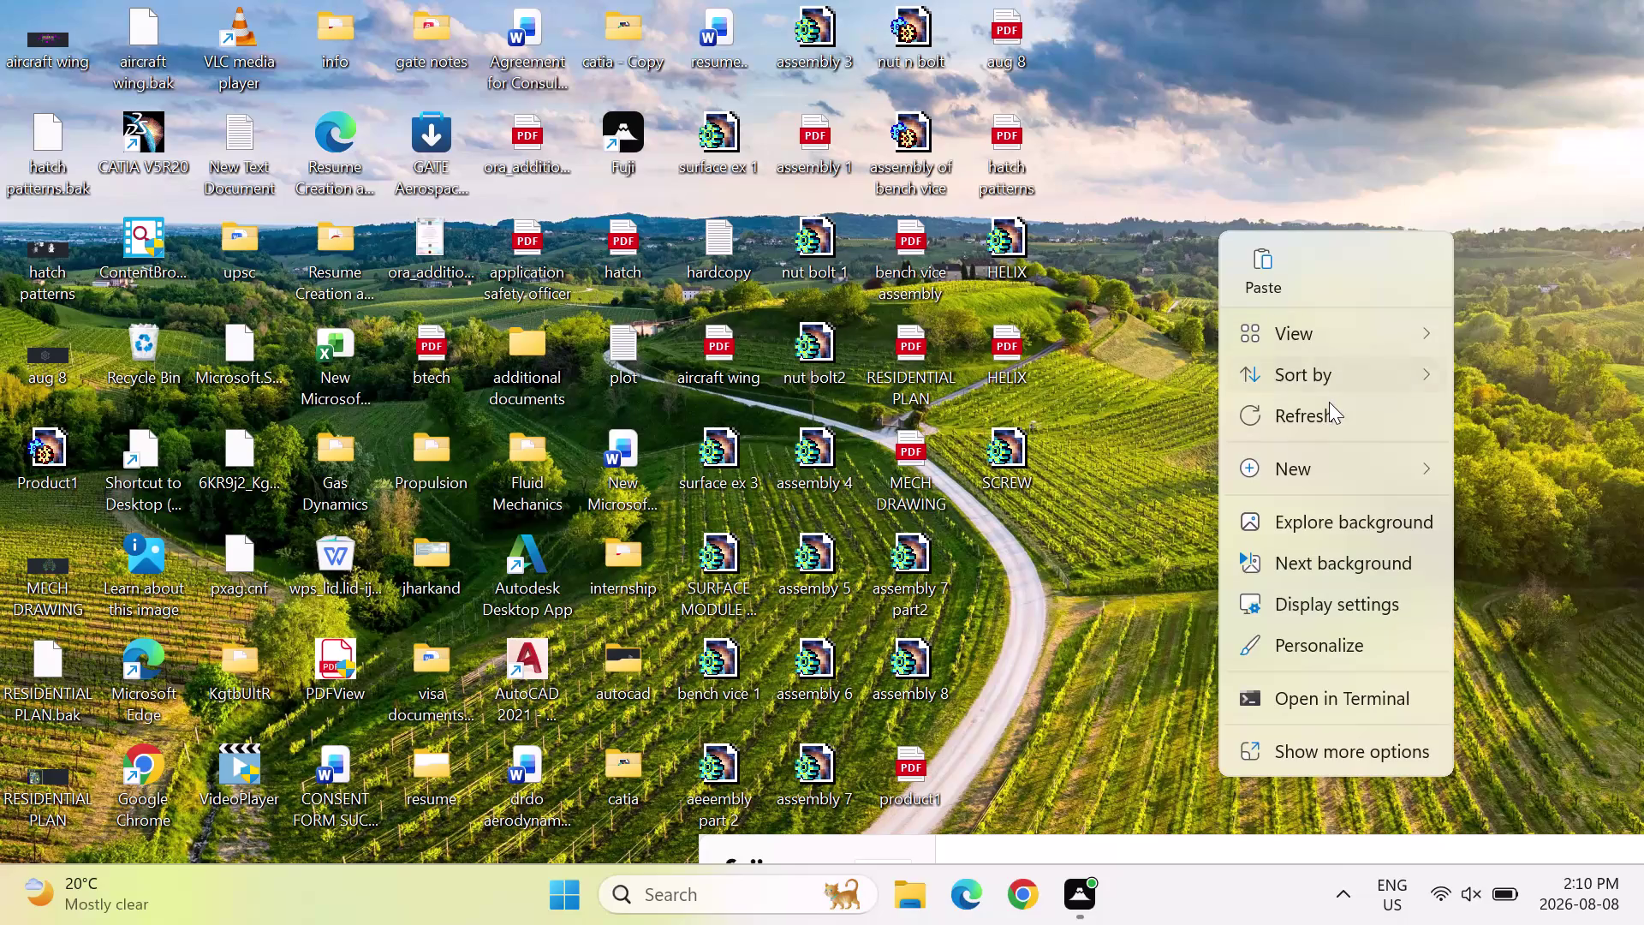
Open and dismiss the desktop context menu several times without choosing an option.
click(1330, 406)
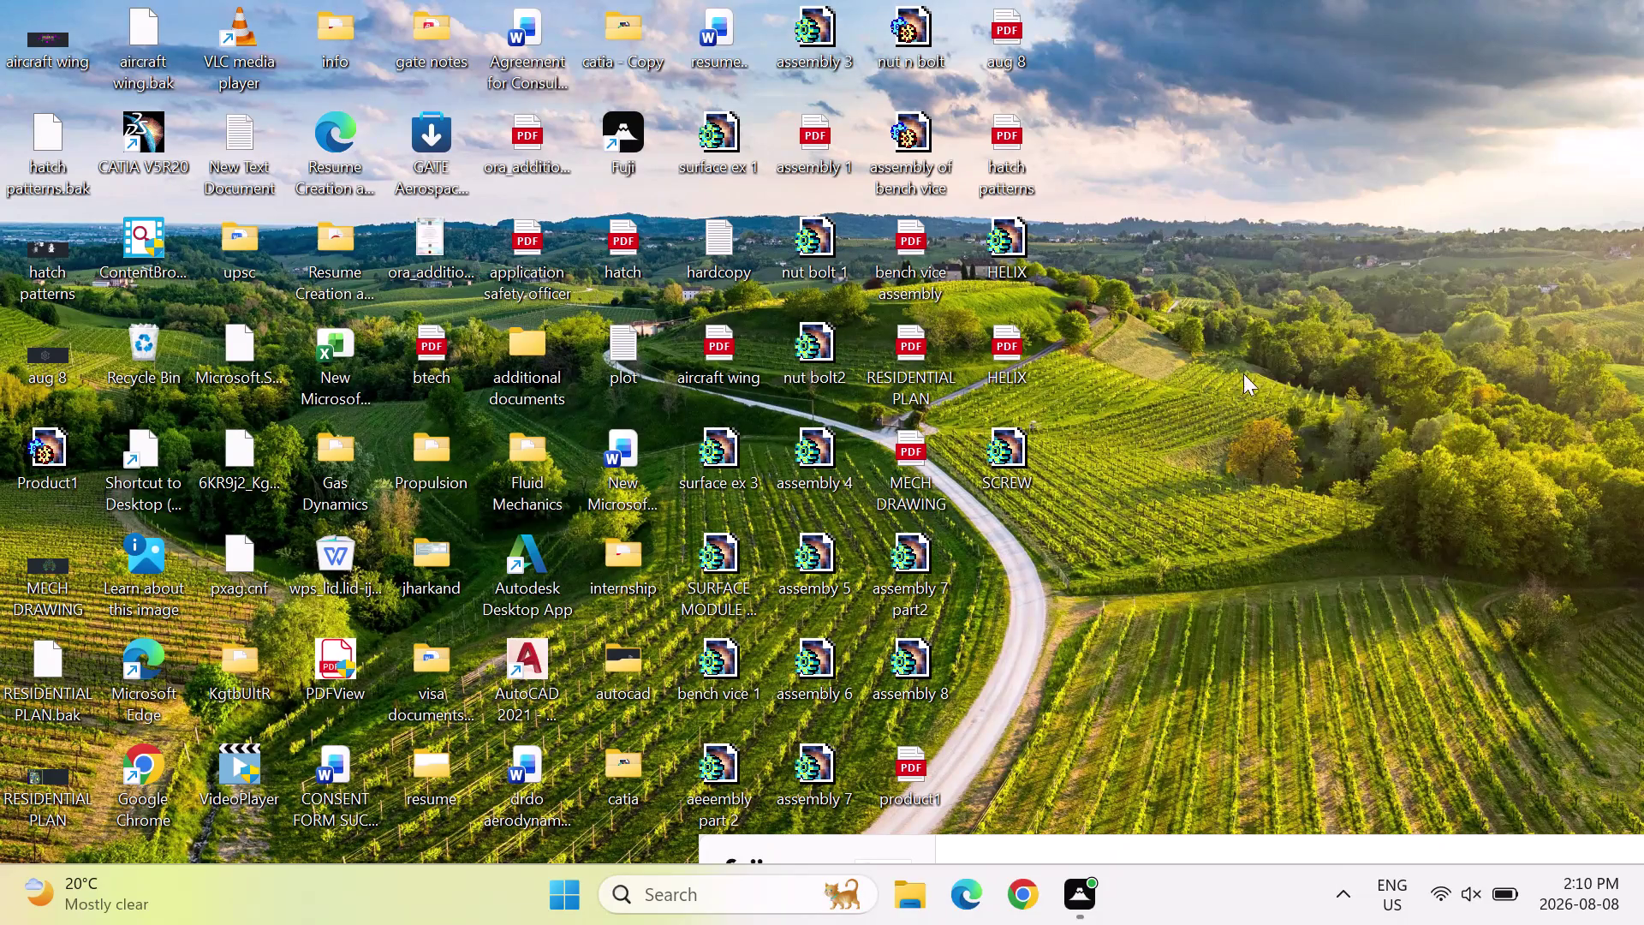
right_click(1218, 357)
click(1314, 400)
right_click(1202, 387)
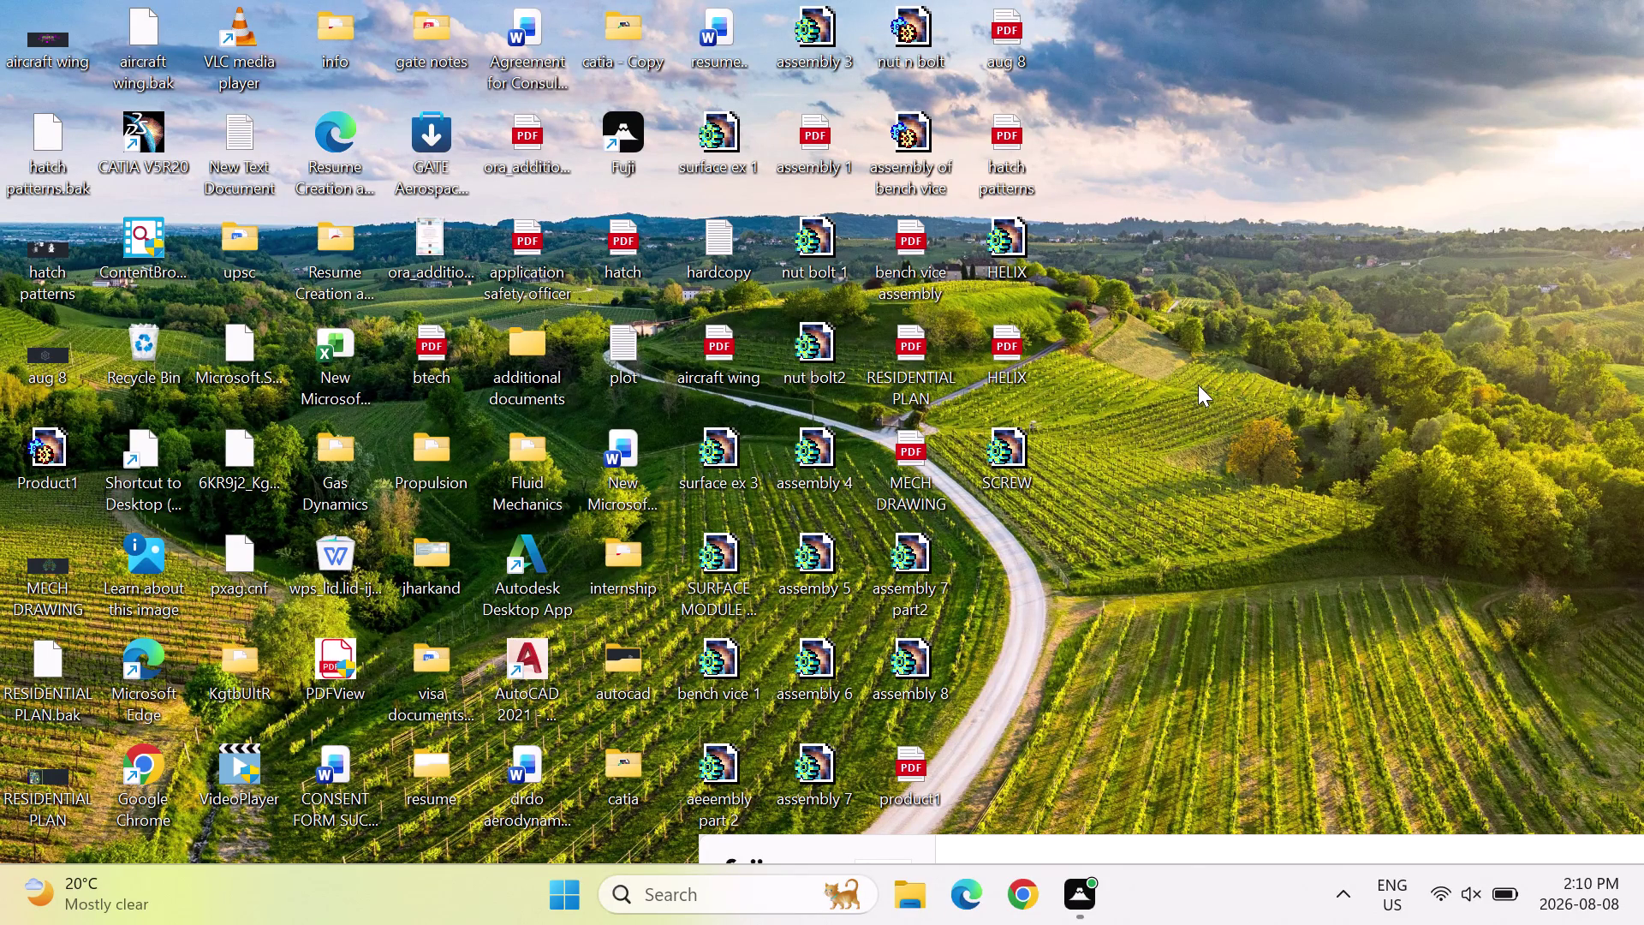
click(1305, 409)
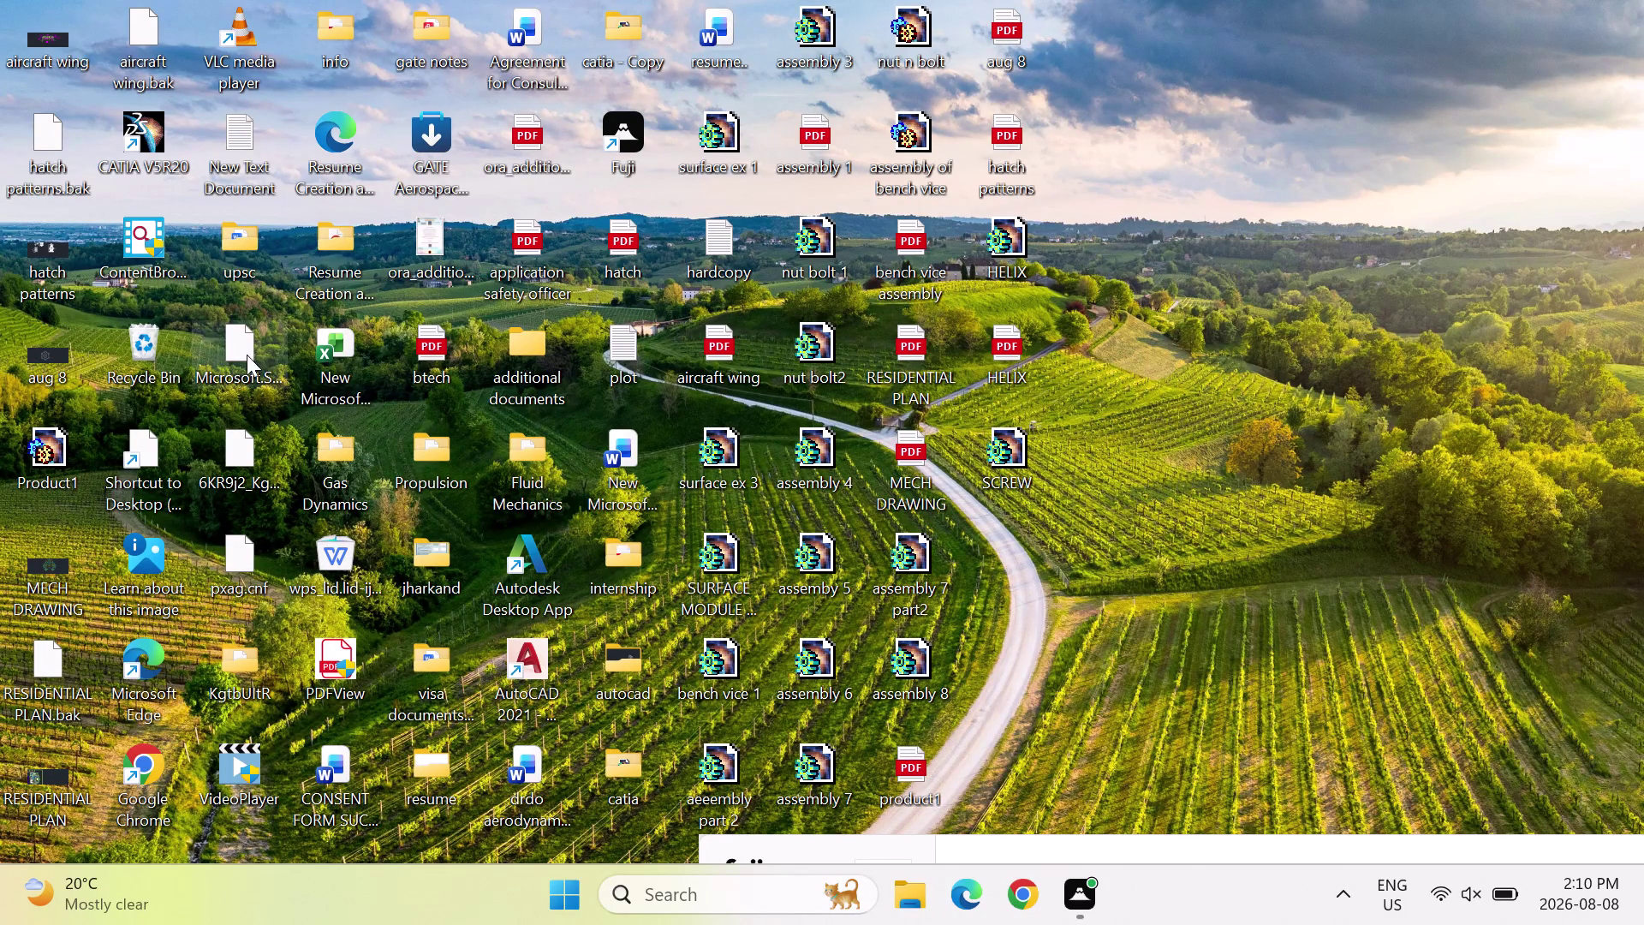
right_click(1304, 164)
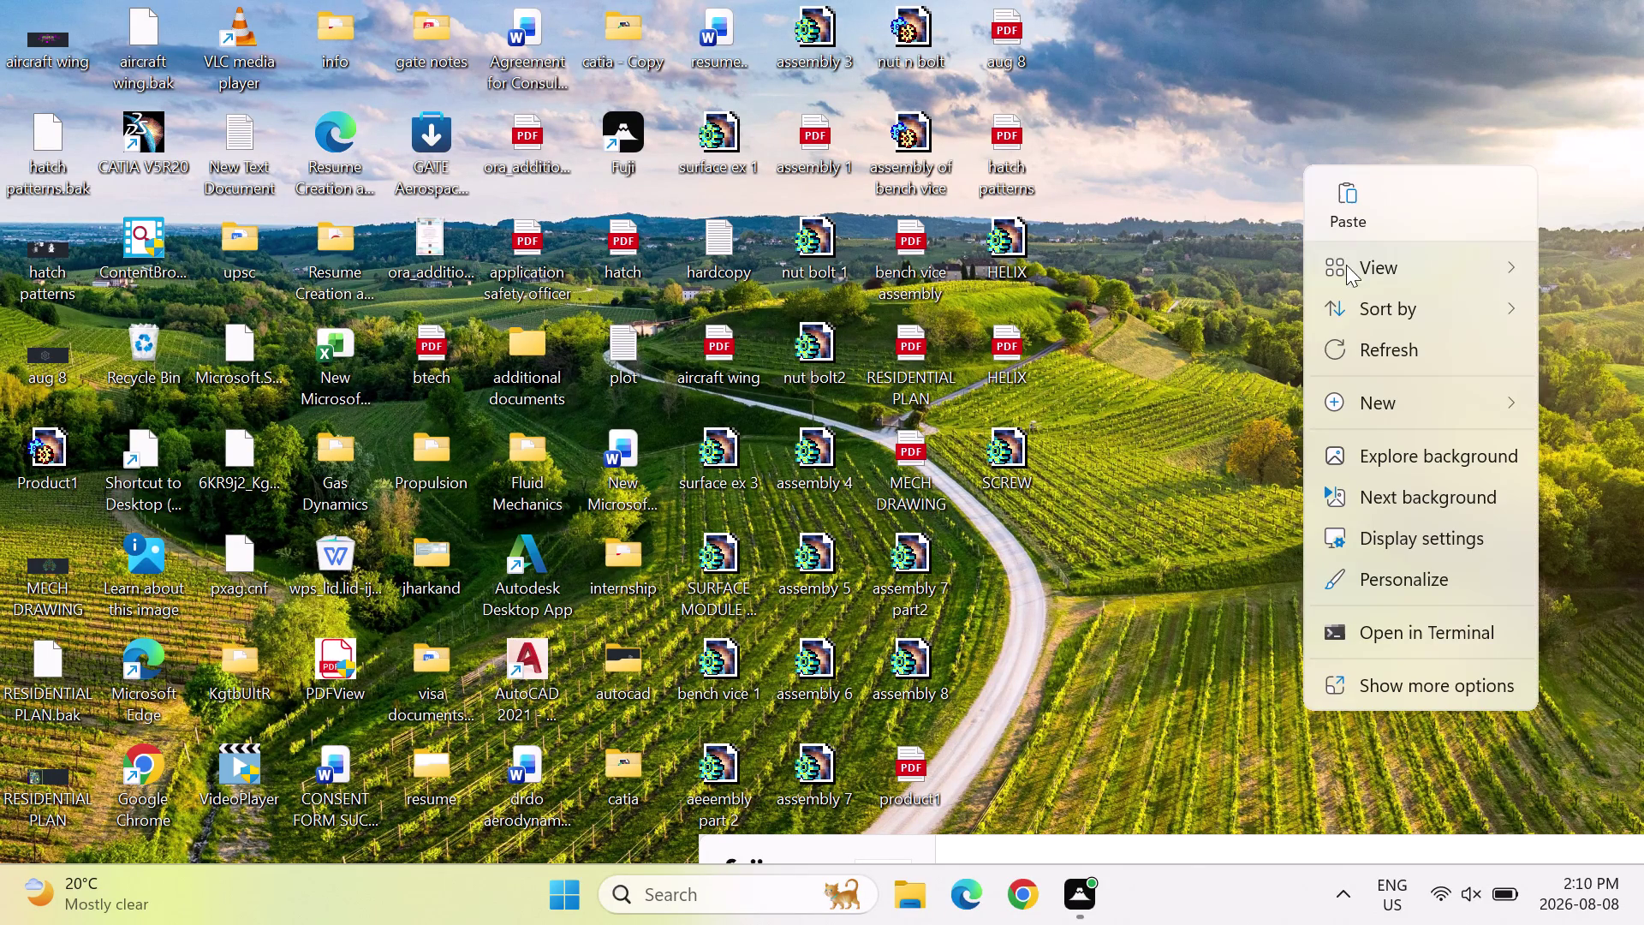
click(1385, 334)
right_click(1184, 179)
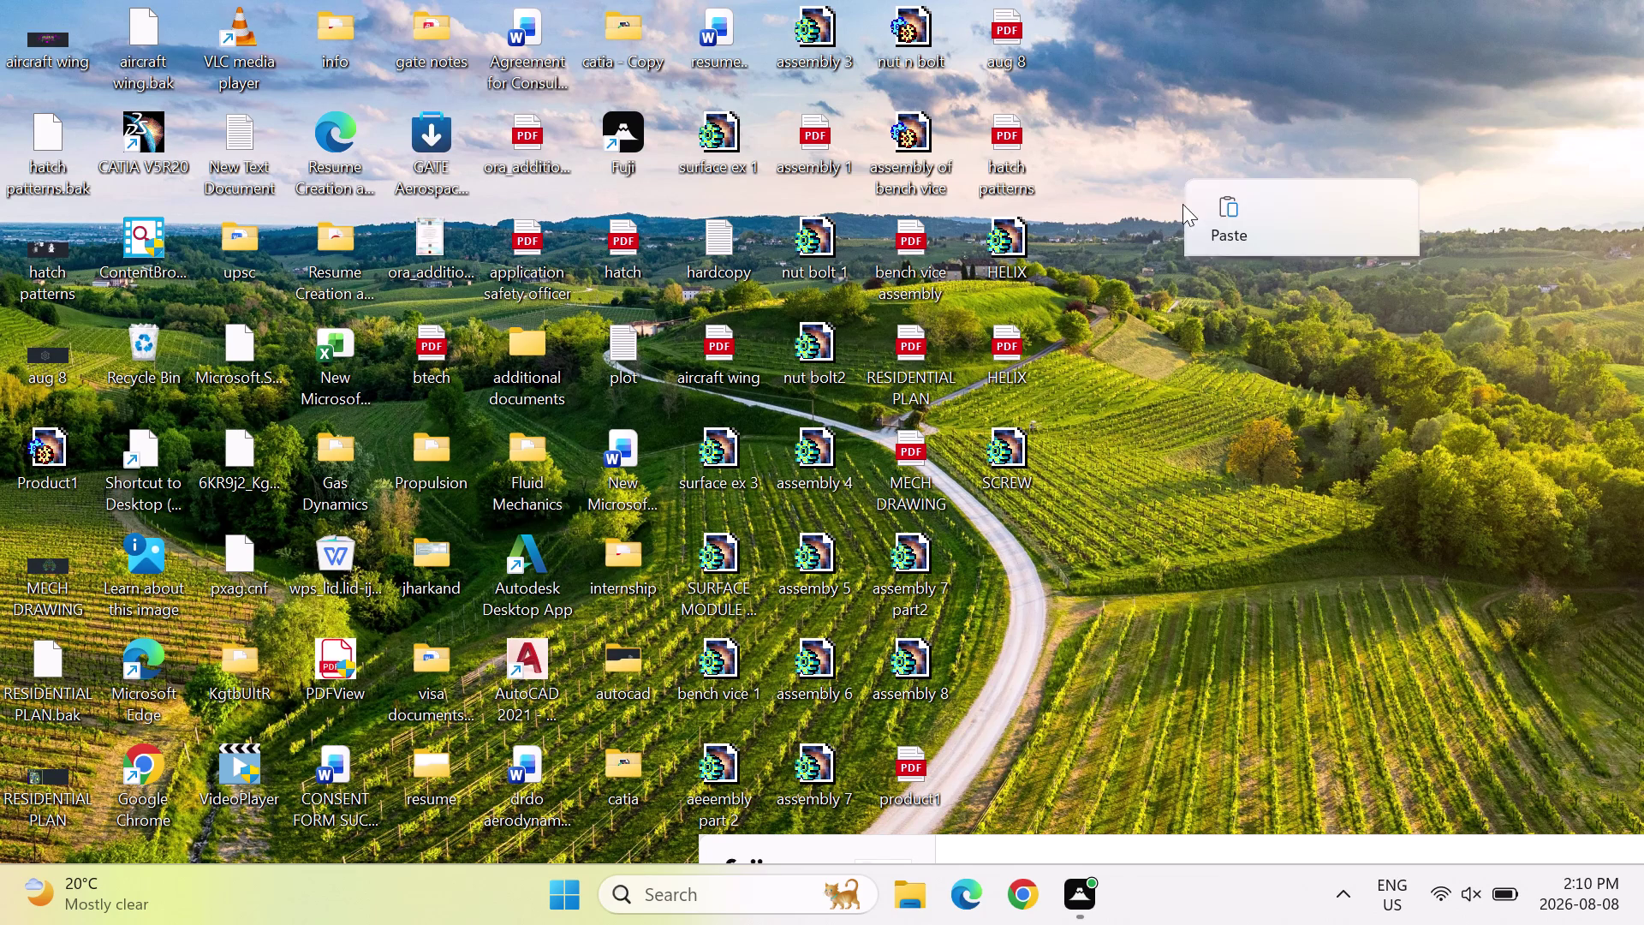
click(1277, 354)
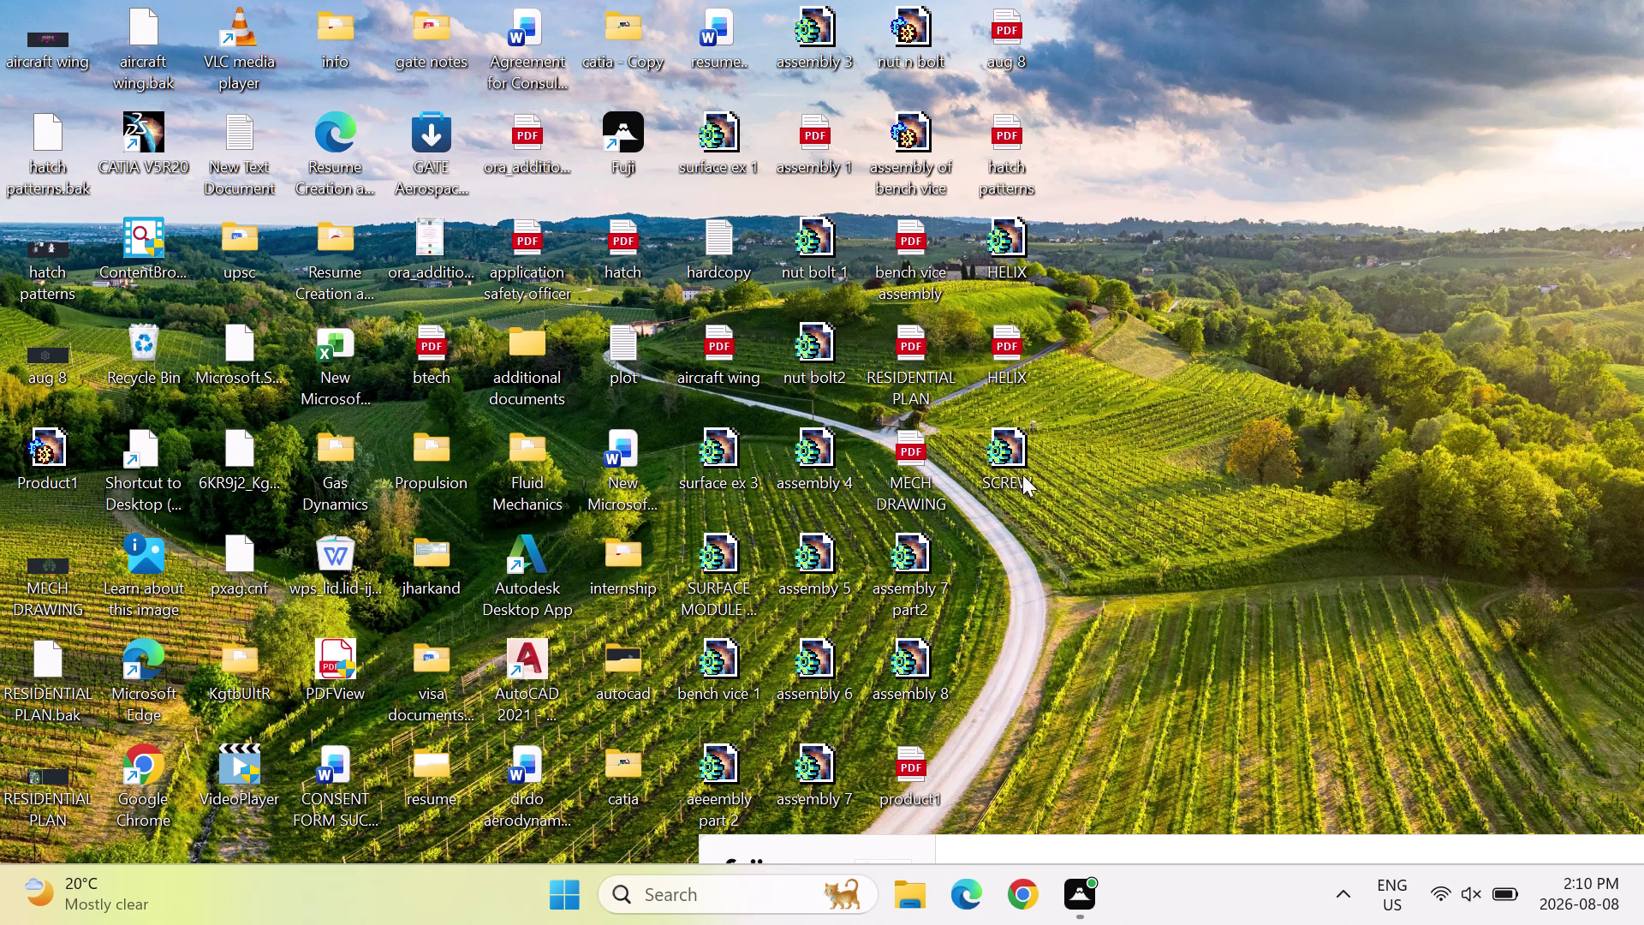
Open the SCREW part, then start and cancel a profile and view it tilted.
double_click(1004, 452)
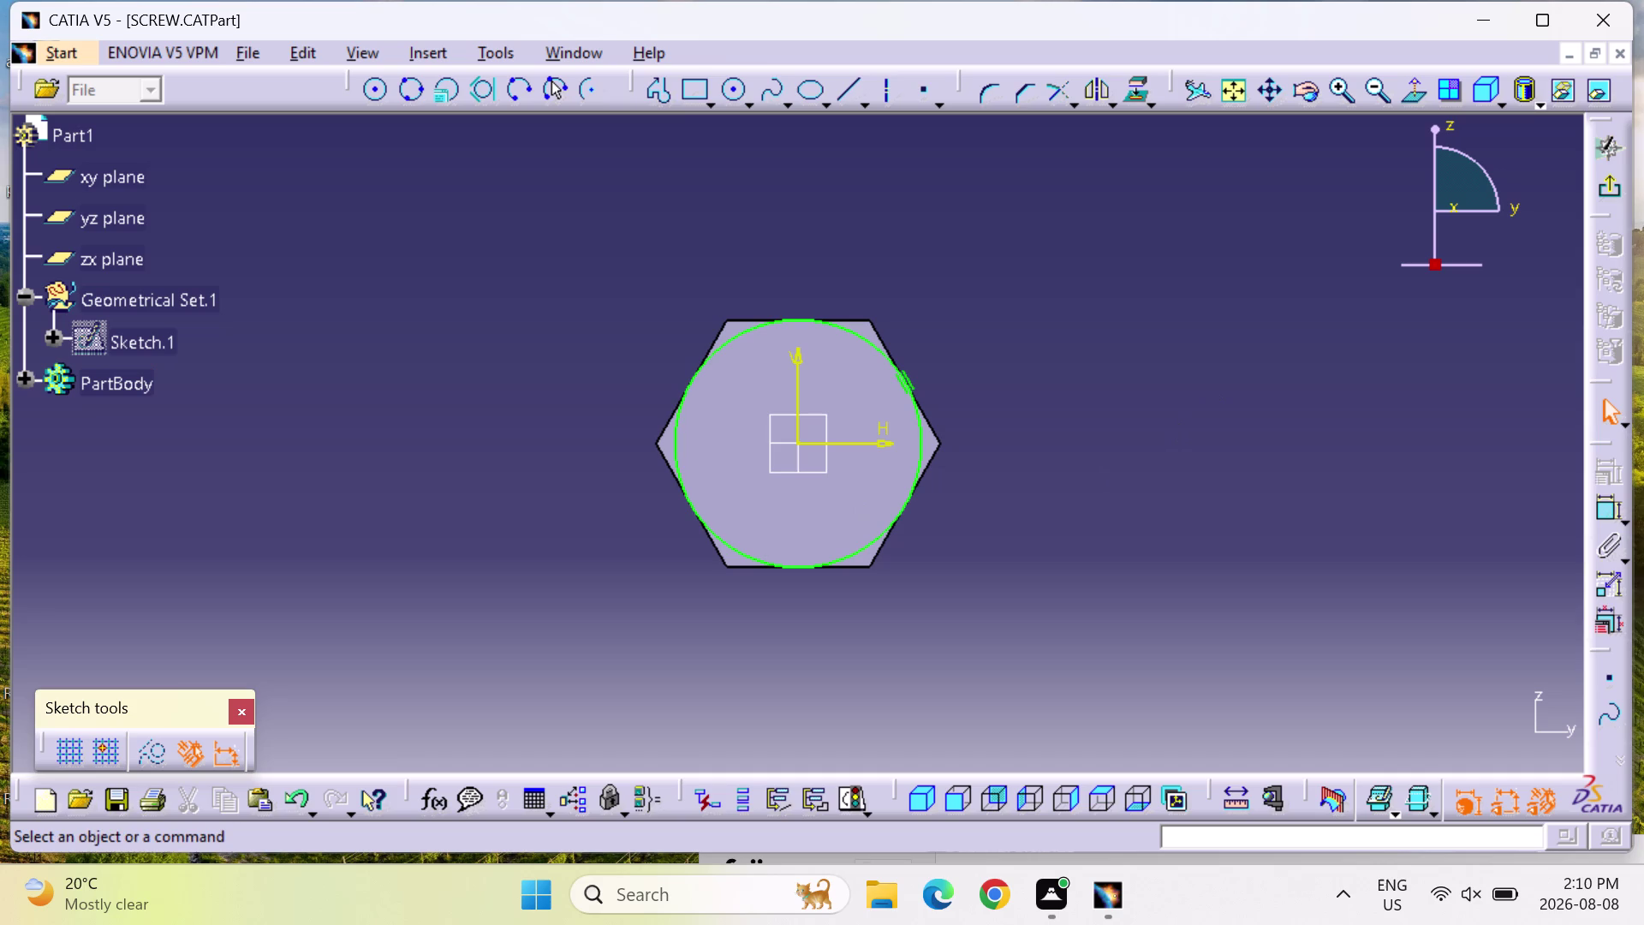
click(668, 85)
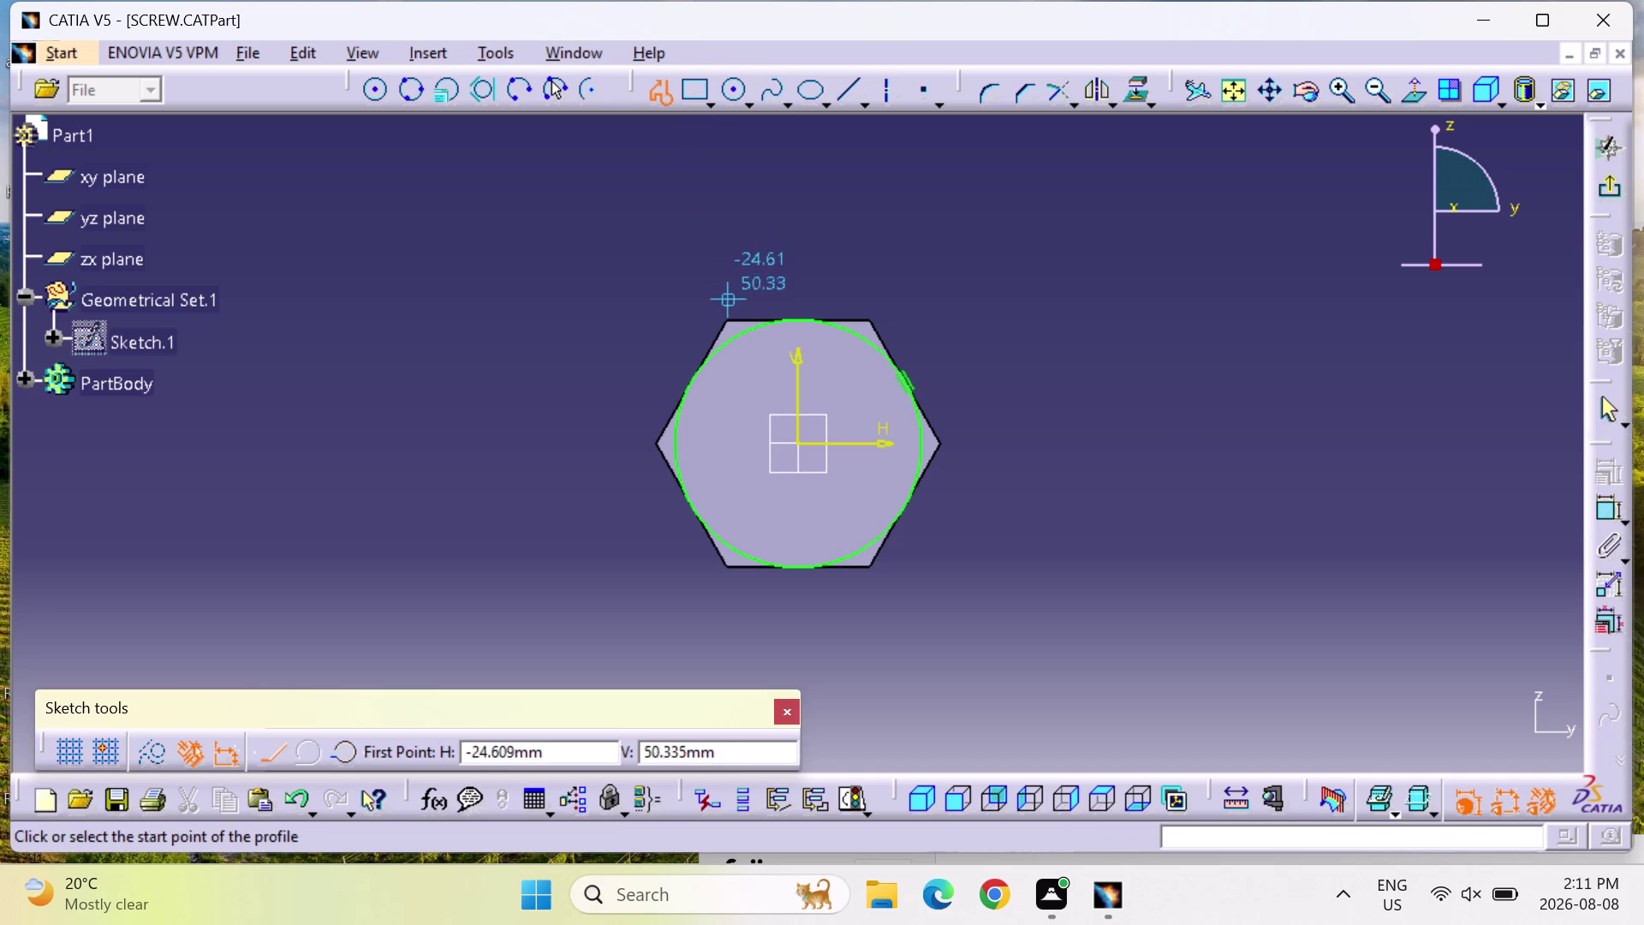
key(Escape)
key(Escape)
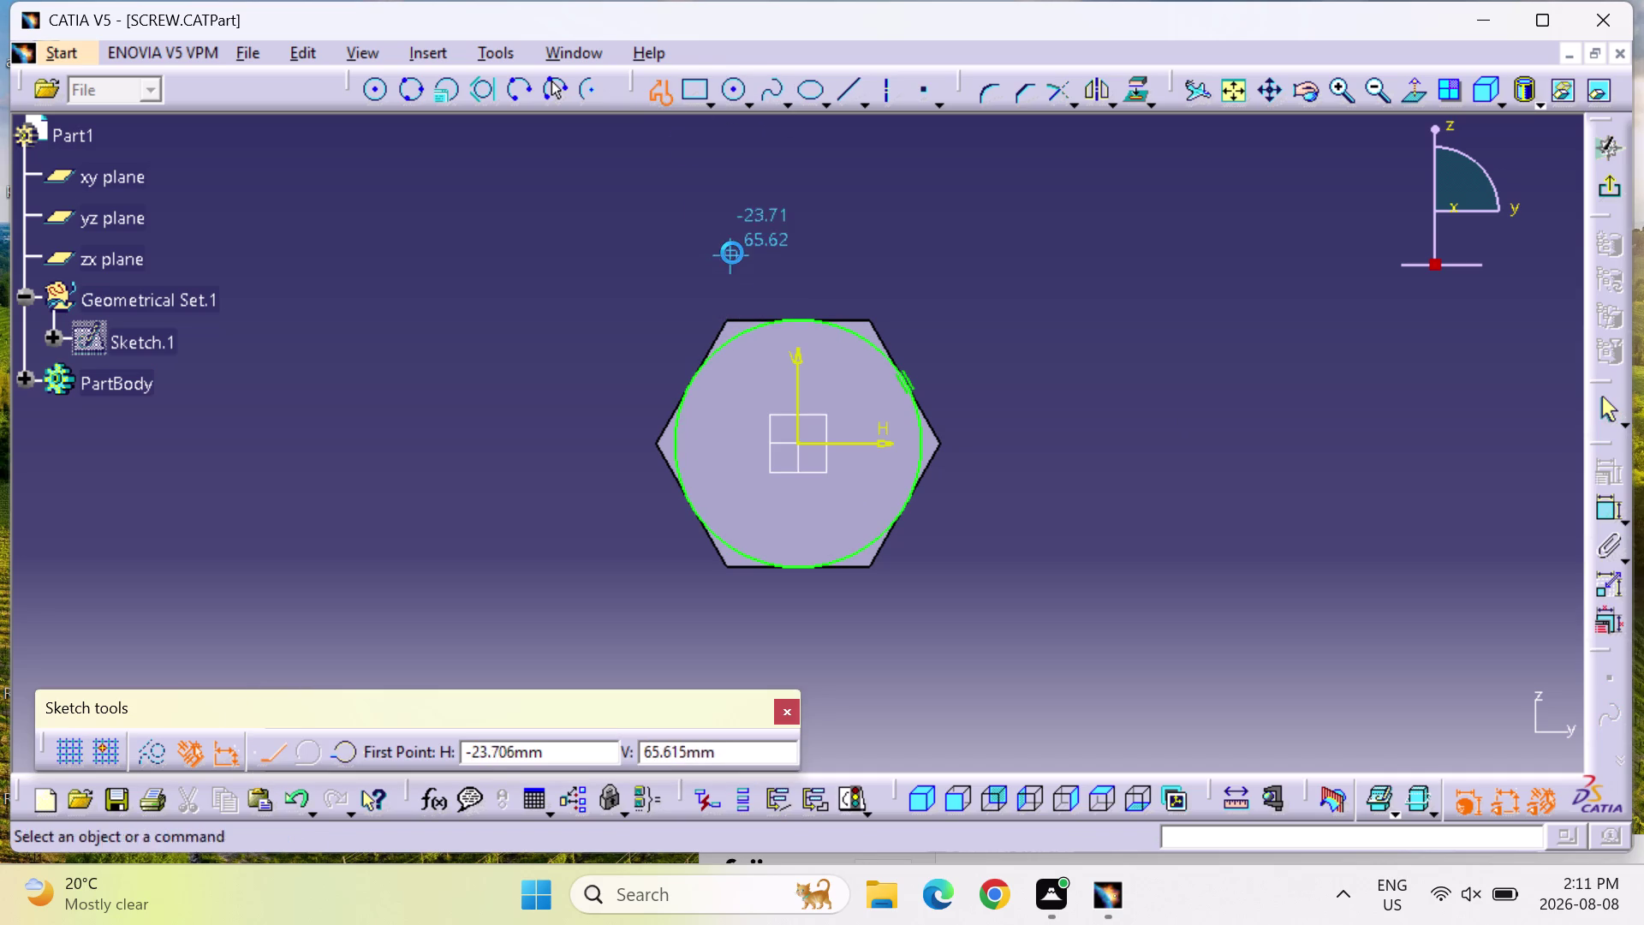
key(Escape)
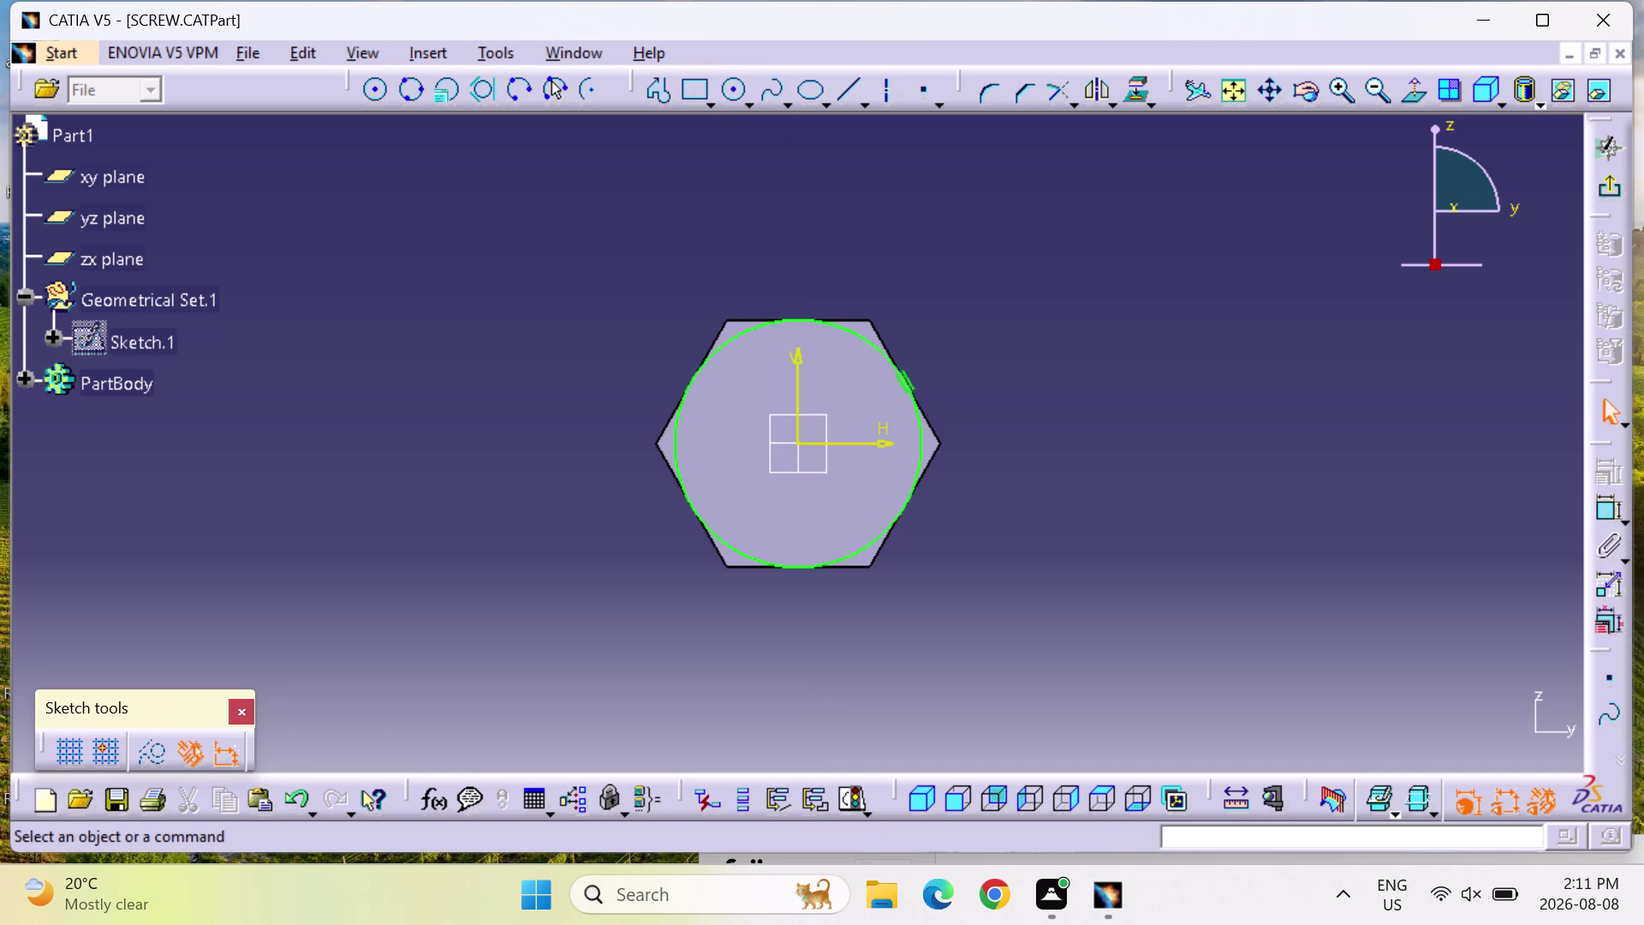
click(1136, 794)
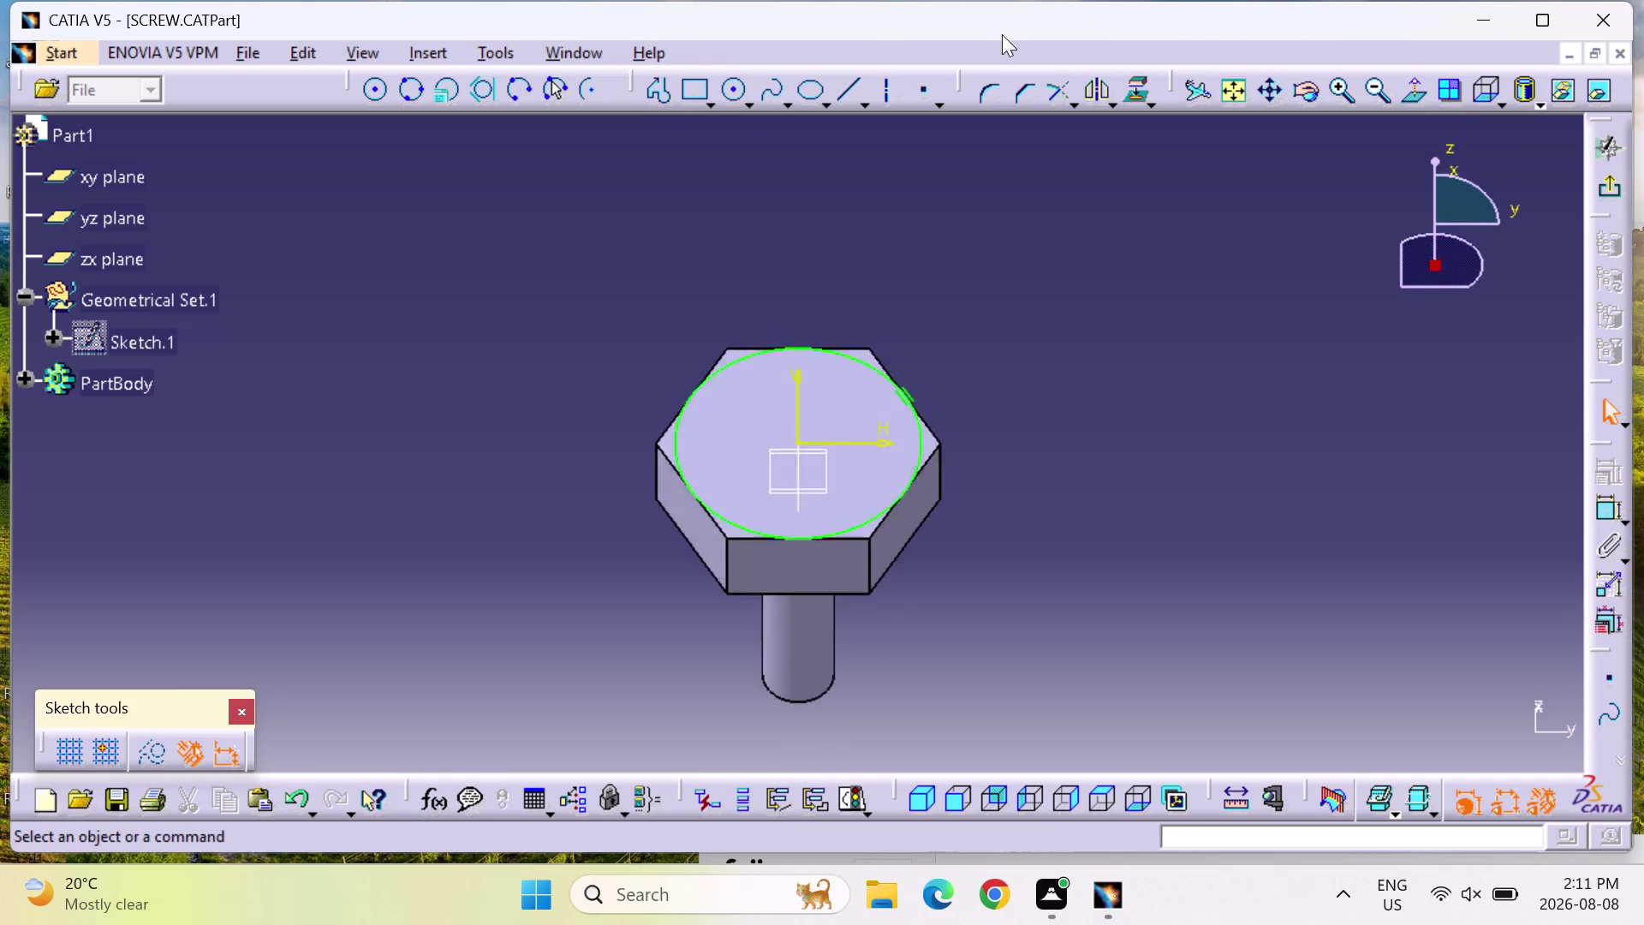
Try the Line, Profile and Rectangle tools and switch to the top view.
click(847, 84)
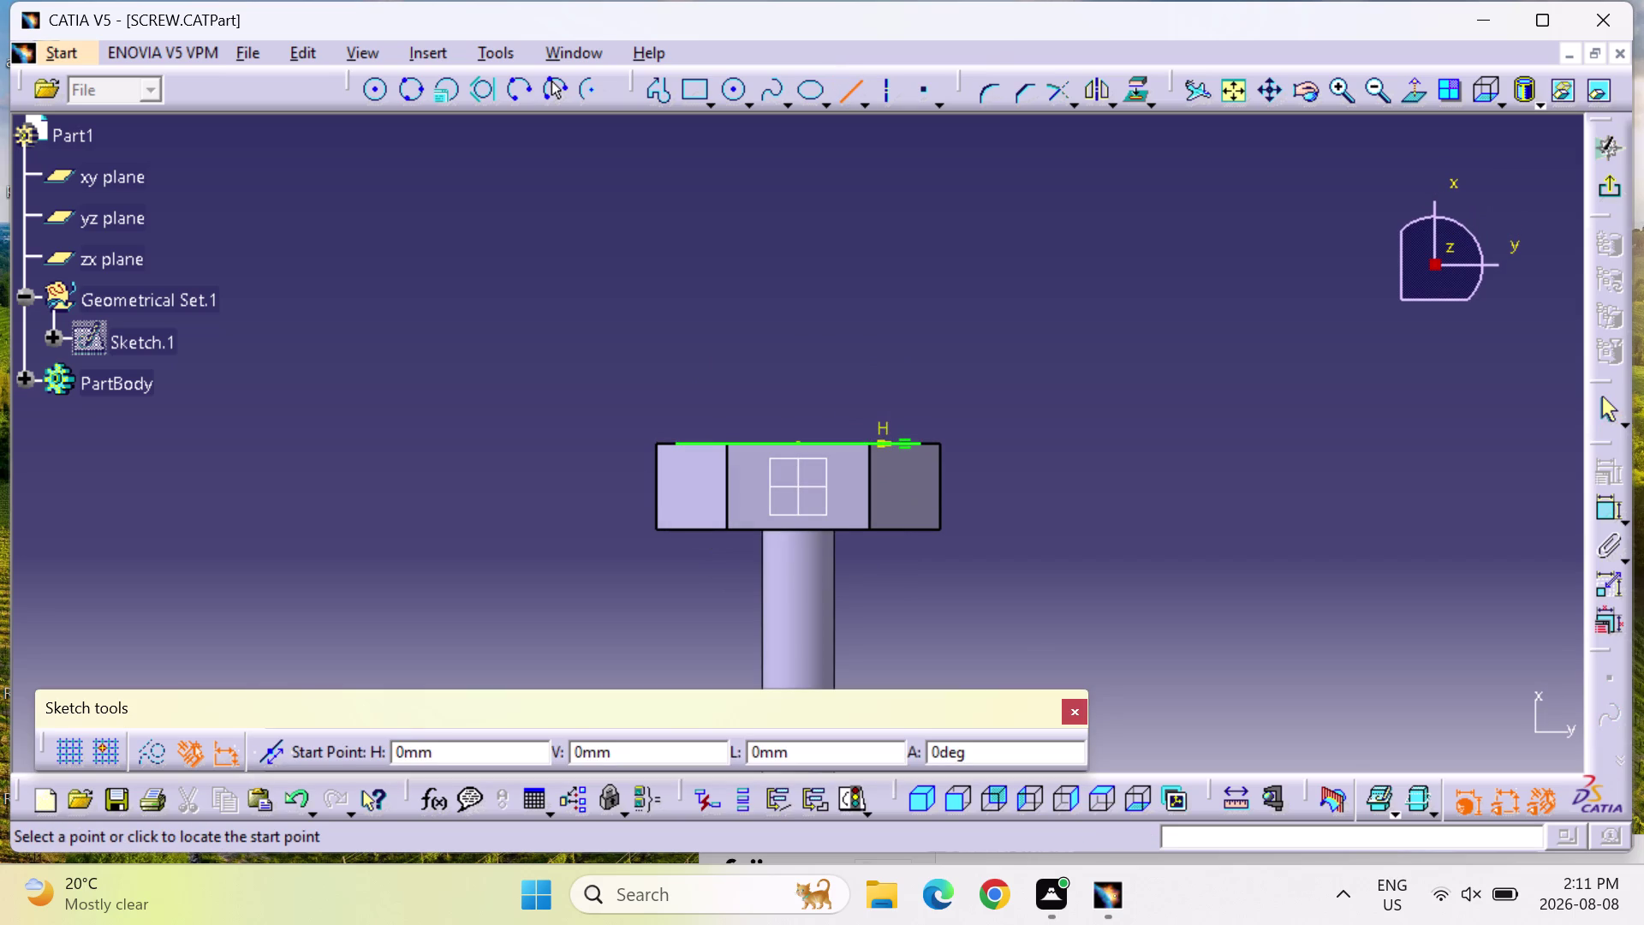
click(661, 86)
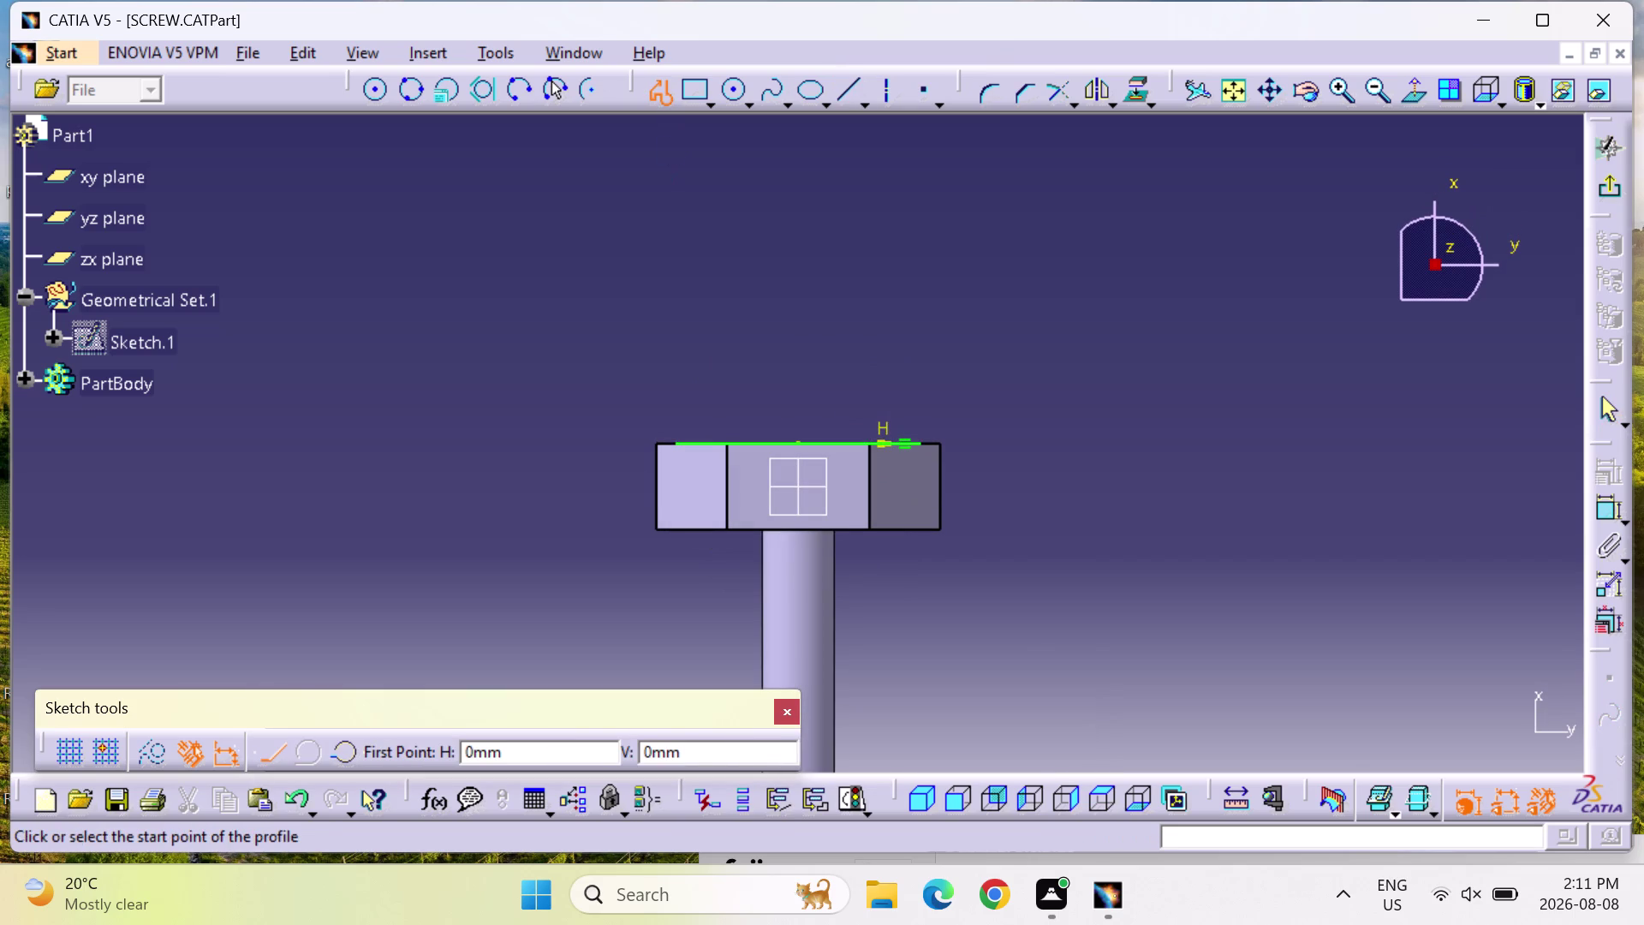
click(678, 440)
click(692, 92)
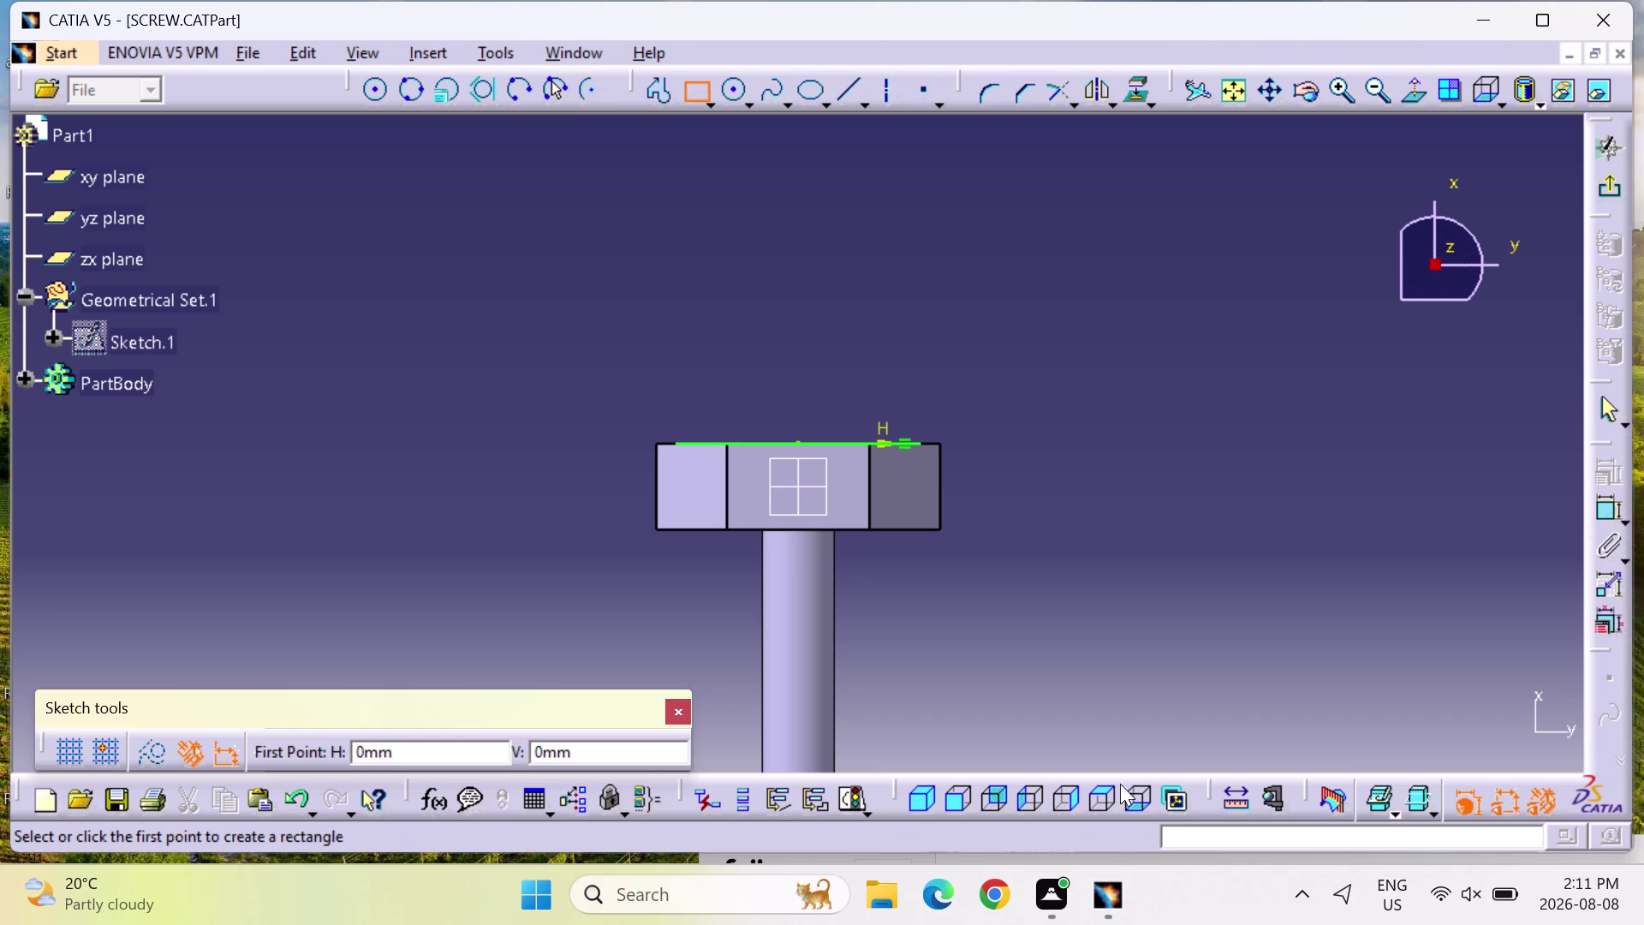
click(1141, 805)
click(1104, 793)
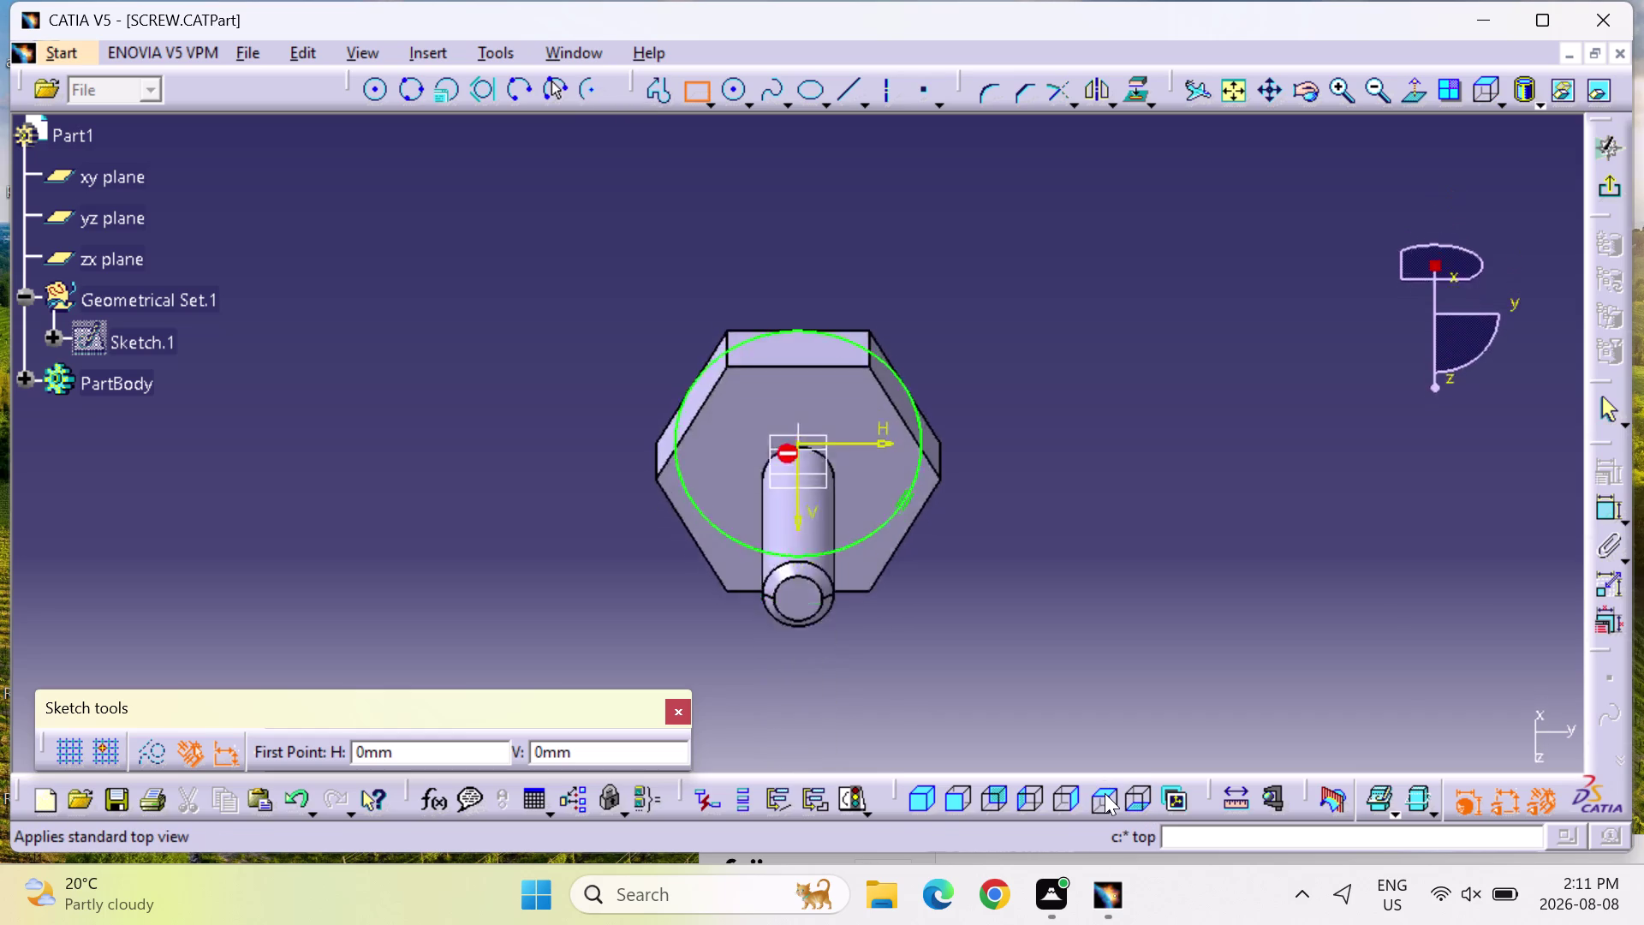
click(672, 82)
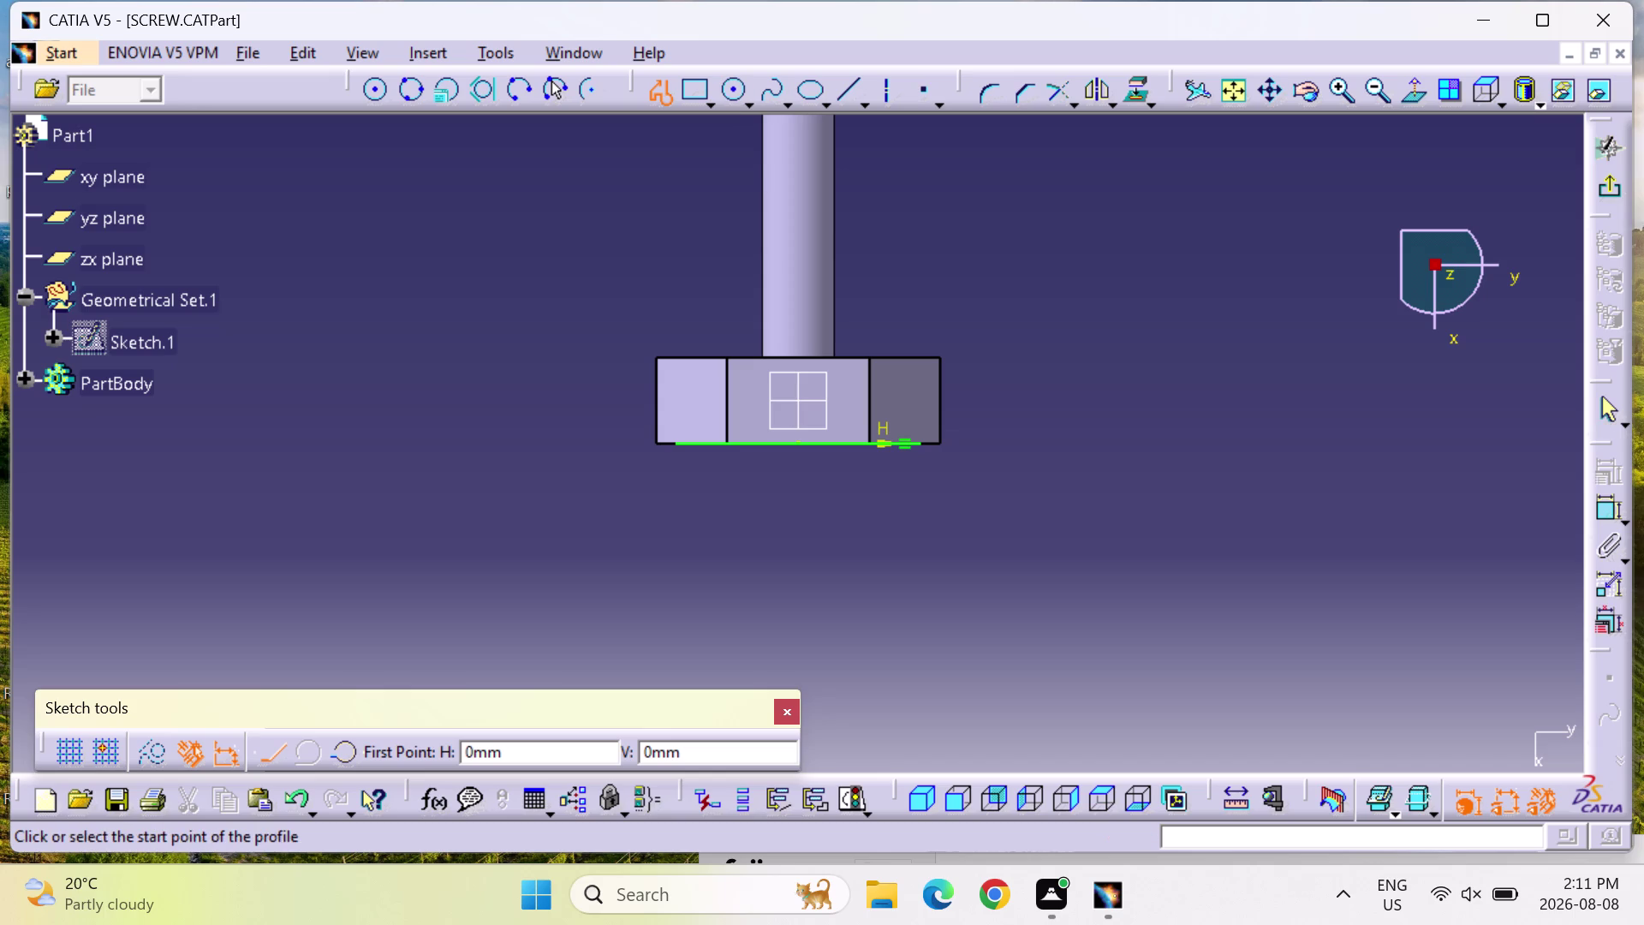
Select the xy plane in the specification tree and cancel the active profile.
click(102, 189)
double_click(114, 166)
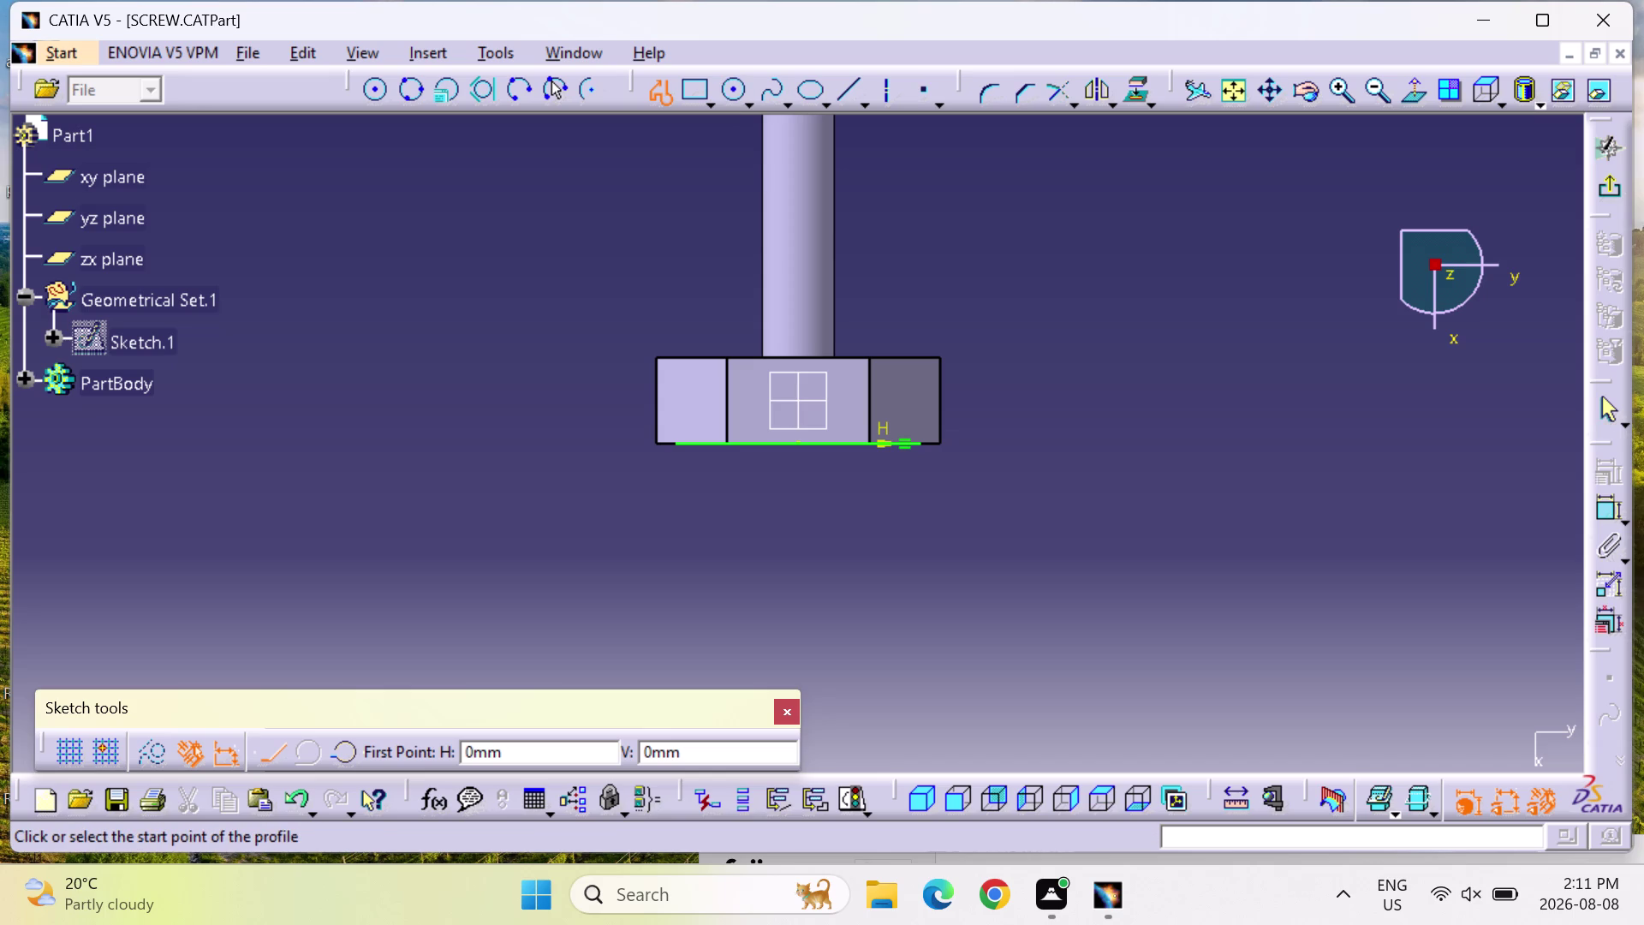
click(118, 163)
key(Escape)
key(Escape)
key(Escape)
key(Escape)
key(Escape)
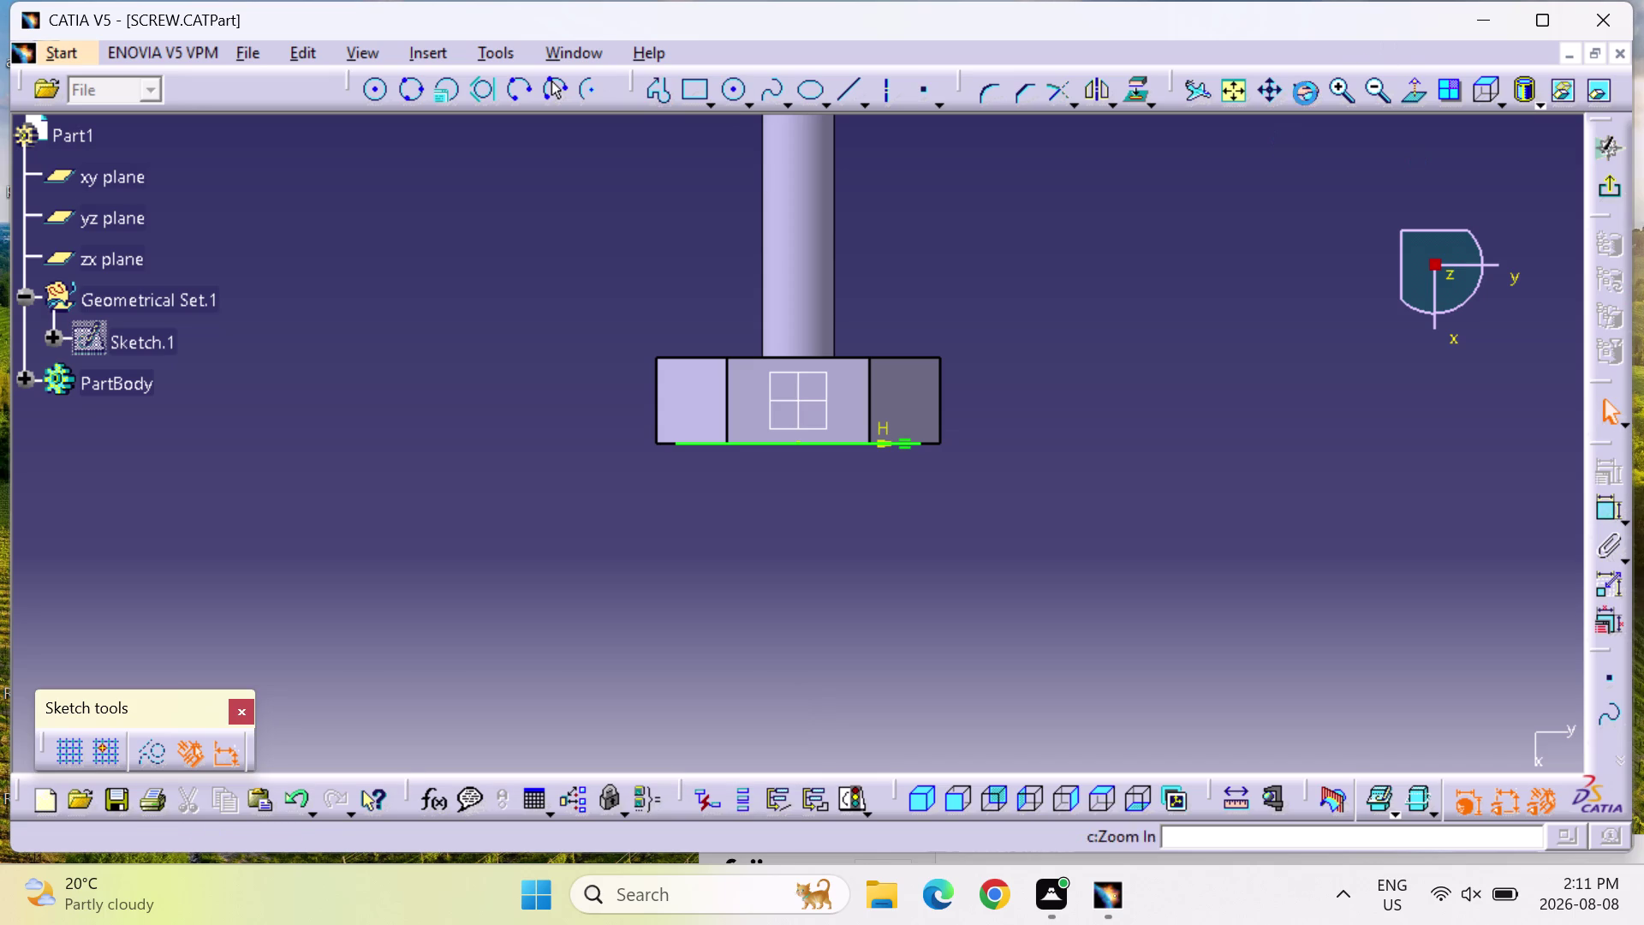
key(Escape)
click(119, 162)
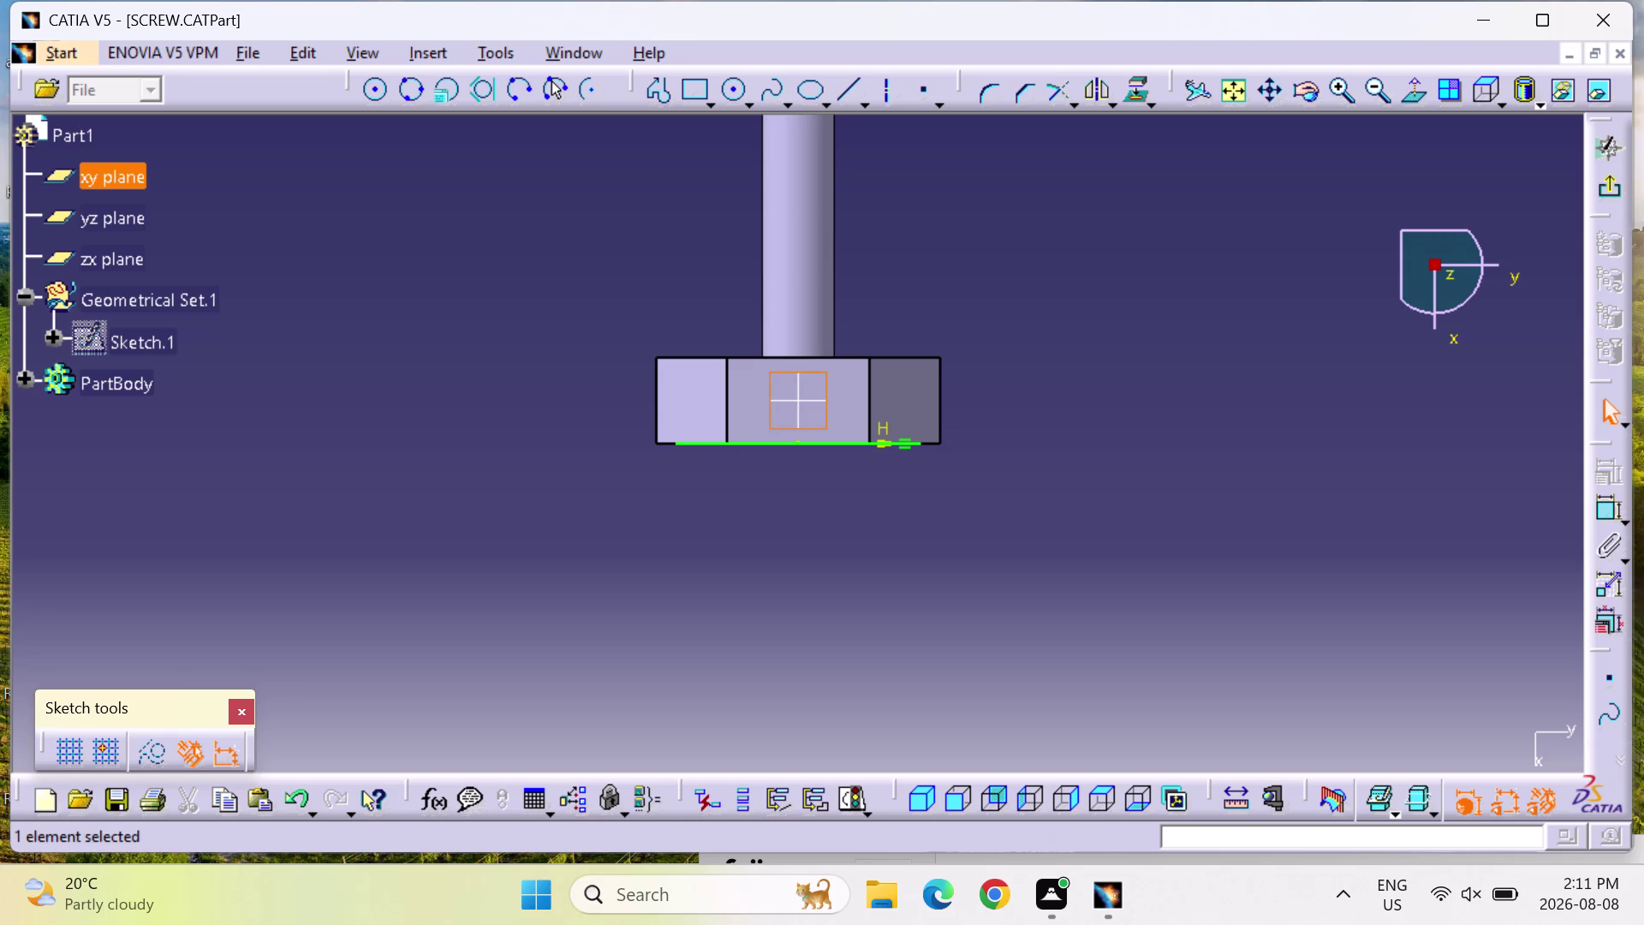
click(1625, 188)
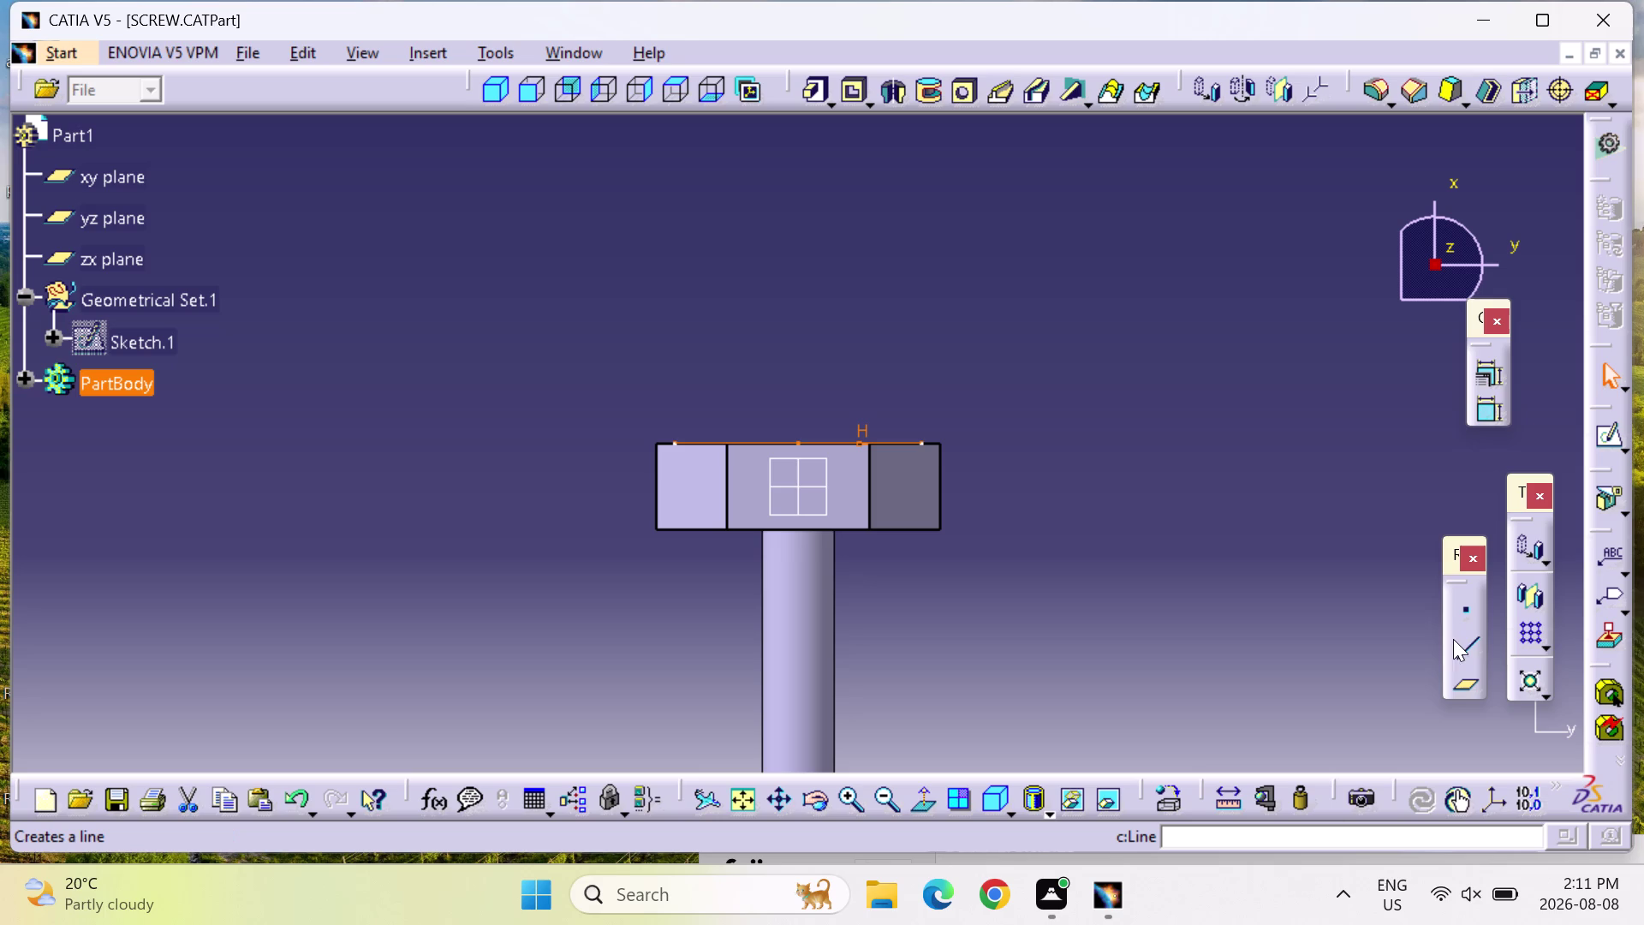
click(1478, 641)
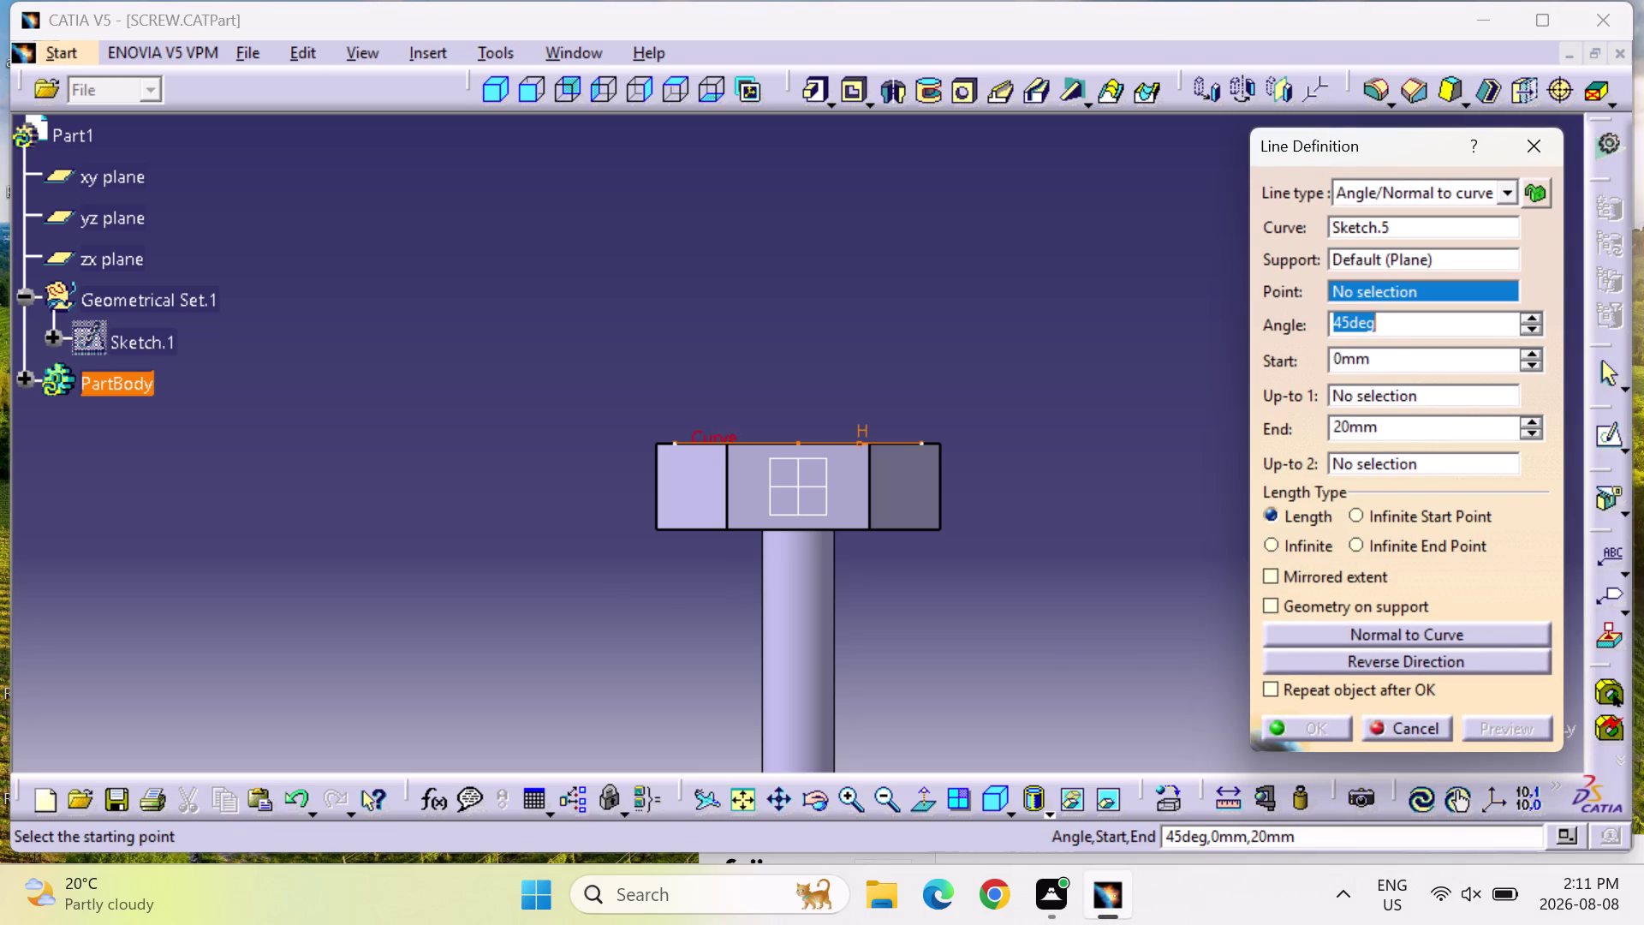
click(1419, 723)
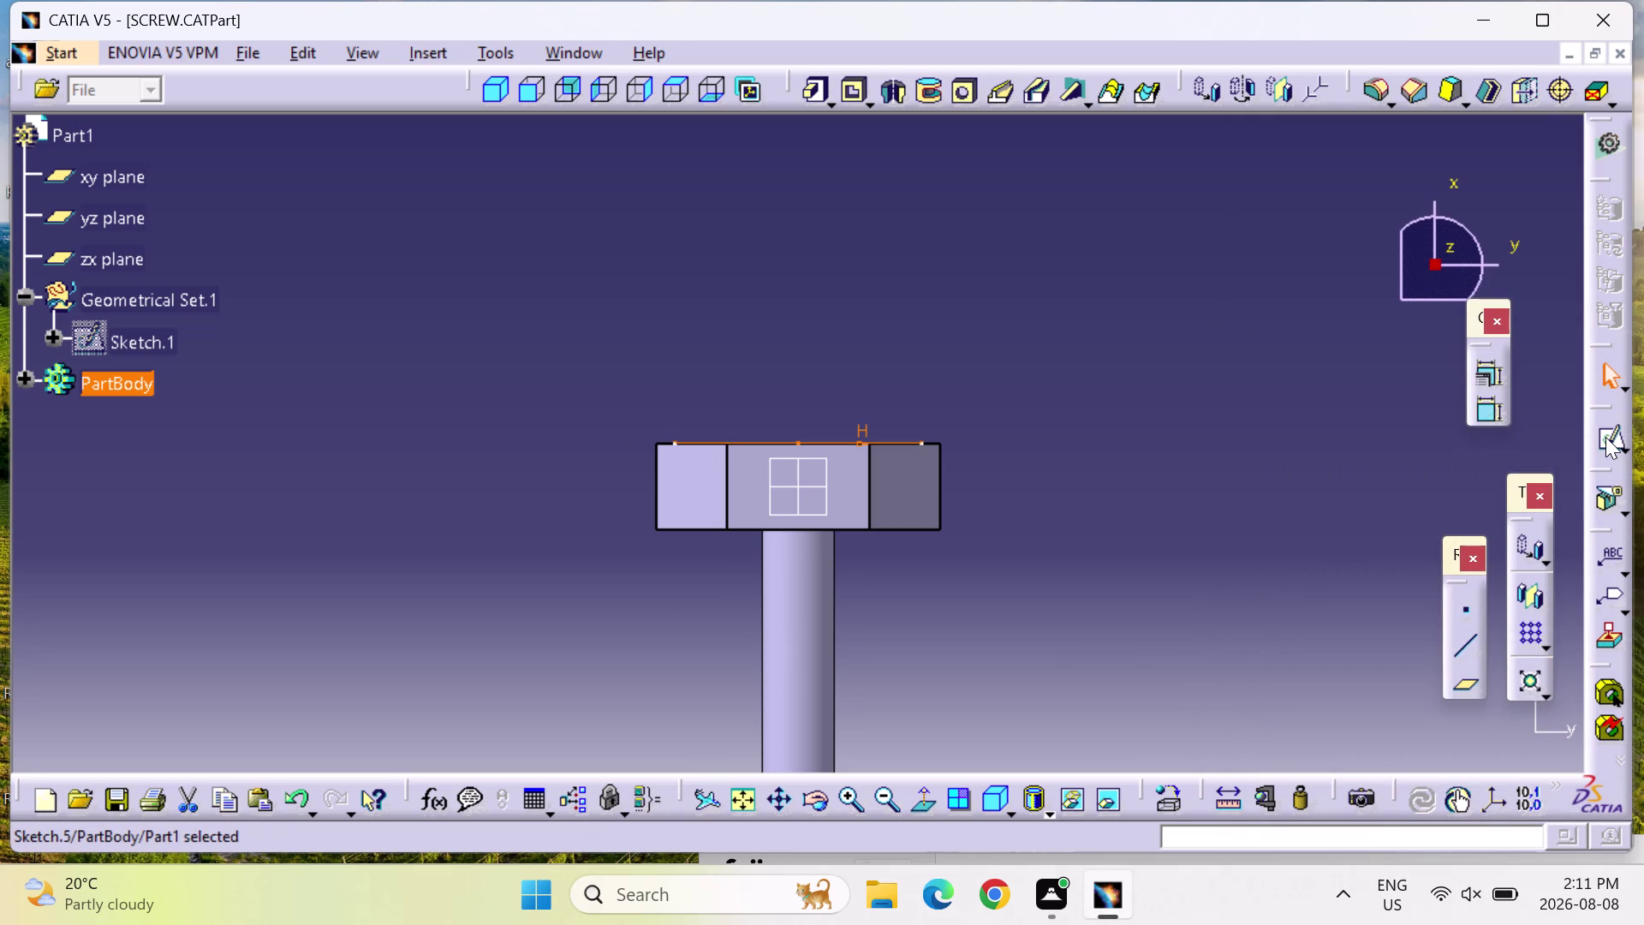
click(723, 81)
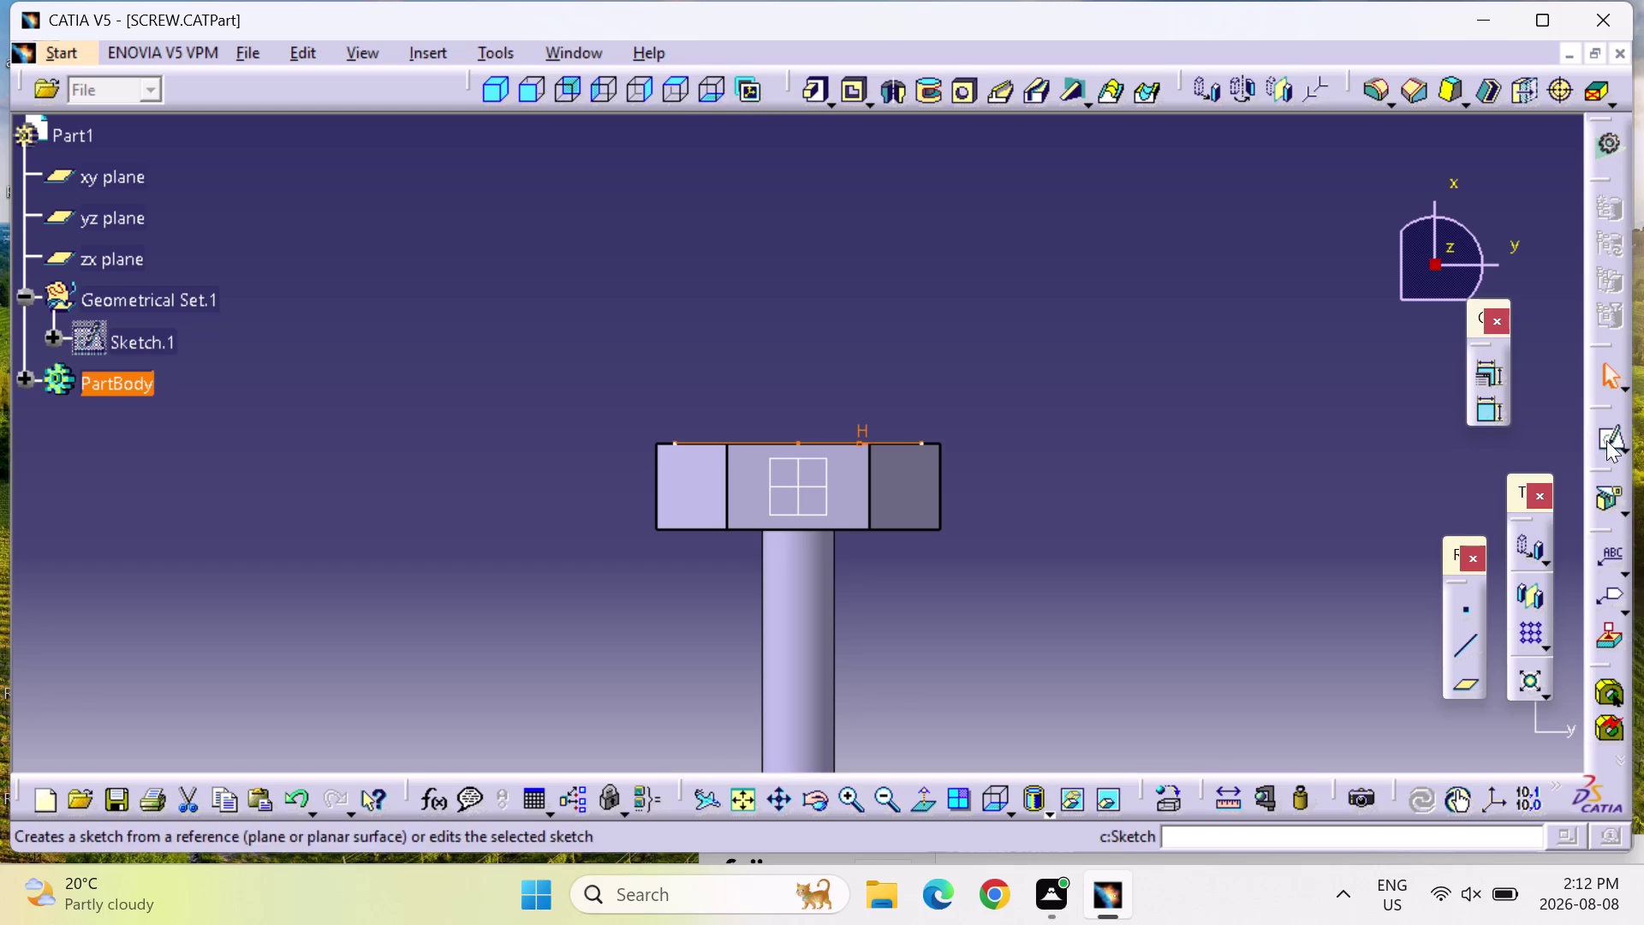
click(1606, 440)
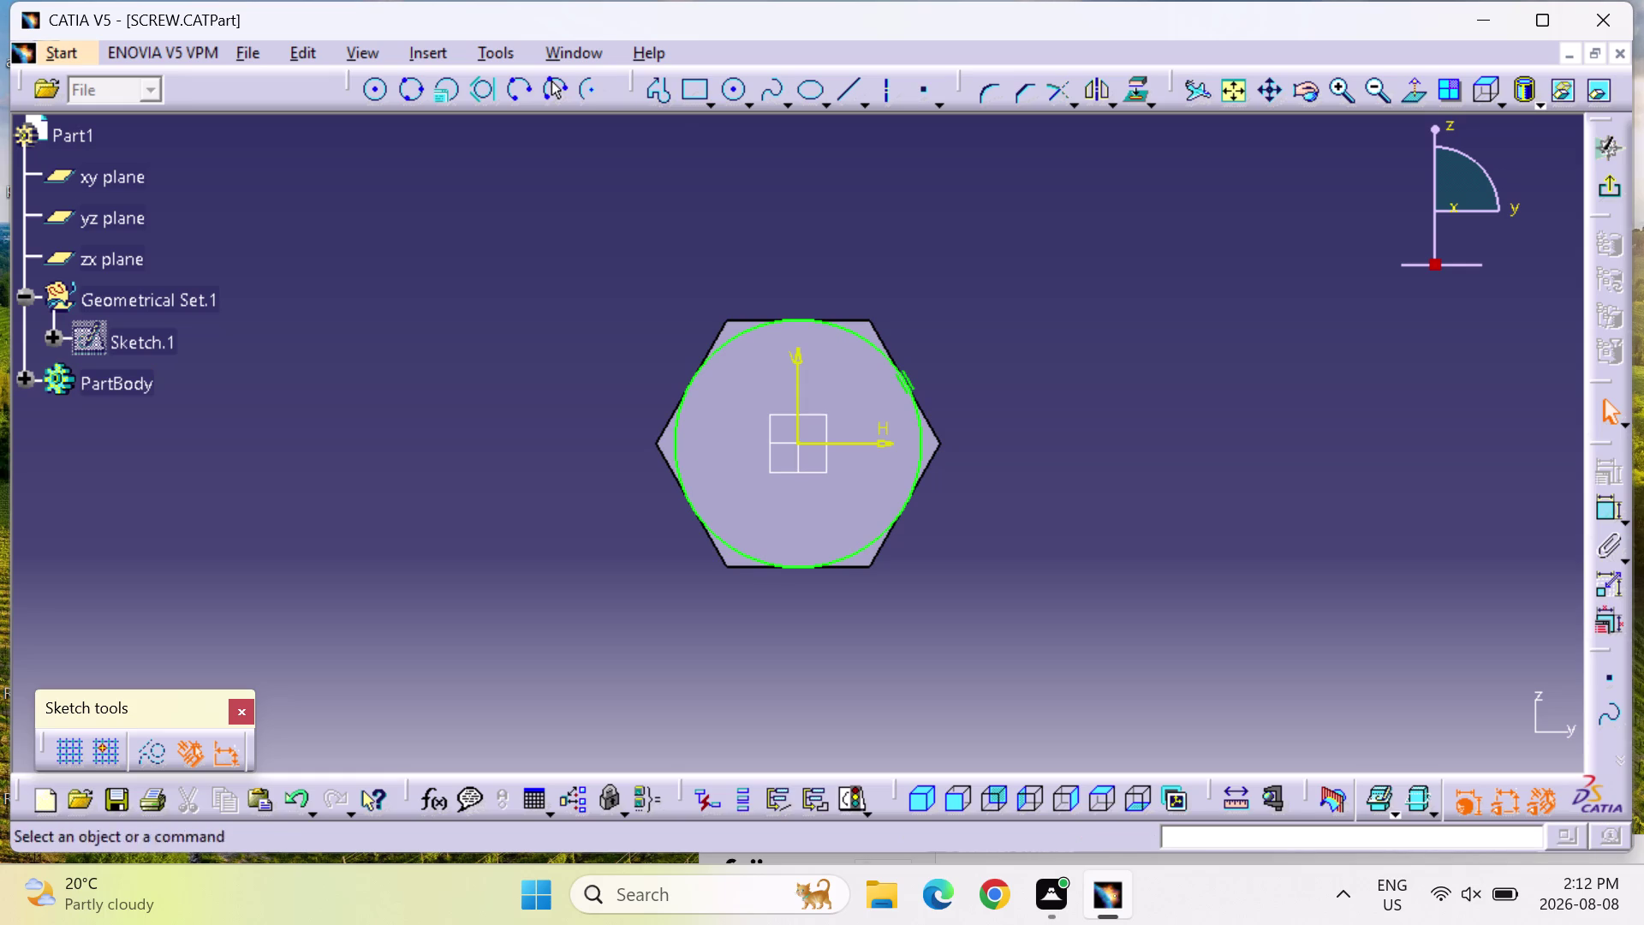
click(1142, 801)
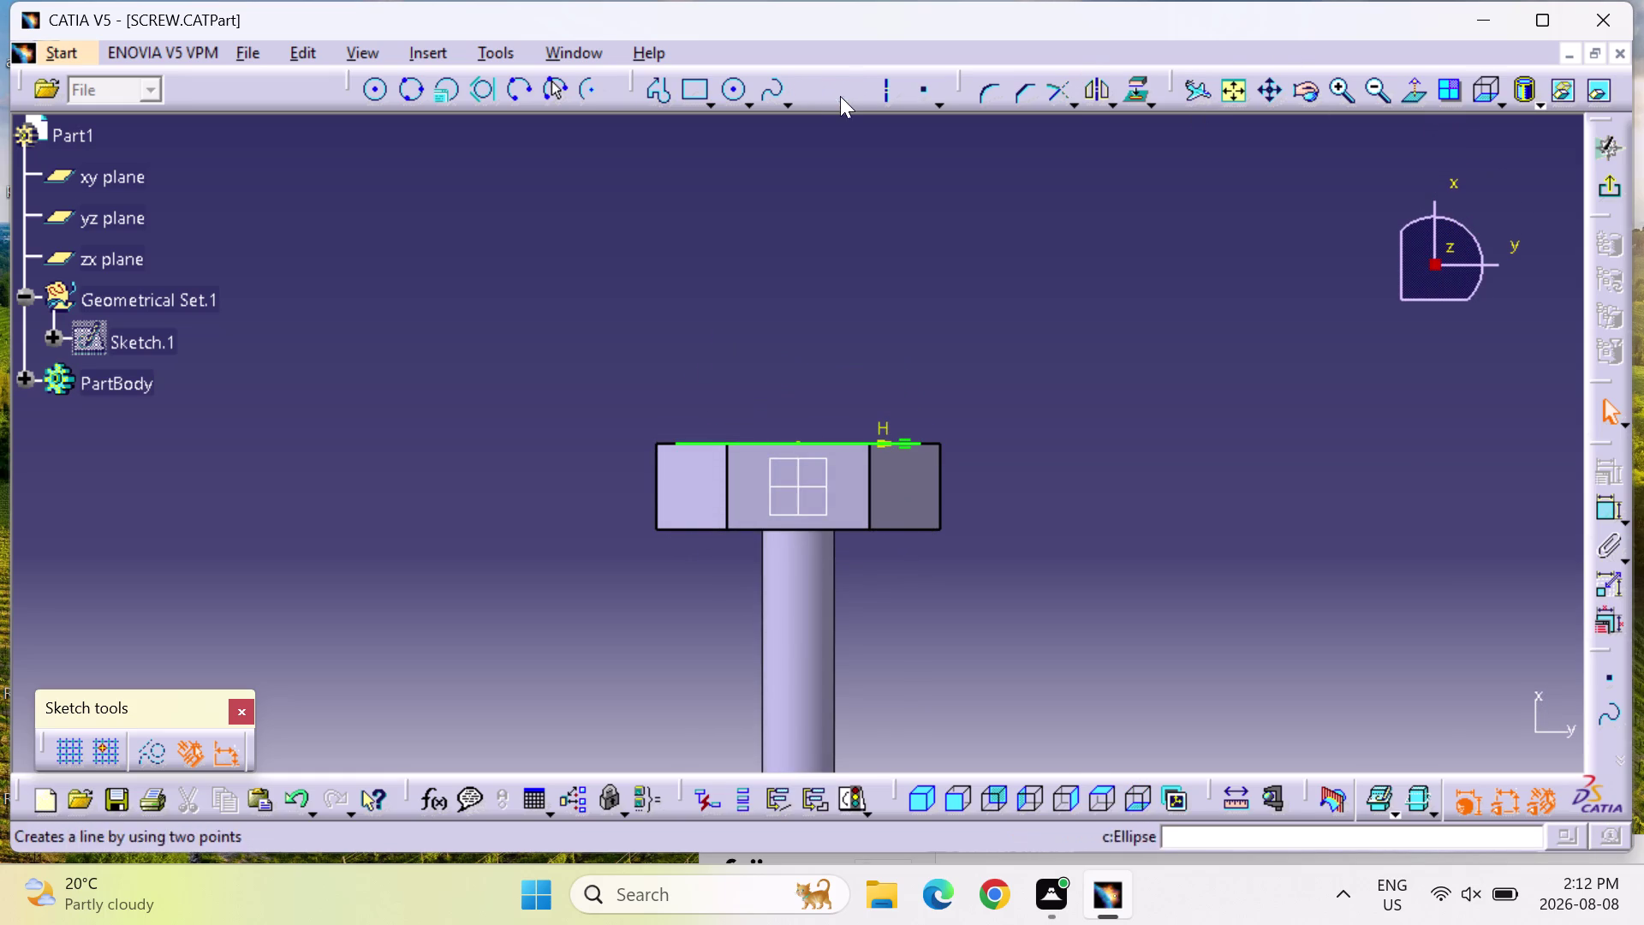
Start a line, then cancel it and undo the recent sketch changes.
click(842, 96)
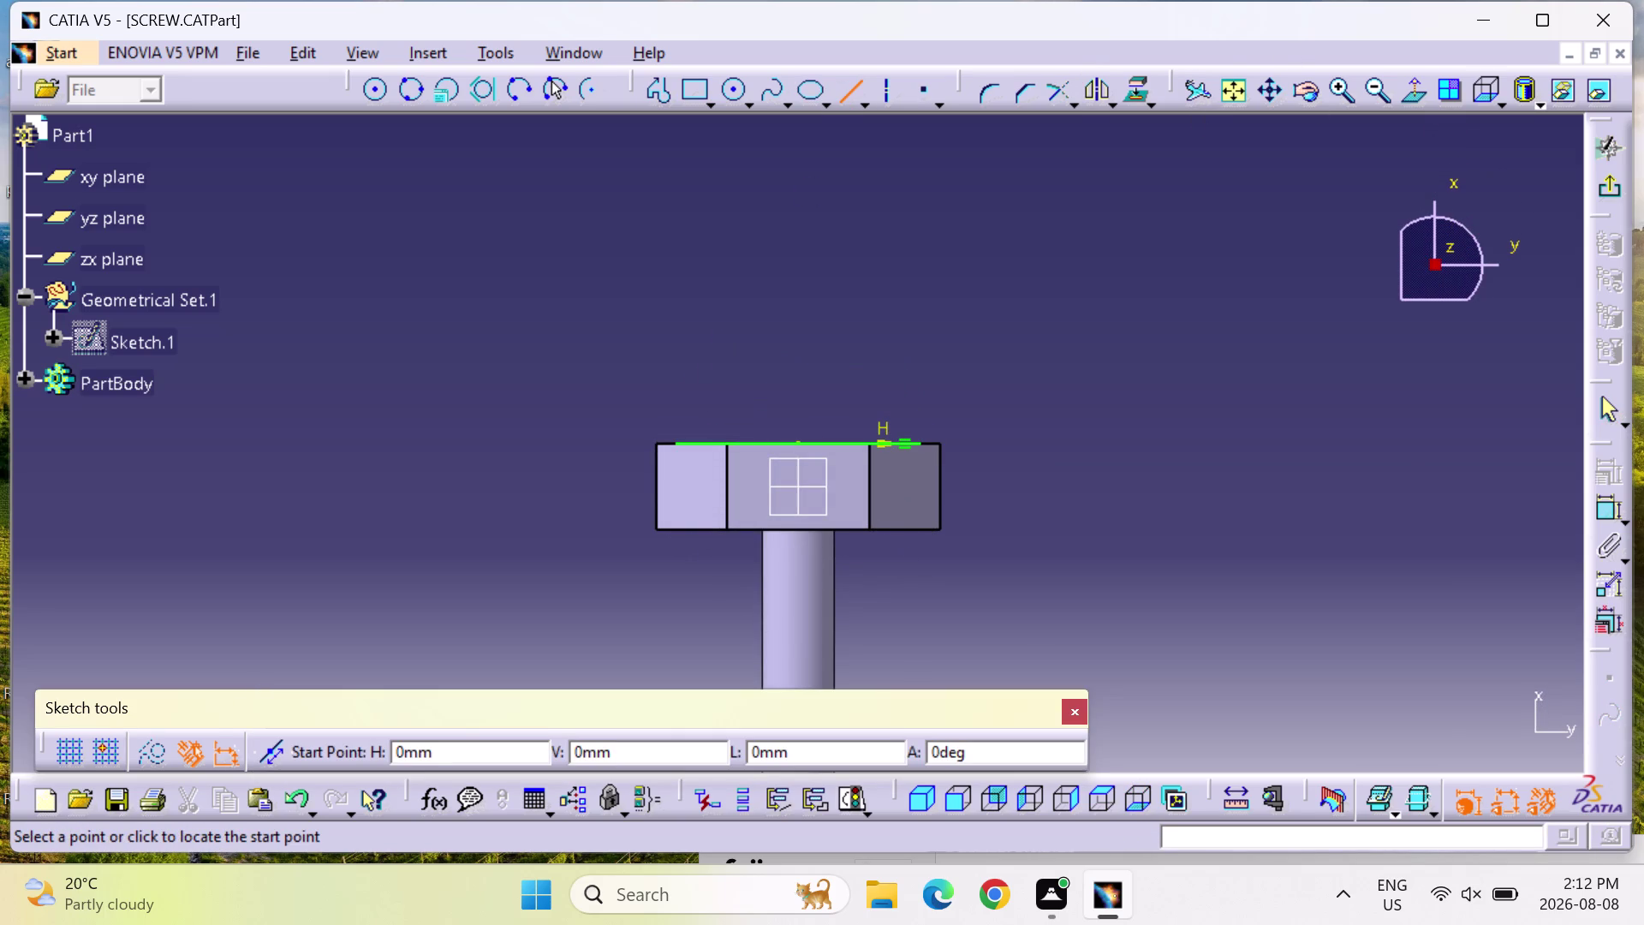
click(673, 443)
key(Escape)
key(Escape)
key(Escape)
key(Escape)
key(Escape)
key(Escape)
key(ctrl+z)
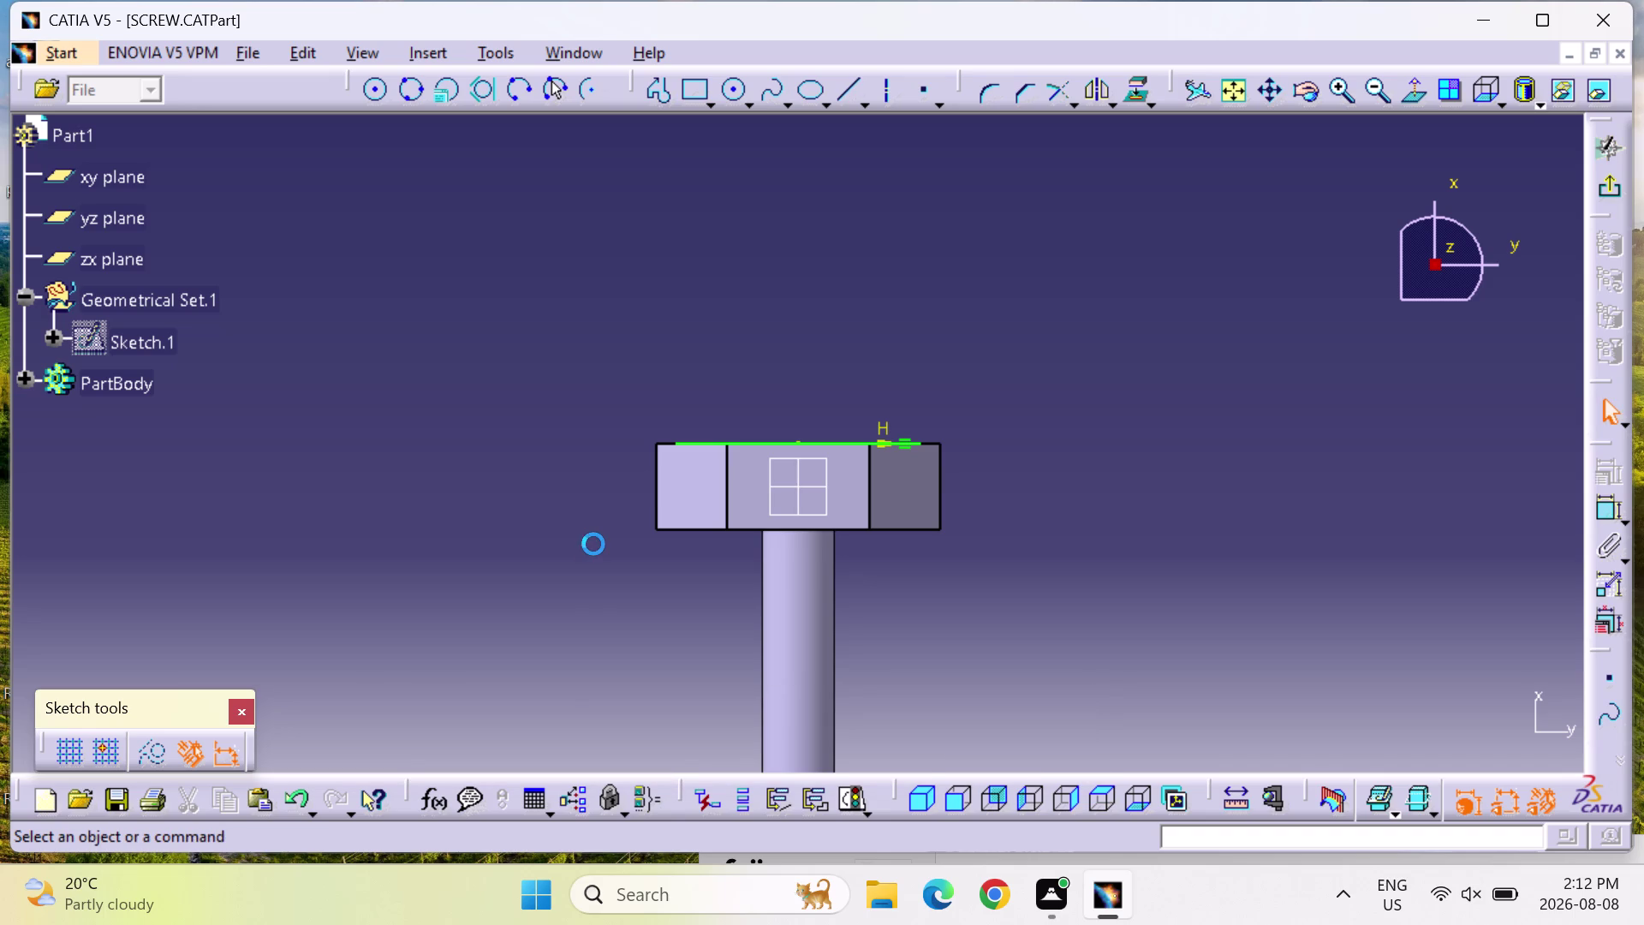
key(ctrl+z)
key(ctrl+z)
key(ctrl+z)
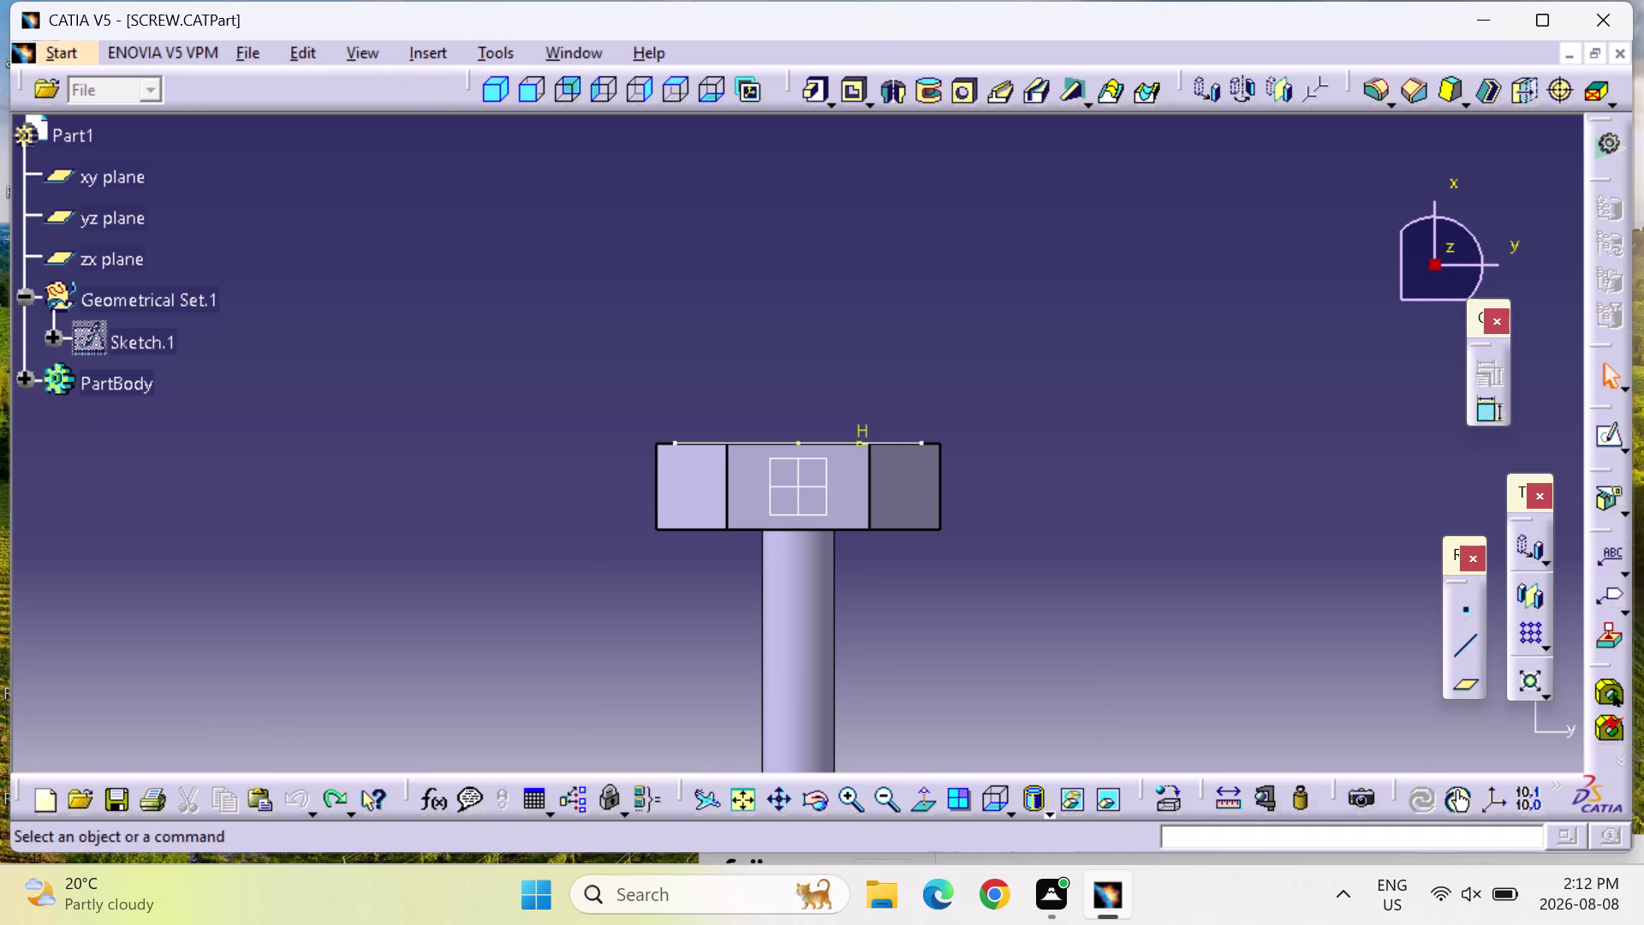
key(ctrl+z)
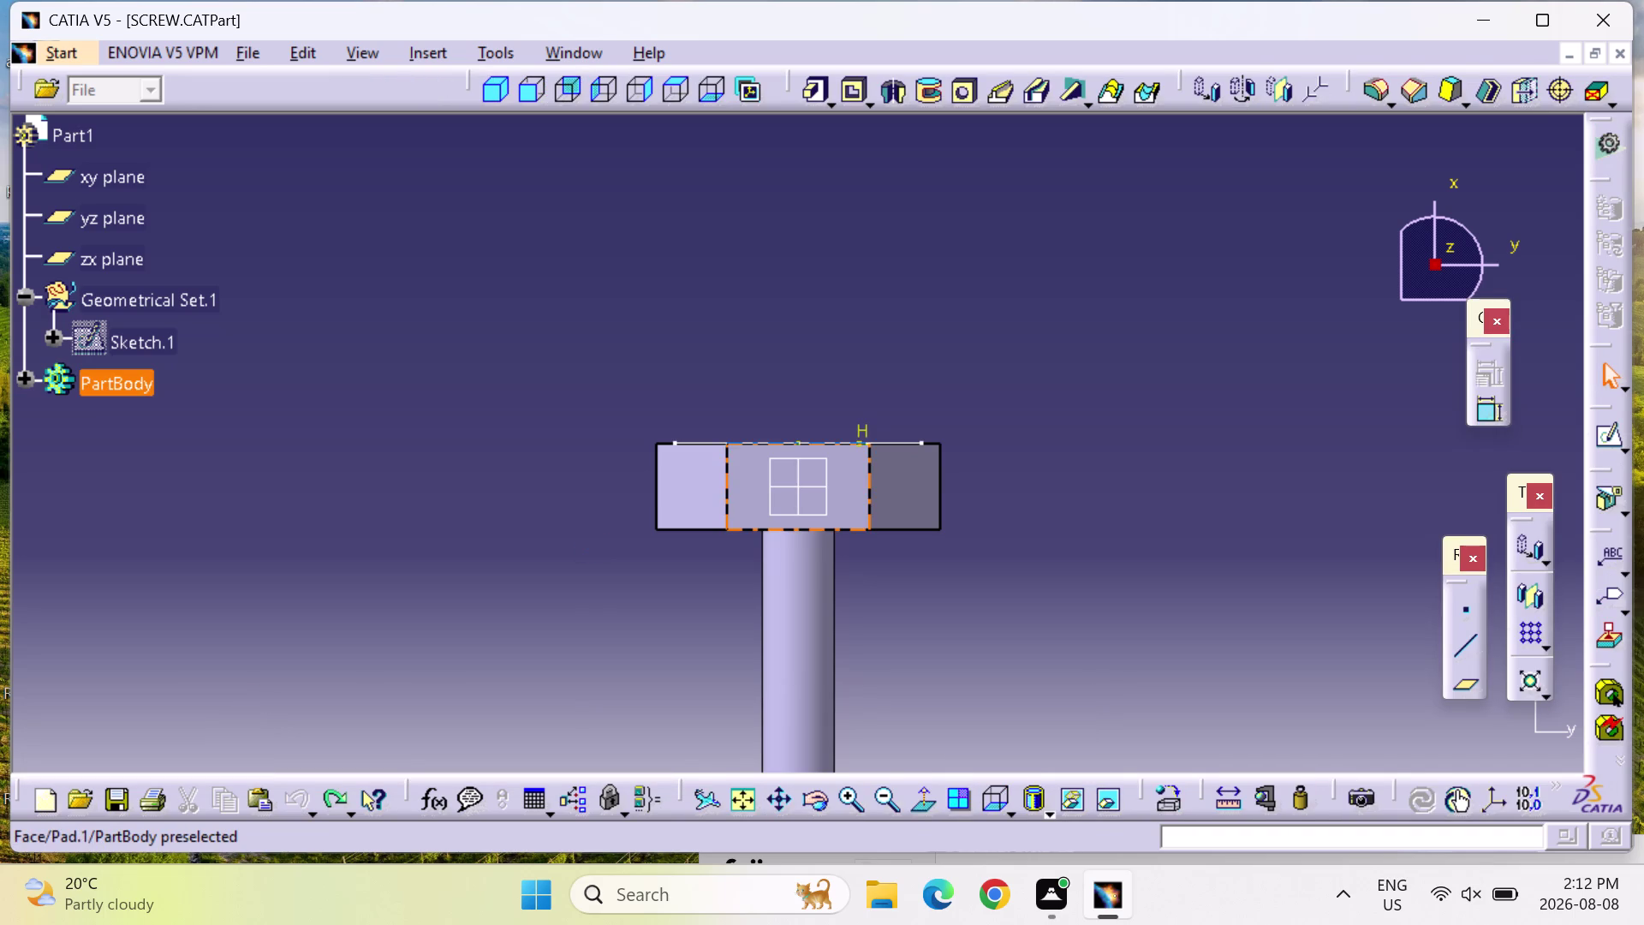
key(Escape)
key(Escape)
key(ctrl+z)
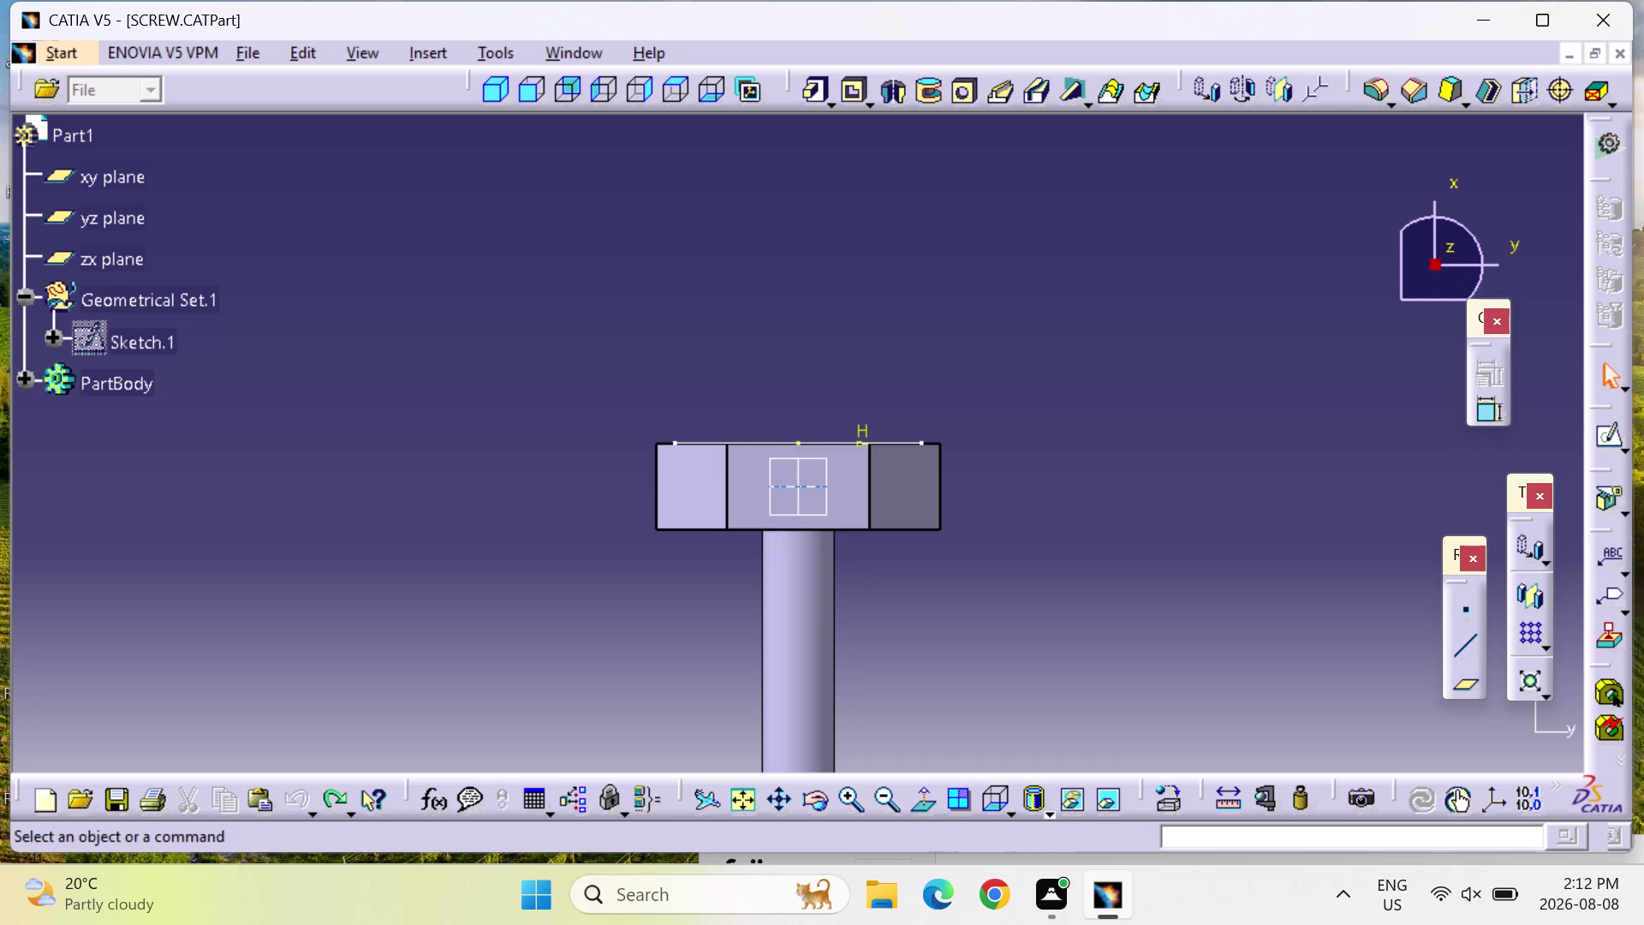
Delete a selected element and start a new sketch on the xy plane.
middle_drag(751, 517, 988, 706)
right_drag(752, 517, 989, 706)
click(710, 519)
key(Delete)
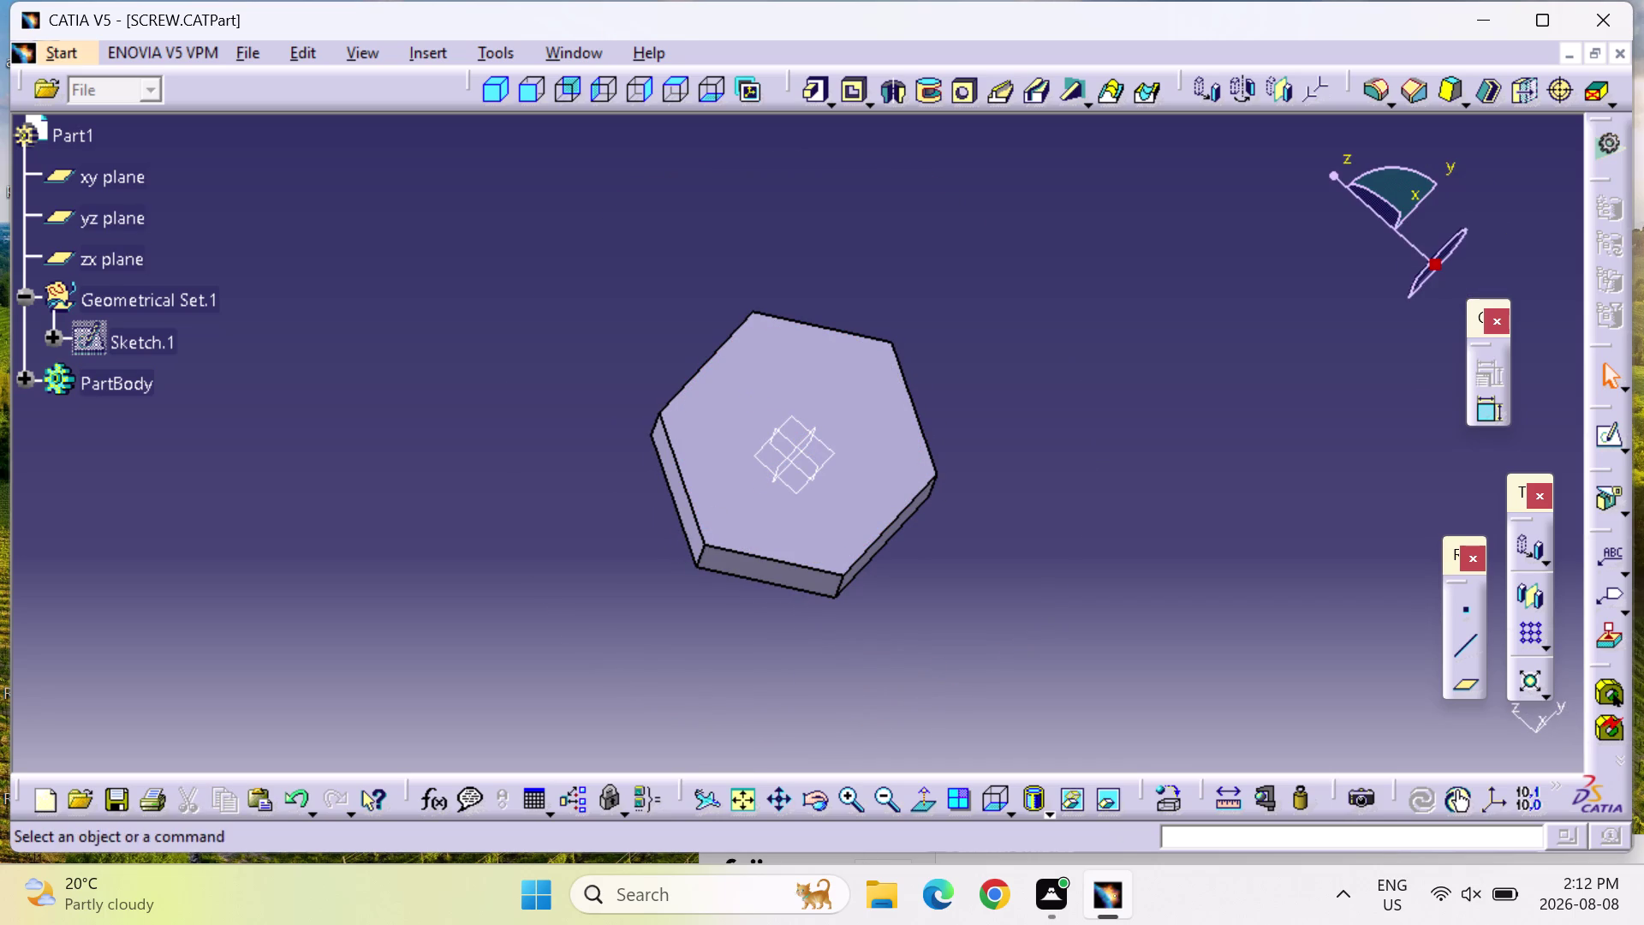
click(136, 166)
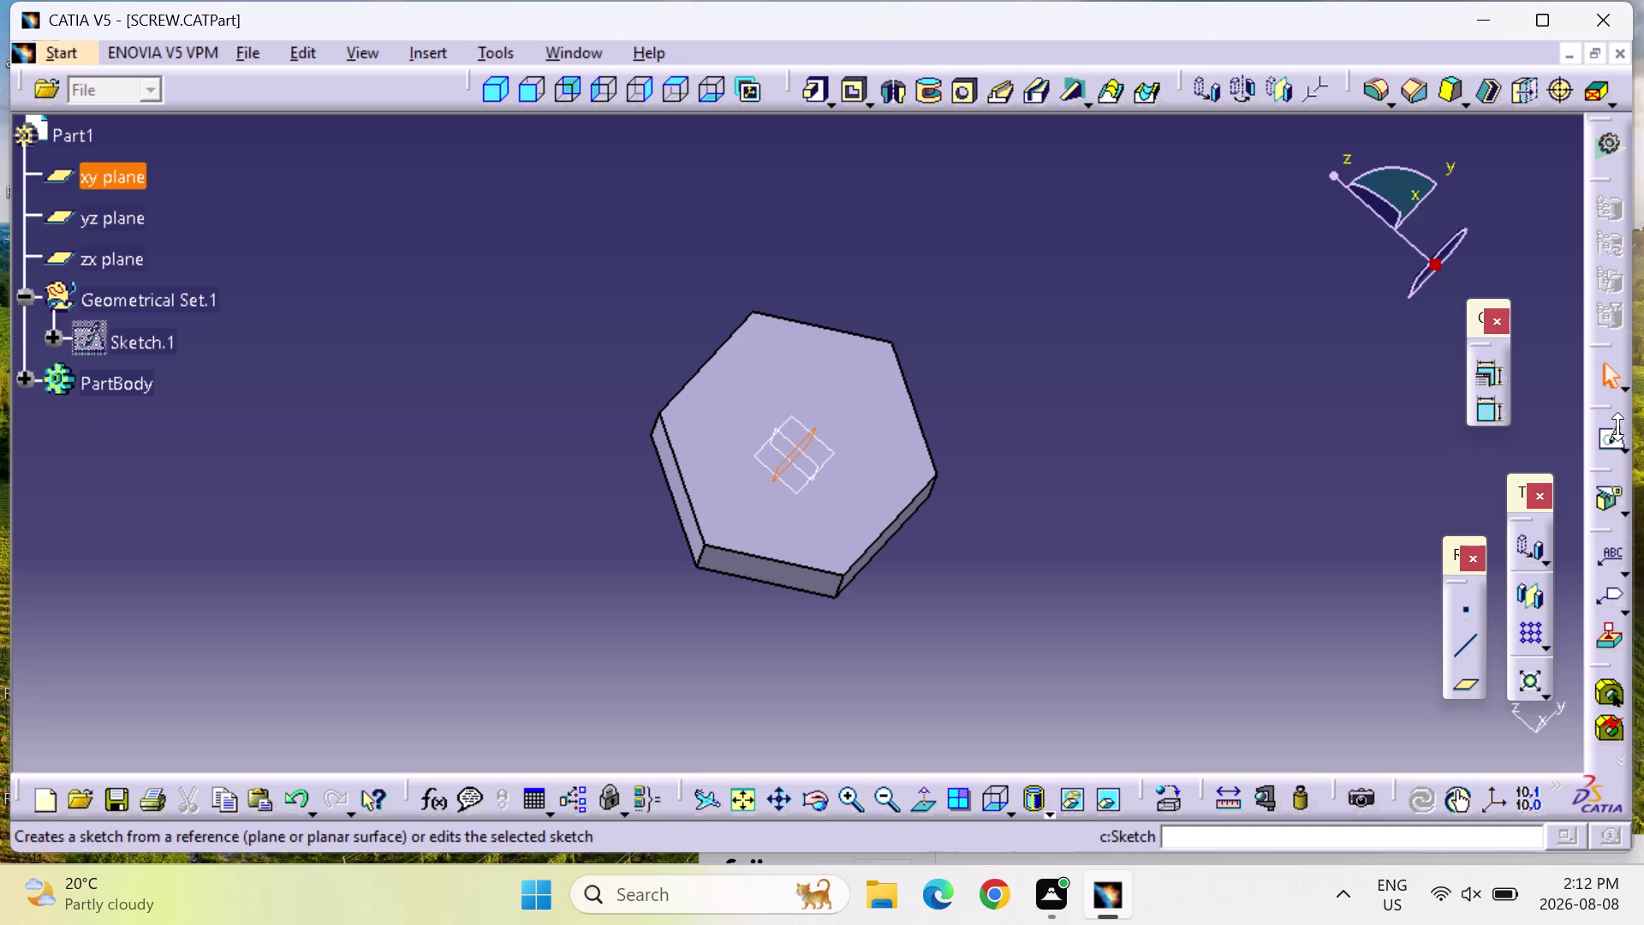
click(1618, 436)
click(1578, 463)
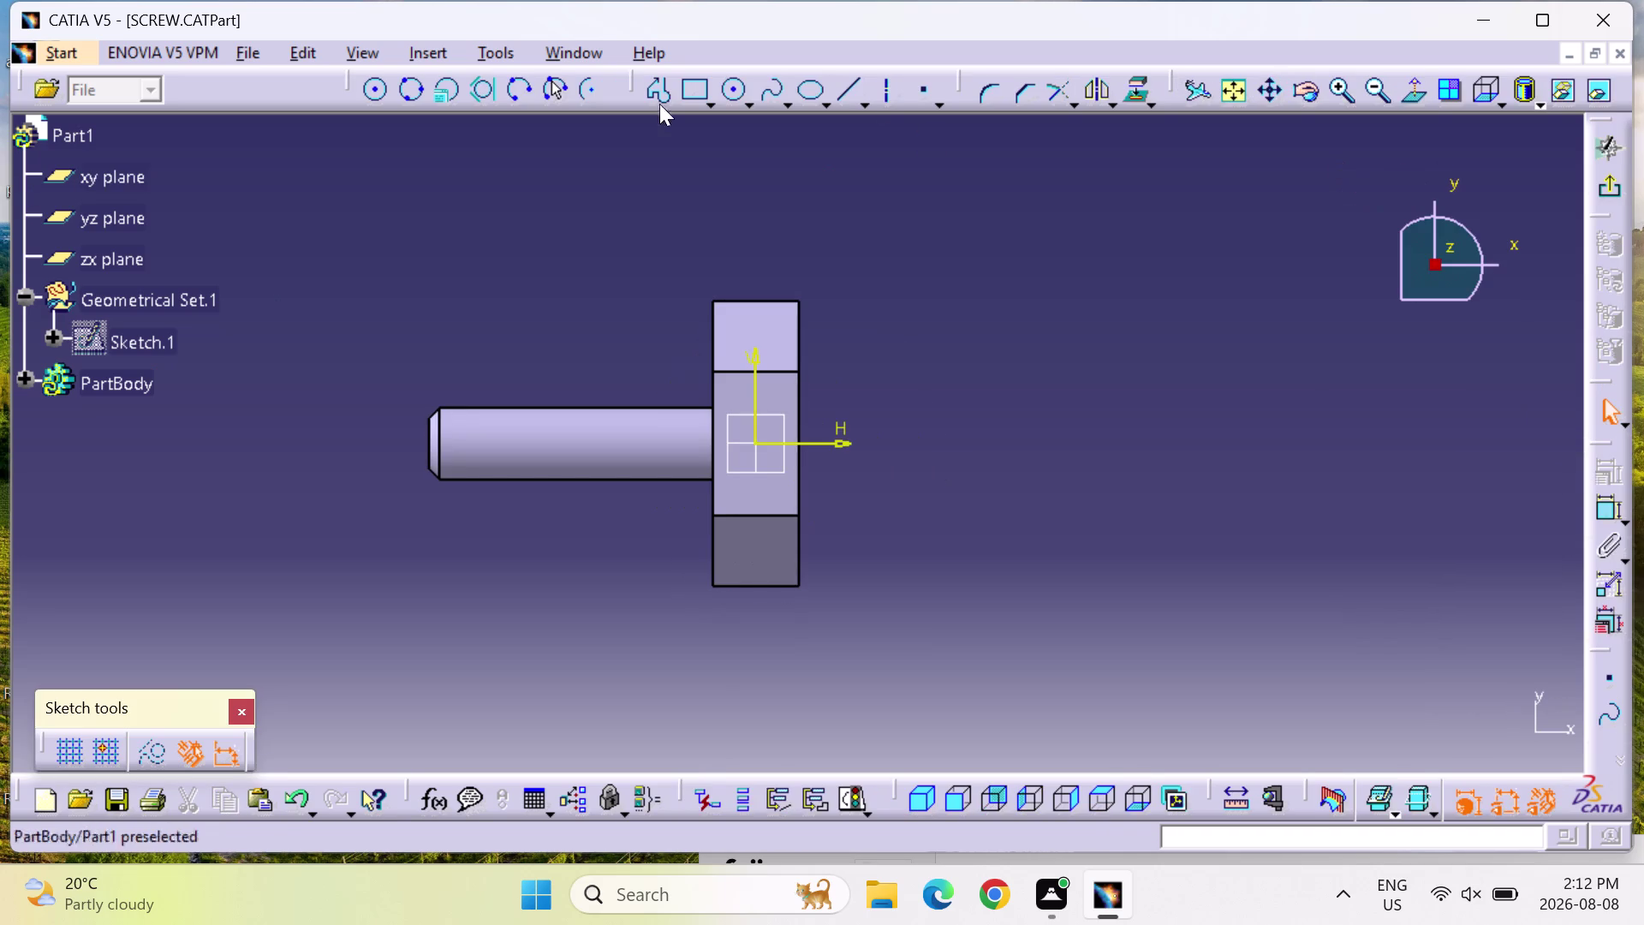
Exit the xy-plane sketch and open a new sketch on the hex head's flat face.
middle_drag(959, 394, 747, 489)
right_drag(959, 394, 747, 489)
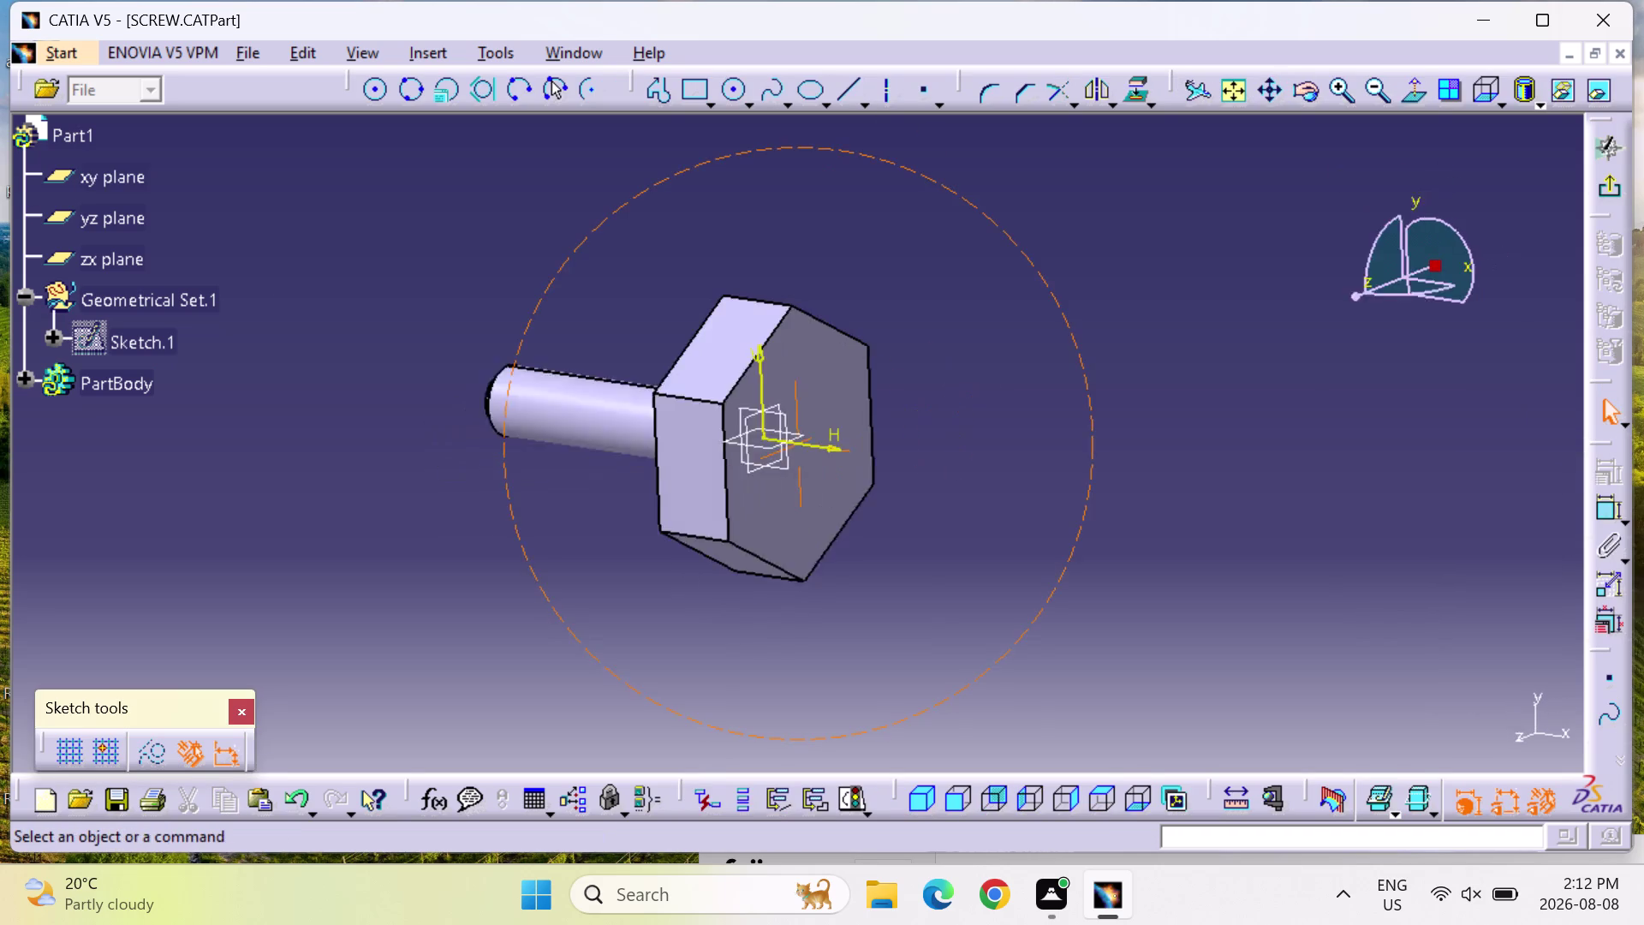
middle_drag(747, 489, 689, 509)
right_drag(747, 489, 689, 510)
click(707, 492)
click(781, 509)
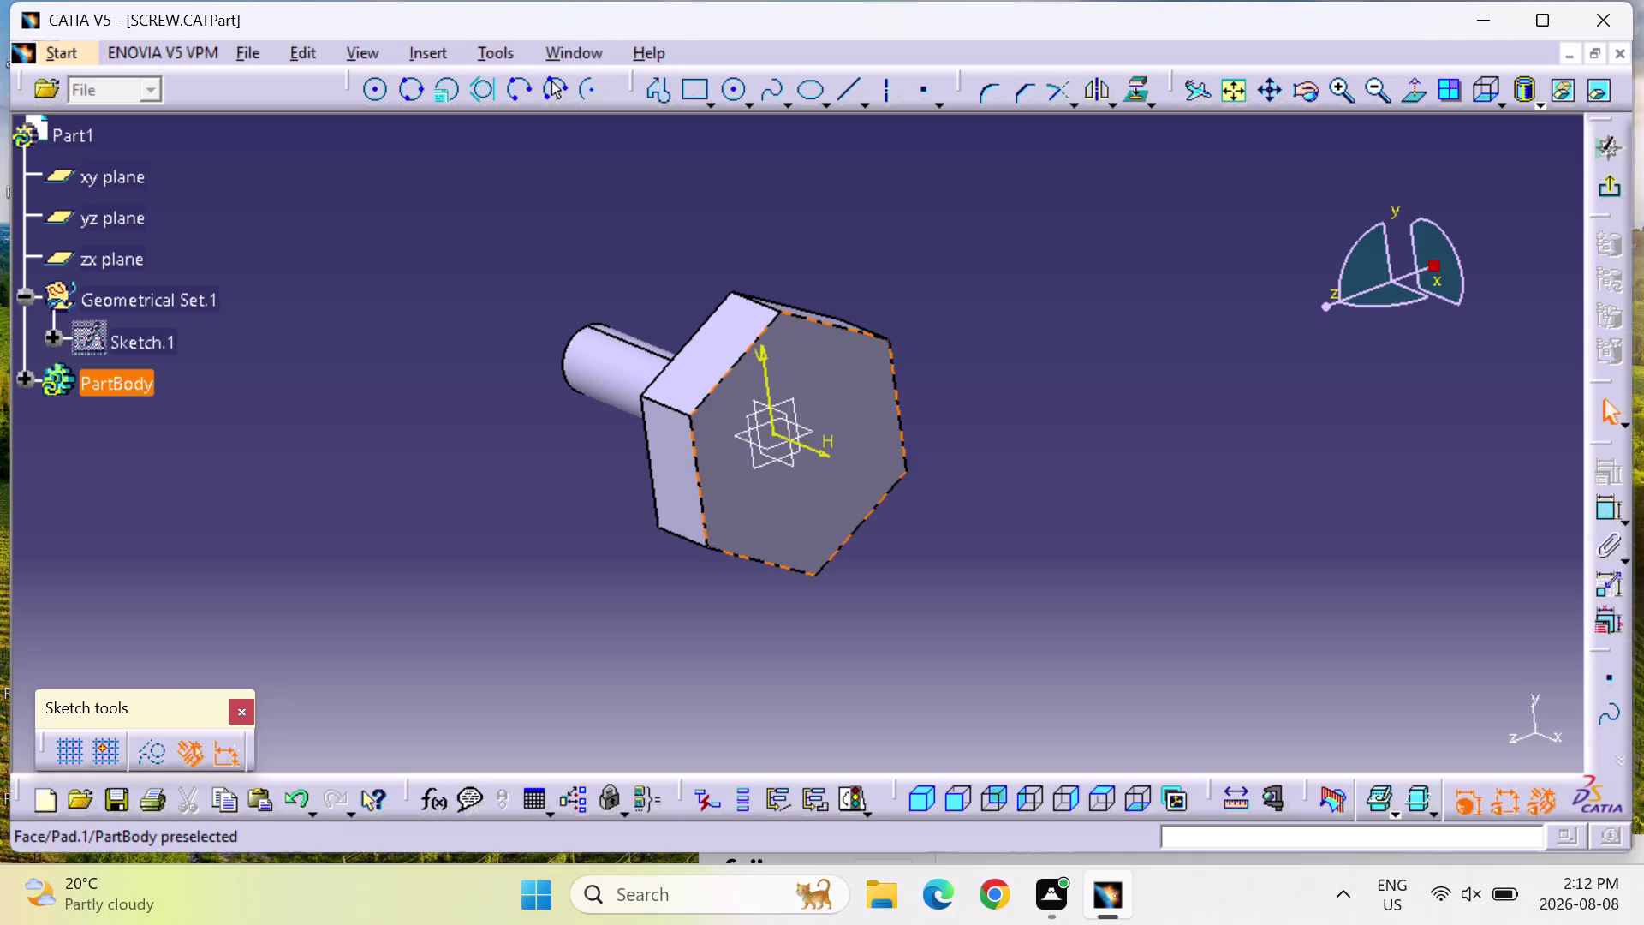
click(1613, 186)
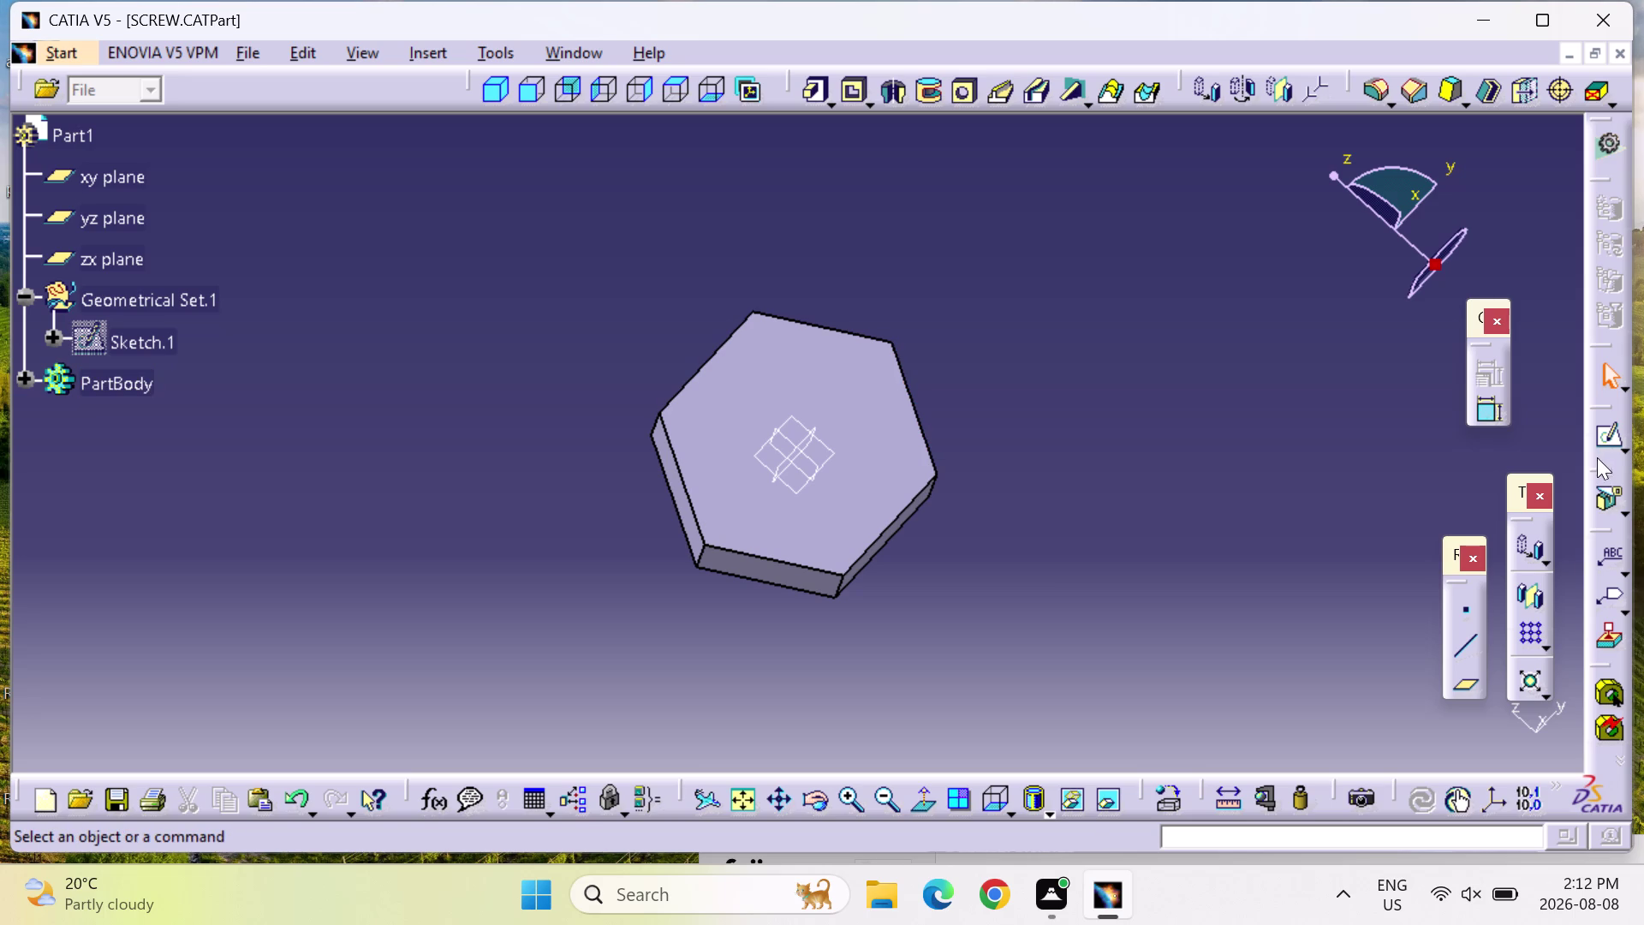
click(859, 401)
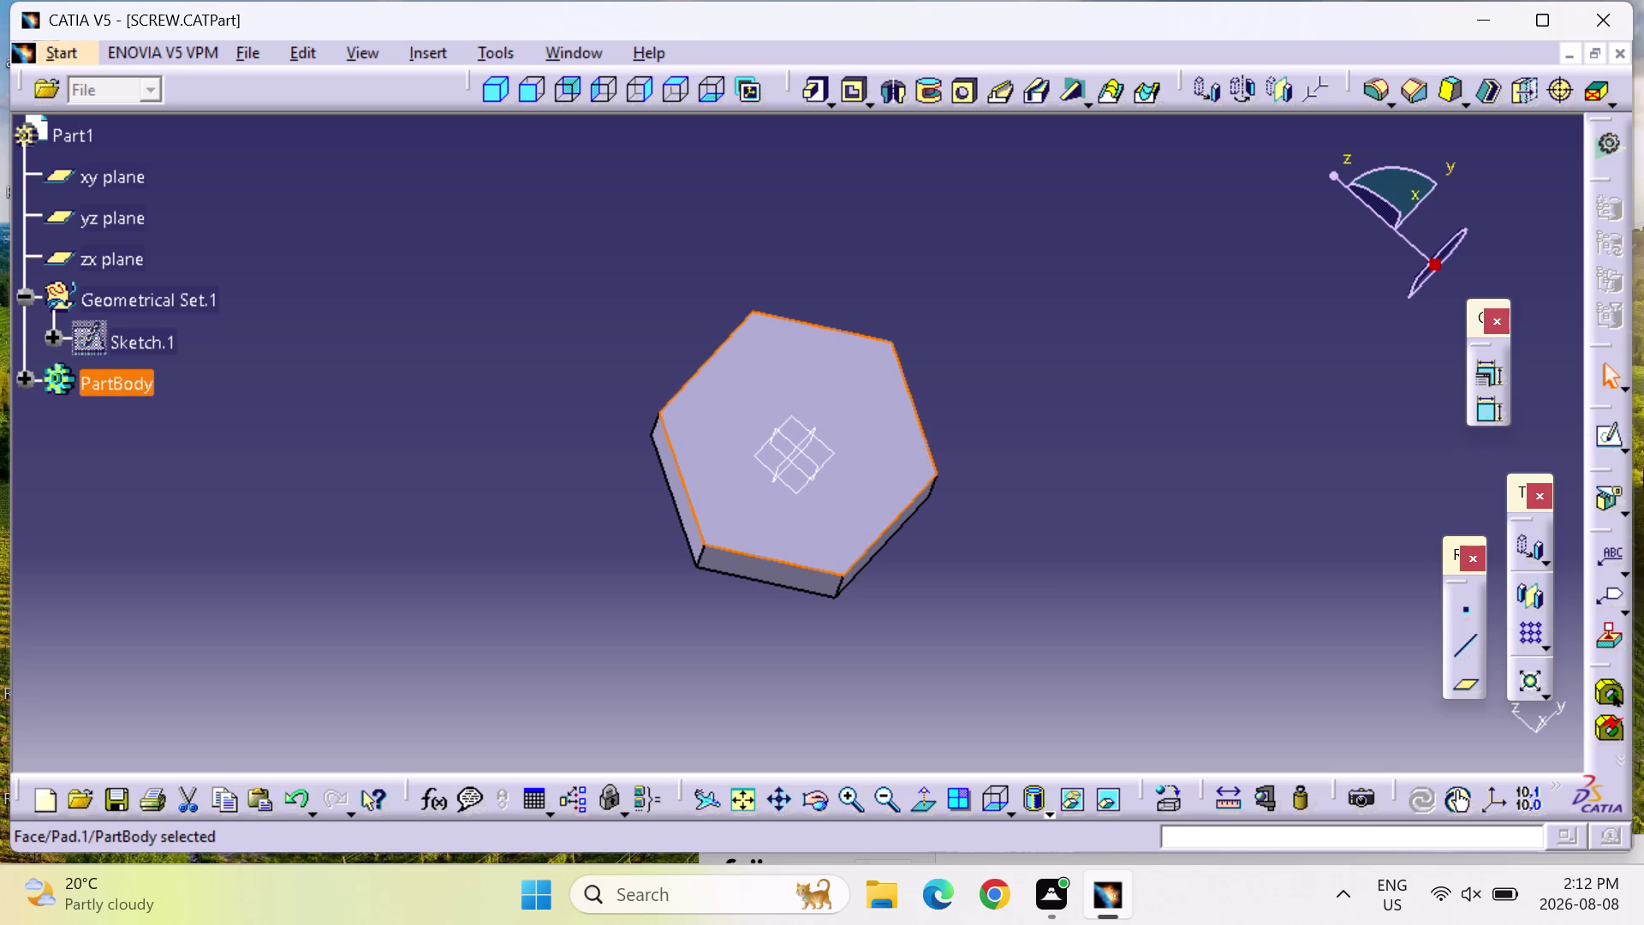
click(1601, 439)
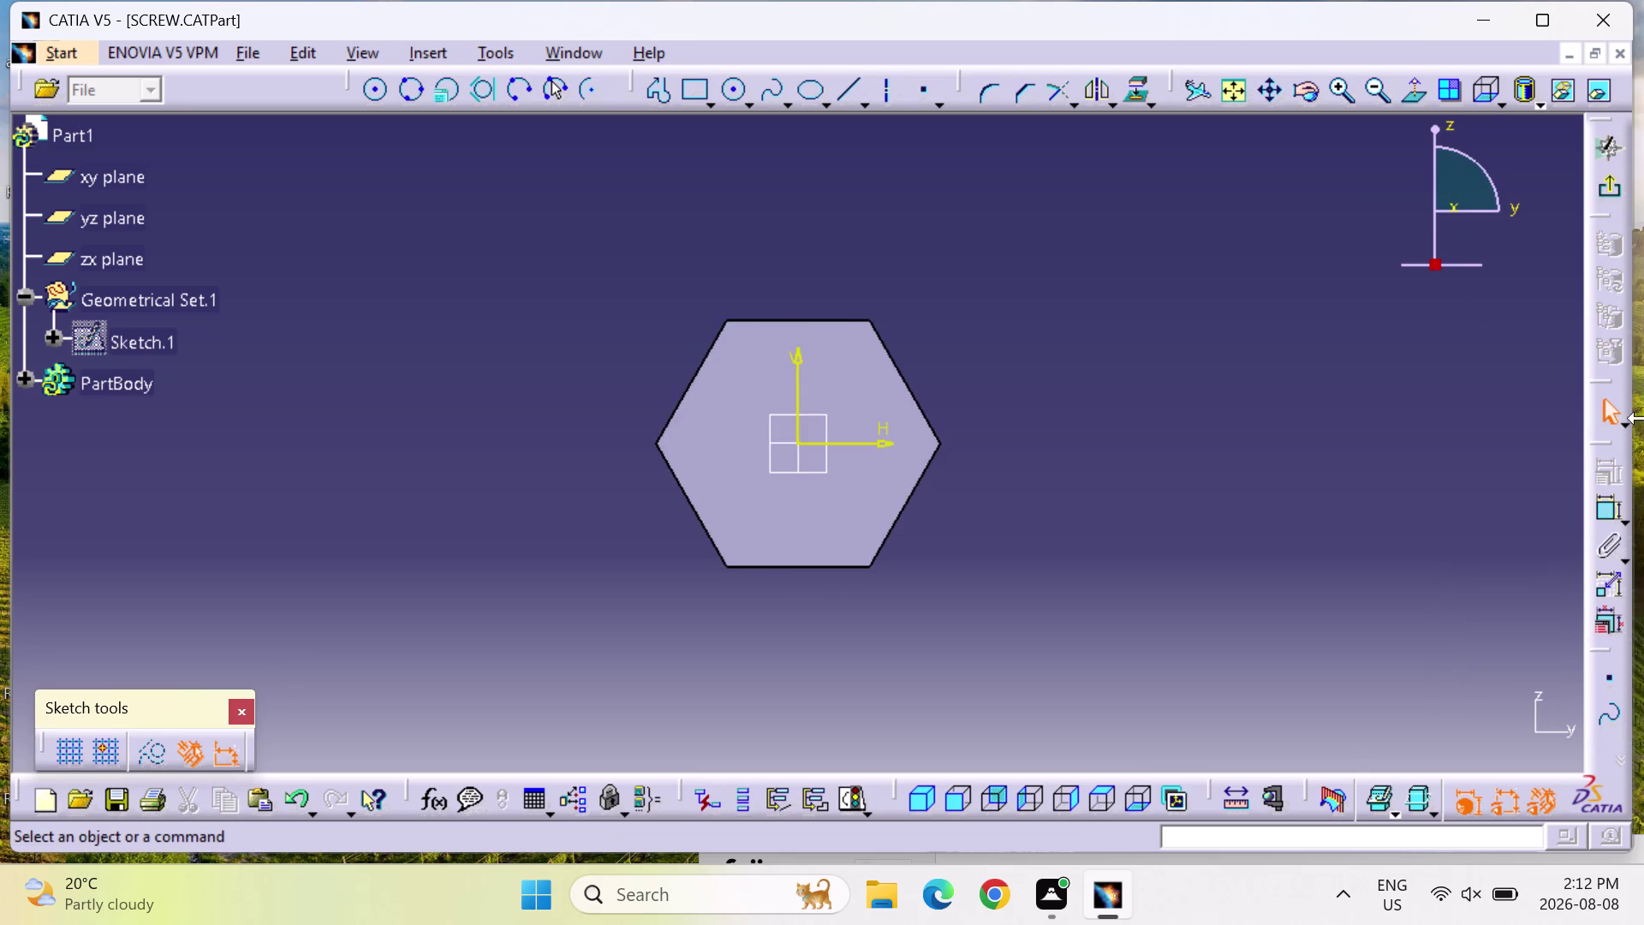
Draw a circle centred at the origin and make it tangent to a hexagon edge.
click(733, 86)
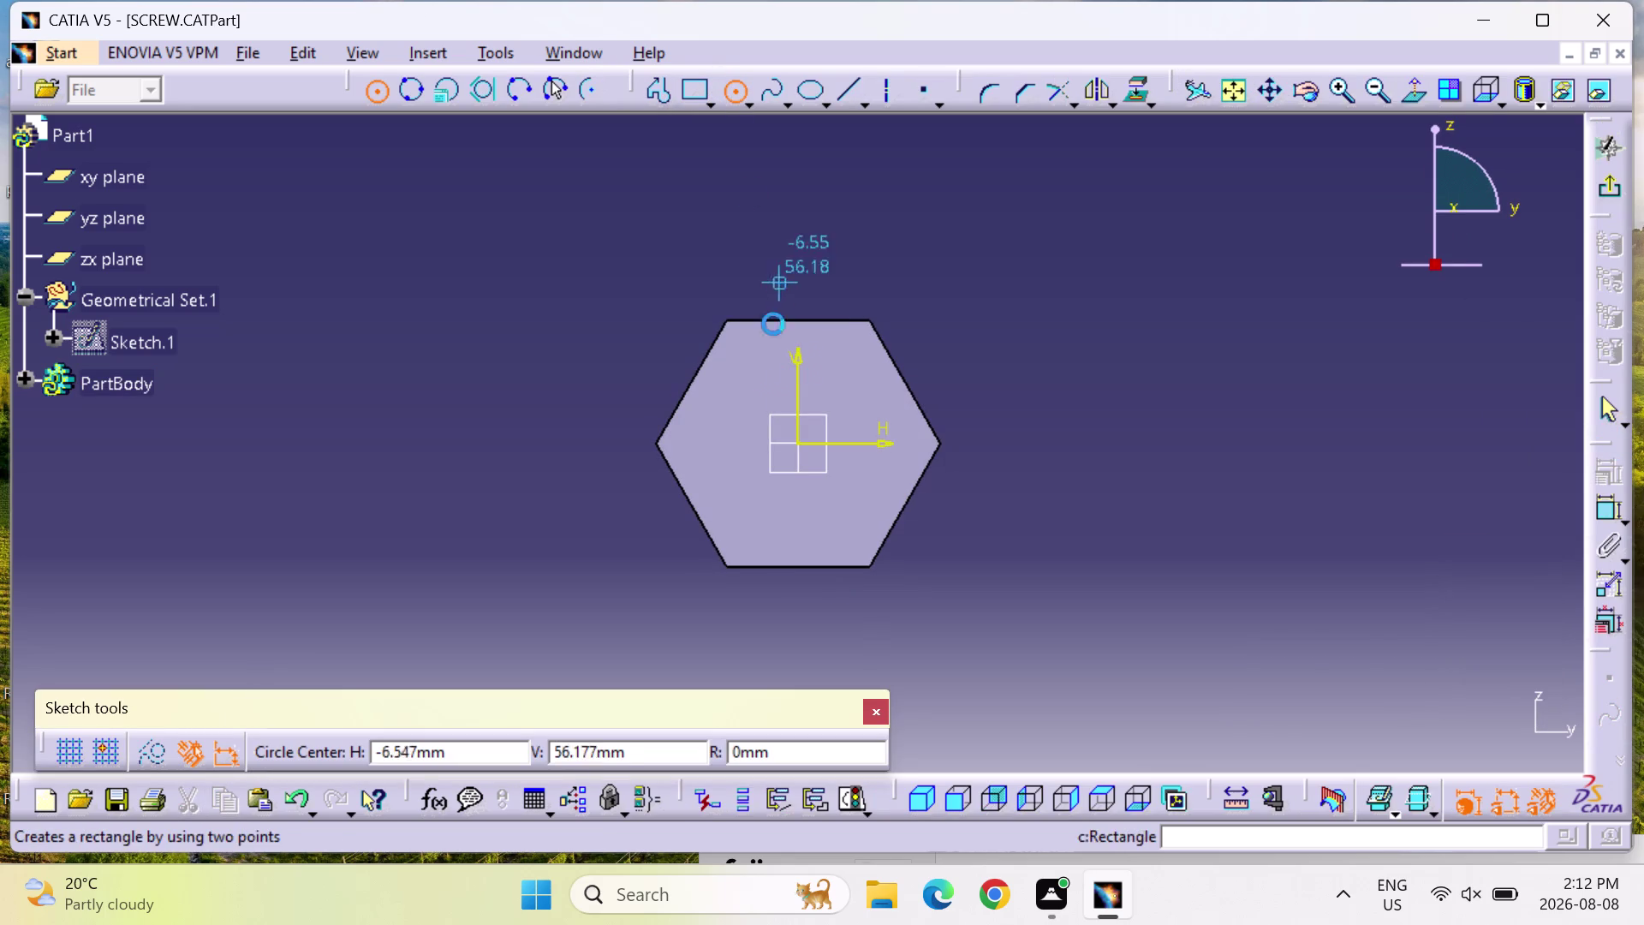
click(800, 443)
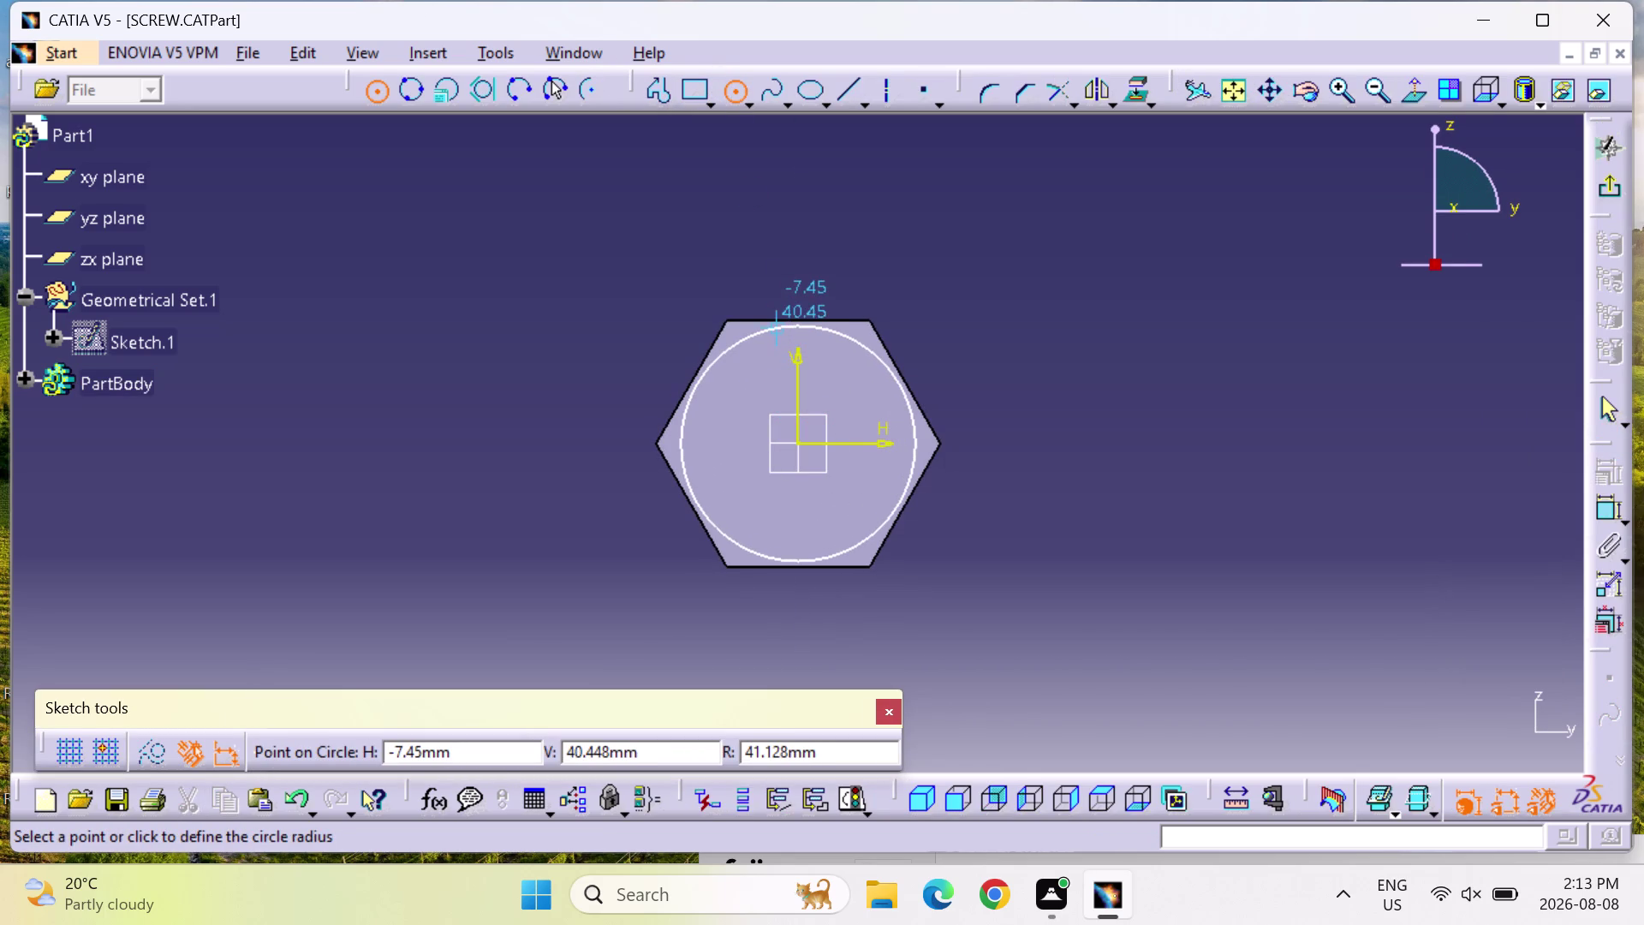
click(777, 328)
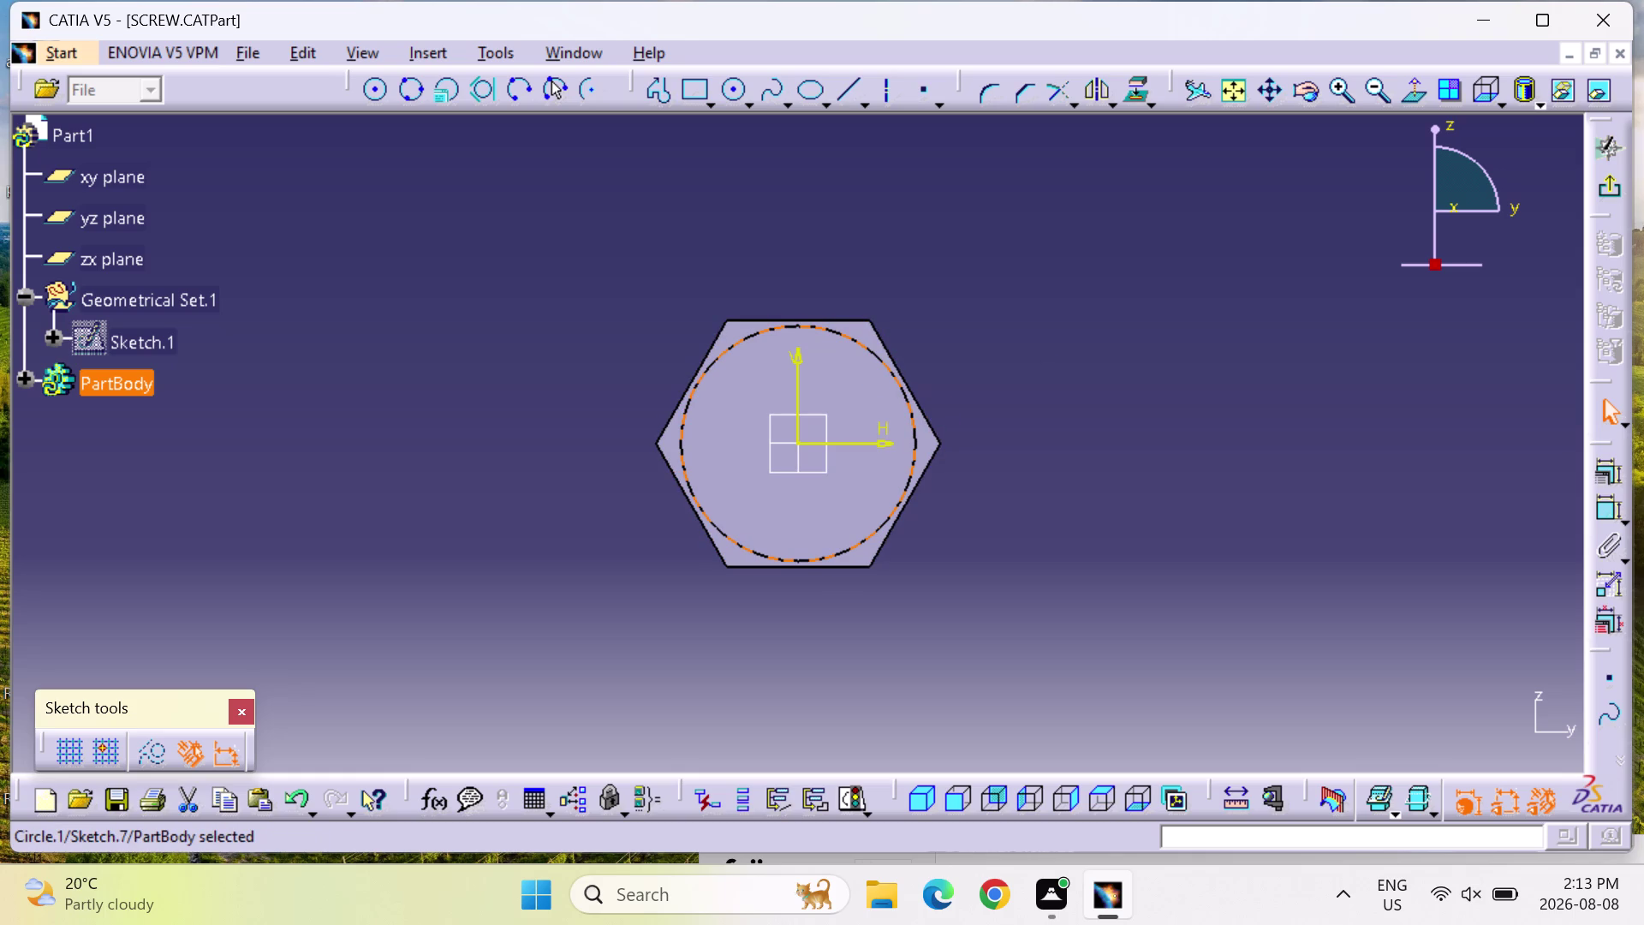
click(1607, 515)
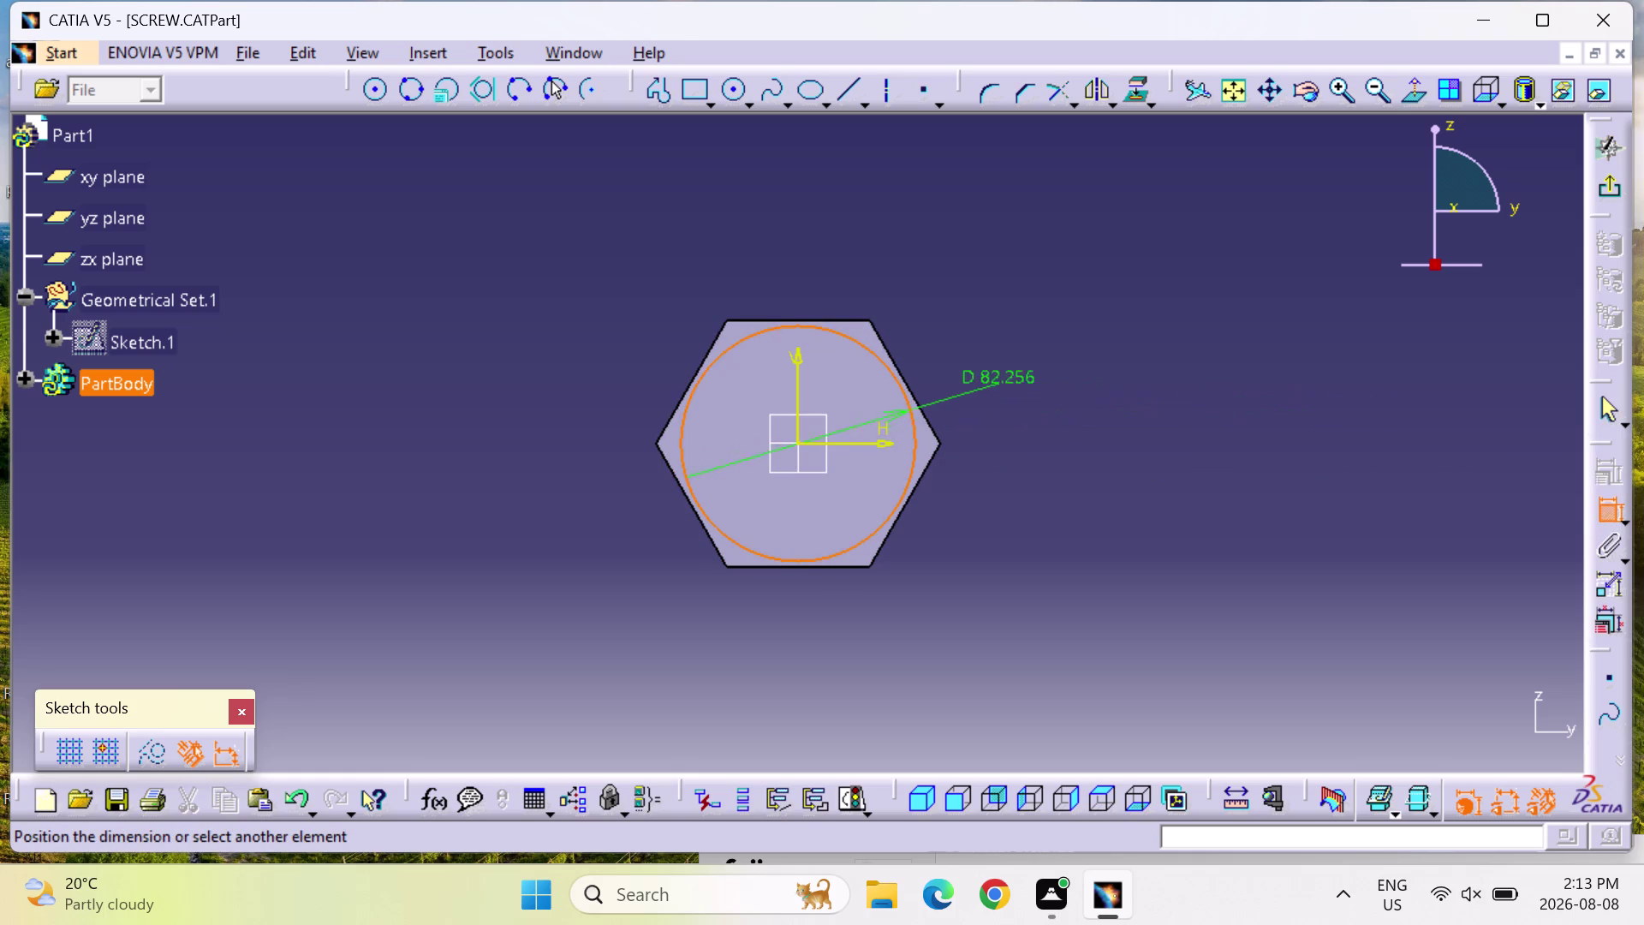
click(923, 411)
right_click(921, 394)
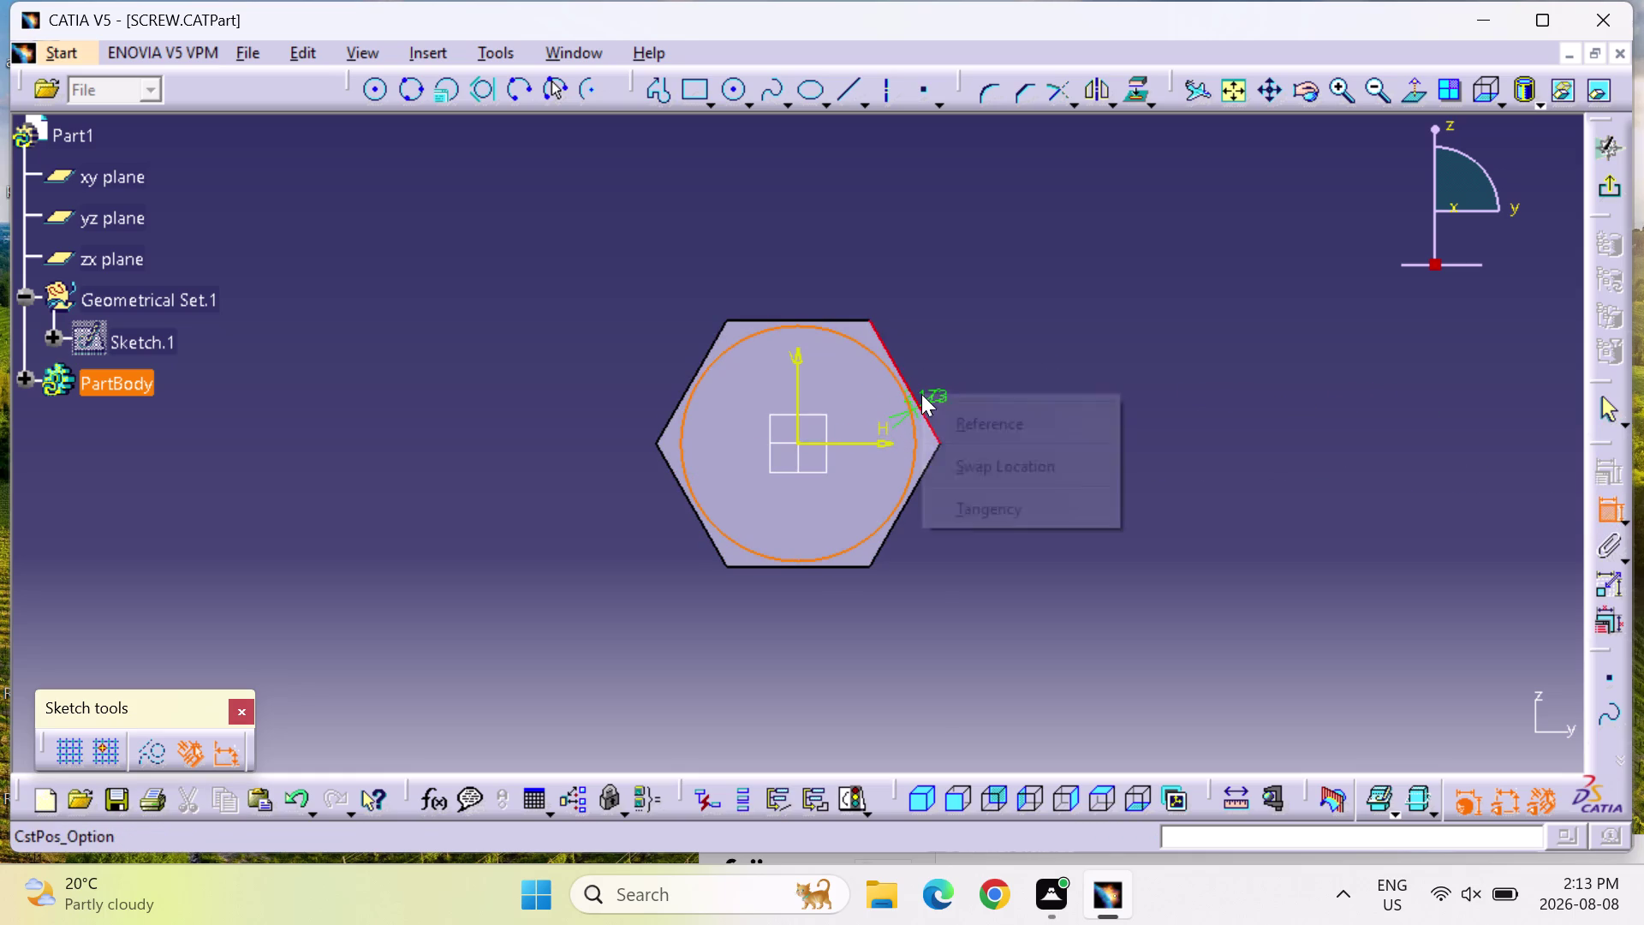
click(990, 514)
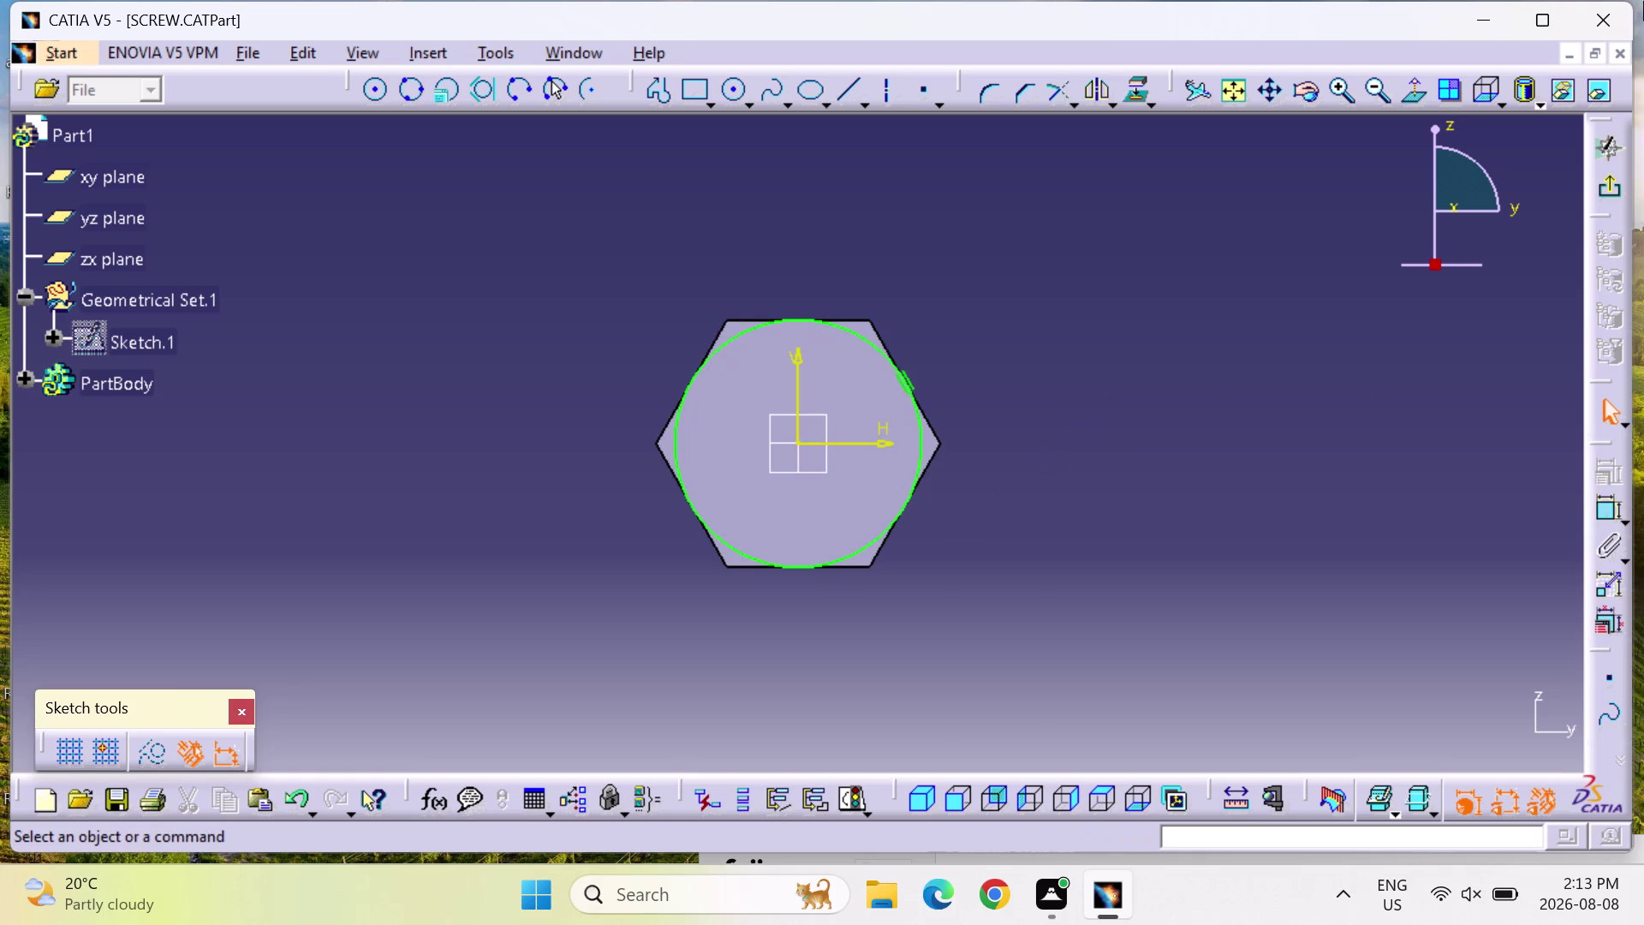
Re-enter the head sketch, select the circle and try Project 3D Elements, which fails.
click(1606, 191)
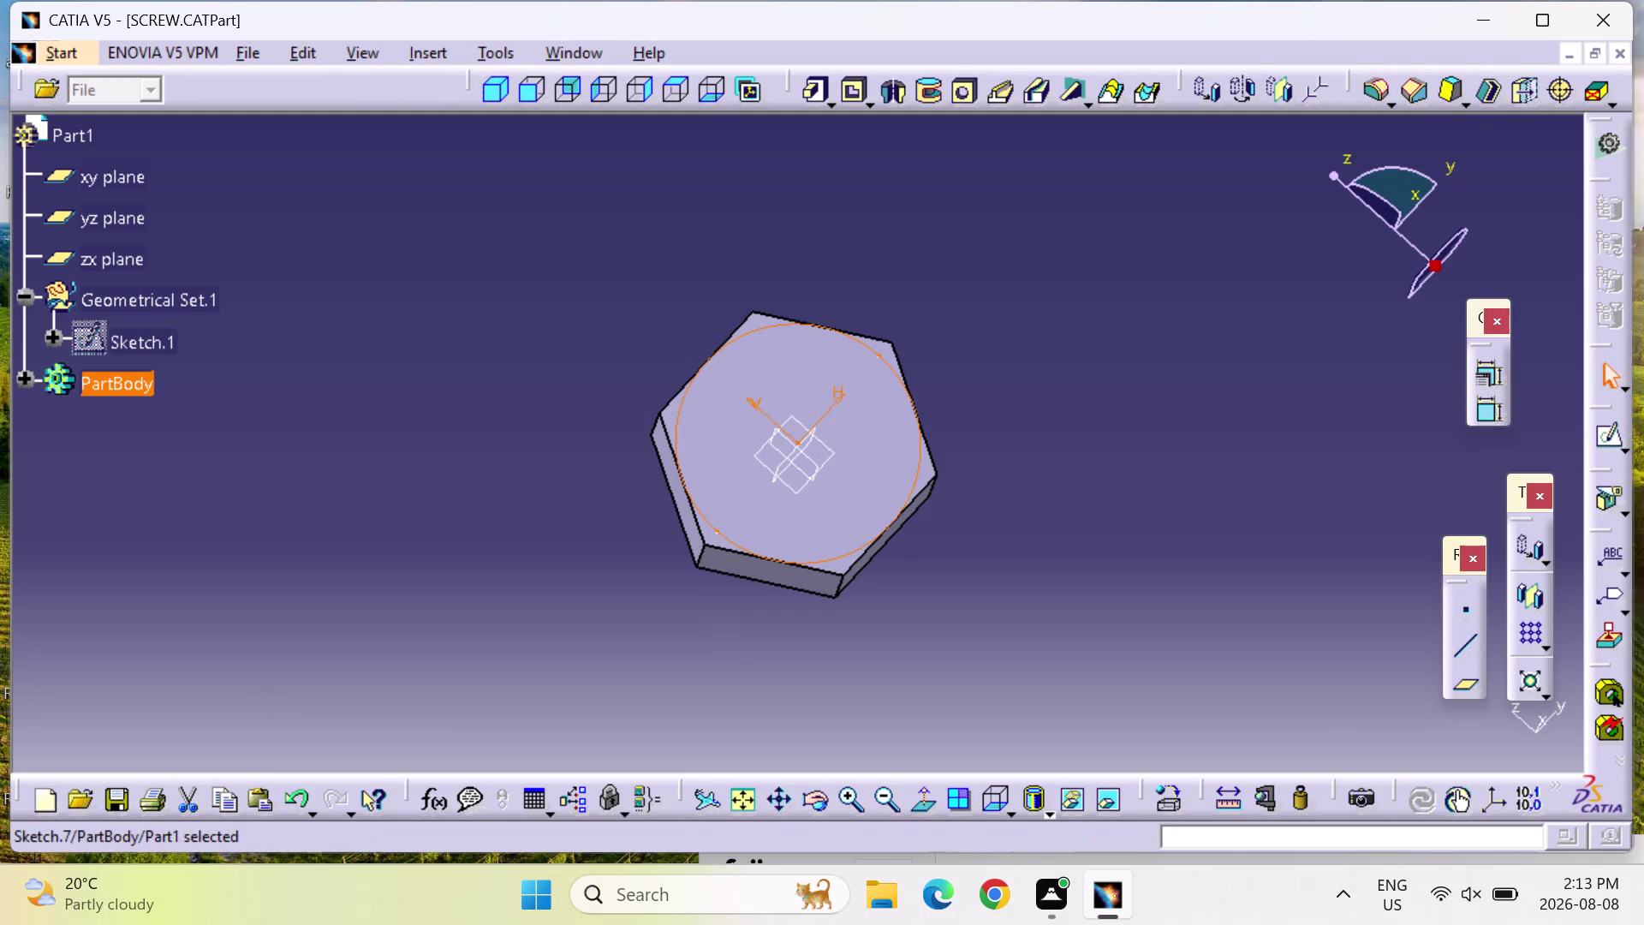
click(716, 85)
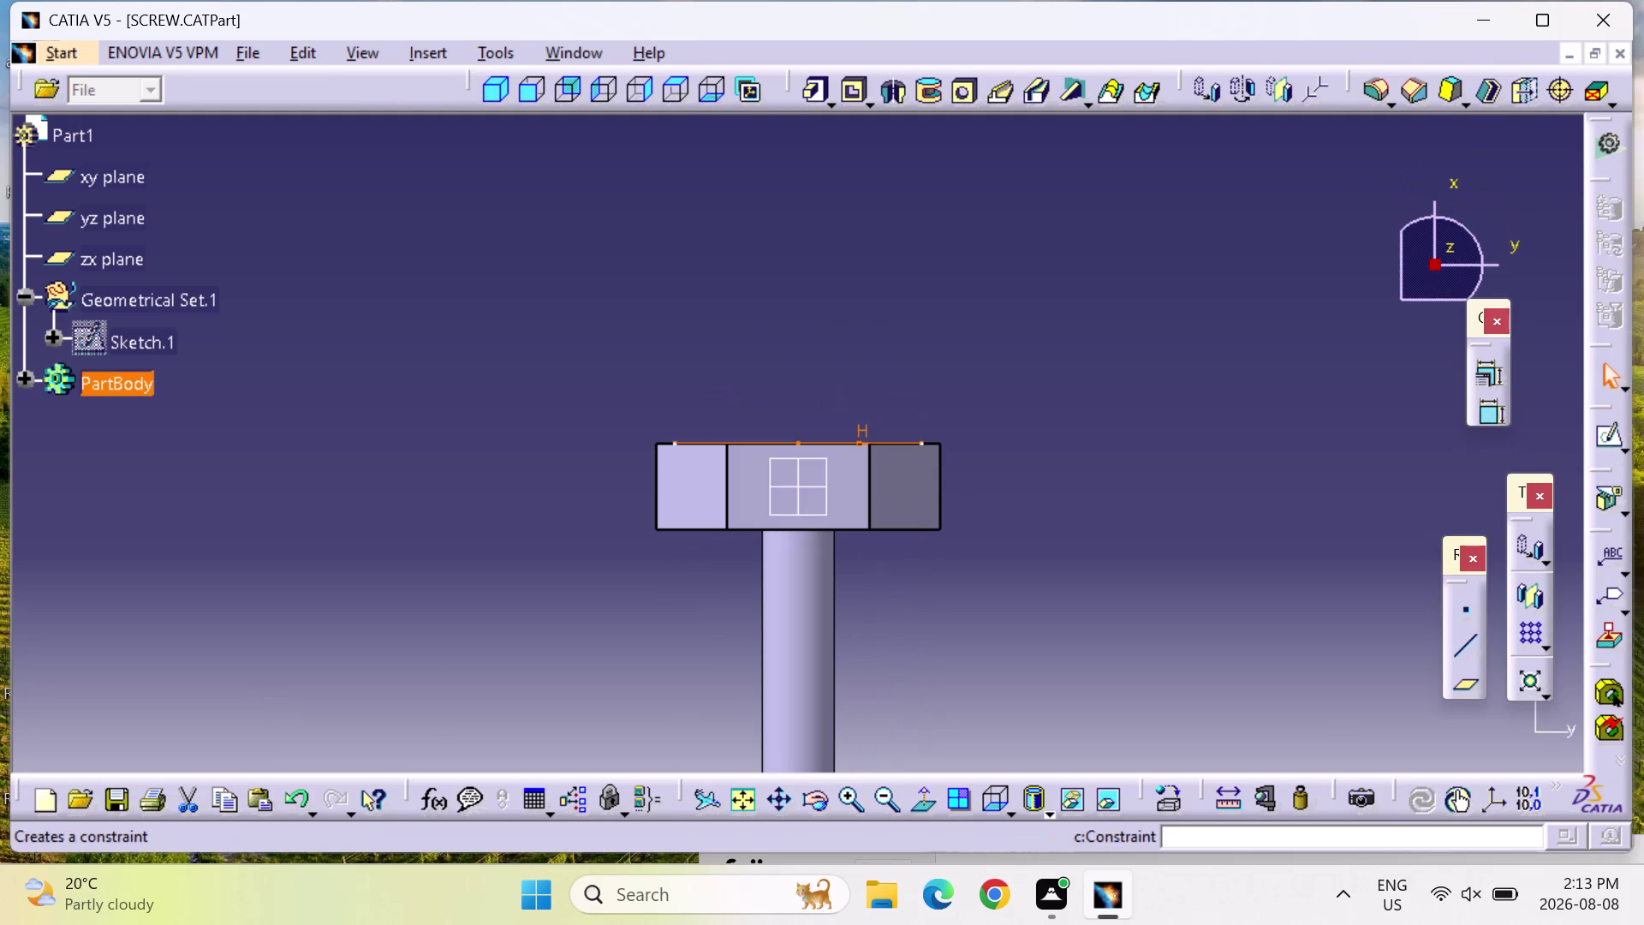
click(1598, 431)
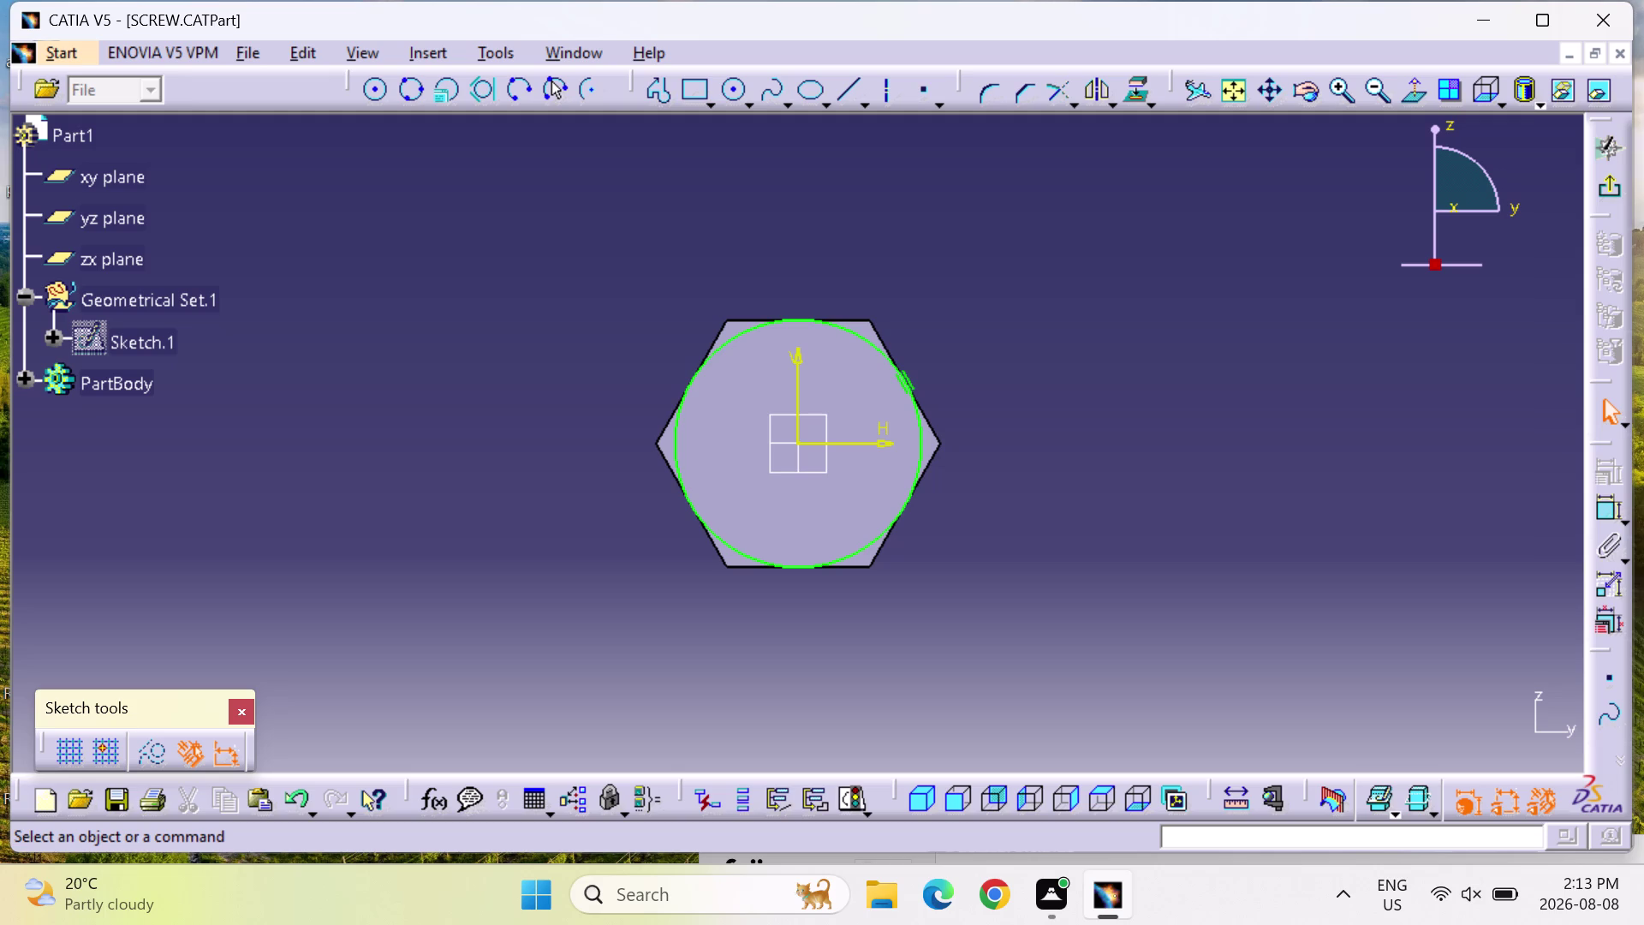
click(1120, 802)
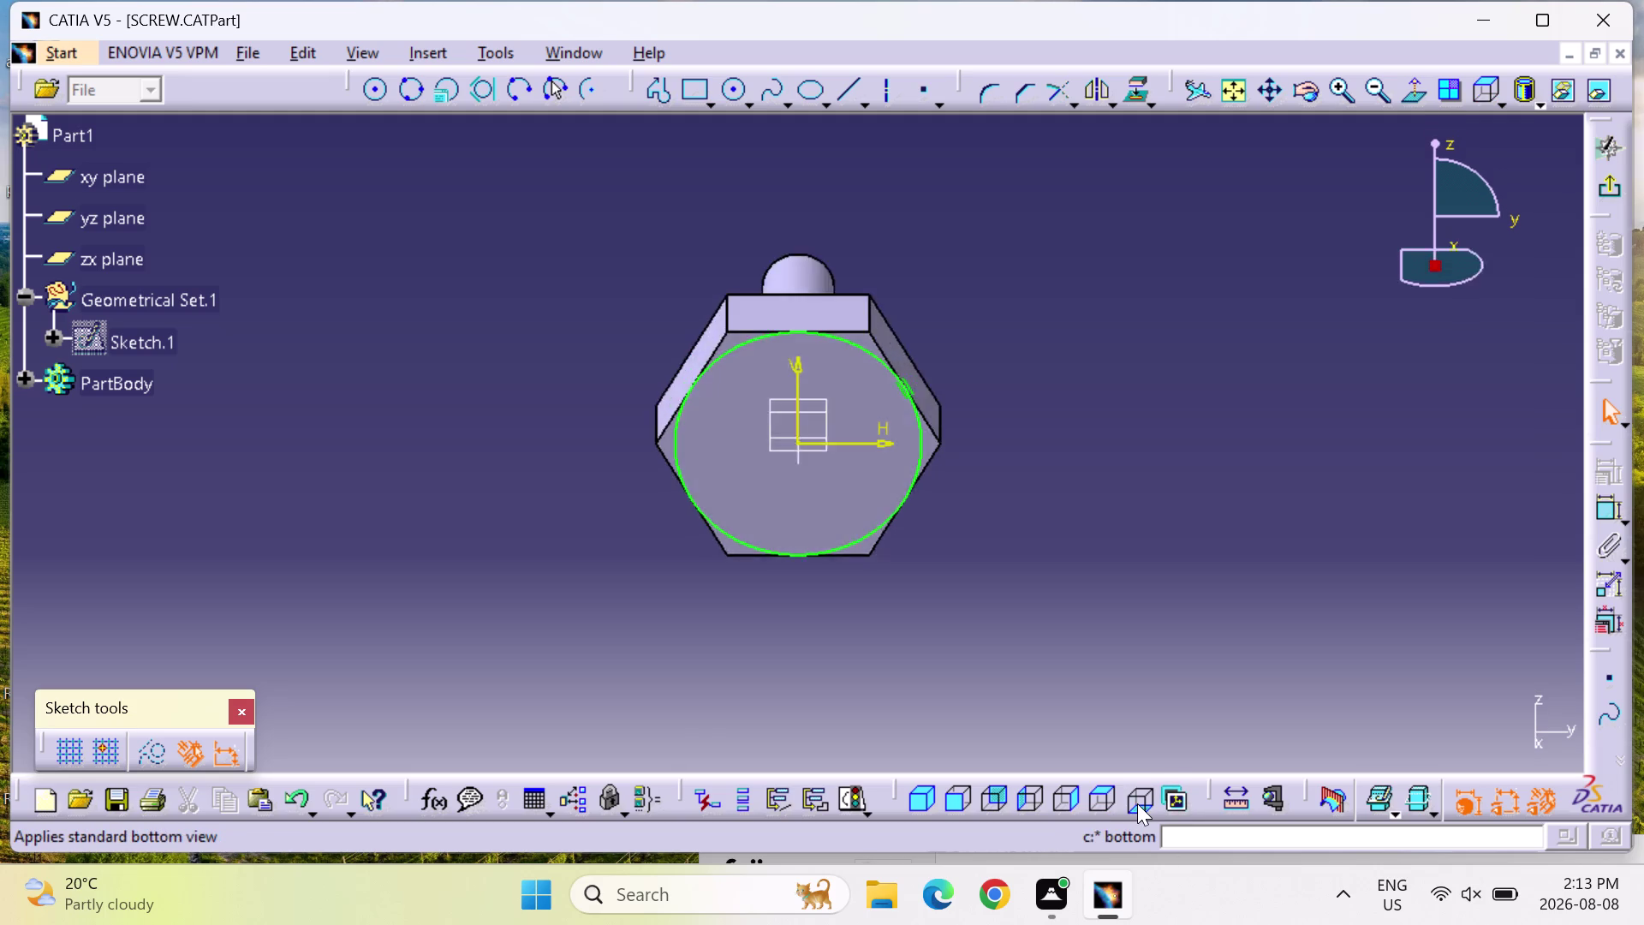
click(1137, 803)
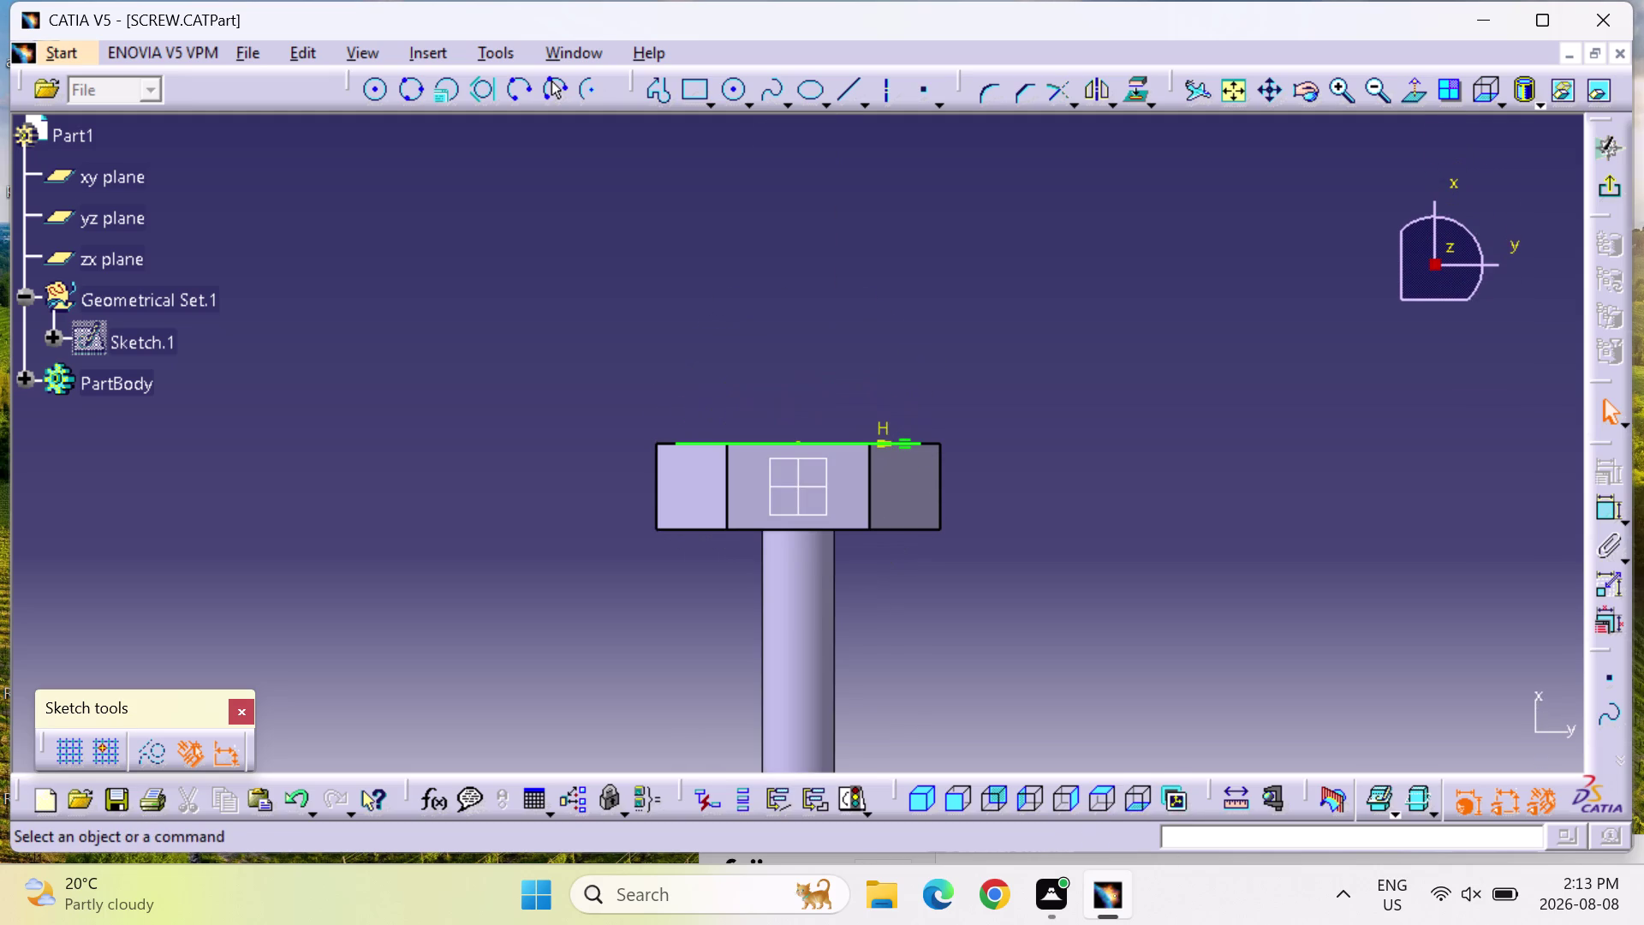
click(658, 99)
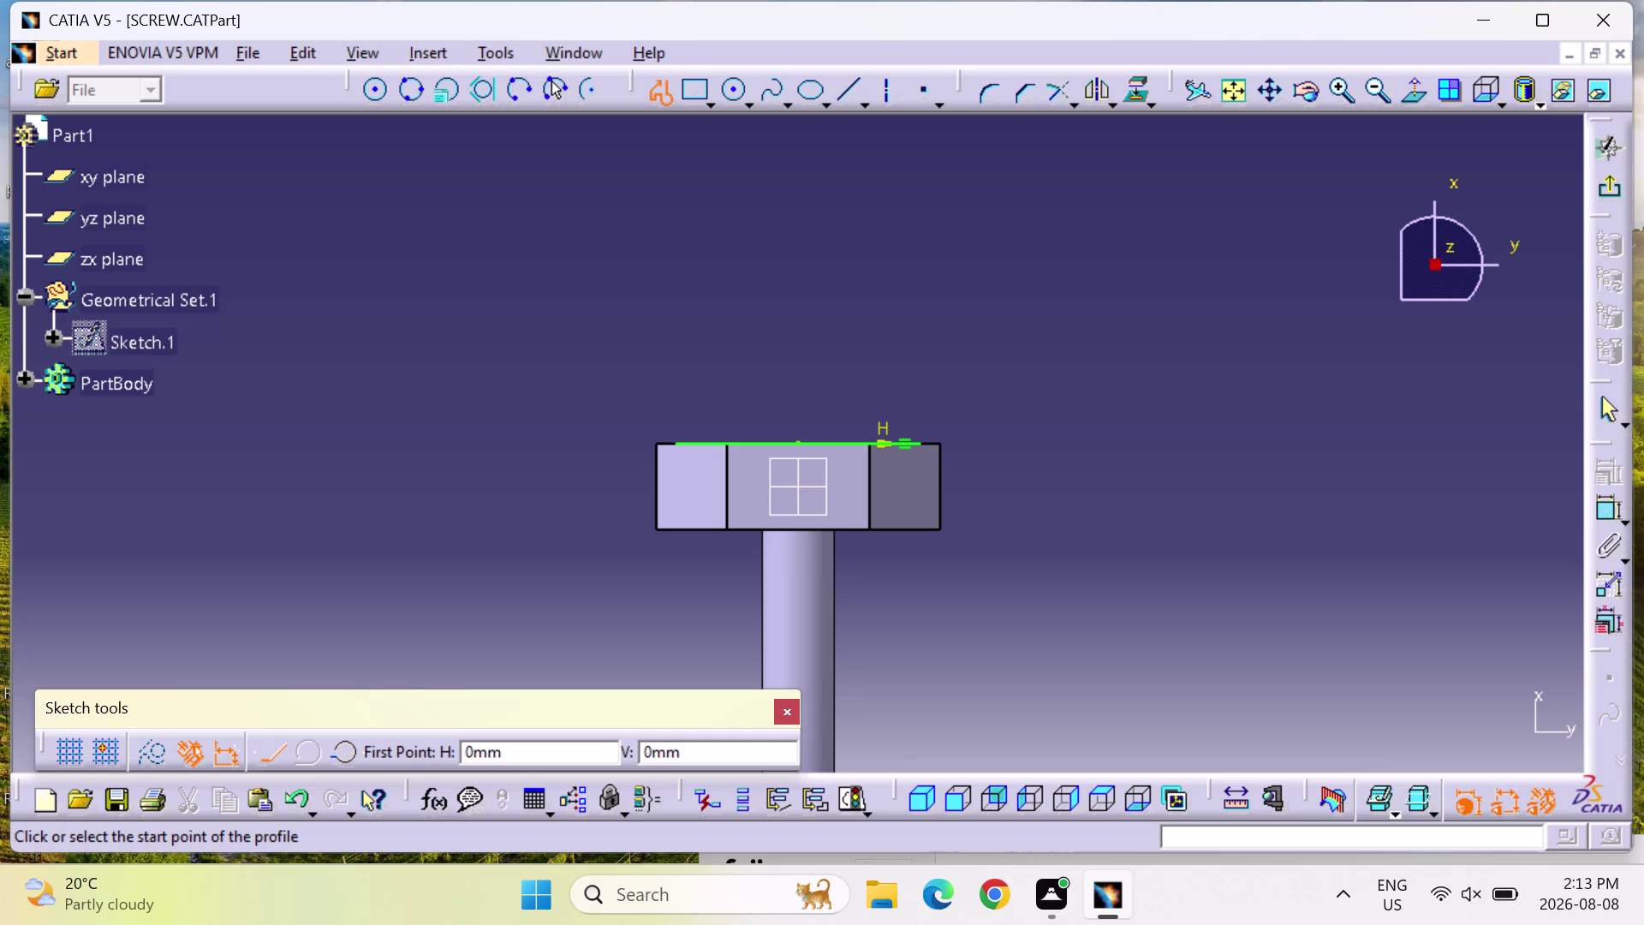
click(656, 83)
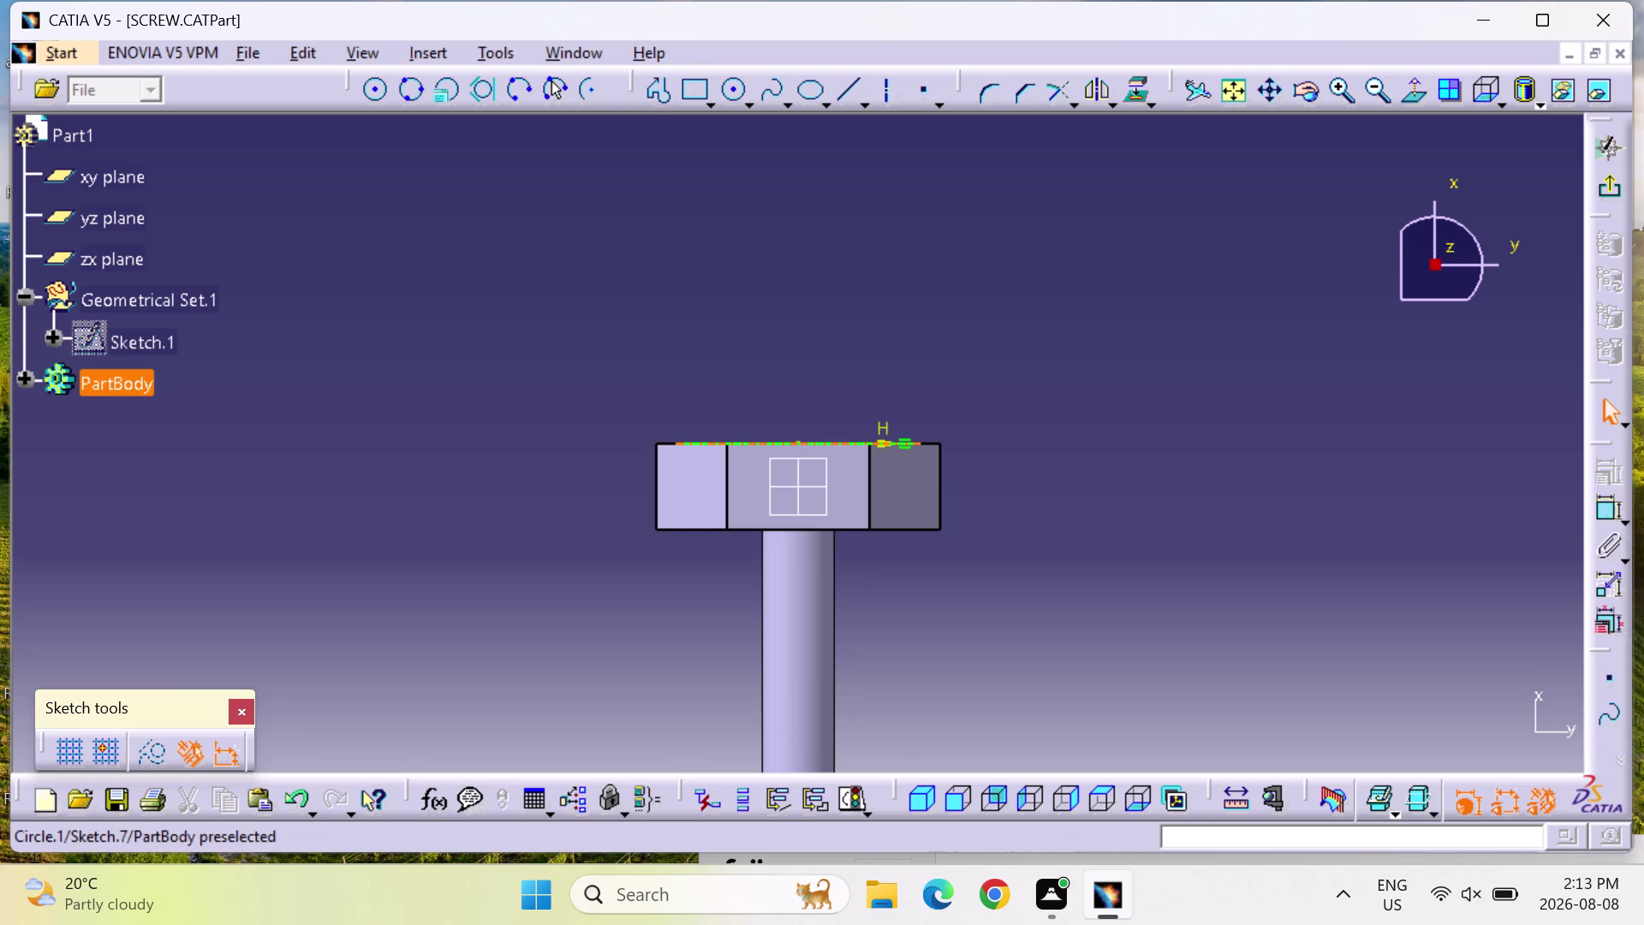
click(677, 437)
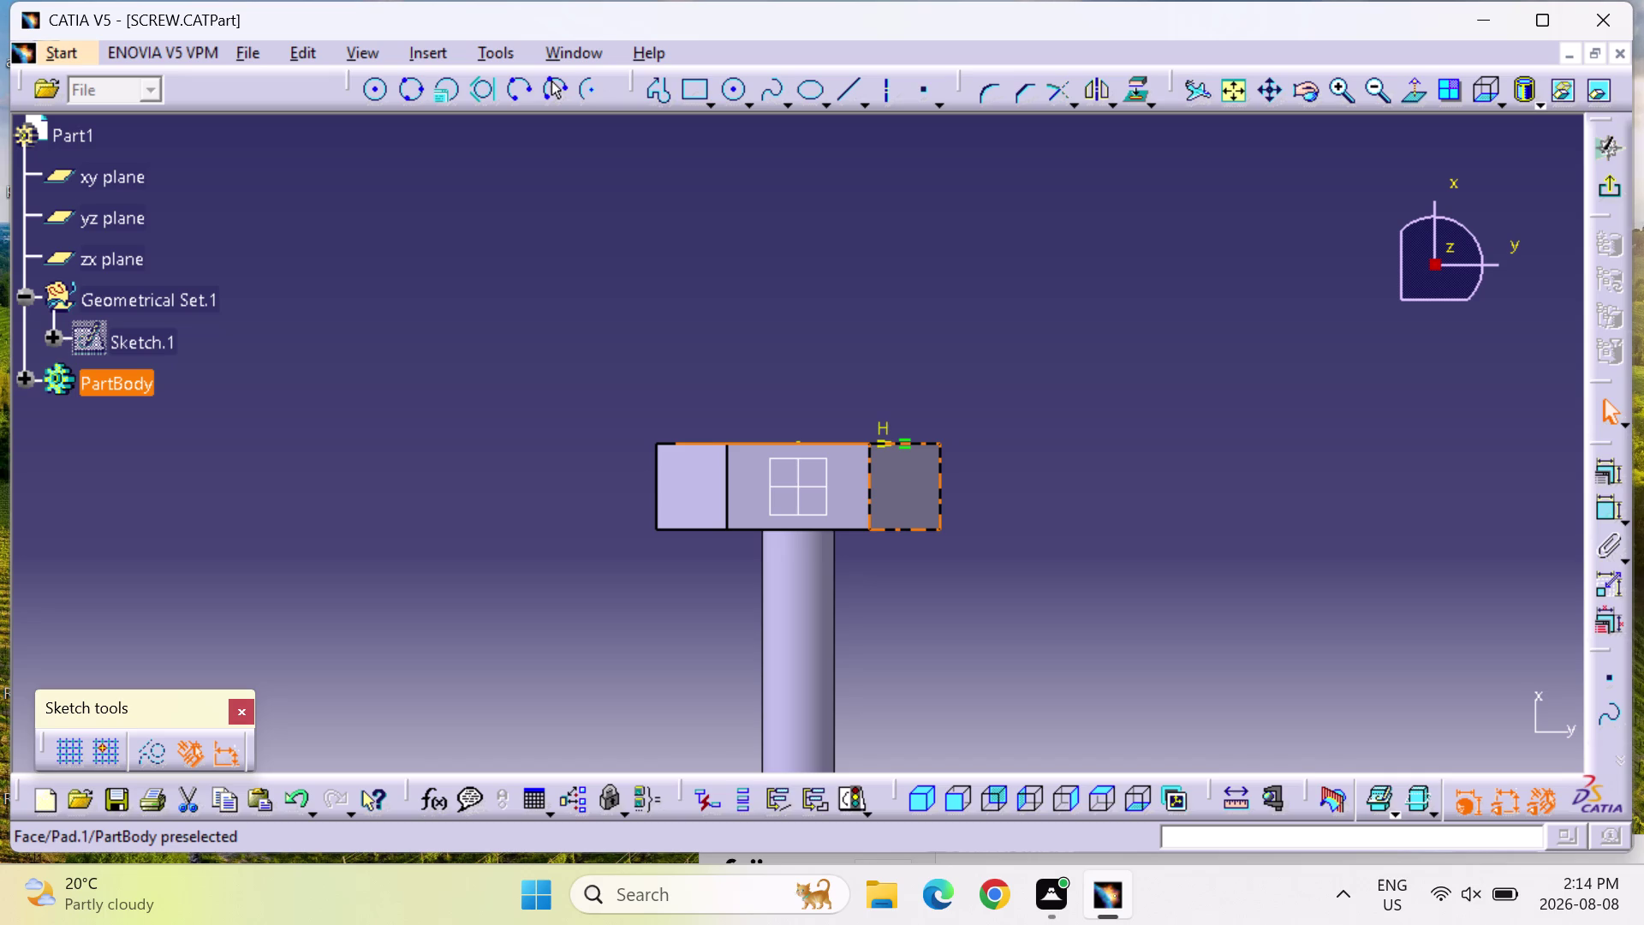
click(839, 445)
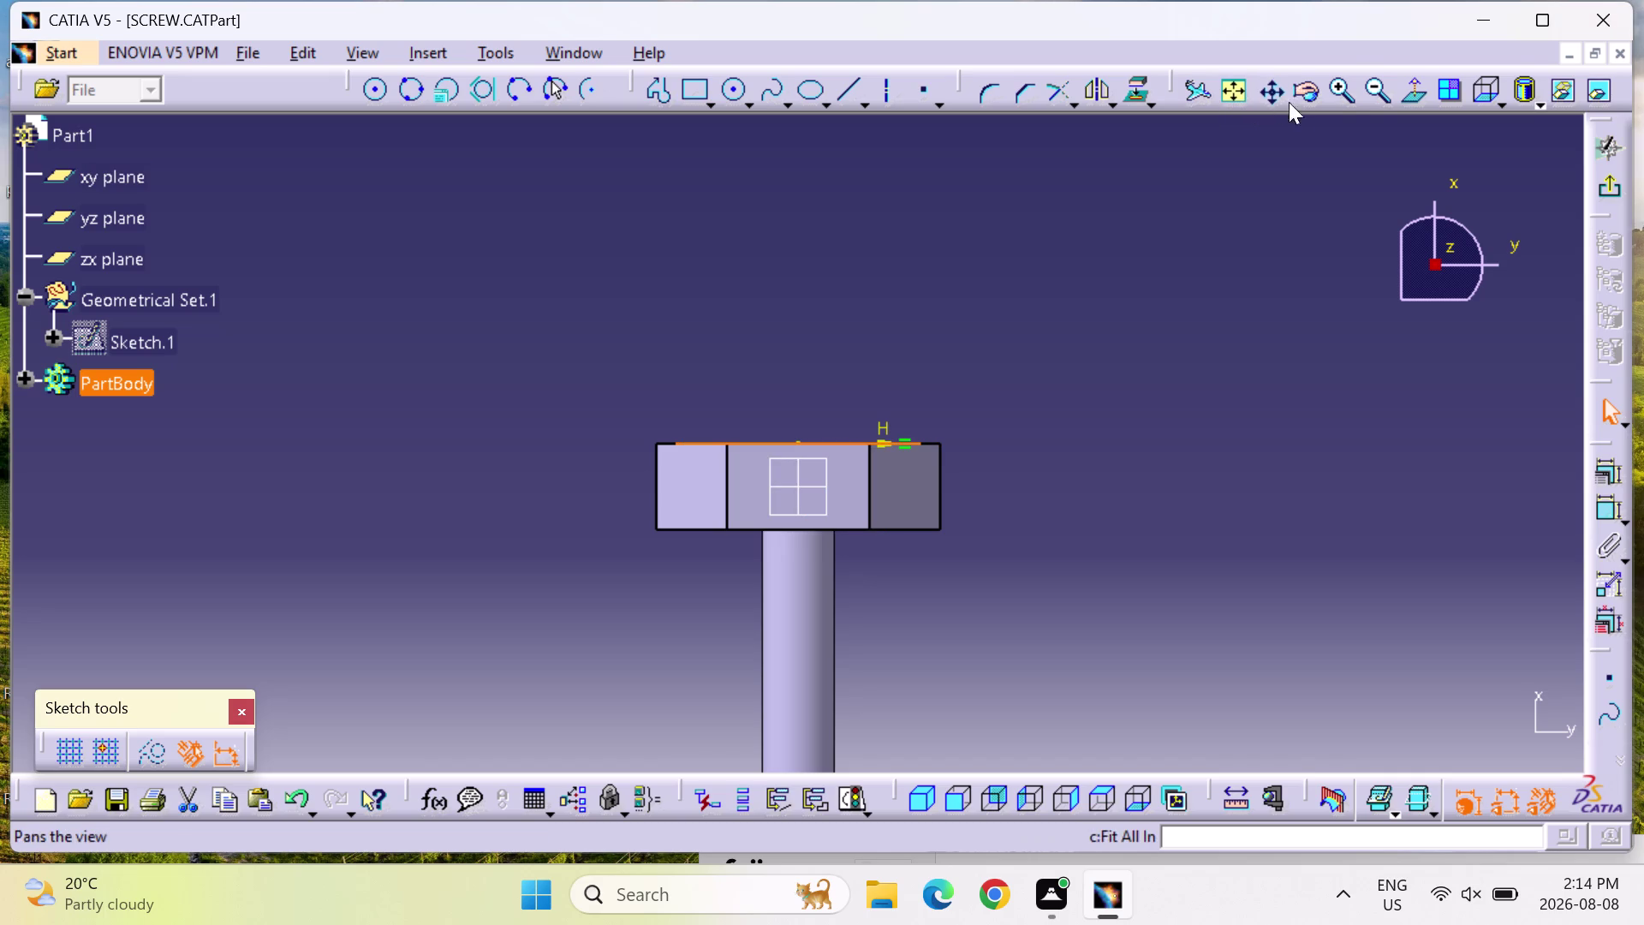
click(1141, 97)
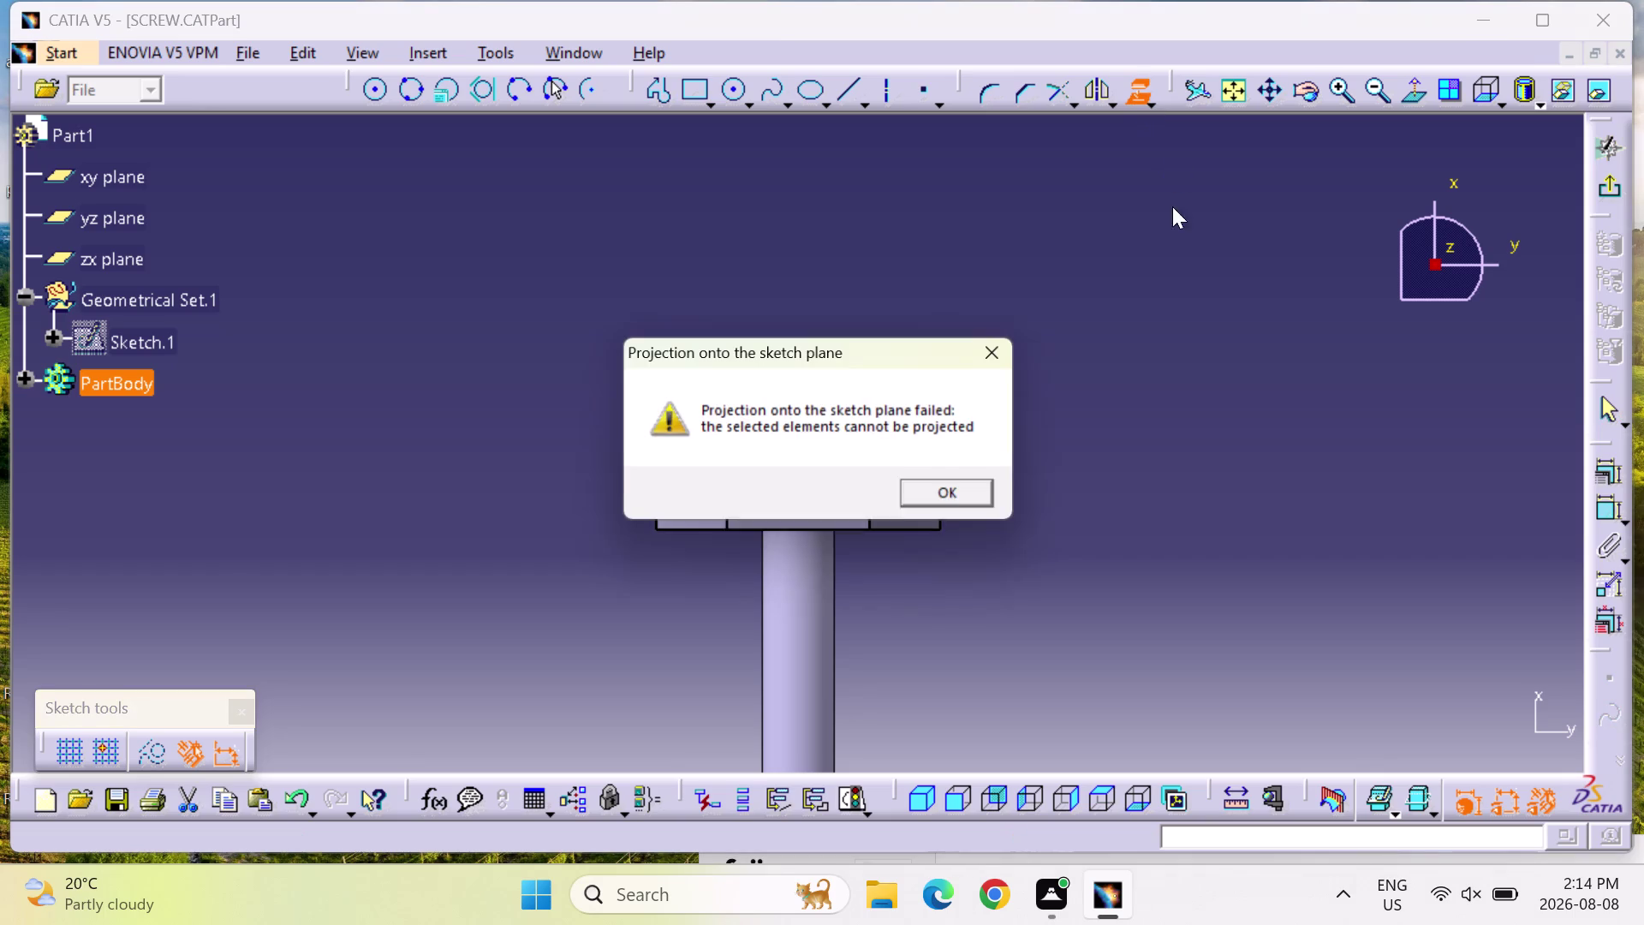
Dismiss the warning, retry projecting the circle, and dismiss the second failure warning.
click(927, 499)
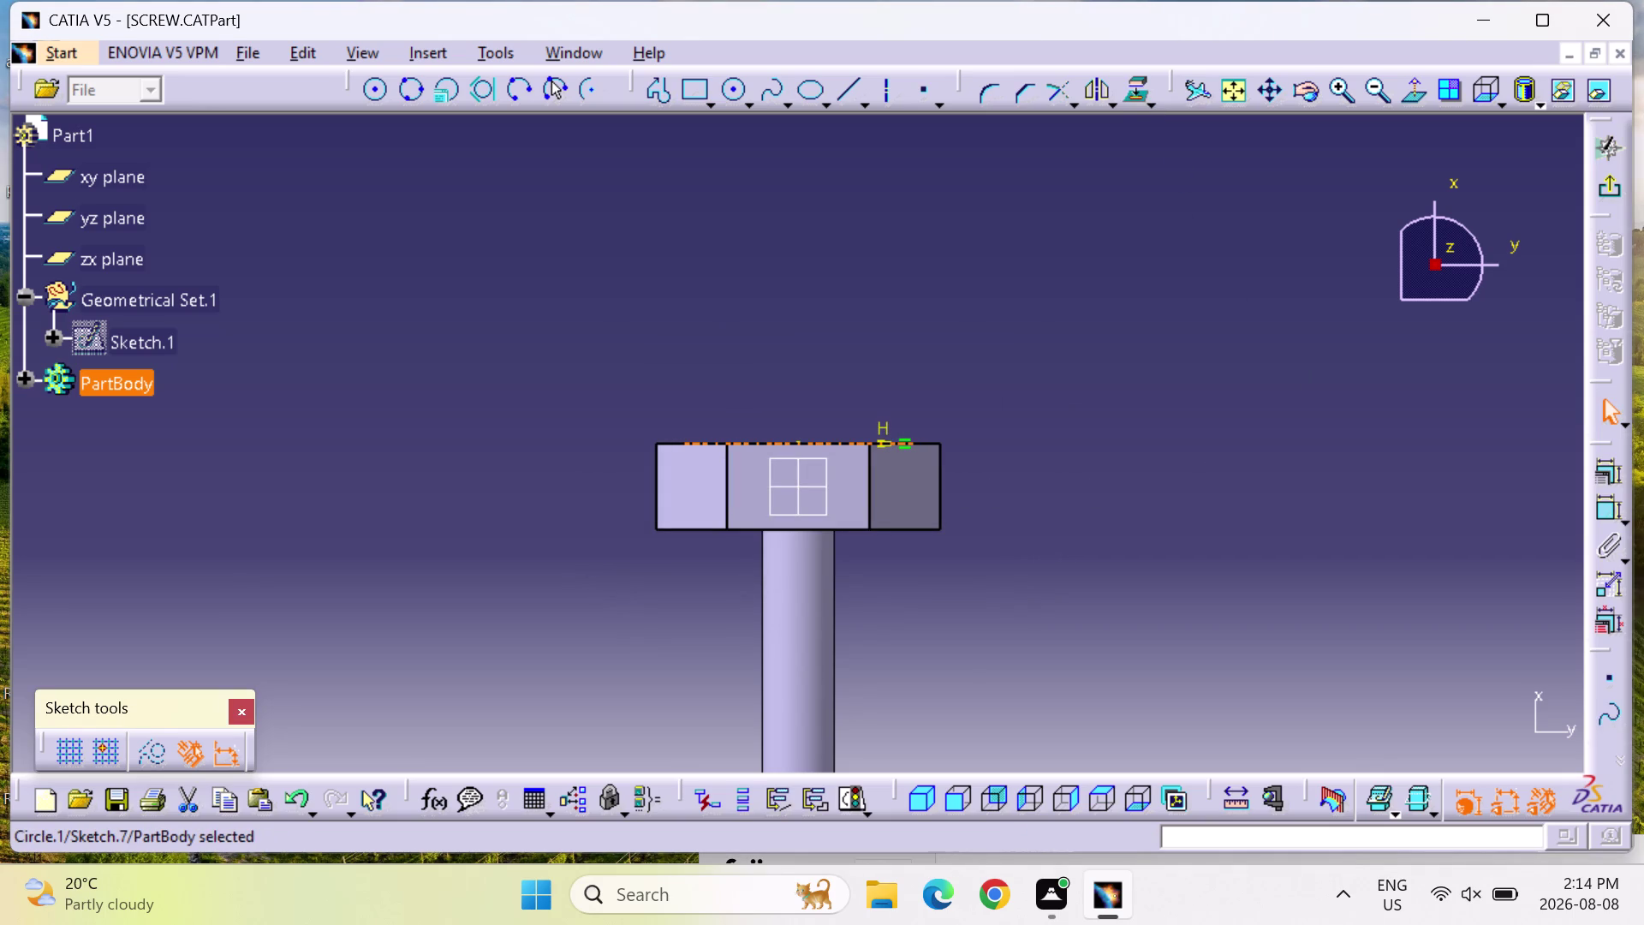
click(844, 443)
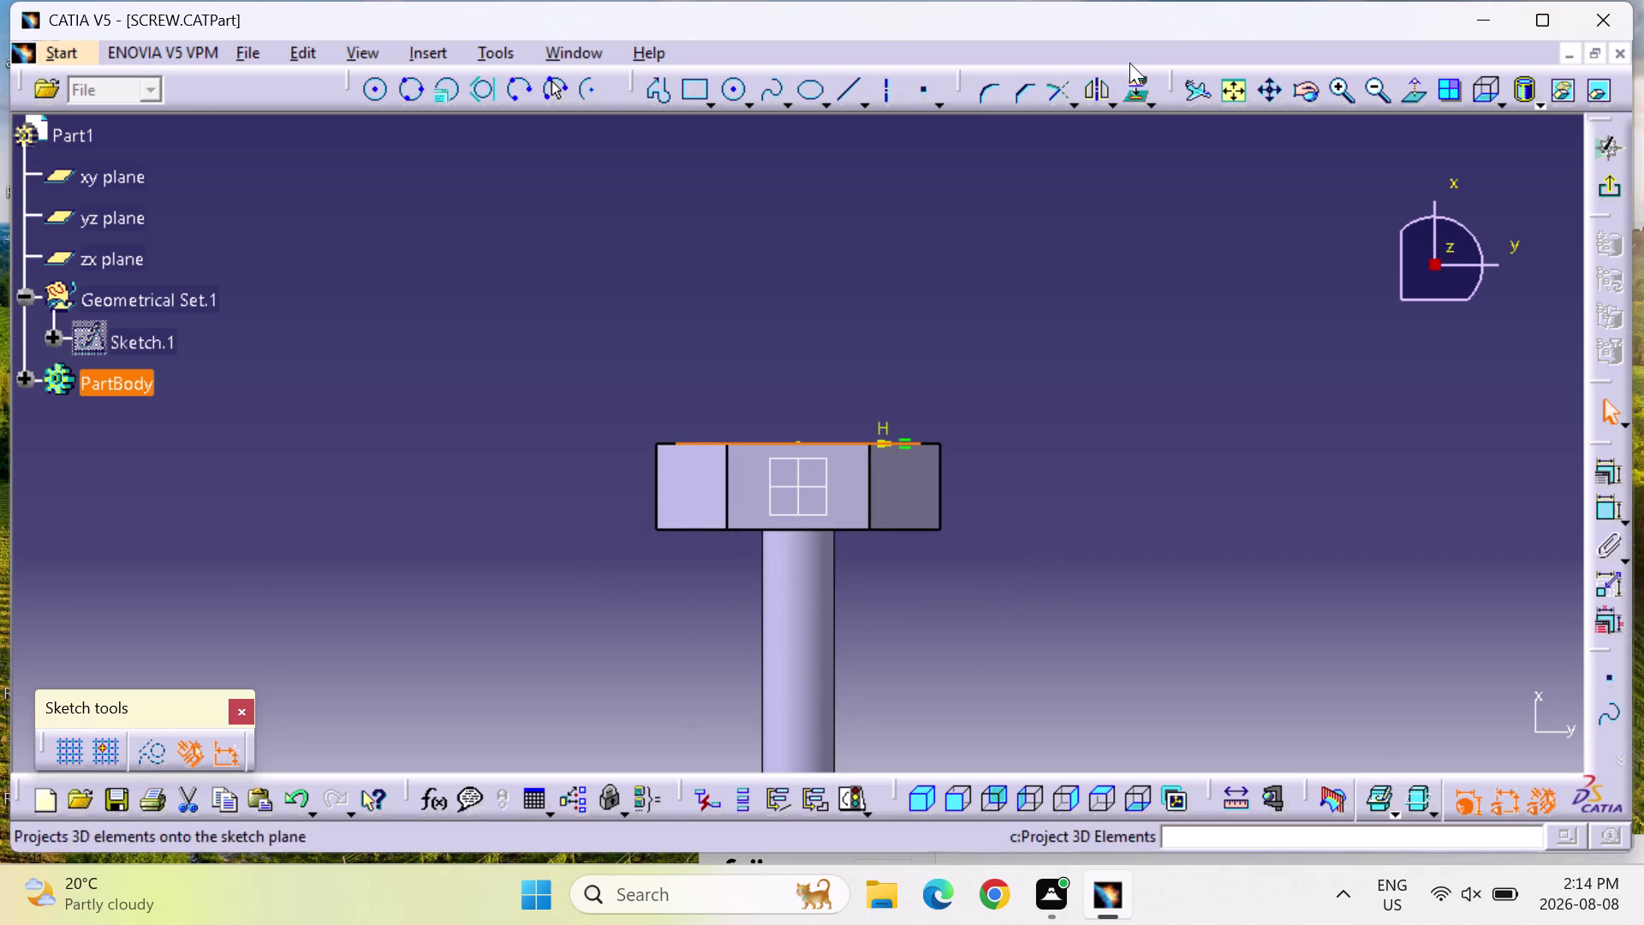
click(1136, 87)
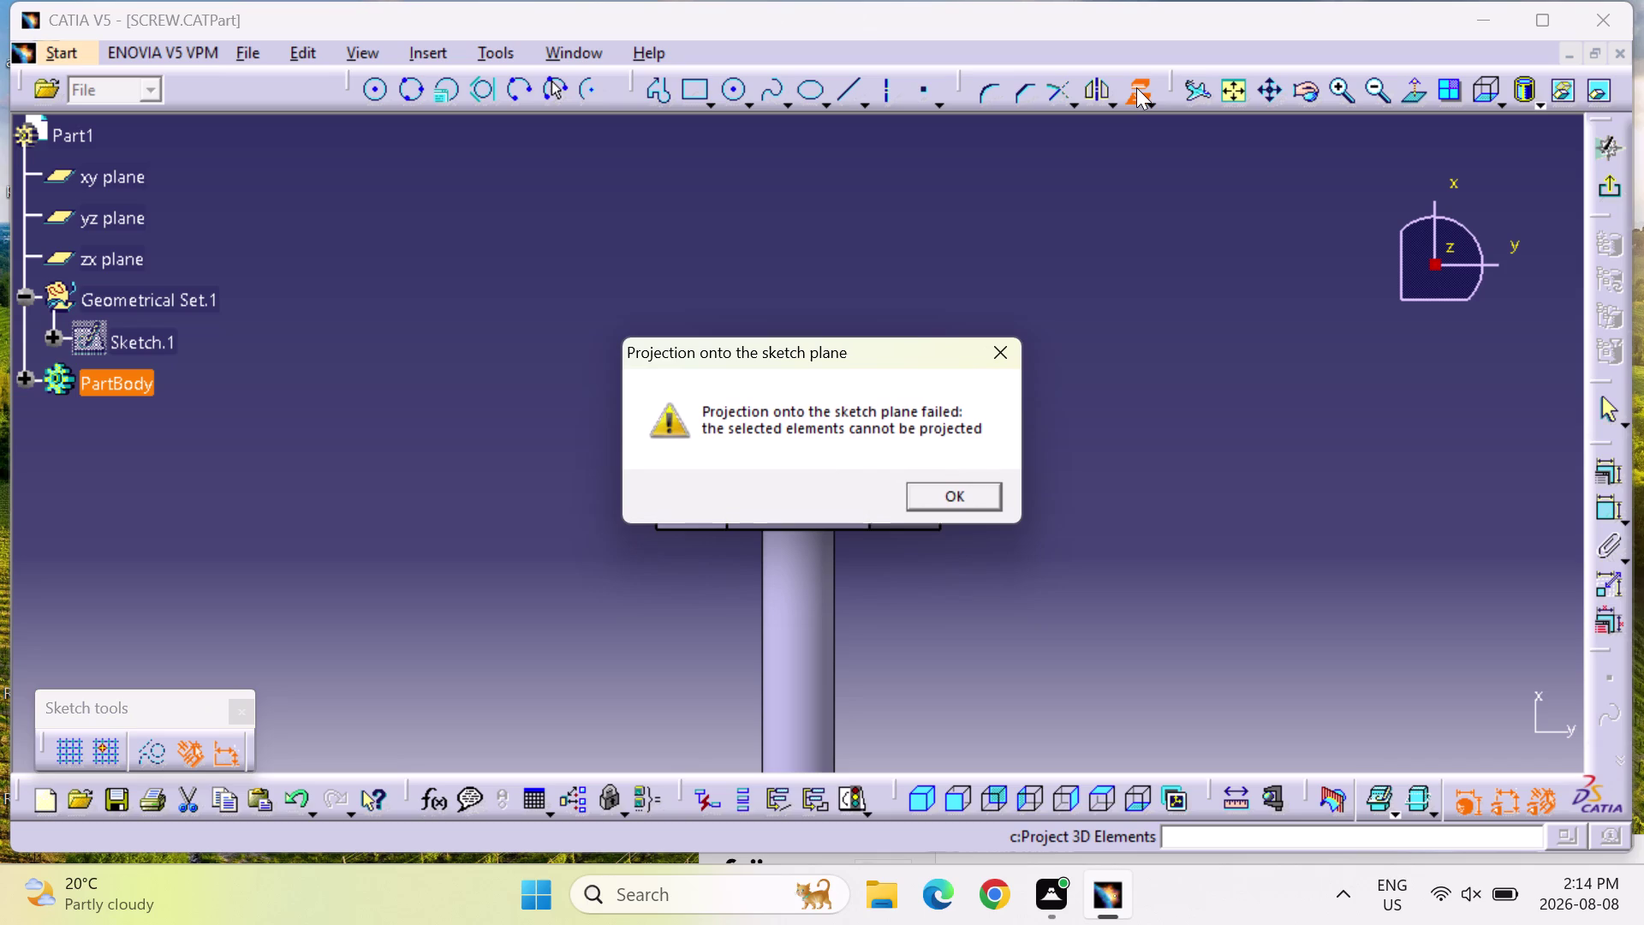
click(938, 488)
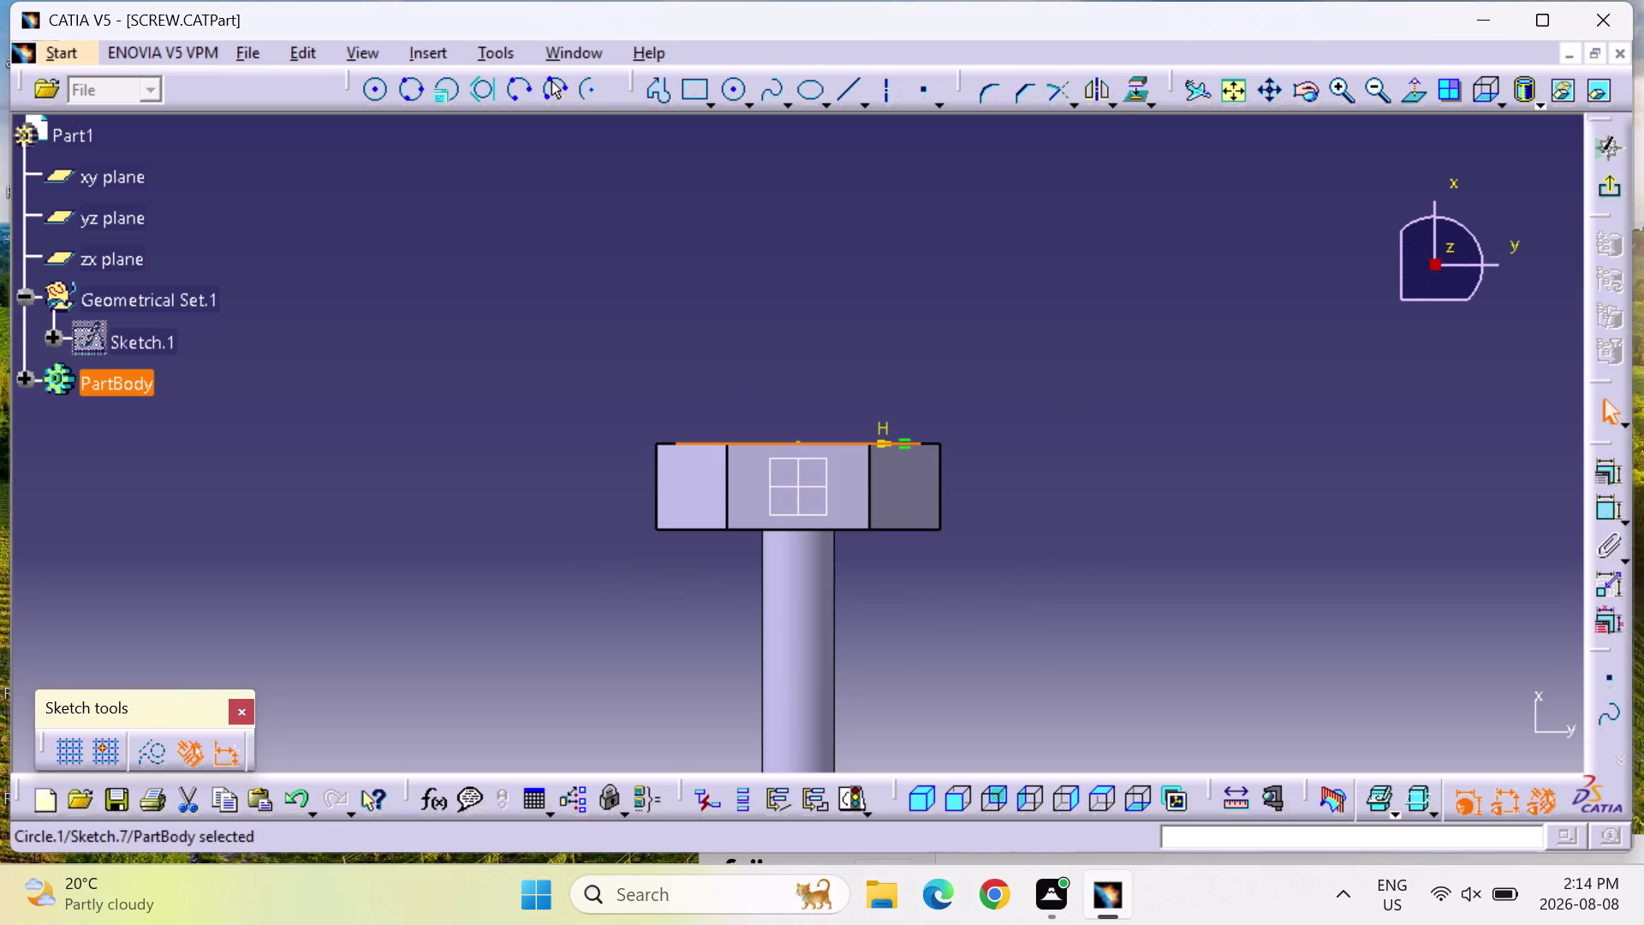
click(667, 95)
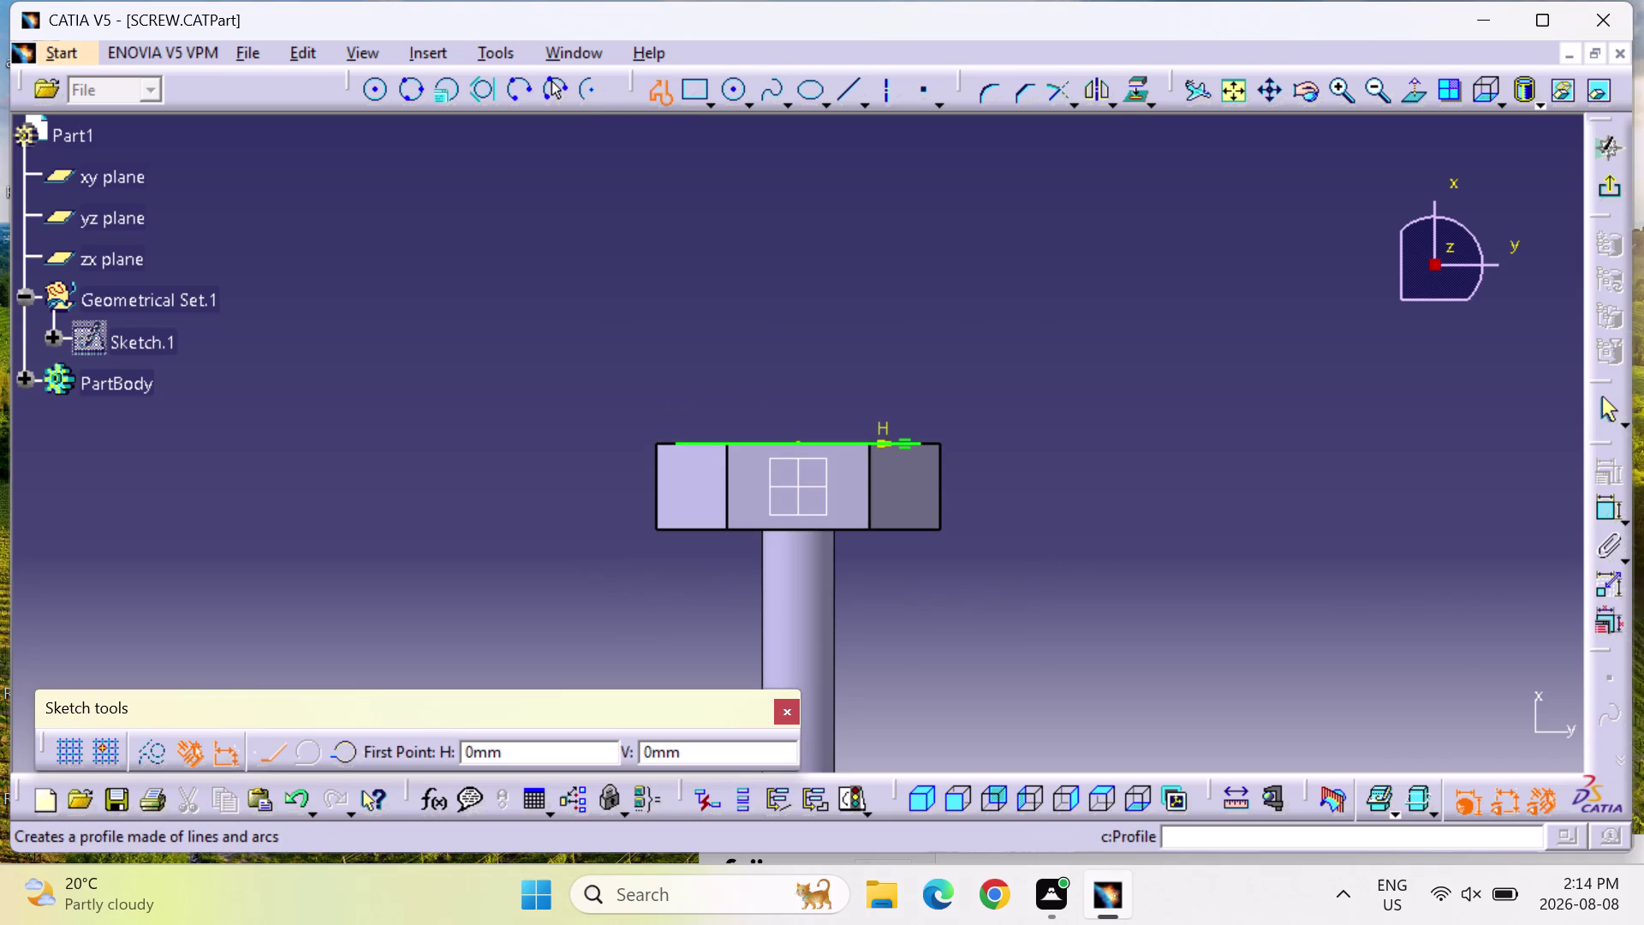
Cancel the profile, orbit the screw, and reselect the inscribed circle on the head face.
click(674, 444)
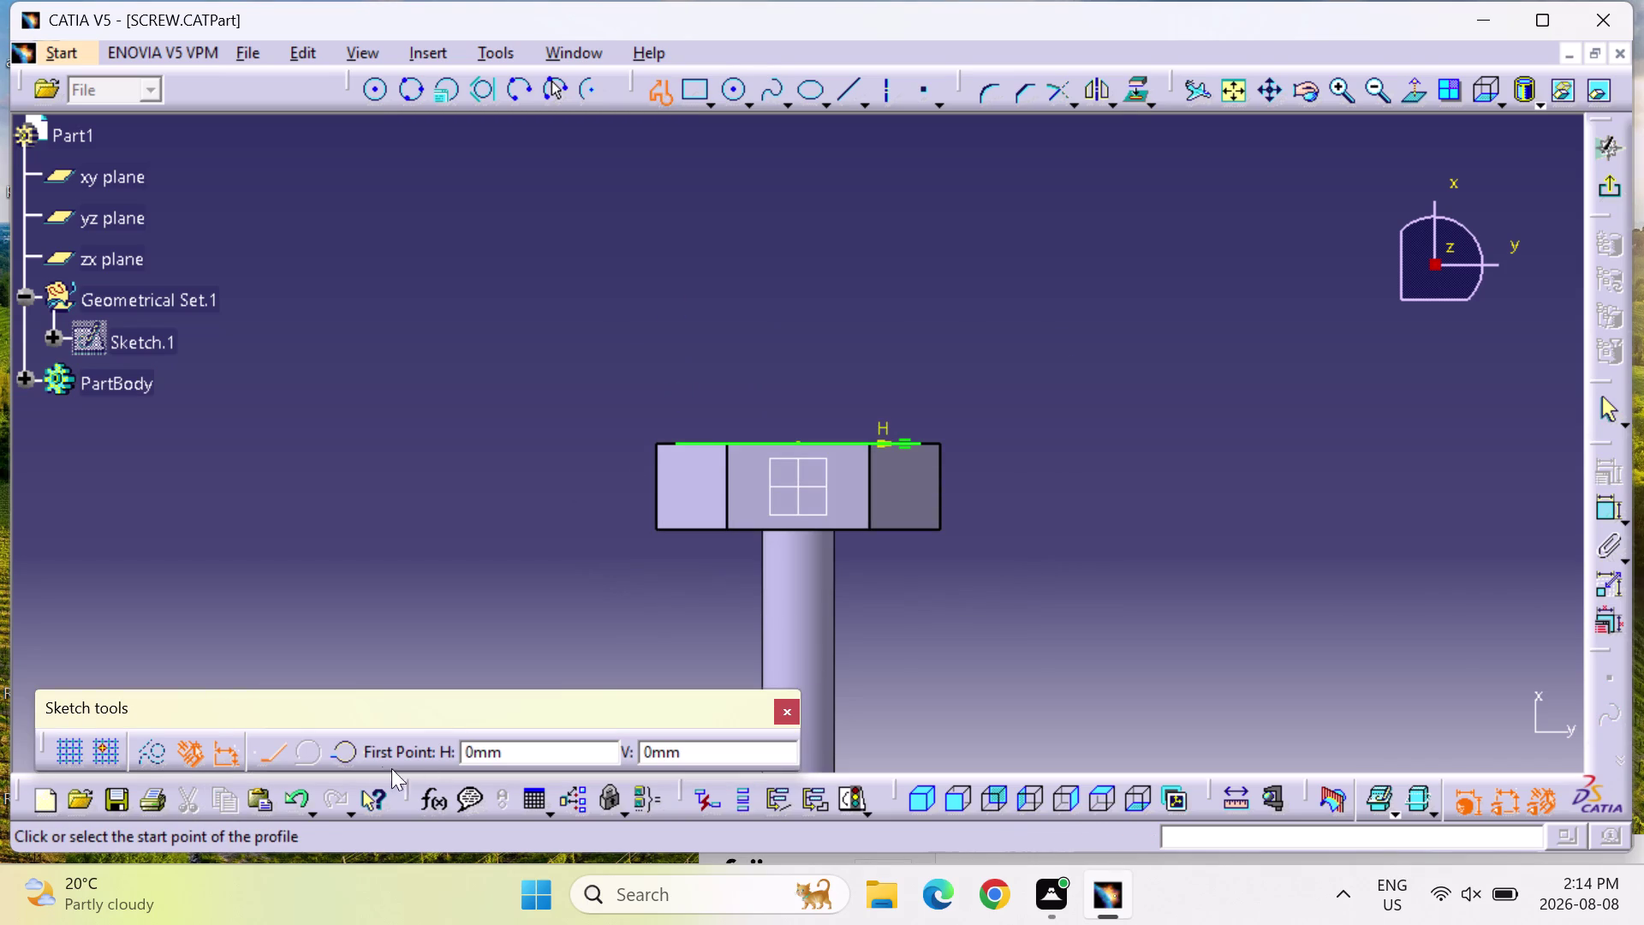
key(Escape)
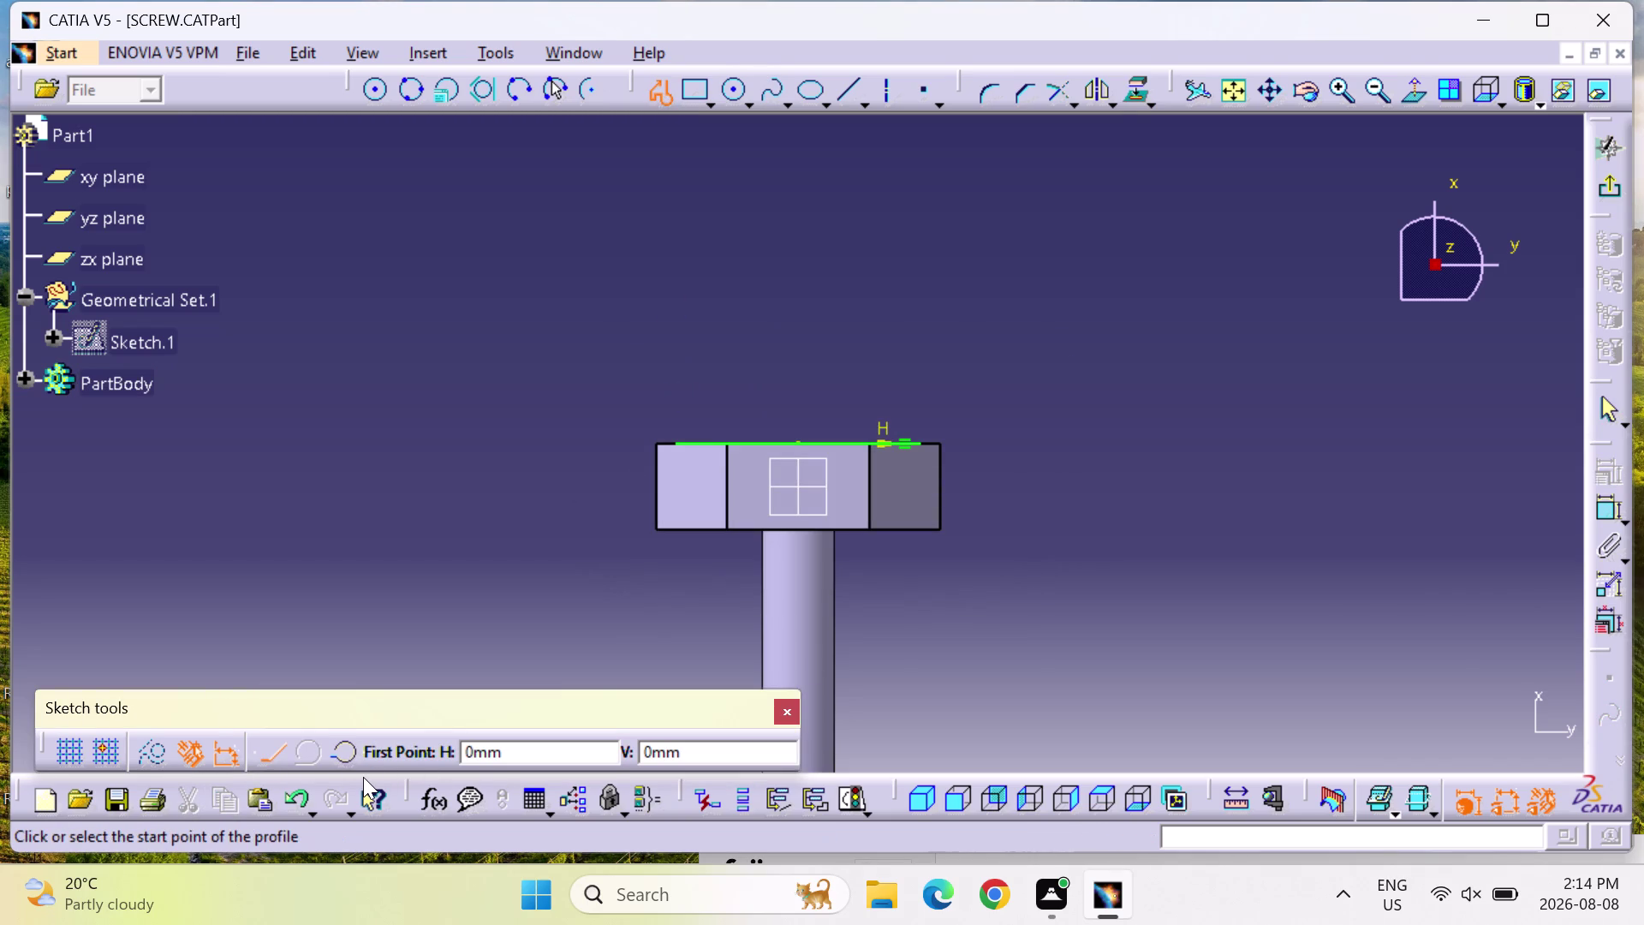
key(Escape)
key(Escape)
key(Escape)
key(Escape)
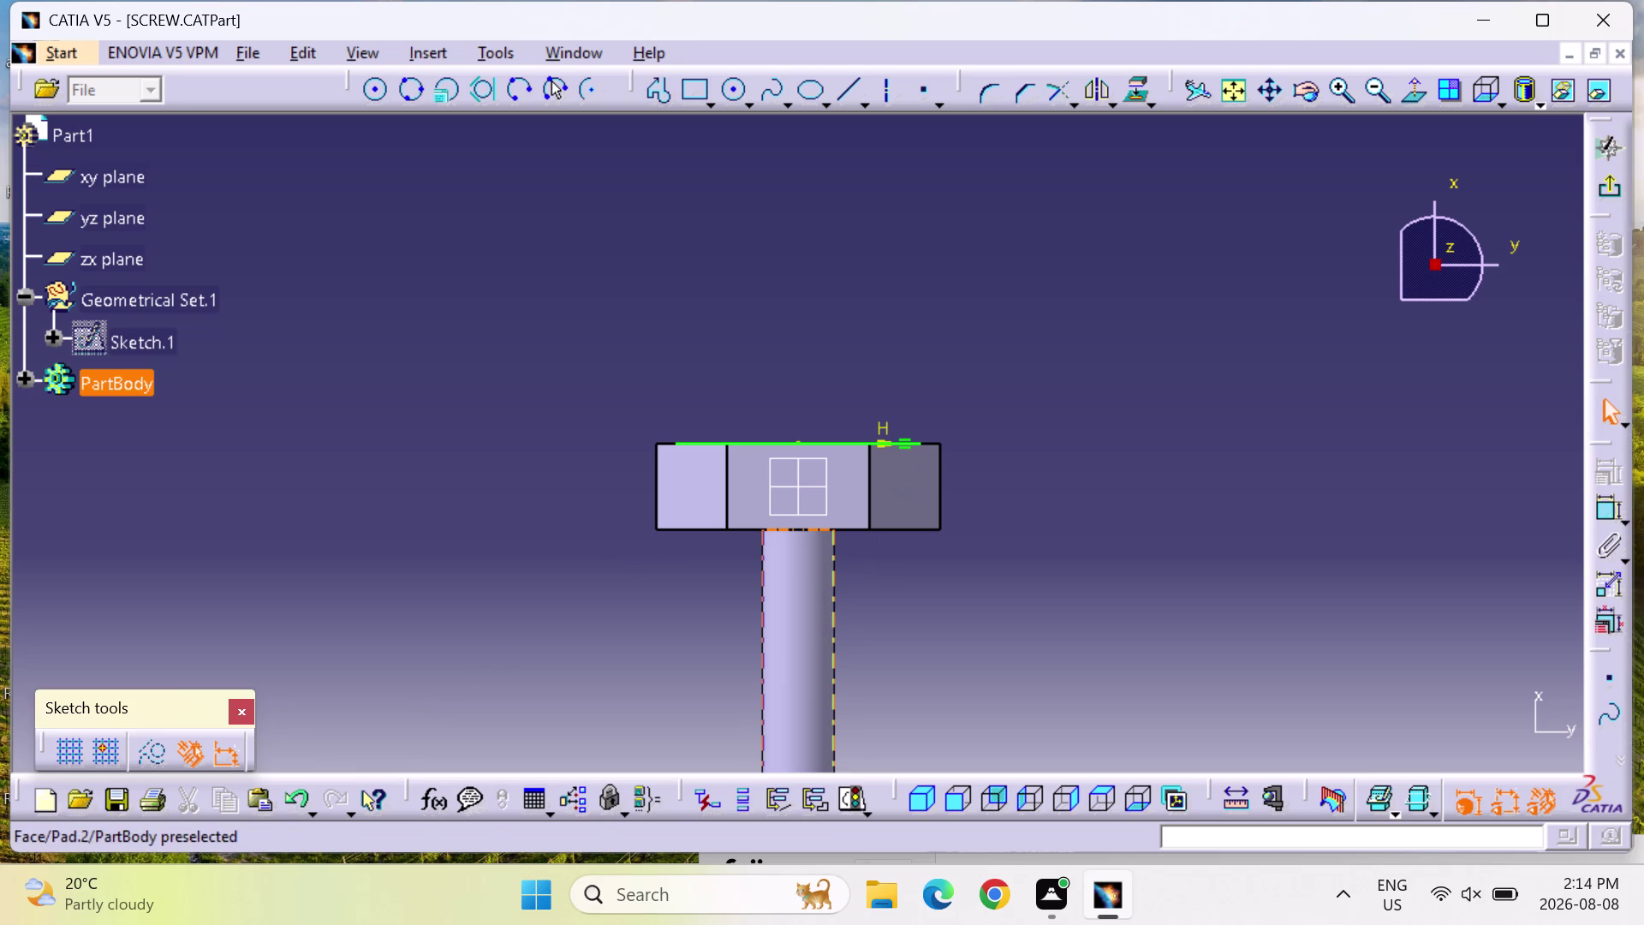
middle_drag(824, 628, 1289, 463)
right_drag(823, 628, 1289, 463)
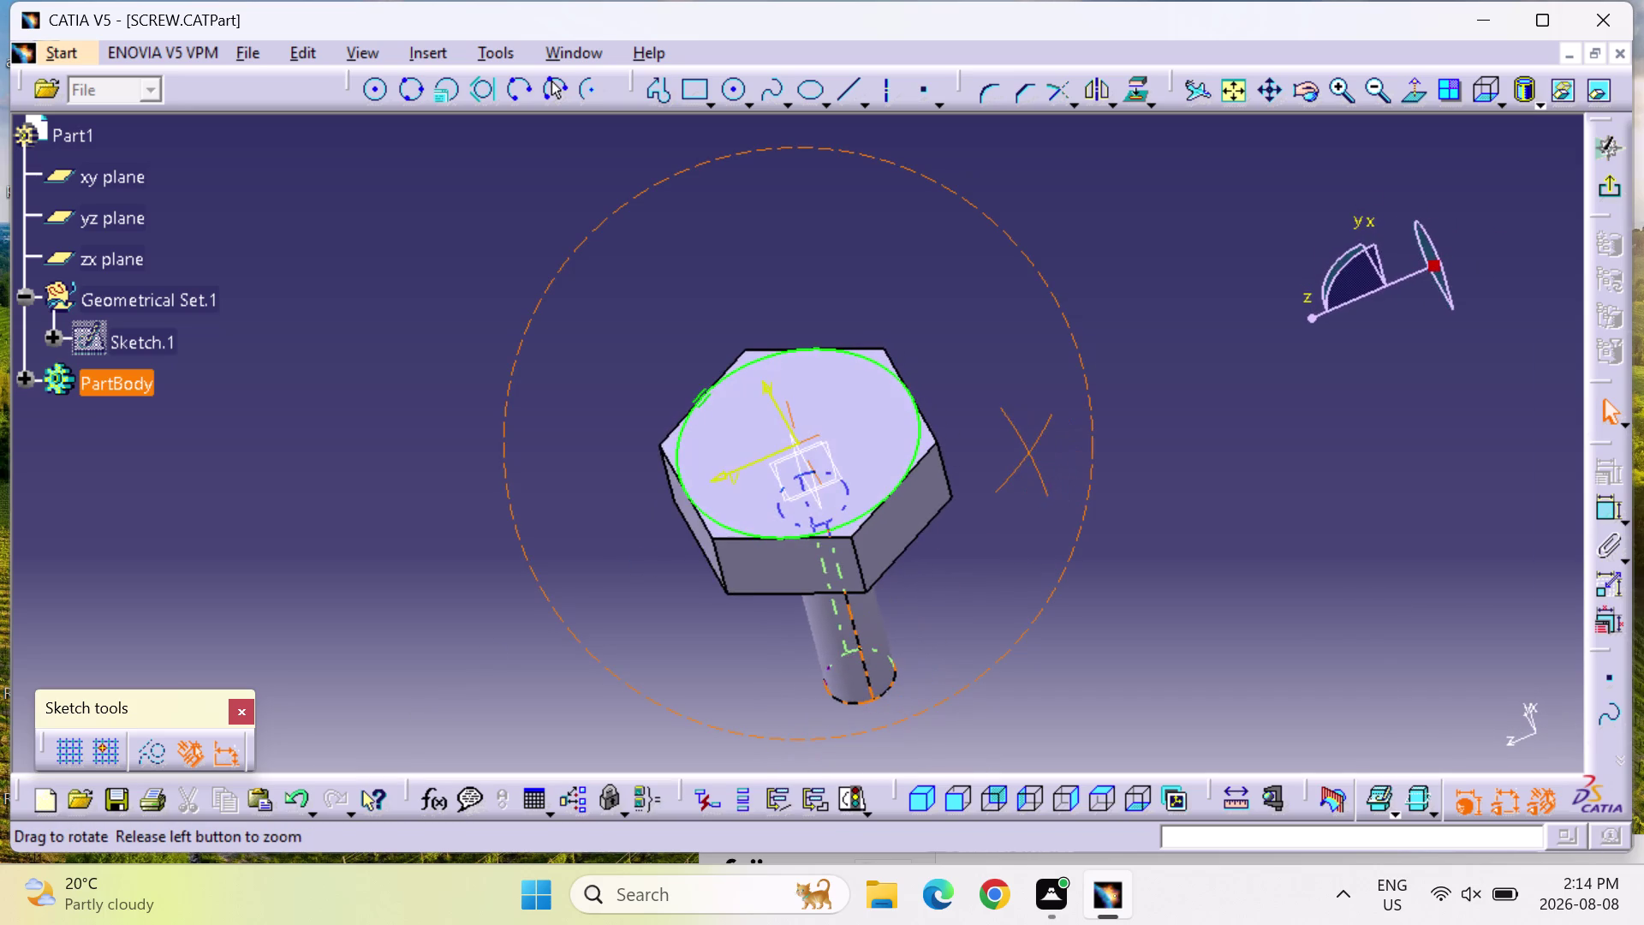
middle_drag(1289, 463, 1298, 485)
right_drag(1289, 463, 1298, 484)
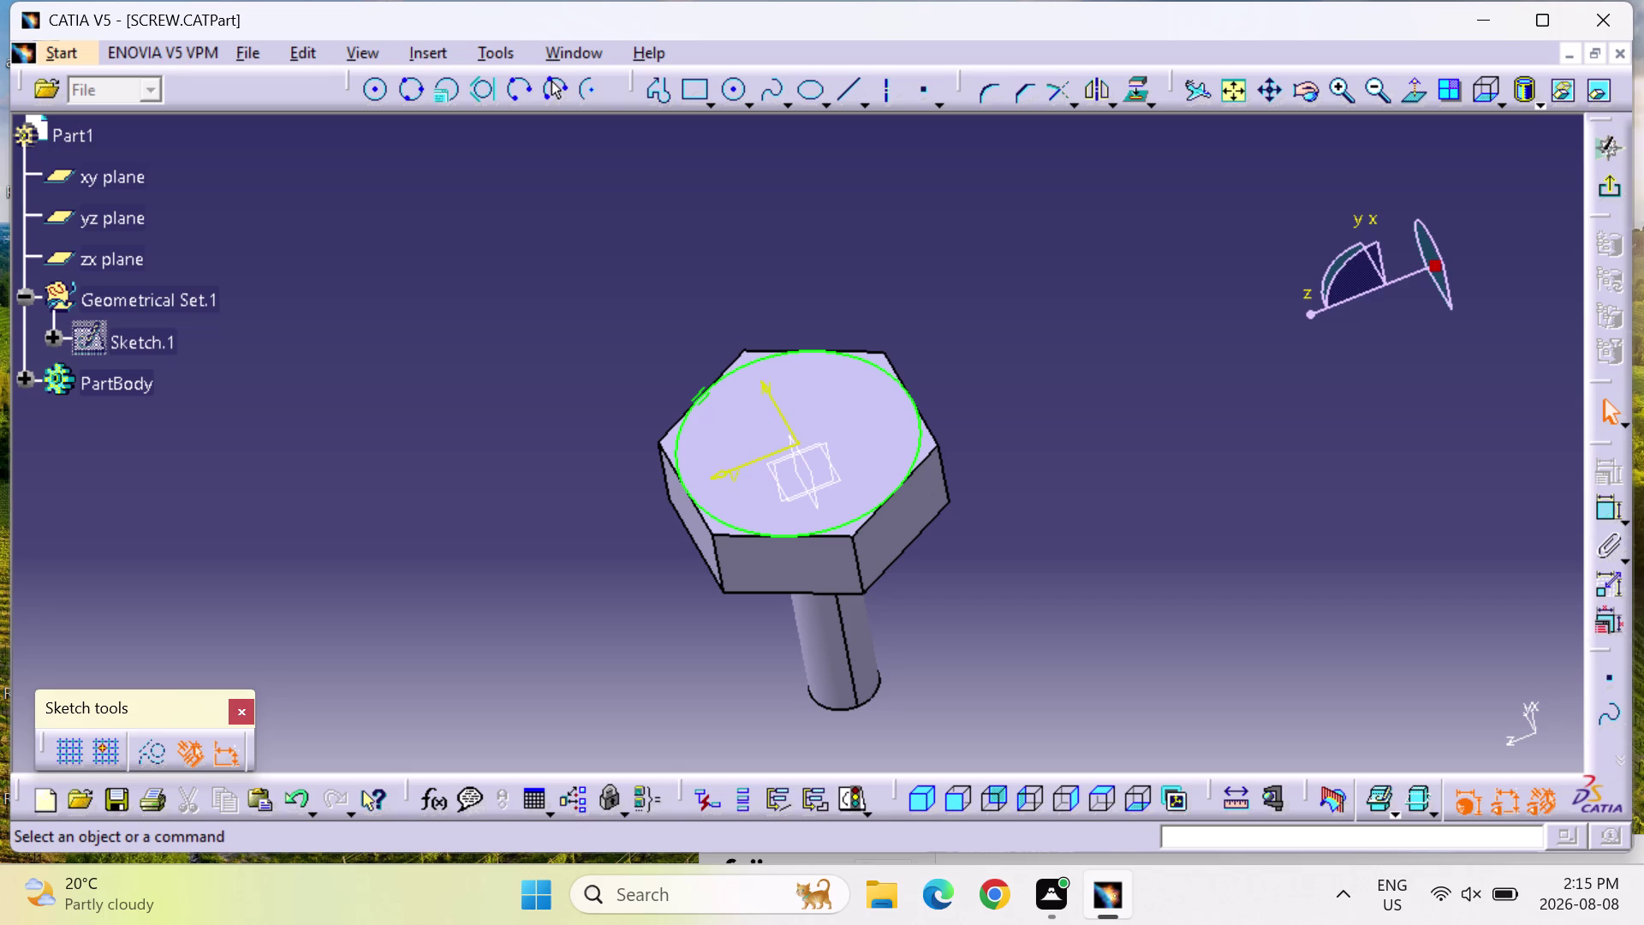
click(733, 524)
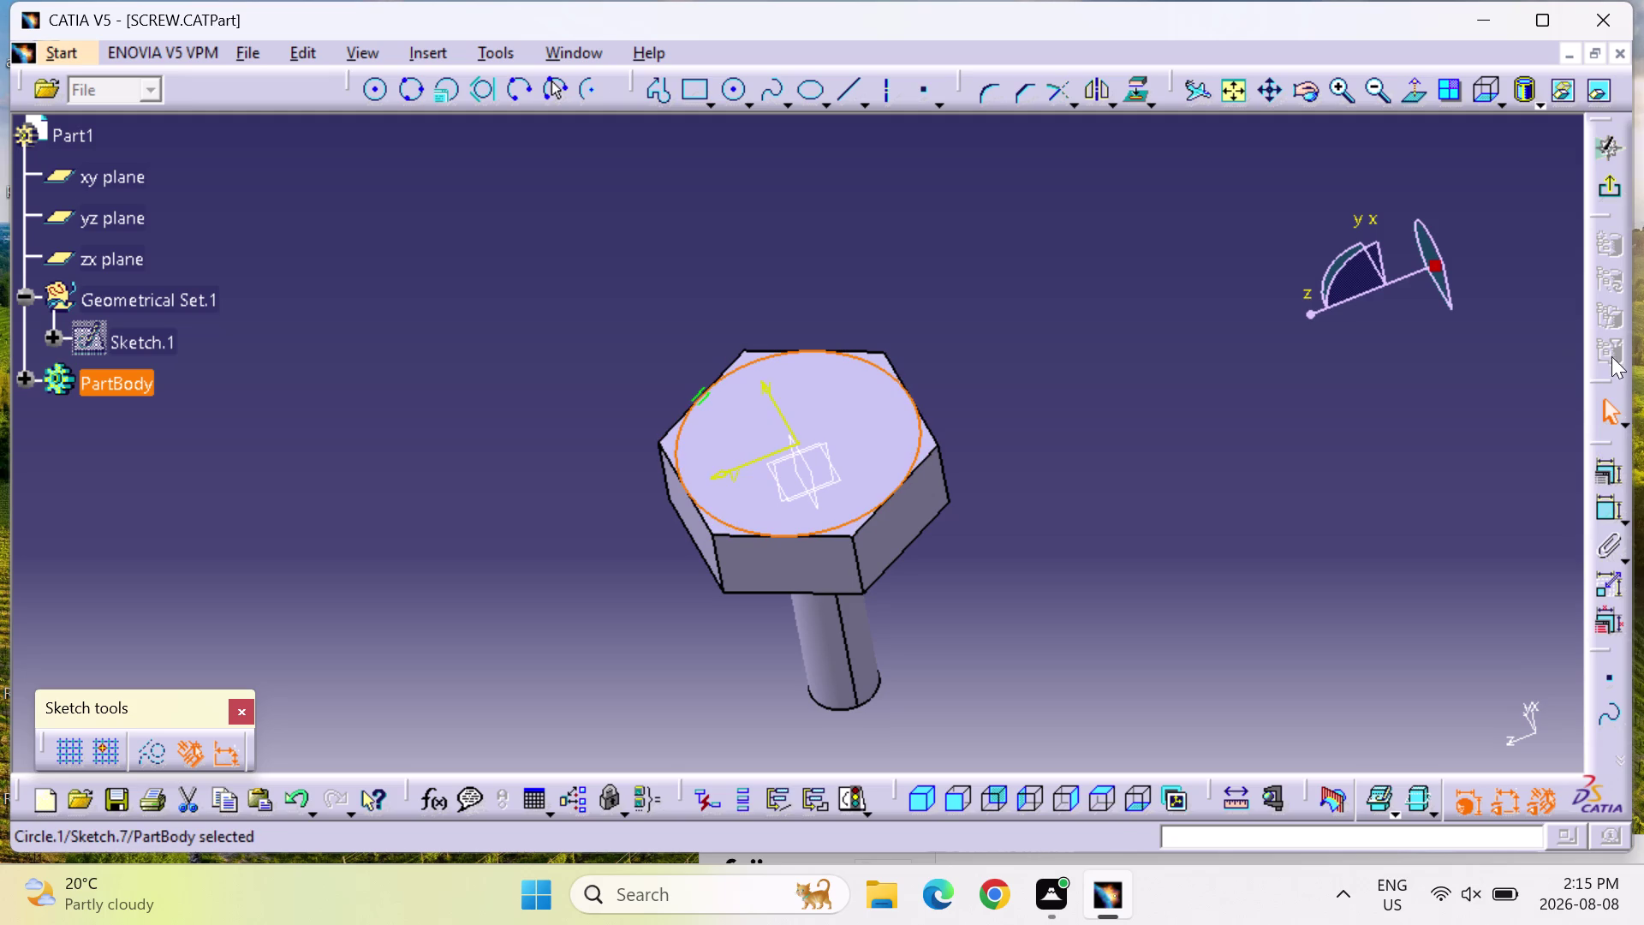
click(1608, 506)
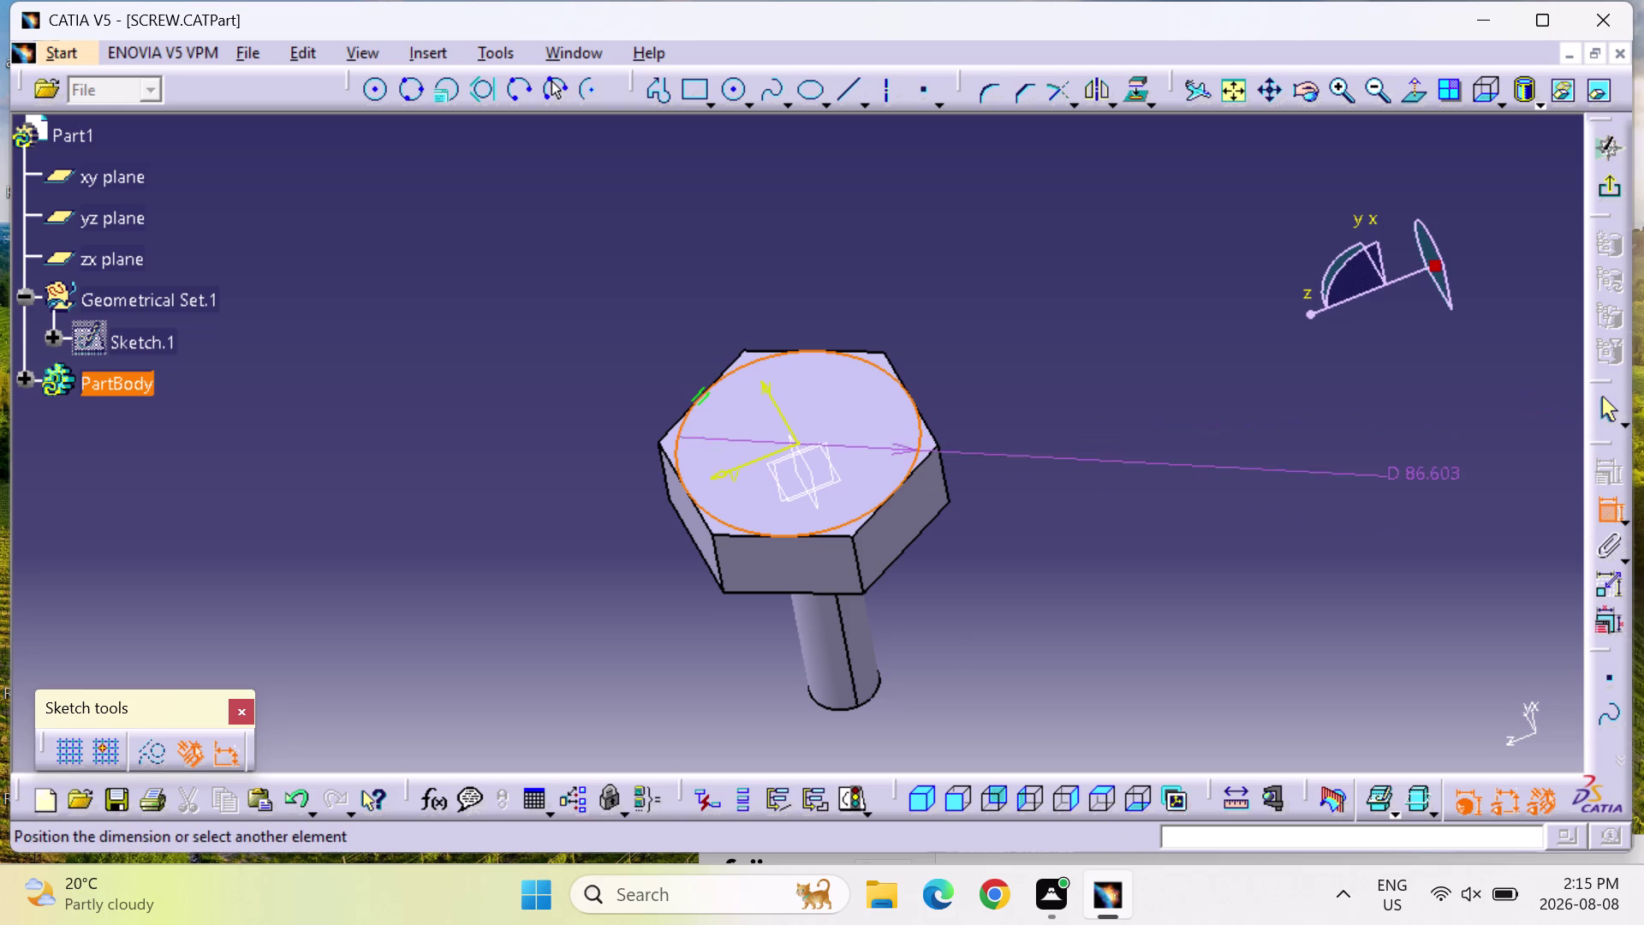
key(Escape)
key(Escape)
key(Escape)
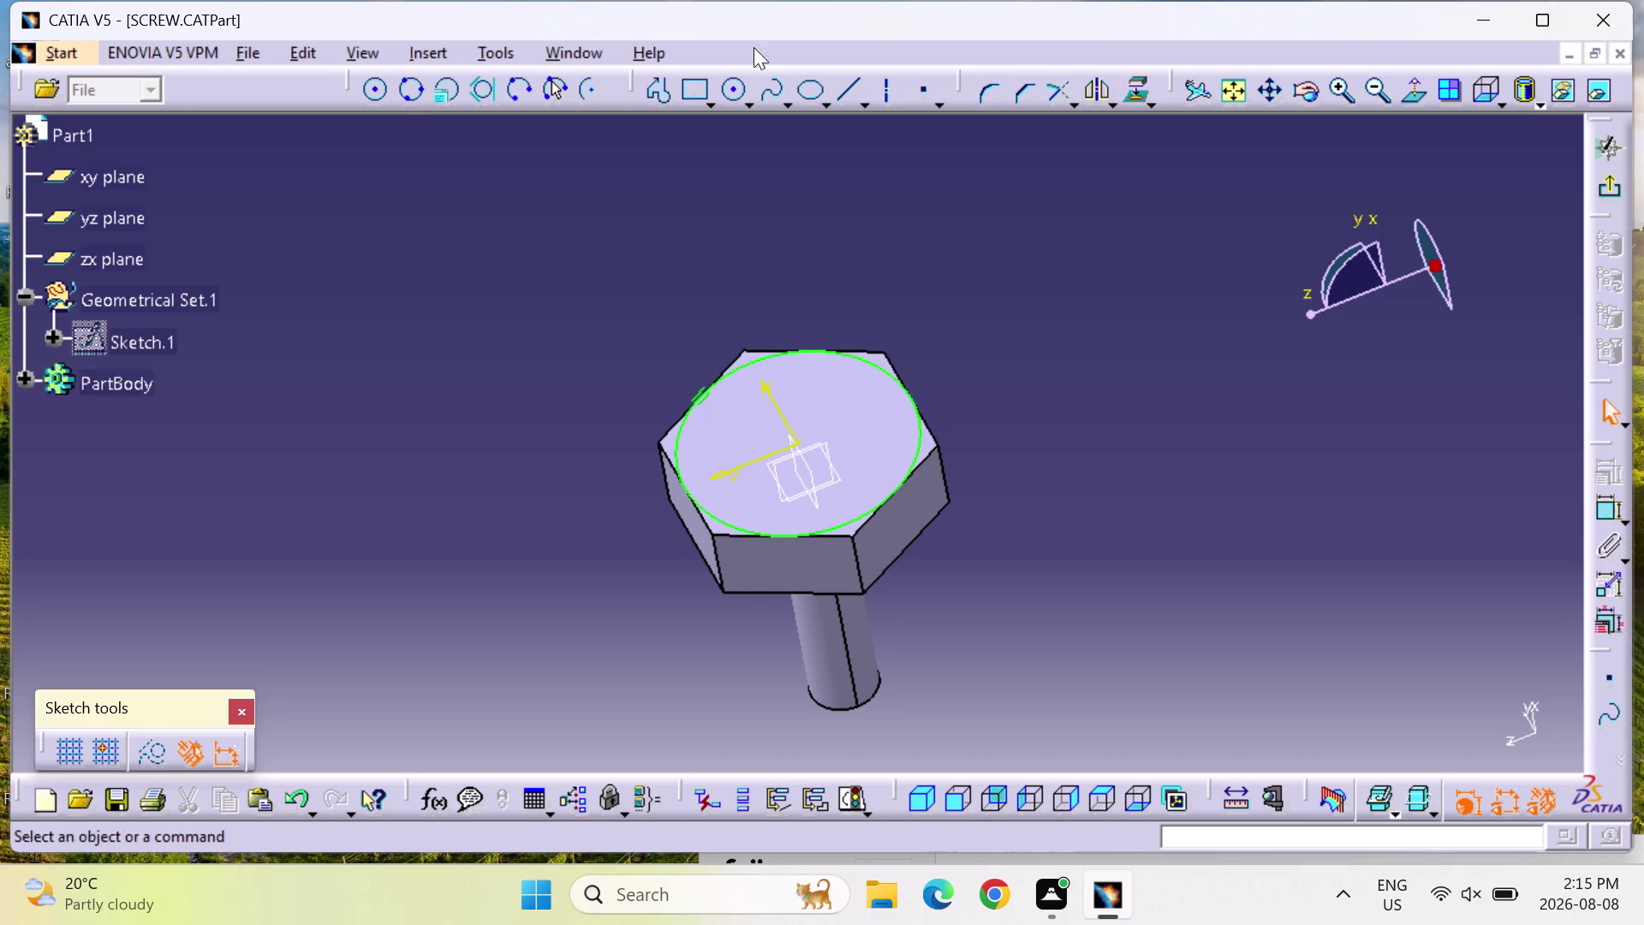
click(856, 515)
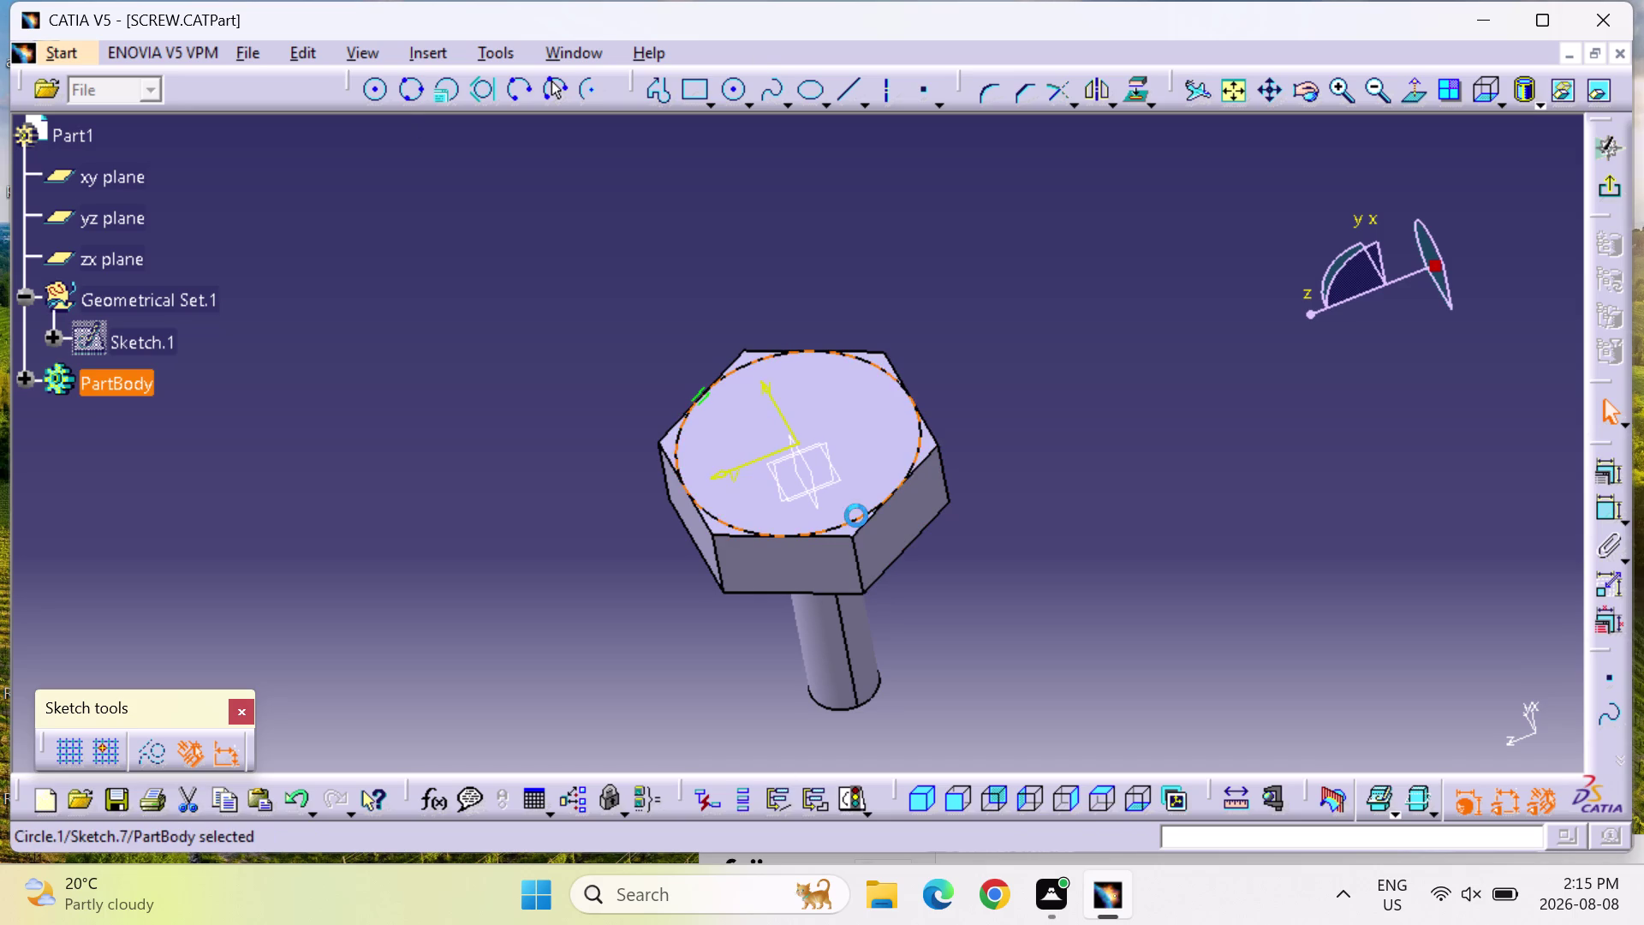
Exit and re-enter the head sketch, orbiting to pick a side face of the head.
click(1600, 190)
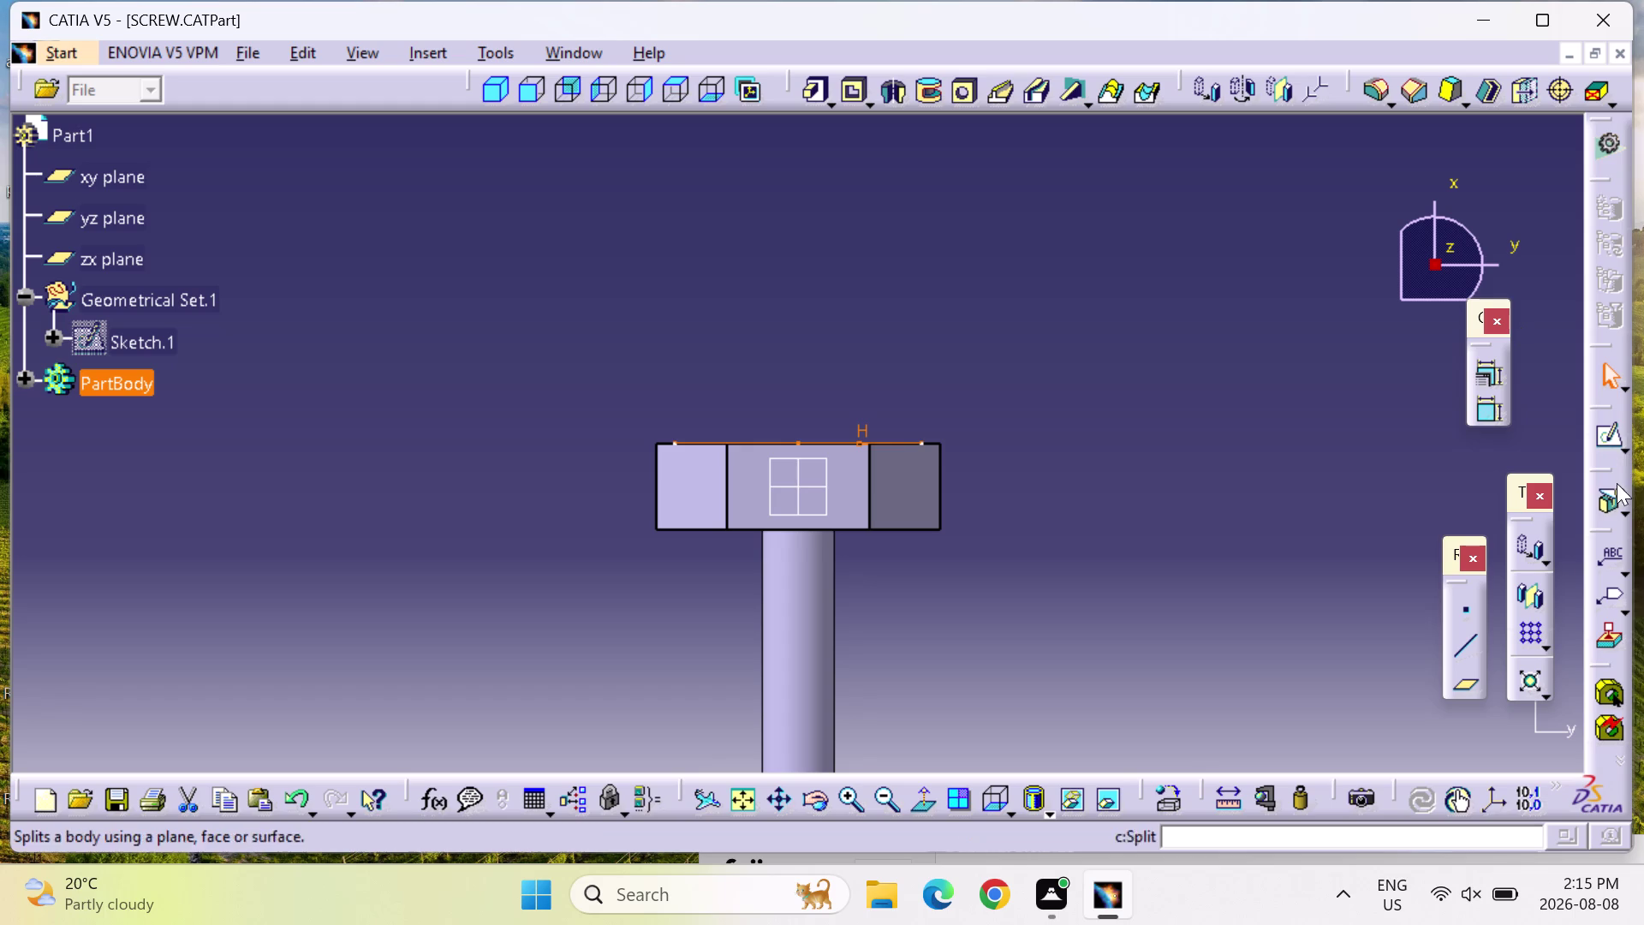
click(1619, 441)
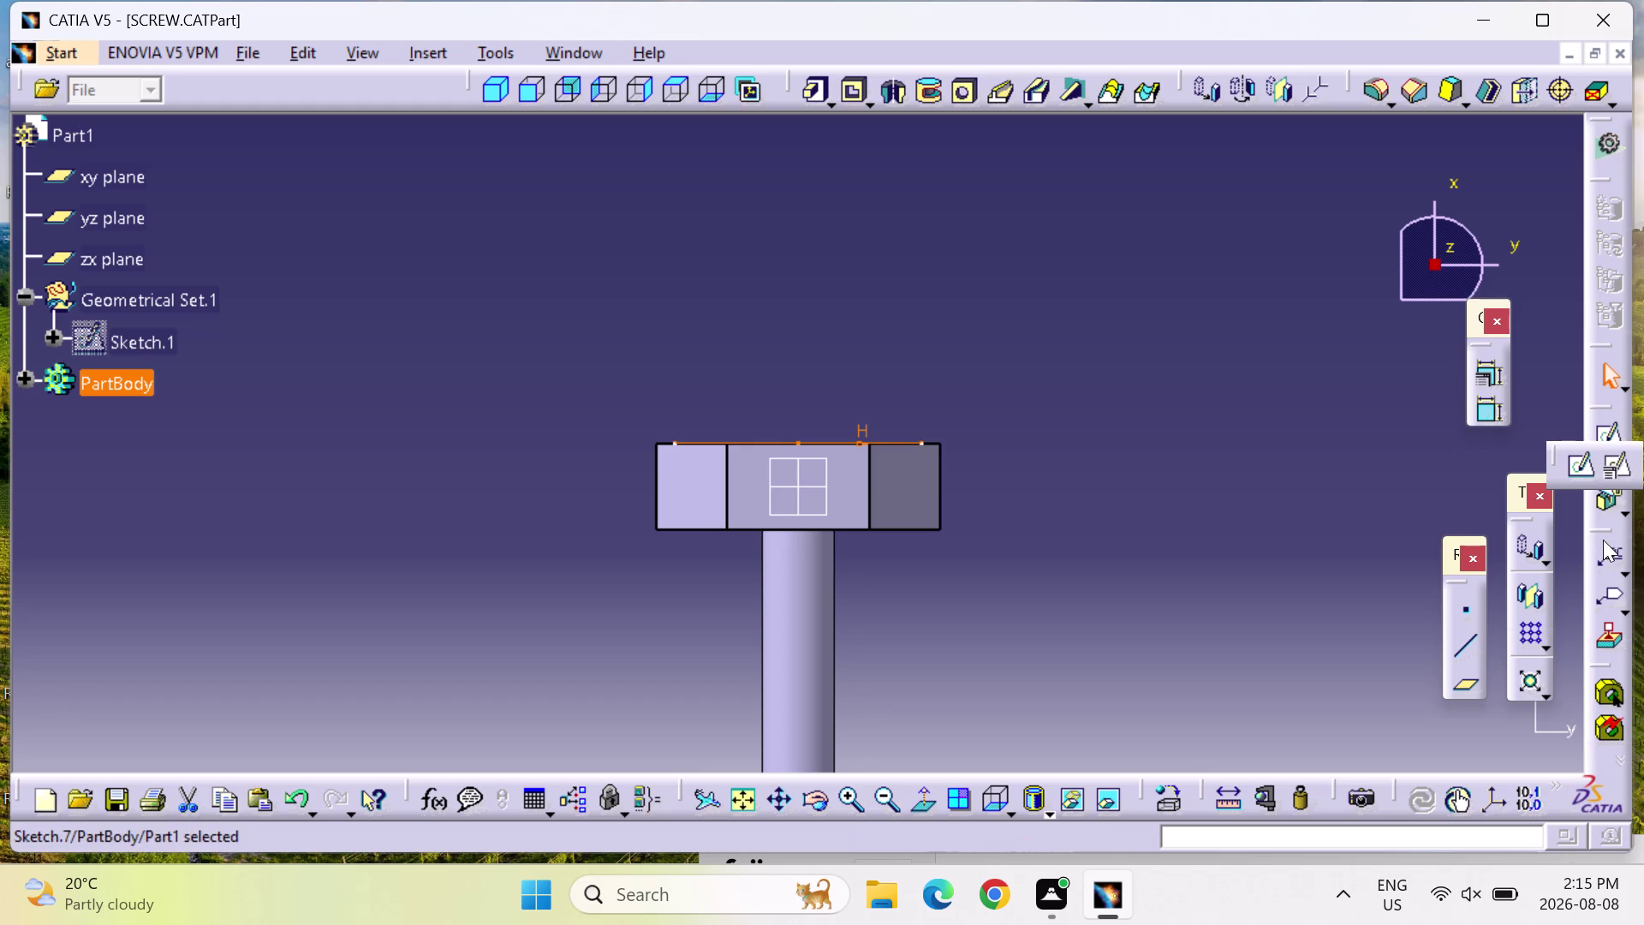
click(1577, 468)
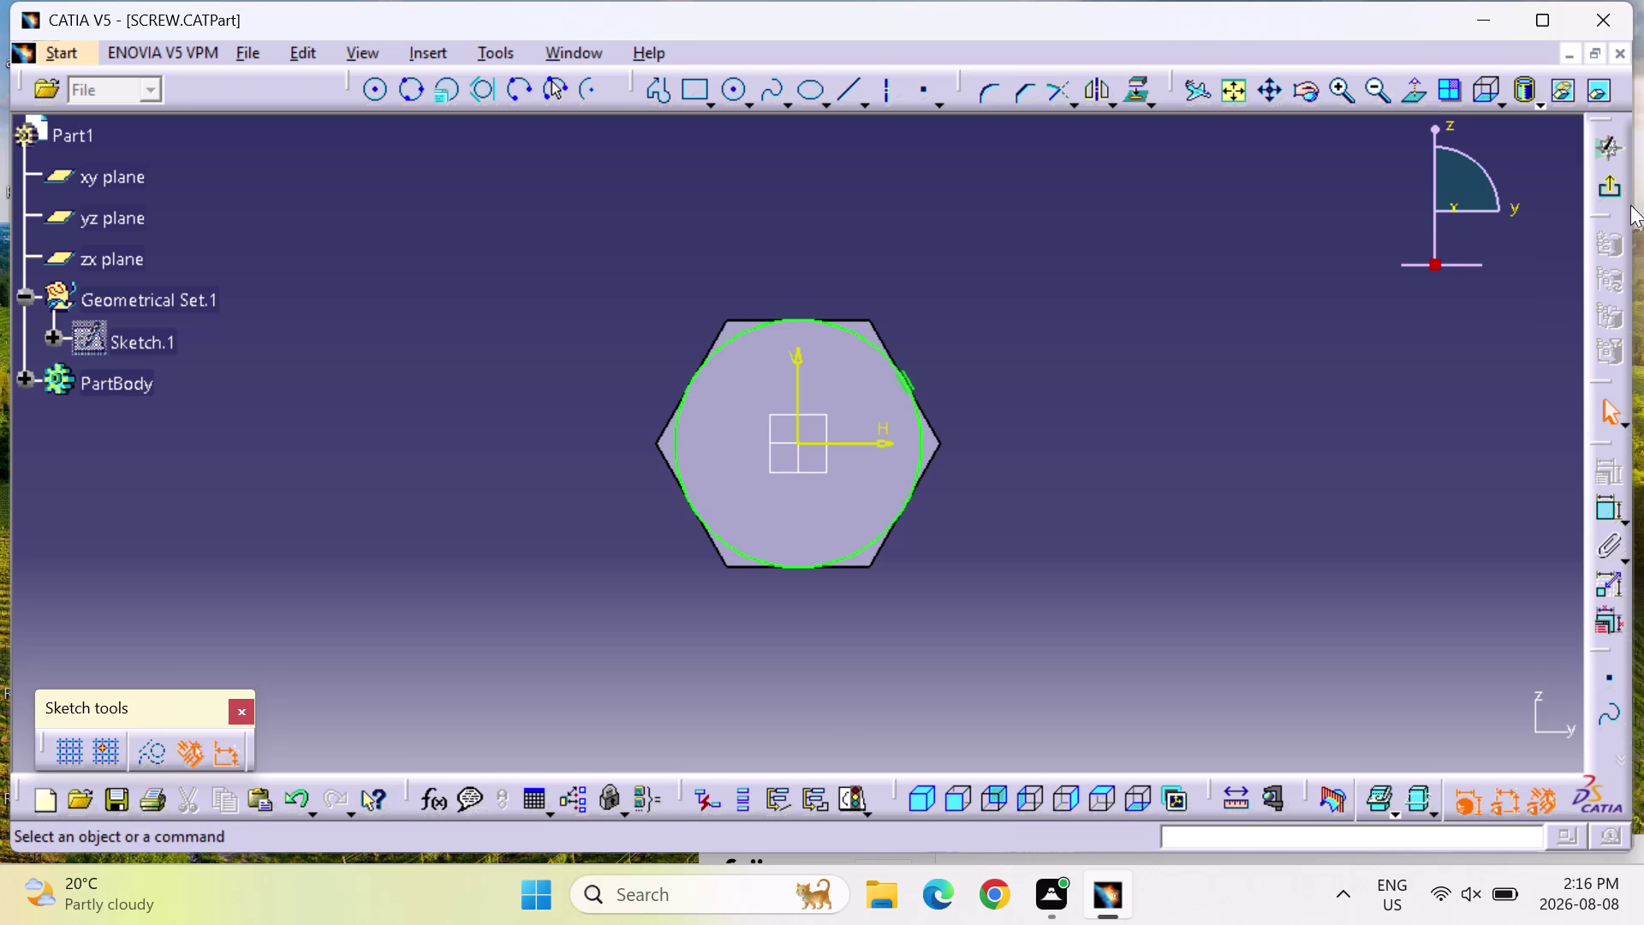
scroll(up, 3)
middle_drag(925, 694, 794, 556)
right_drag(924, 694, 793, 556)
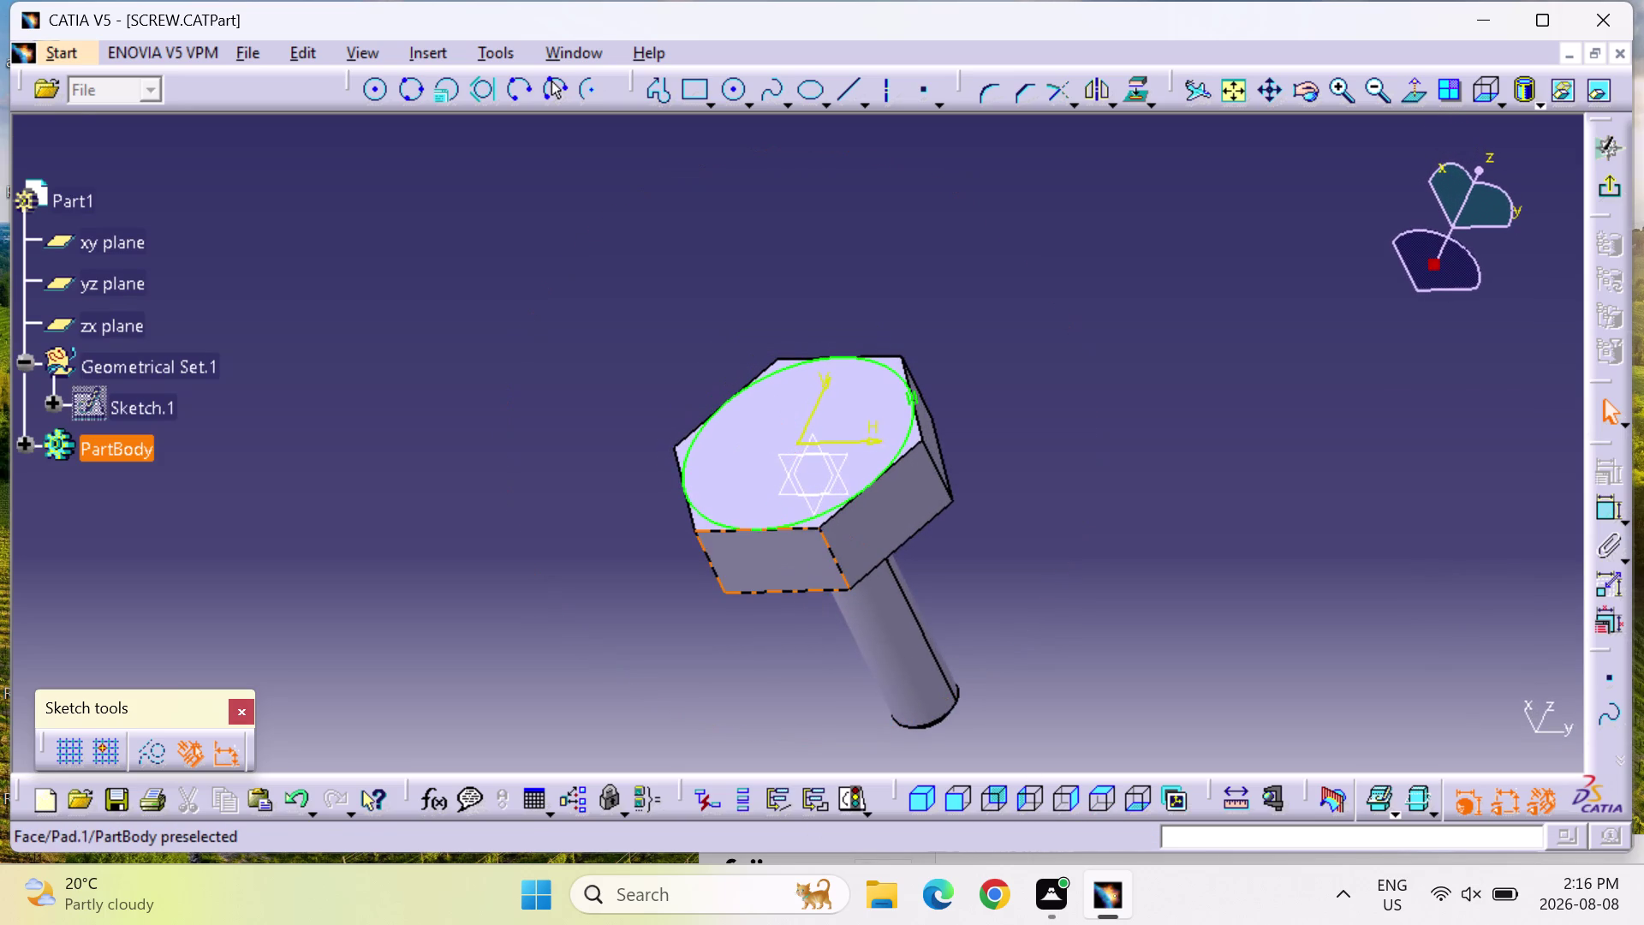
click(892, 522)
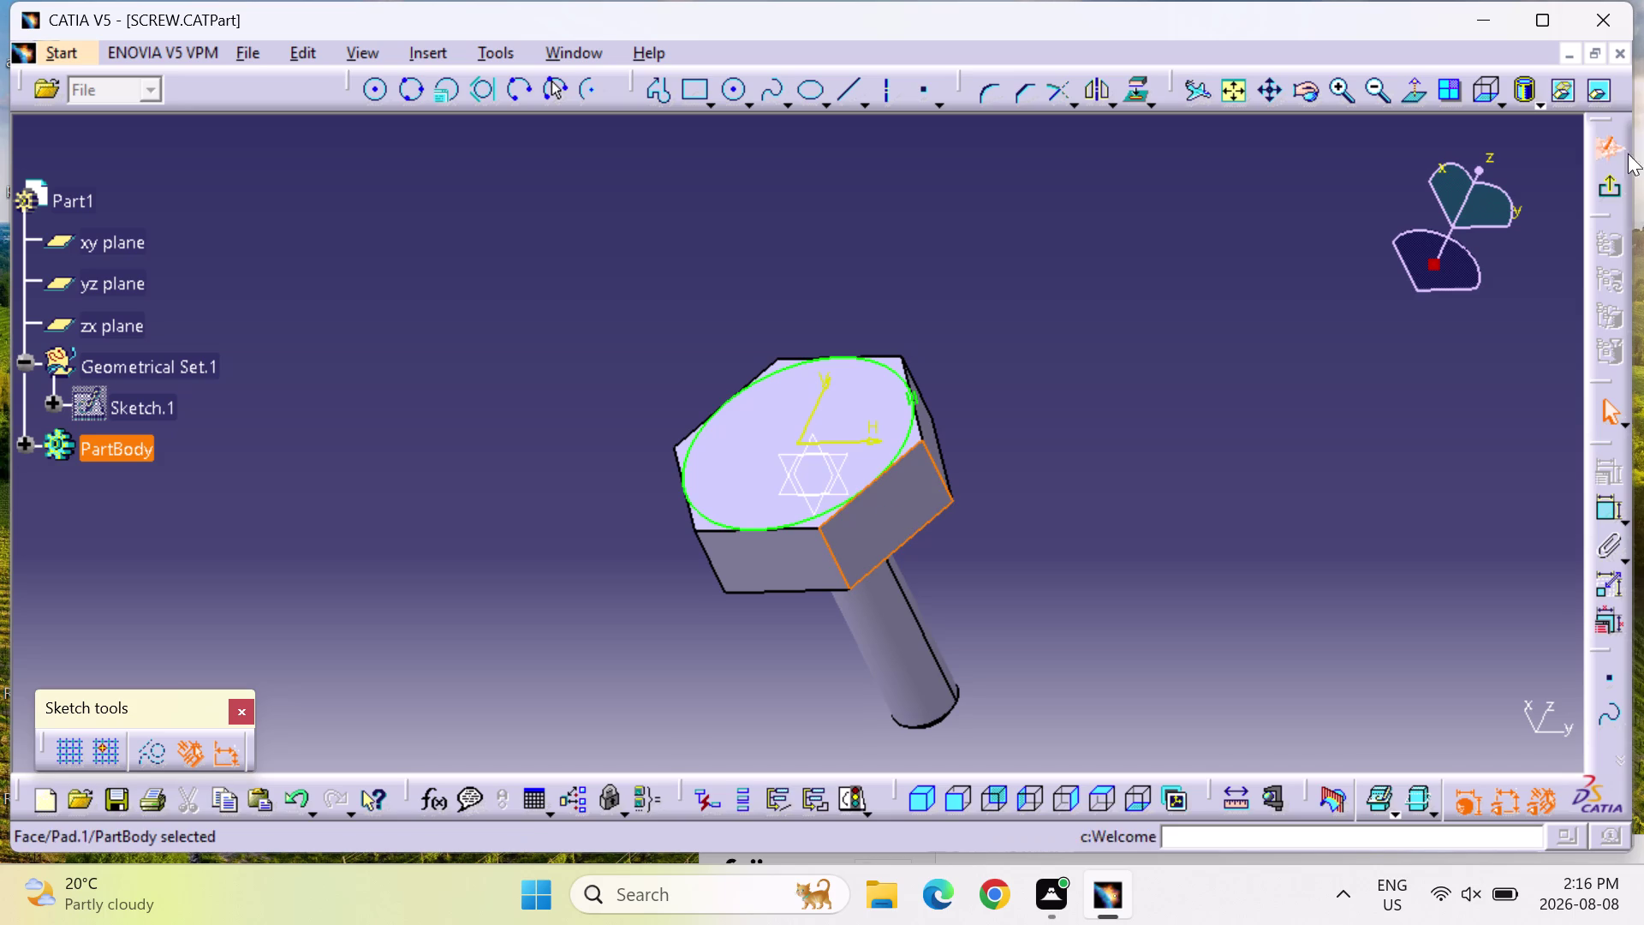
click(1617, 183)
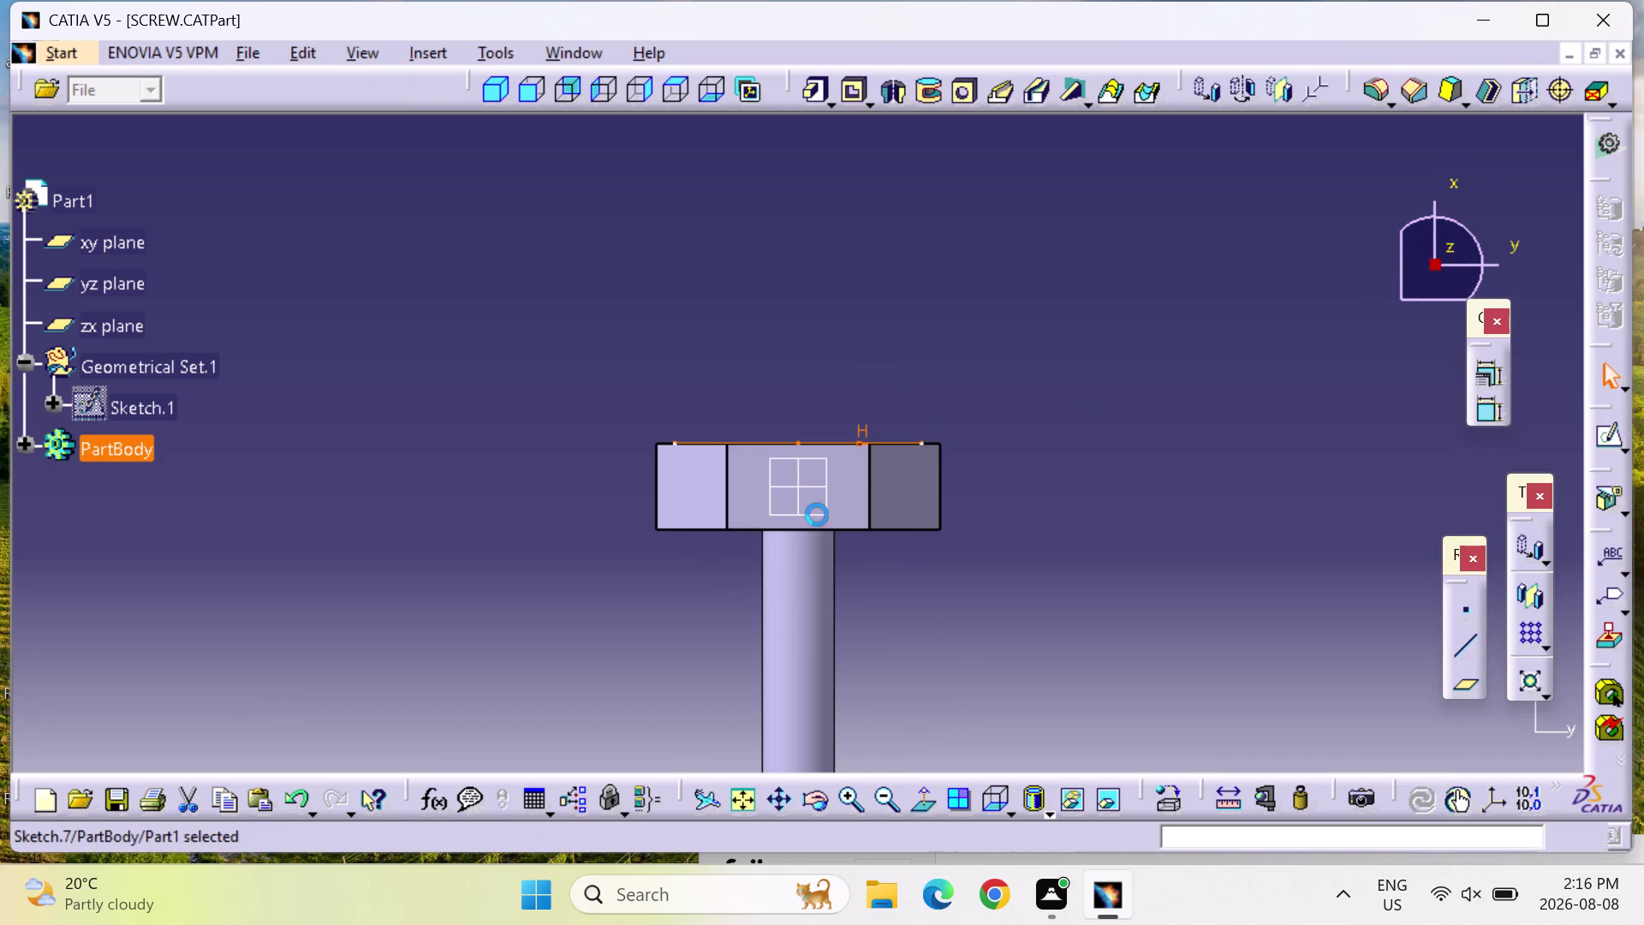
click(1604, 436)
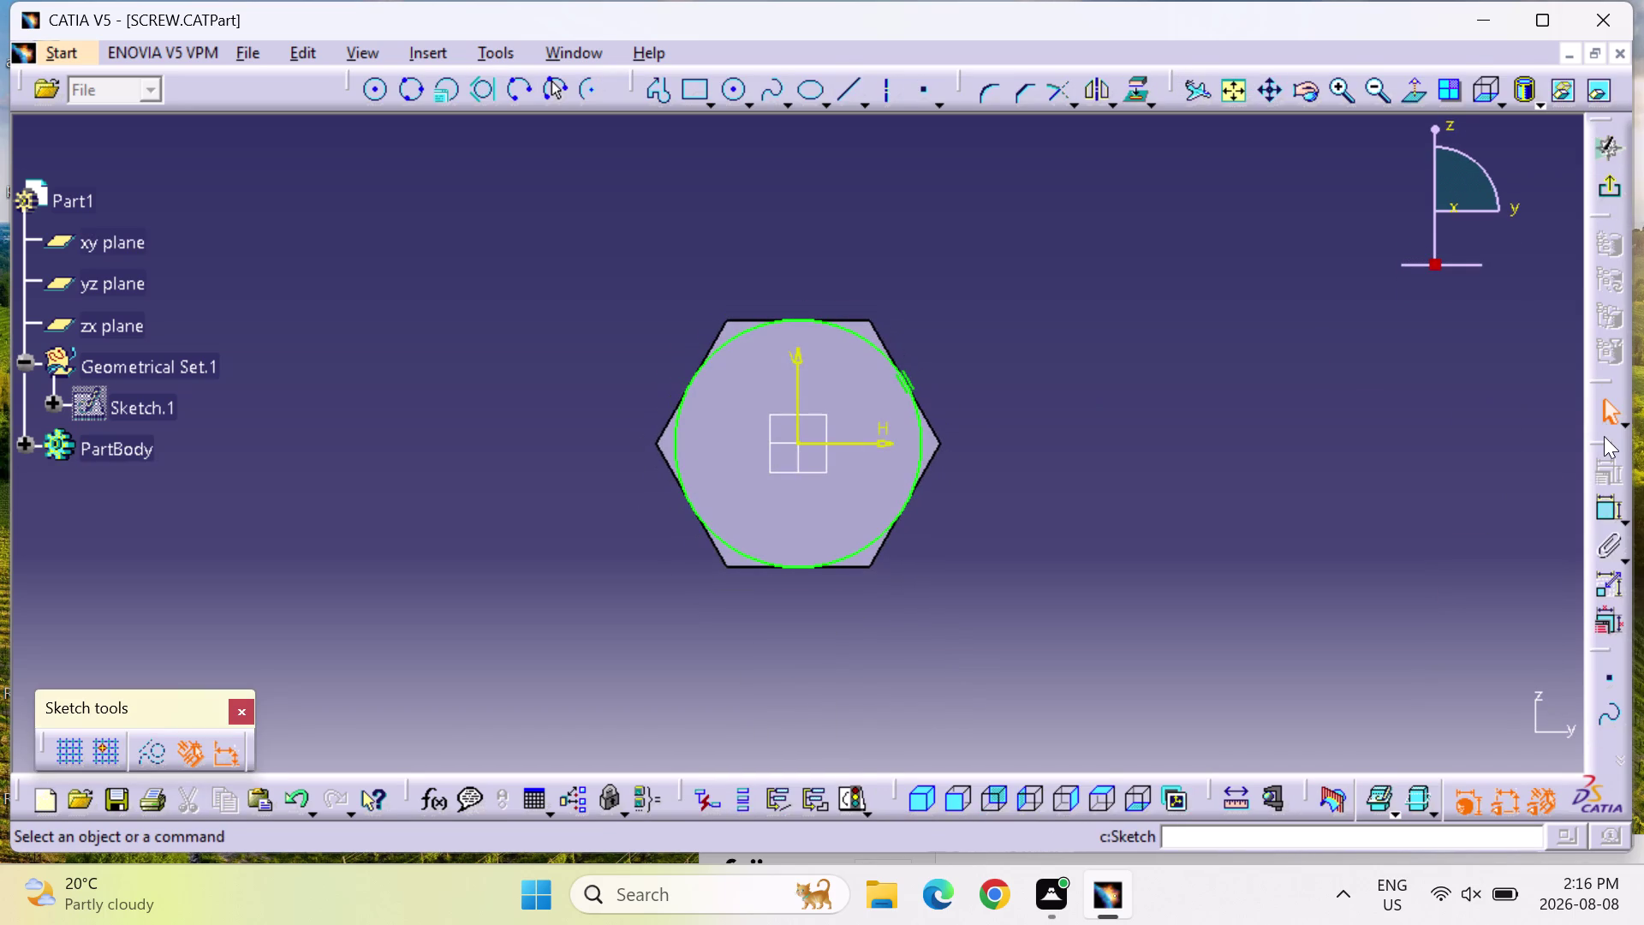
Orbit around the head, exit the sketch and start a sketch on the middle side face.
middle_drag(1361, 483, 1343, 486)
right_drag(1354, 484, 1170, 390)
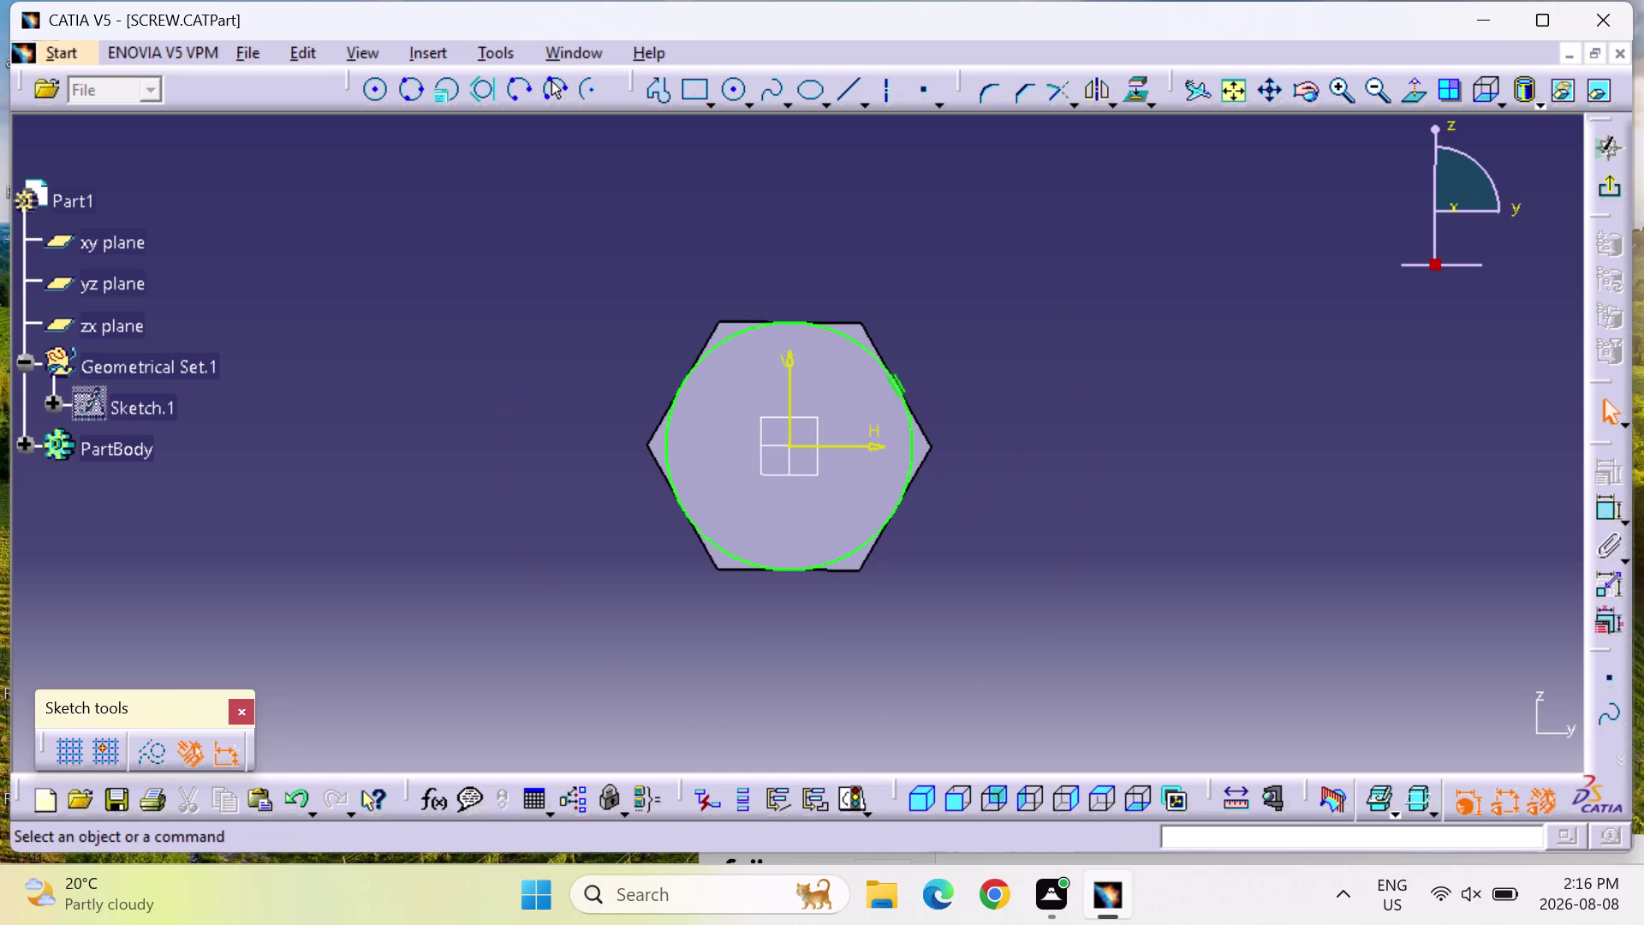
right_drag(1171, 389, 933, 237)
middle_drag(950, 694, 934, 533)
right_drag(950, 695, 932, 524)
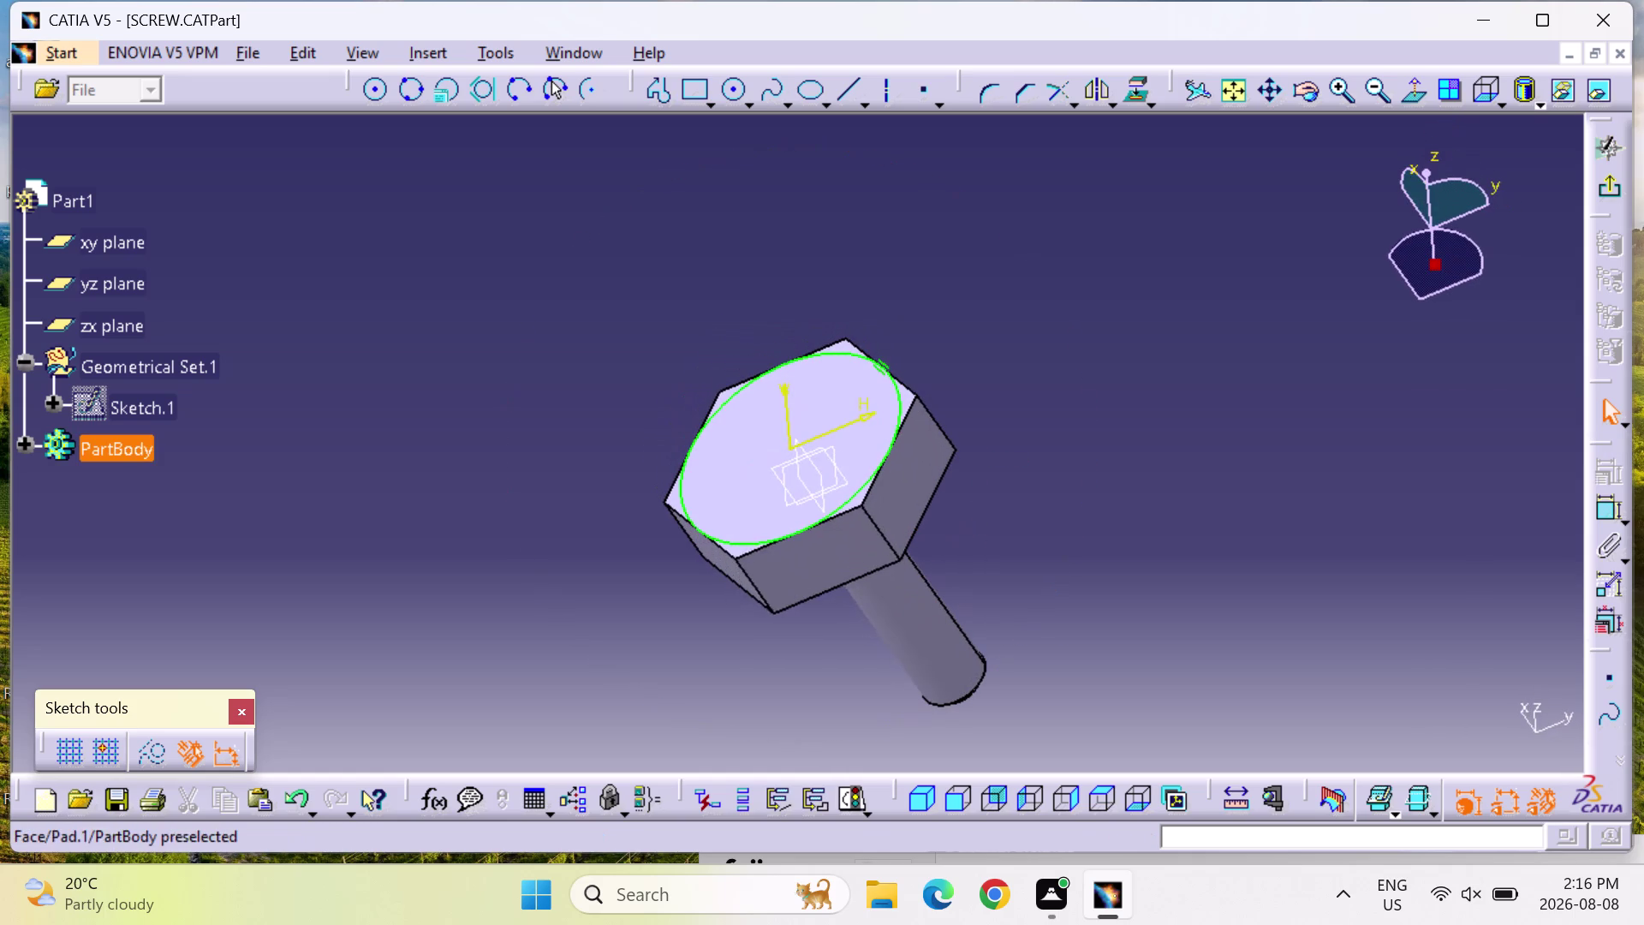
click(853, 542)
click(1595, 186)
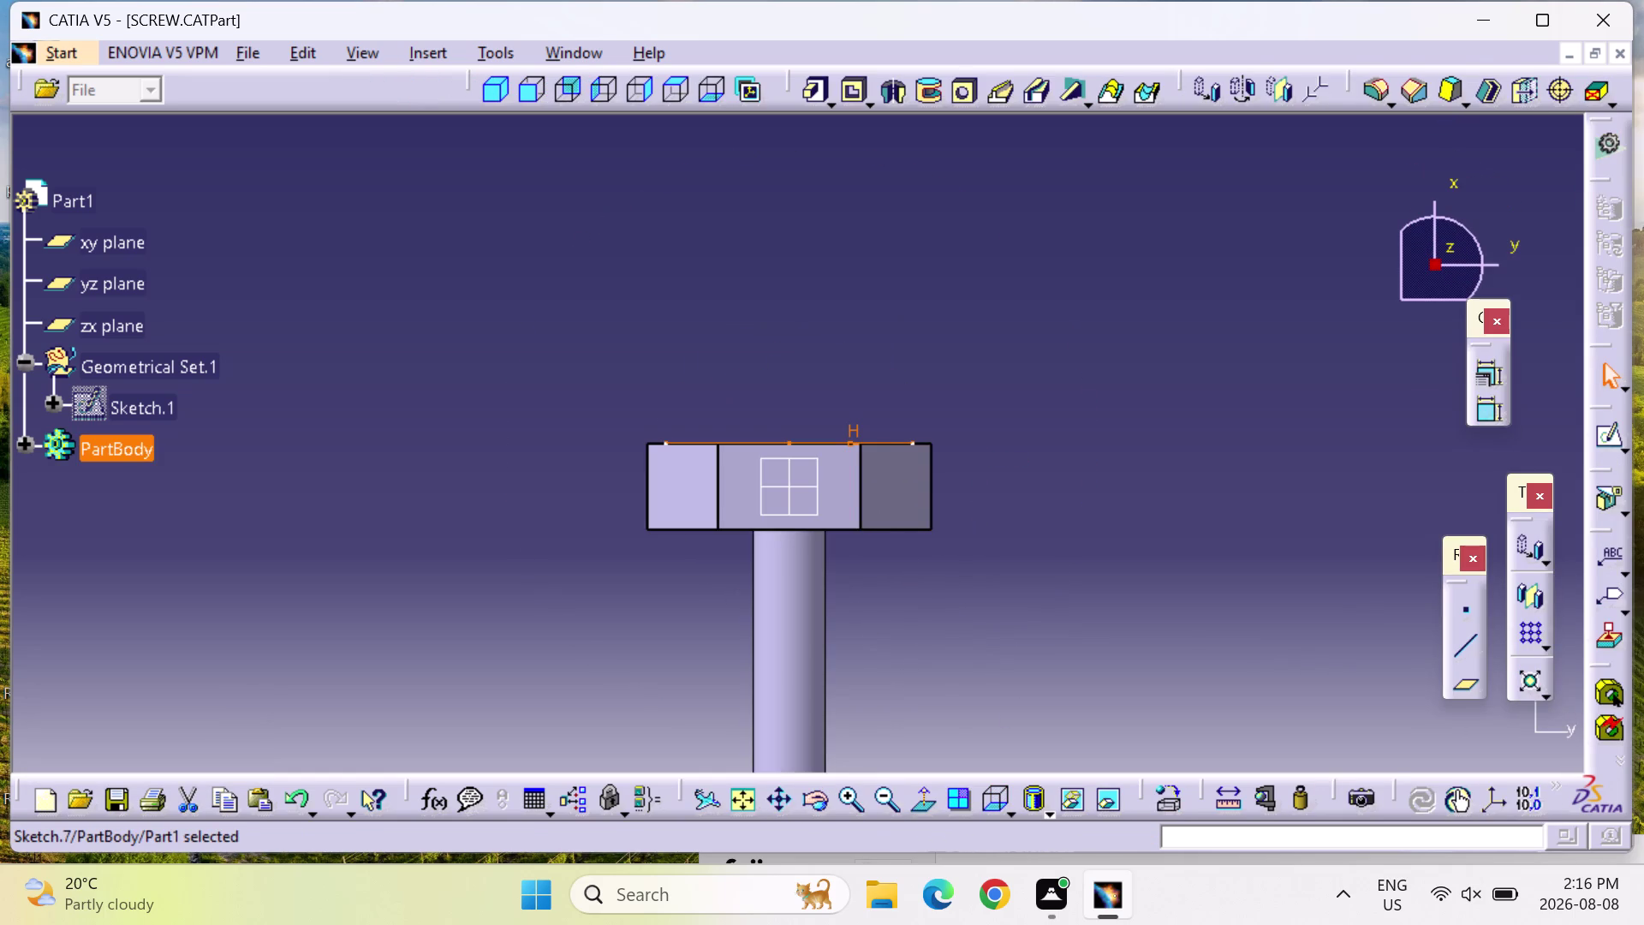
click(833, 472)
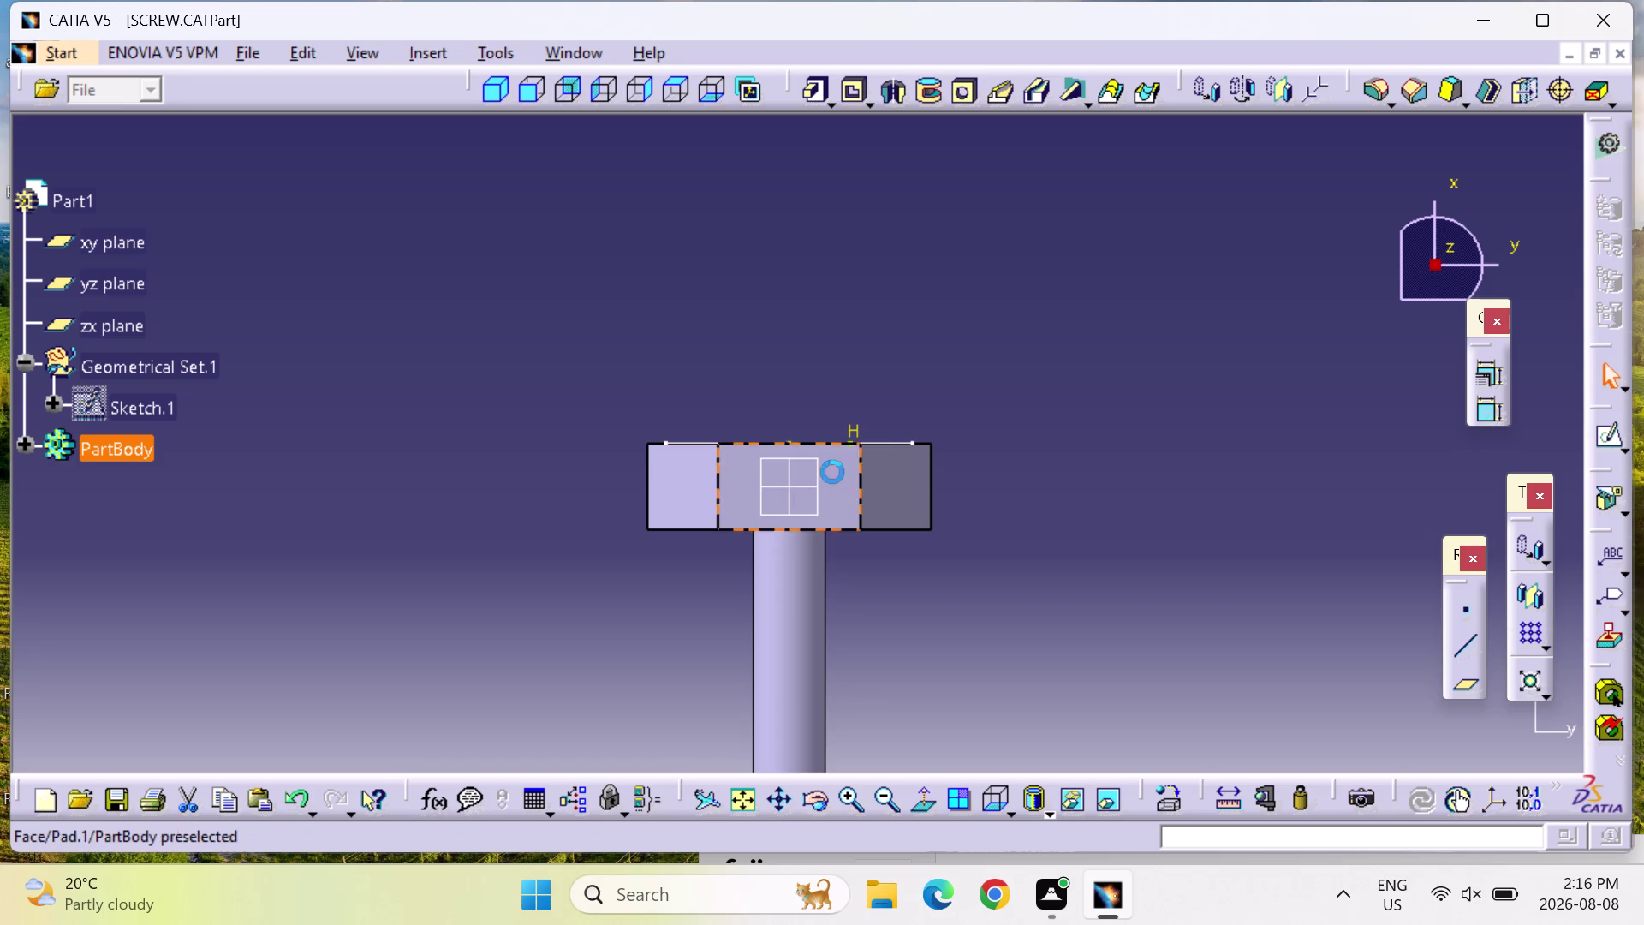
click(1618, 444)
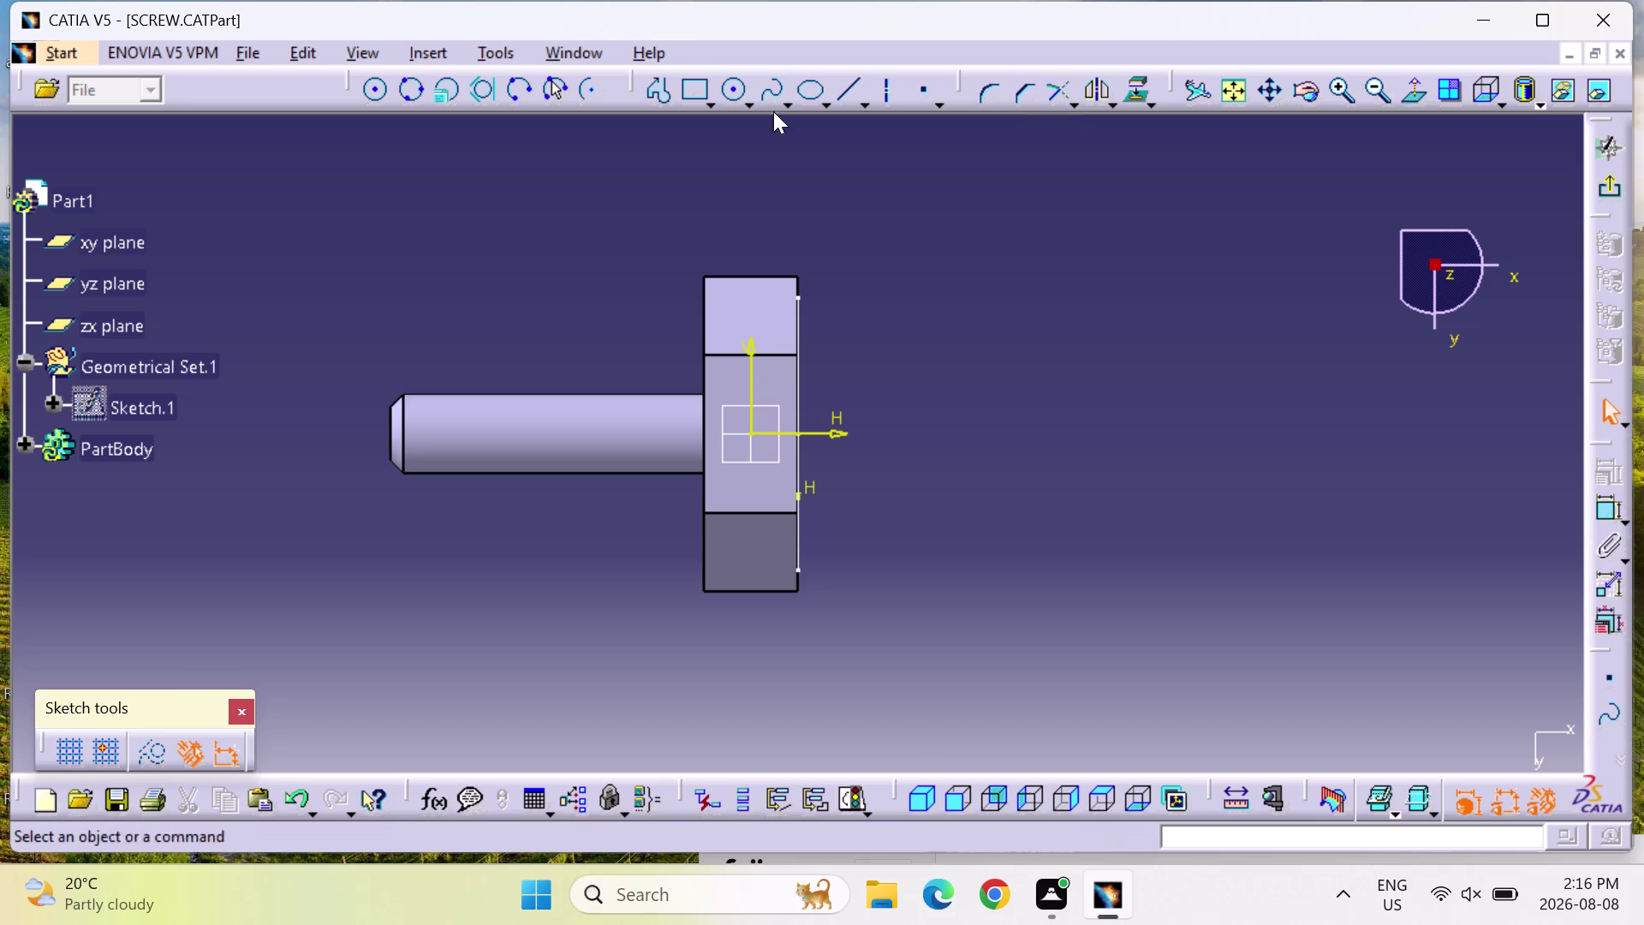
Start a line profile and cycle through back, front, left and top views.
click(652, 101)
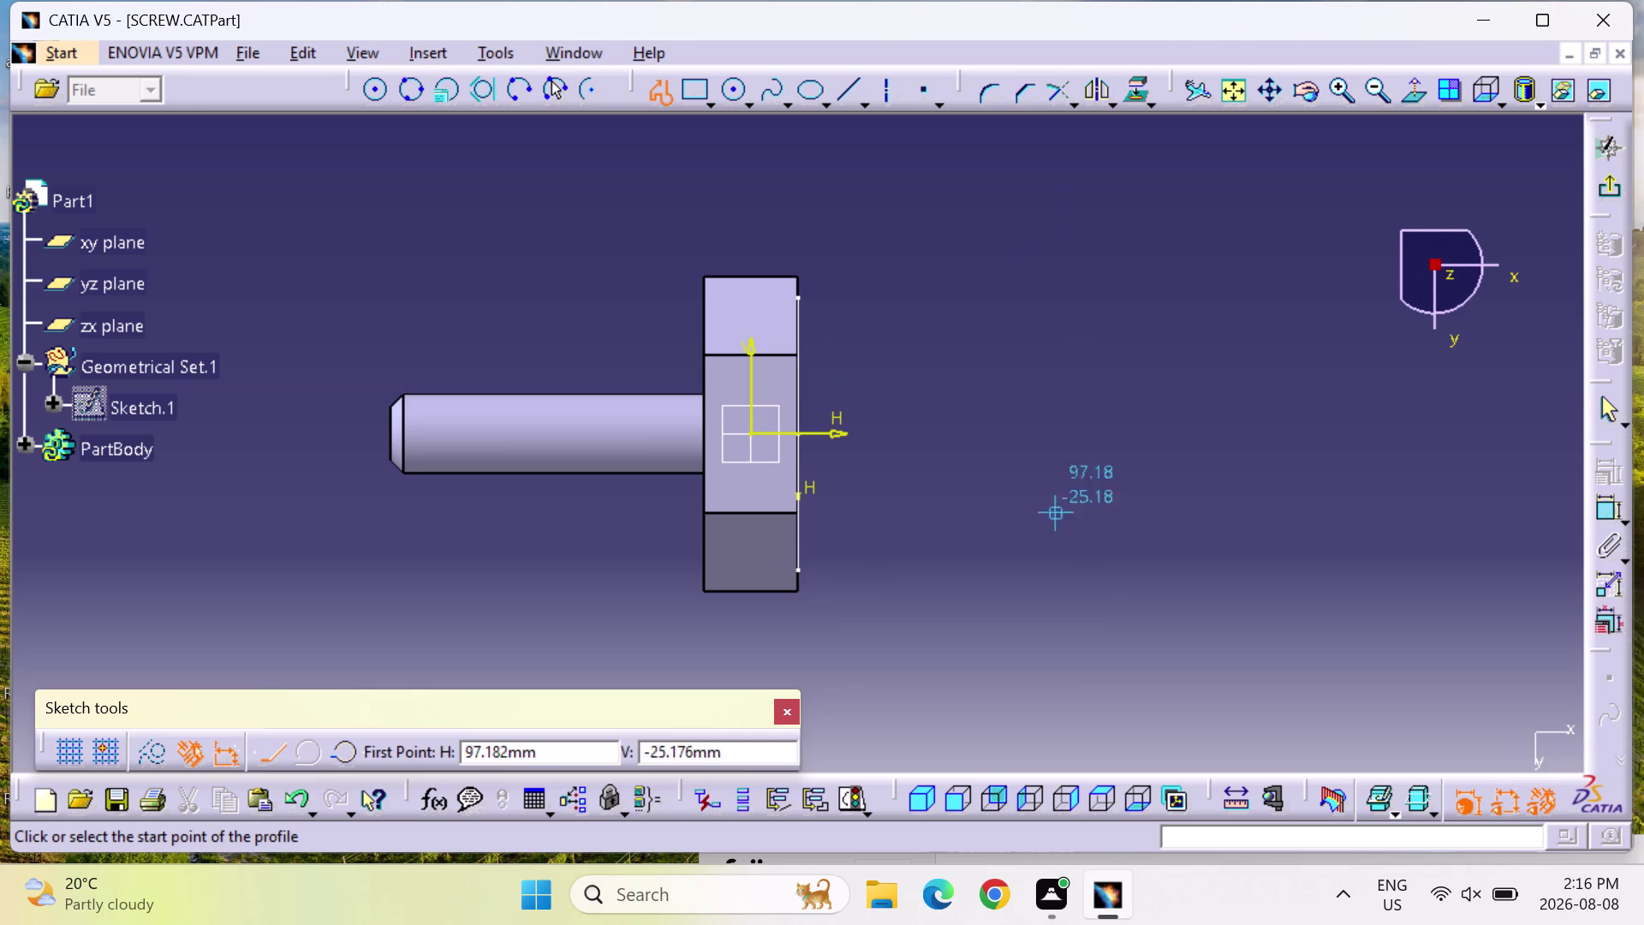
click(996, 800)
click(996, 800)
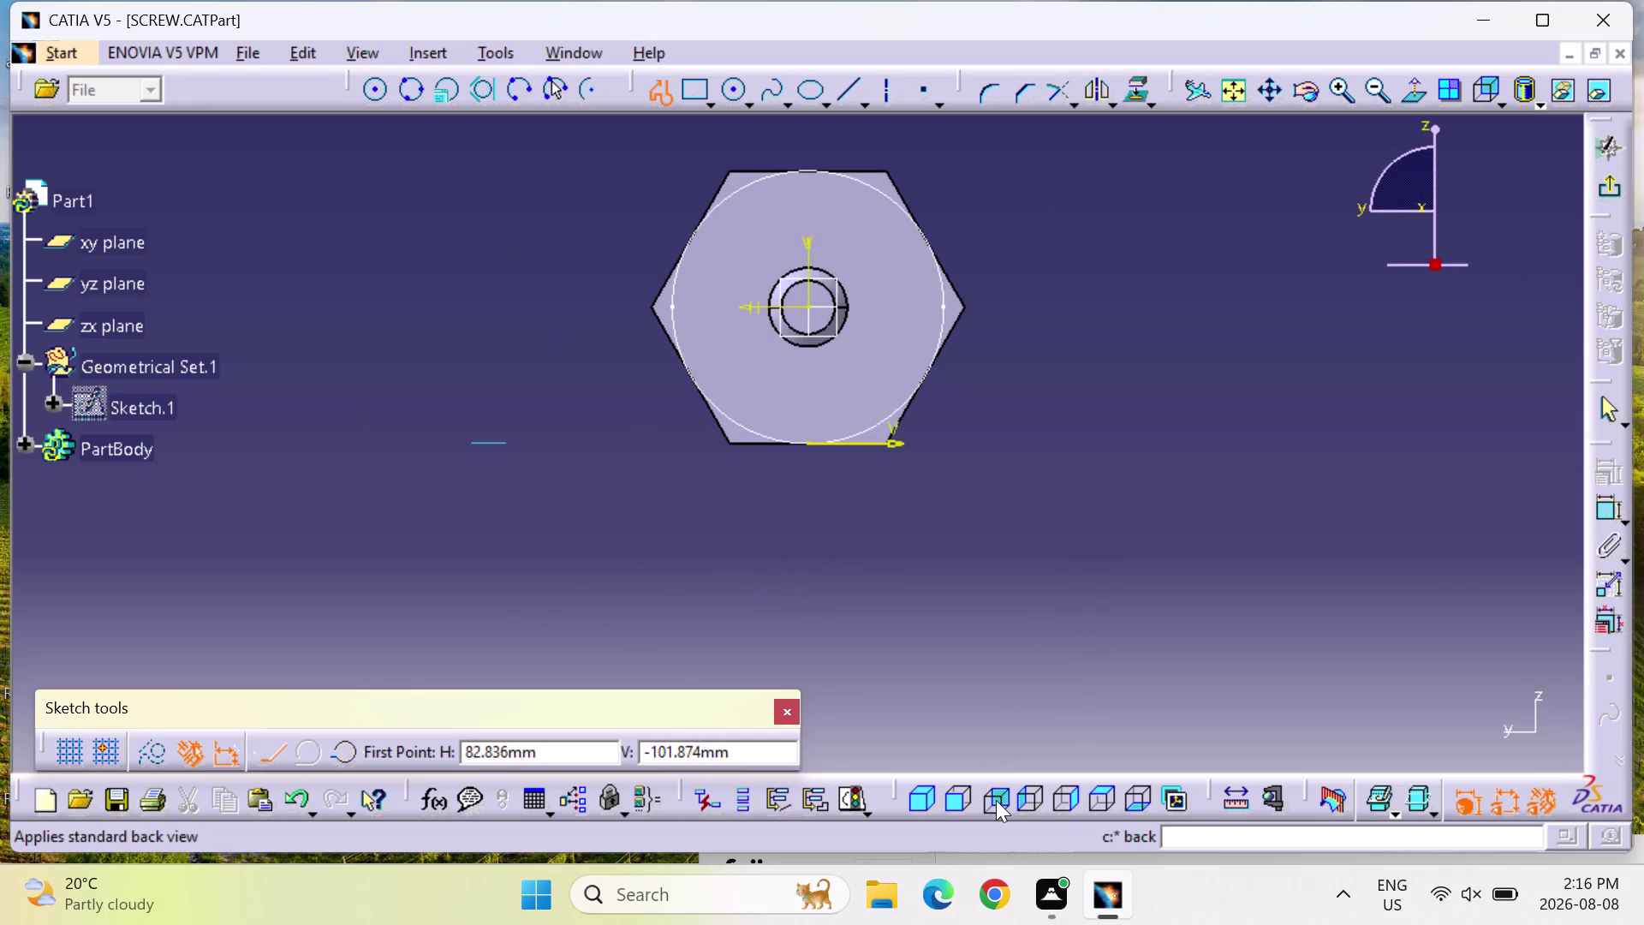
click(945, 795)
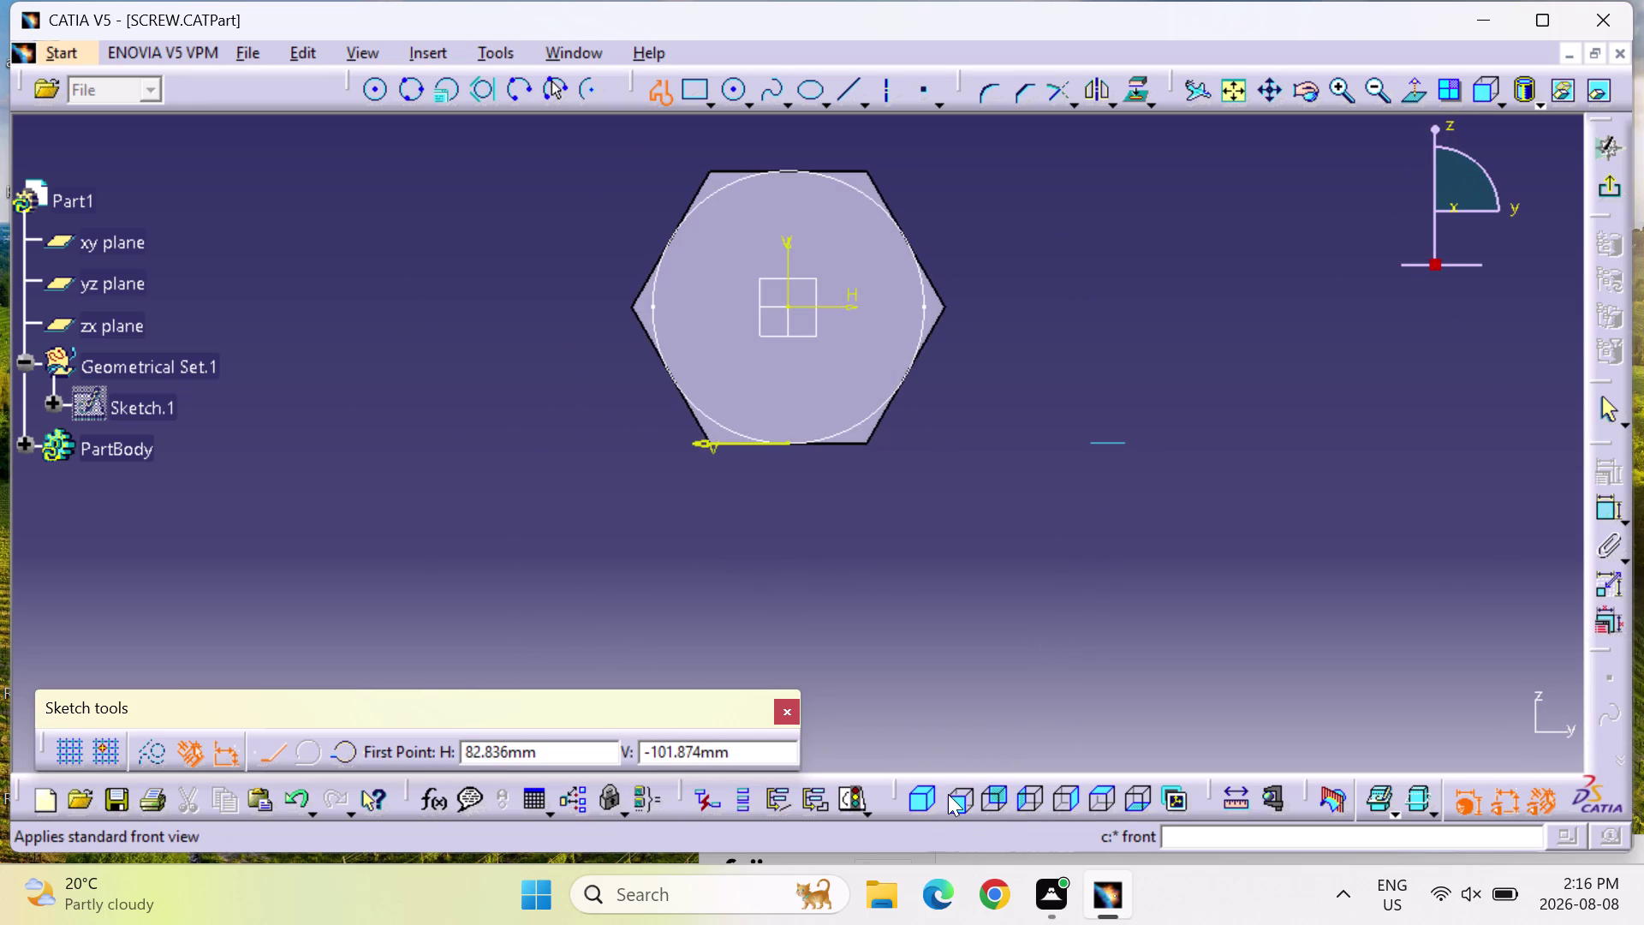
click(1029, 793)
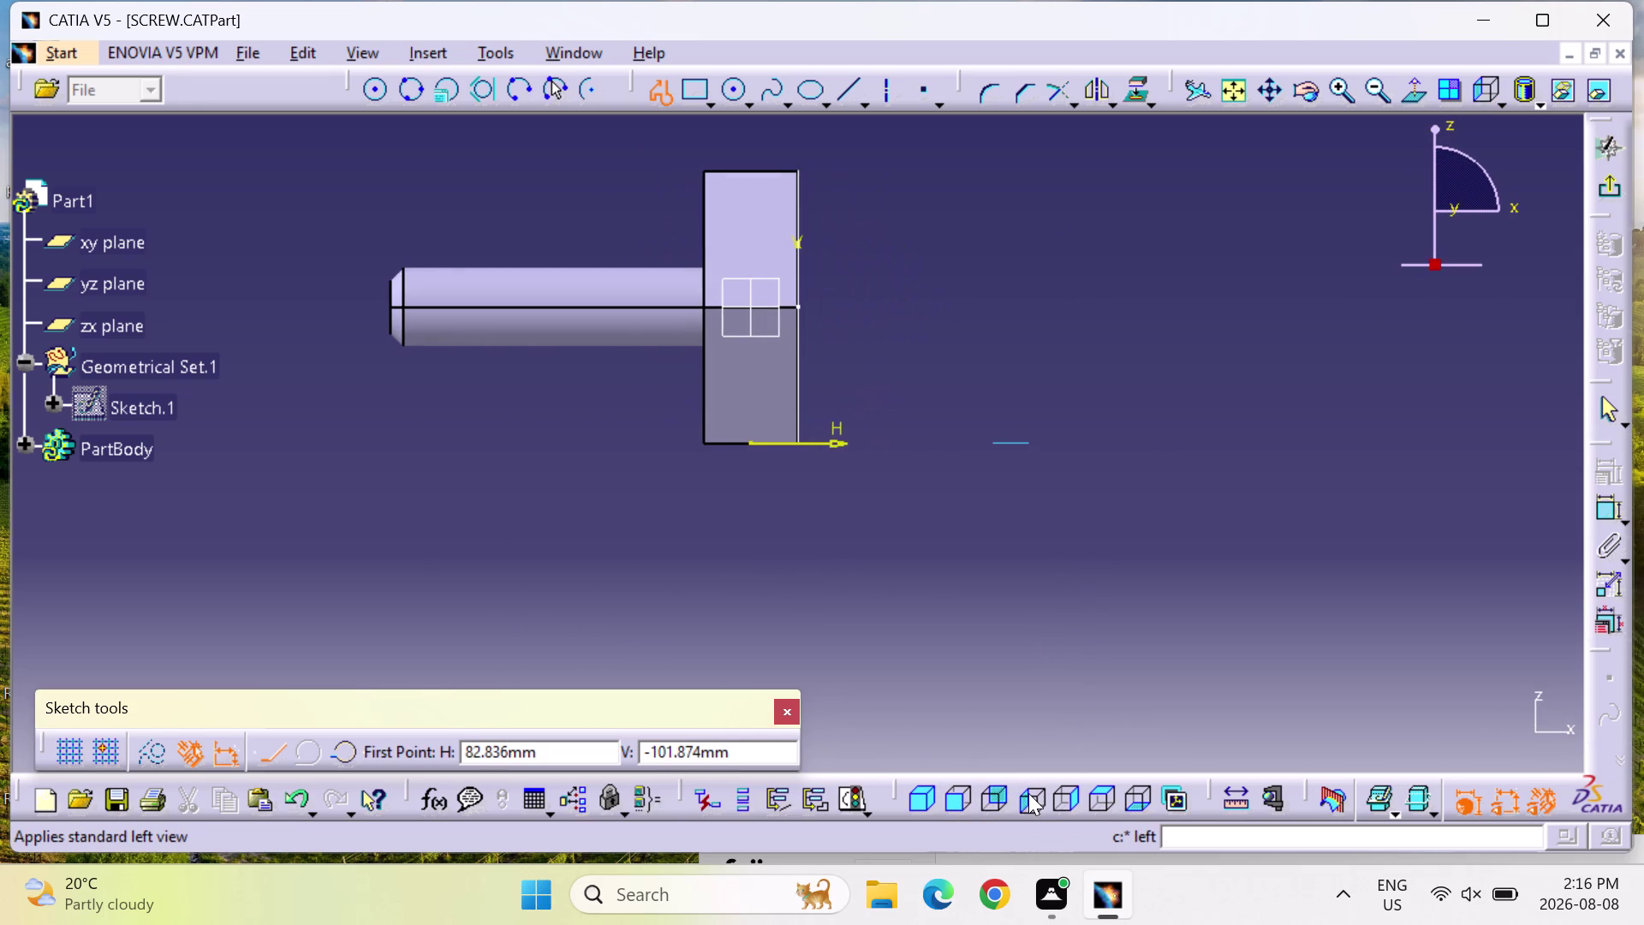
click(1080, 795)
click(1090, 795)
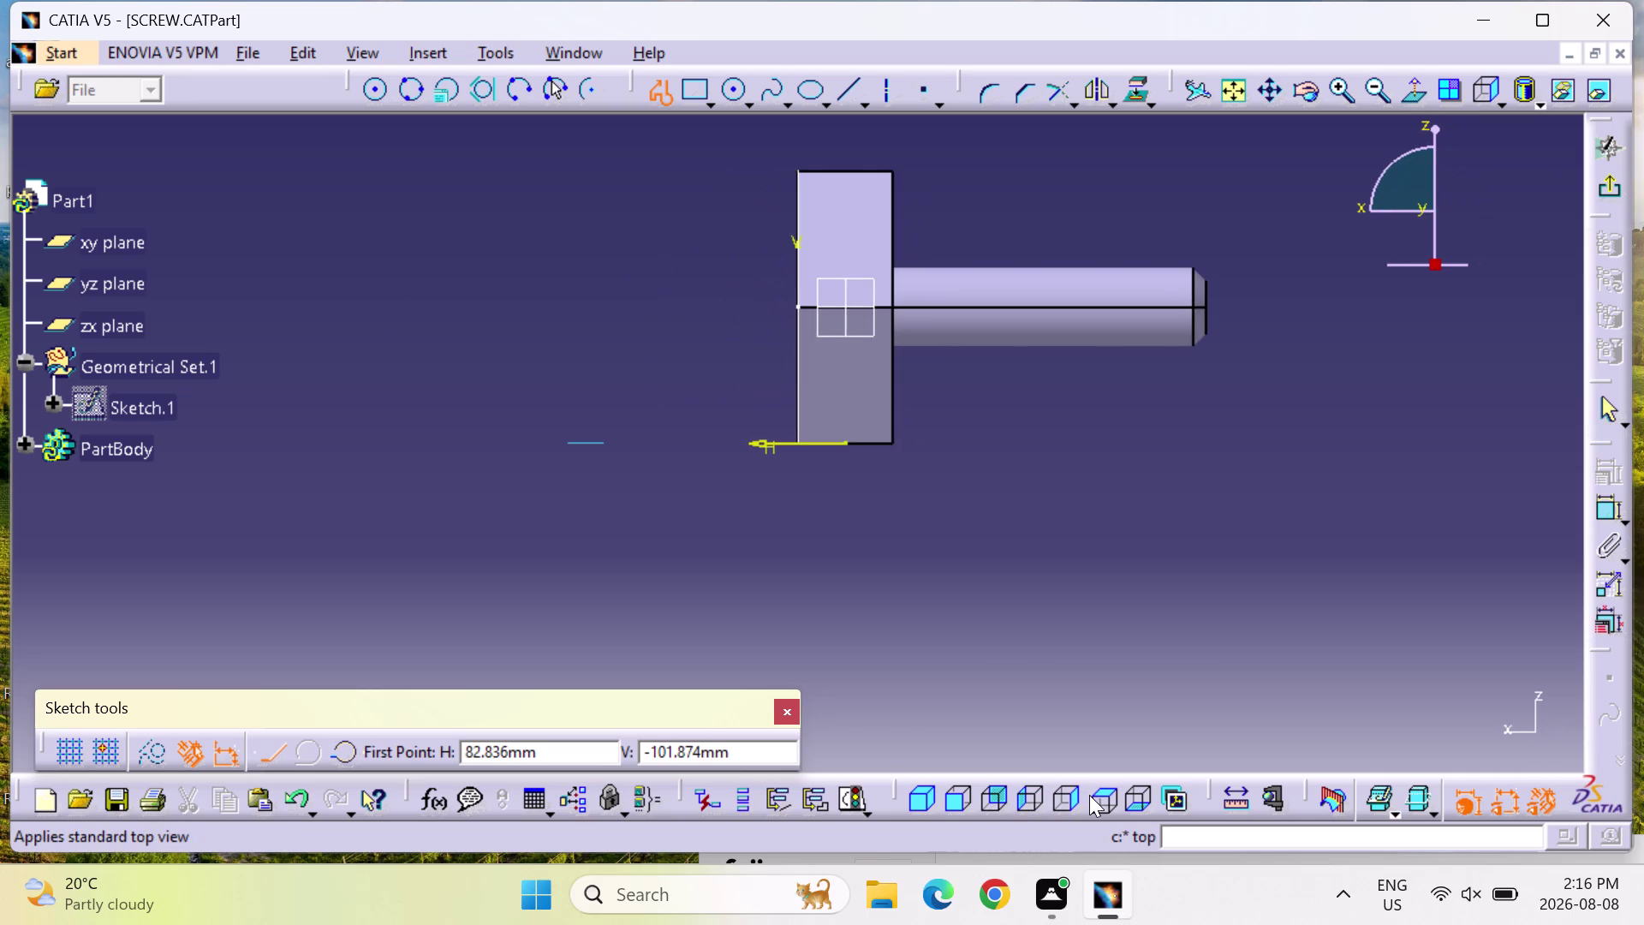
click(1153, 785)
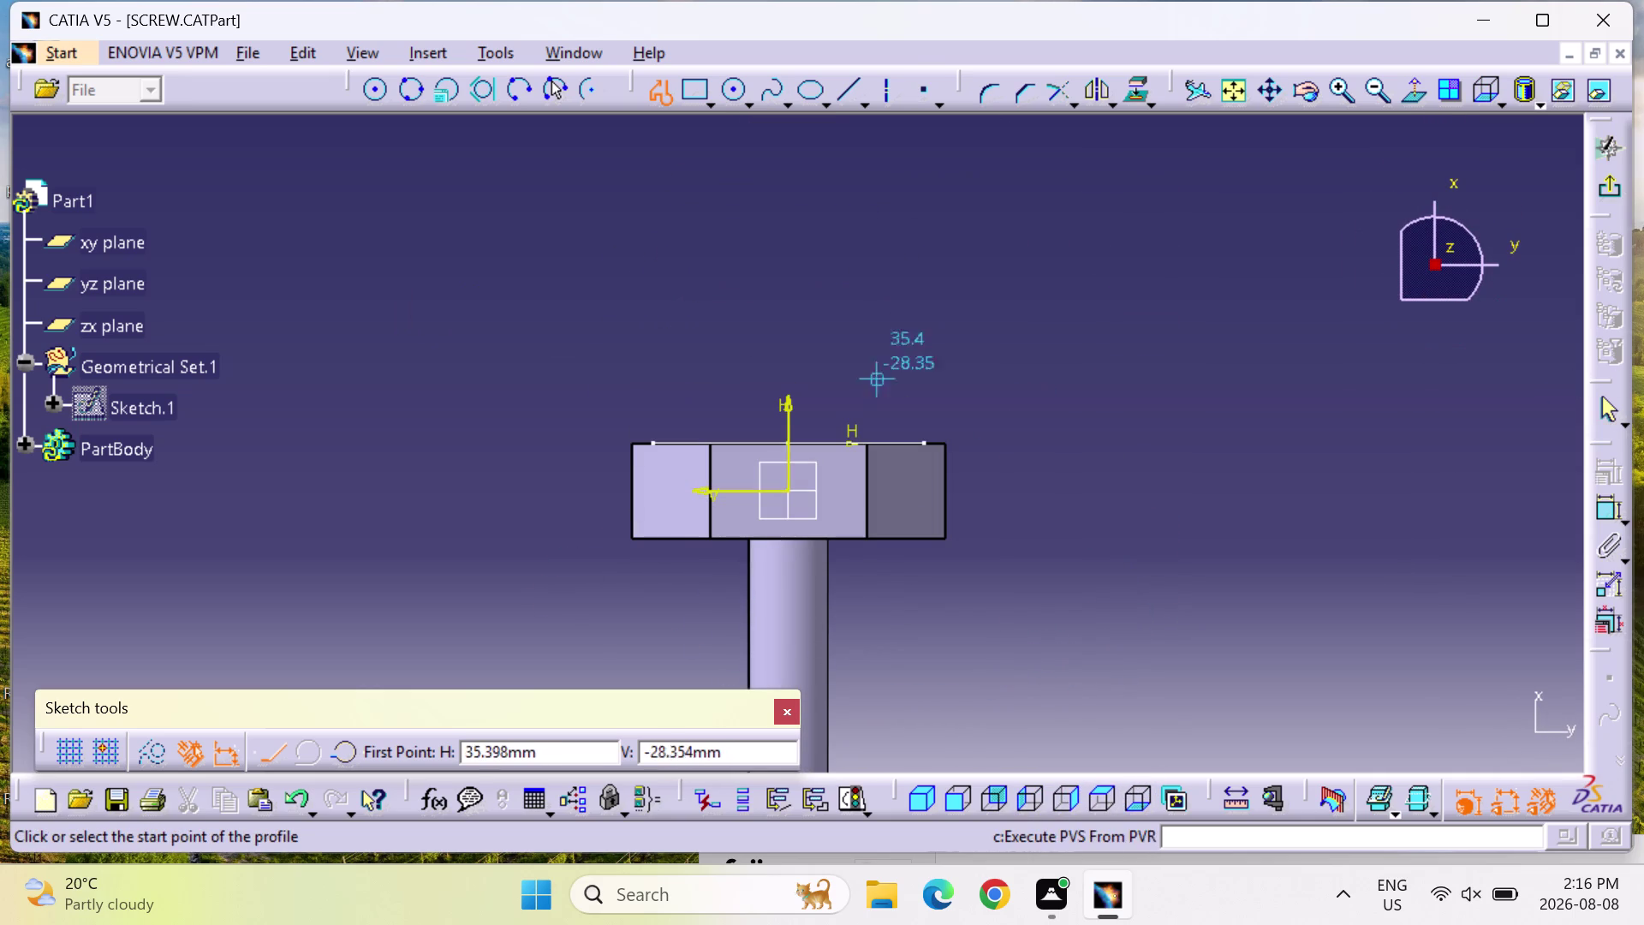
Draw a short slanted line at the head's upper-left corner and dimension it at 30°.
click(654, 447)
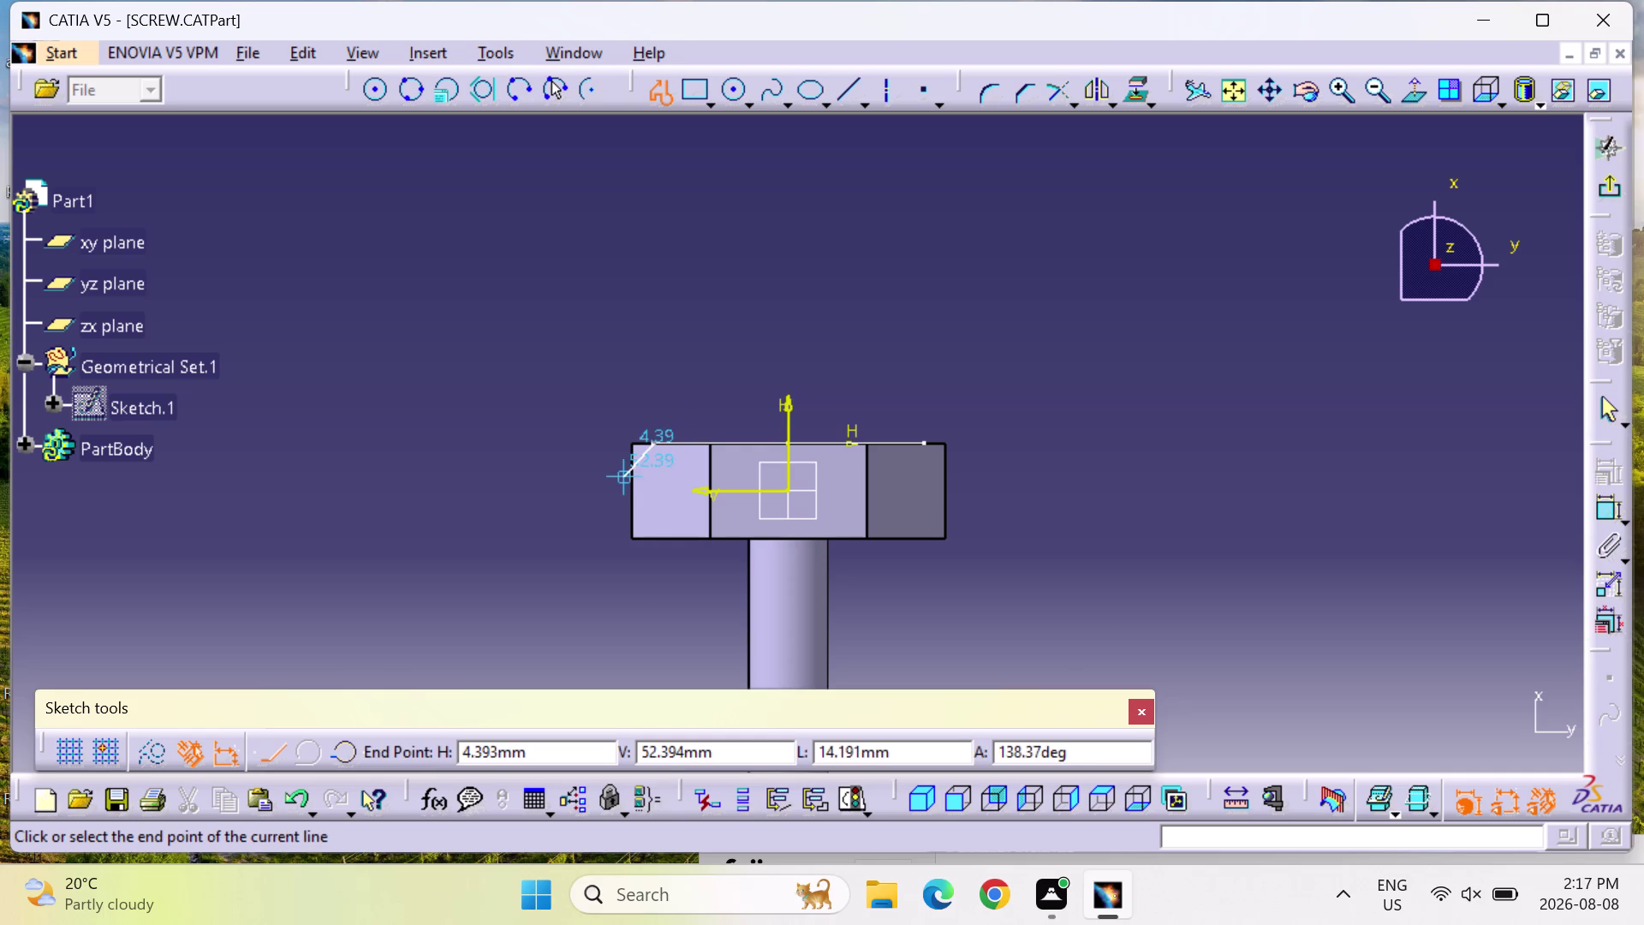
click(615, 487)
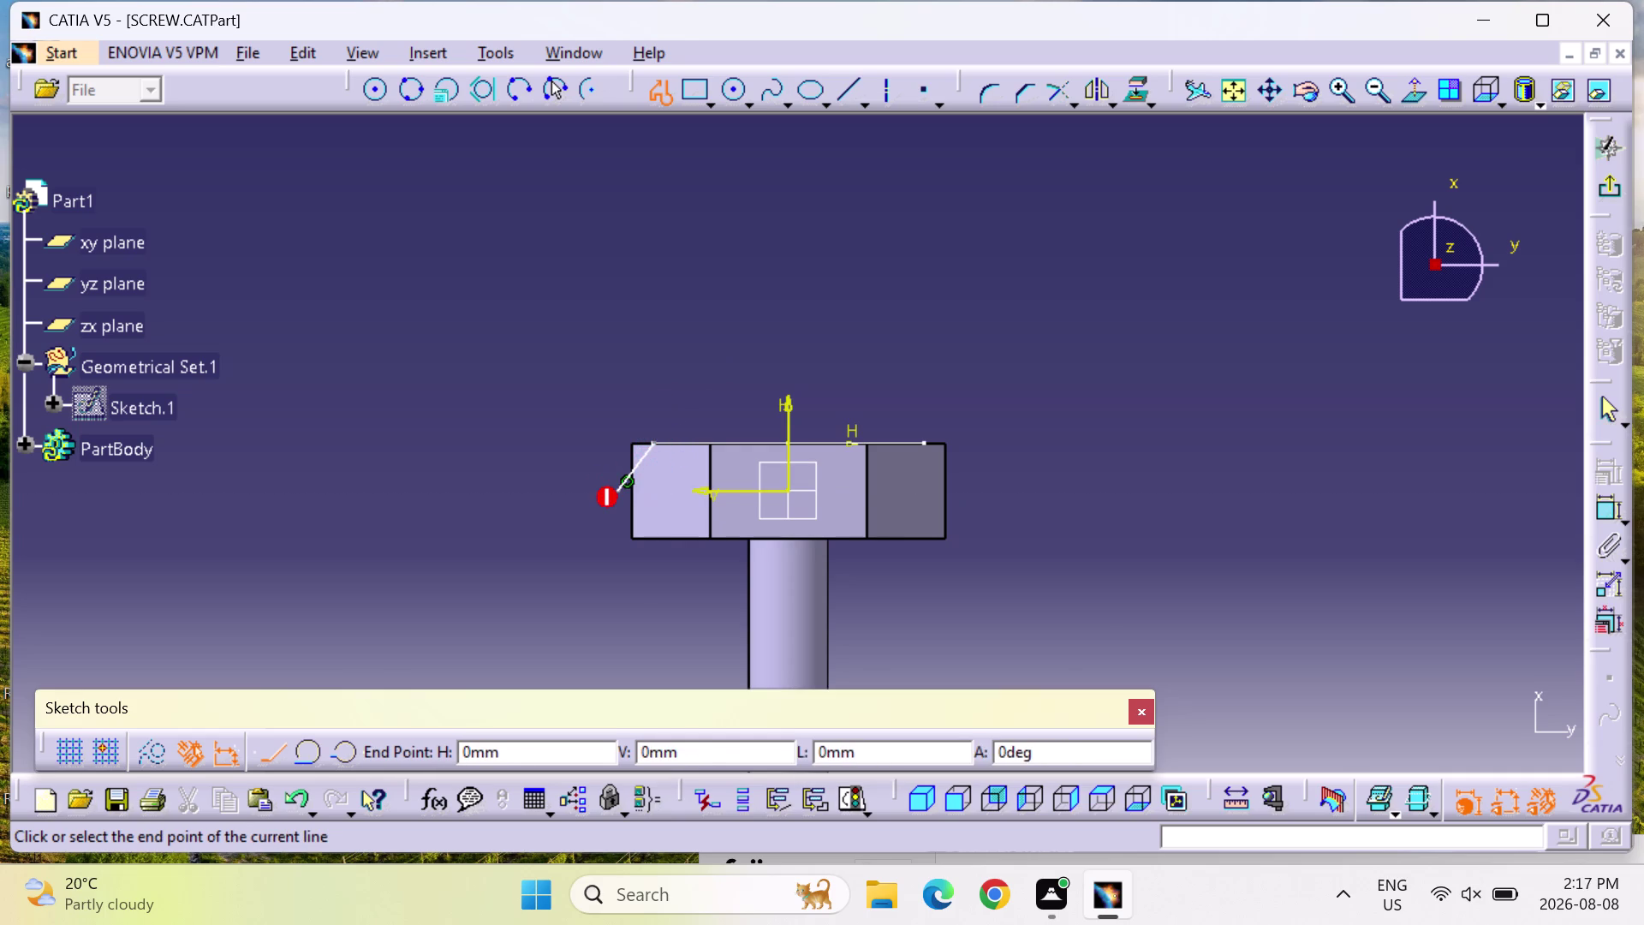
key(Escape)
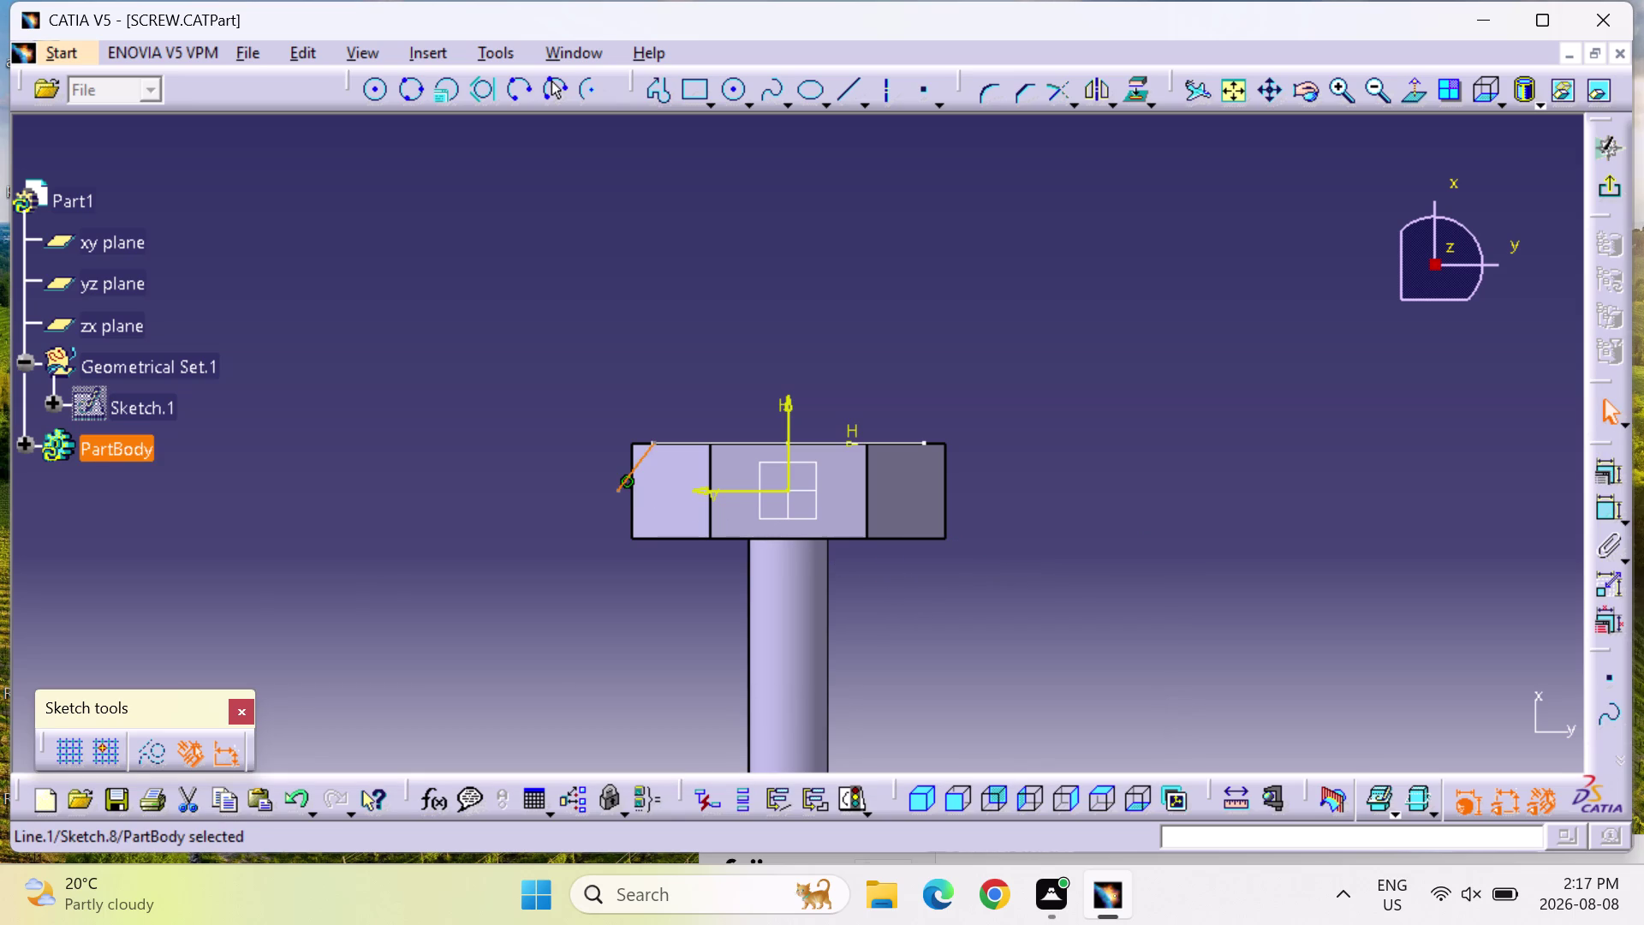
click(1602, 514)
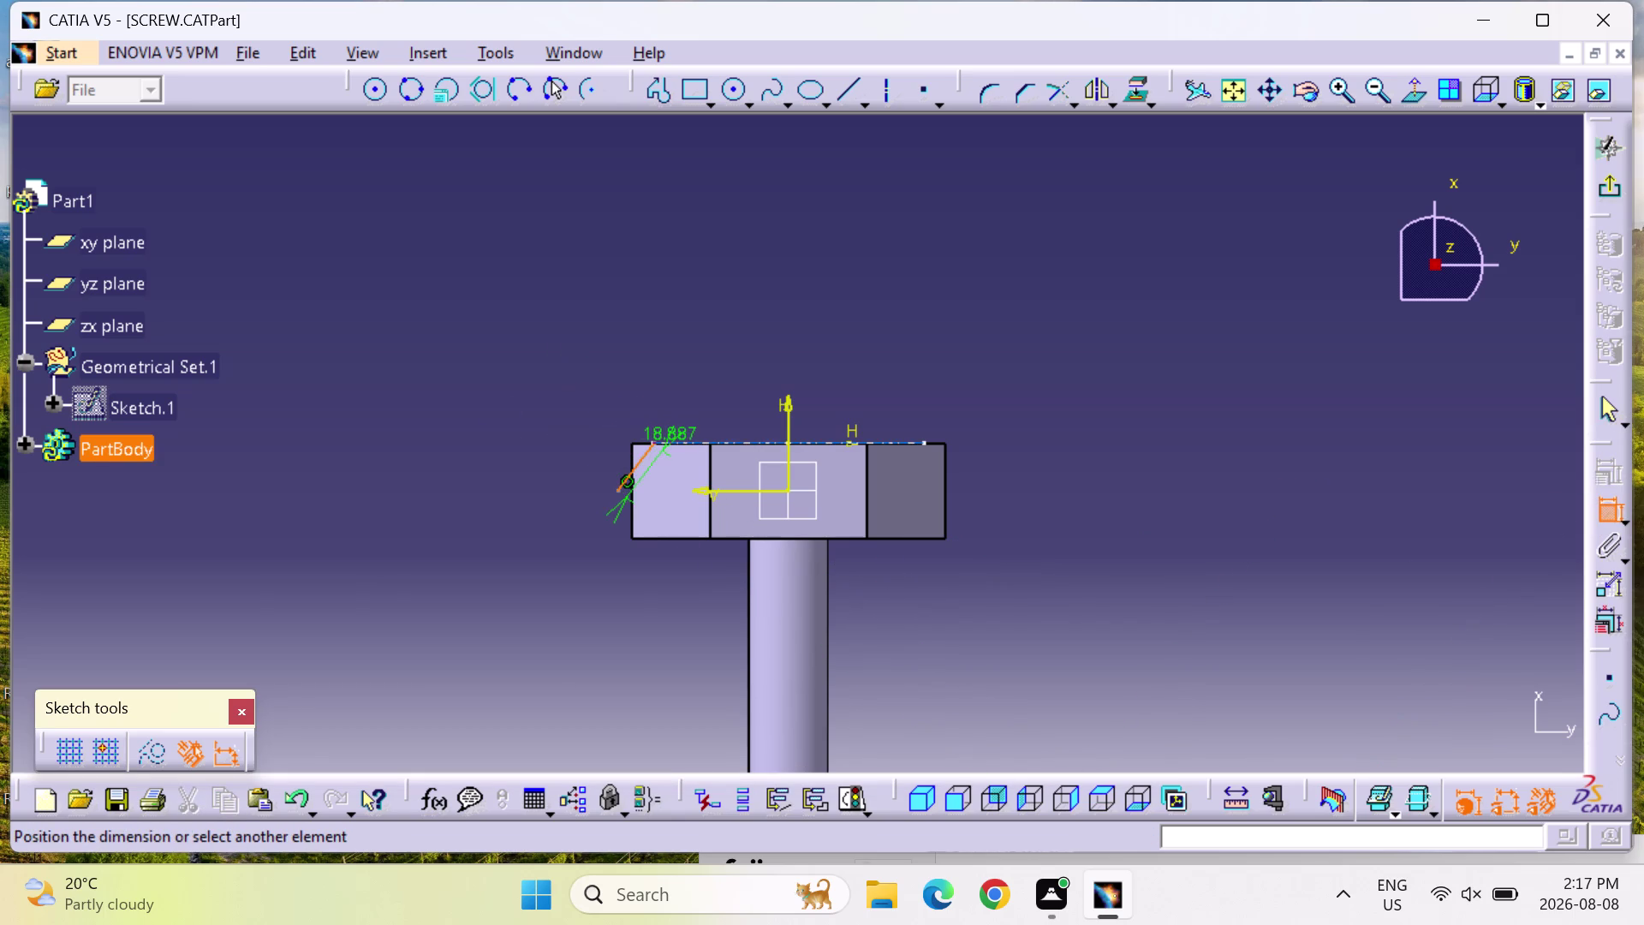
click(670, 441)
click(591, 455)
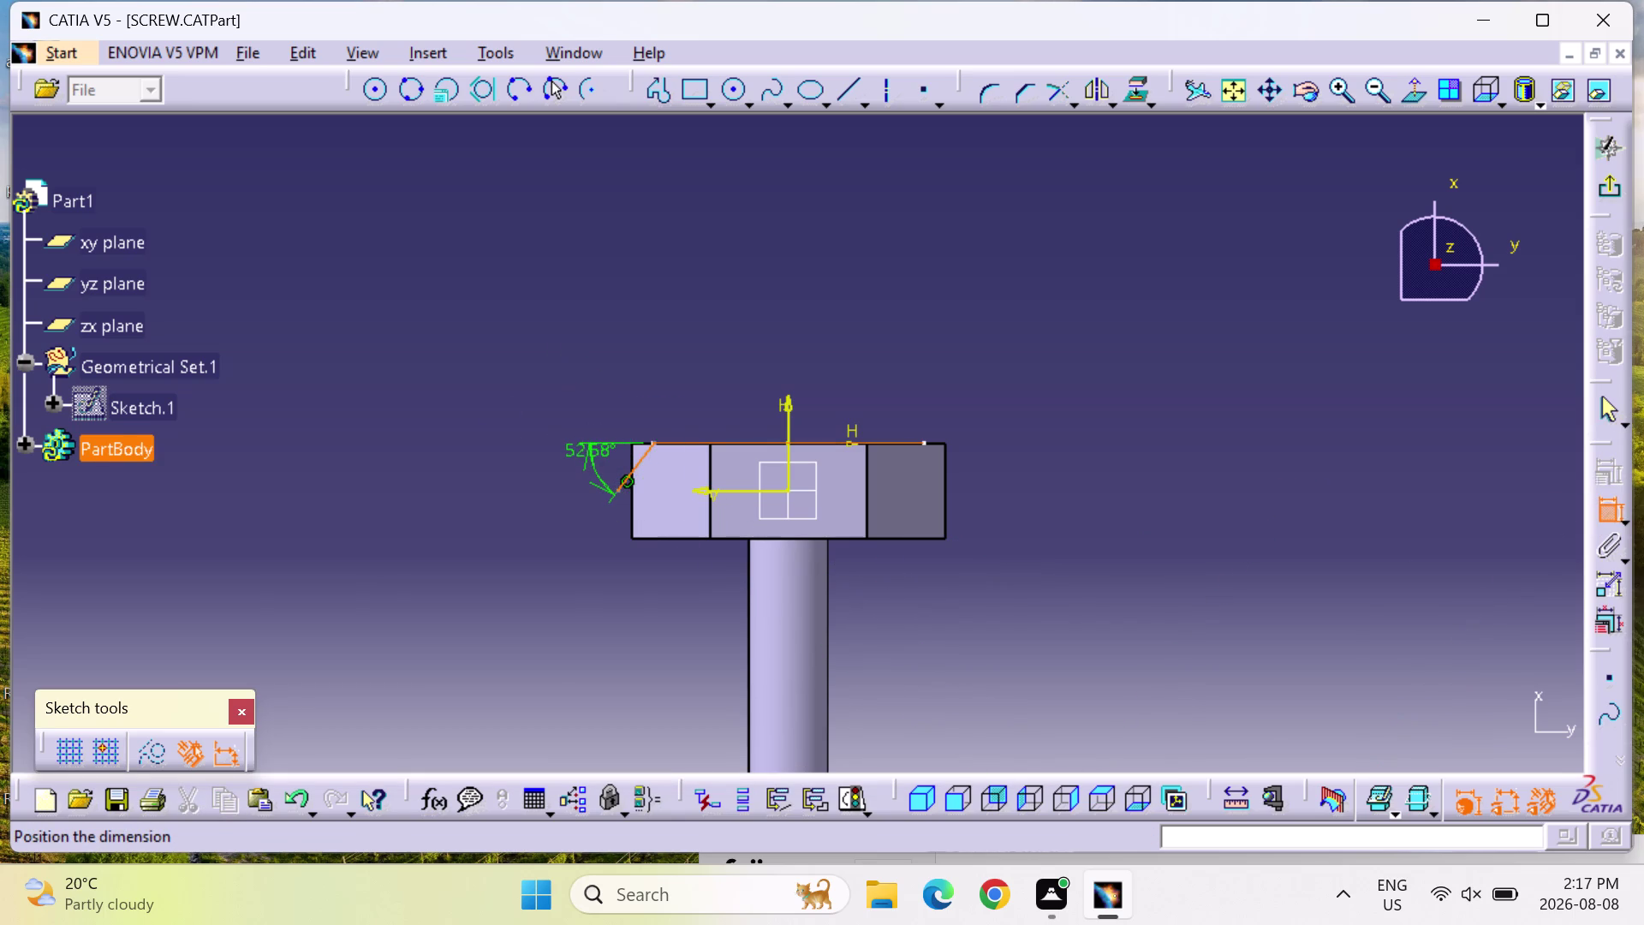
double_click(582, 455)
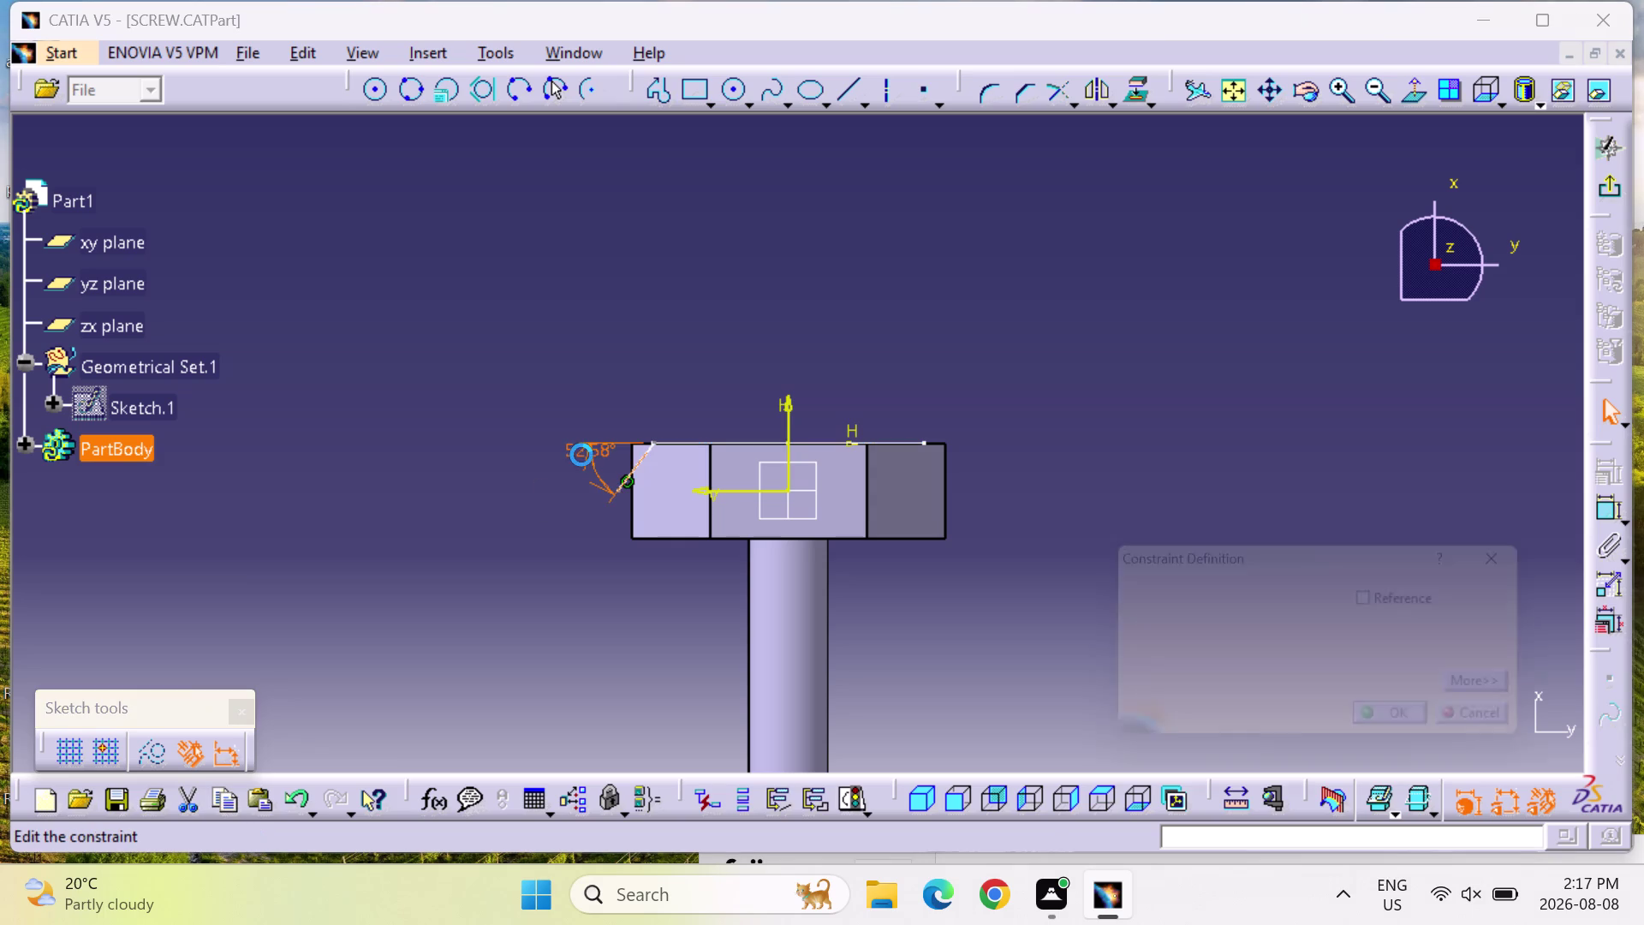
text(30)
key(Return)
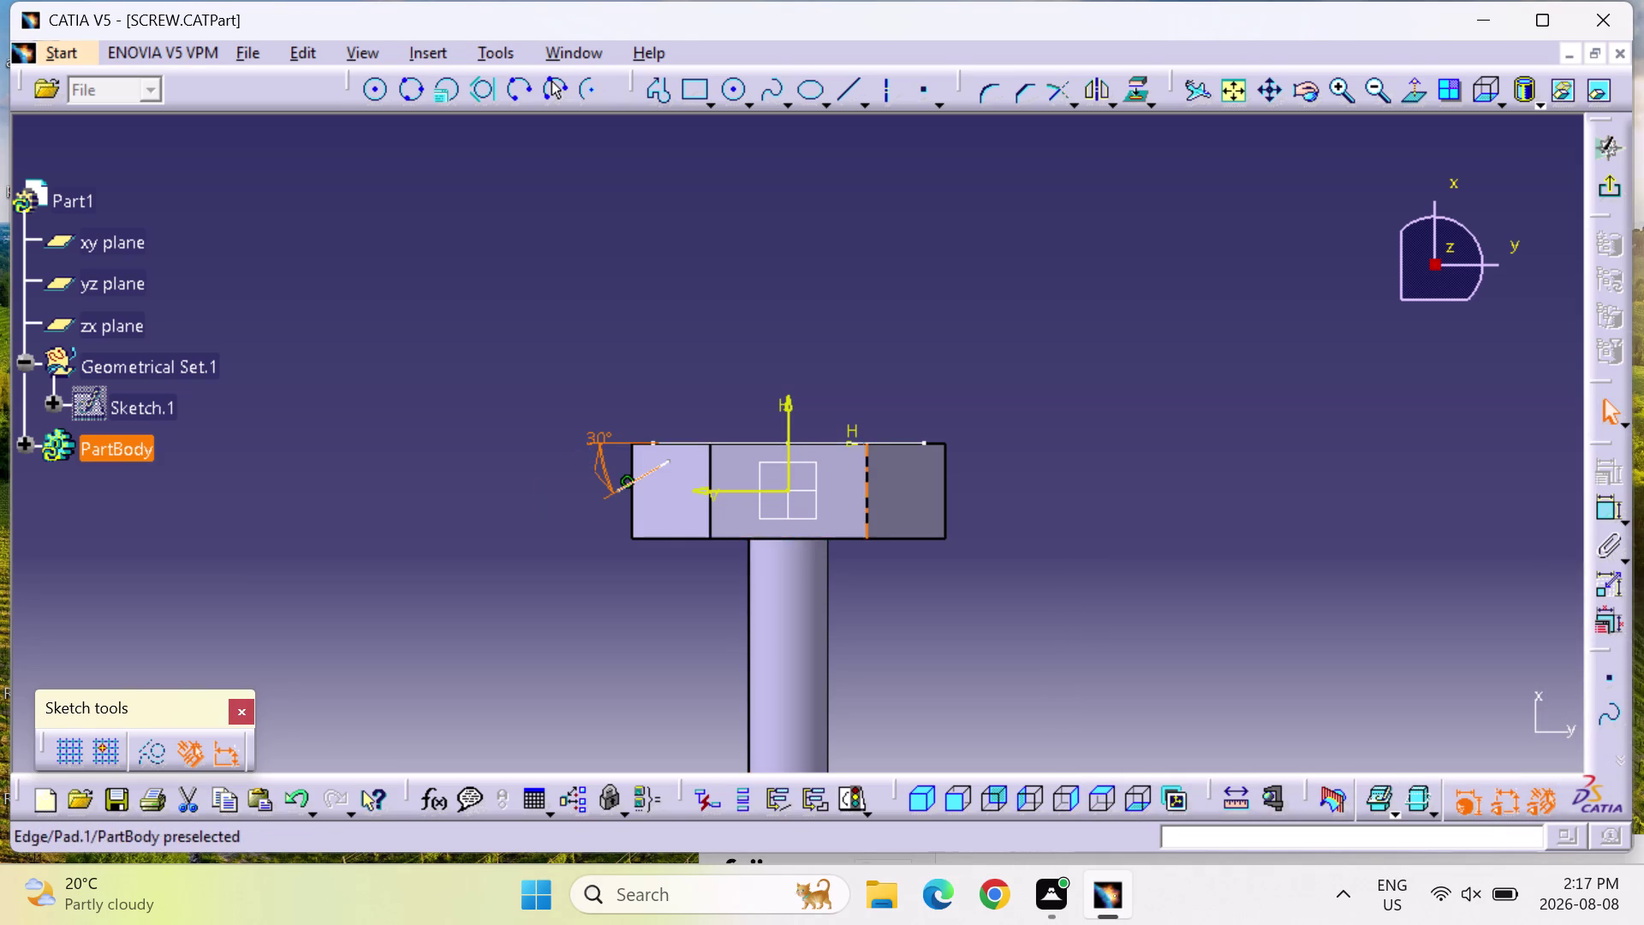
Make the slanted line's endpoint coincident with the head's top edge.
click(1609, 505)
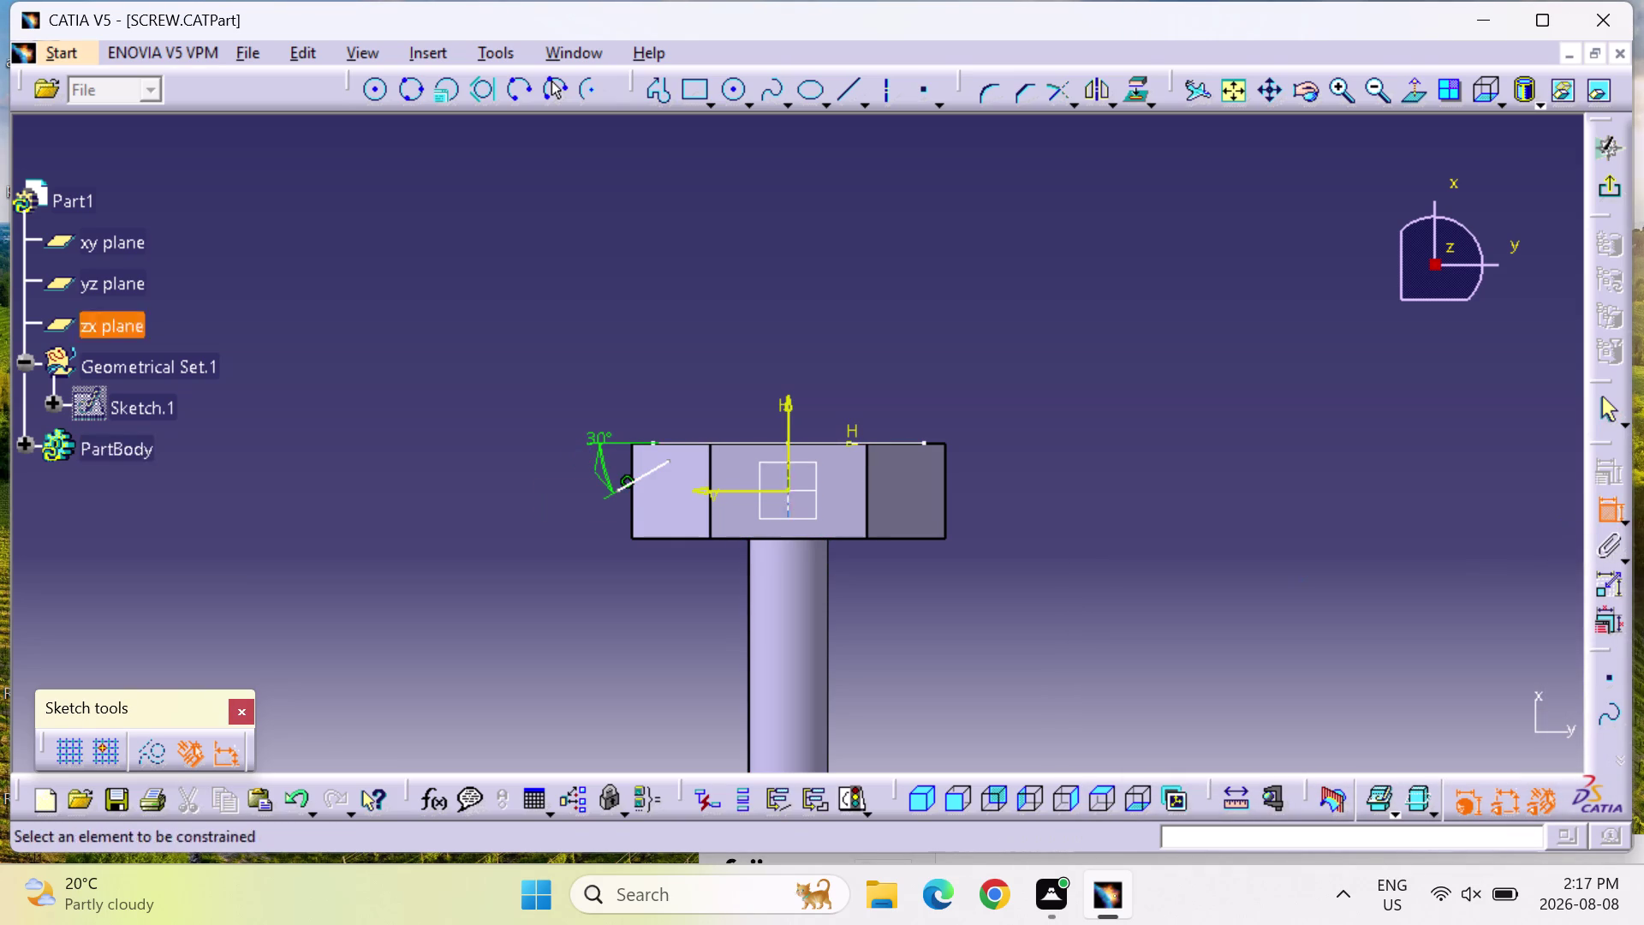
click(668, 463)
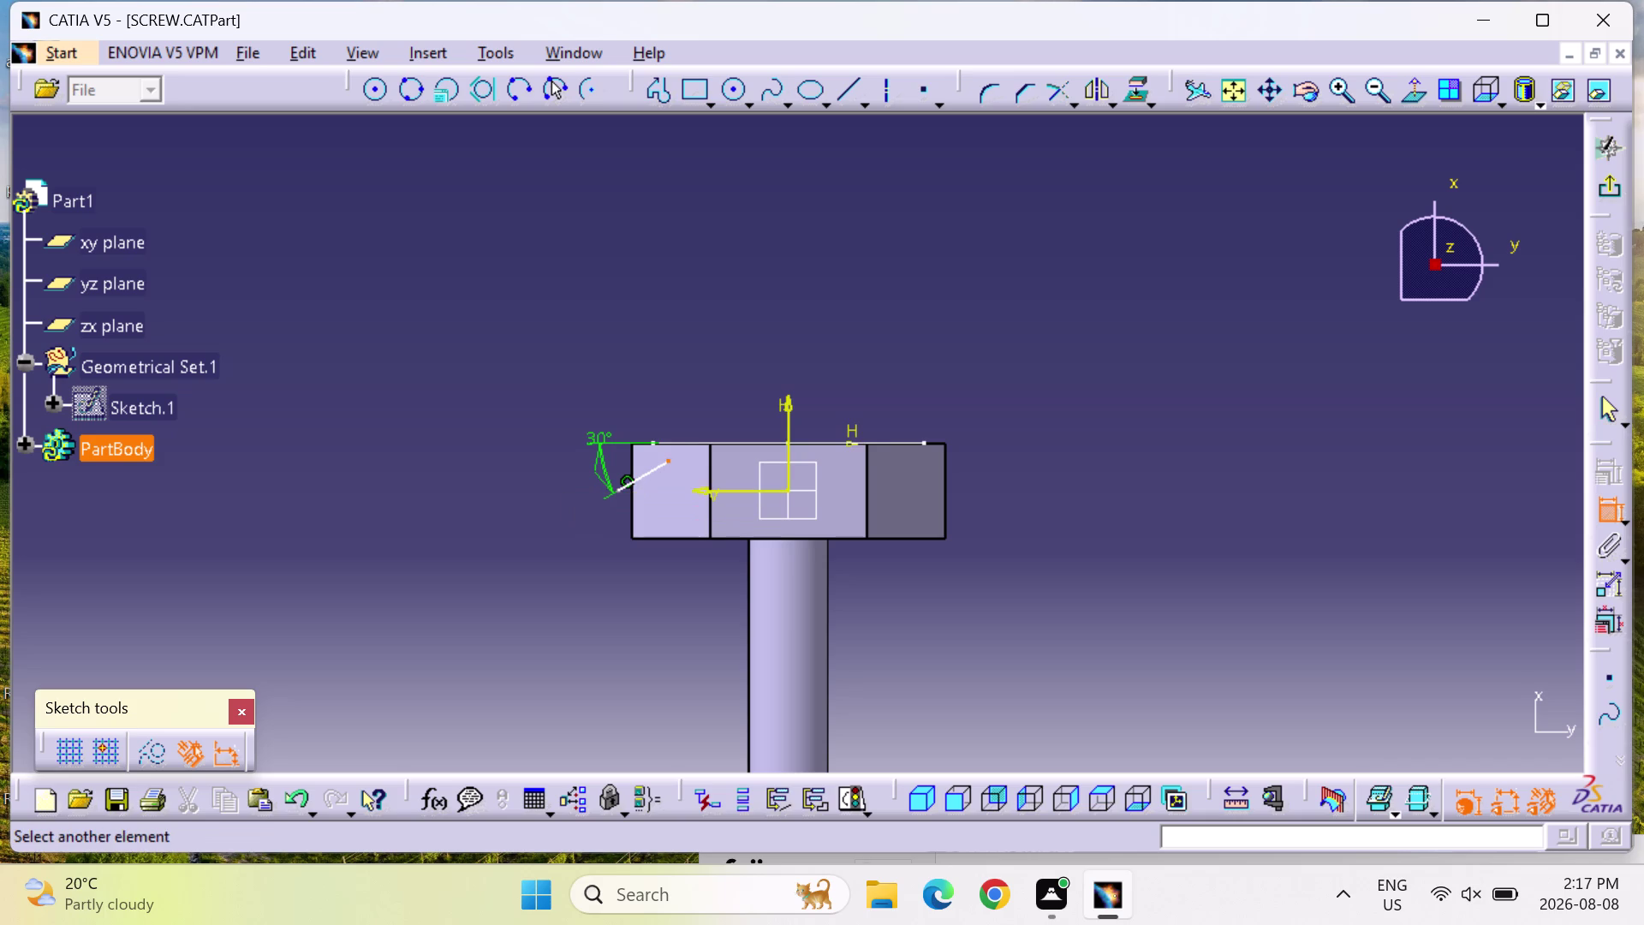
click(673, 446)
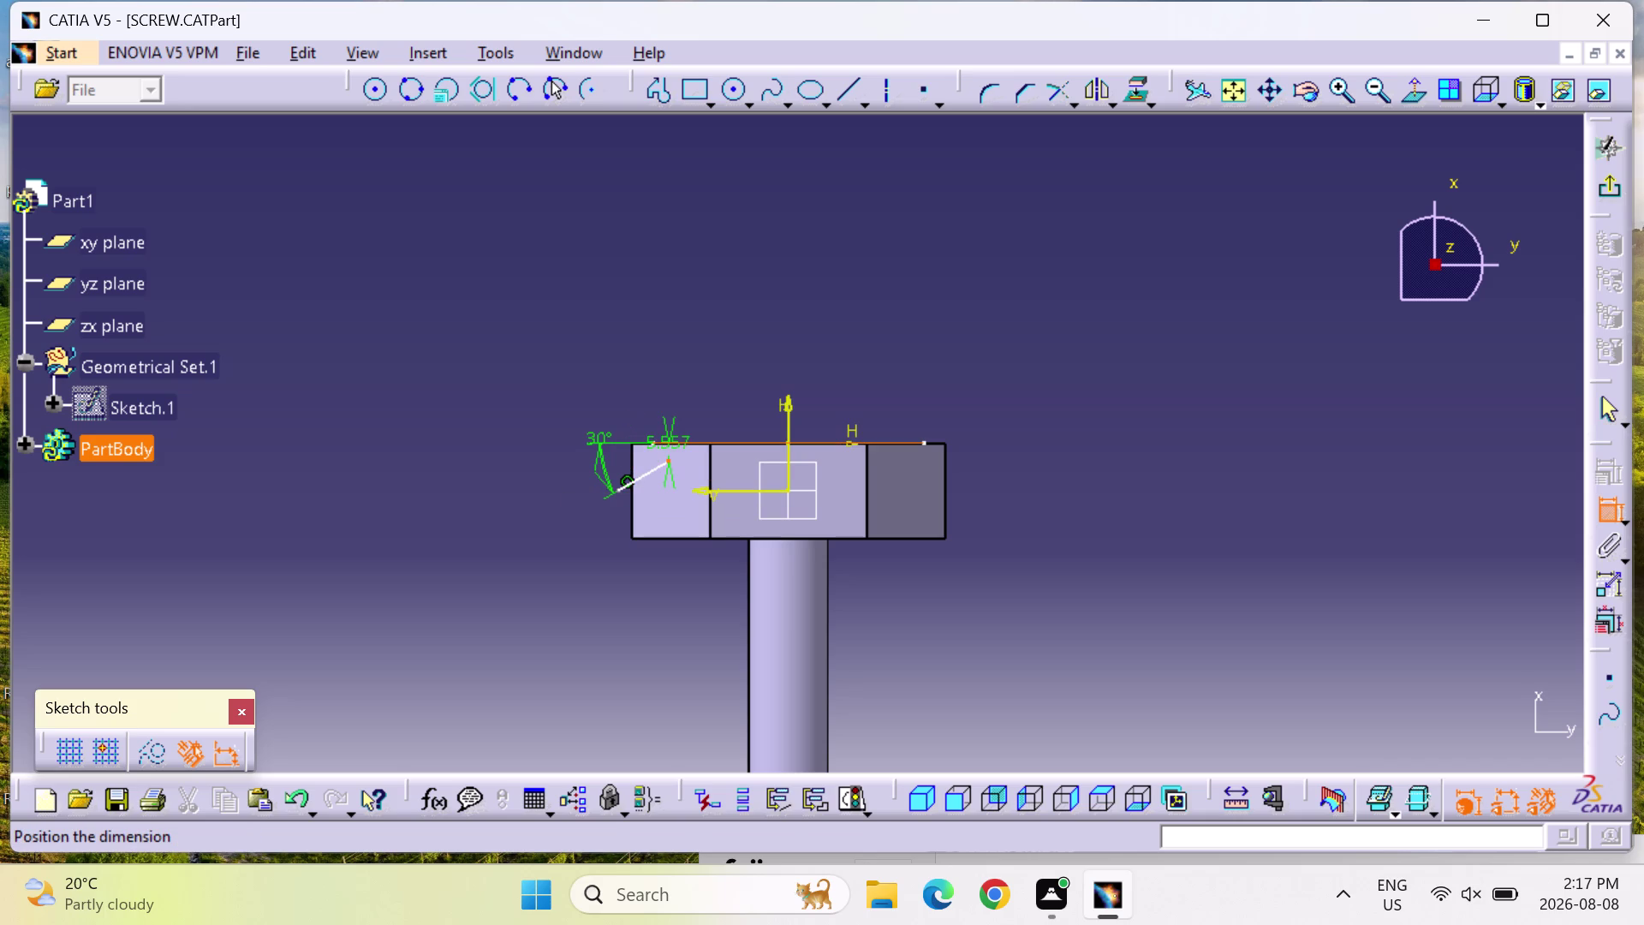
right_click(673, 446)
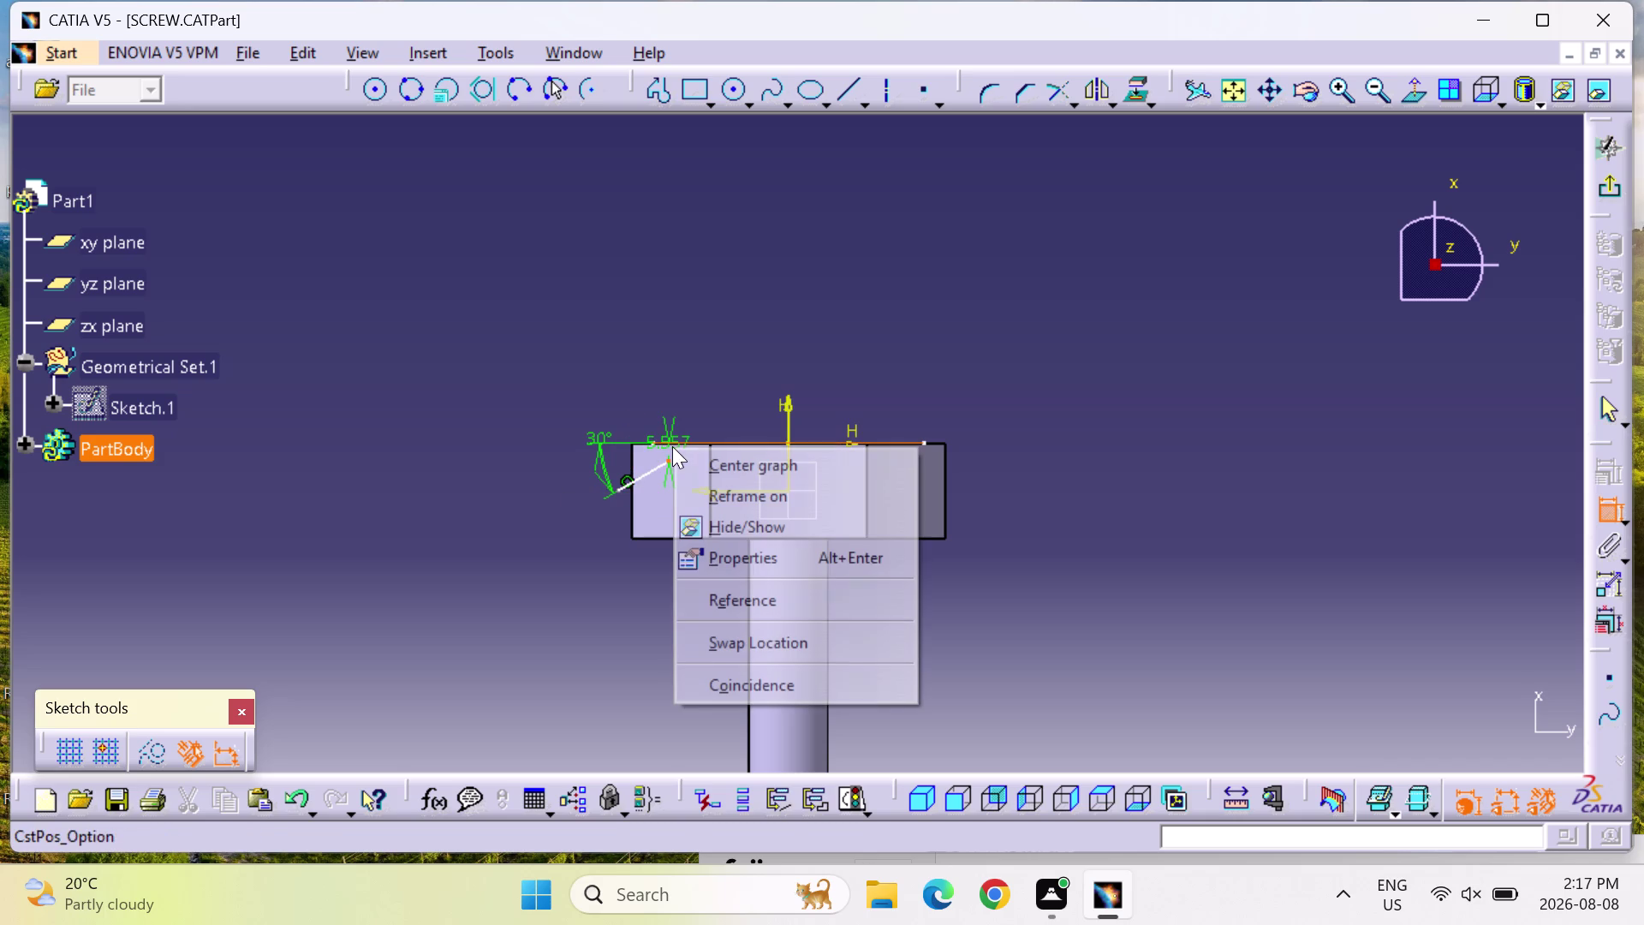
click(728, 680)
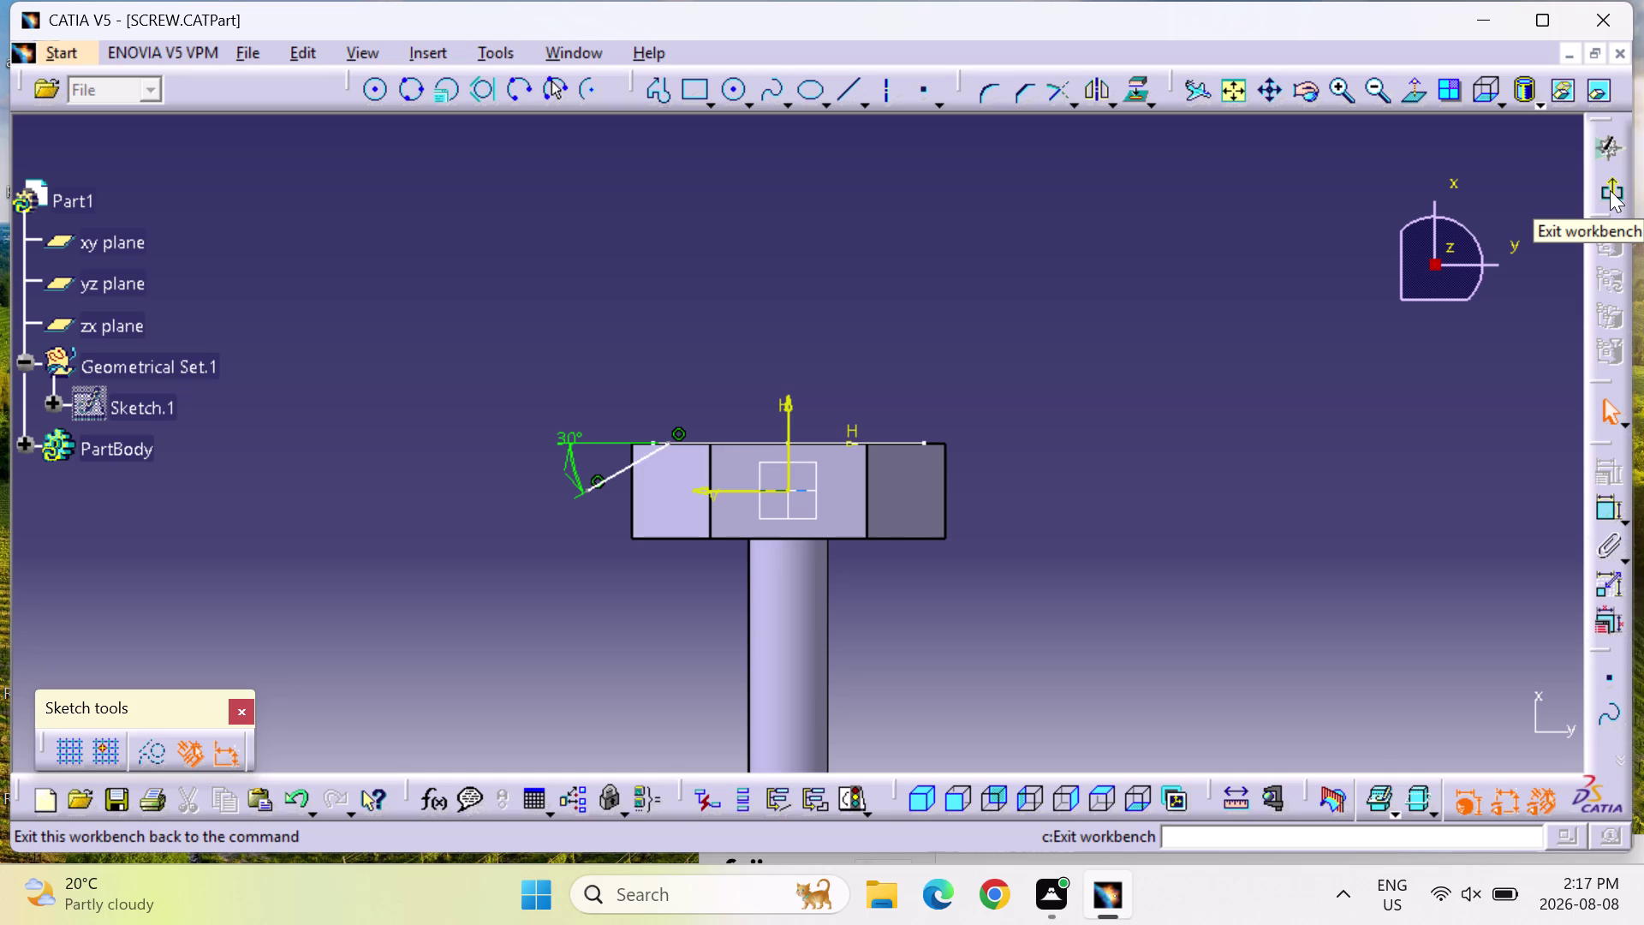
click(1610, 190)
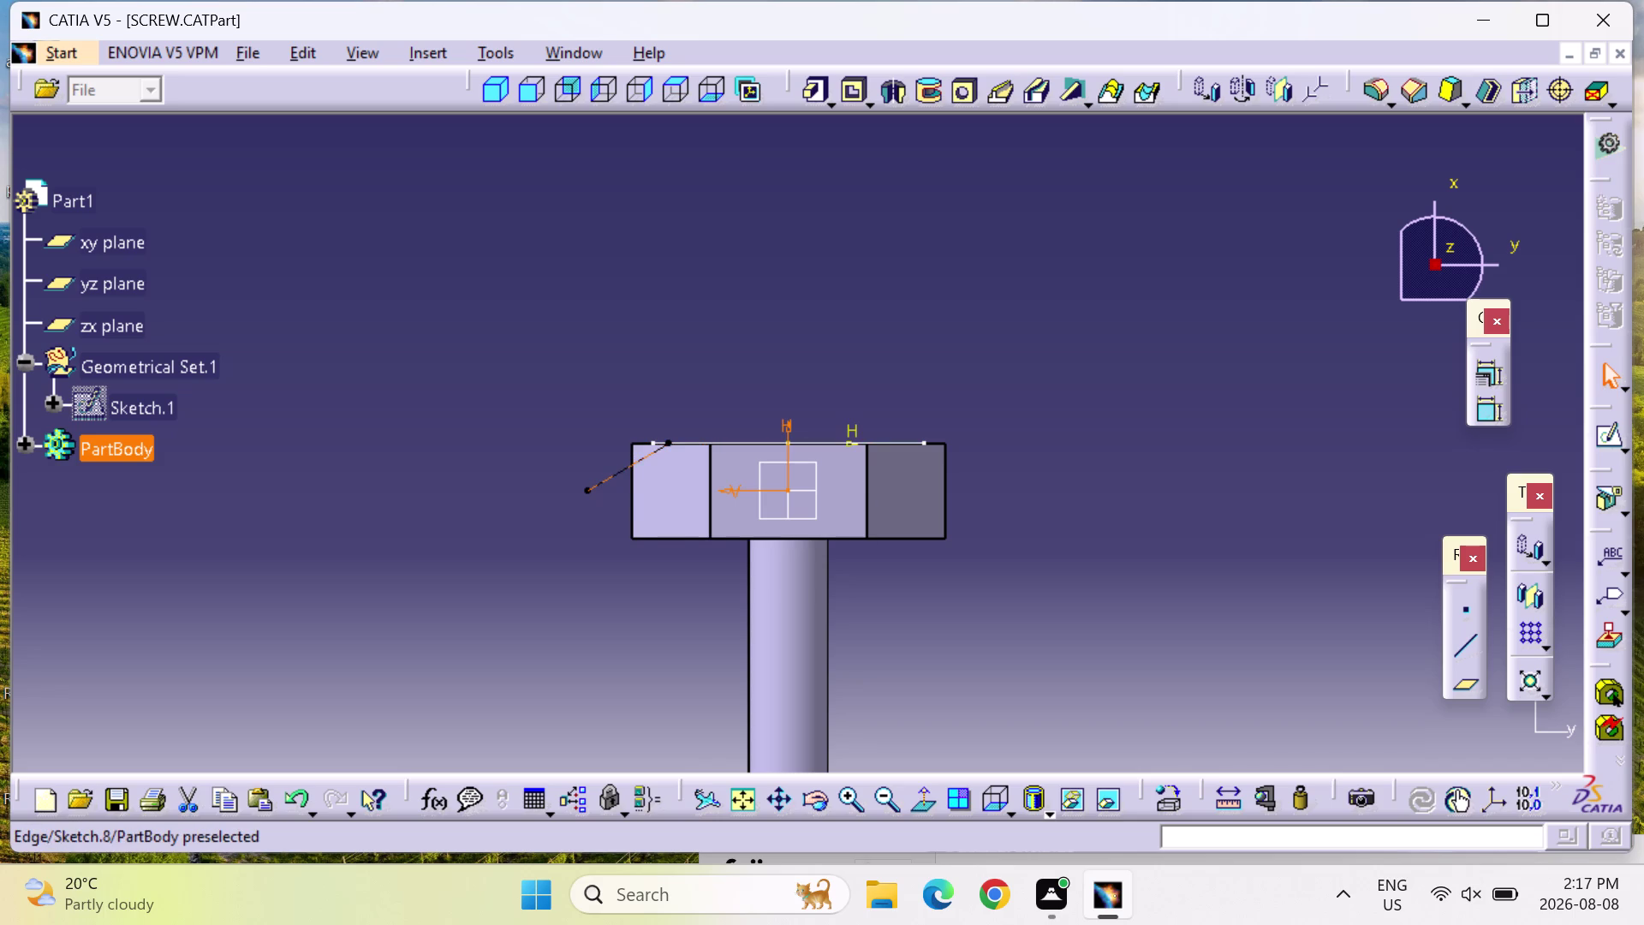
middle_drag(619, 600, 866, 579)
right_drag(619, 600, 866, 579)
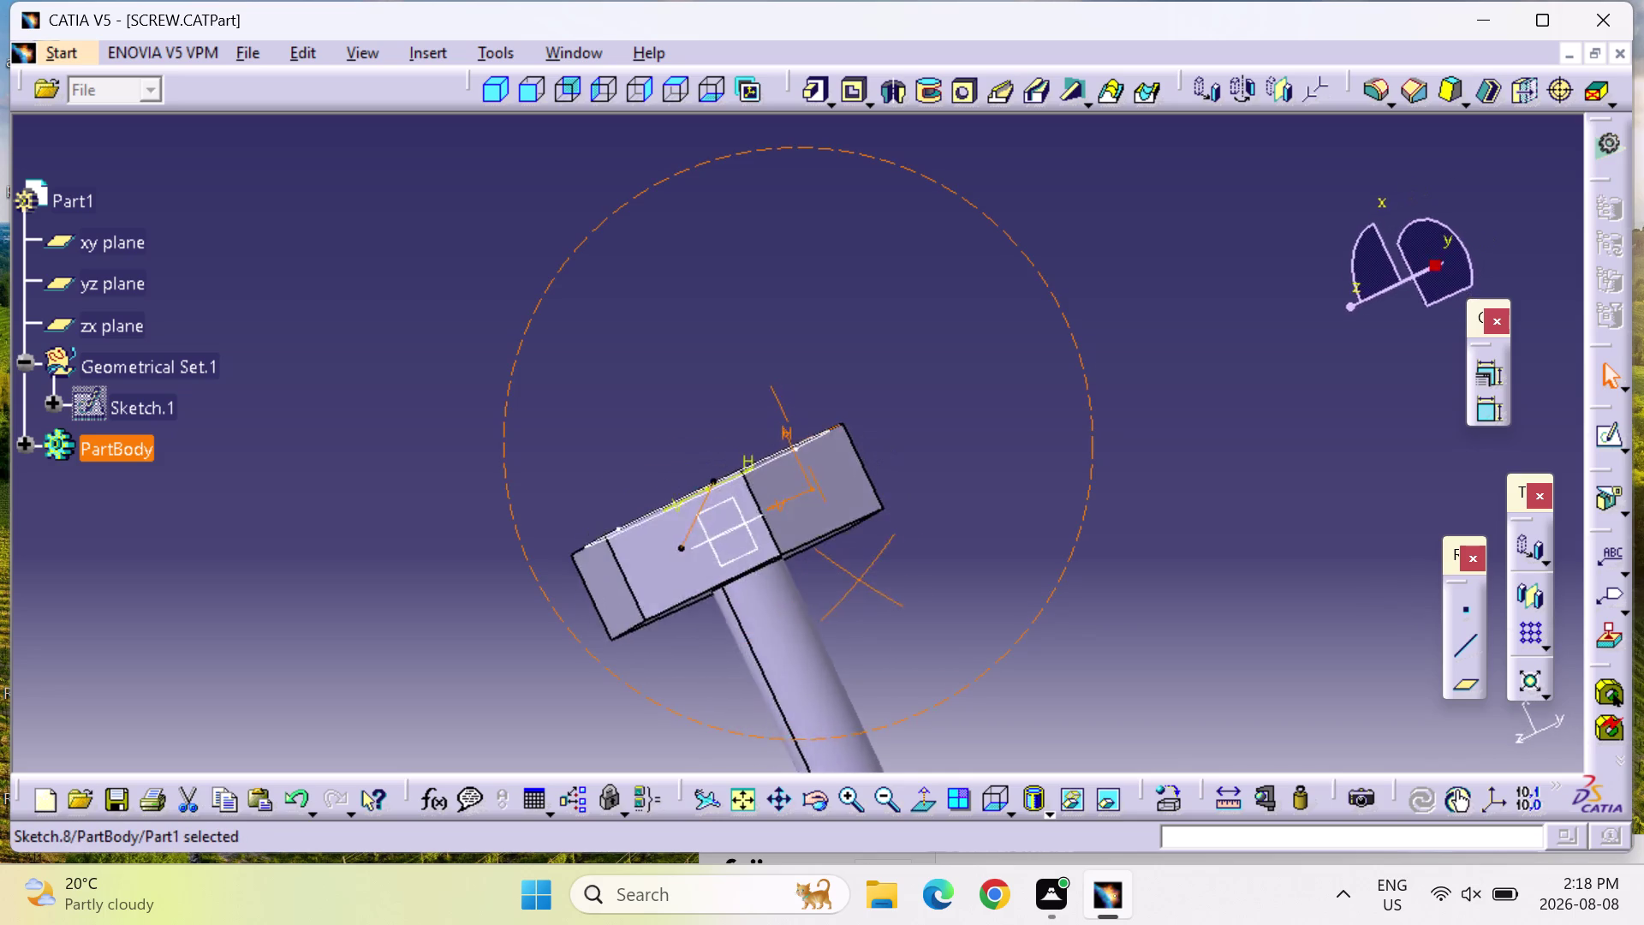
middle_drag(867, 579, 1191, 375)
right_drag(866, 579, 1191, 375)
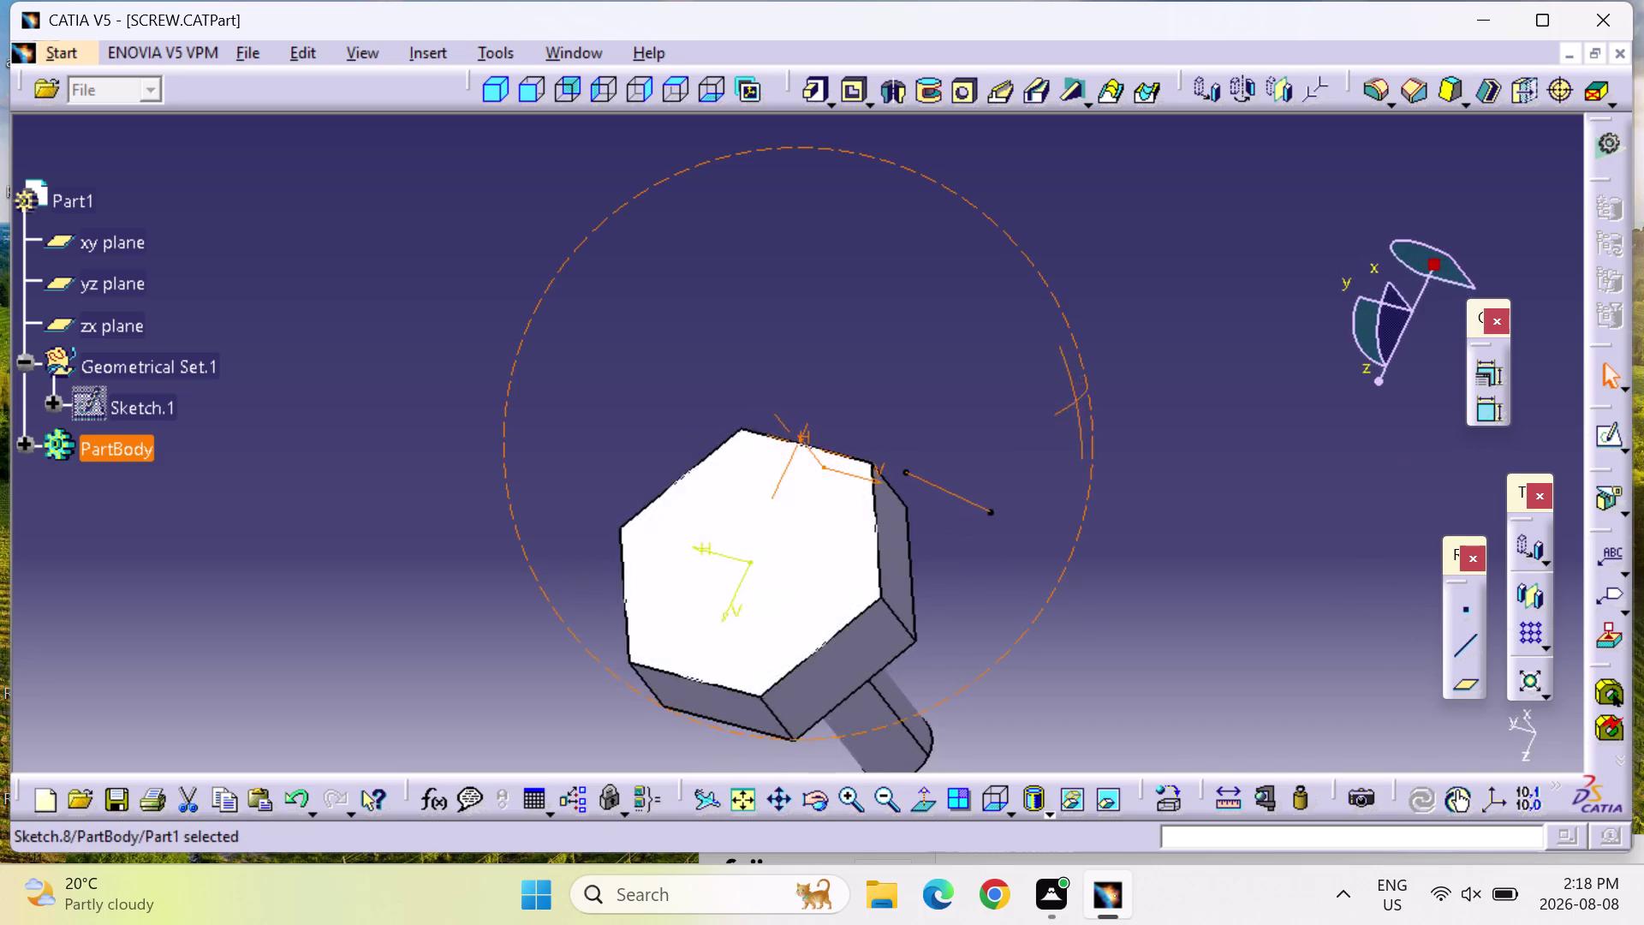
middle_drag(1191, 375, 1202, 362)
right_drag(1191, 375, 1047, 396)
middle_drag(1202, 362, 1055, 514)
middle_drag(1055, 514, 1045, 397)
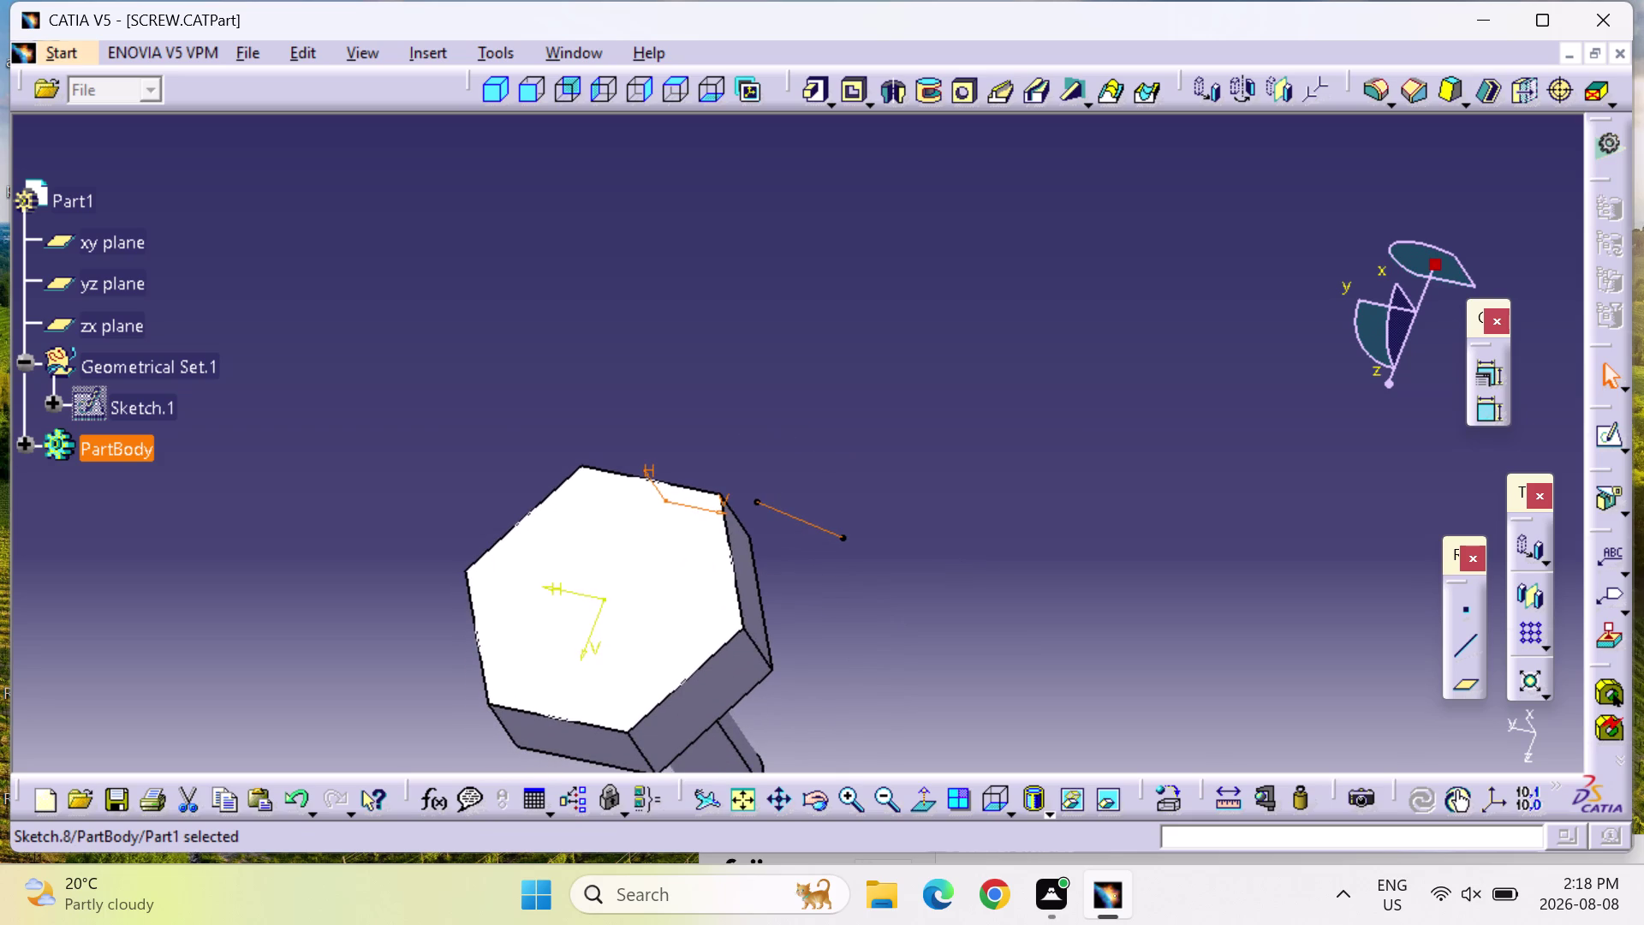
middle_drag(1064, 426, 586, 618)
right_drag(1064, 425, 586, 618)
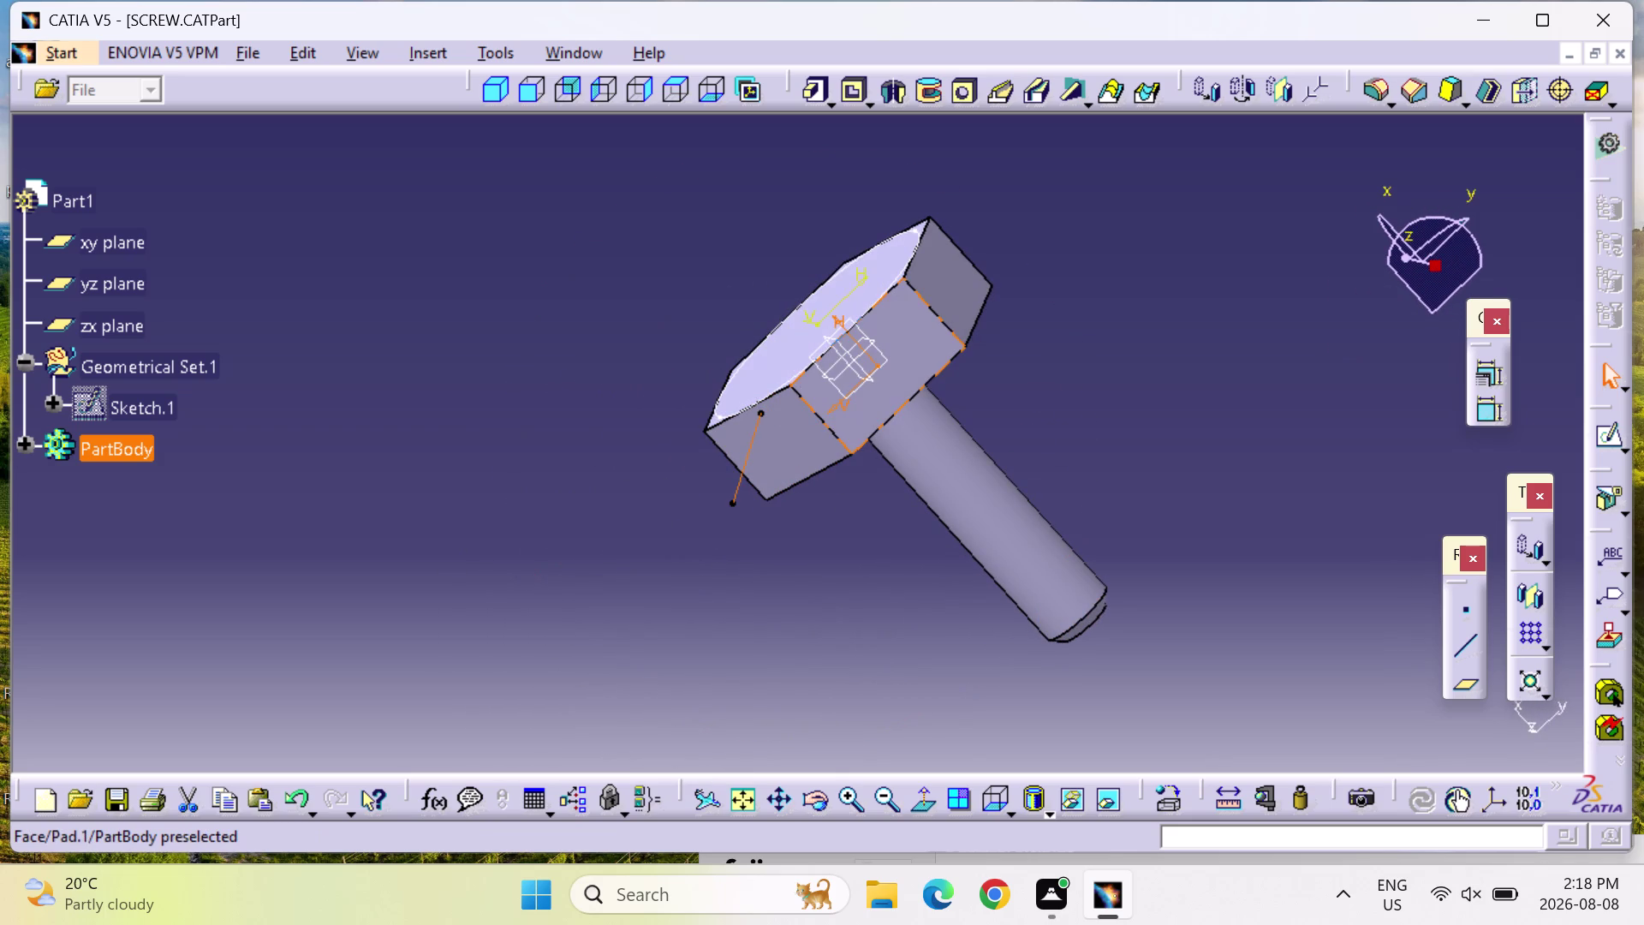
click(912, 347)
click(1605, 436)
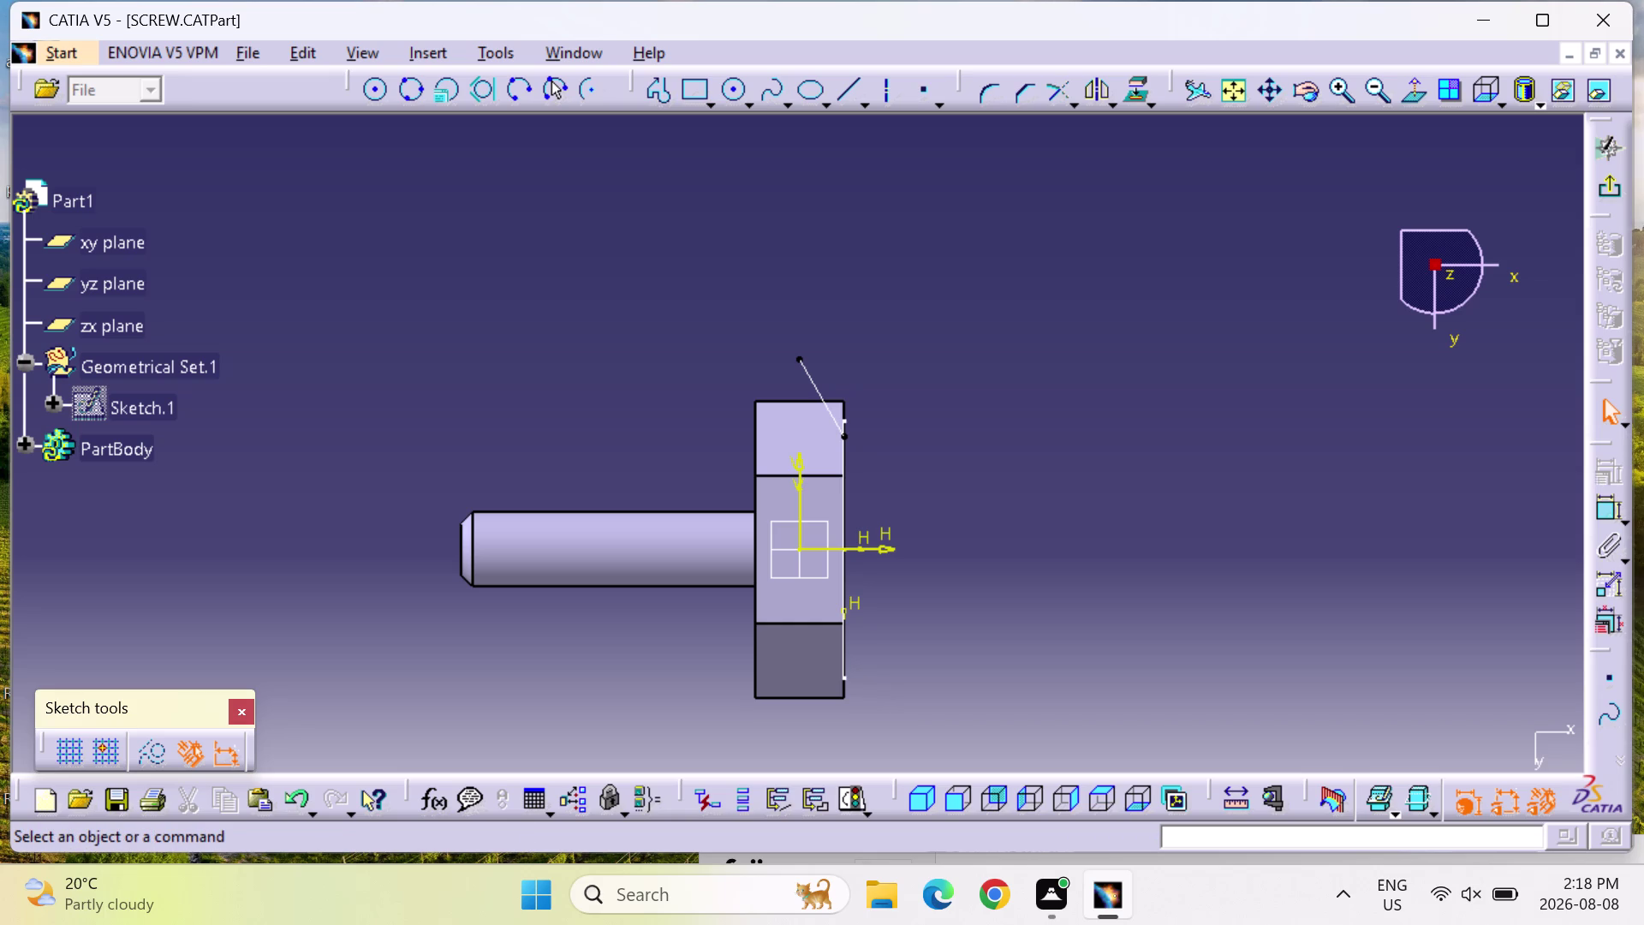
click(1137, 807)
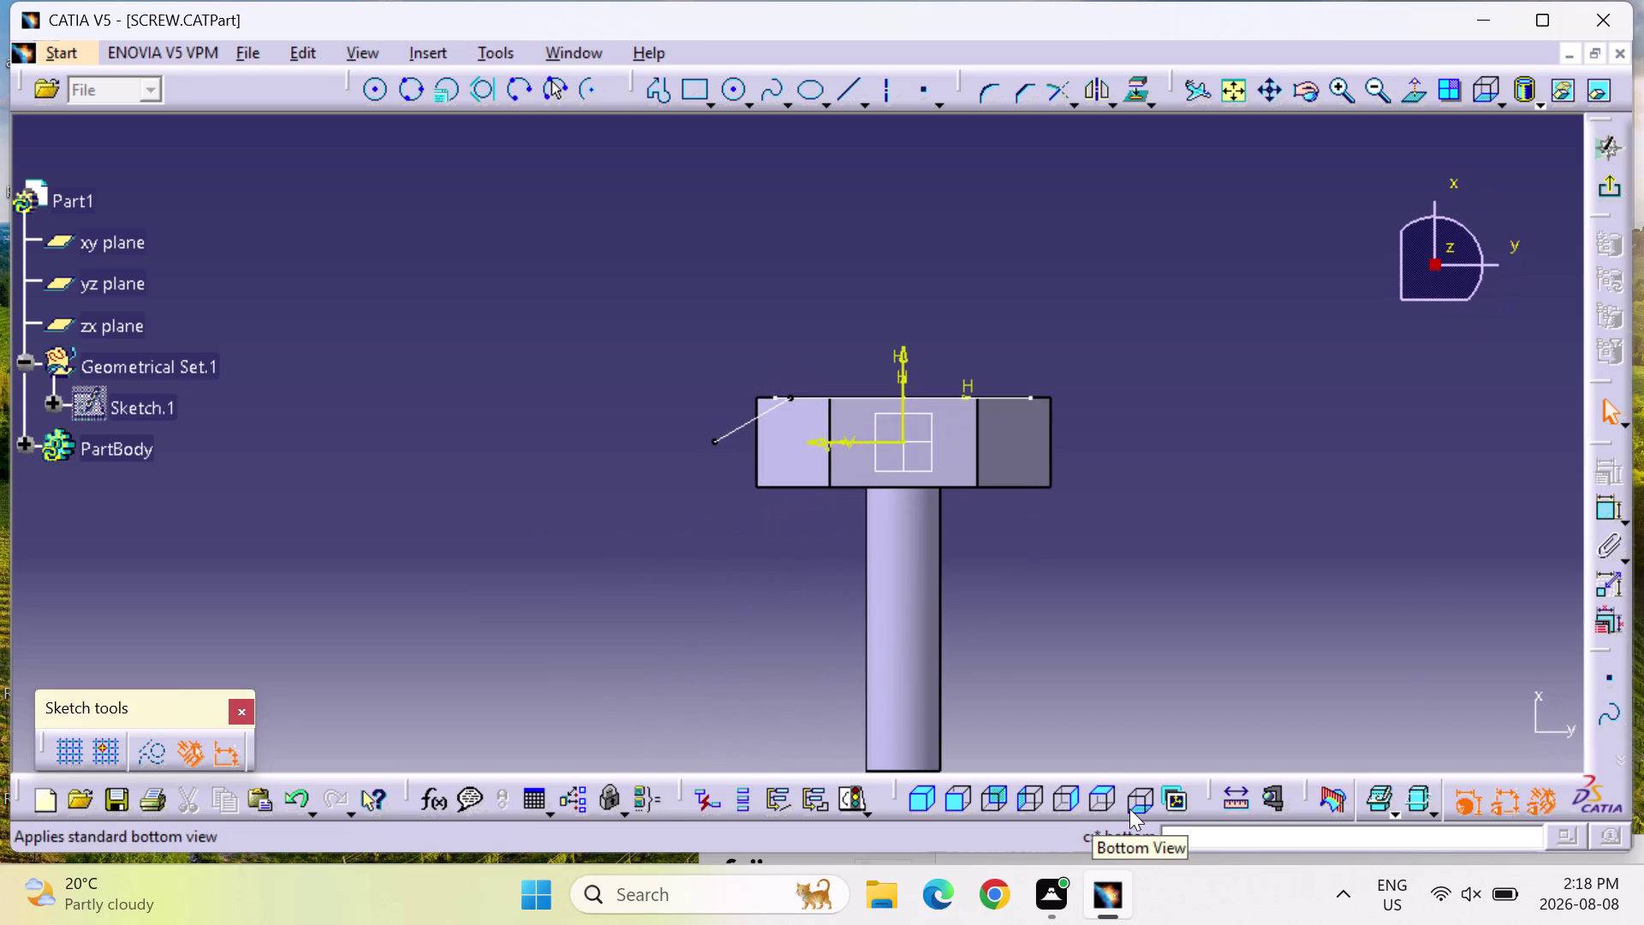
click(1613, 510)
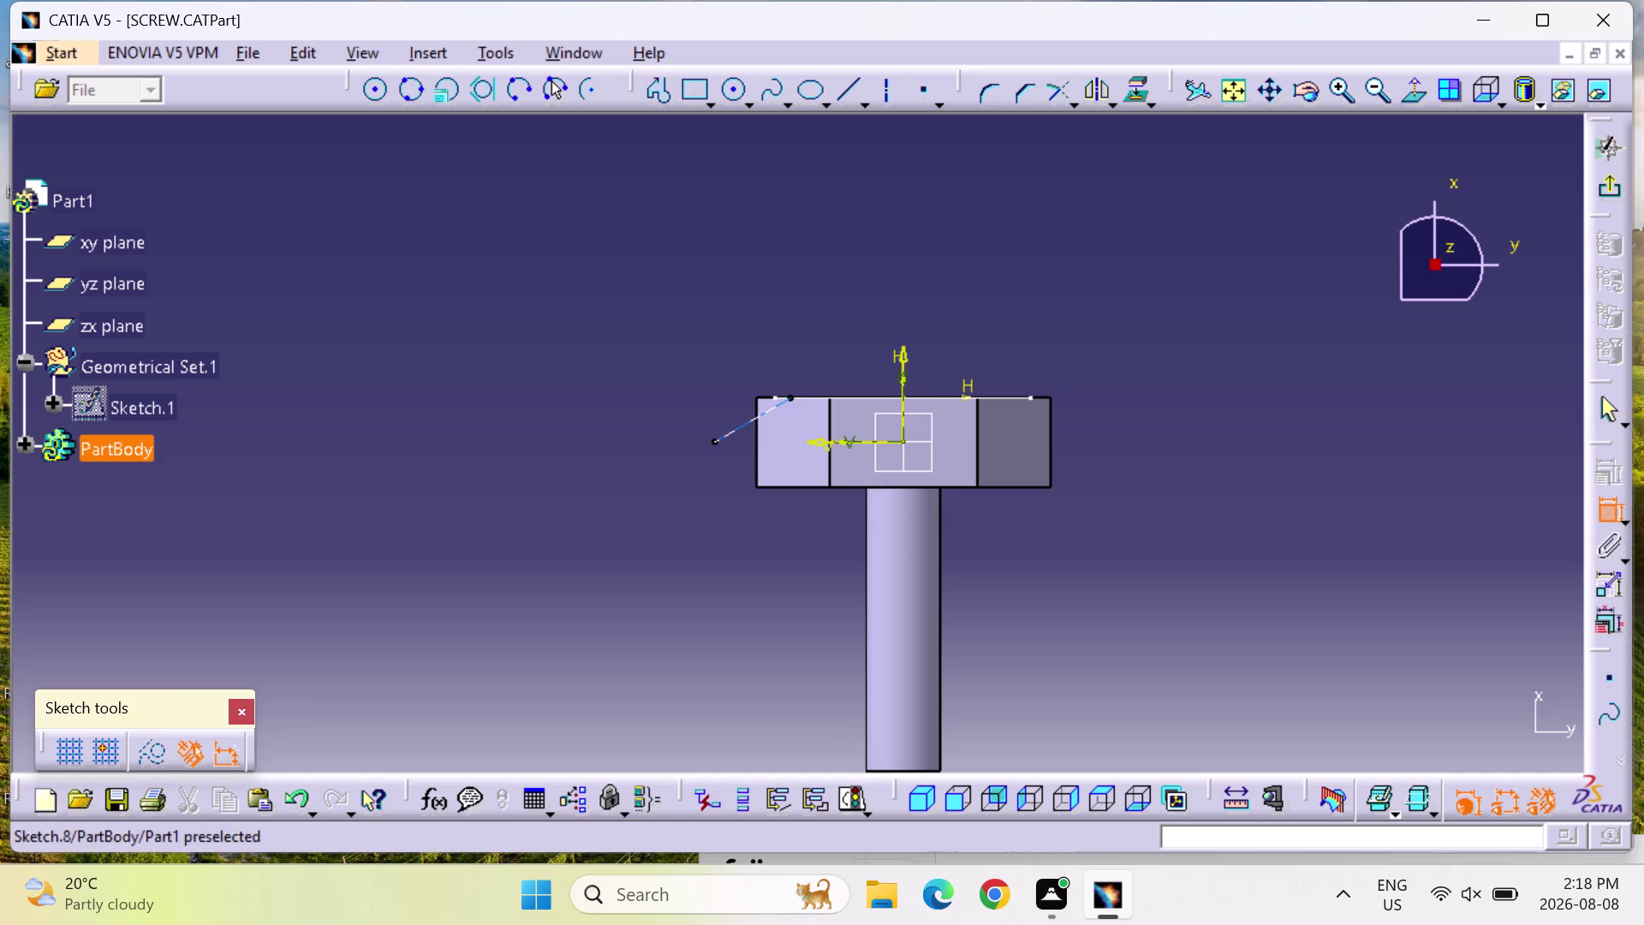
click(790, 400)
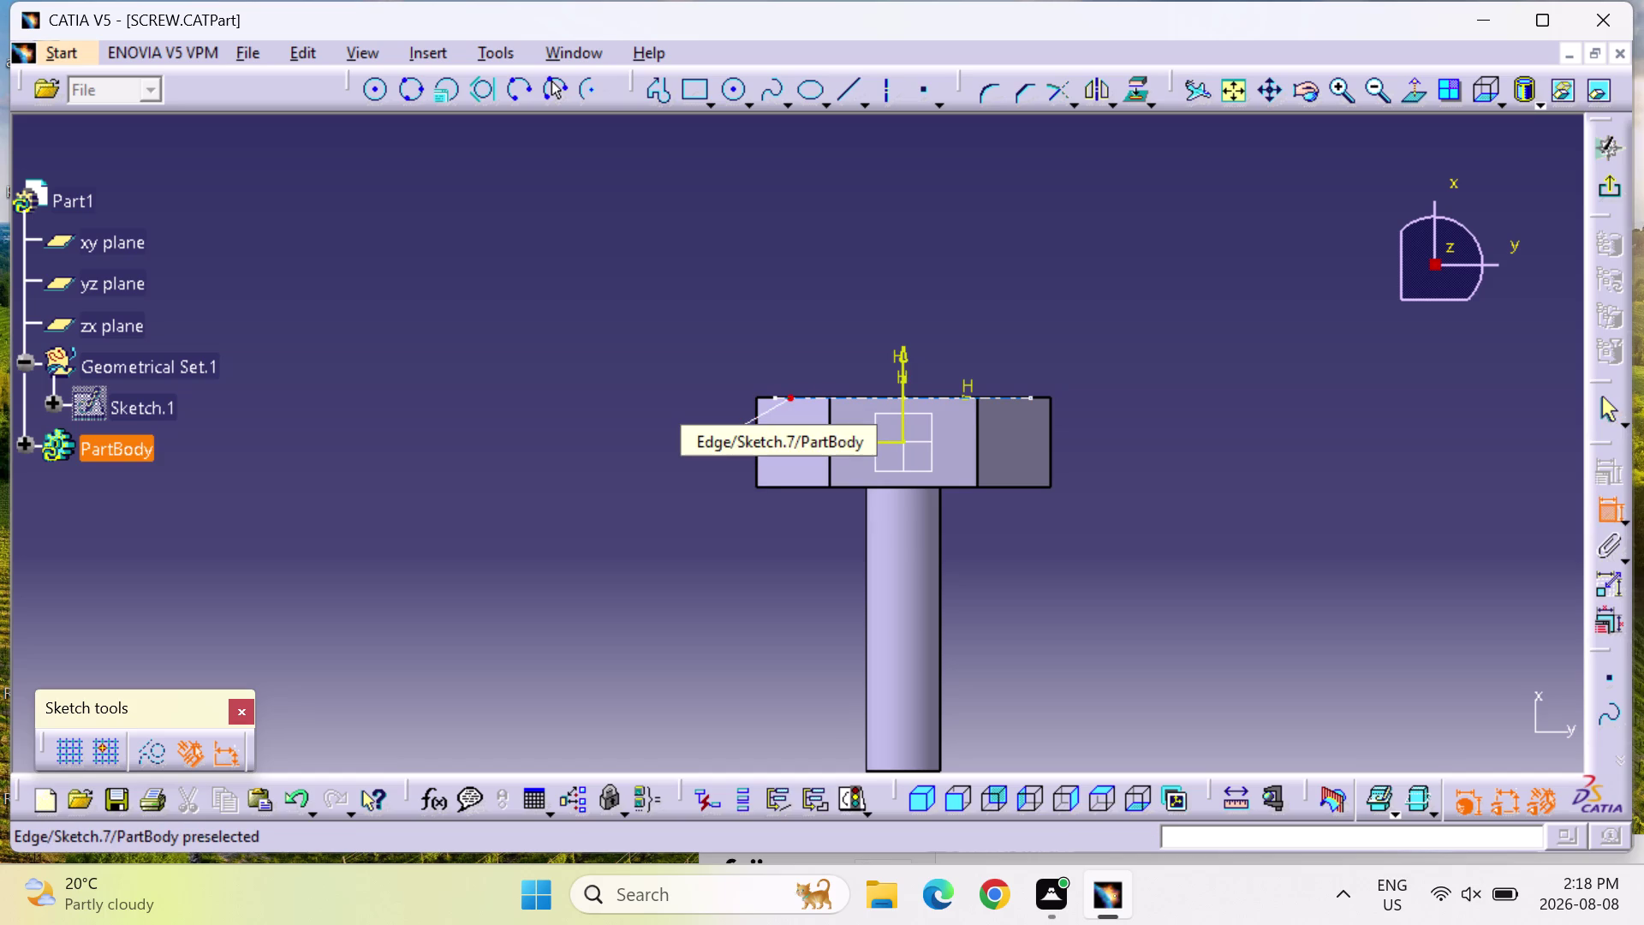
click(776, 395)
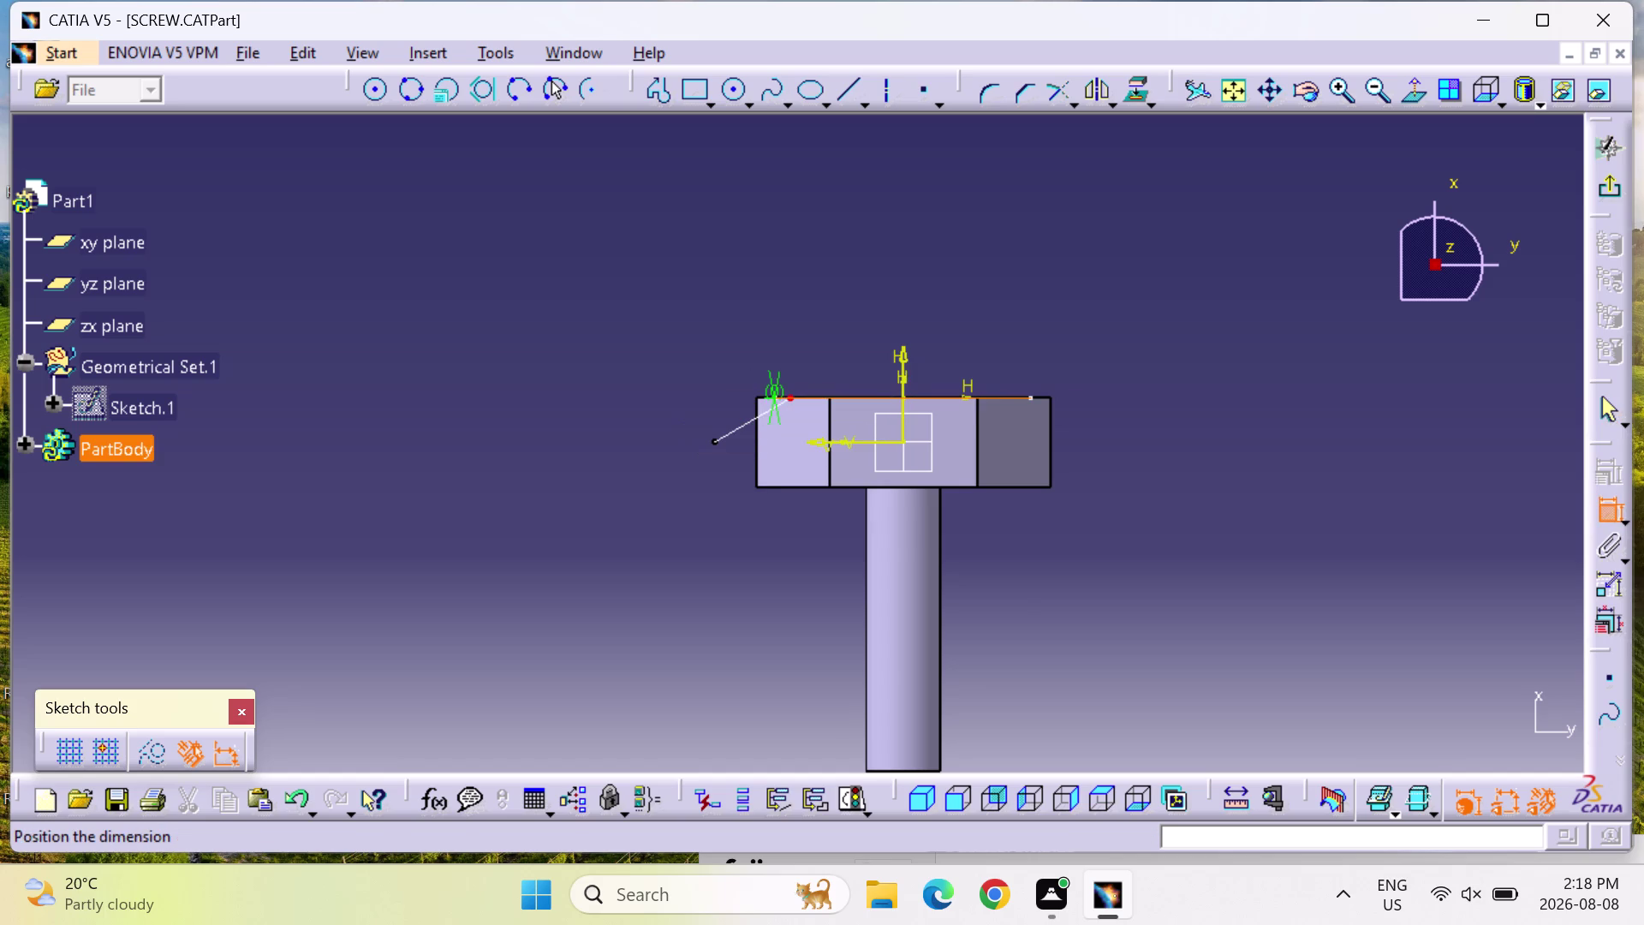
right_click(776, 394)
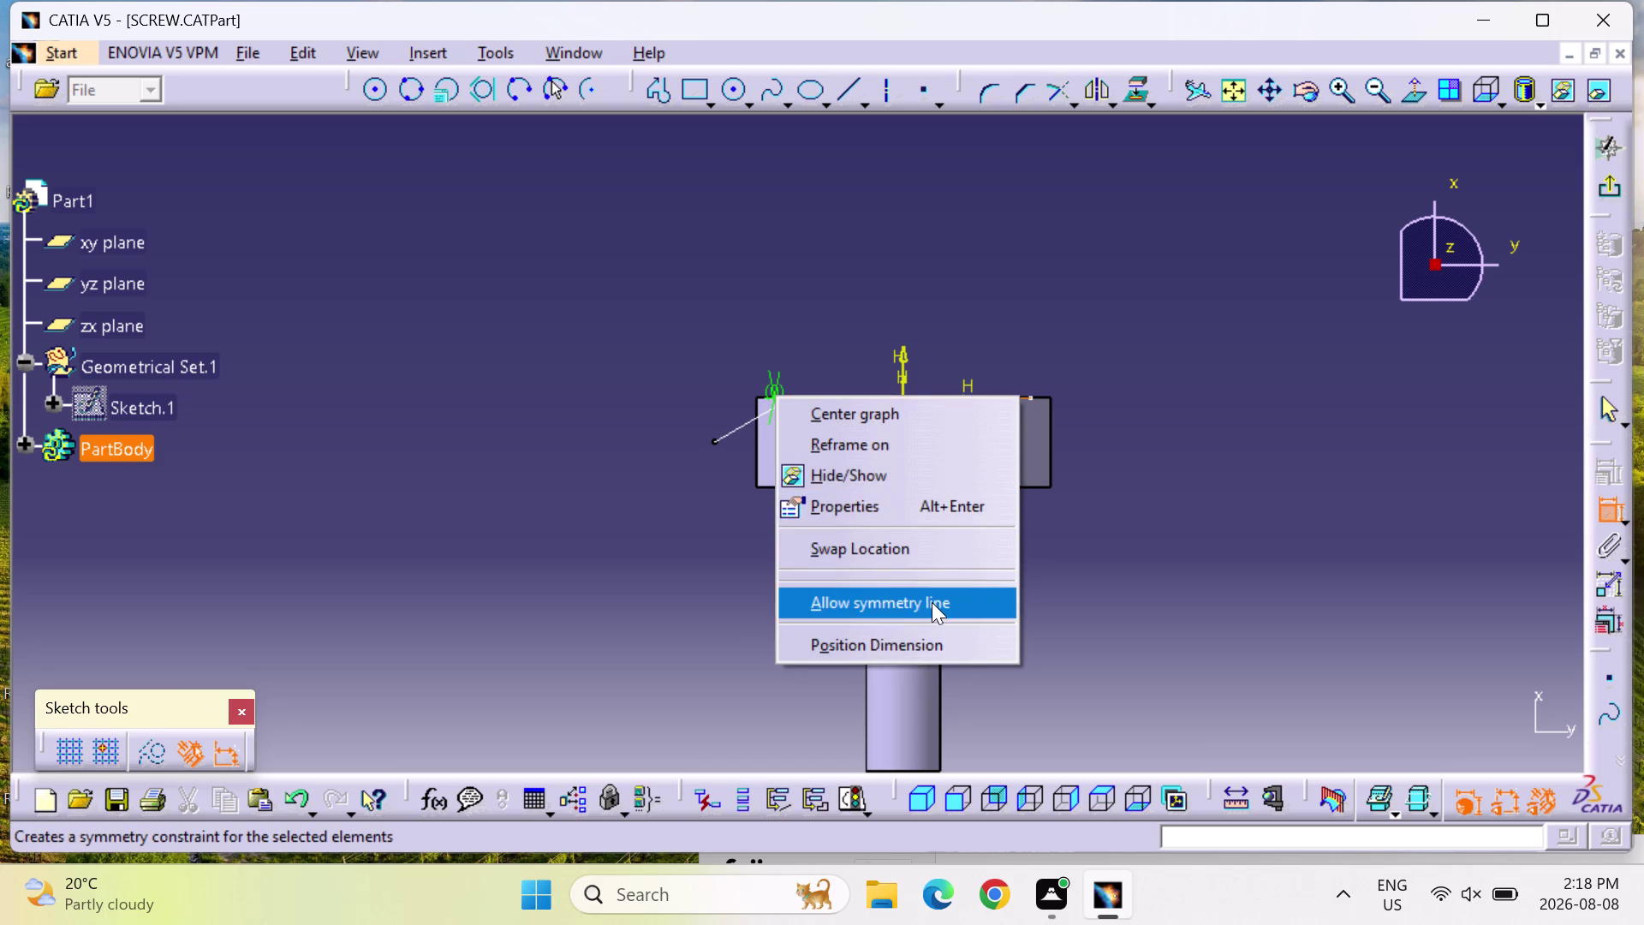
key(Escape)
key(Escape)
key(Escape)
key(Escape)
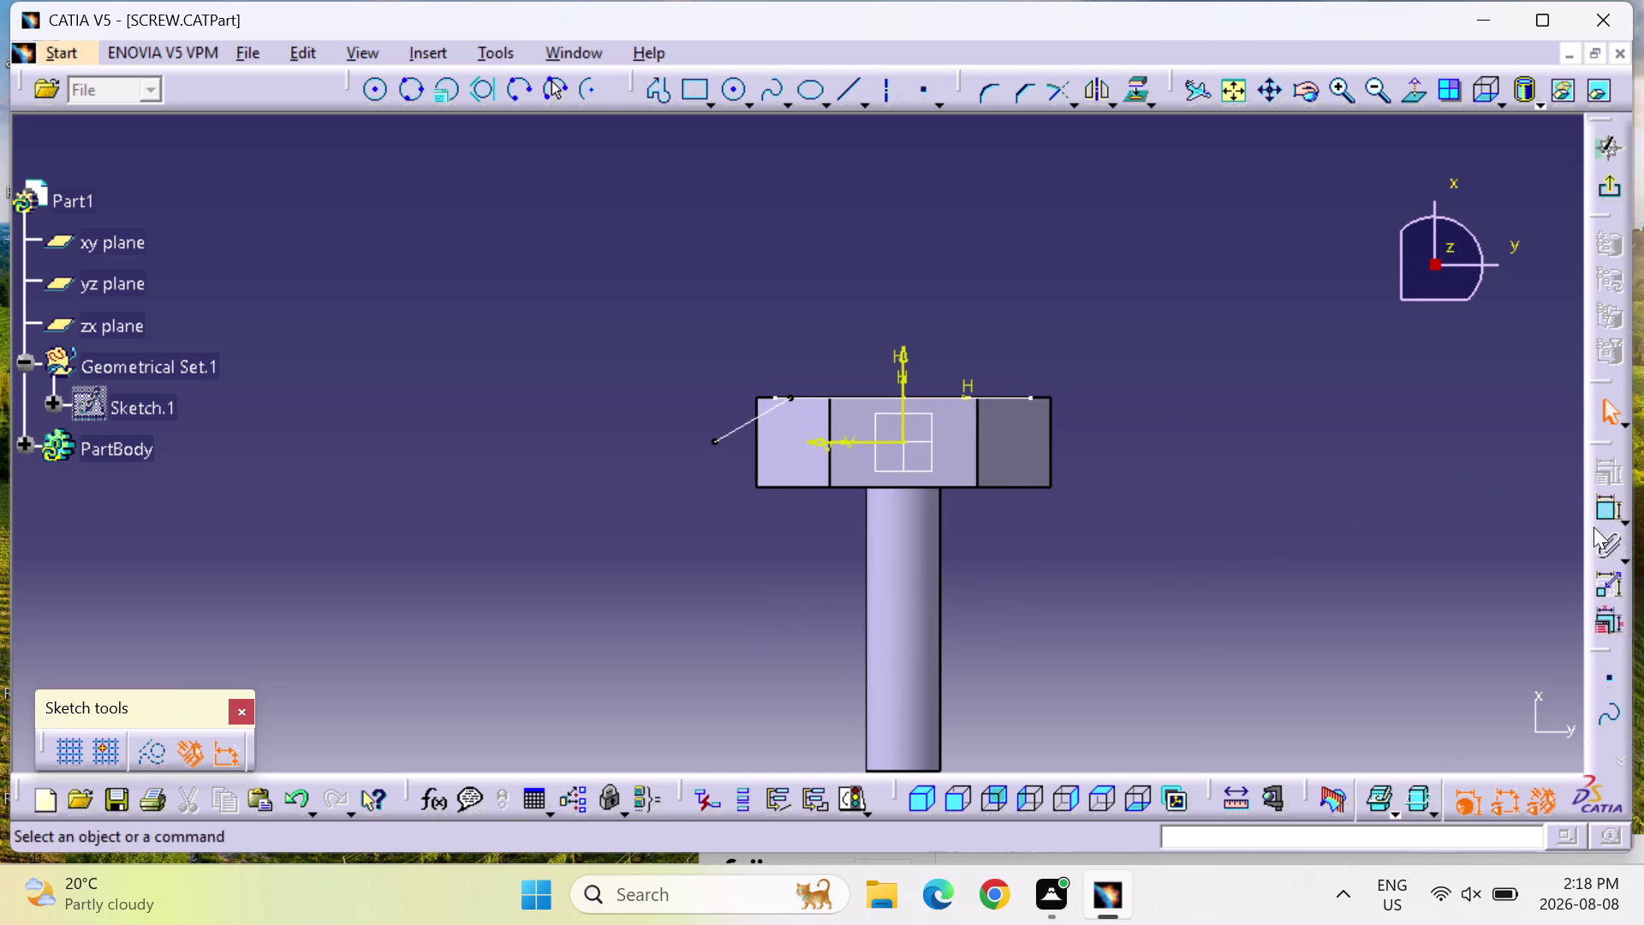
click(1602, 512)
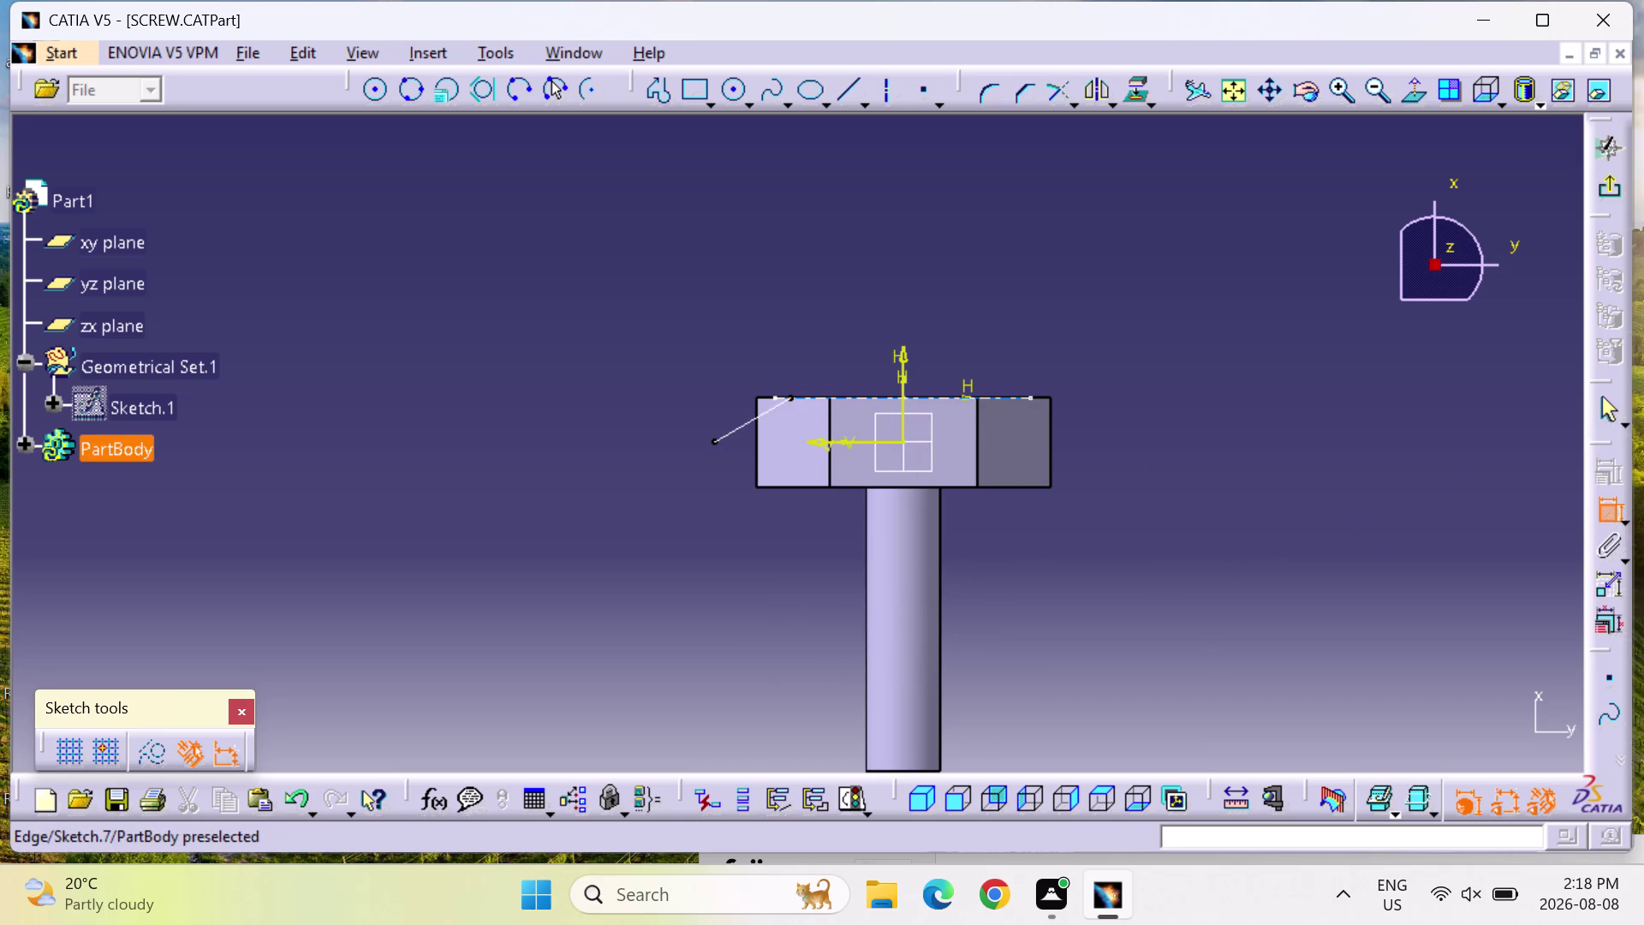
click(775, 394)
click(790, 399)
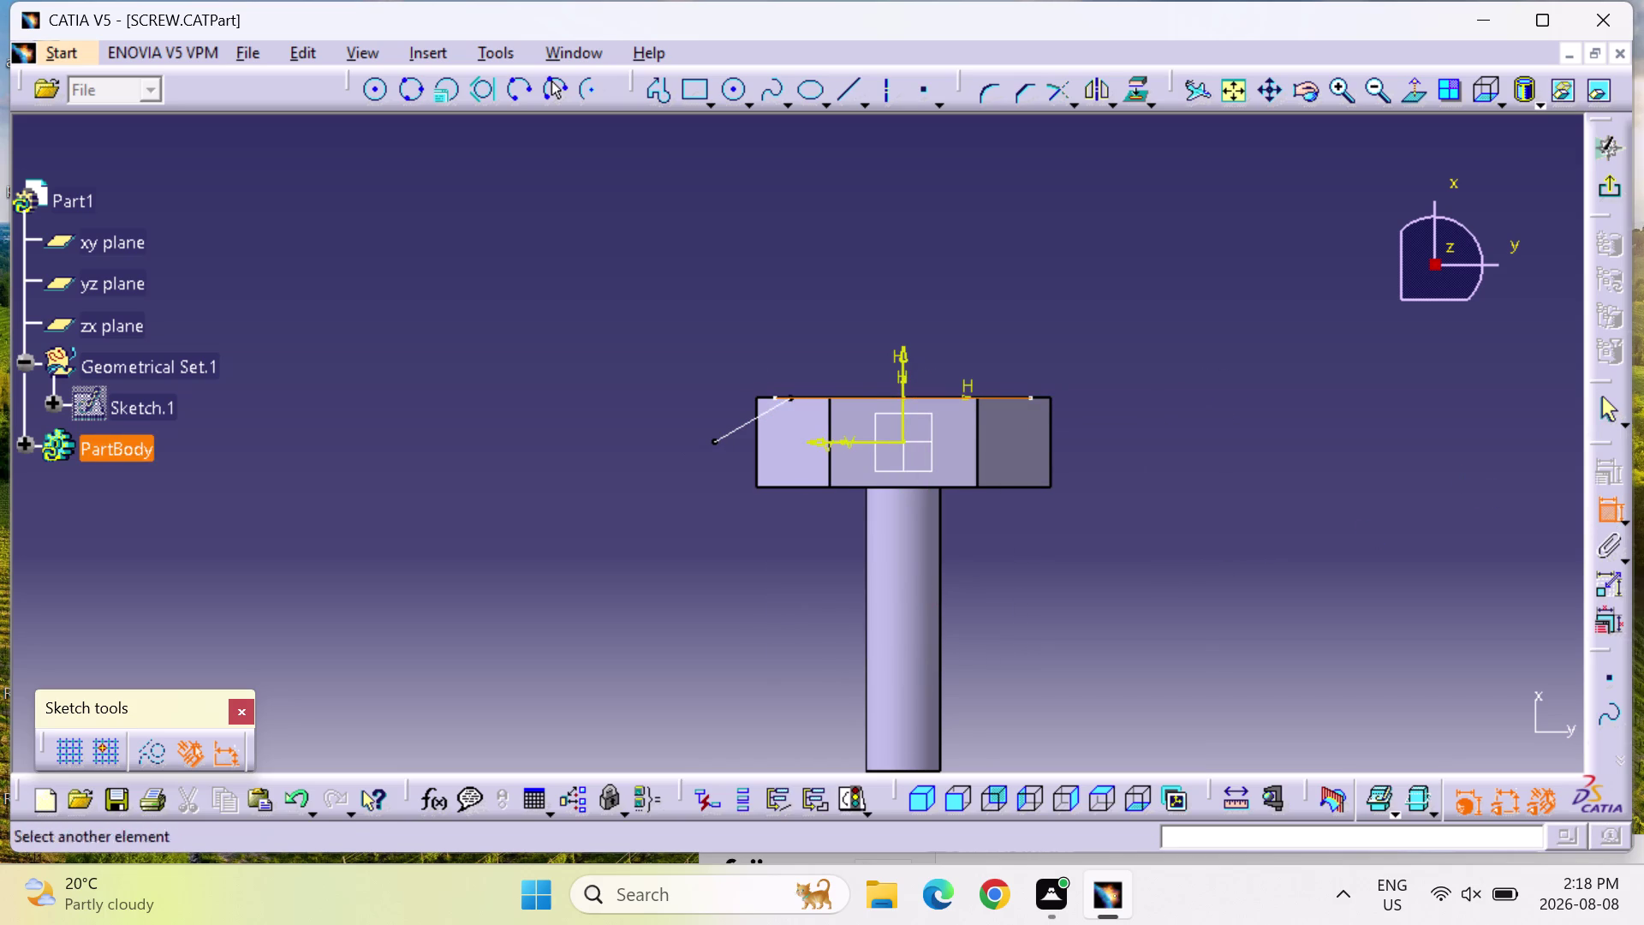
right_click(790, 399)
key(Escape)
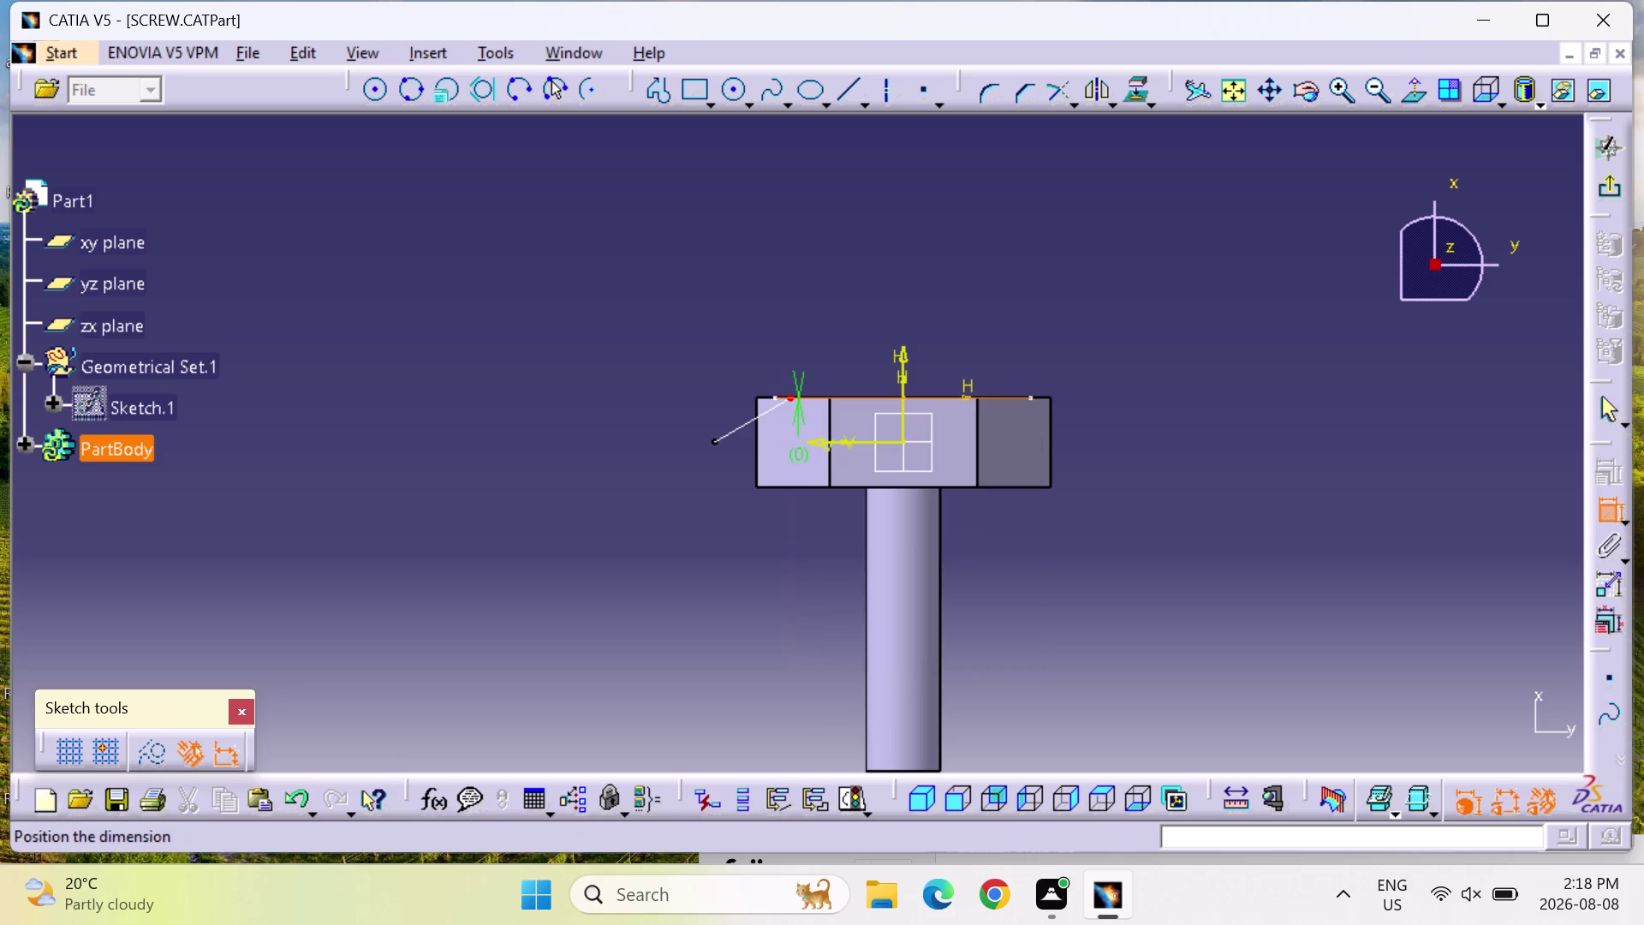
scroll(up, 3)
key(Escape)
key(Escape)
key(Escape)
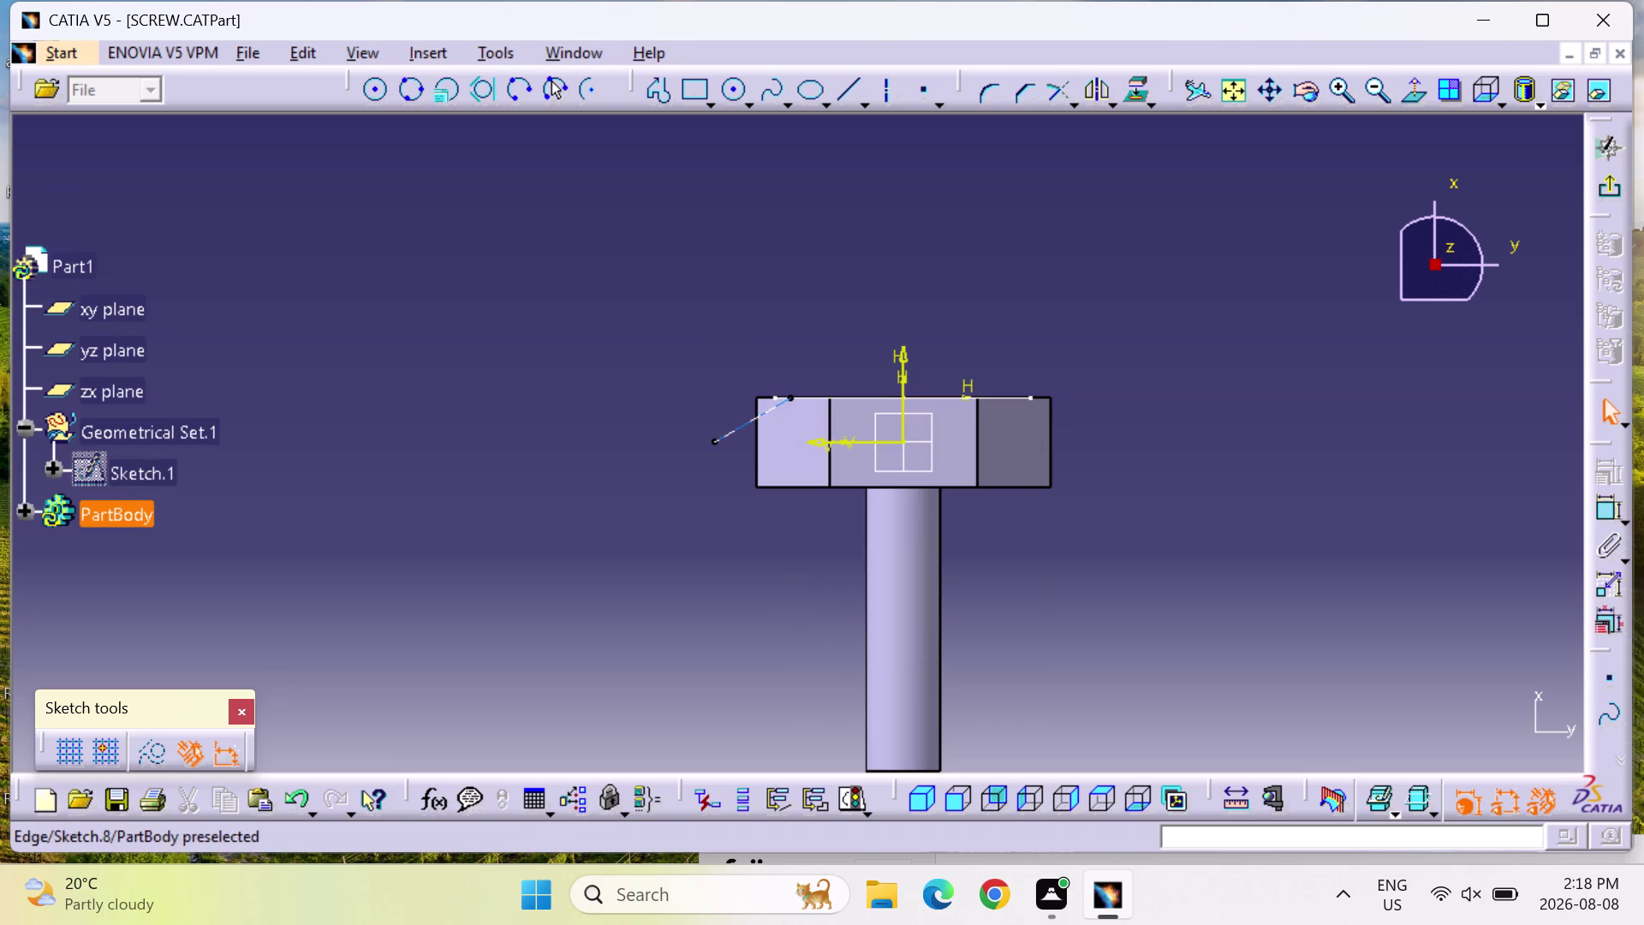
Orbit to view the hex head, then try and cancel a constraint on the sloped line.
middle_drag(754, 571, 850, 691)
right_drag(749, 574, 850, 691)
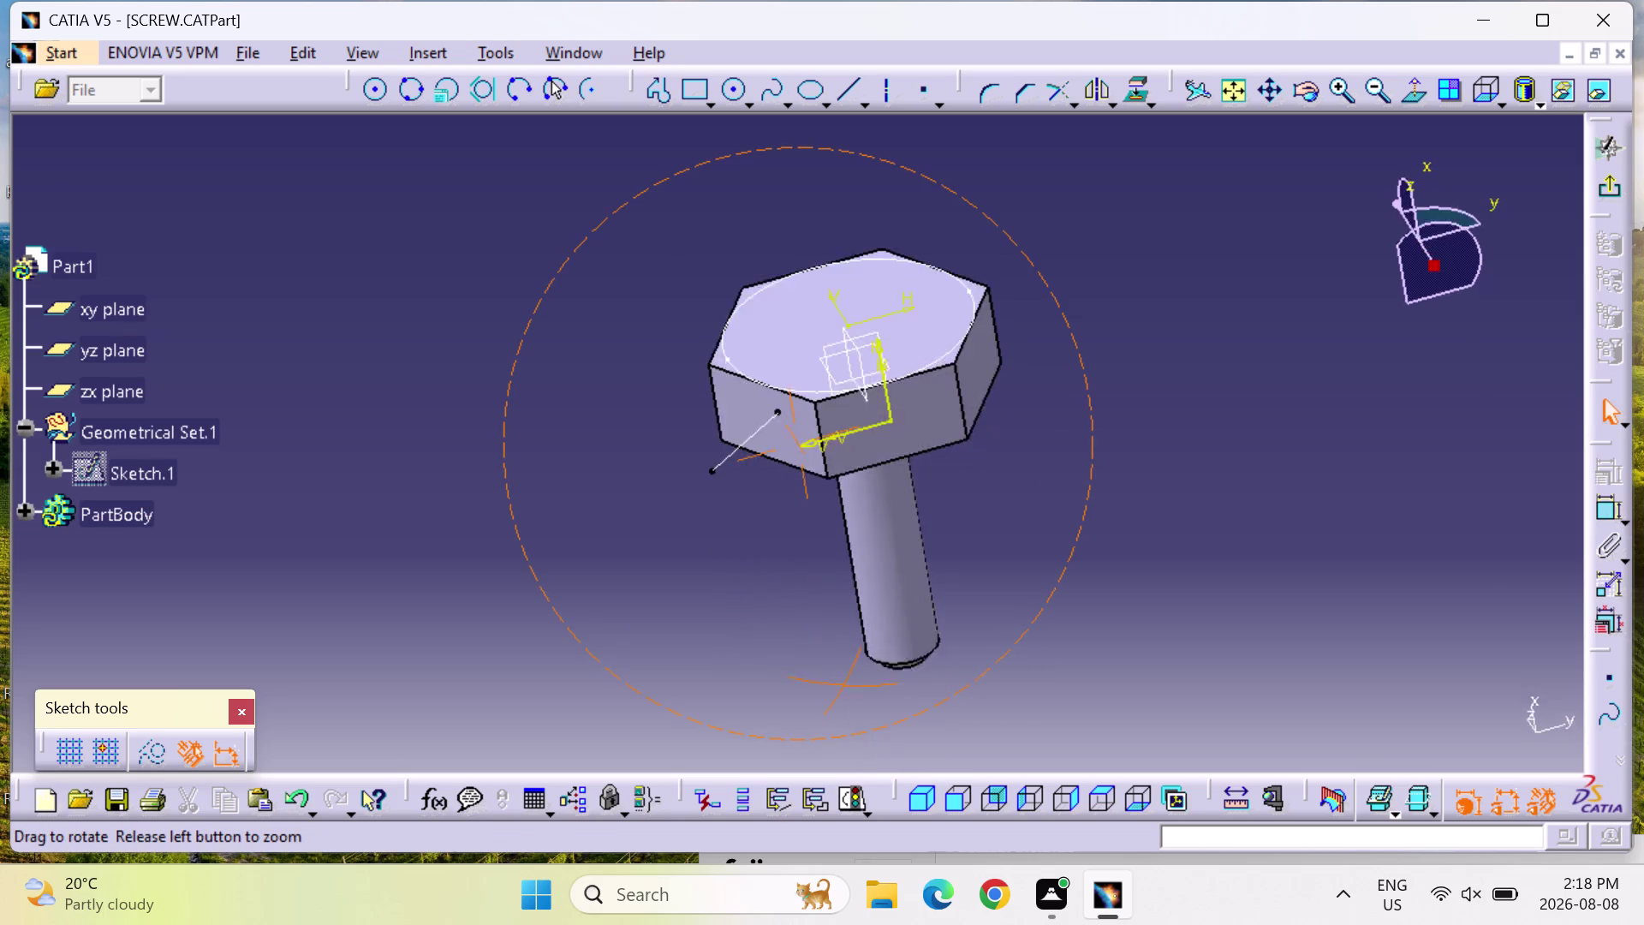
right_drag(850, 691, 891, 723)
middle_drag(850, 691, 891, 723)
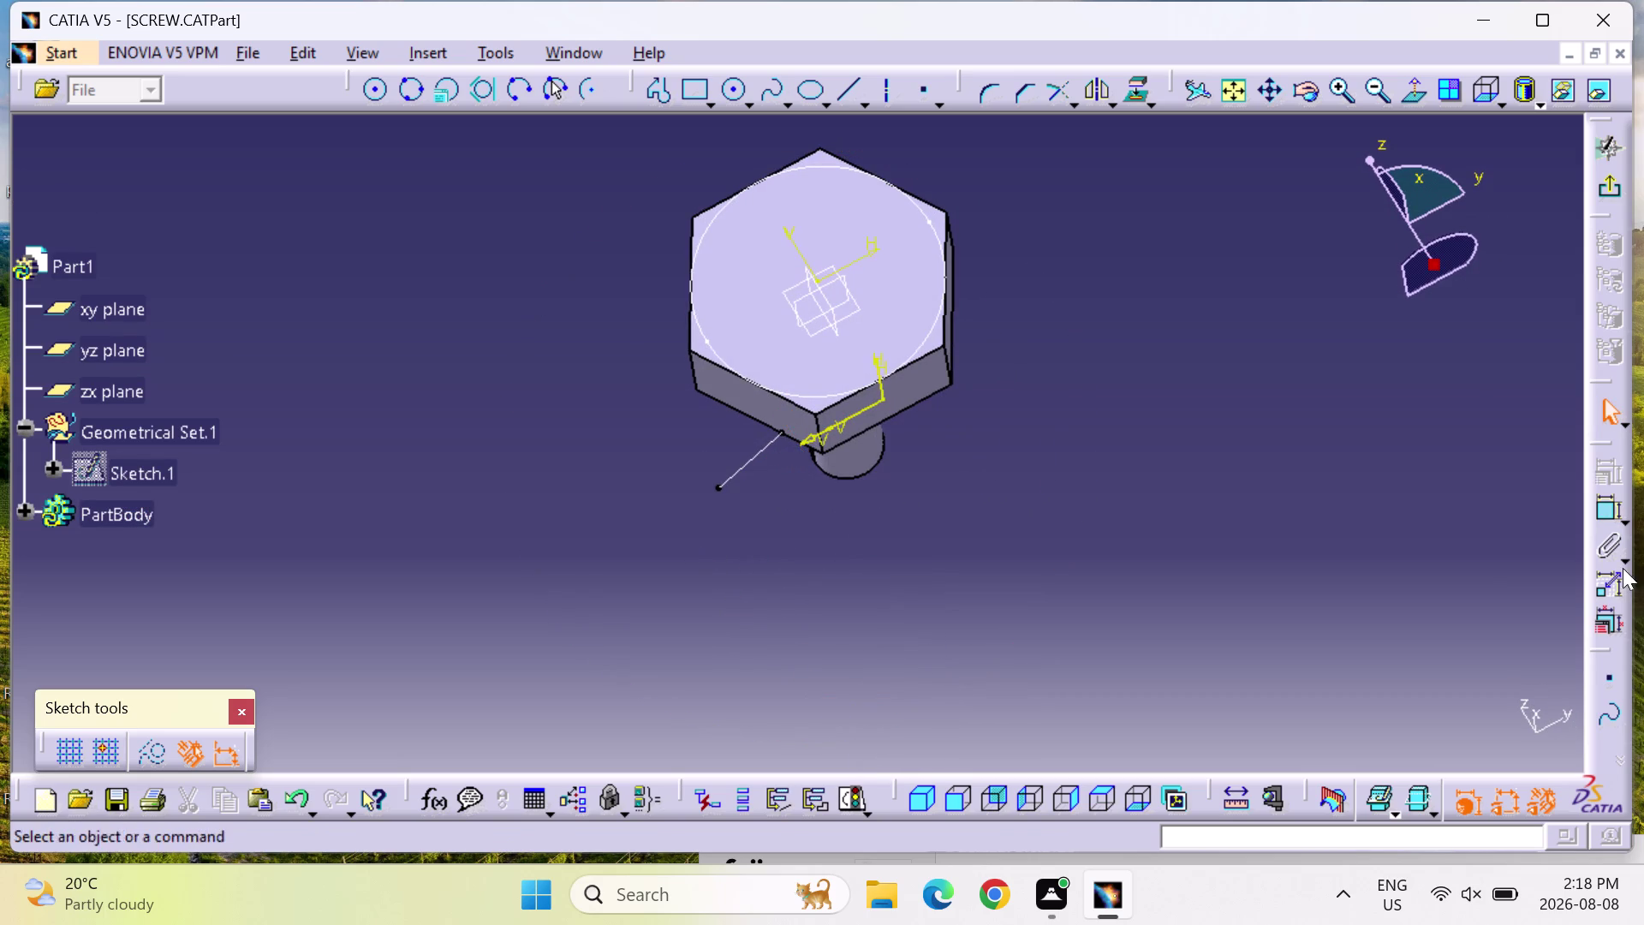
click(1610, 513)
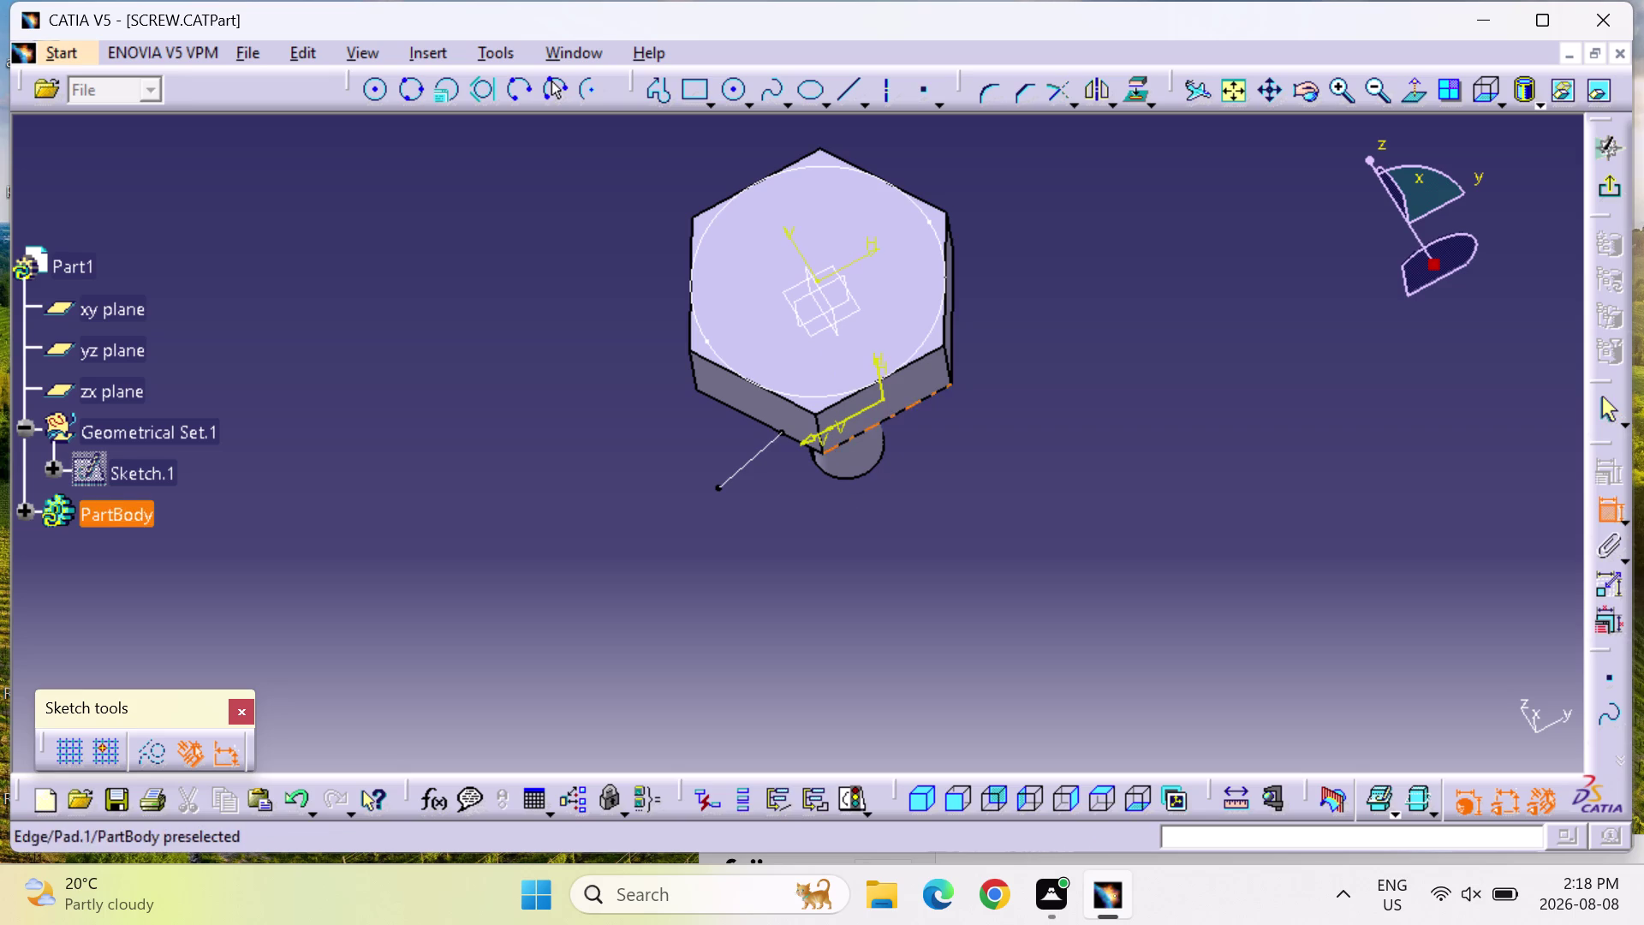
click(778, 432)
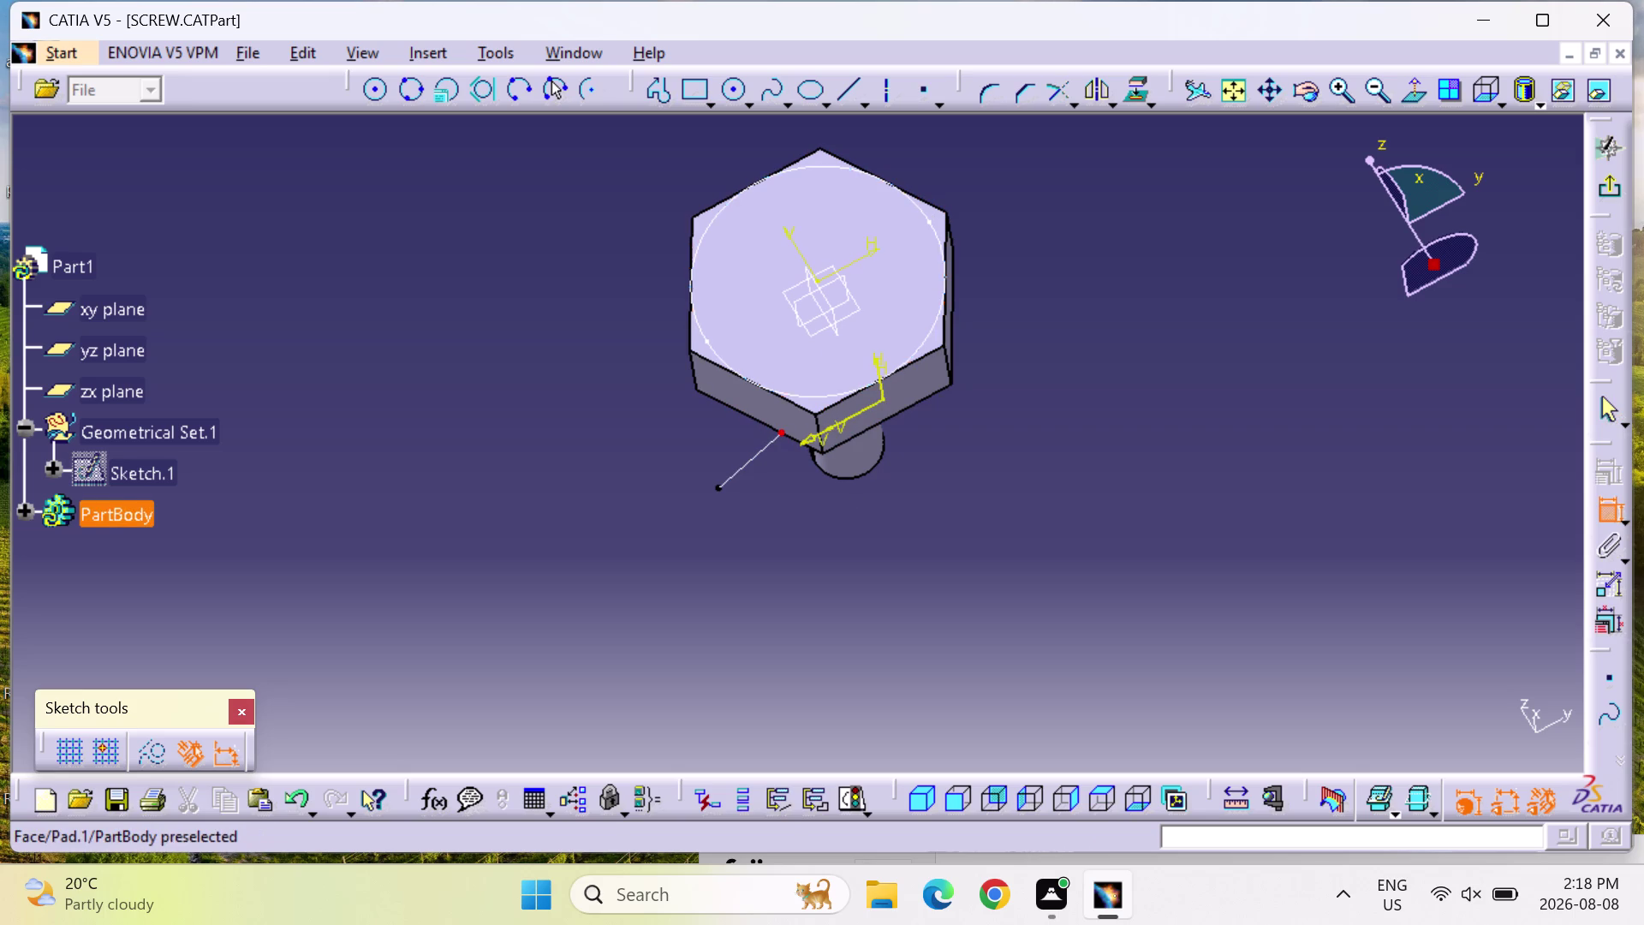
click(805, 396)
right_click(805, 396)
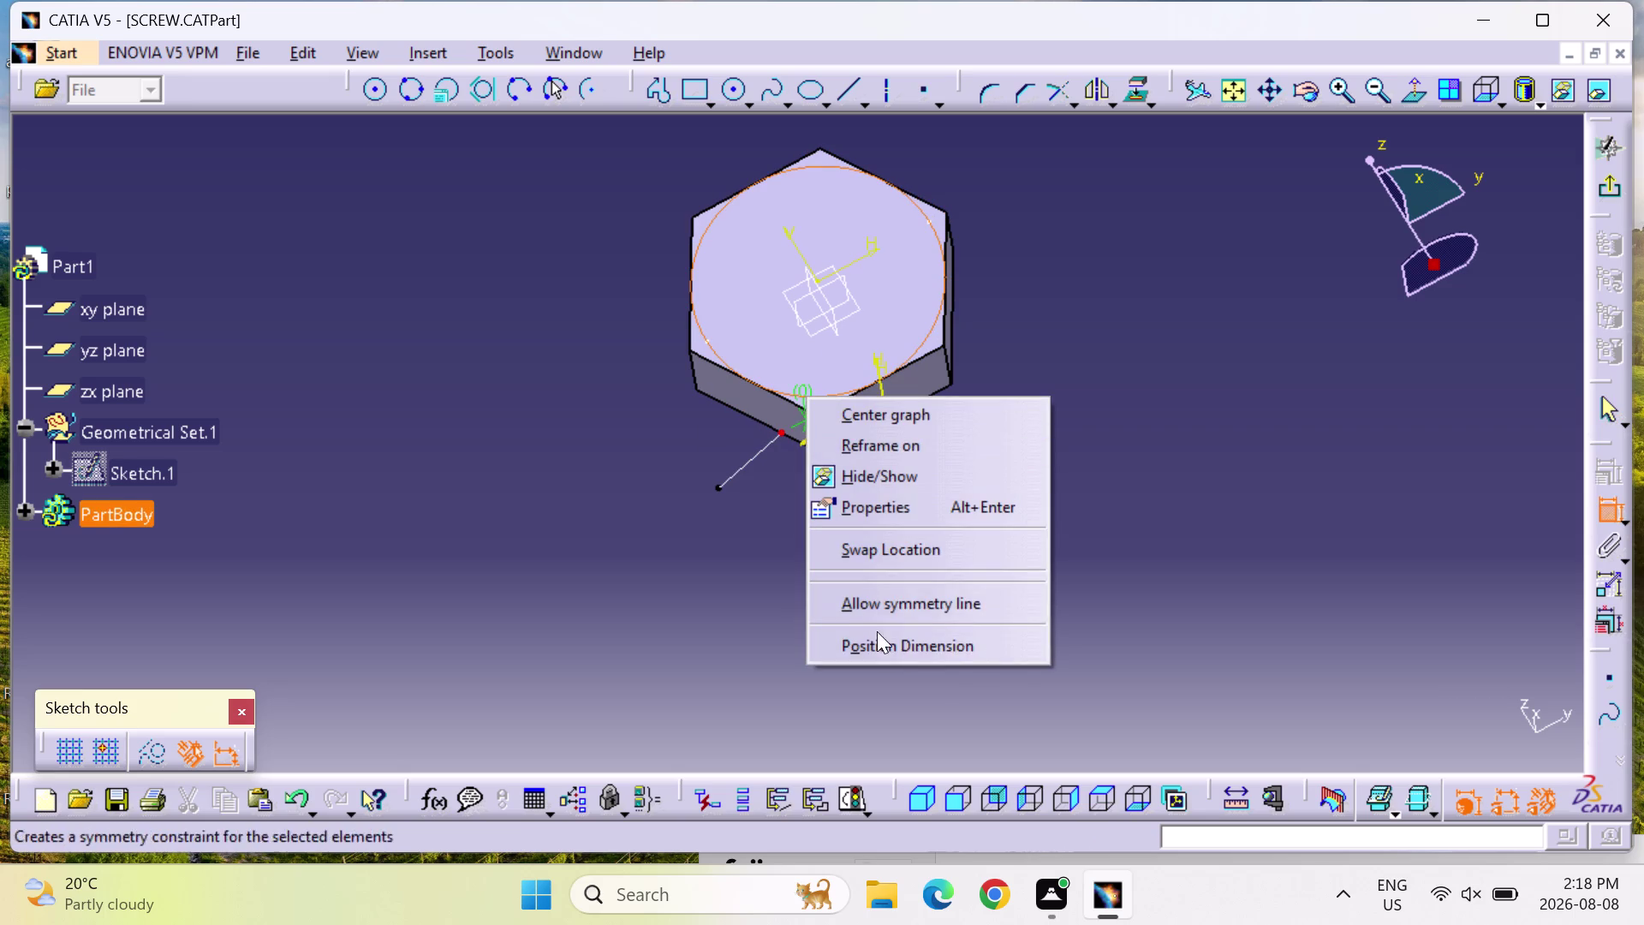
key(Escape)
key(Escape)
key(Escape)
key(Escape)
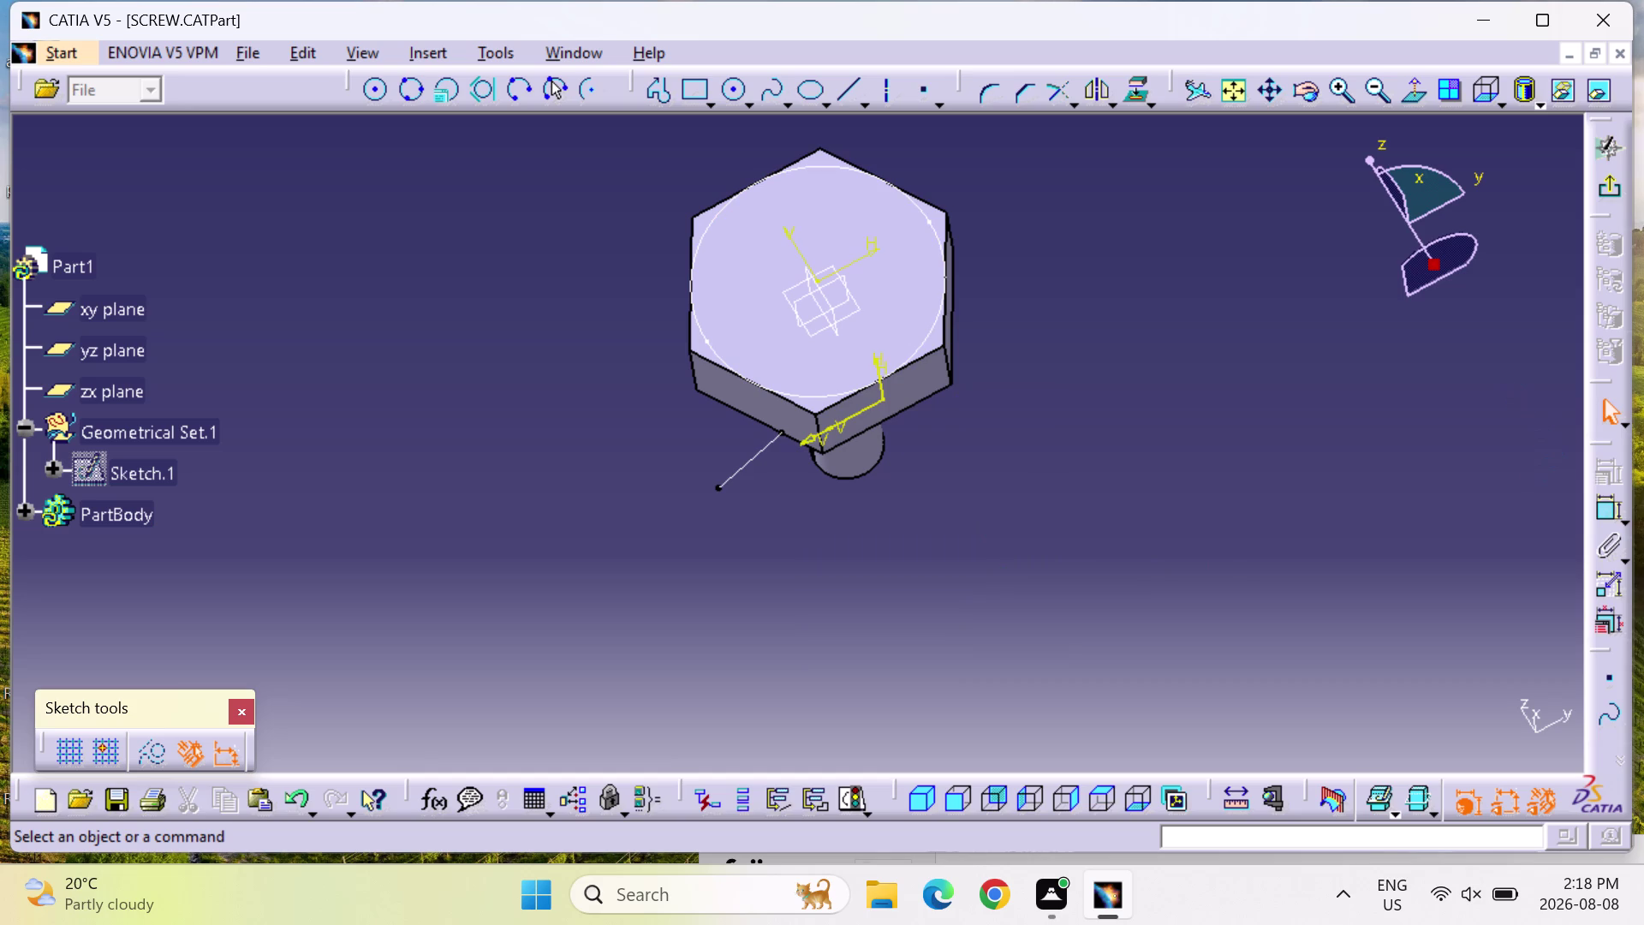
Try deleting the sloped line, then undo the last two sketch changes.
click(752, 456)
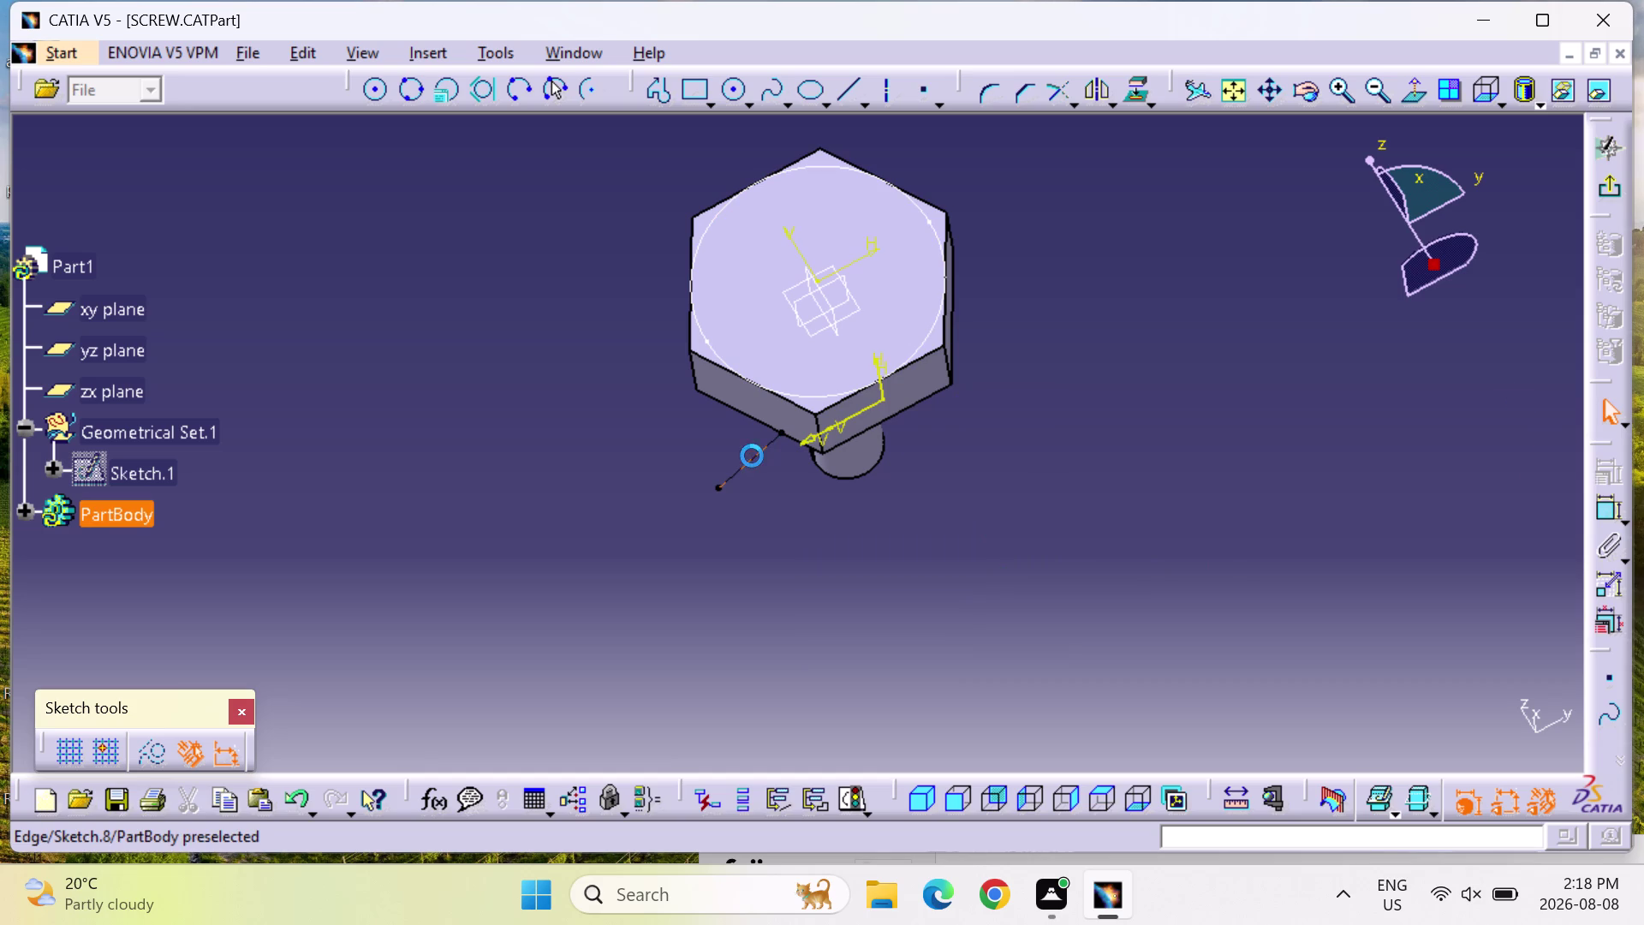
key(Delete)
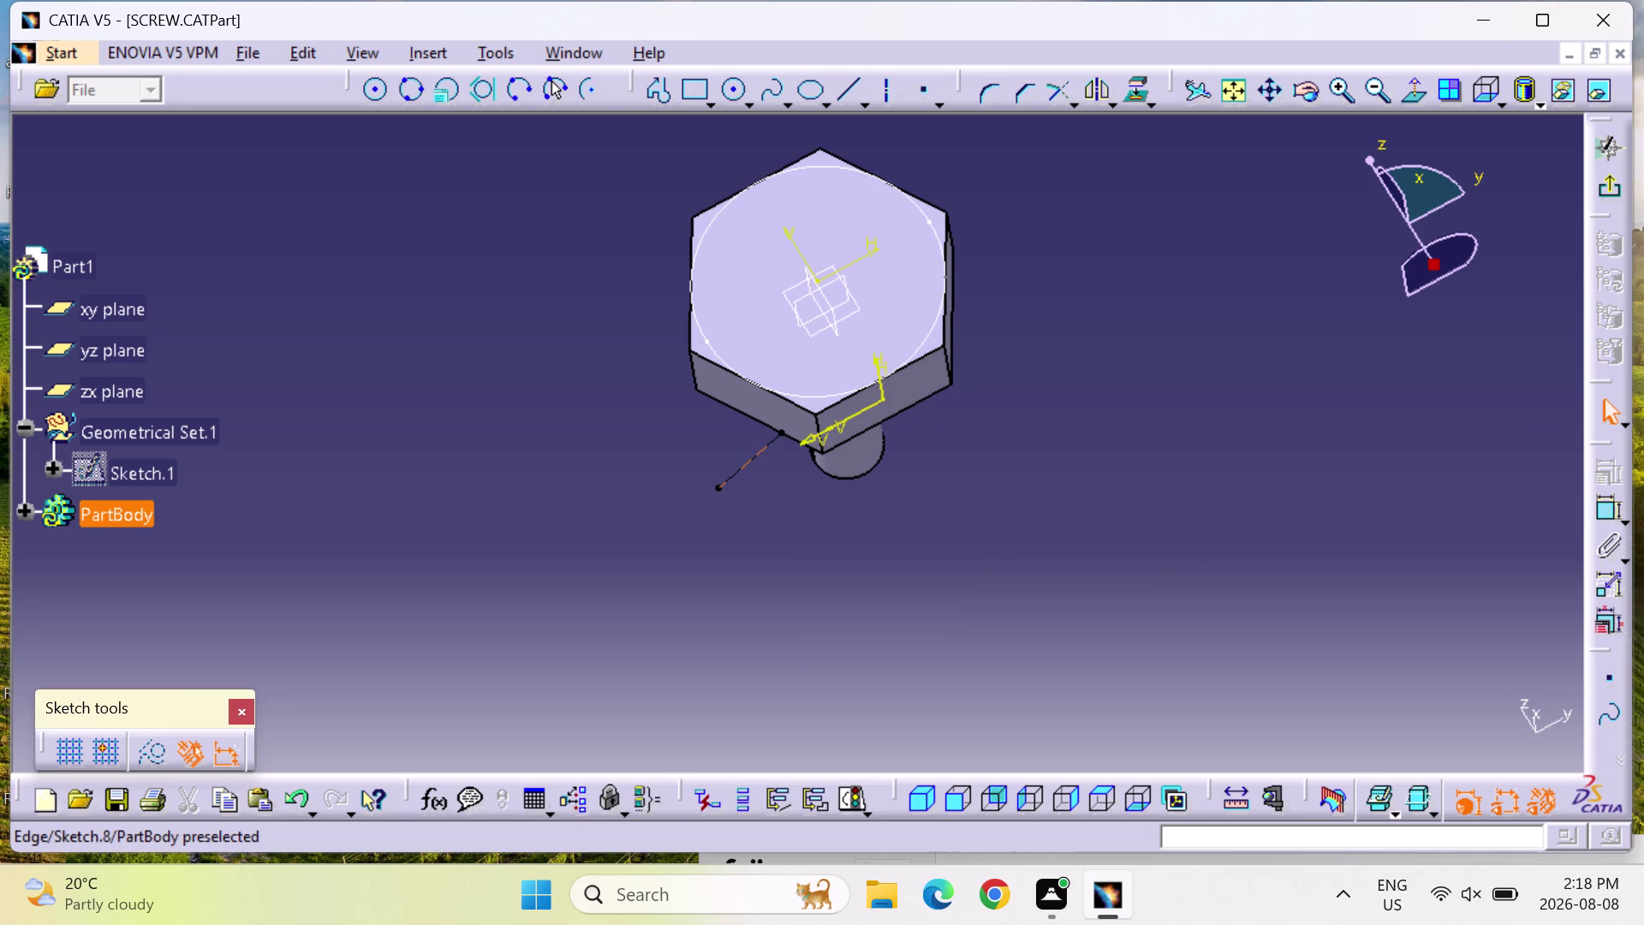
click(752, 456)
key(Escape)
key(Escape)
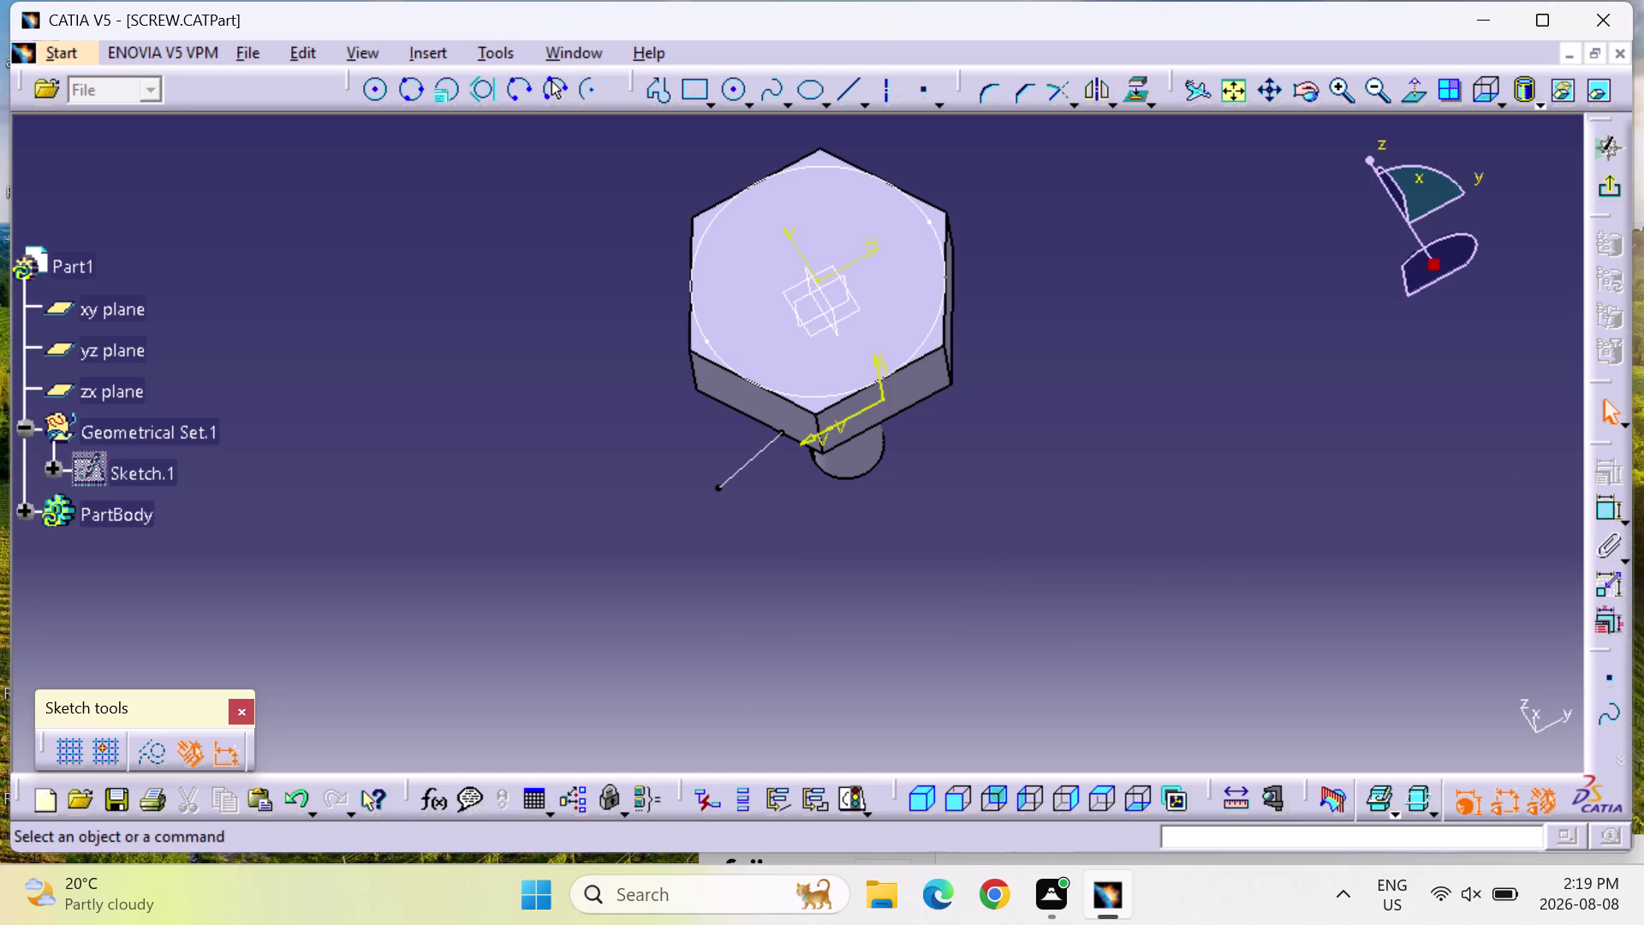
click(743, 464)
key(Delete)
key(Delete)
key(Delete)
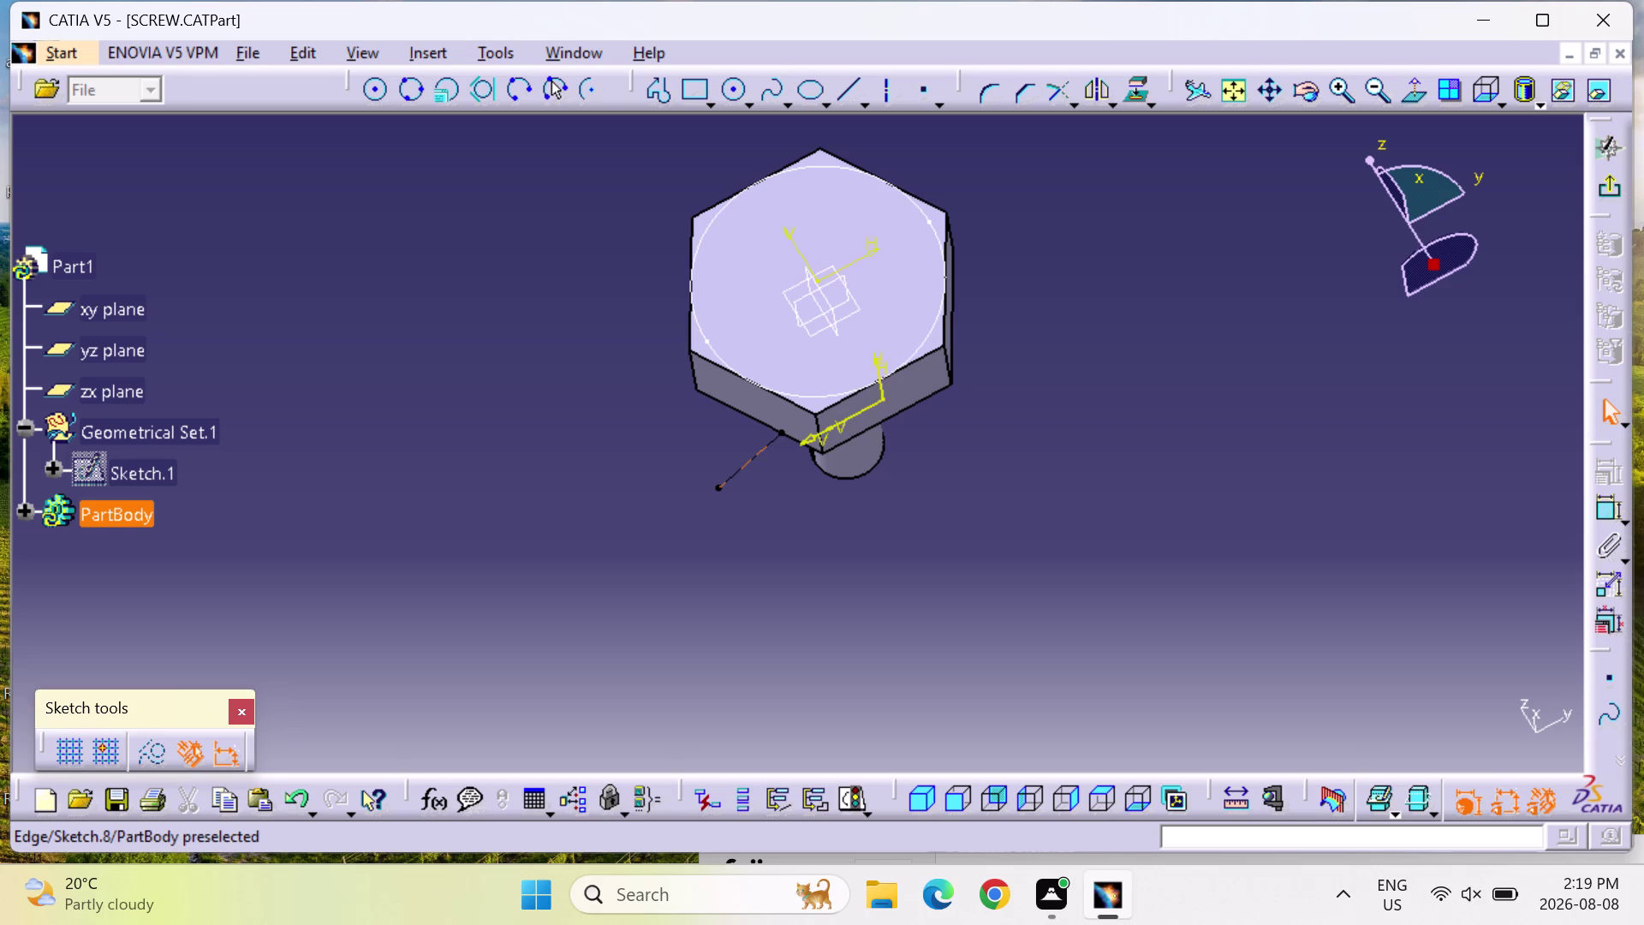
key(ctrl+z)
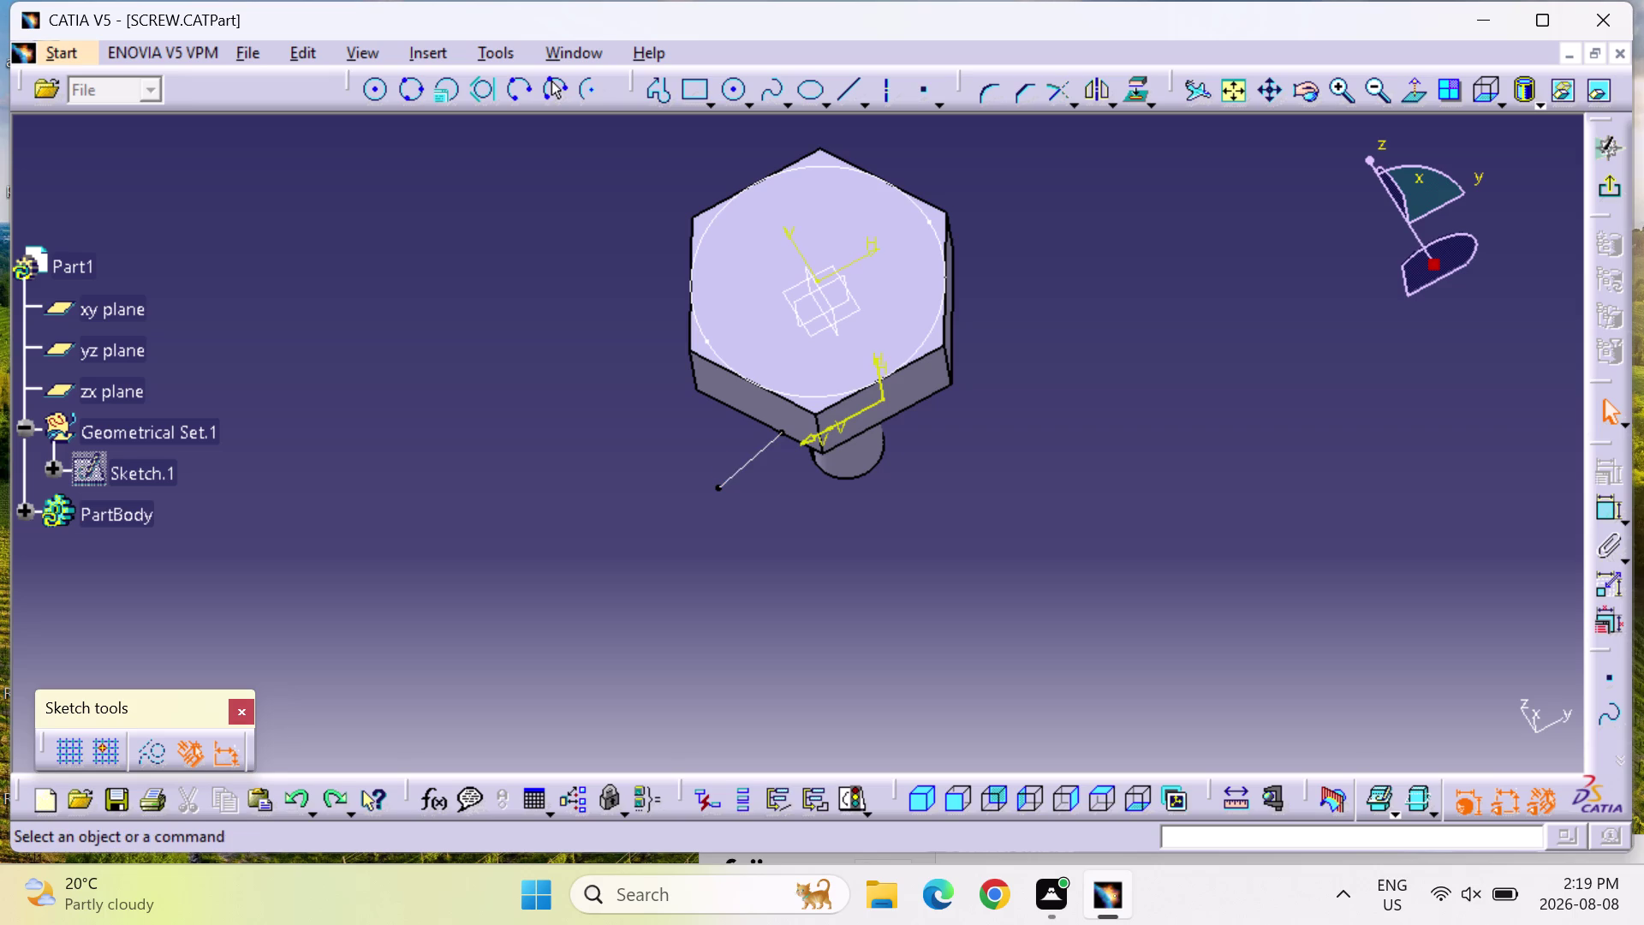
key(ctrl+z)
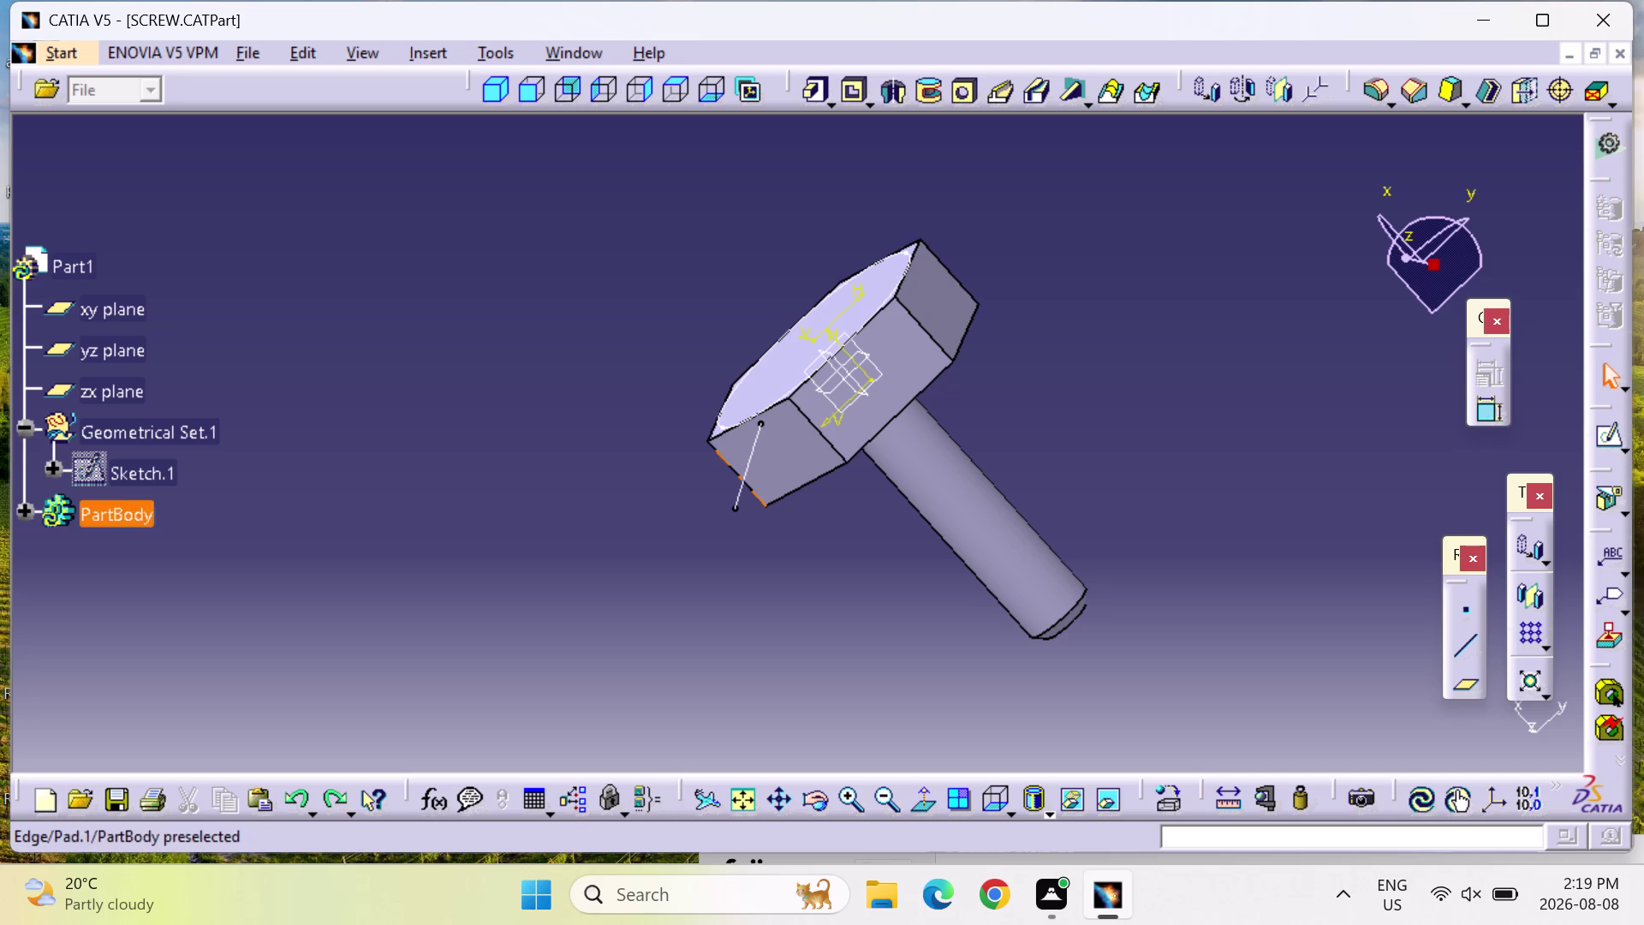
Delete the leftover angled line beside the head, confirming the Delete dialog.
click(738, 490)
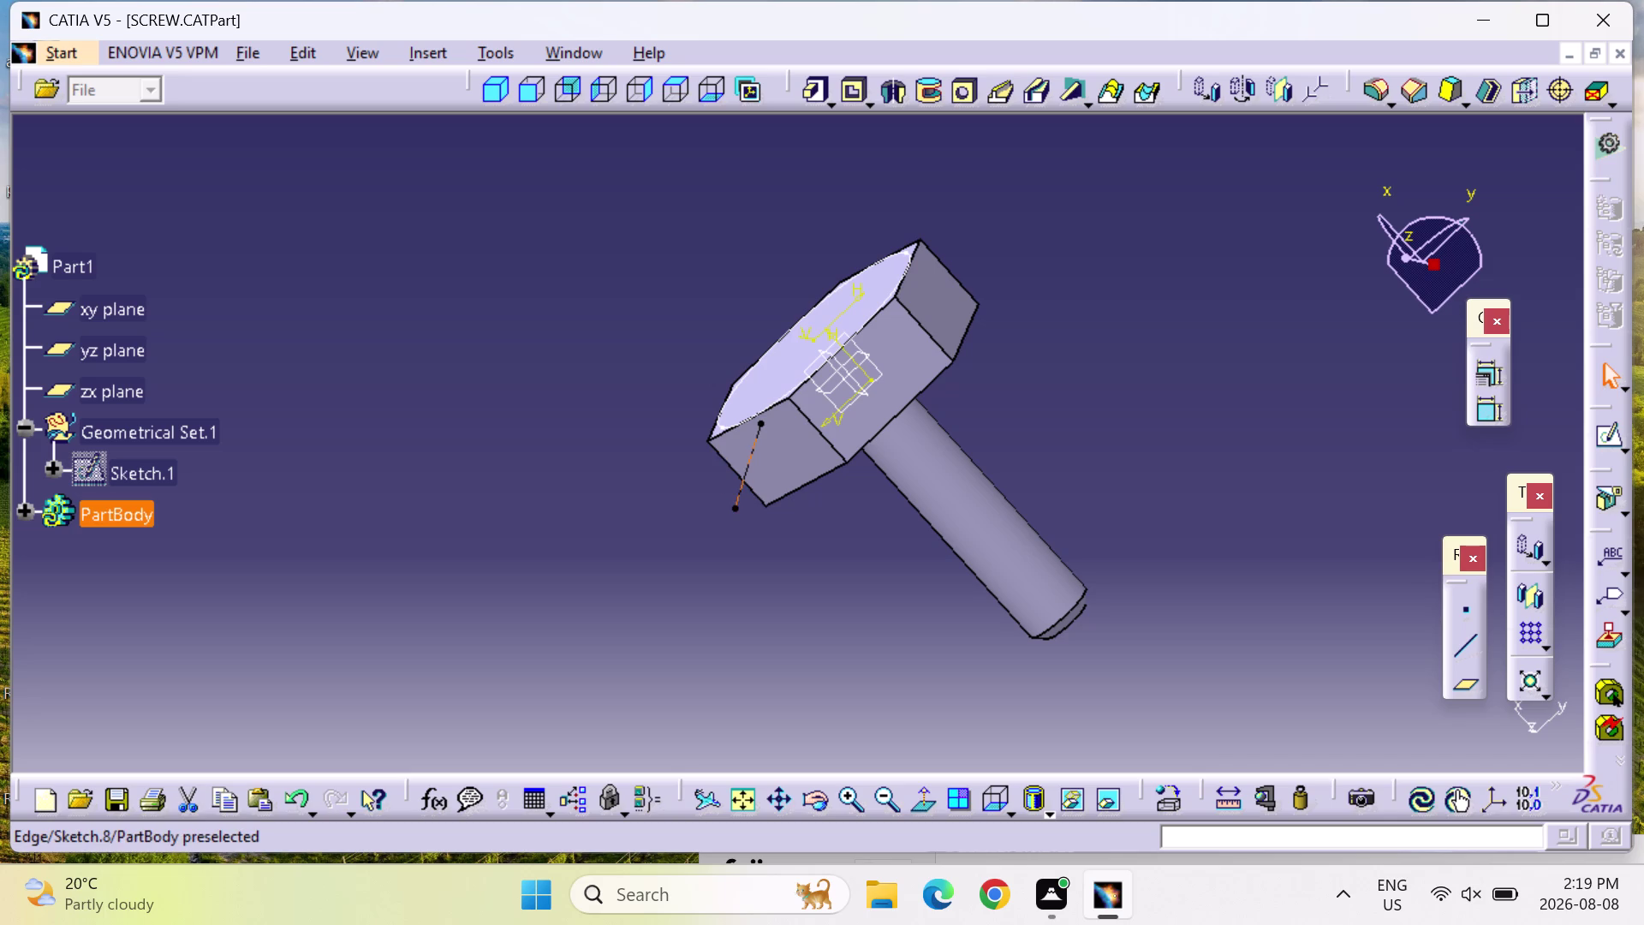
key(Delete)
key(Delete)
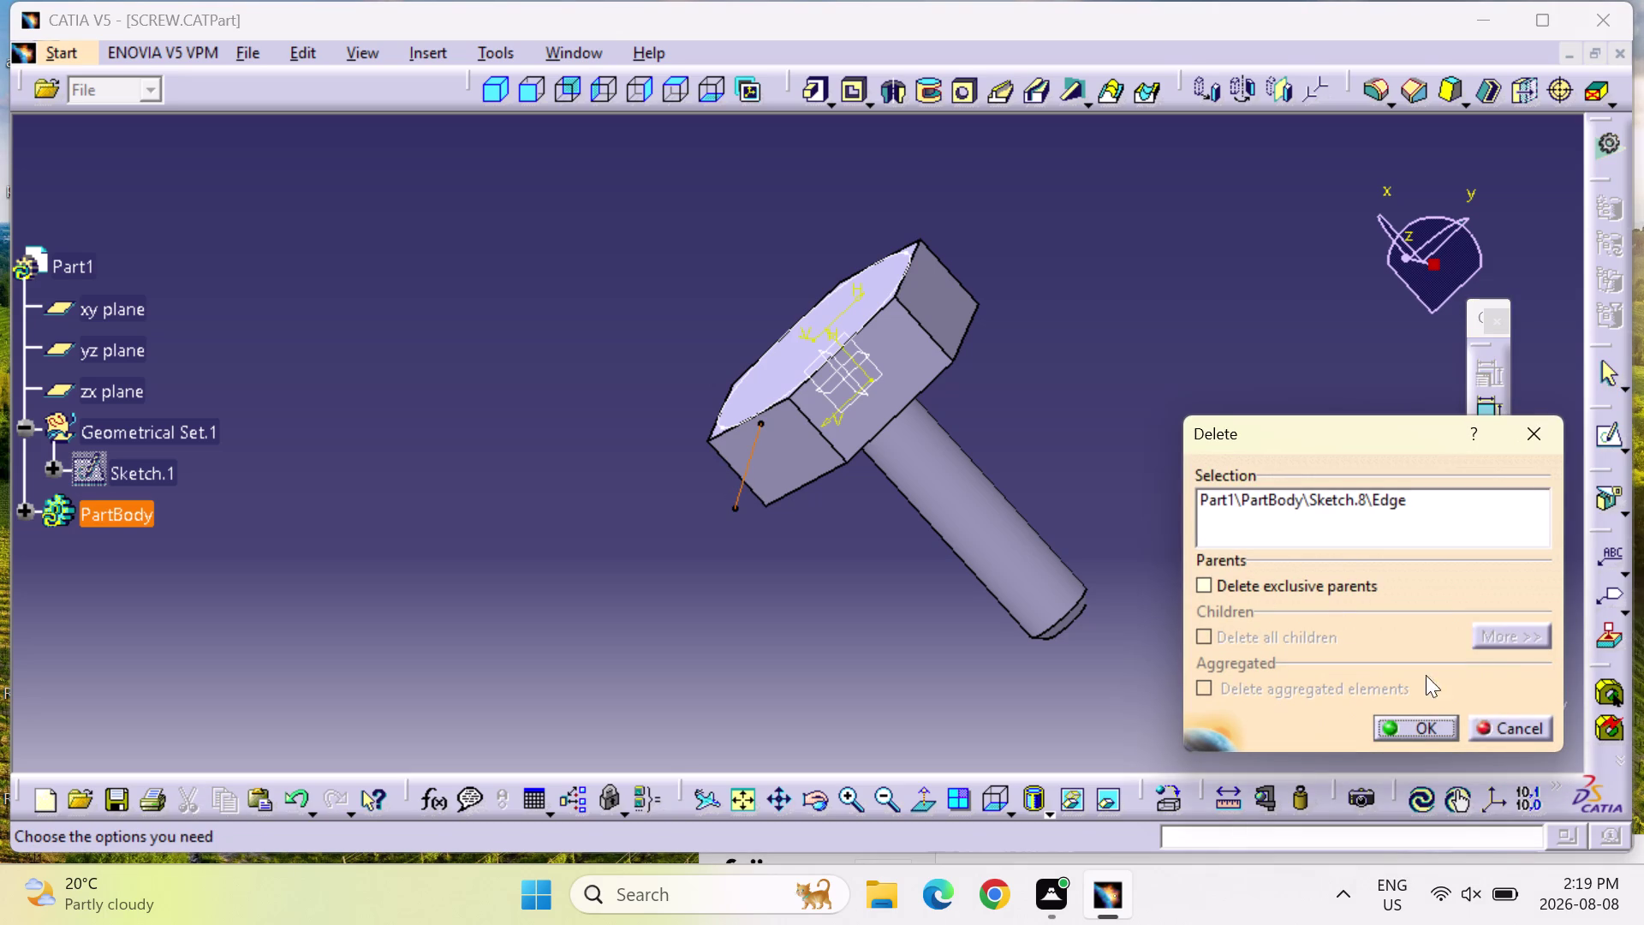
click(1426, 735)
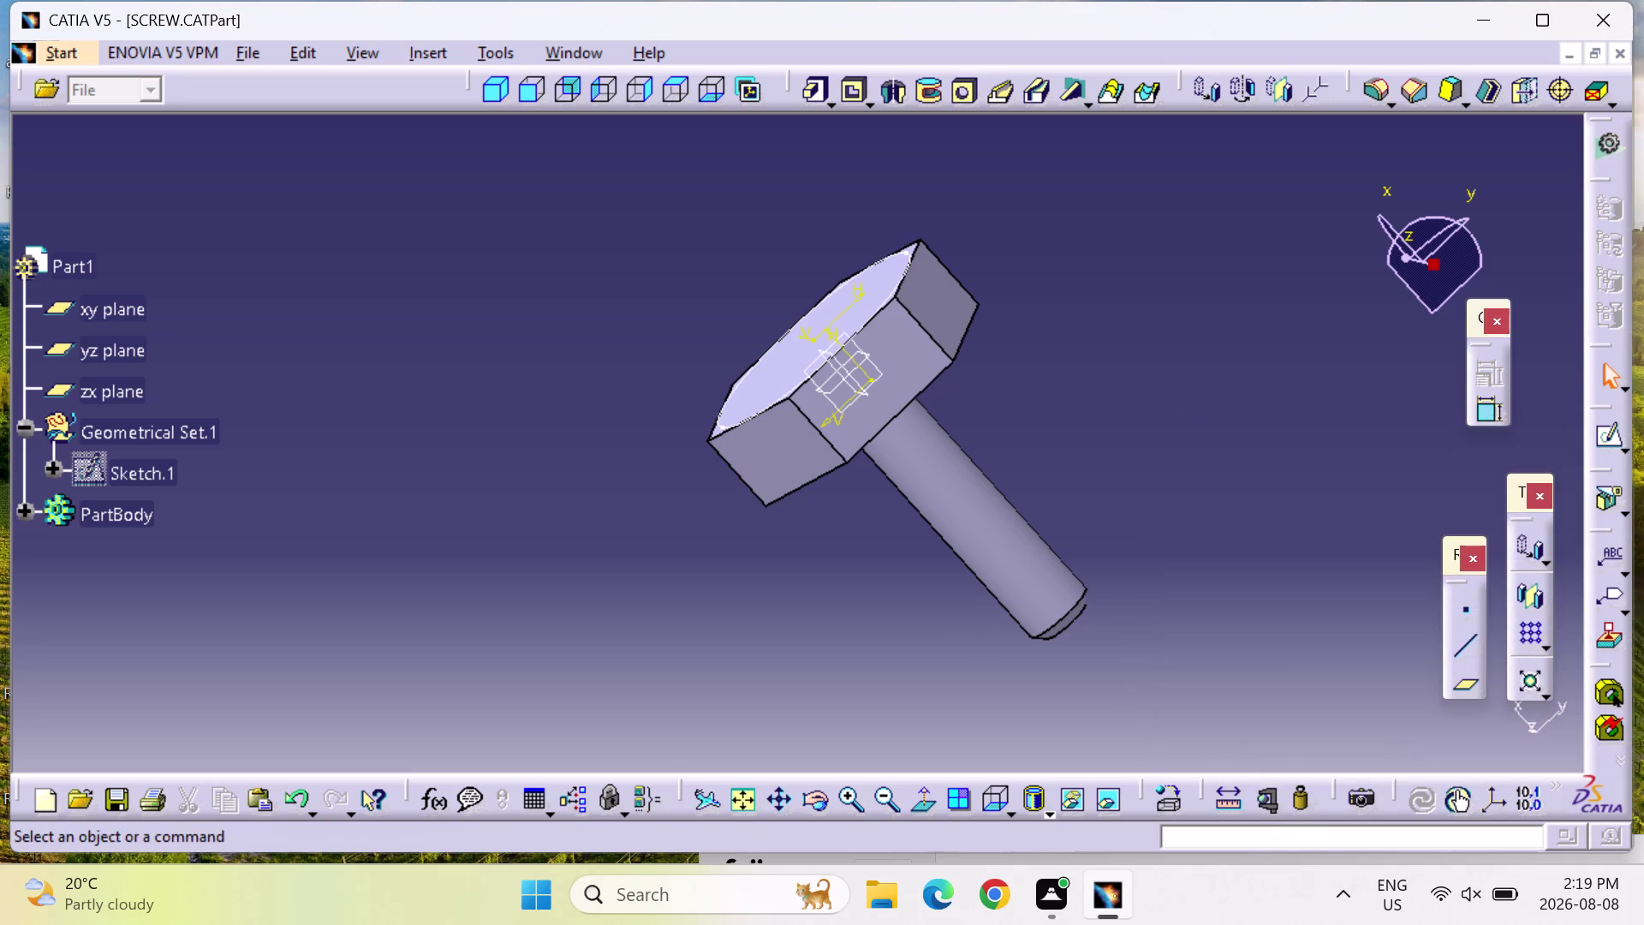
Switch to the front view and pick the head face as sketch support.
click(702, 90)
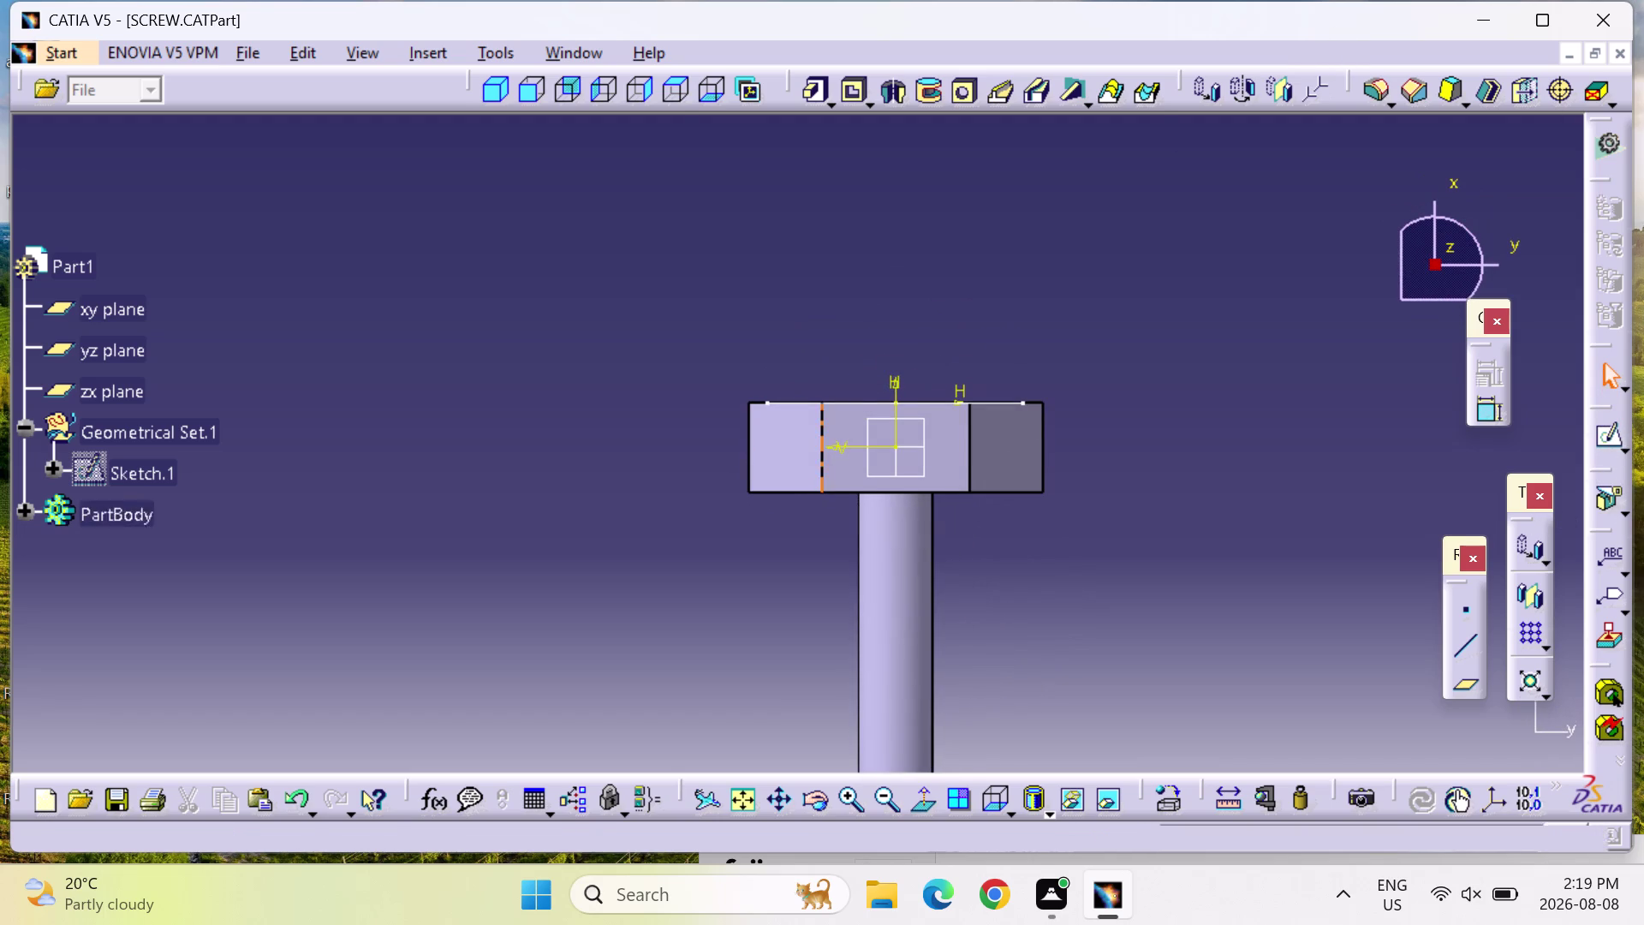
click(929, 436)
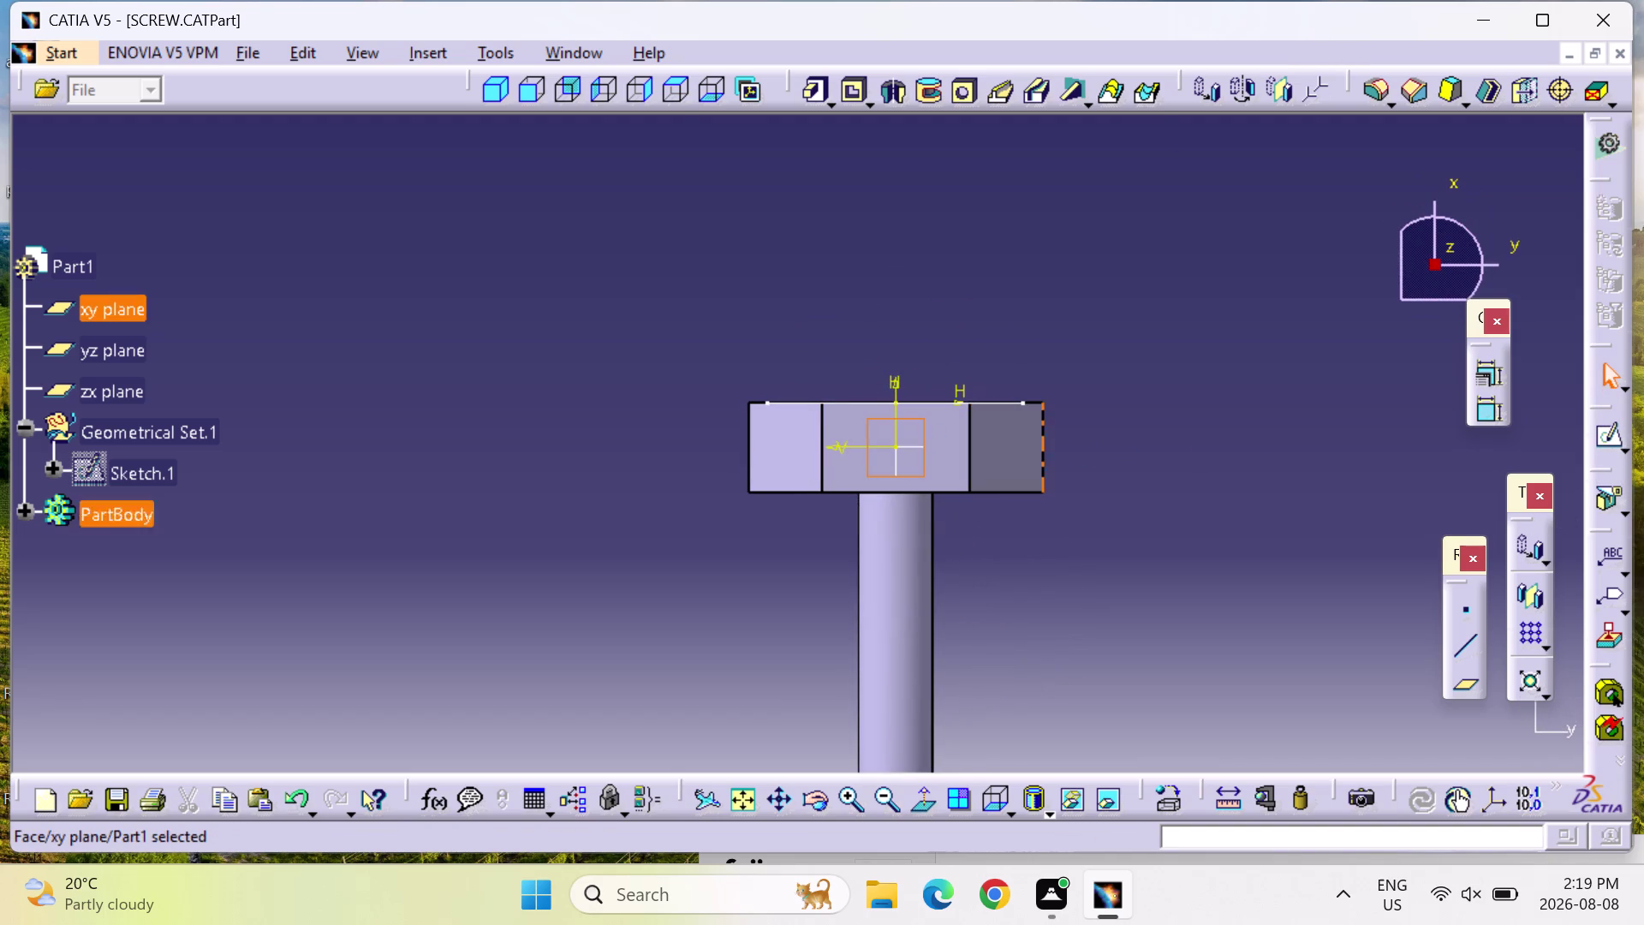
click(950, 438)
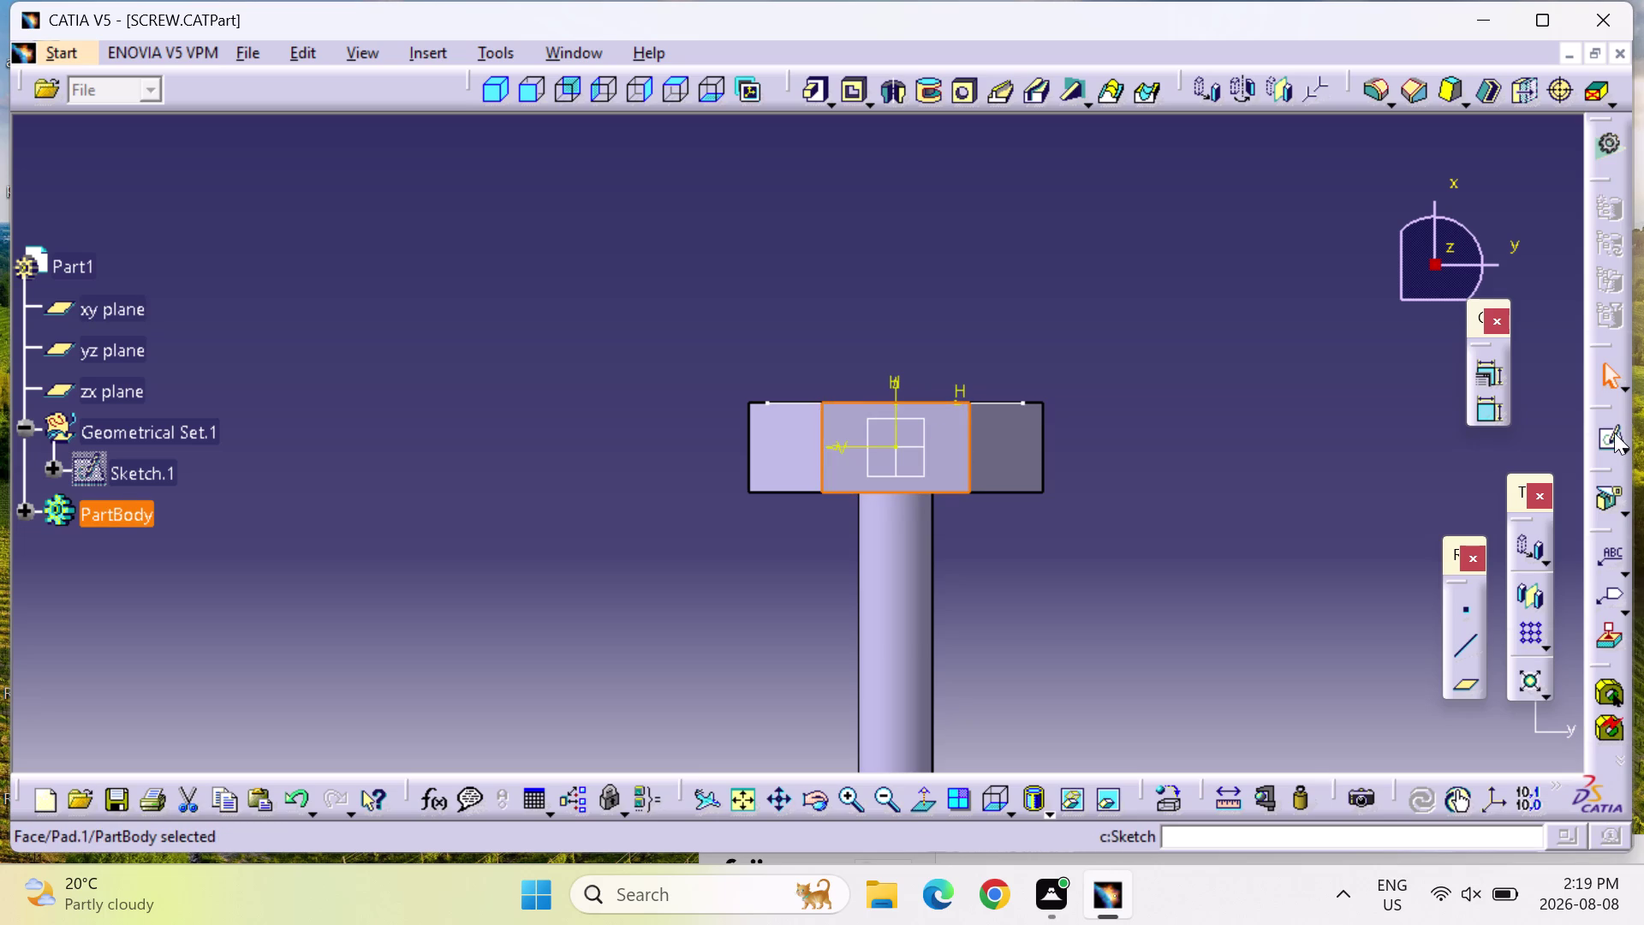
Open a sketch on the head face and draw a line from the head's top corner down-left.
click(1612, 435)
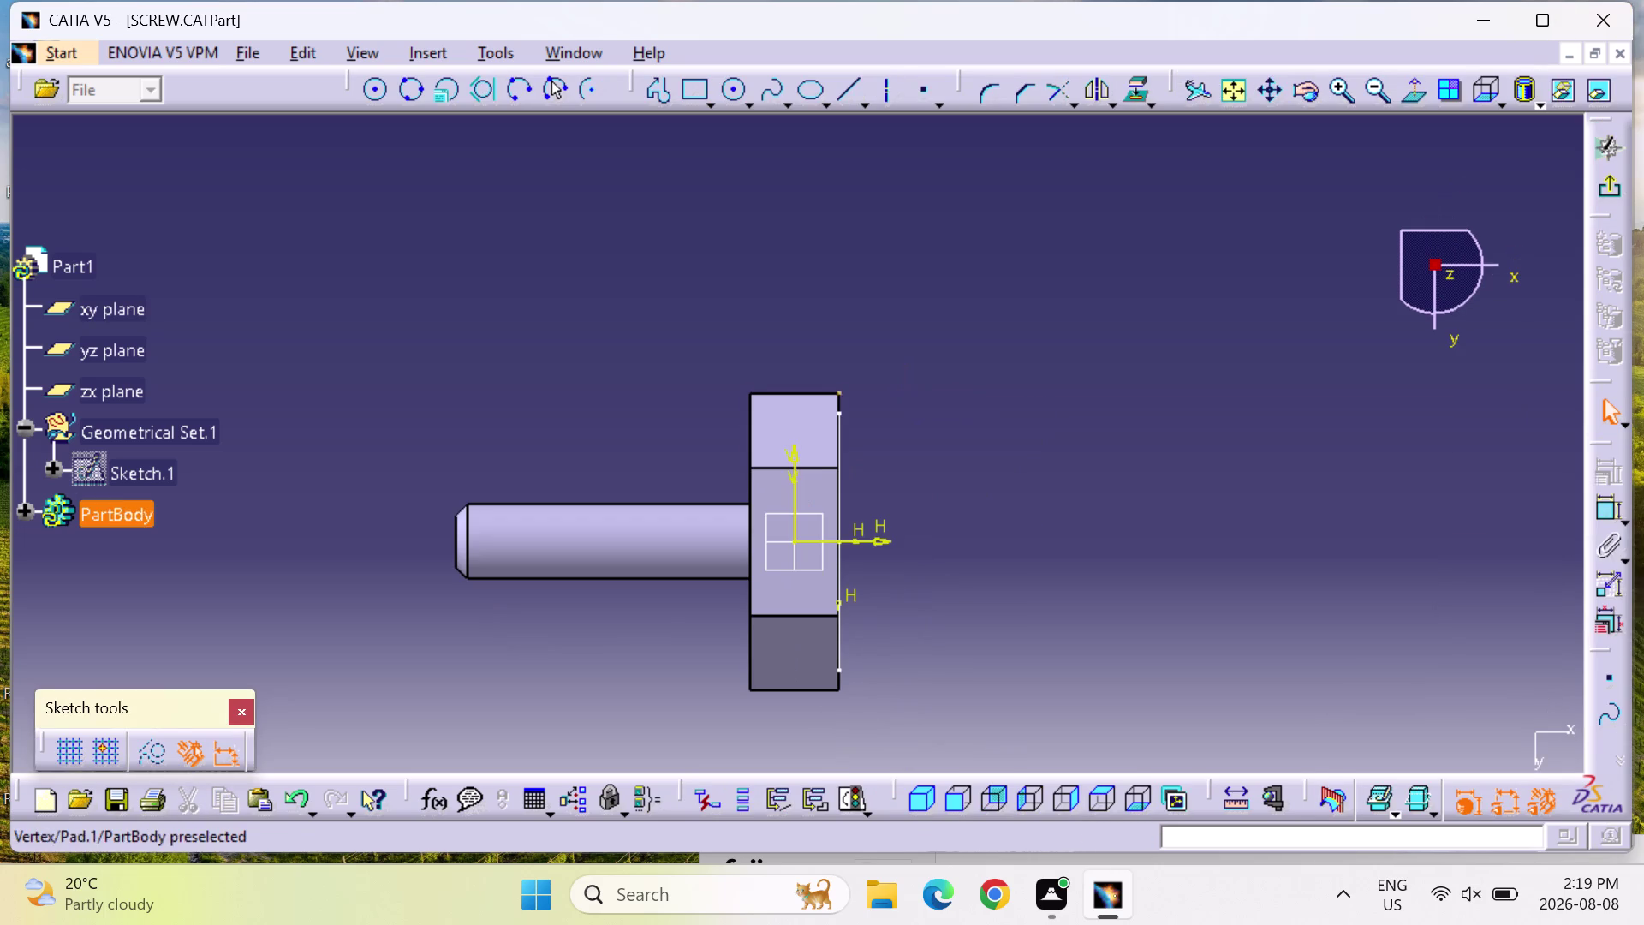
click(1135, 806)
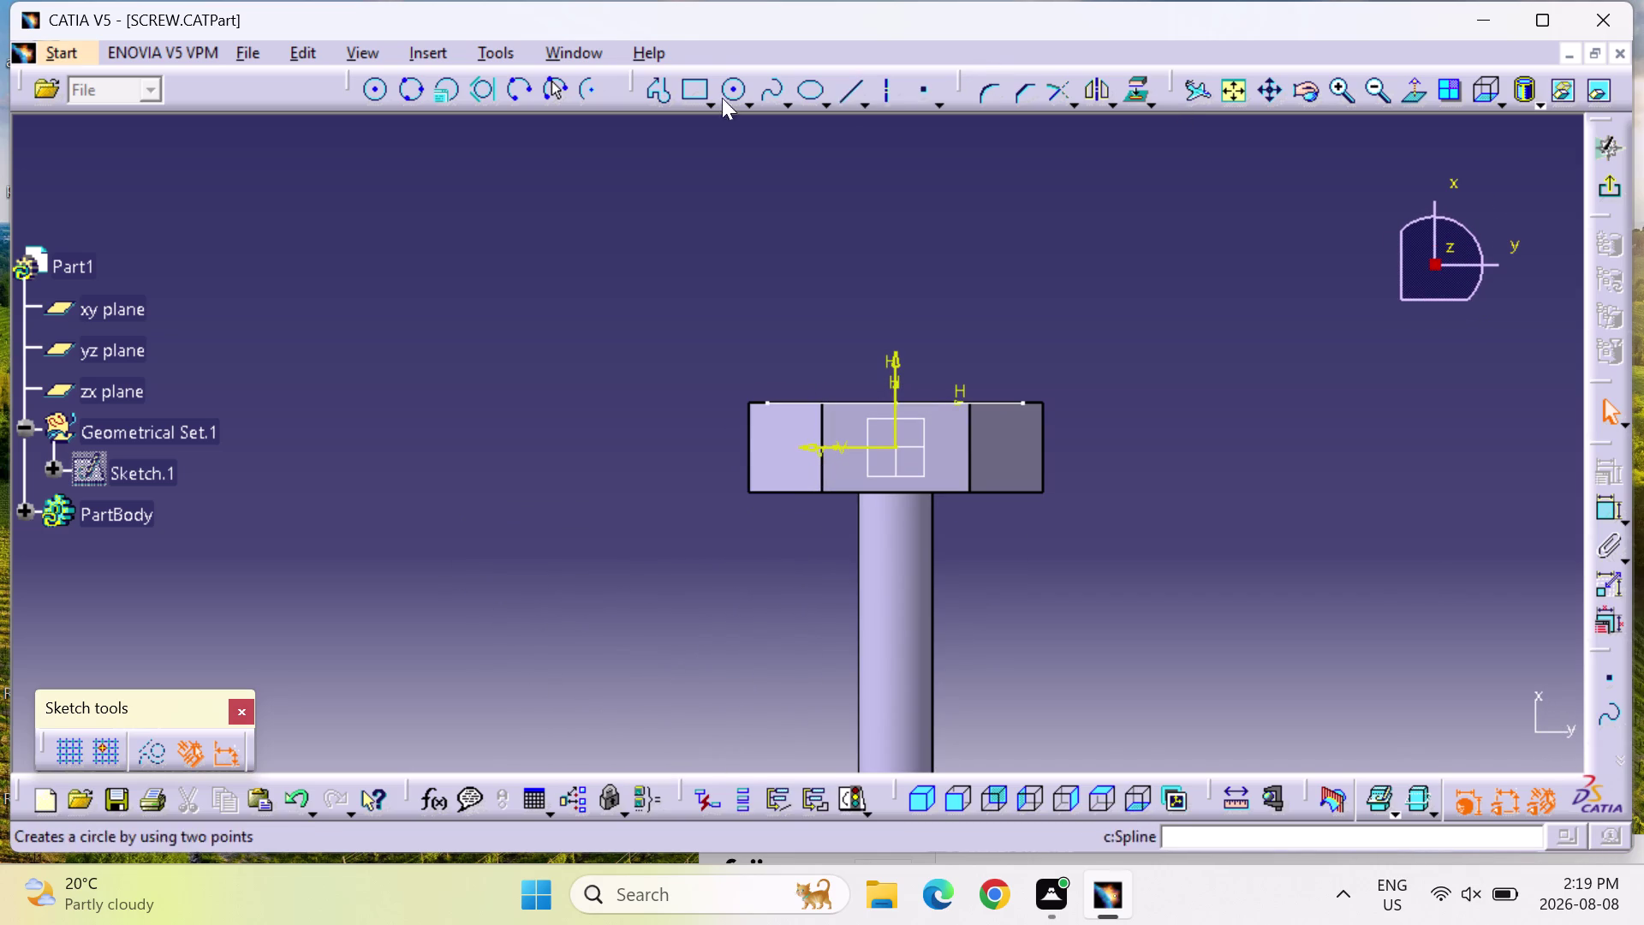
click(661, 91)
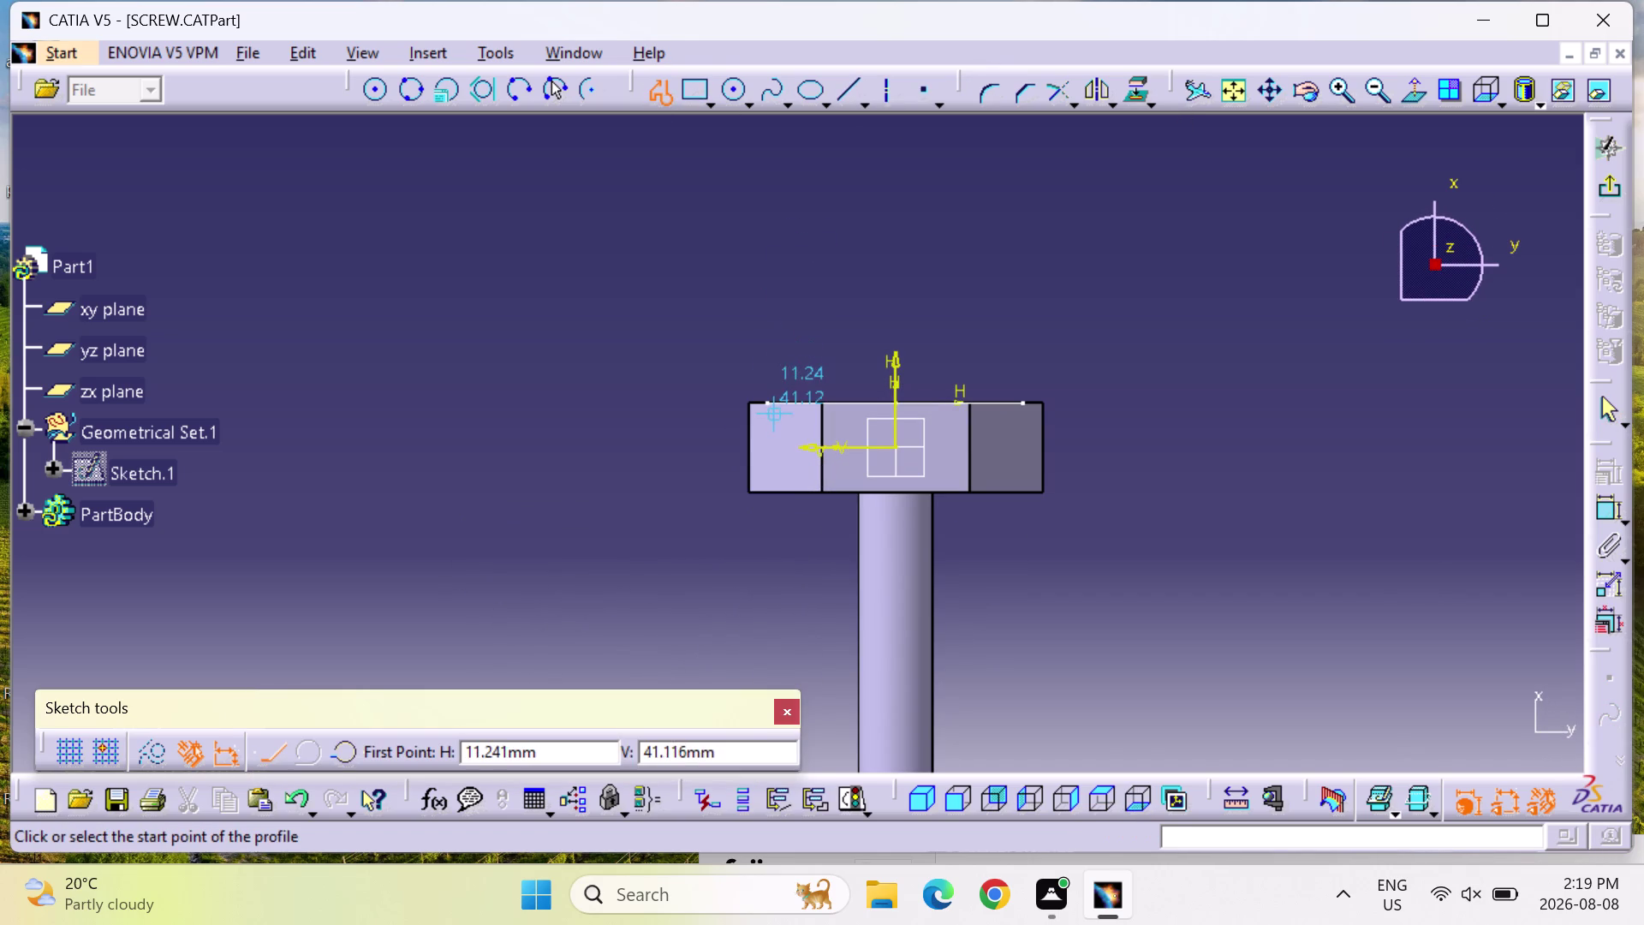
click(768, 402)
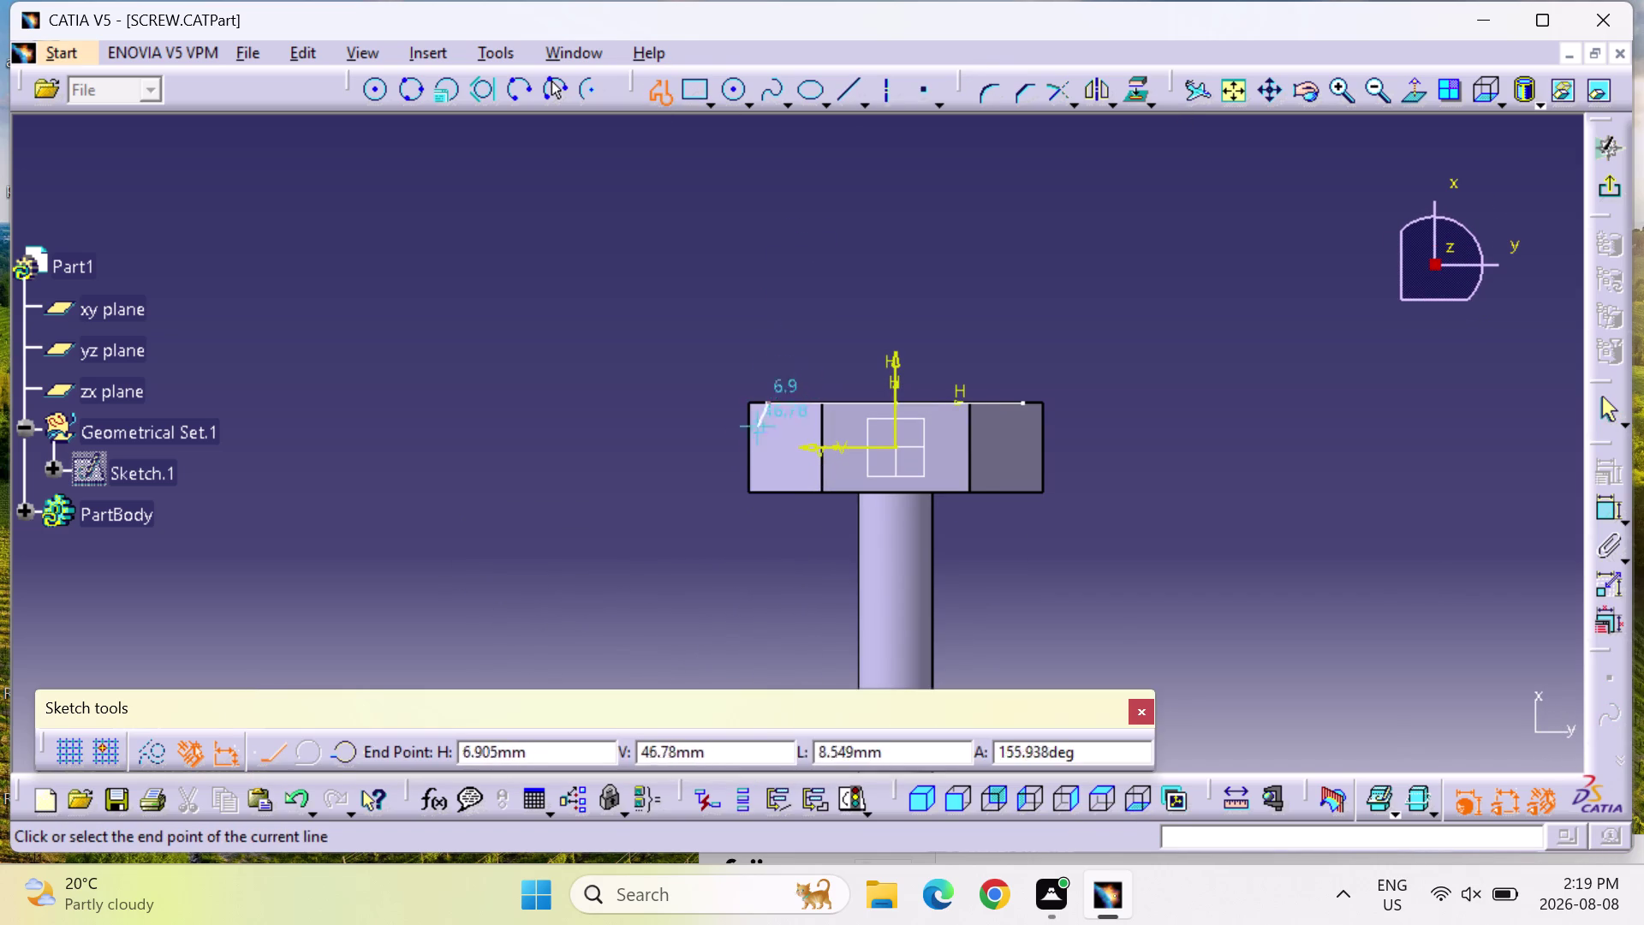
click(694, 477)
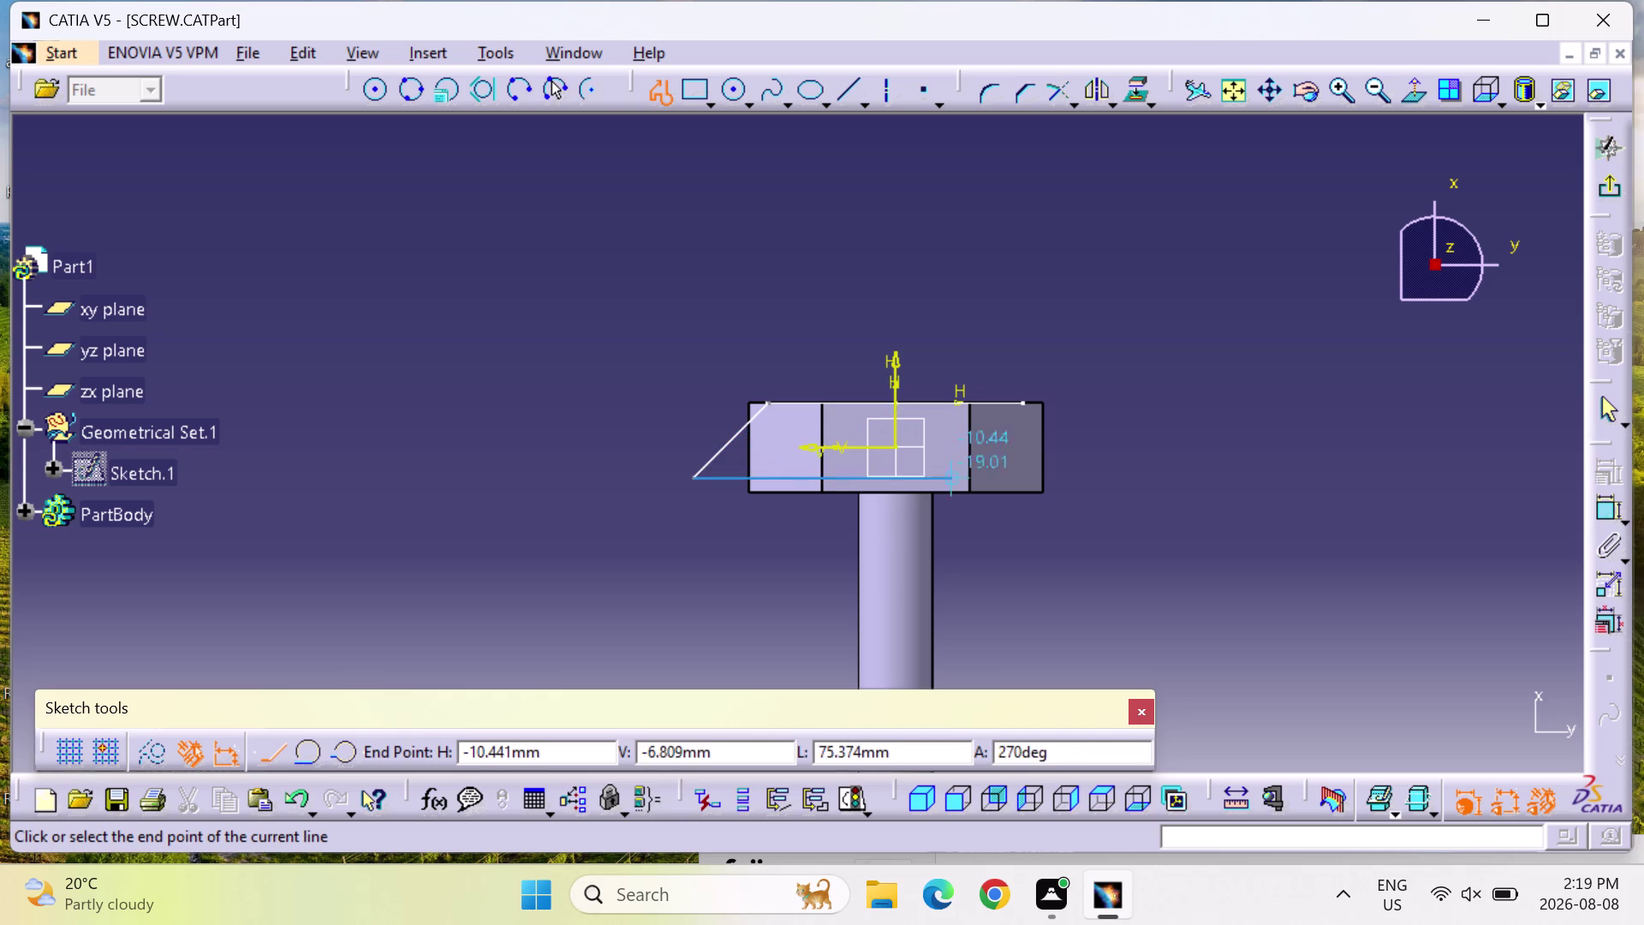
key(Escape)
key(Escape)
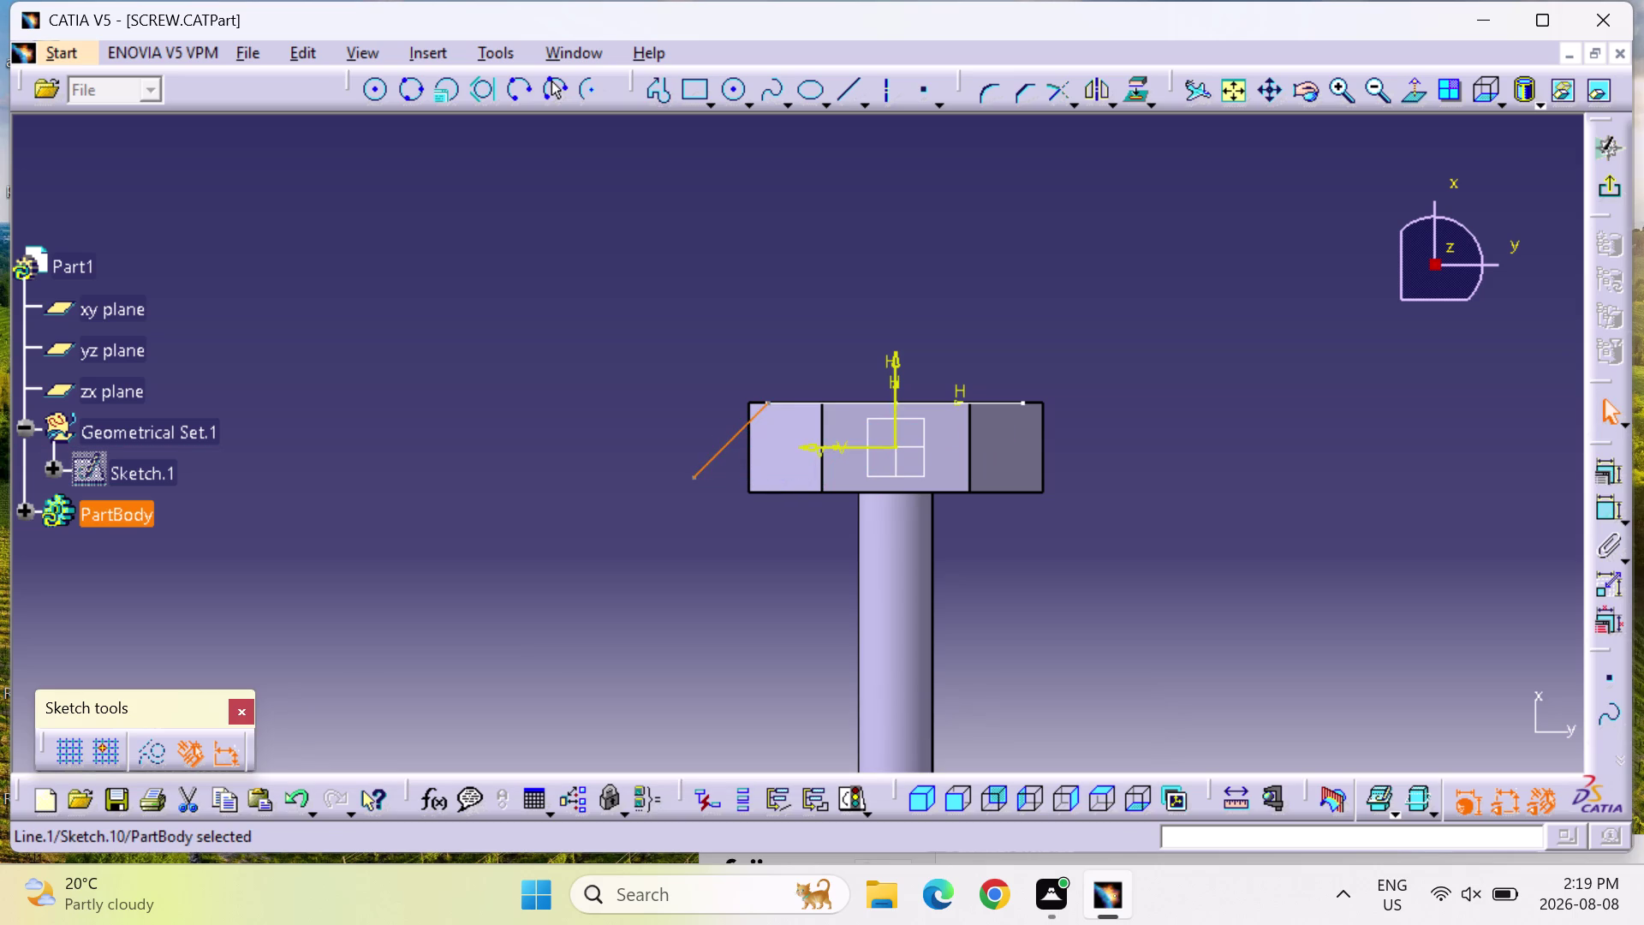
click(1601, 508)
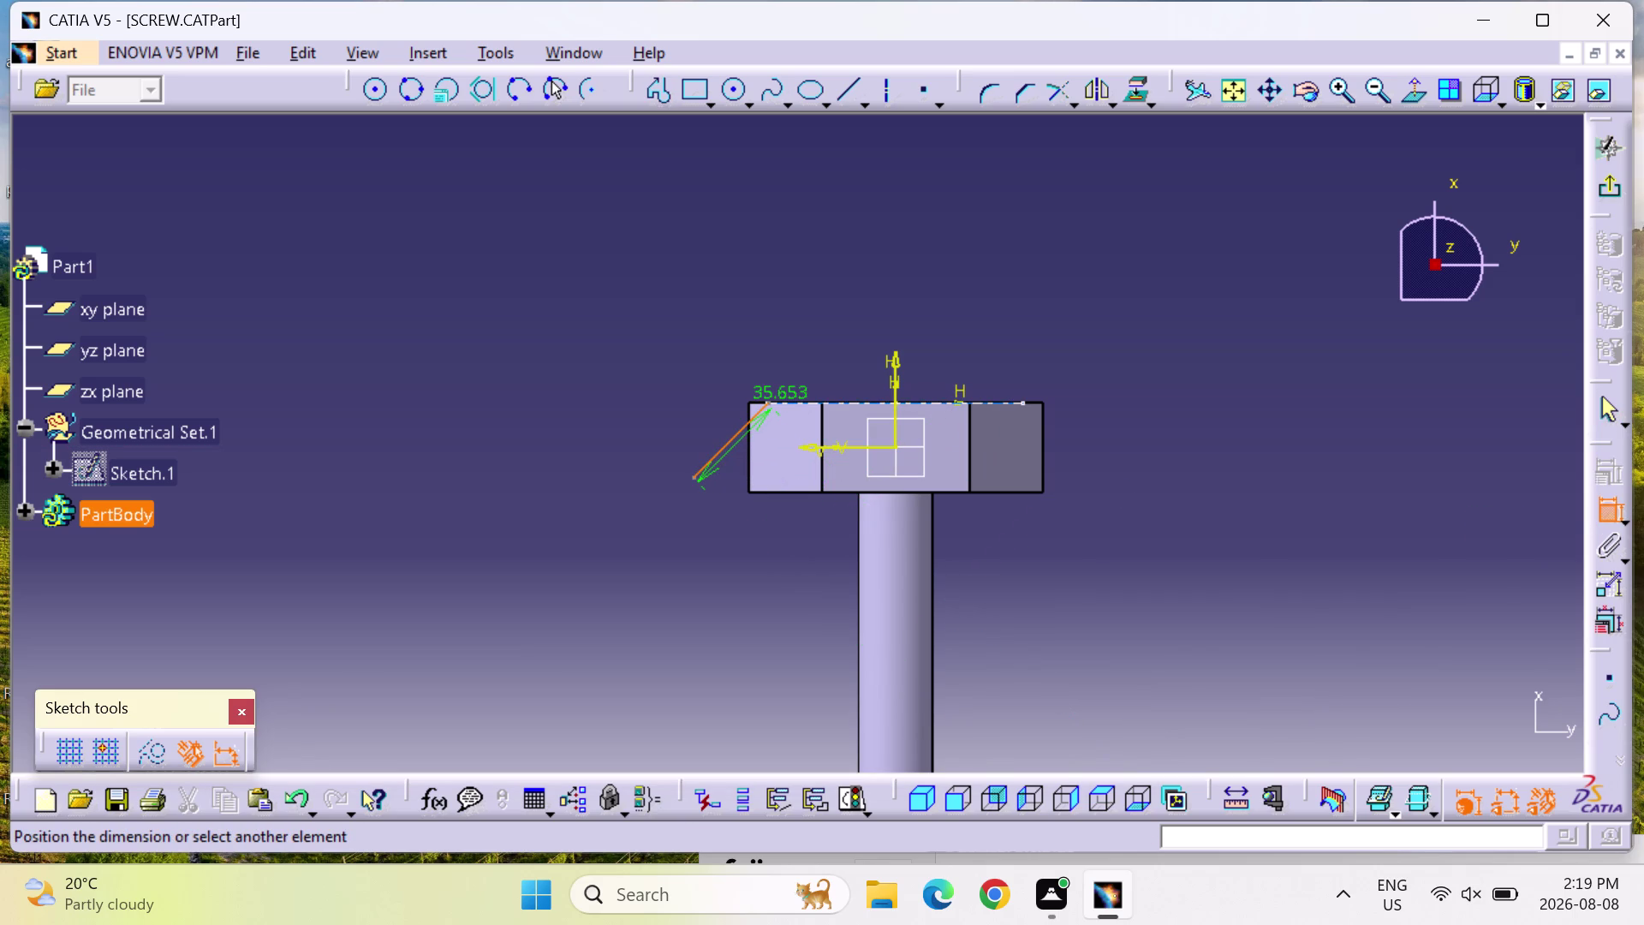
Dimension the line at 30° to the head's top edge and exit the sketch.
click(783, 402)
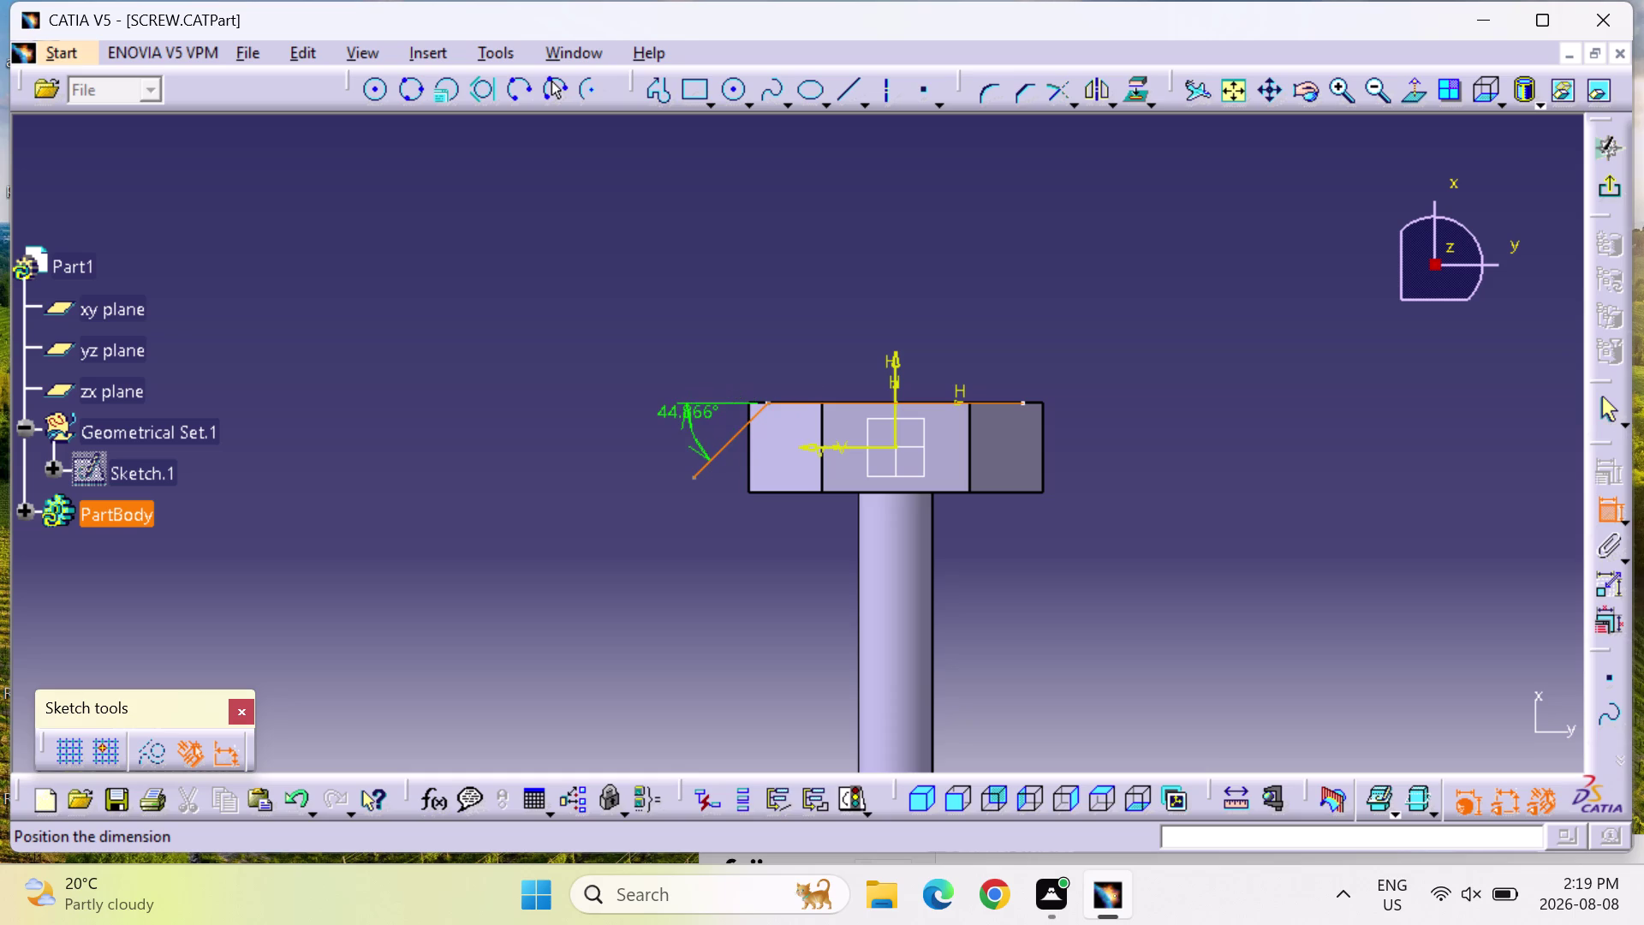
click(682, 426)
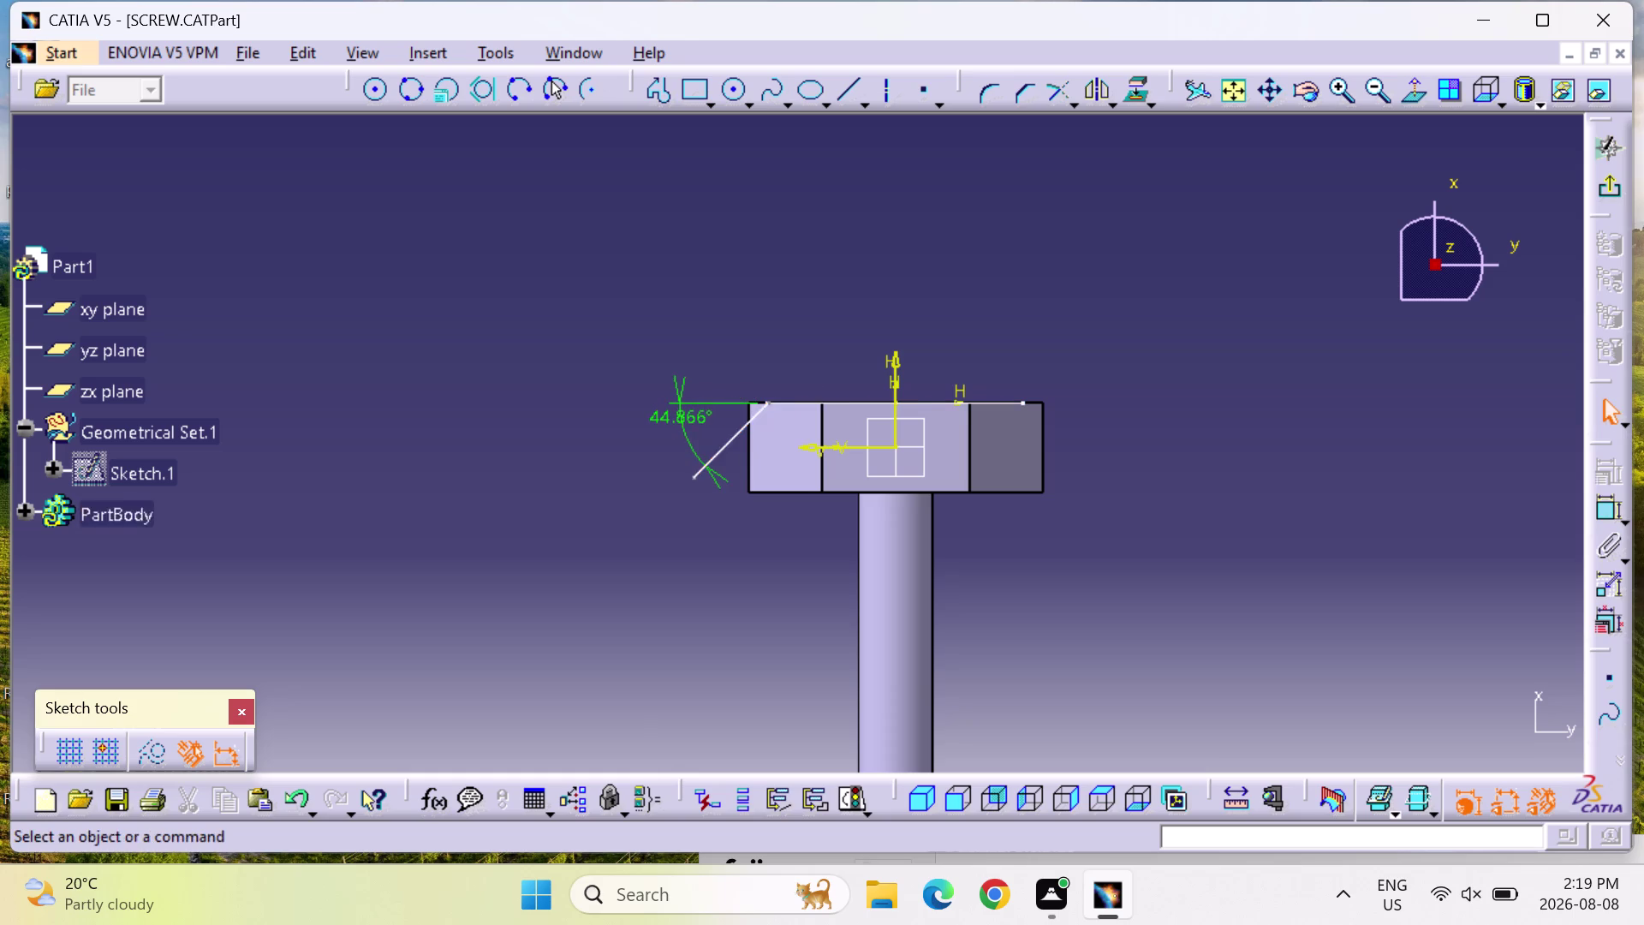
double_click(683, 410)
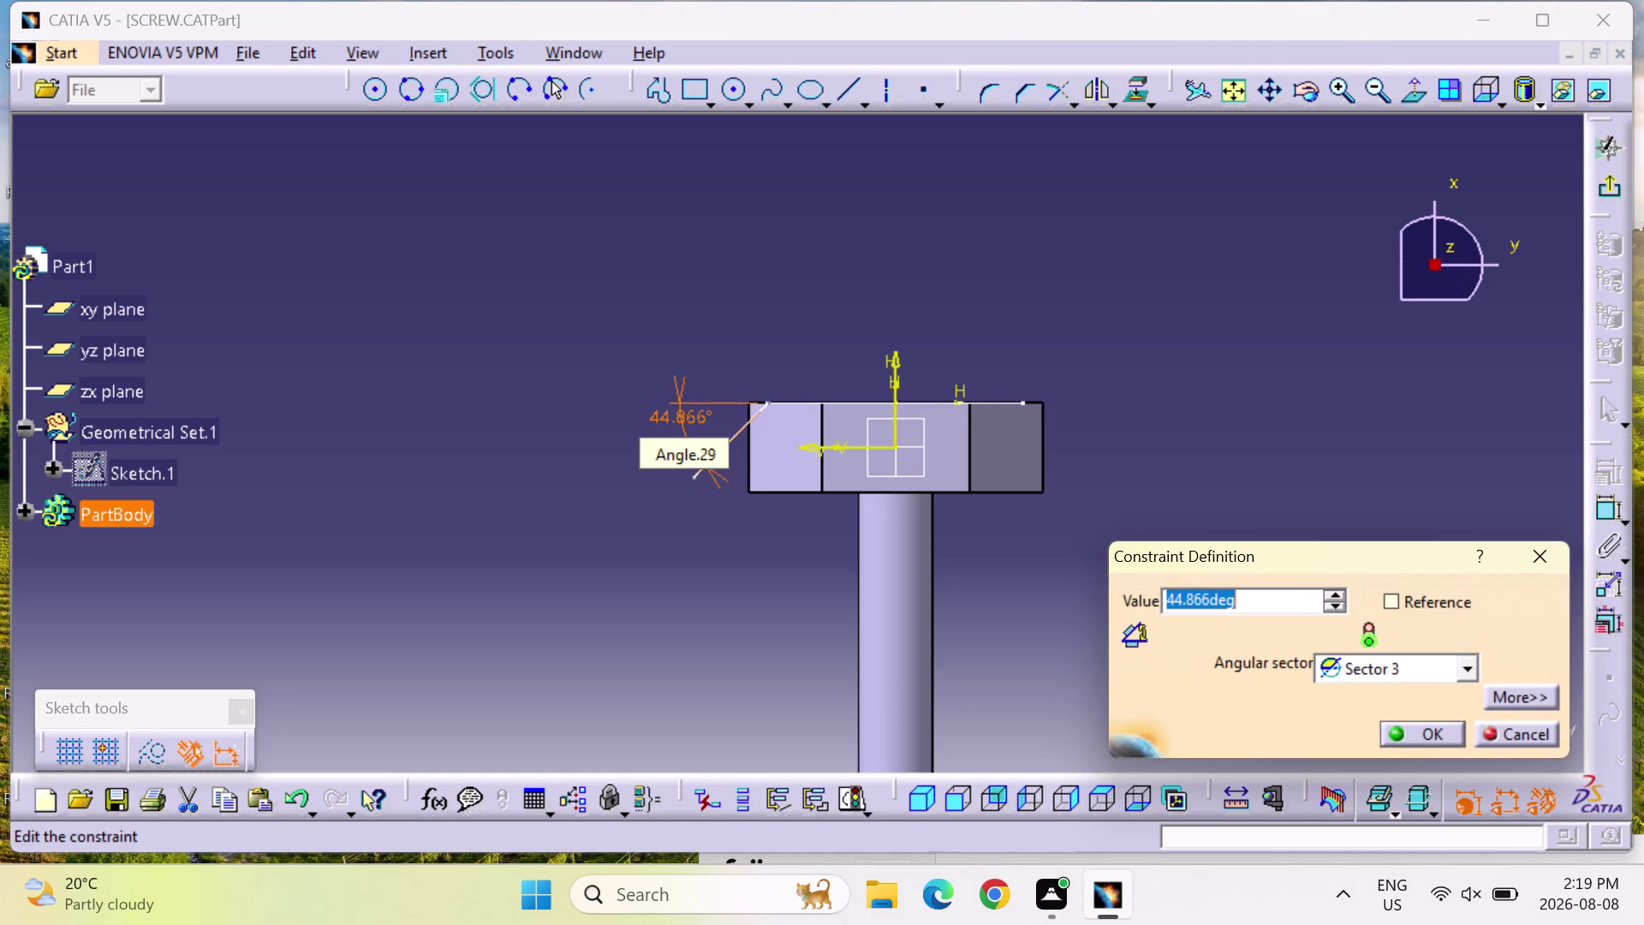
text(30)
key(Return)
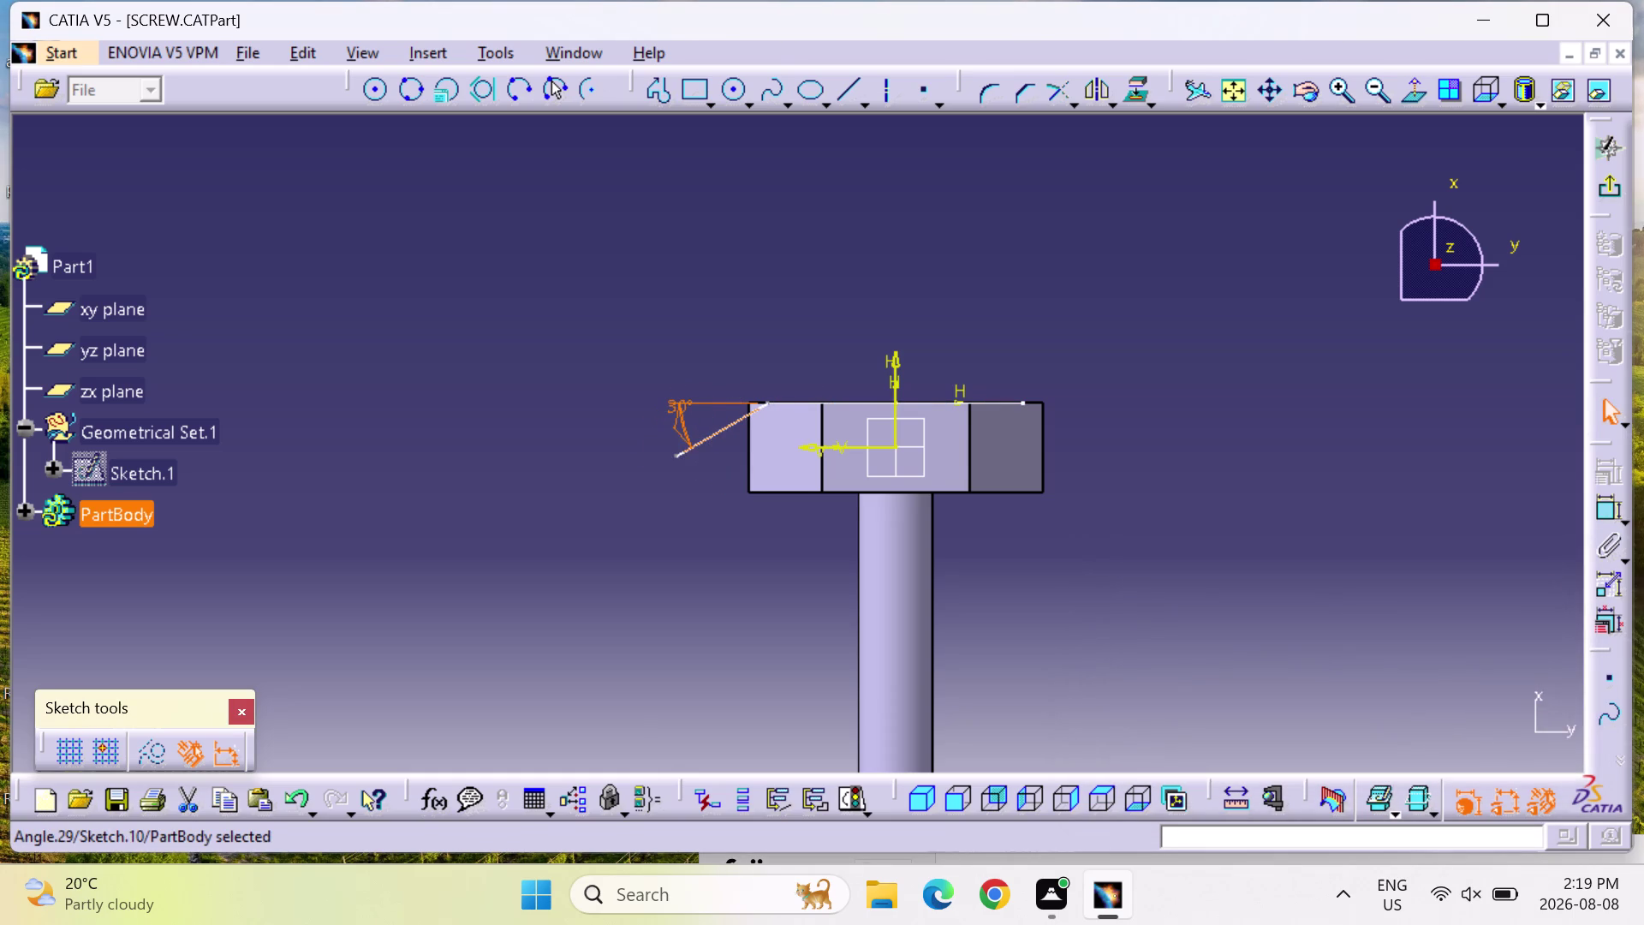
click(1601, 187)
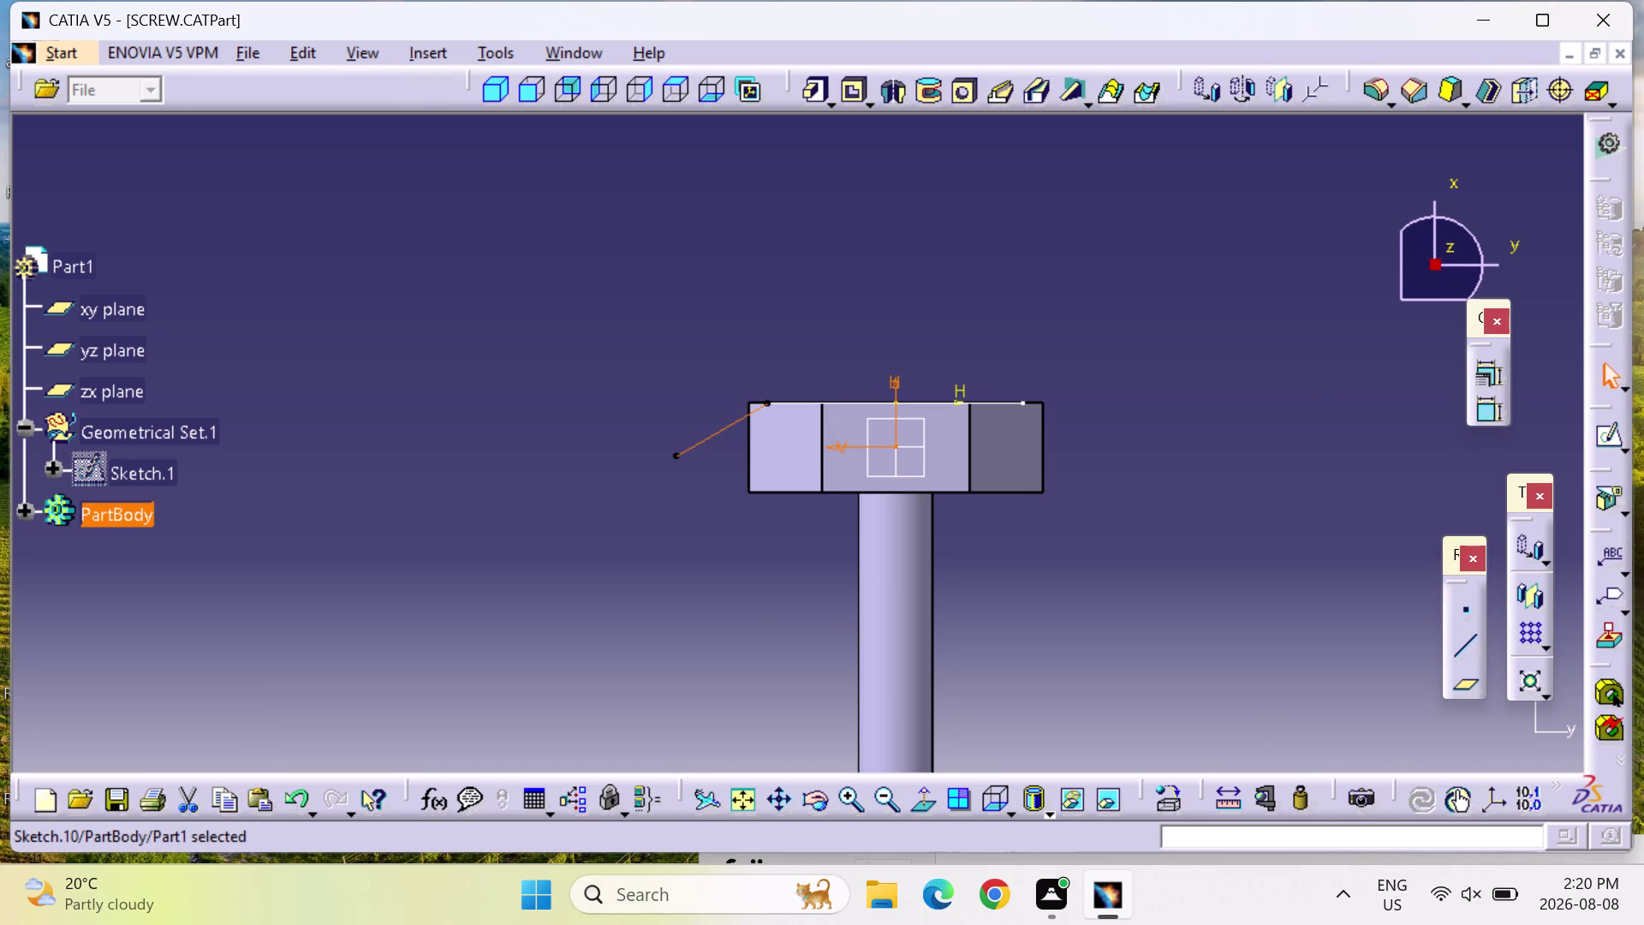
middle_drag(782, 531, 859, 626)
right_drag(782, 531, 859, 626)
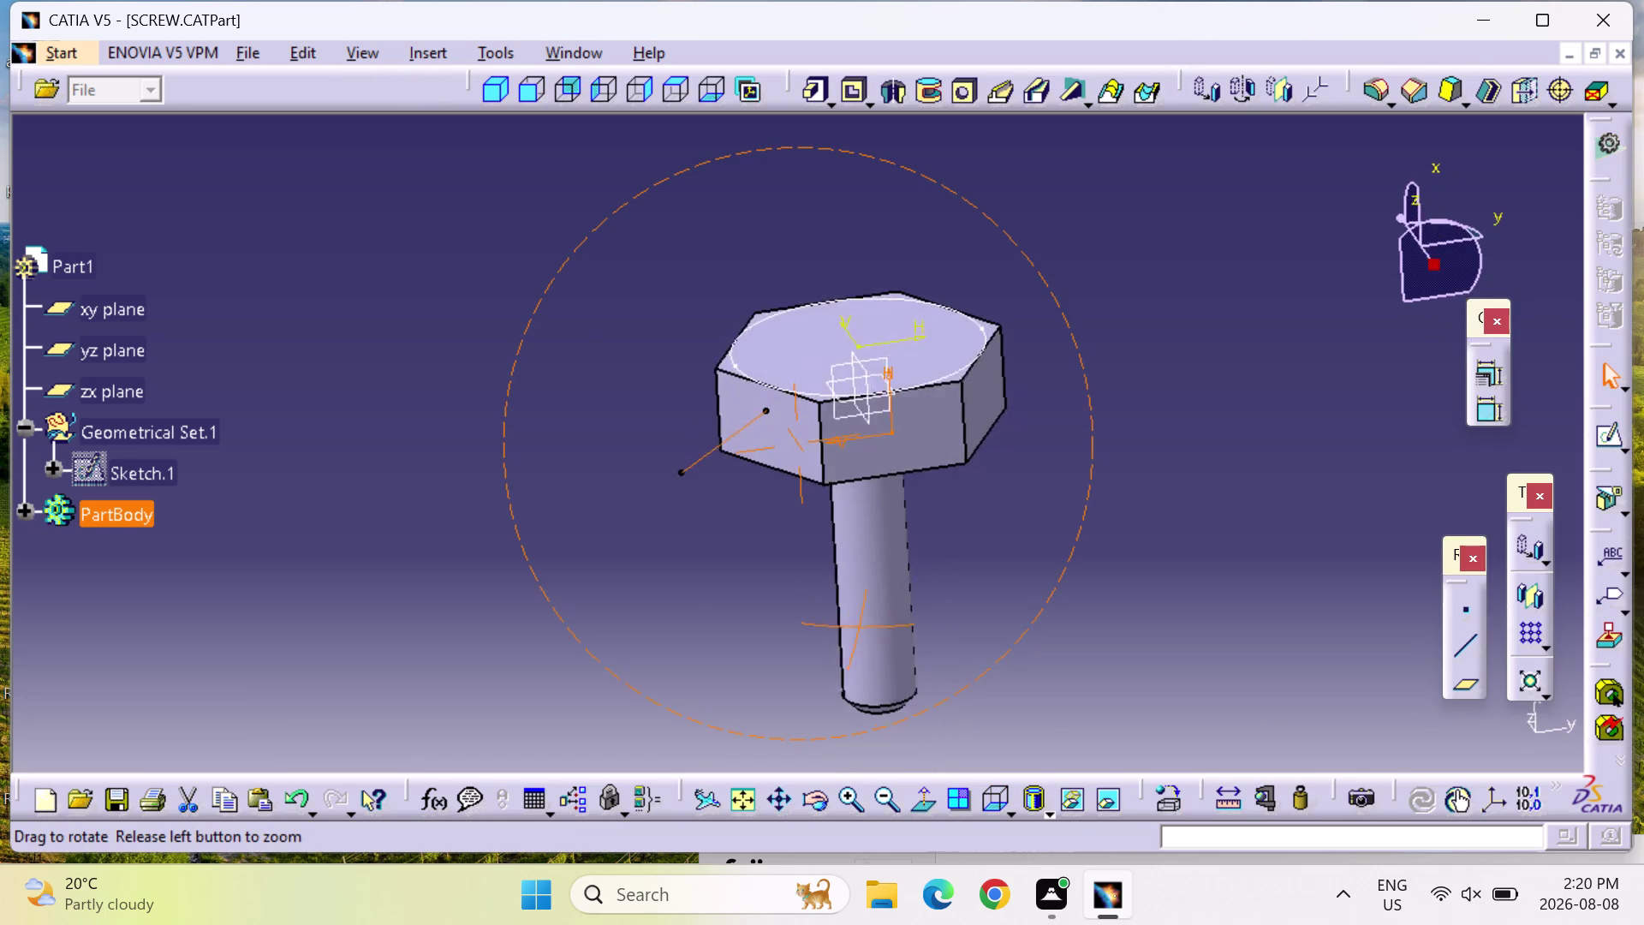
middle_drag(859, 626, 1073, 557)
right_drag(859, 626, 1073, 557)
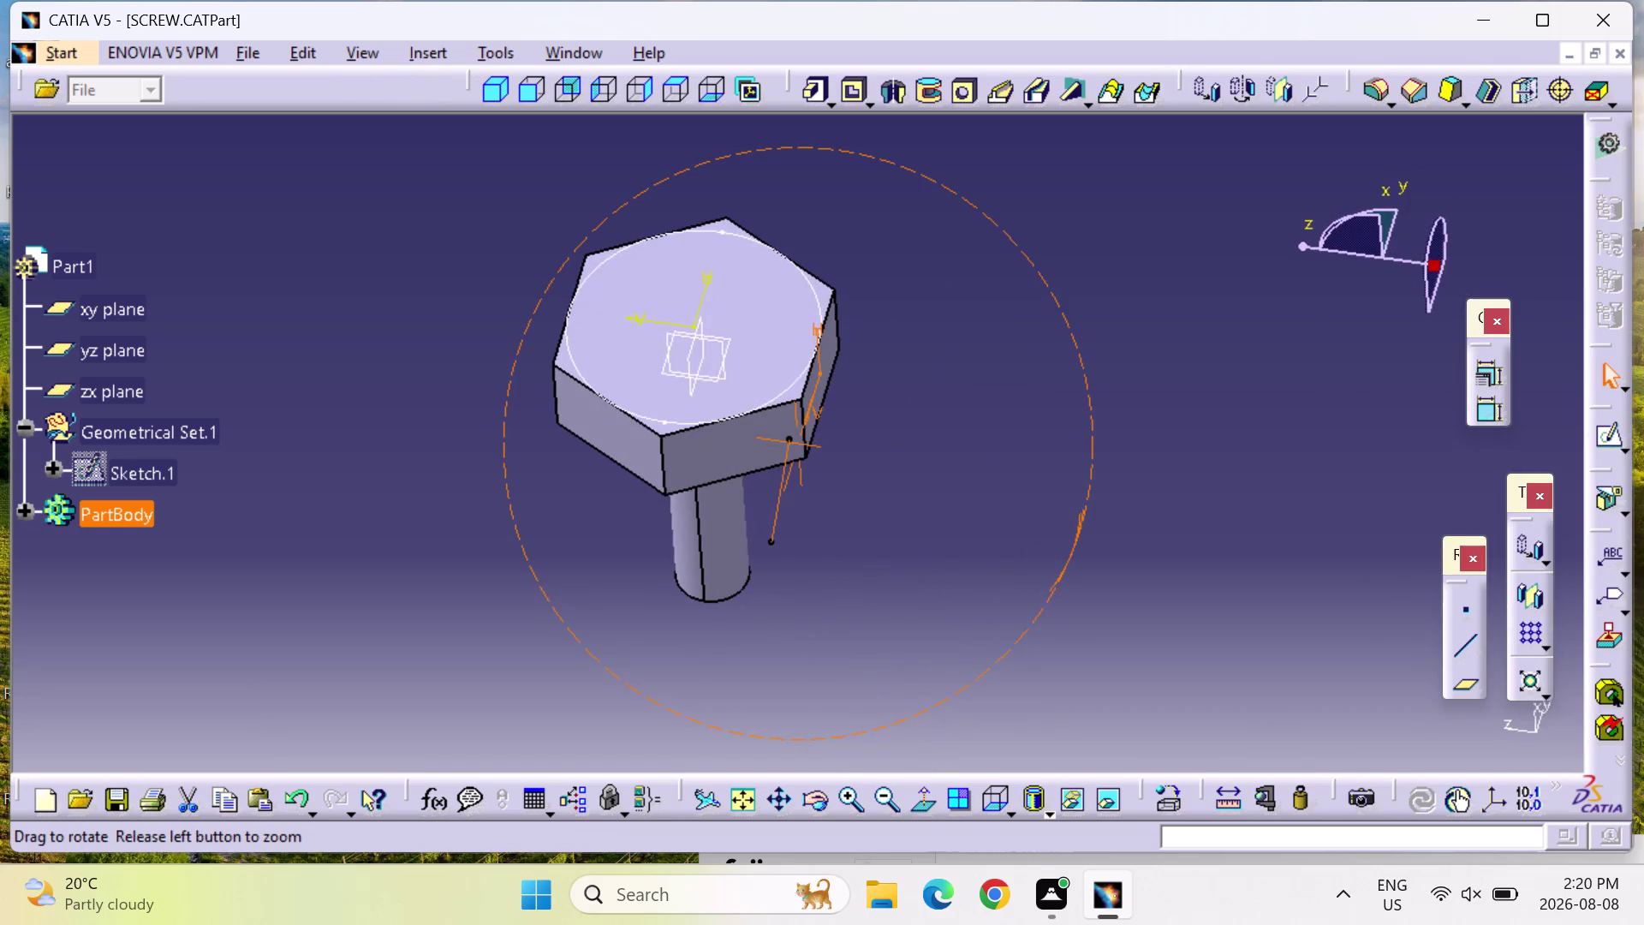
middle_drag(1073, 557, 771, 572)
right_drag(1073, 557, 770, 572)
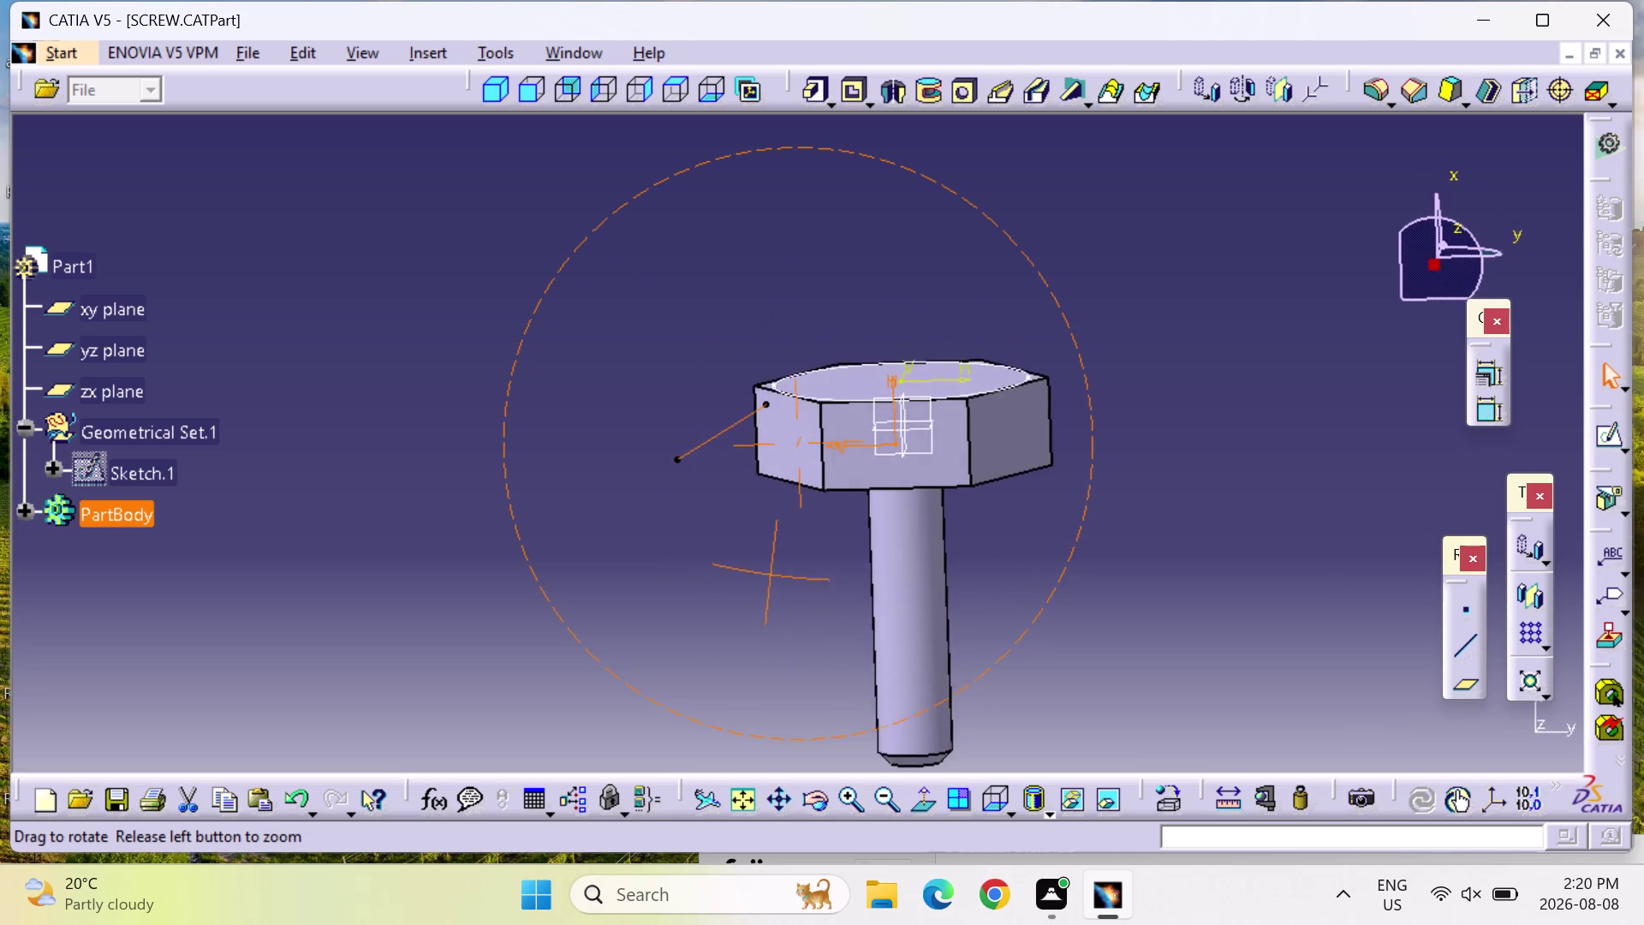
middle_drag(771, 572, 769, 553)
right_drag(771, 572, 770, 554)
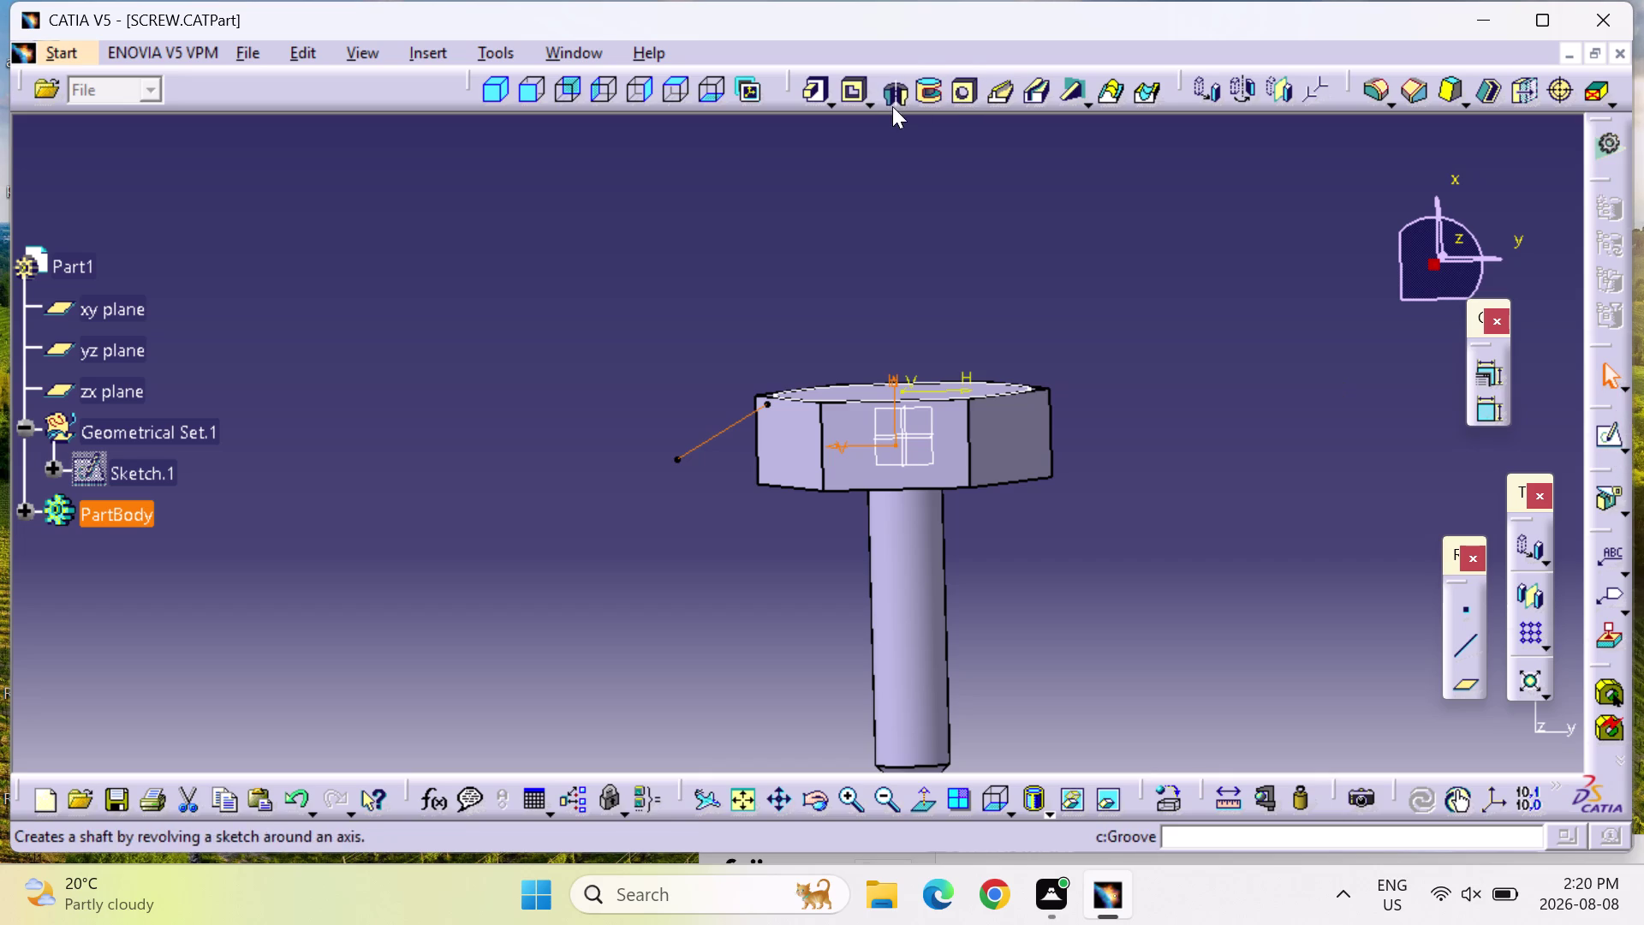
click(853, 93)
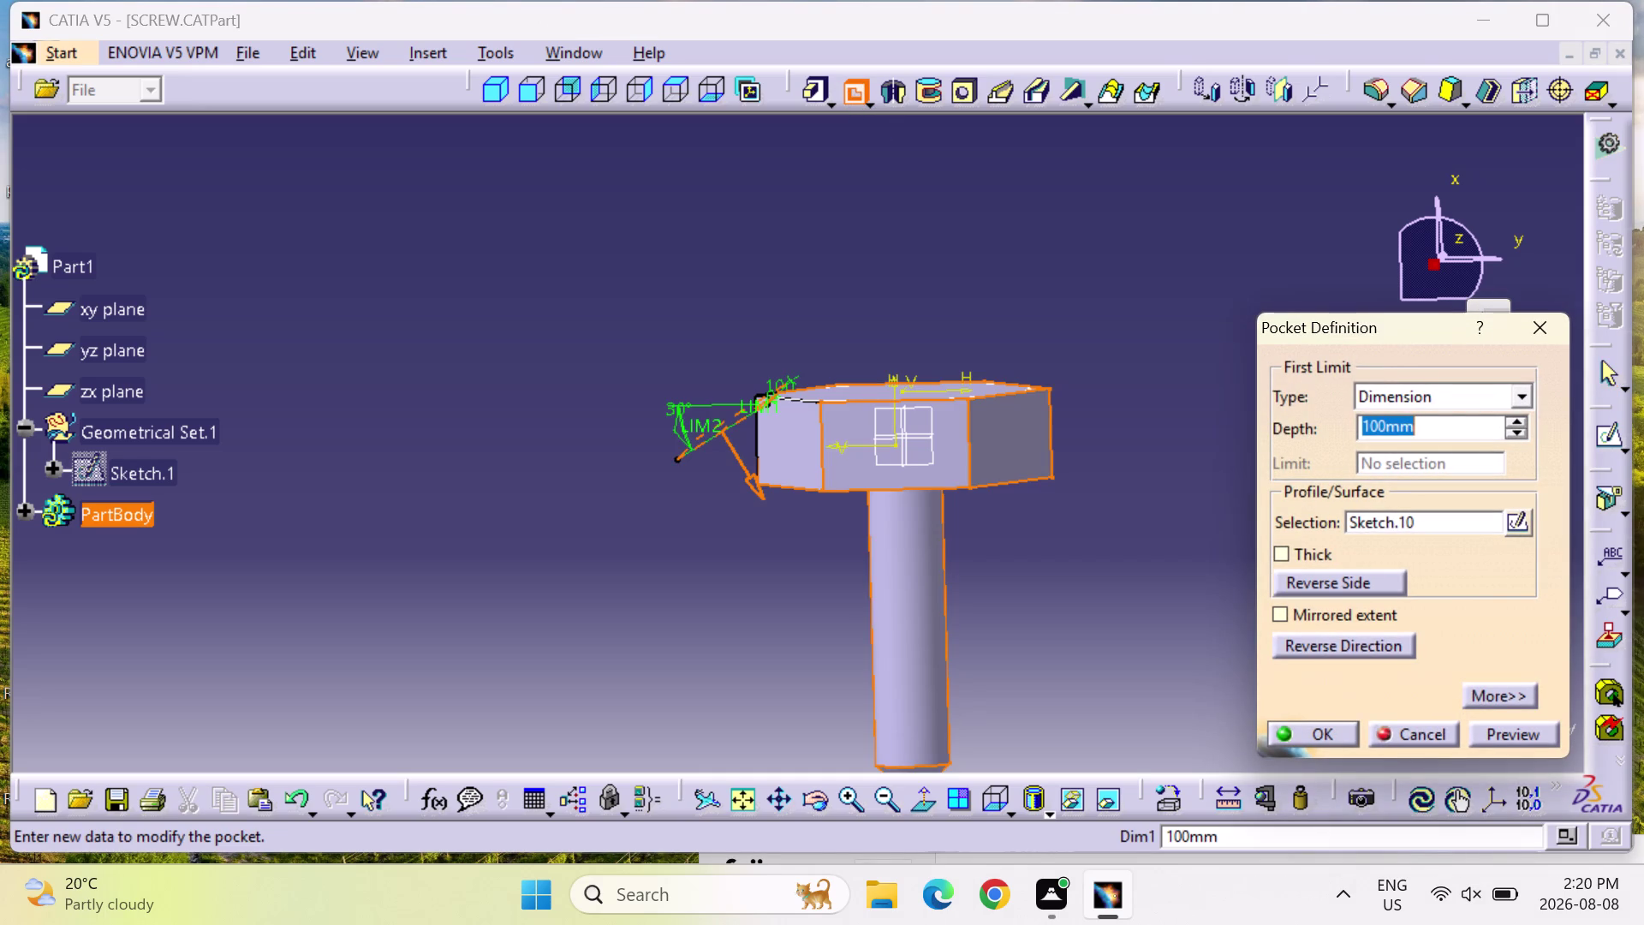
click(1543, 328)
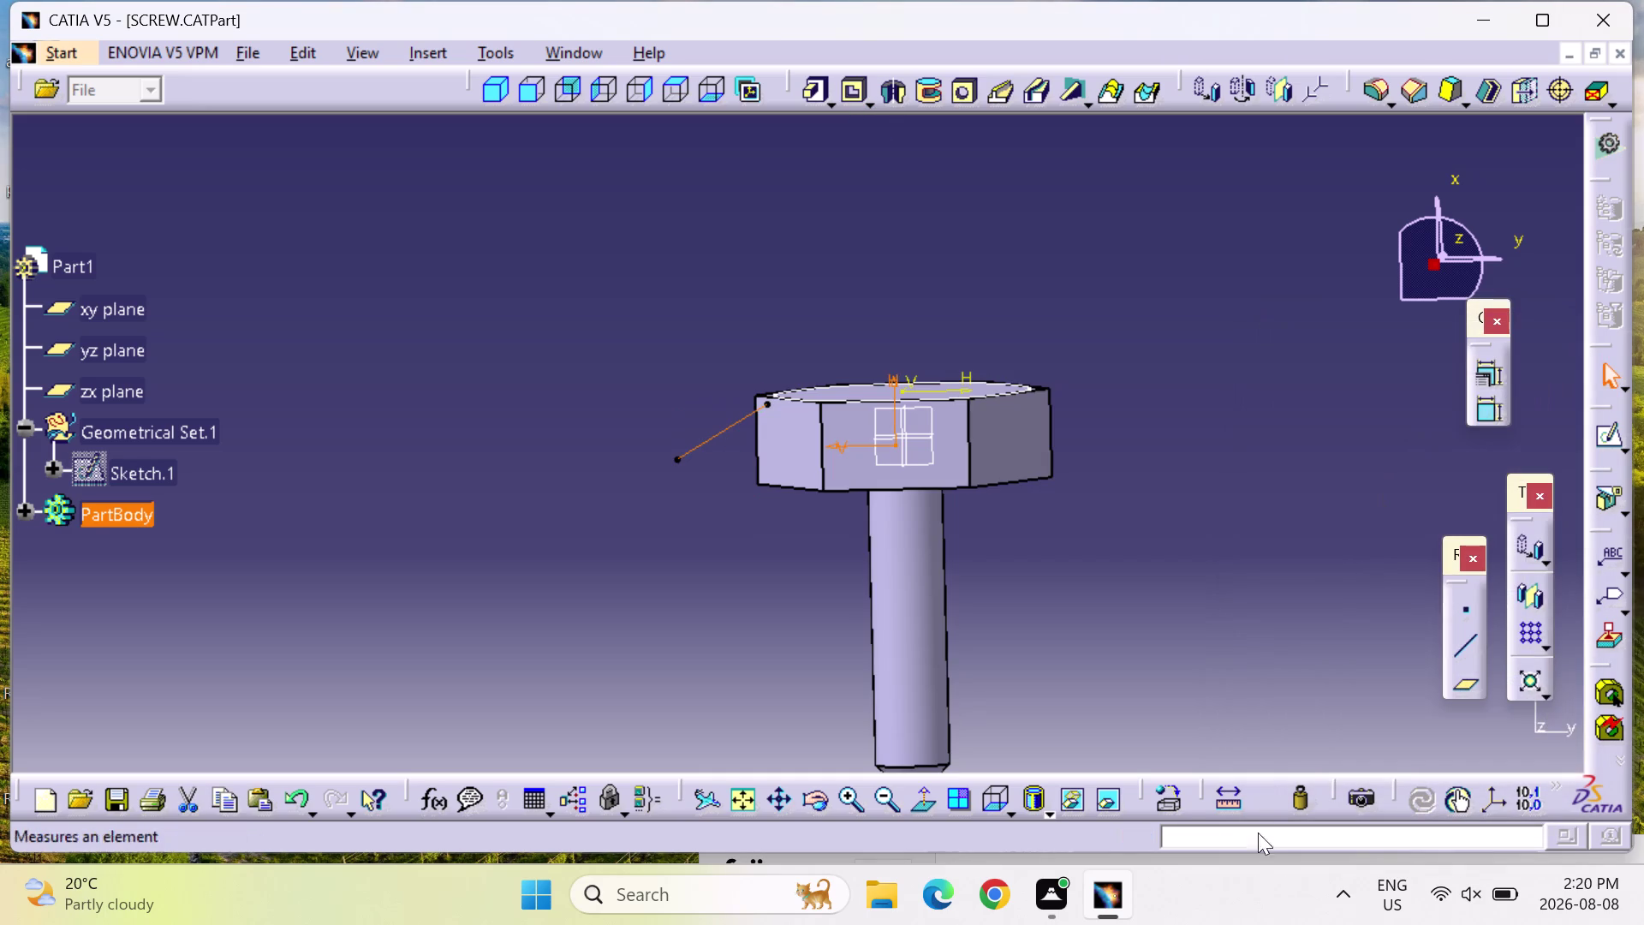
click(1273, 838)
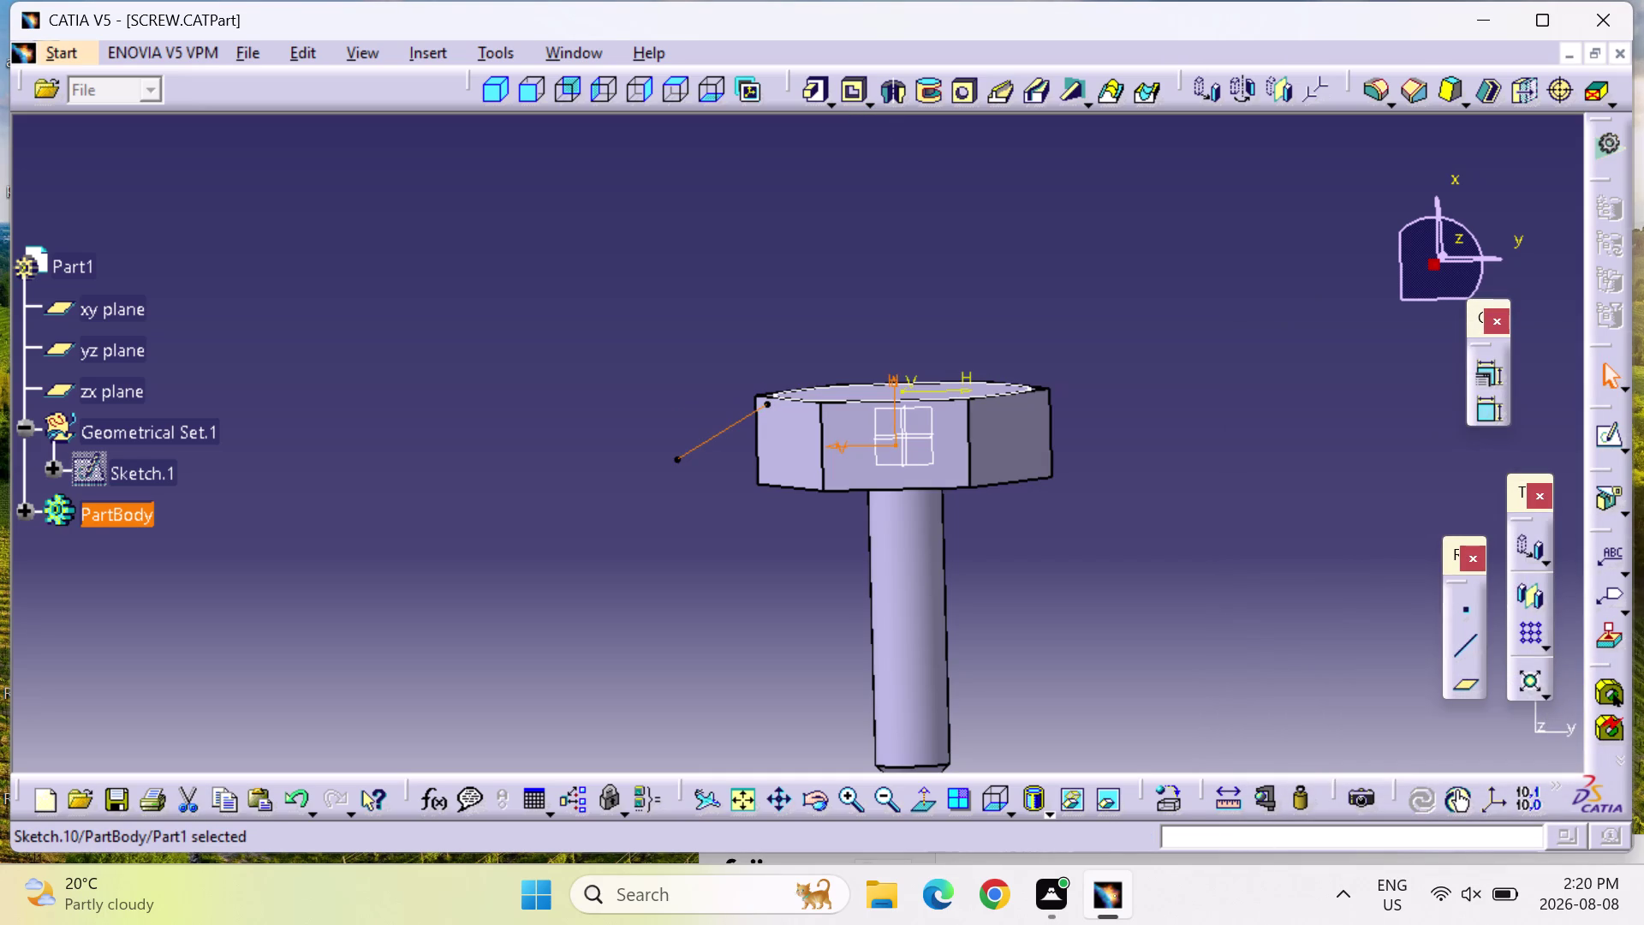
text(C:)
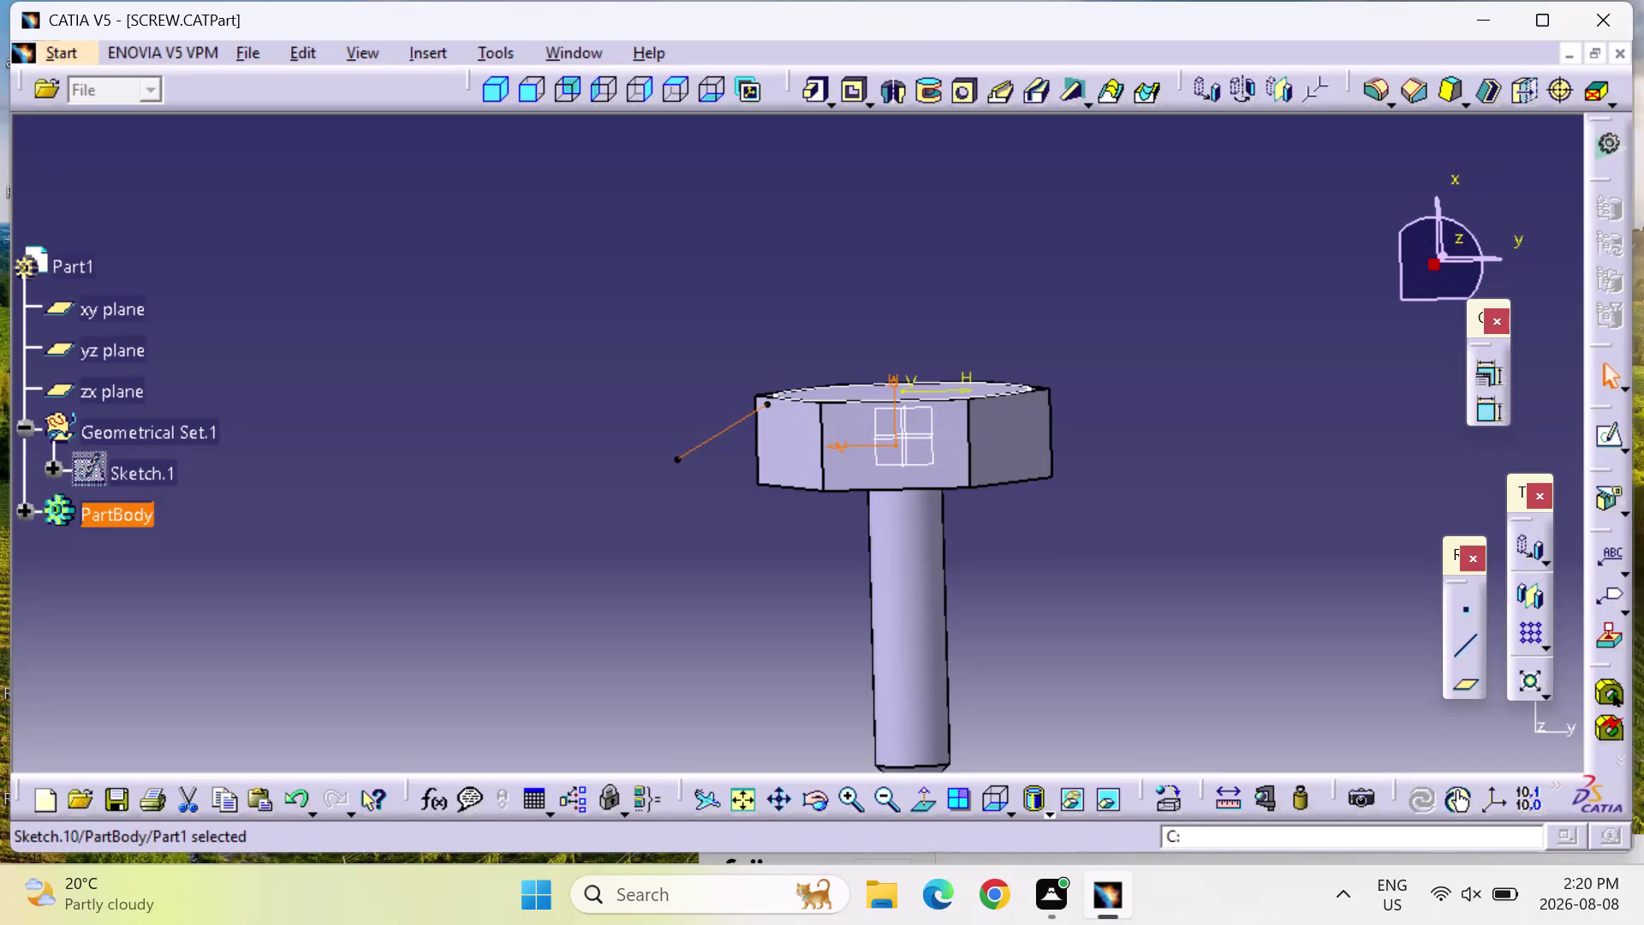
text(REVOLV)
text(E)
key(Return)
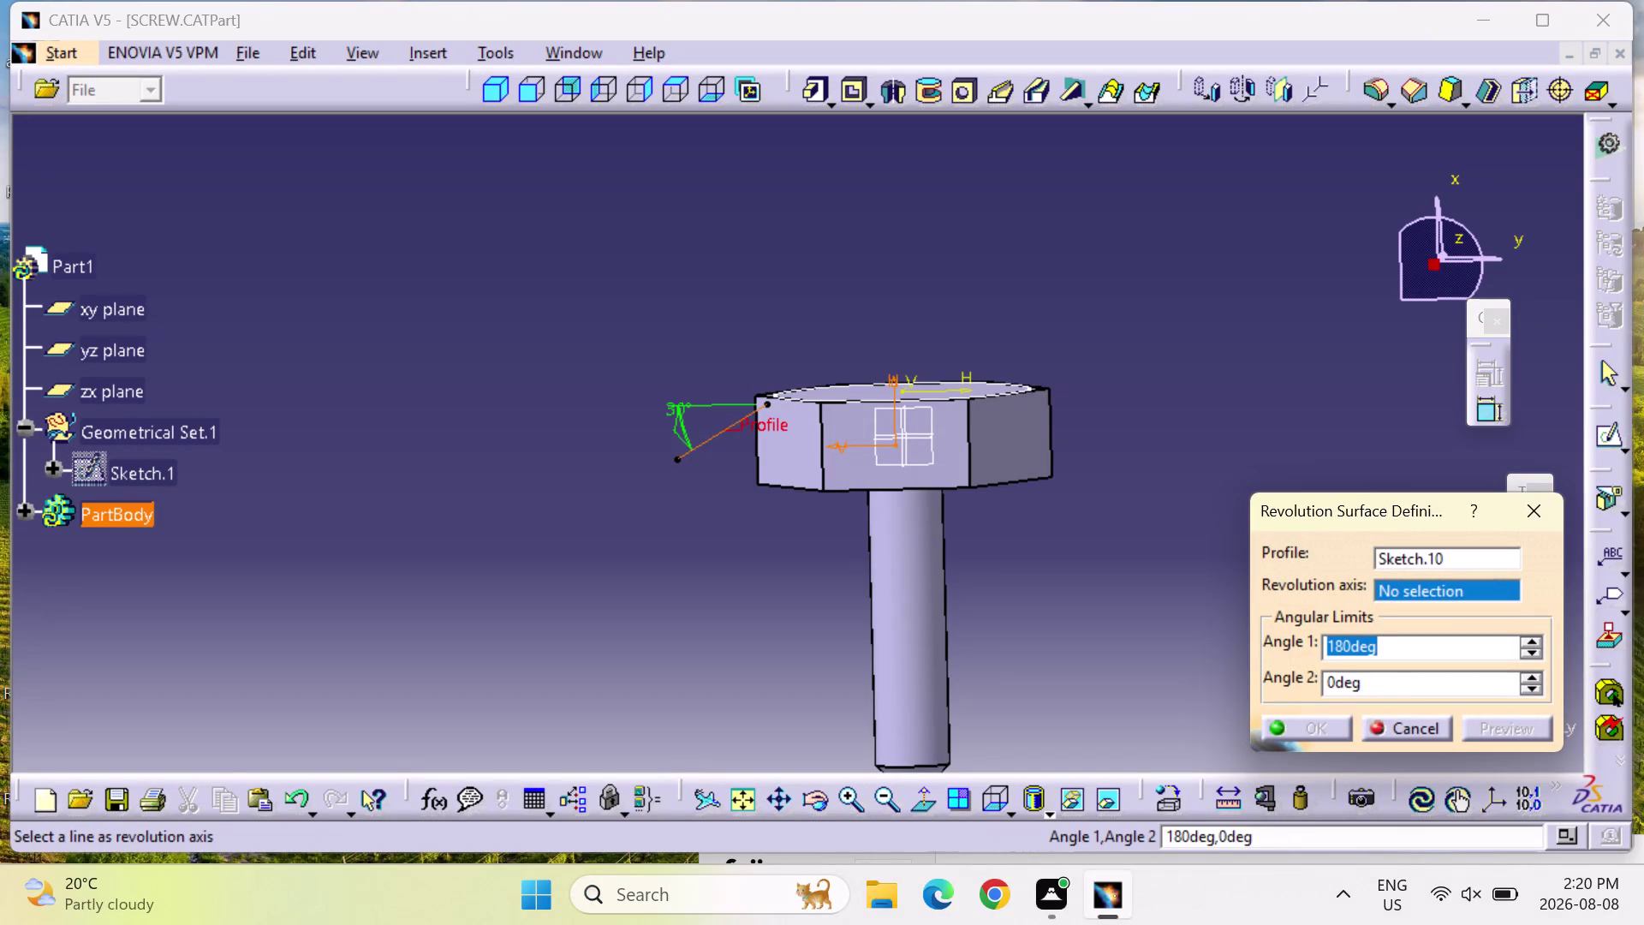
Try several revolution axes, including Z, and settle on the X axis.
right_click(1464, 590)
click(1445, 666)
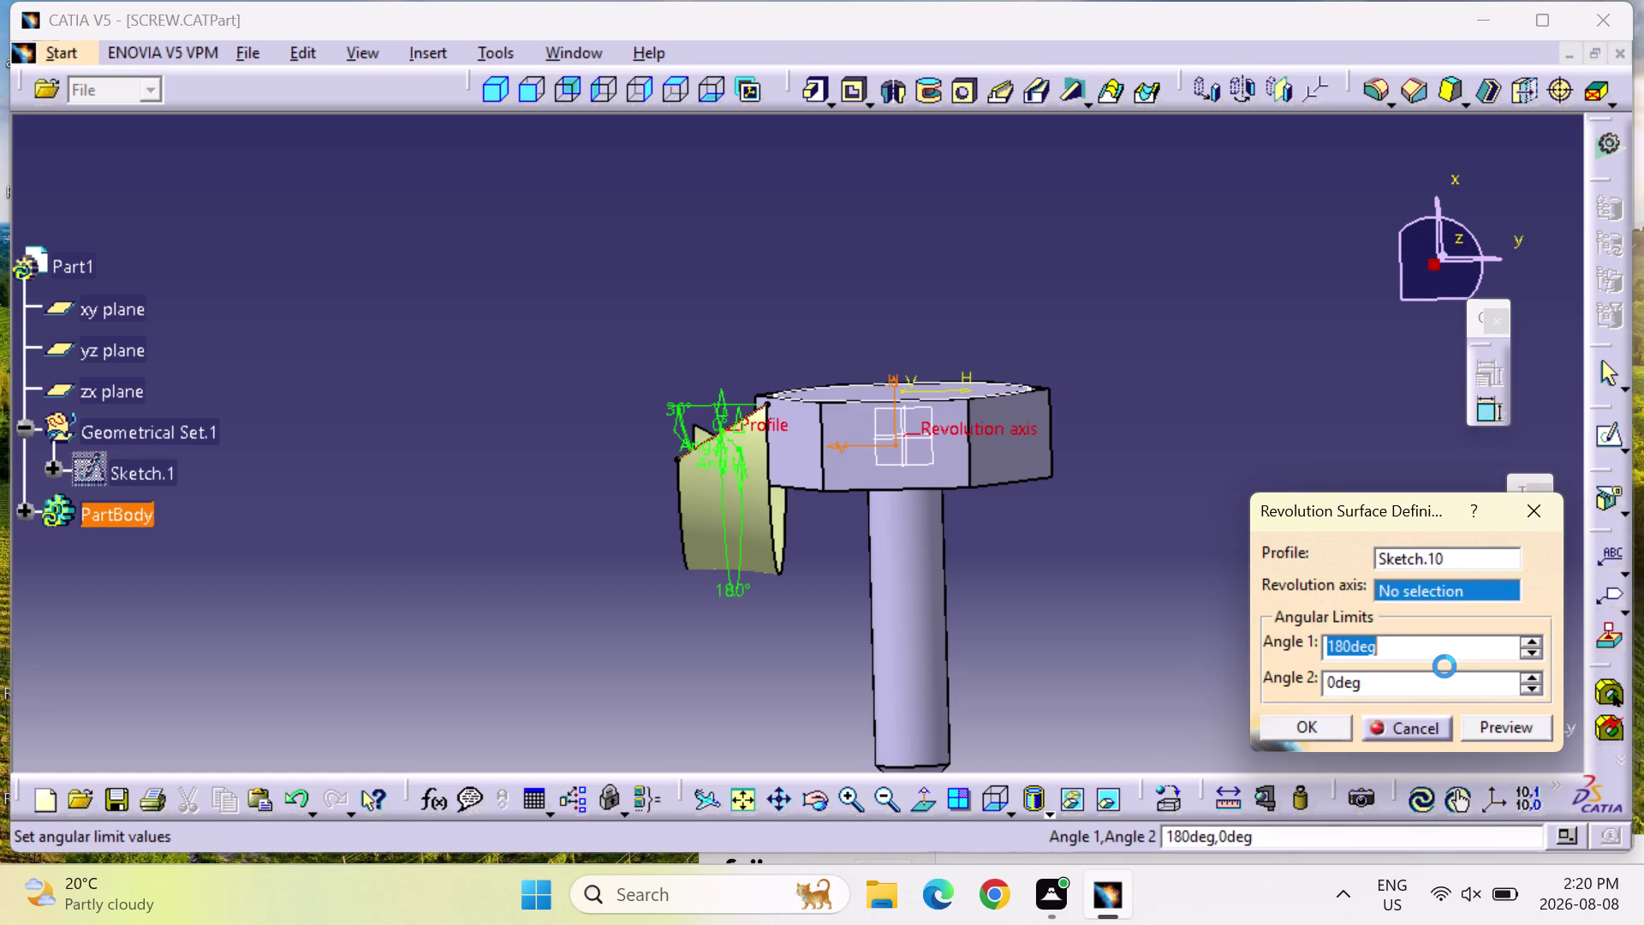
right_click(1441, 590)
click(1441, 495)
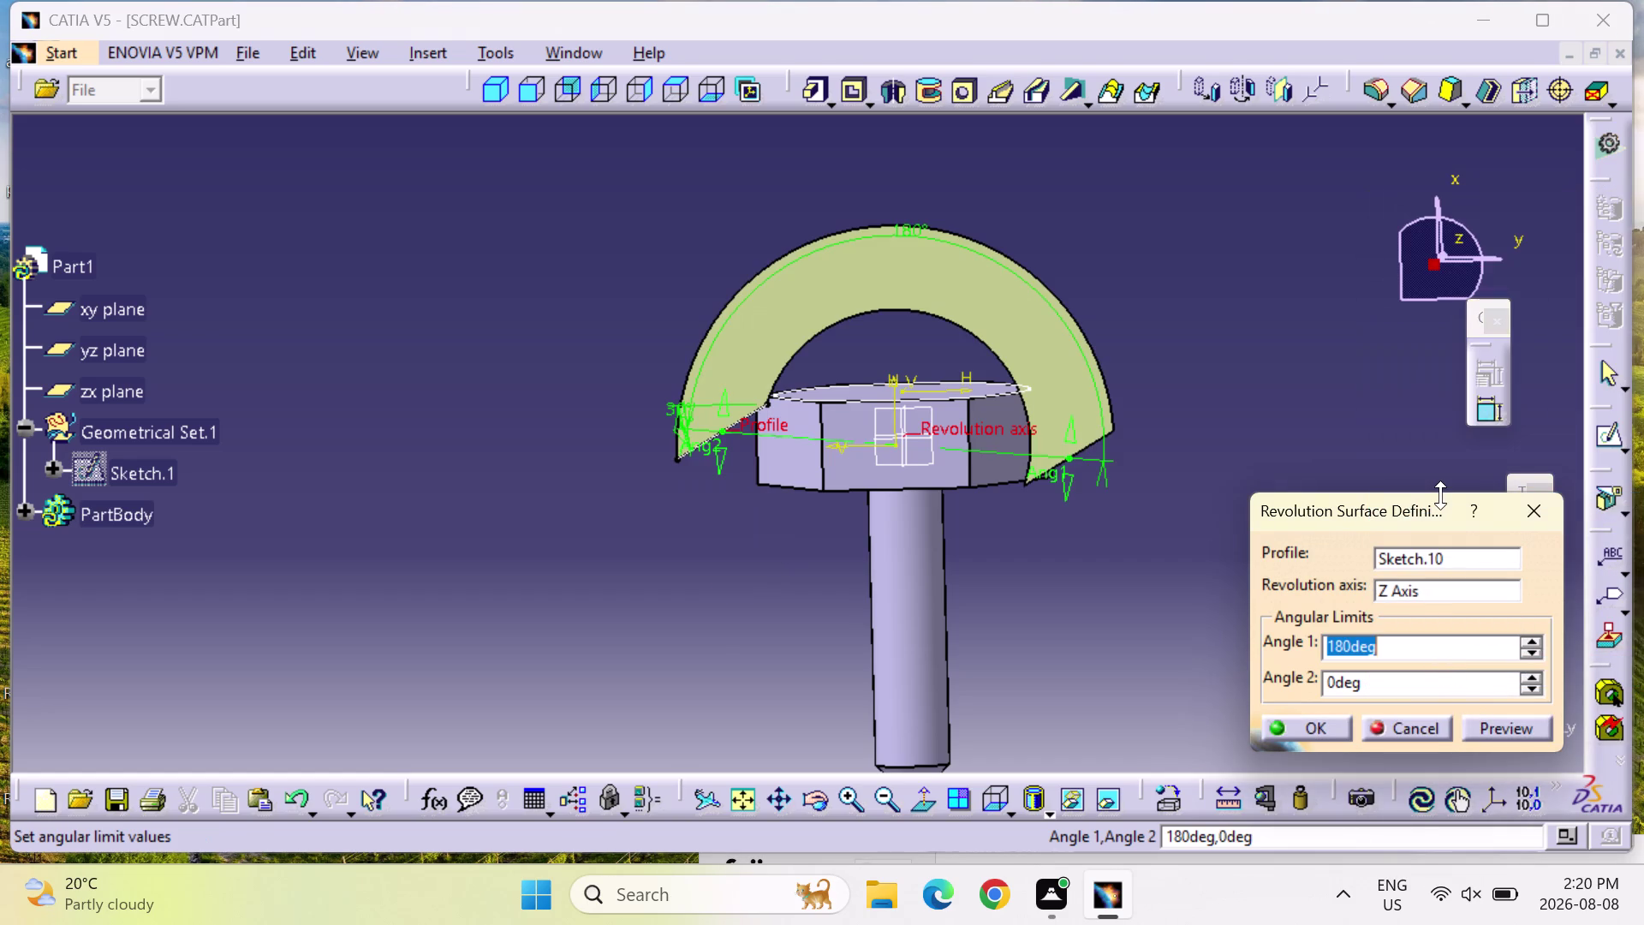
right_click(1425, 583)
click(1448, 424)
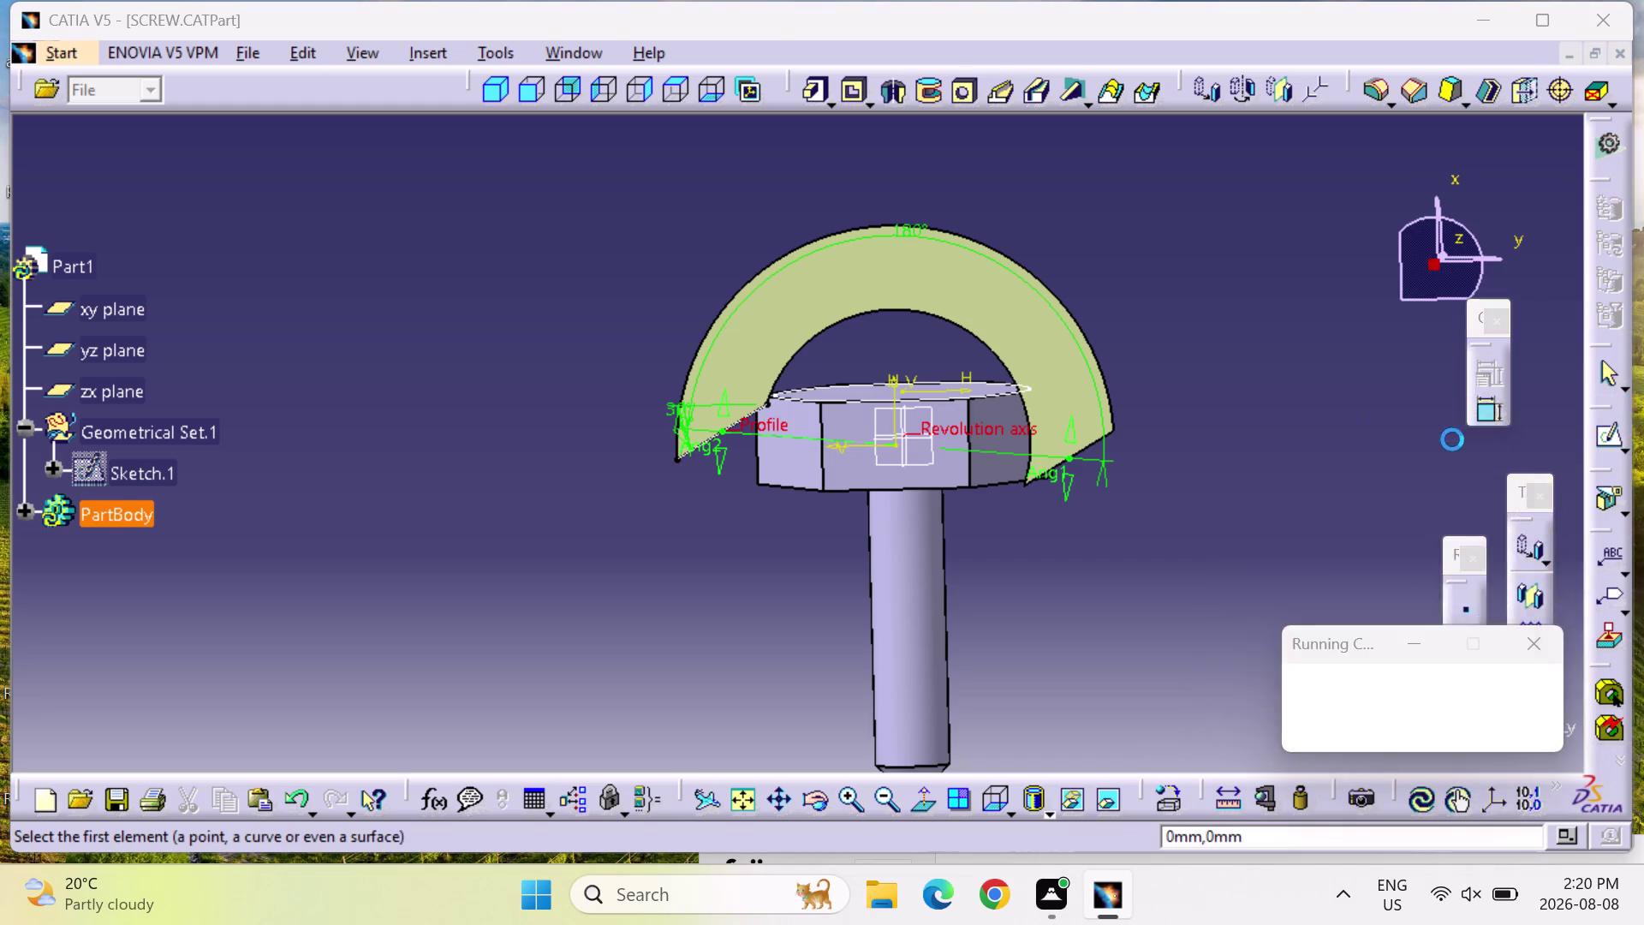
click(1514, 298)
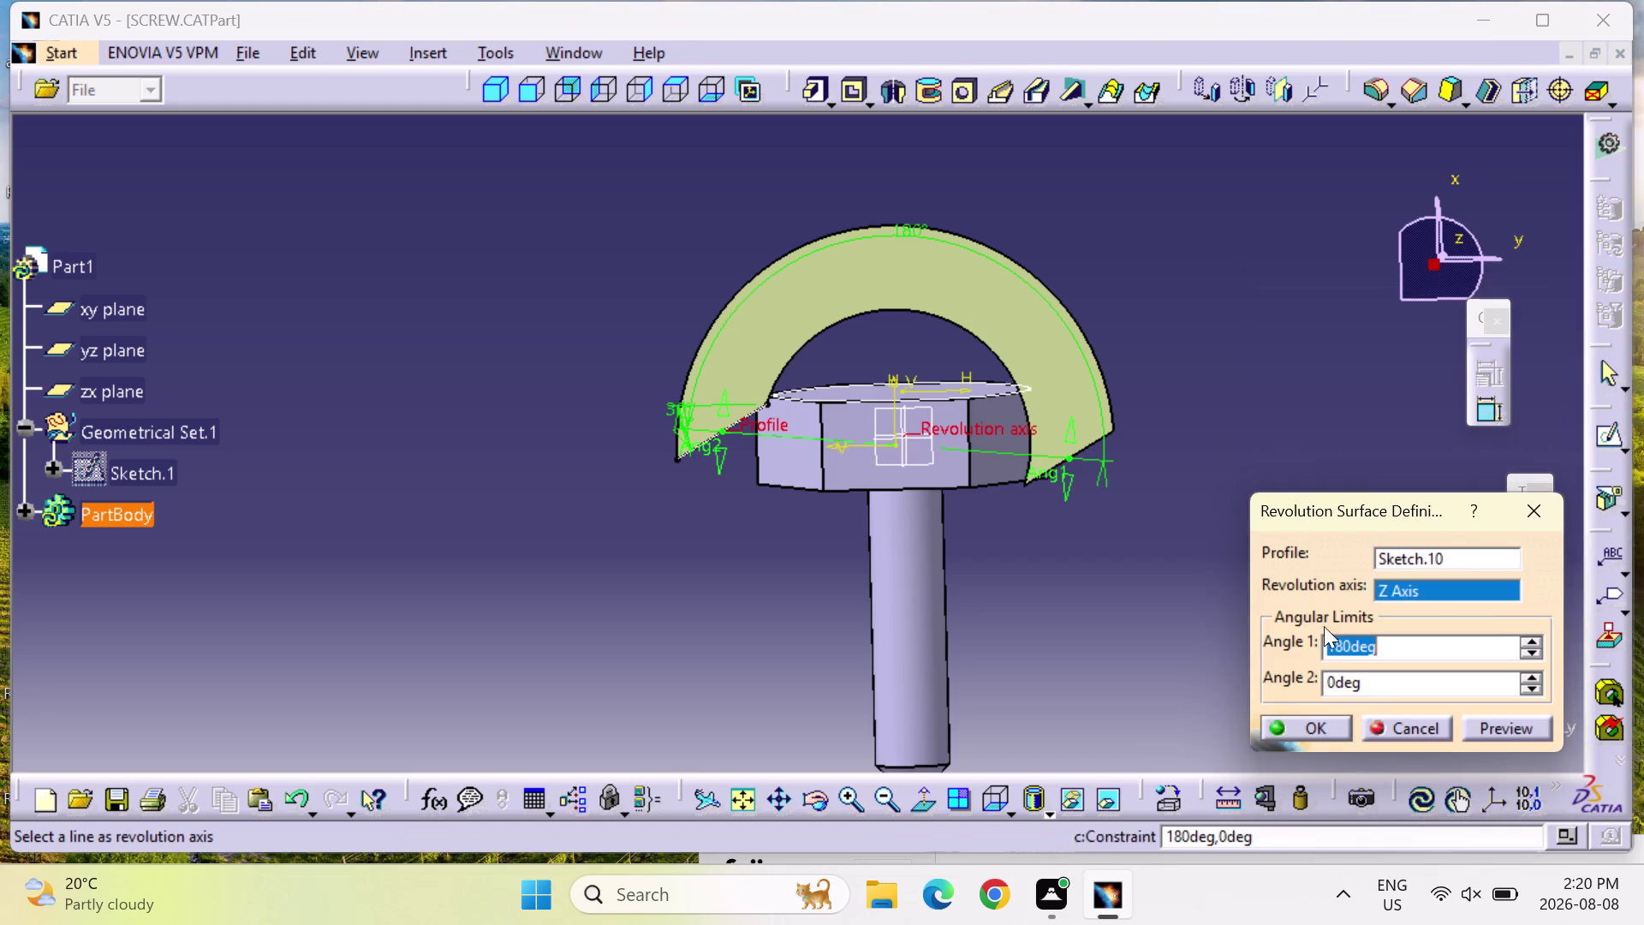
right_click(1436, 585)
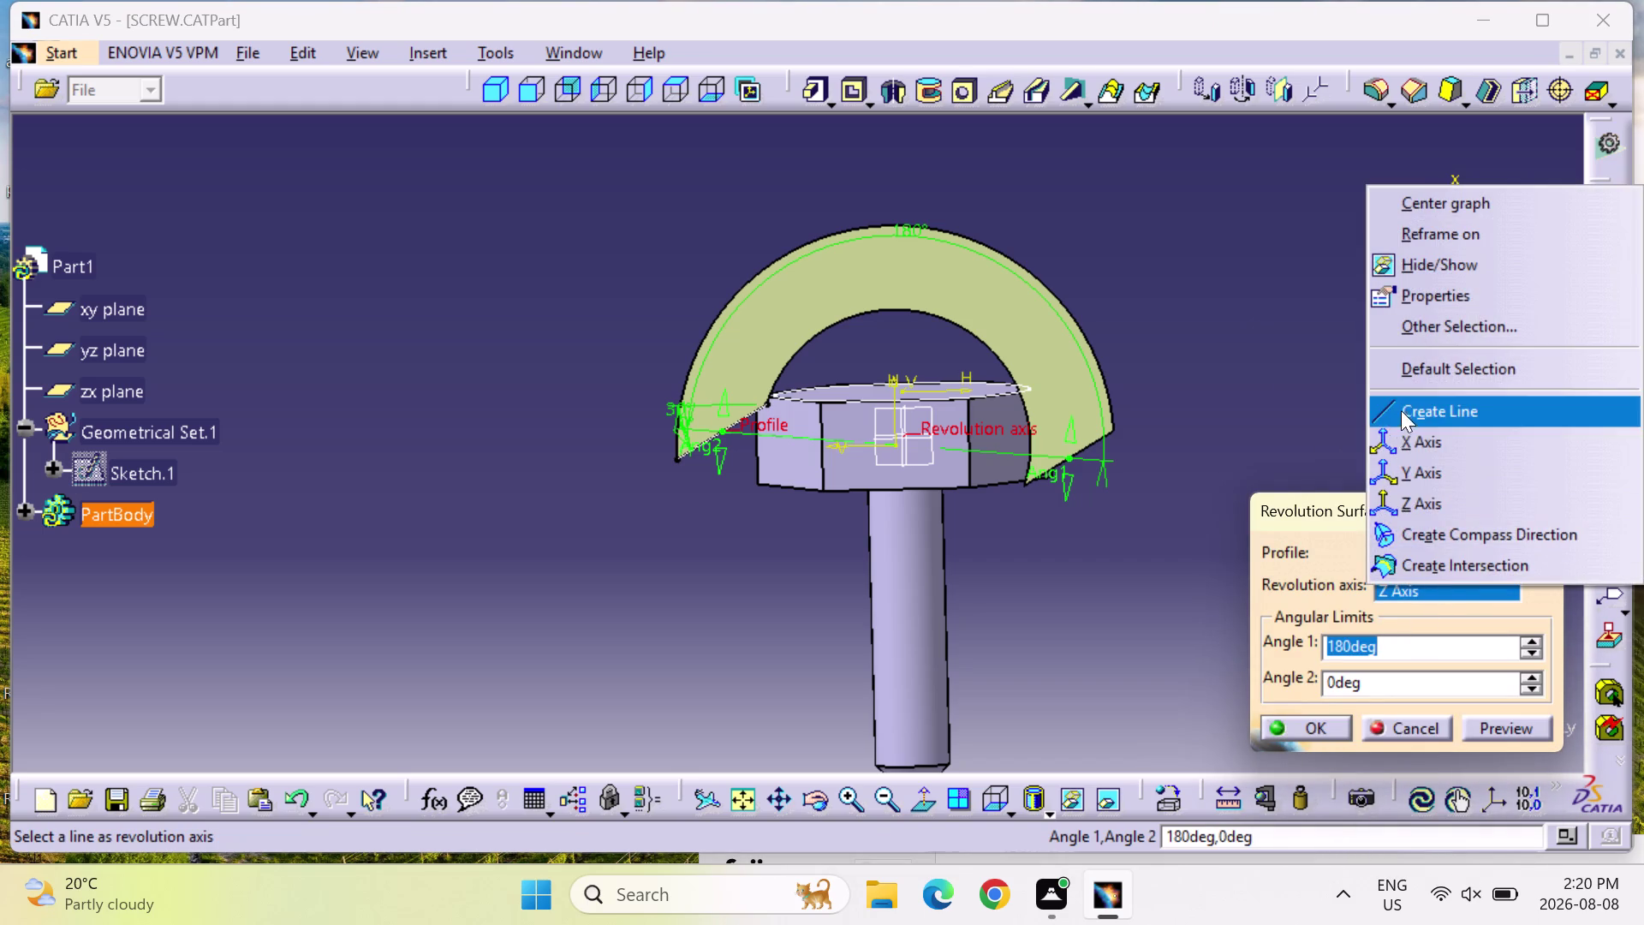
click(1418, 441)
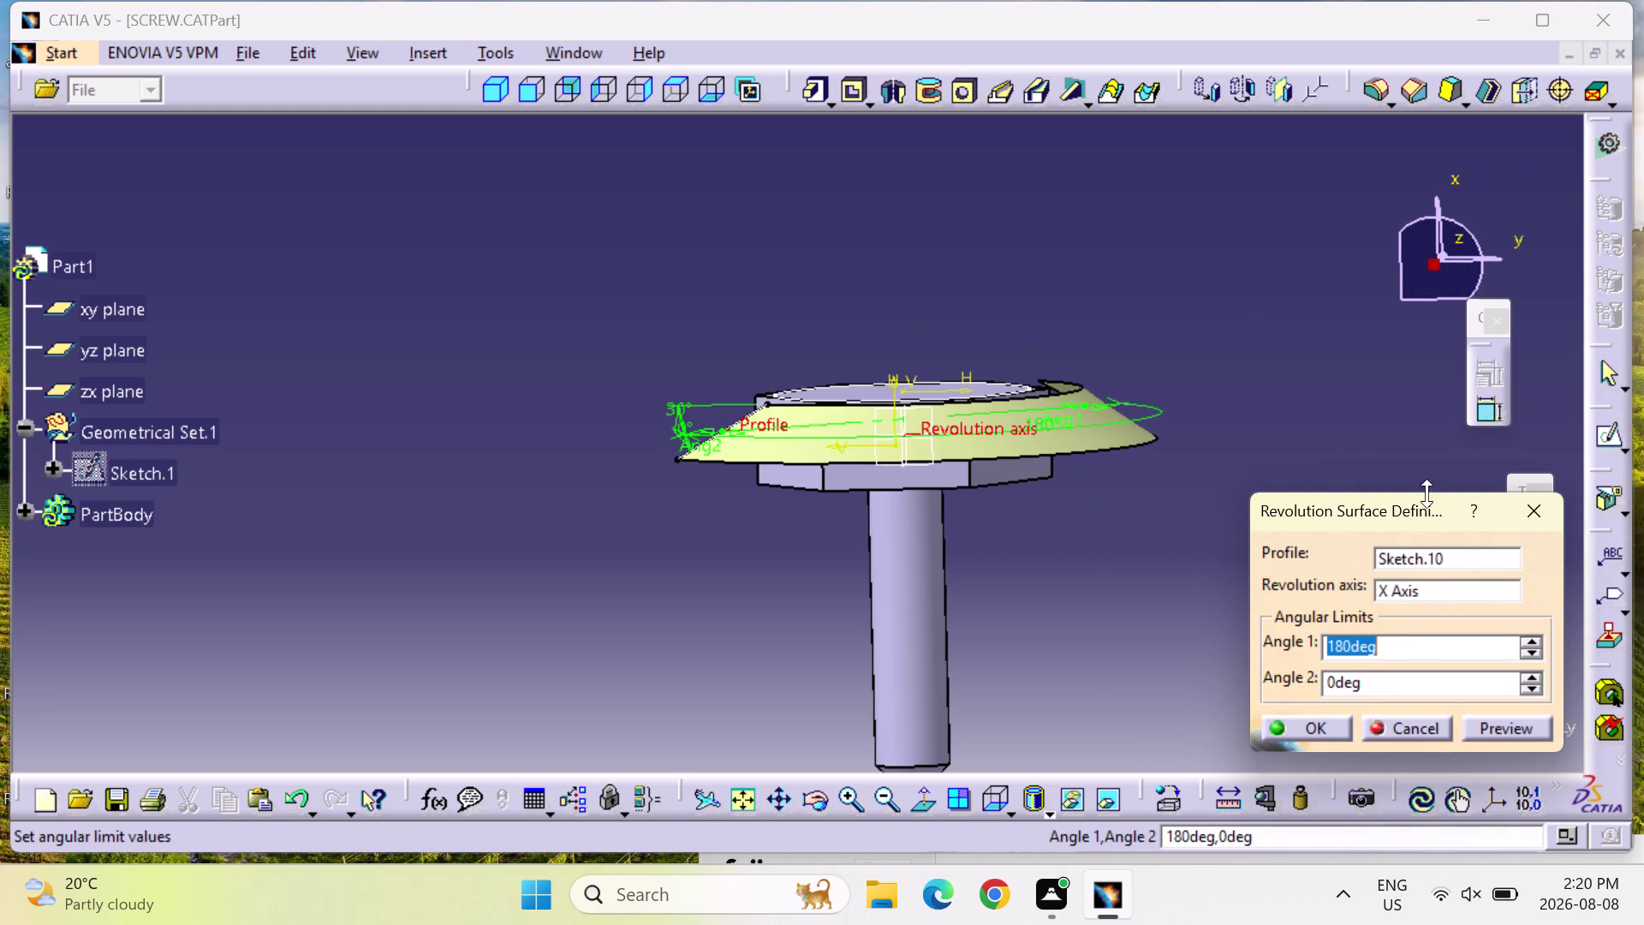
Set the second revolution angle to 180 and preview the ring, orbiting to inspect it.
double_click(1377, 683)
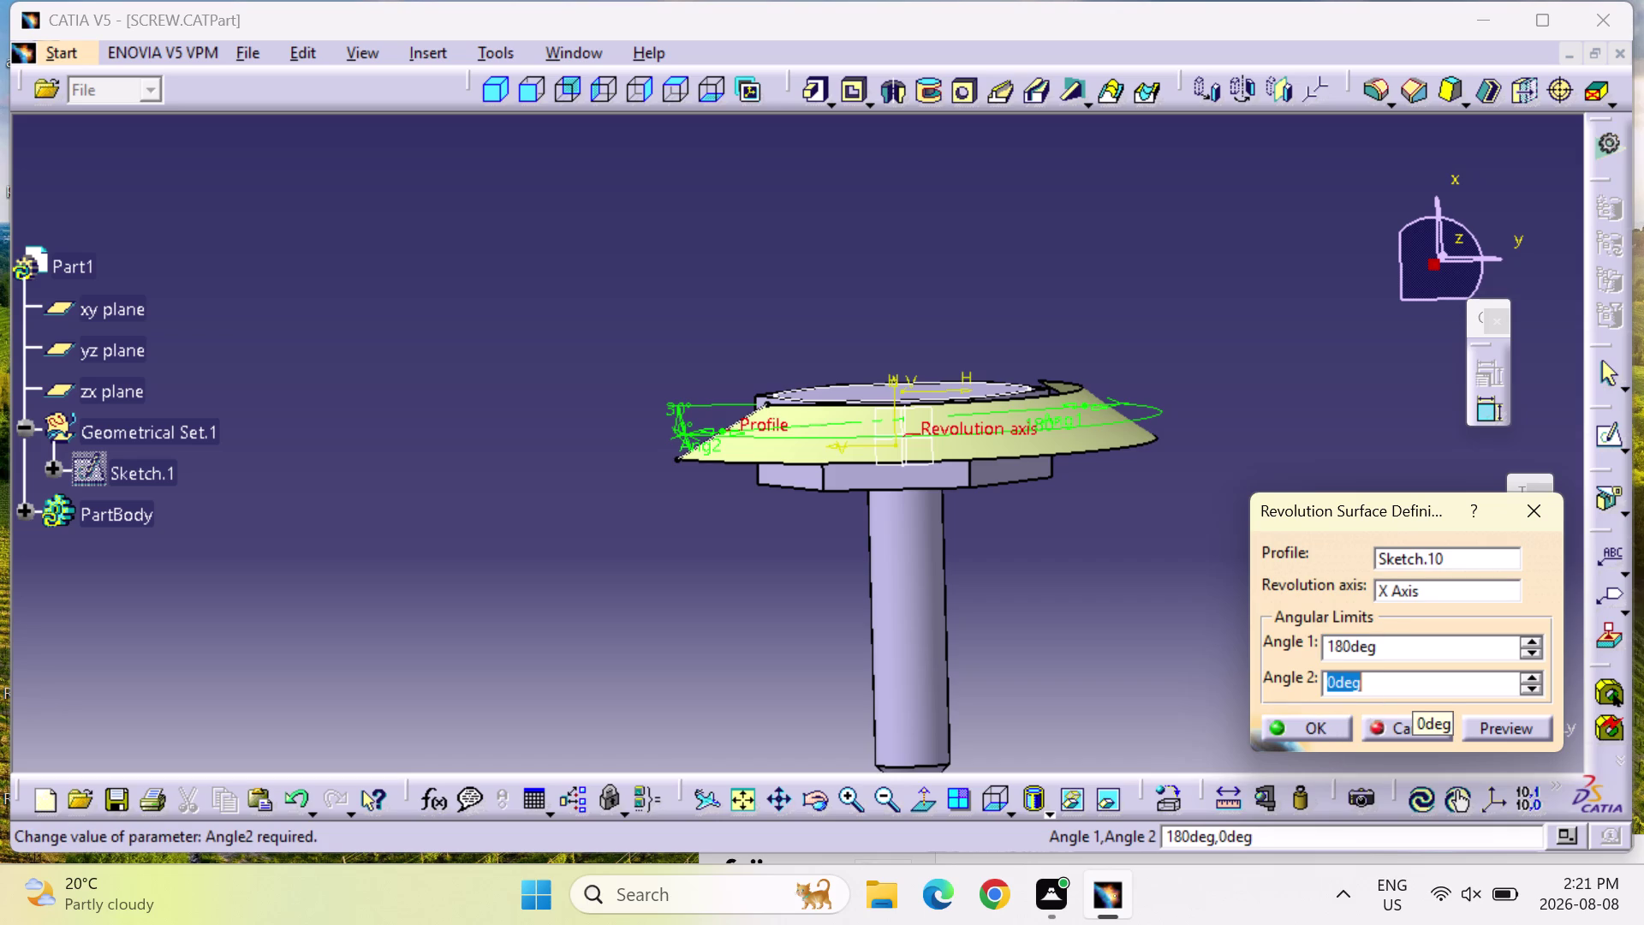
key(1)
text(80)
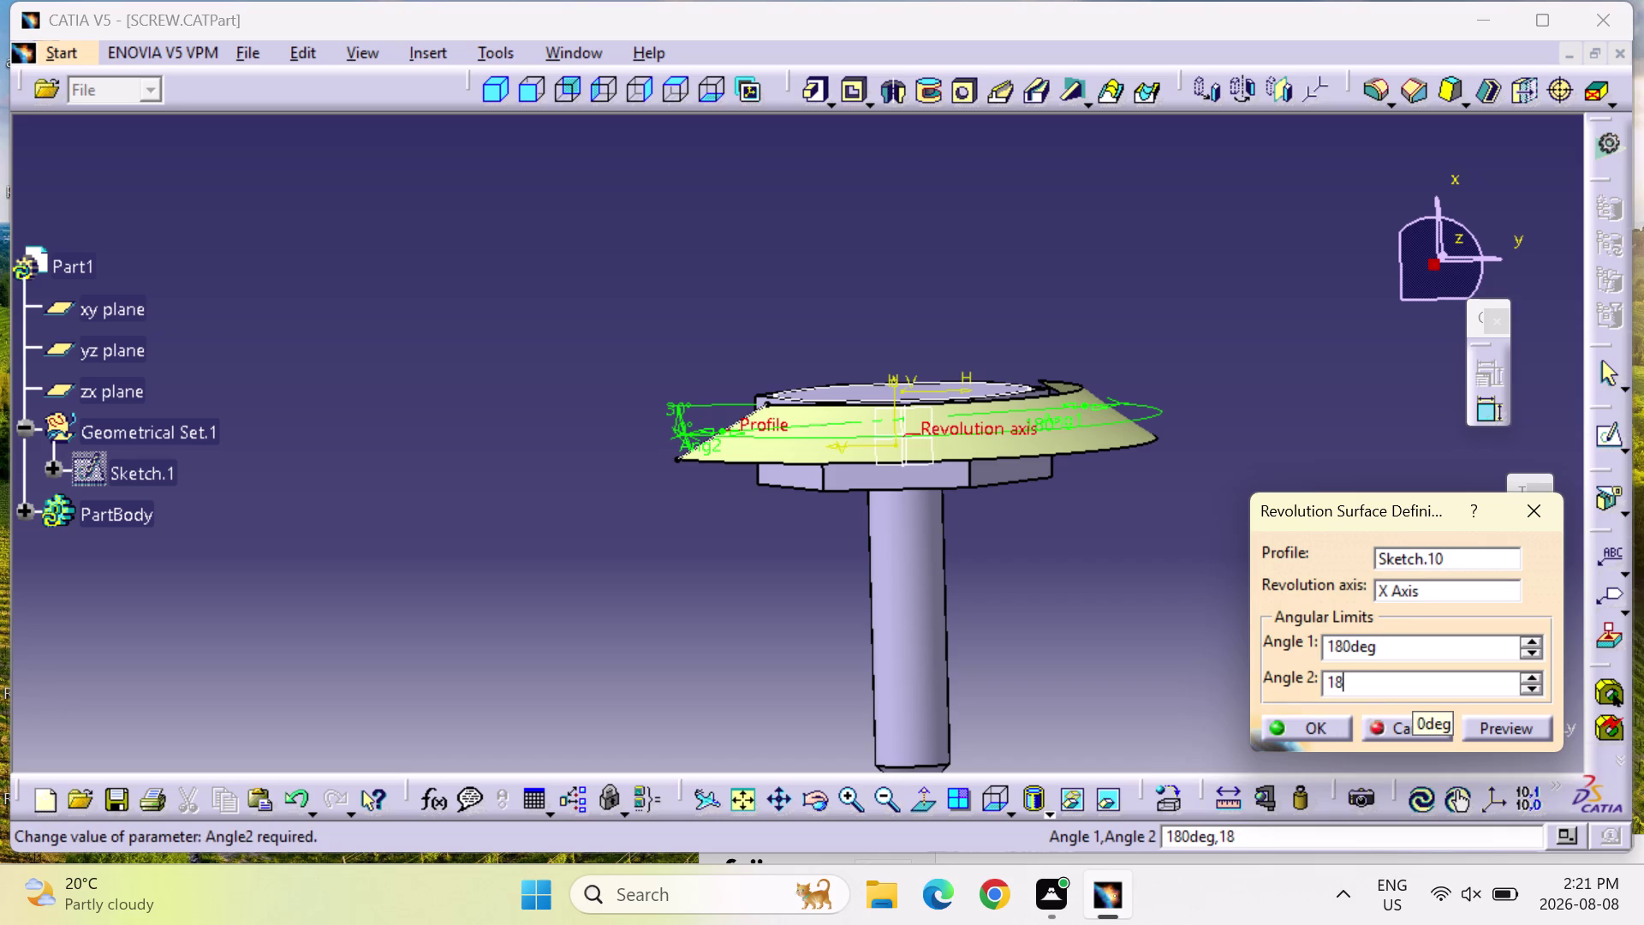
click(1516, 729)
middle_drag(1091, 632, 1163, 611)
right_drag(1093, 632, 1163, 612)
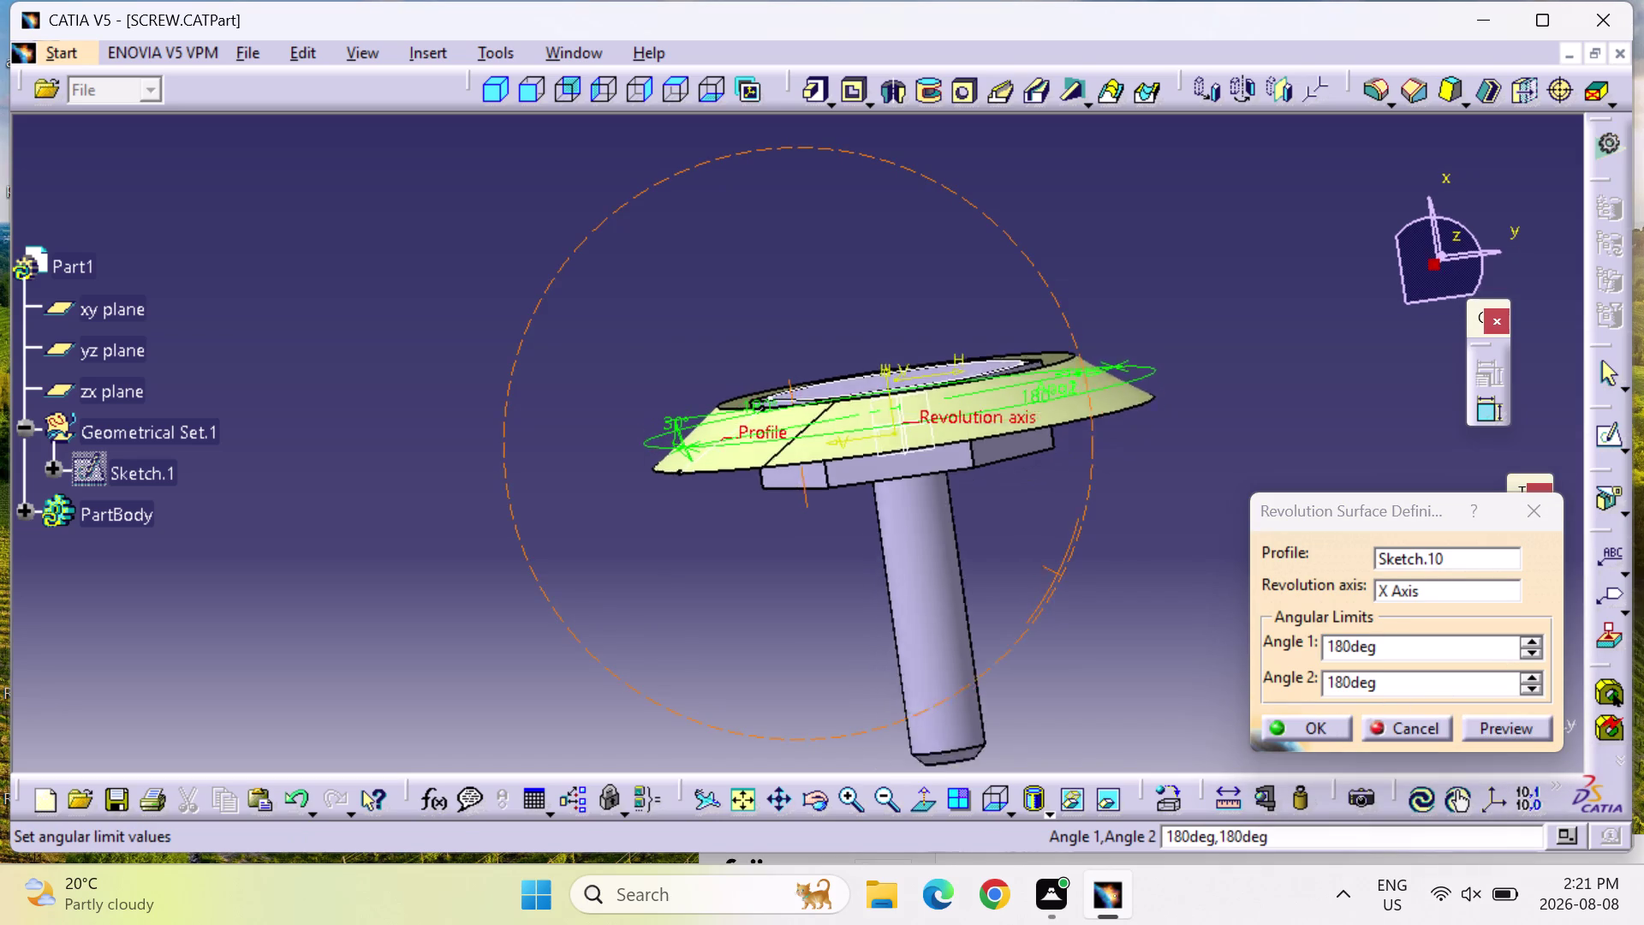
middle_drag(1163, 612, 632, 643)
right_drag(1163, 612, 632, 643)
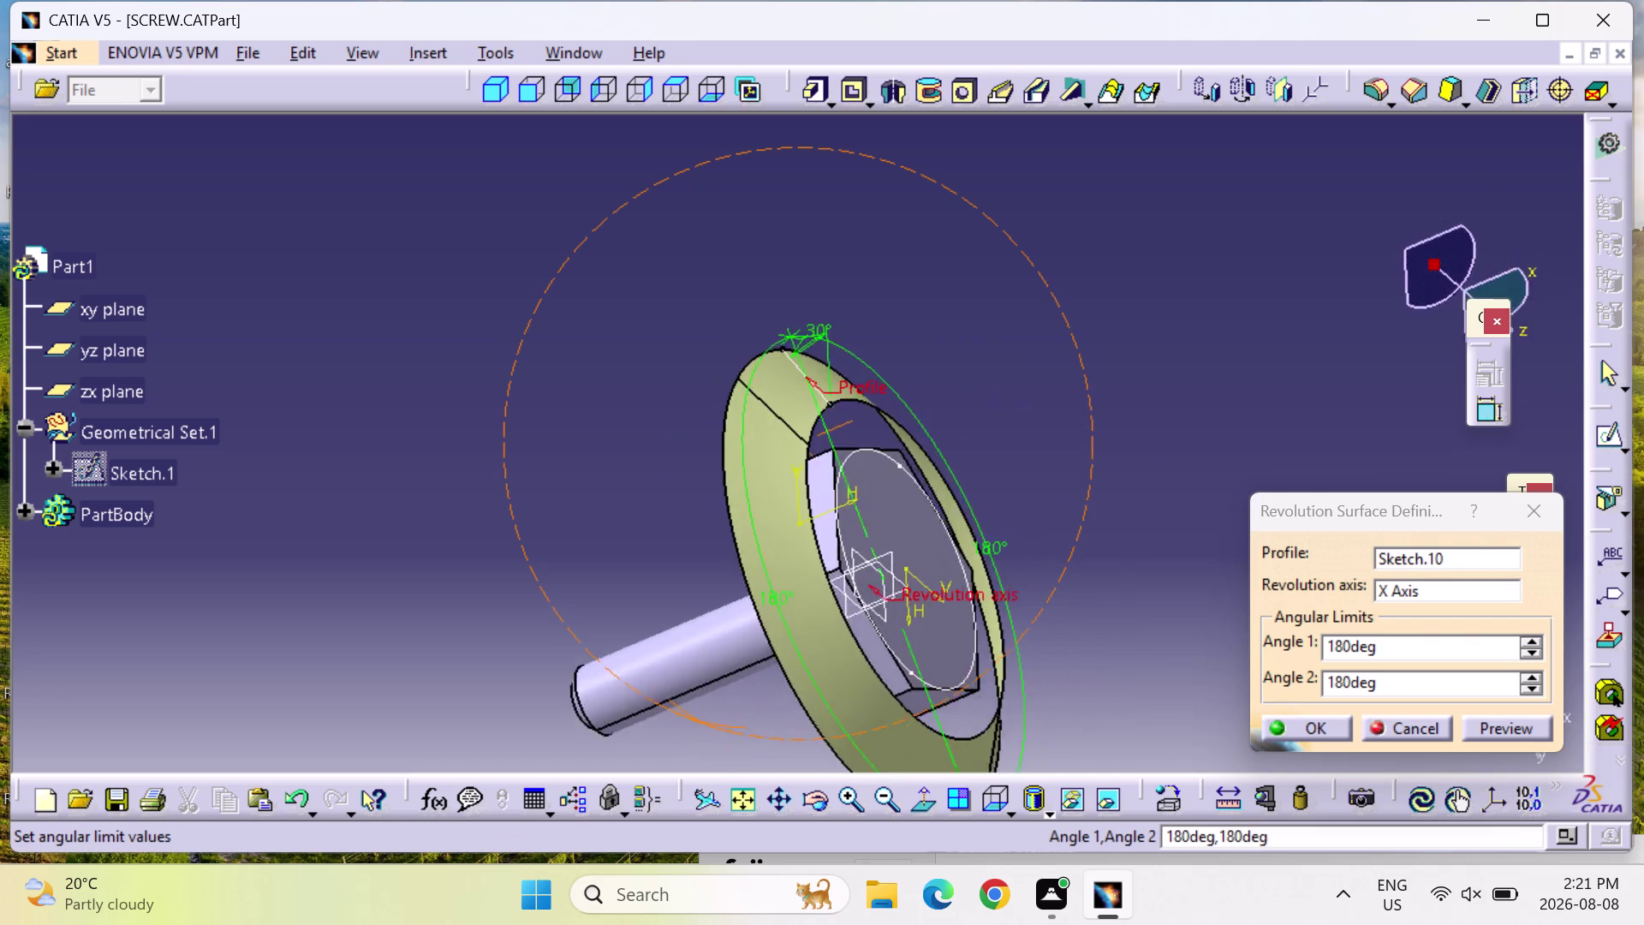
middle_drag(632, 643, 445, 277)
right_drag(632, 643, 445, 277)
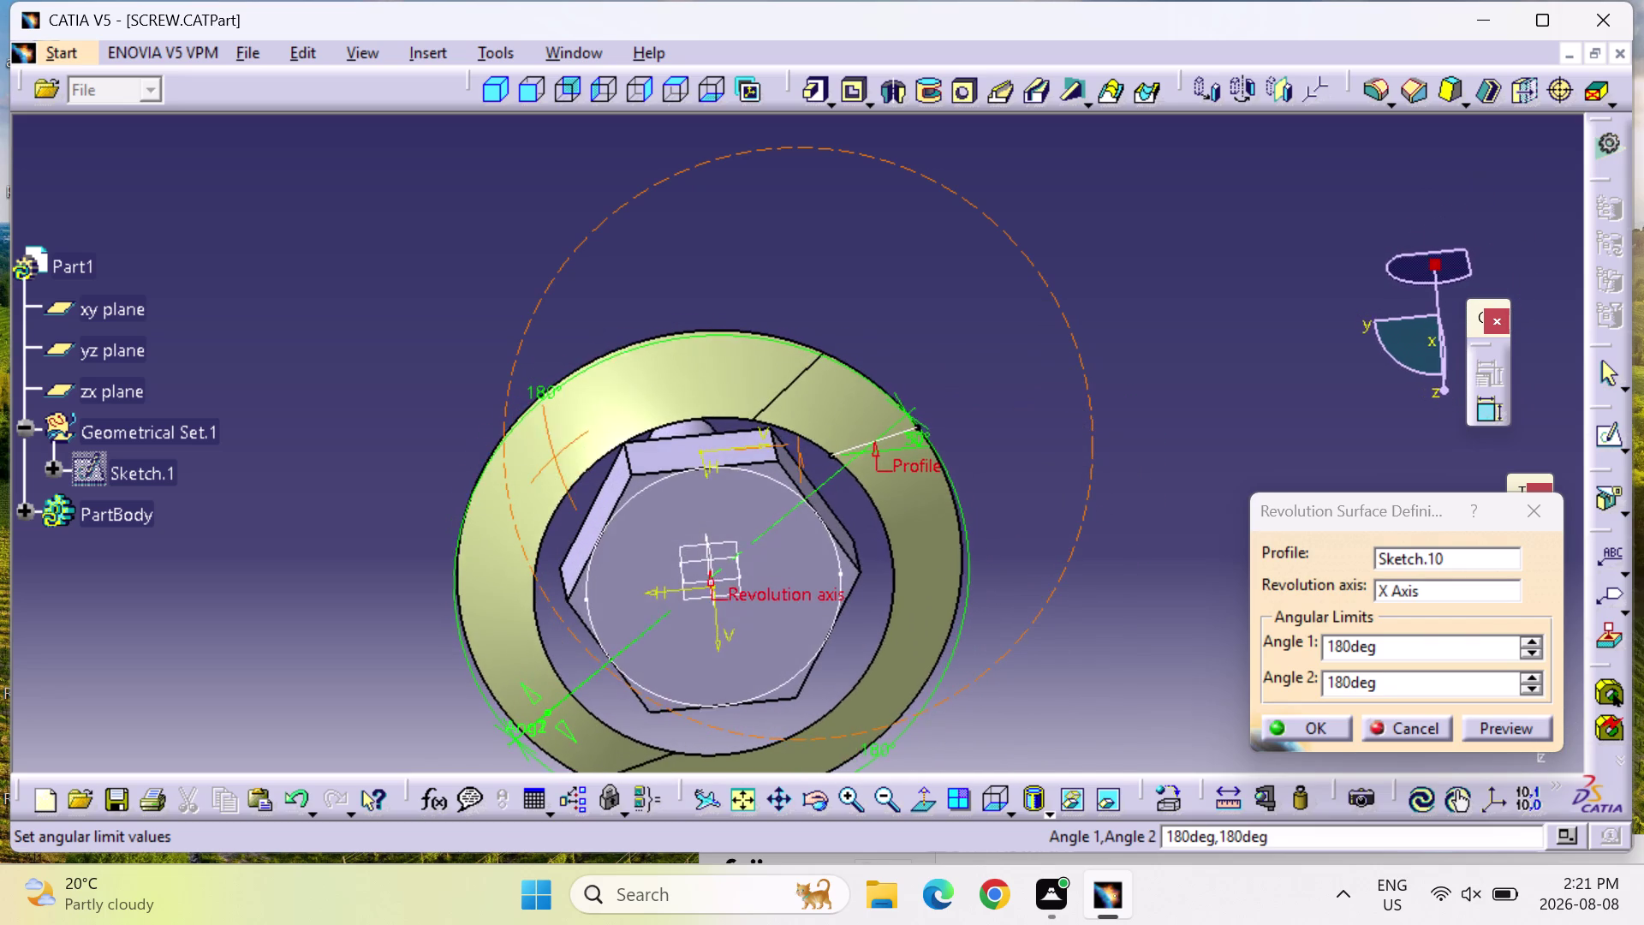
middle_drag(445, 277, 450, 289)
right_drag(445, 276, 457, 292)
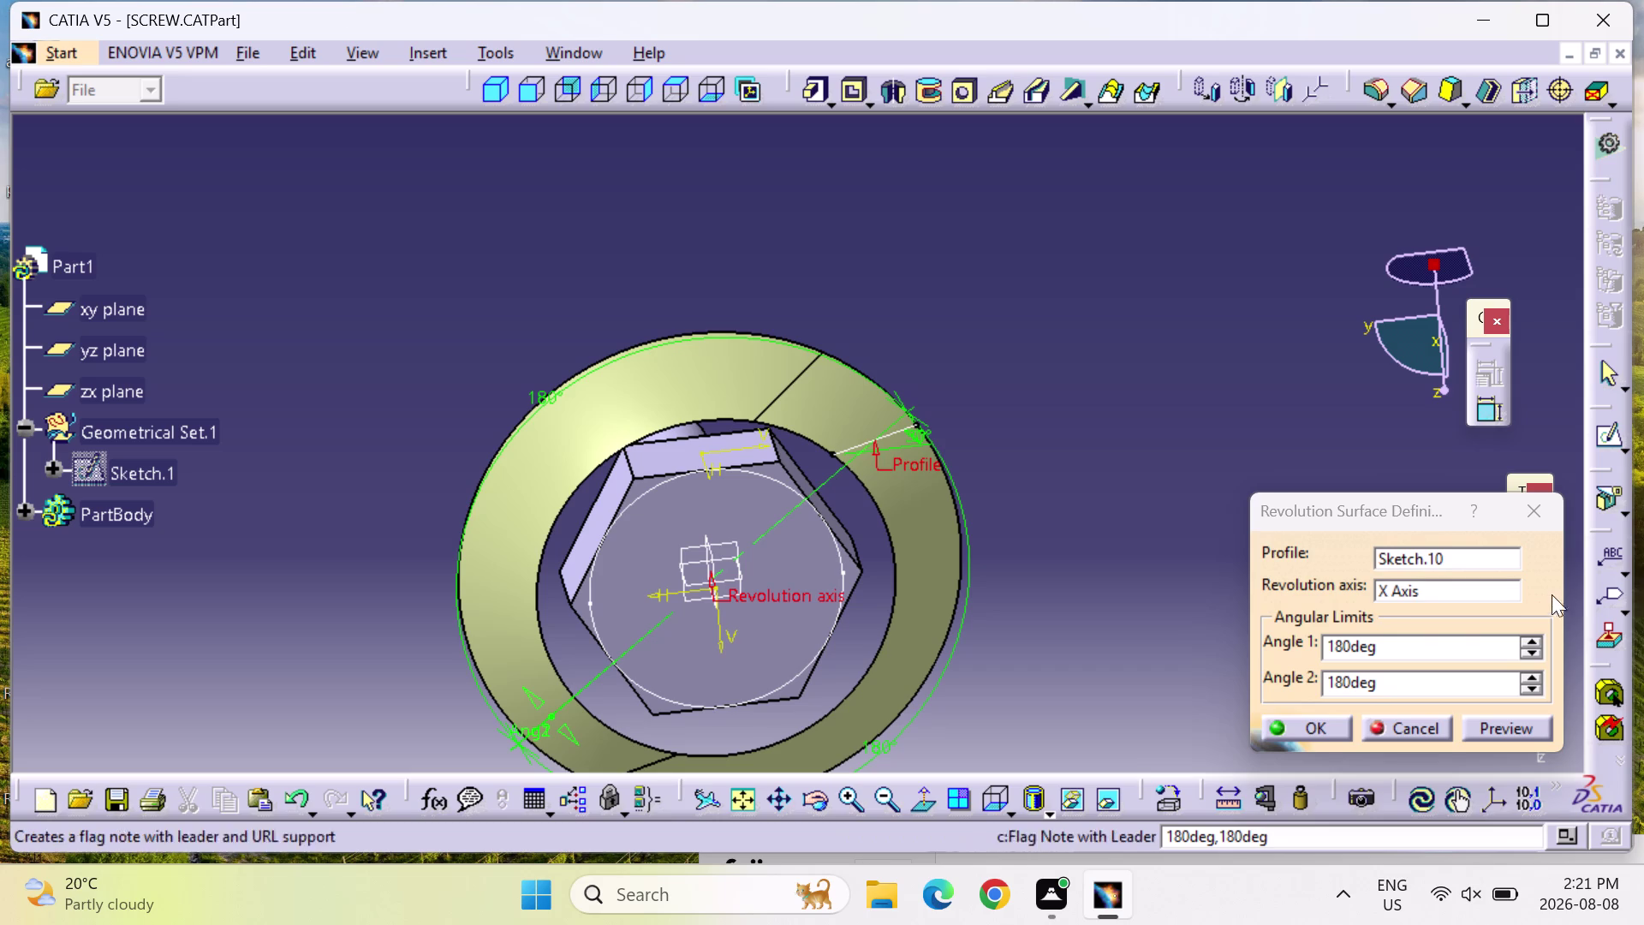
Undo the angle and axis revolution settings.
key(ctrl+z)
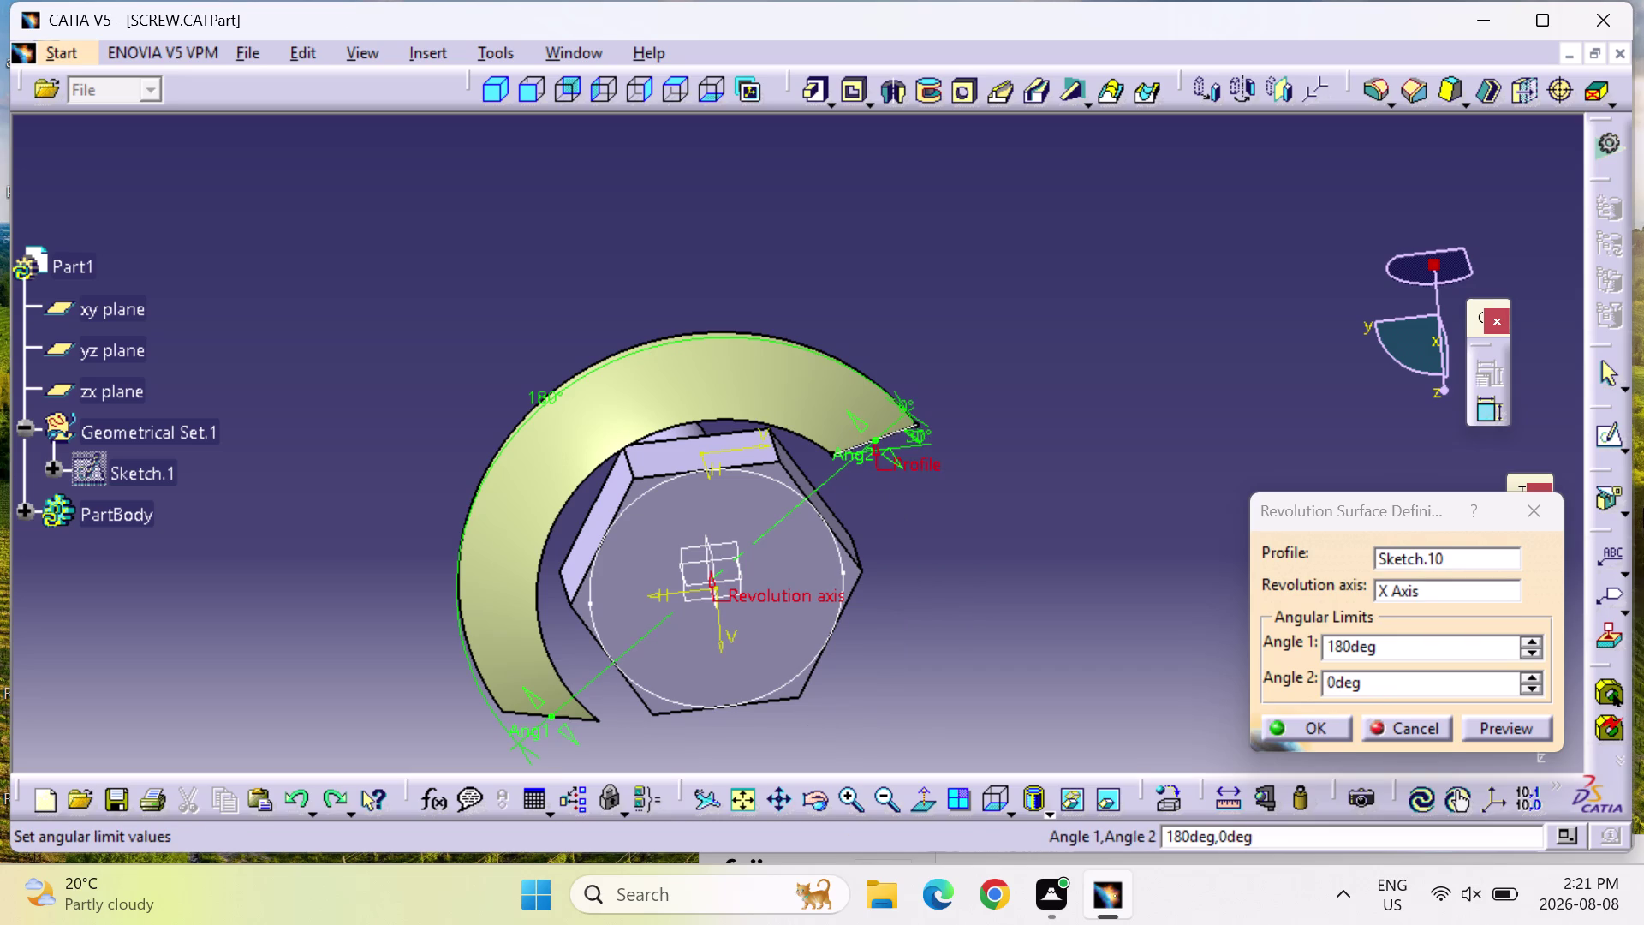
key(ctrl+z)
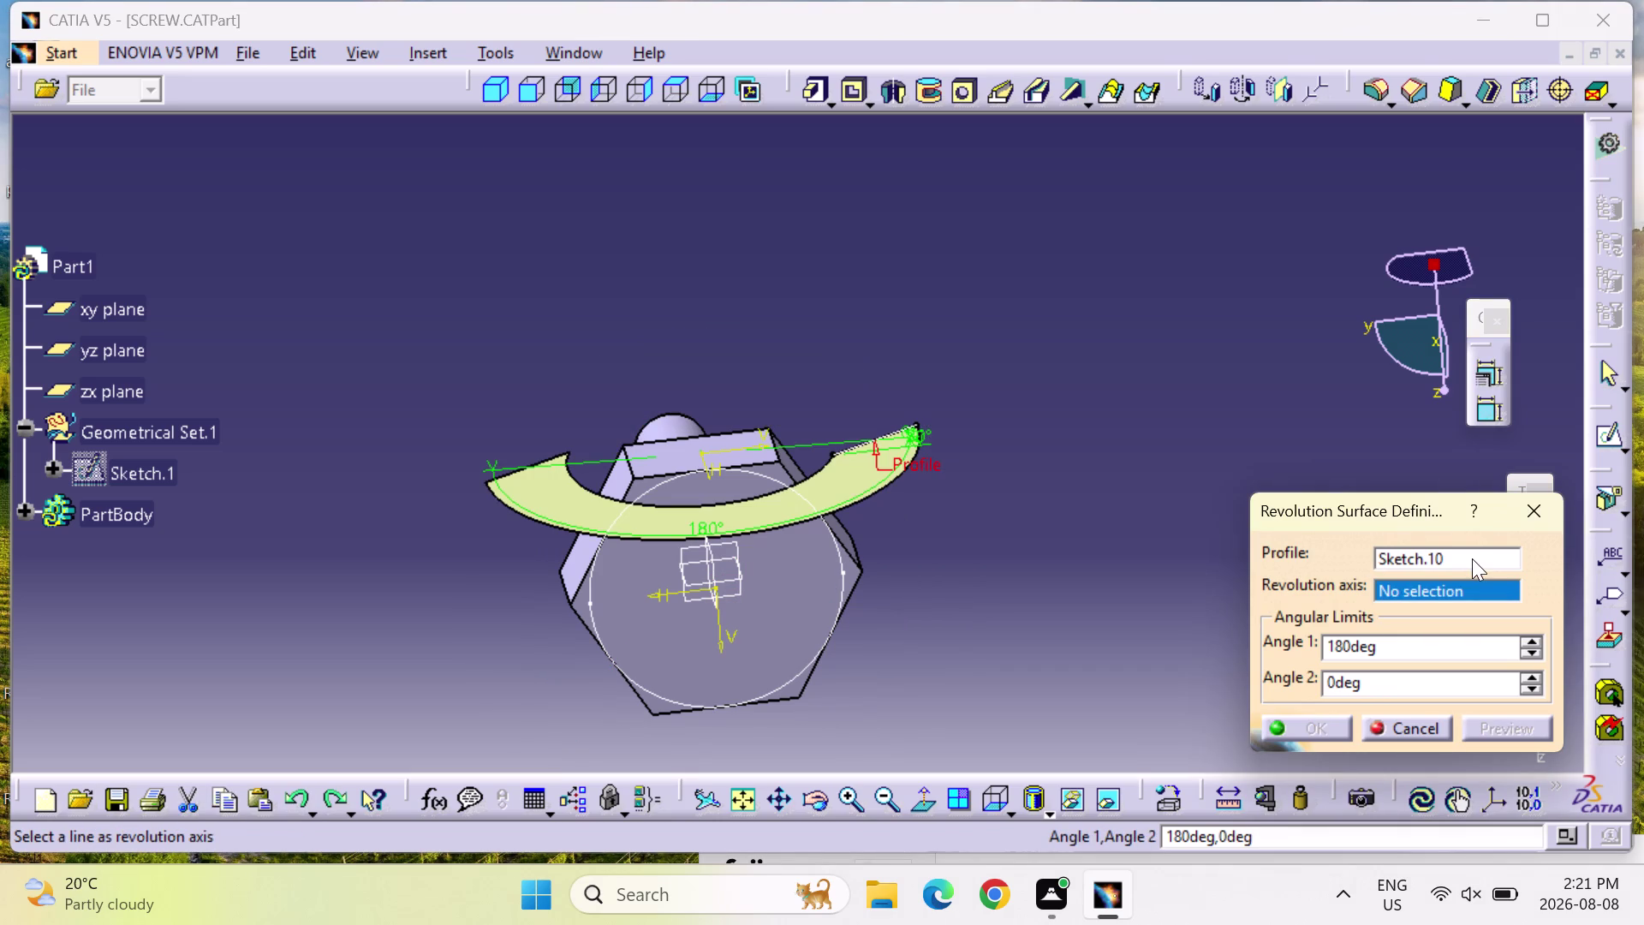
key(ctrl+z)
Cancel the revolution and delete the leftover Sketch.10 profile line, confirming the dialog.
click(1534, 502)
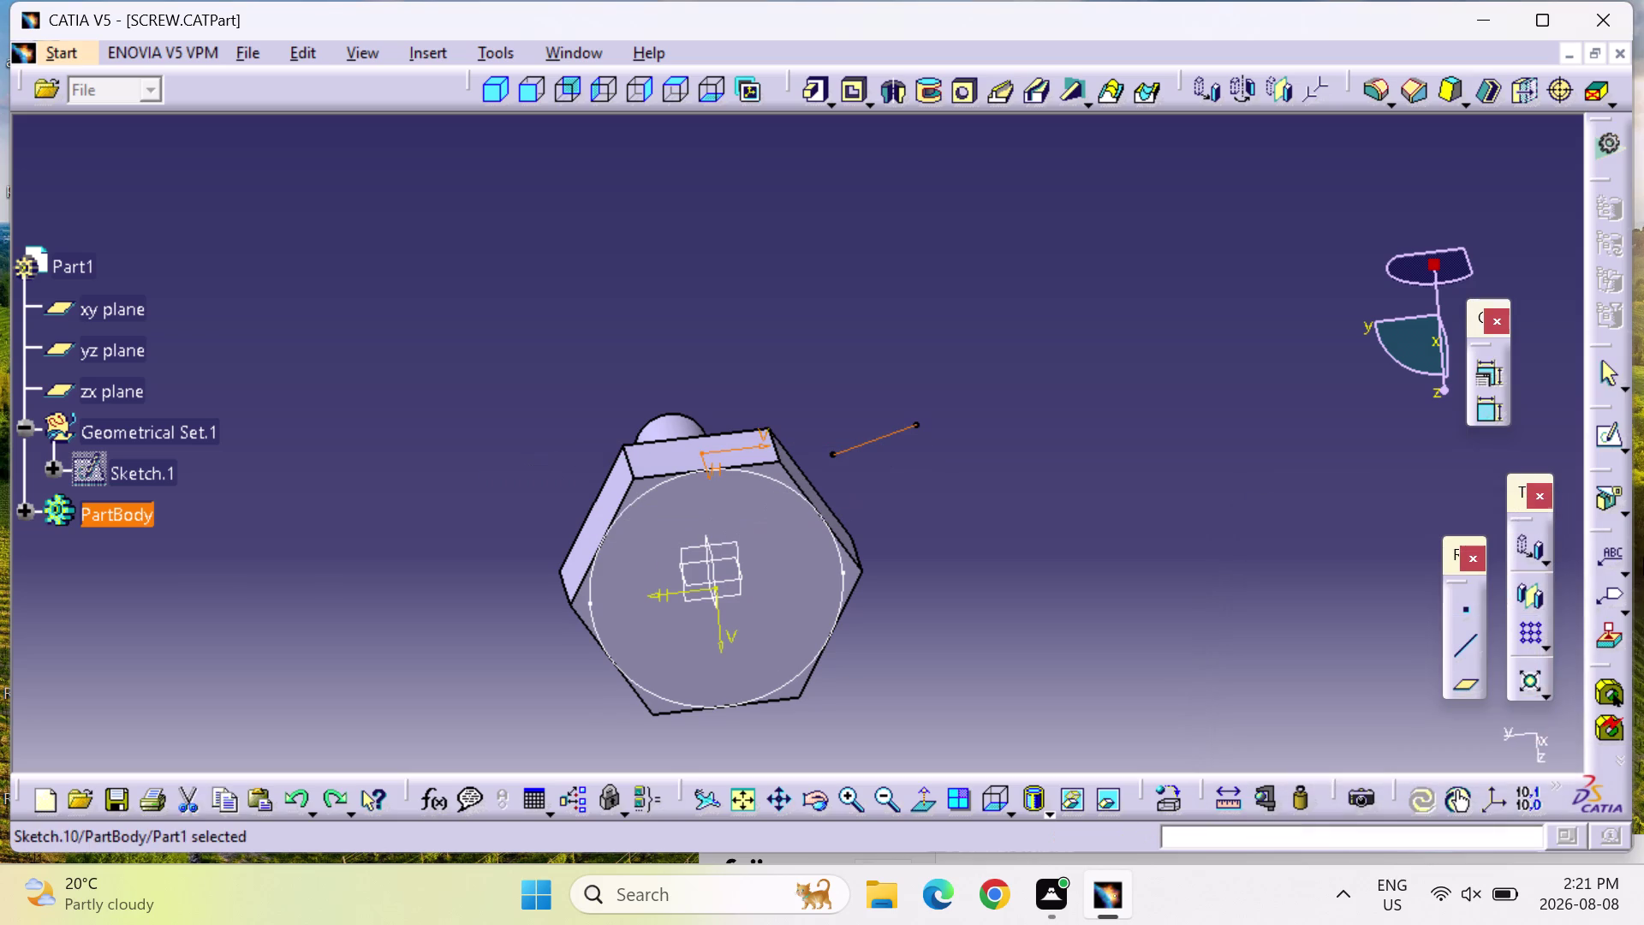
click(866, 446)
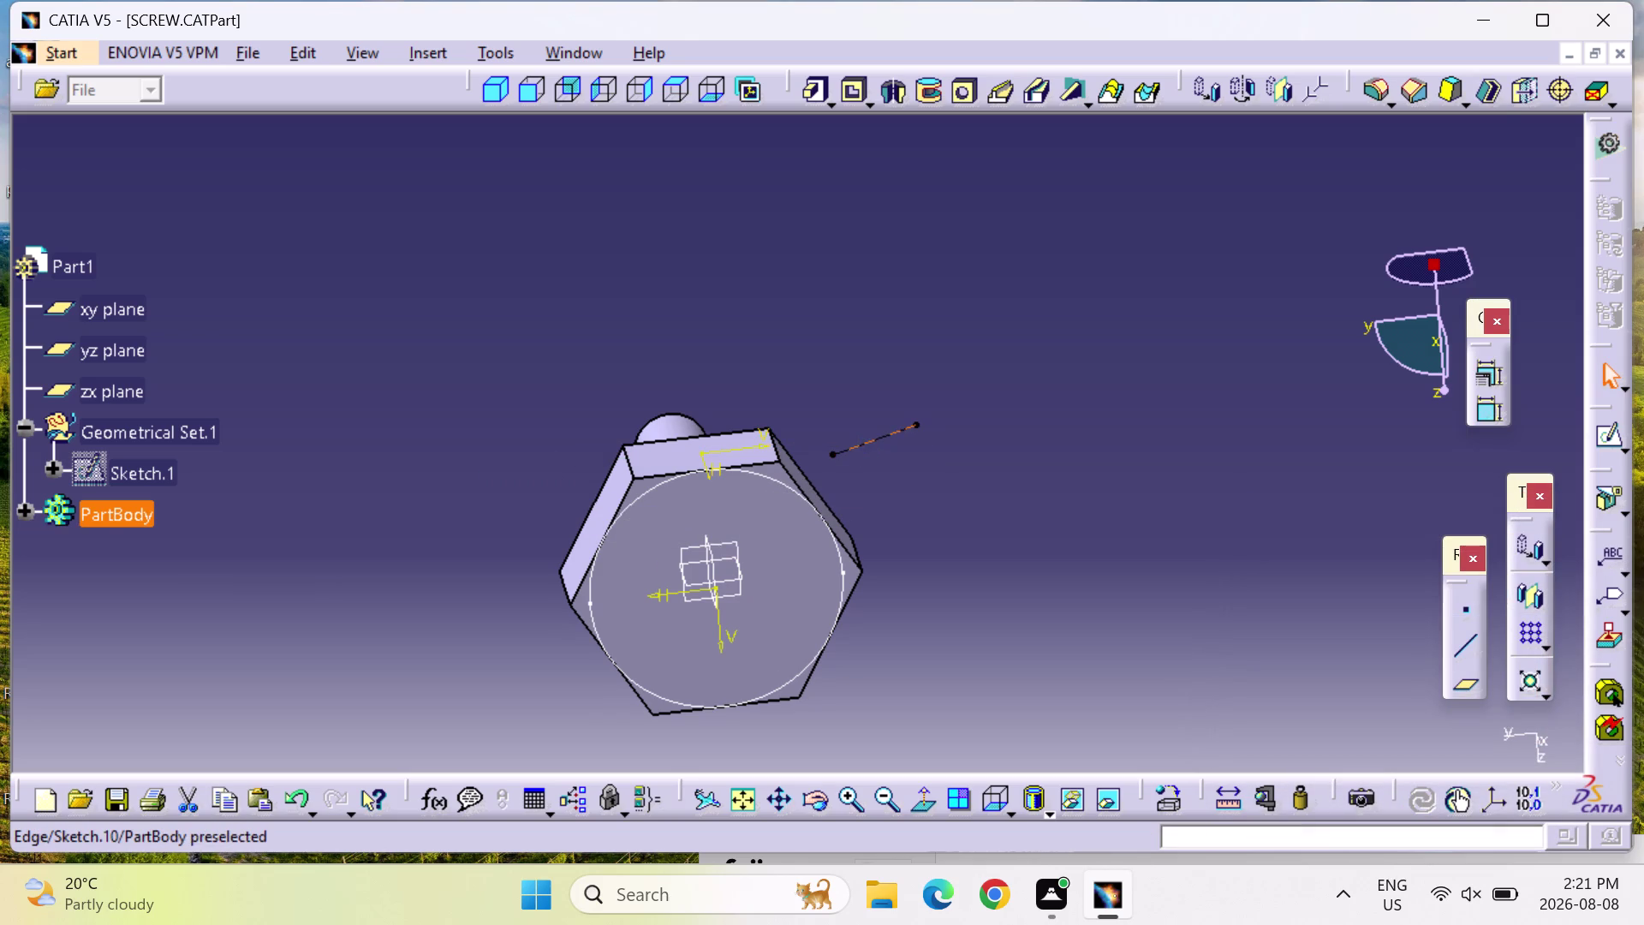
key(Delete)
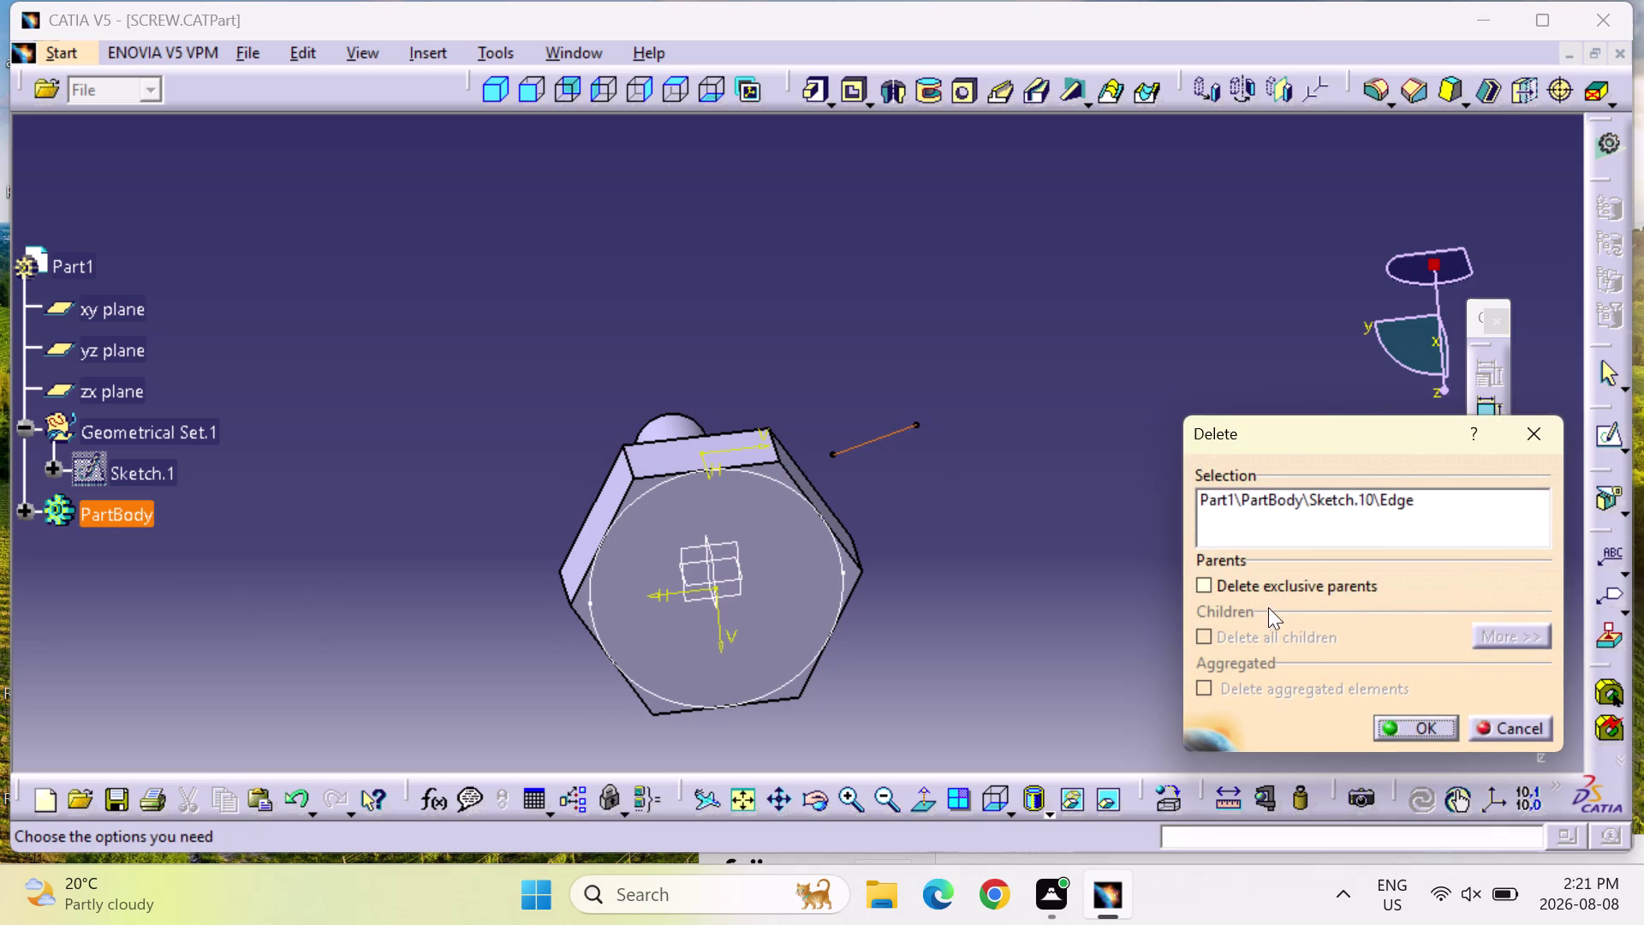
click(1402, 723)
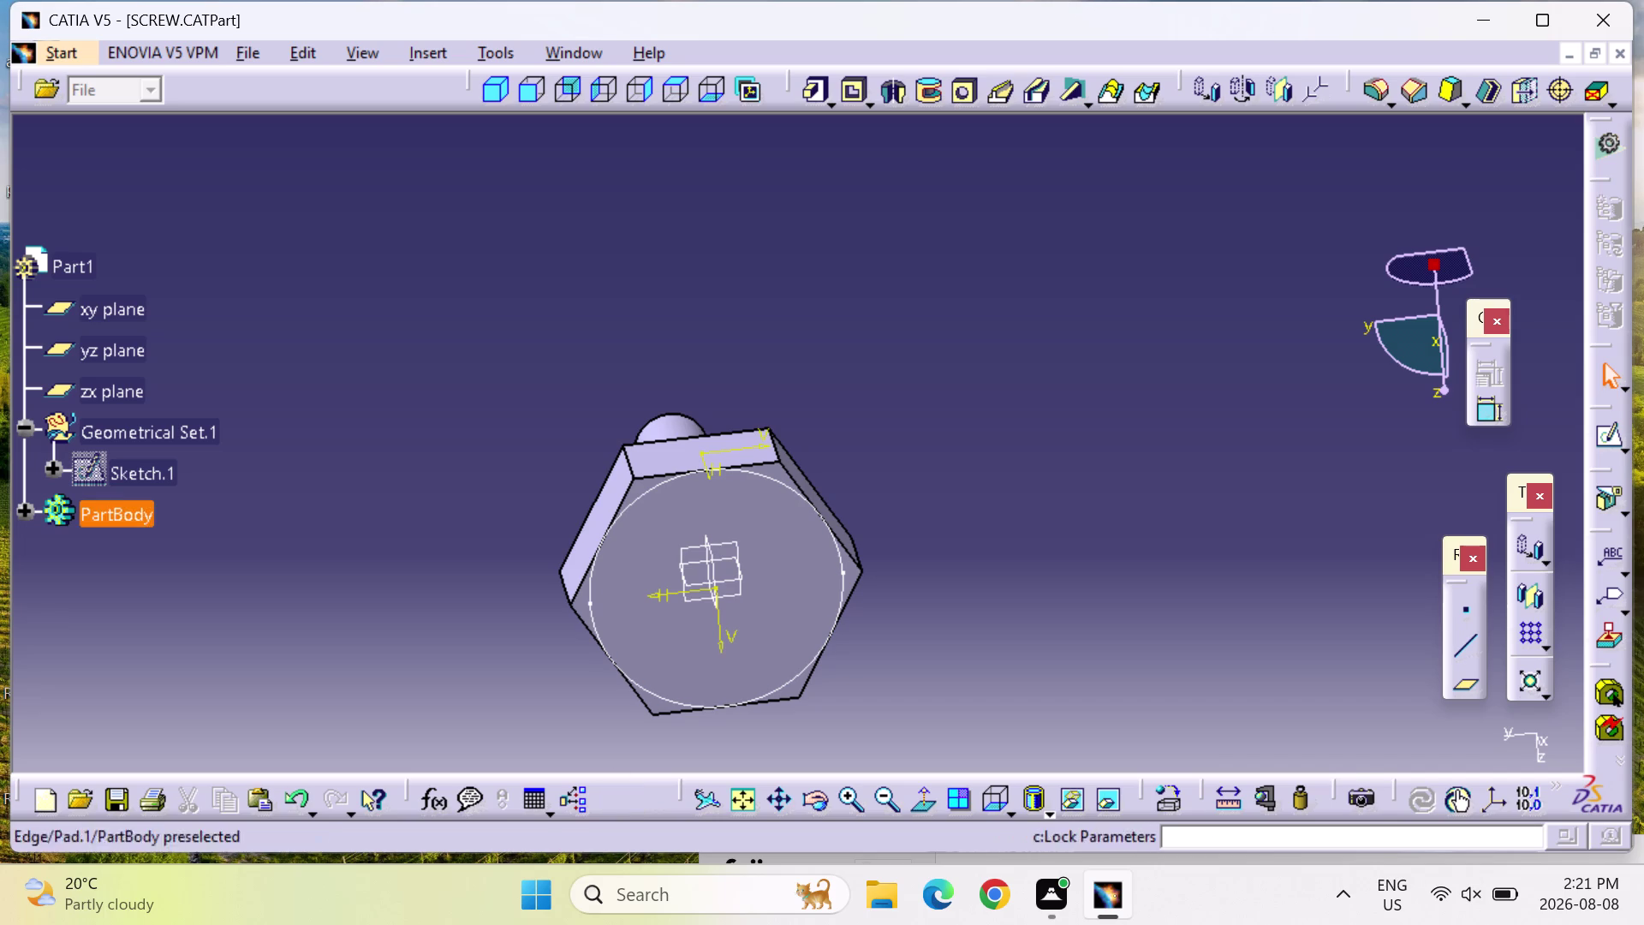
click(710, 103)
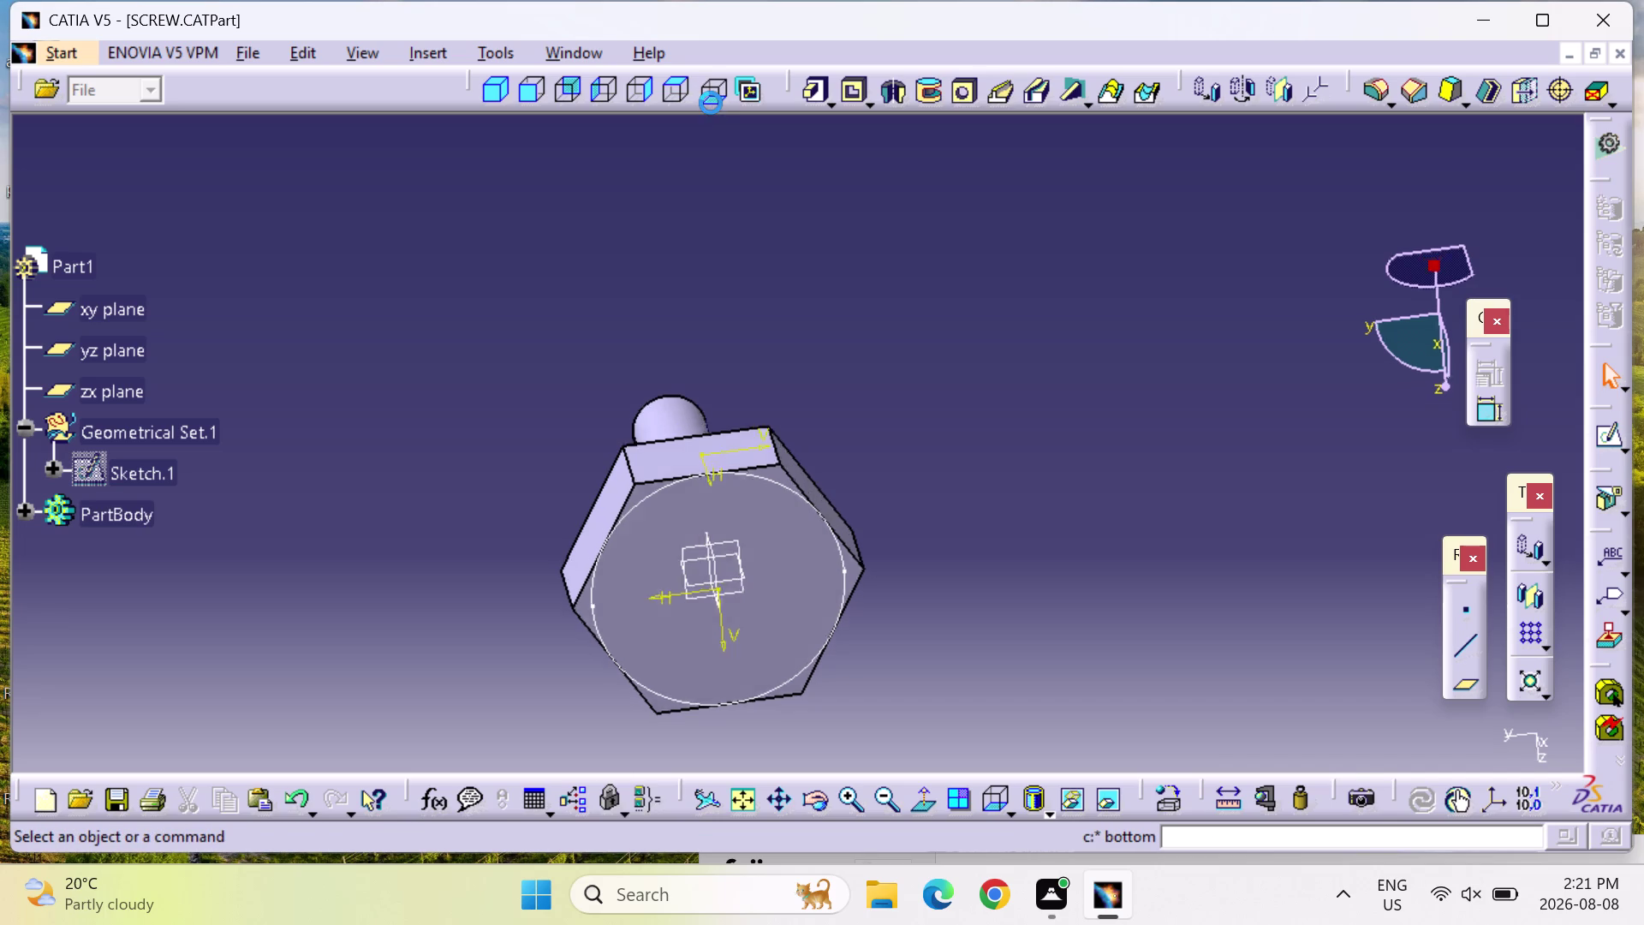
click(1606, 435)
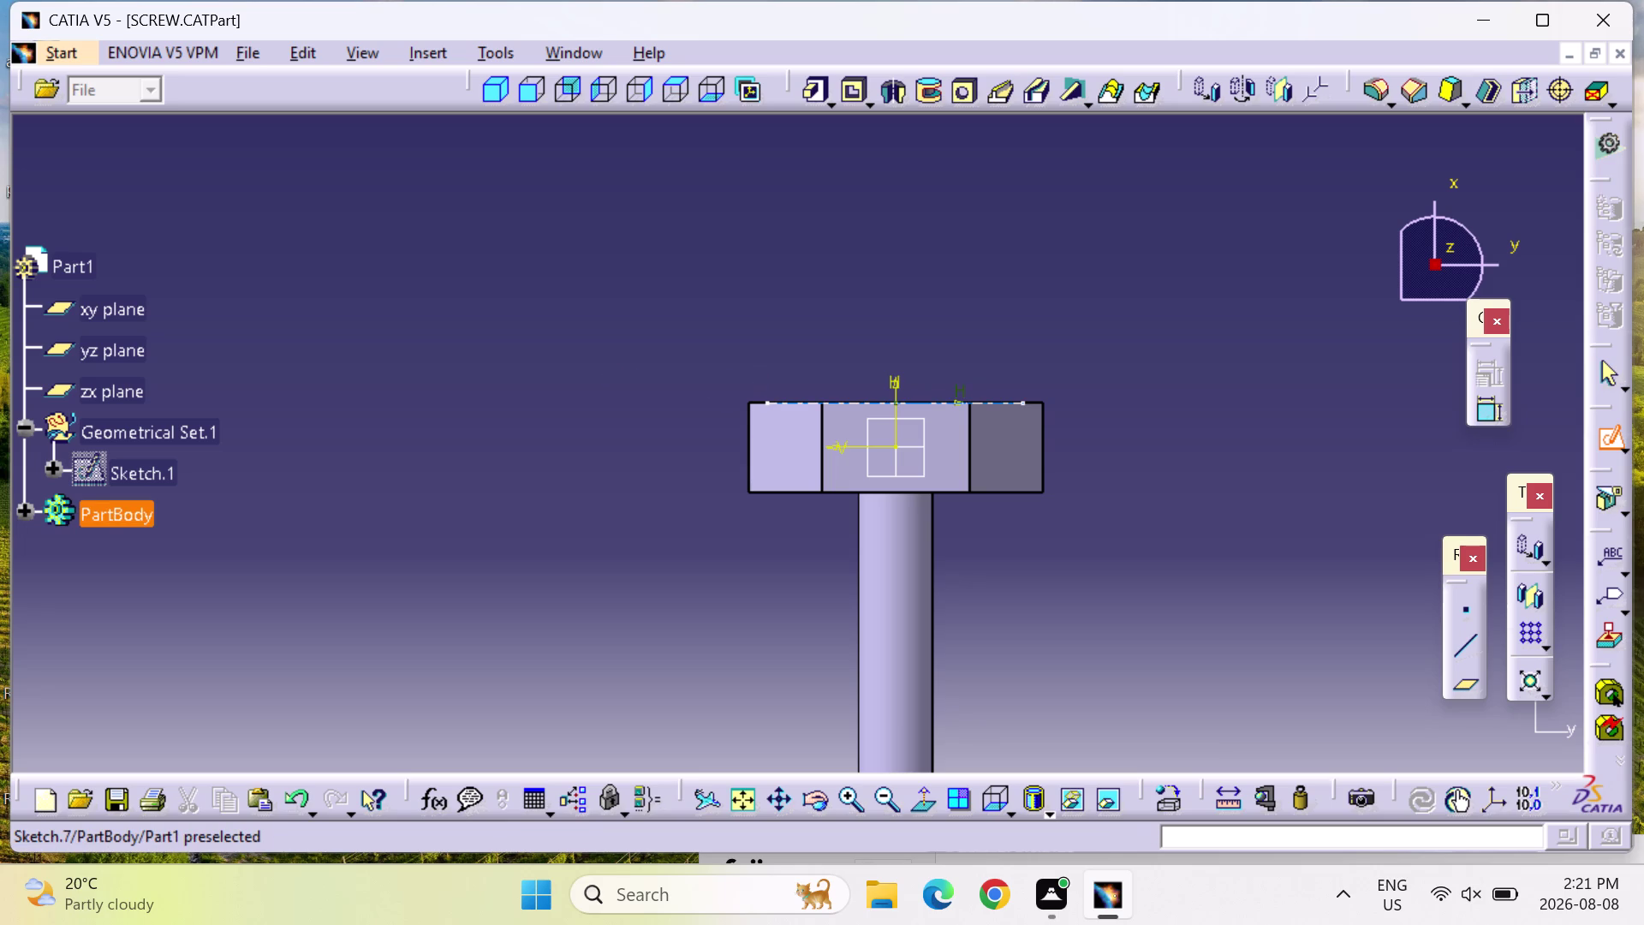
click(766, 399)
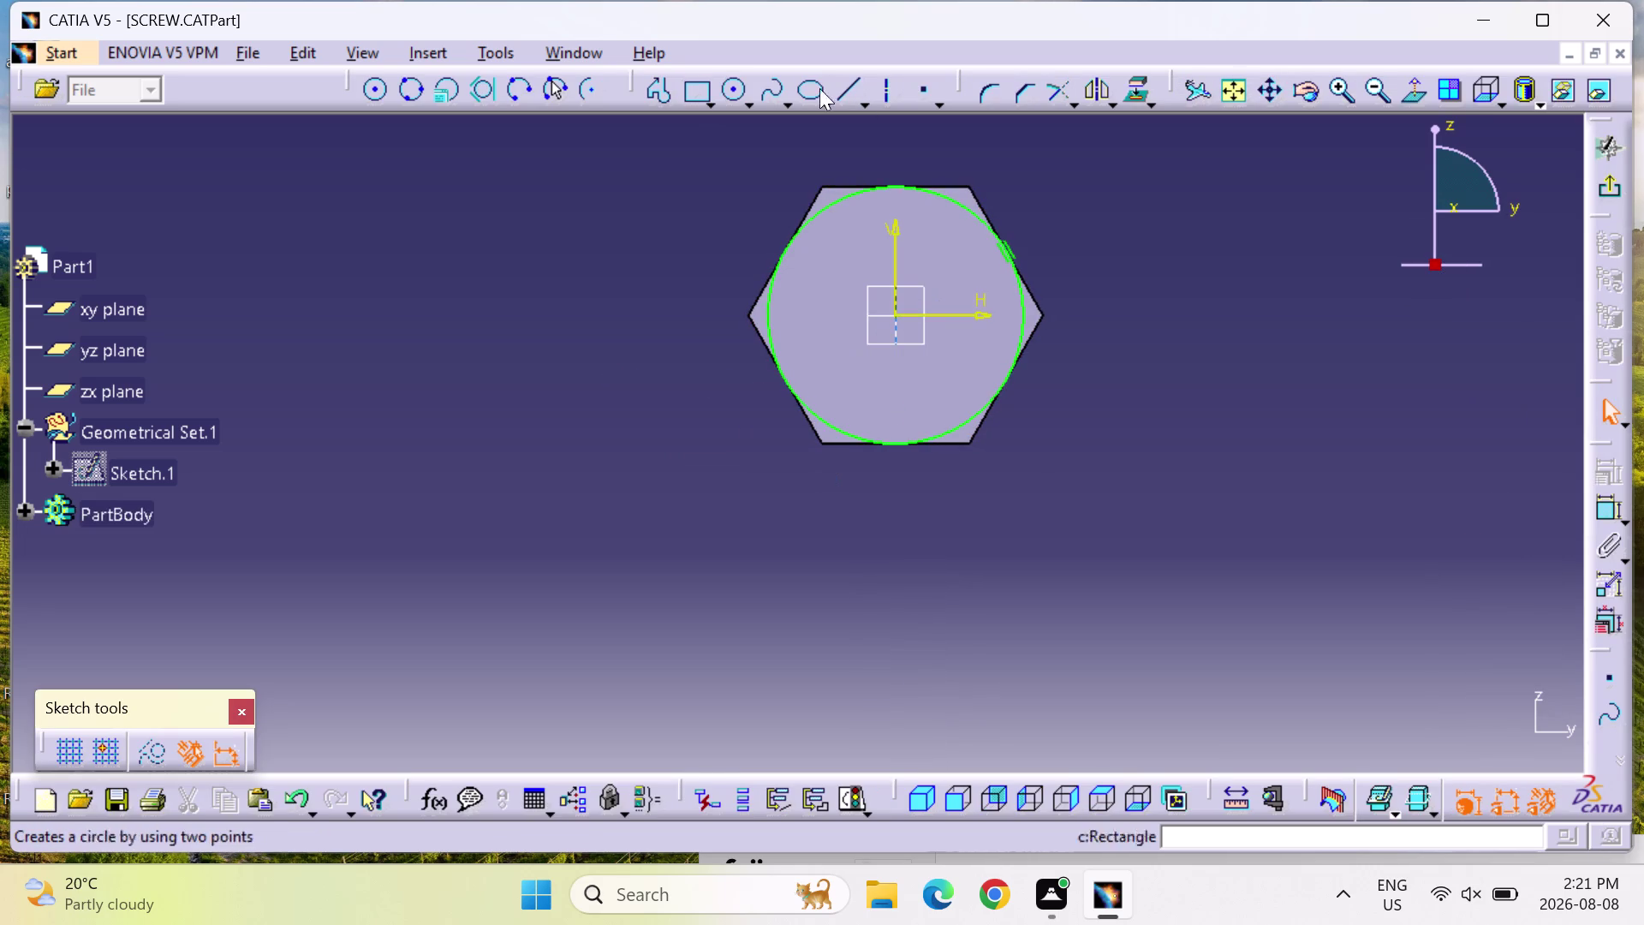
click(1132, 802)
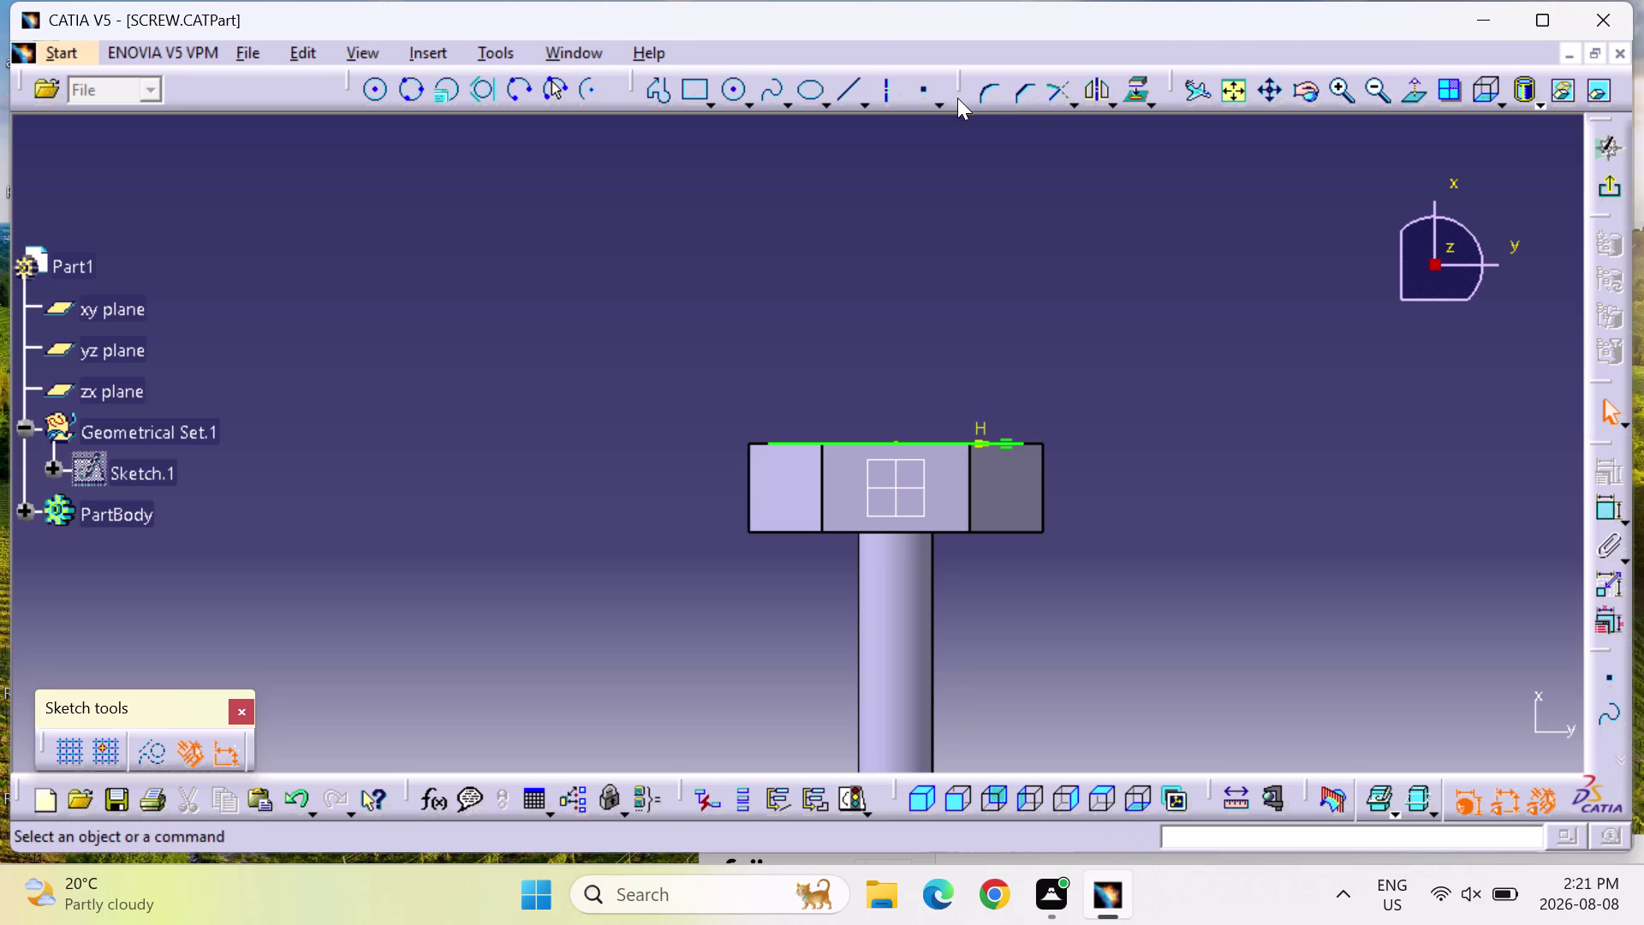
click(663, 86)
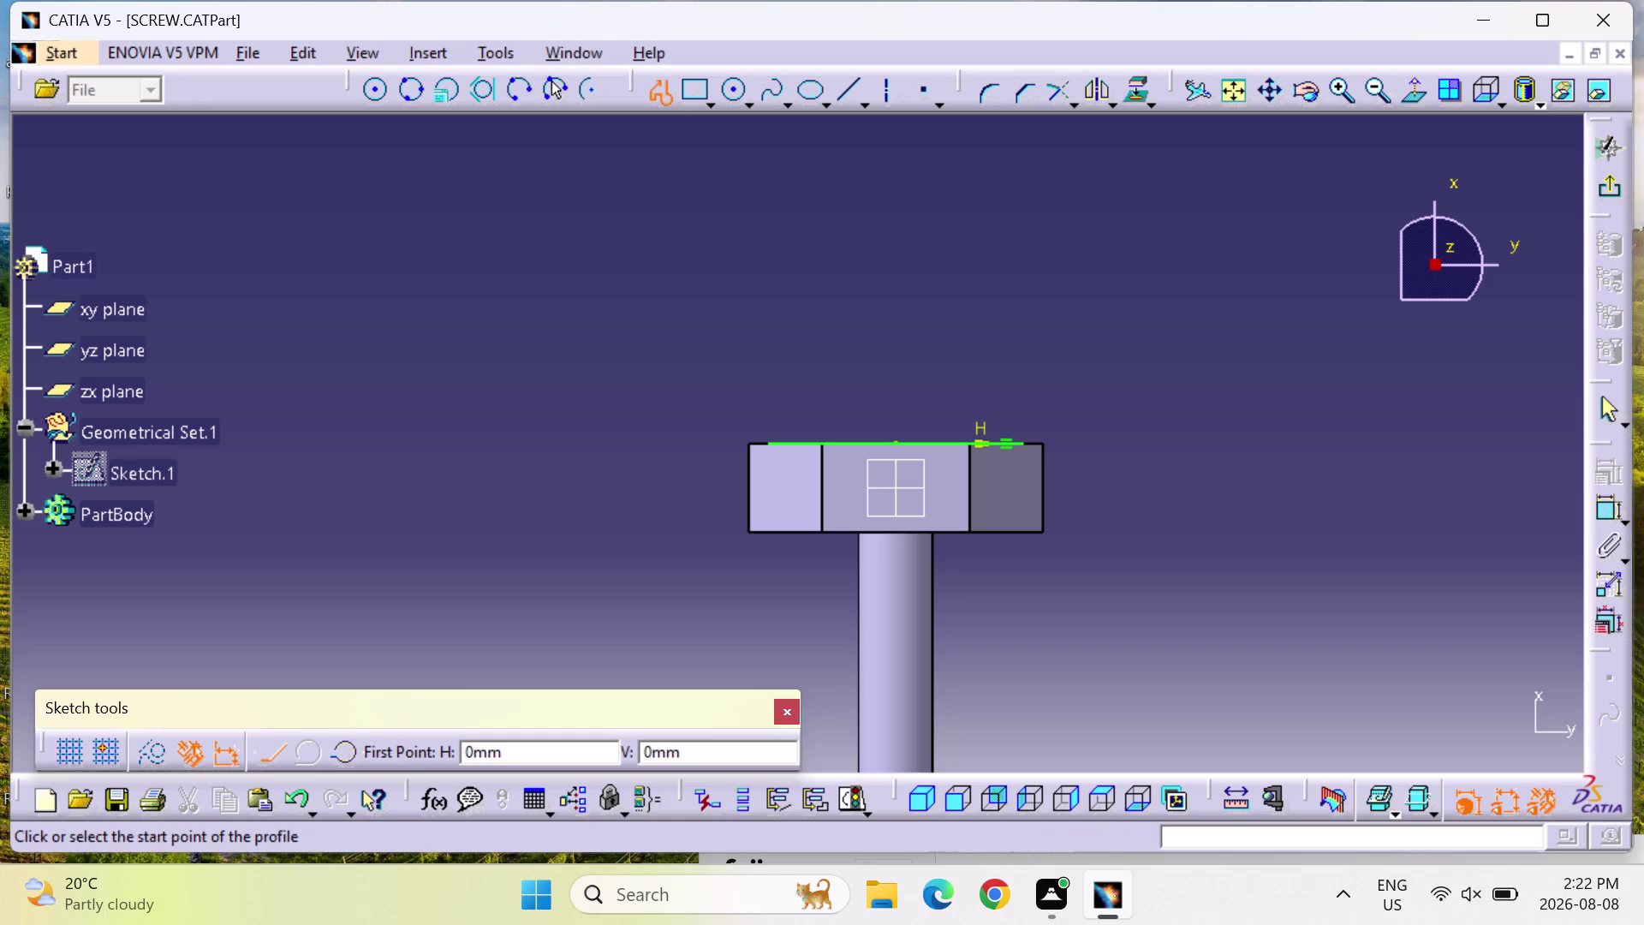
click(771, 445)
key(Escape)
key(Escape)
key(Escape)
key(Escape)
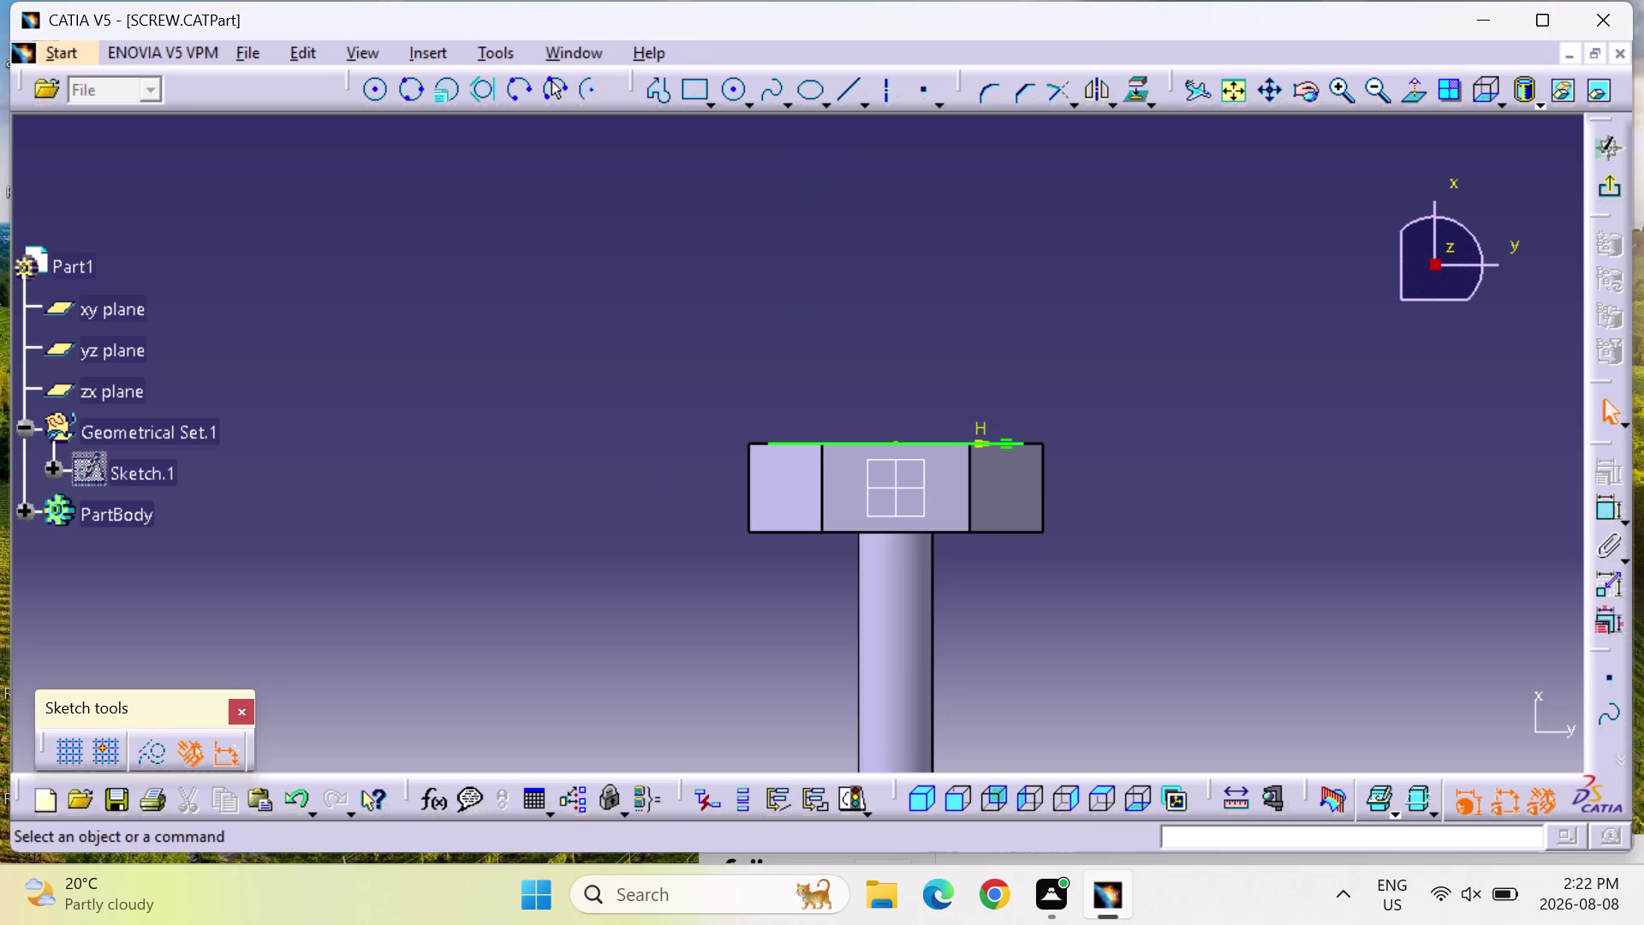
key(Escape)
key(Escape)
click(659, 85)
click(770, 441)
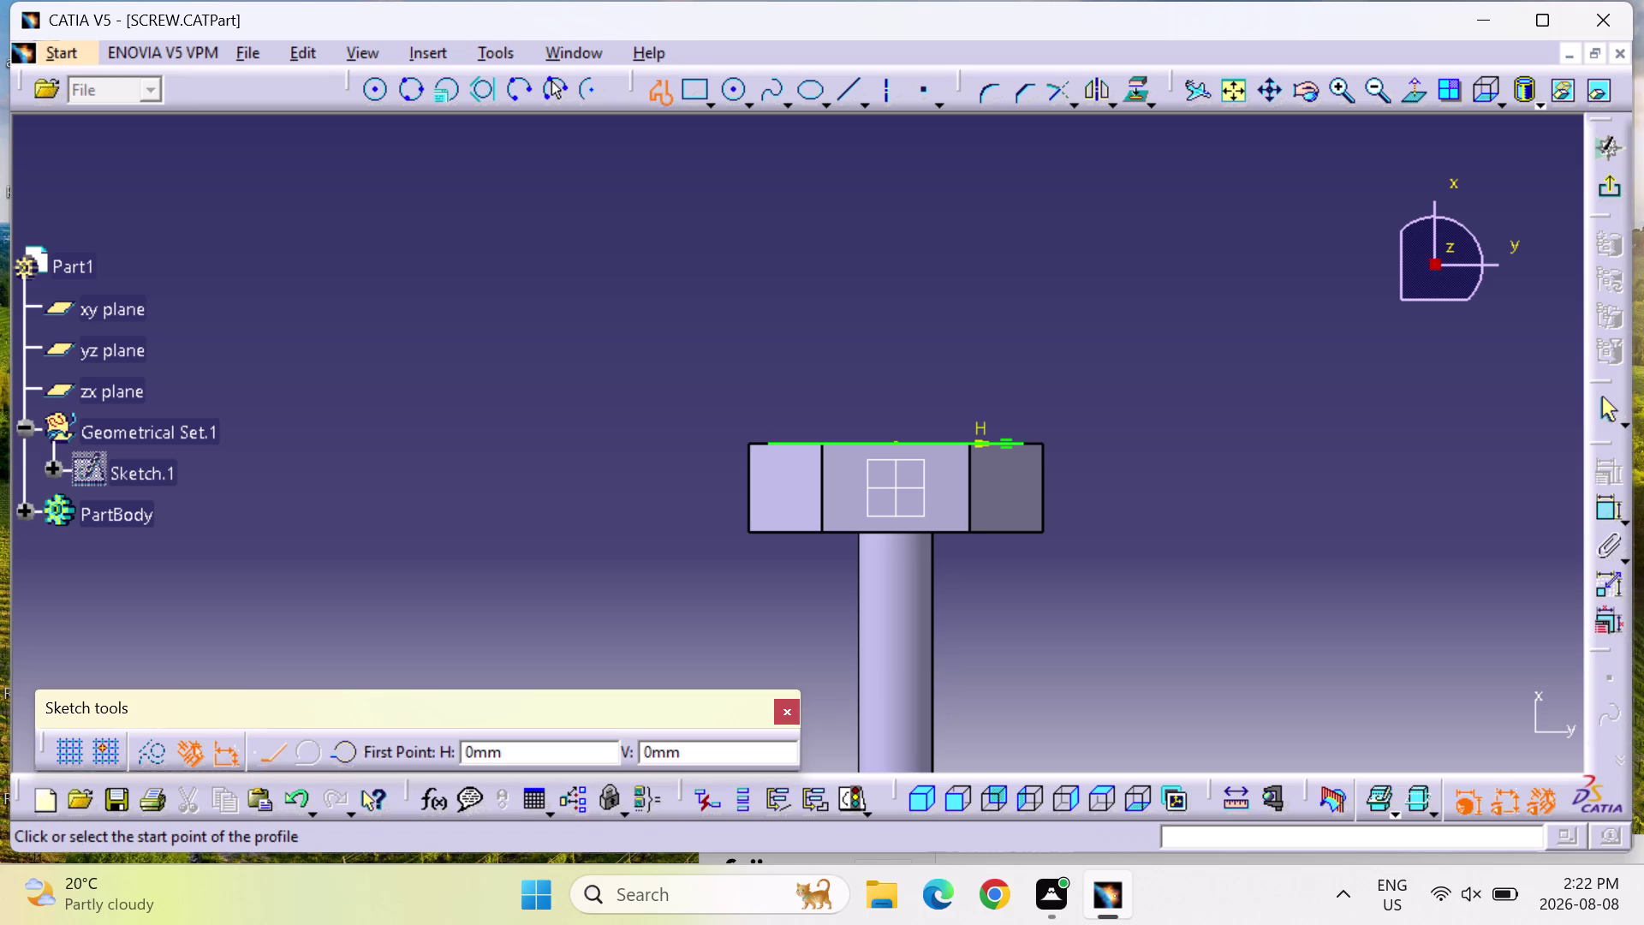
key(Escape)
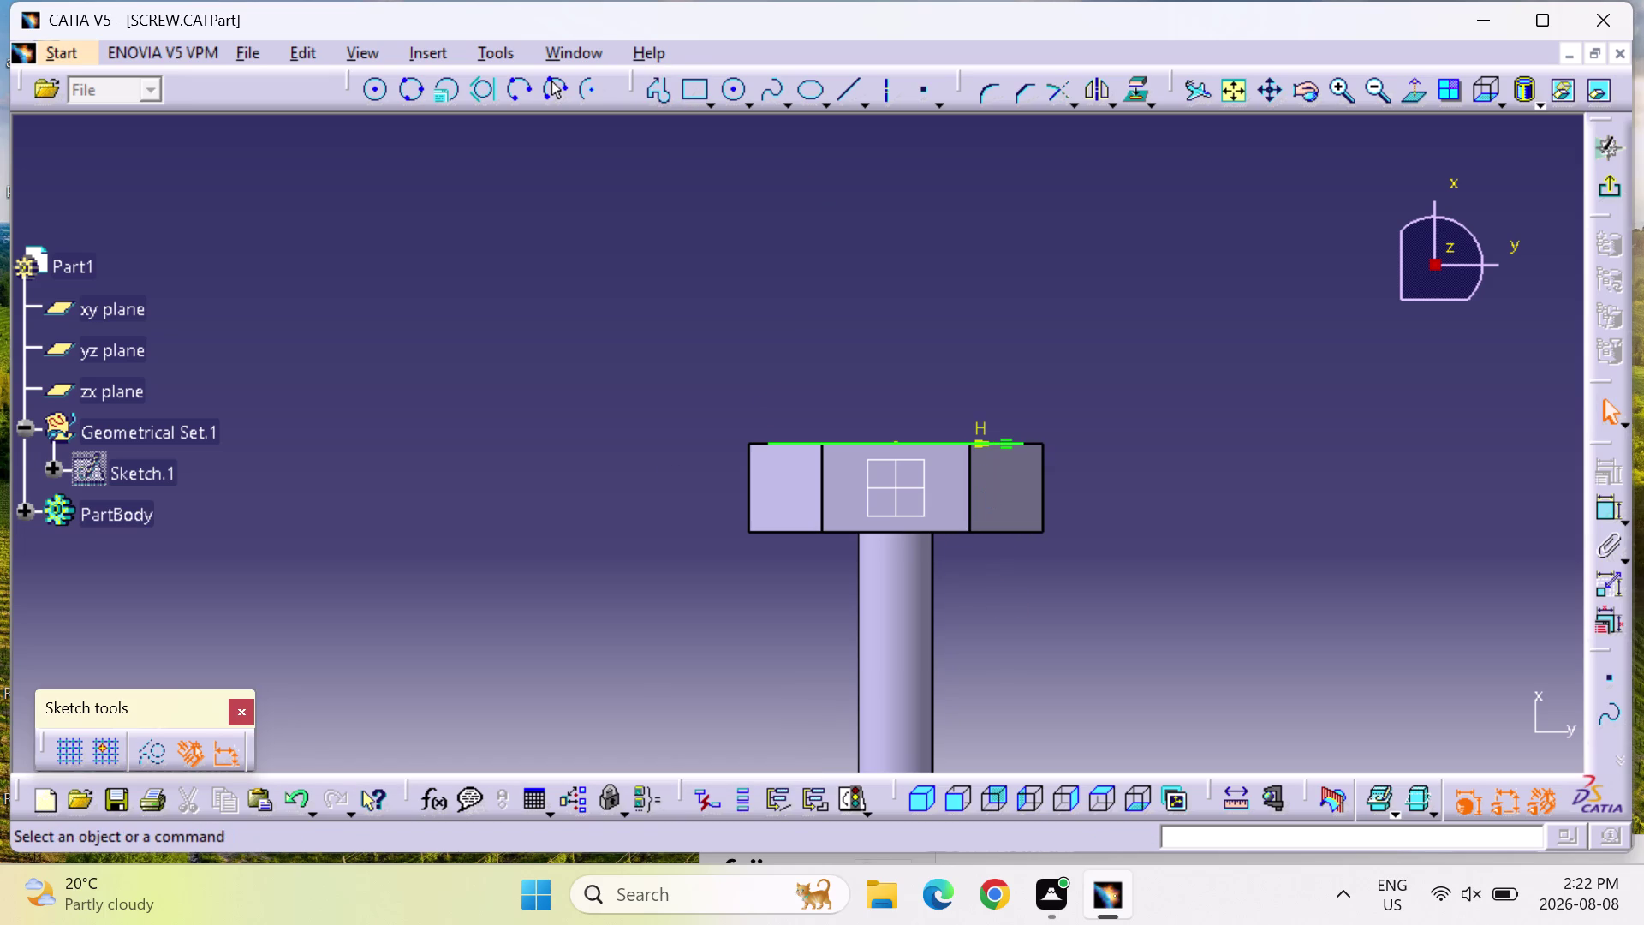
middle_drag(1010, 605, 1160, 638)
right_drag(1011, 606, 1159, 638)
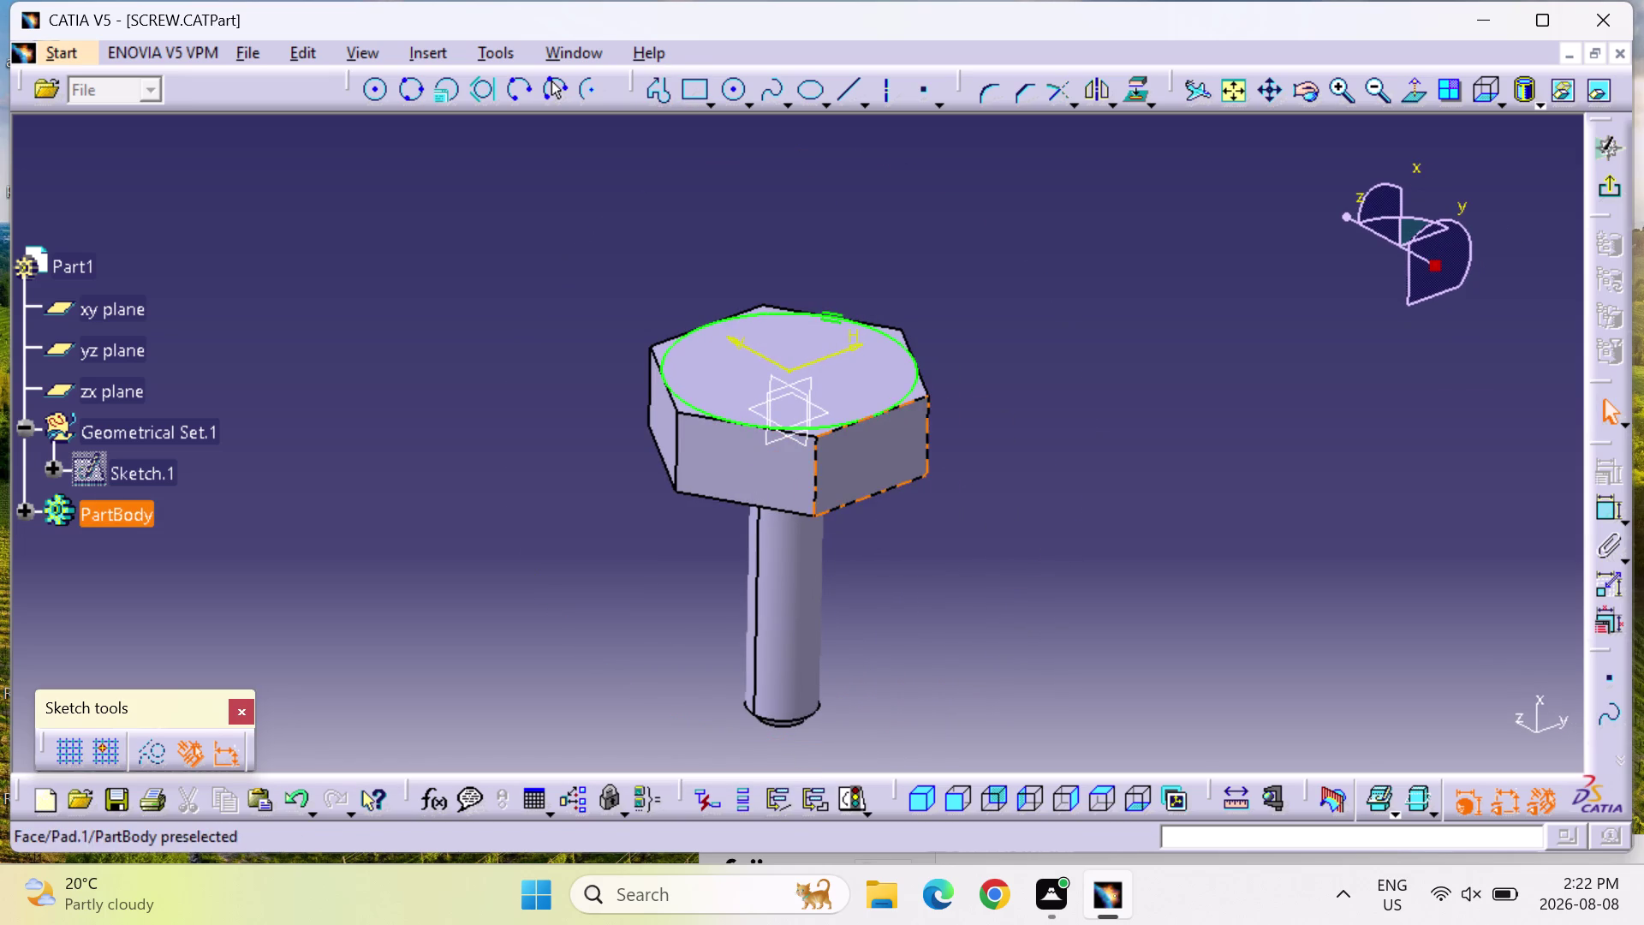
click(890, 447)
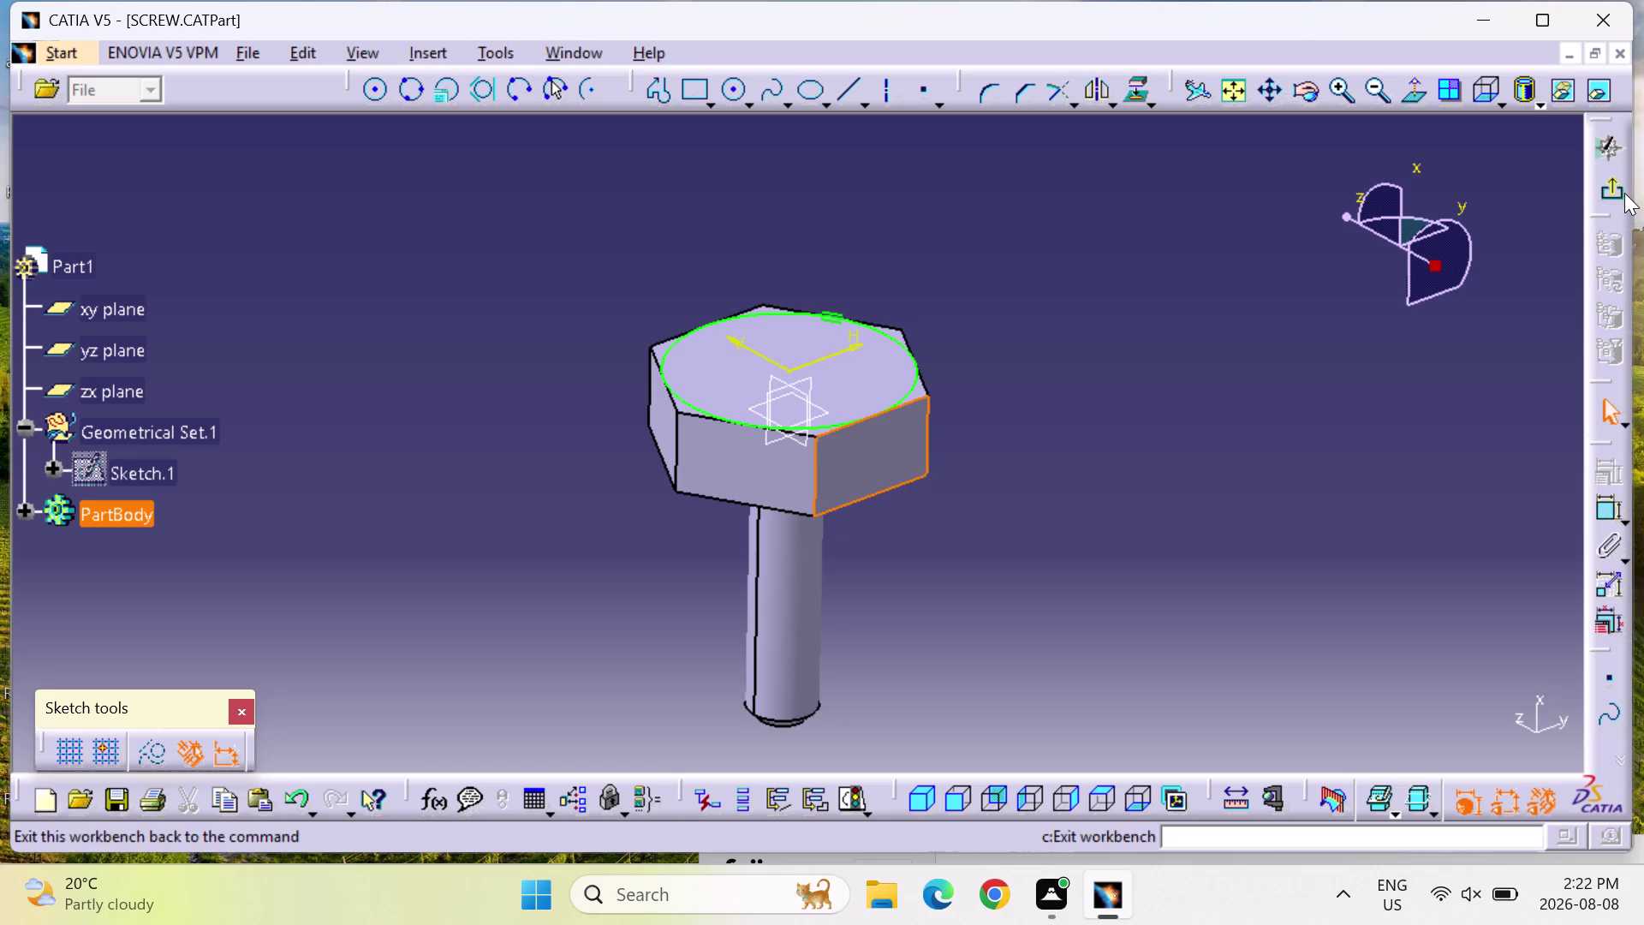
click(1625, 192)
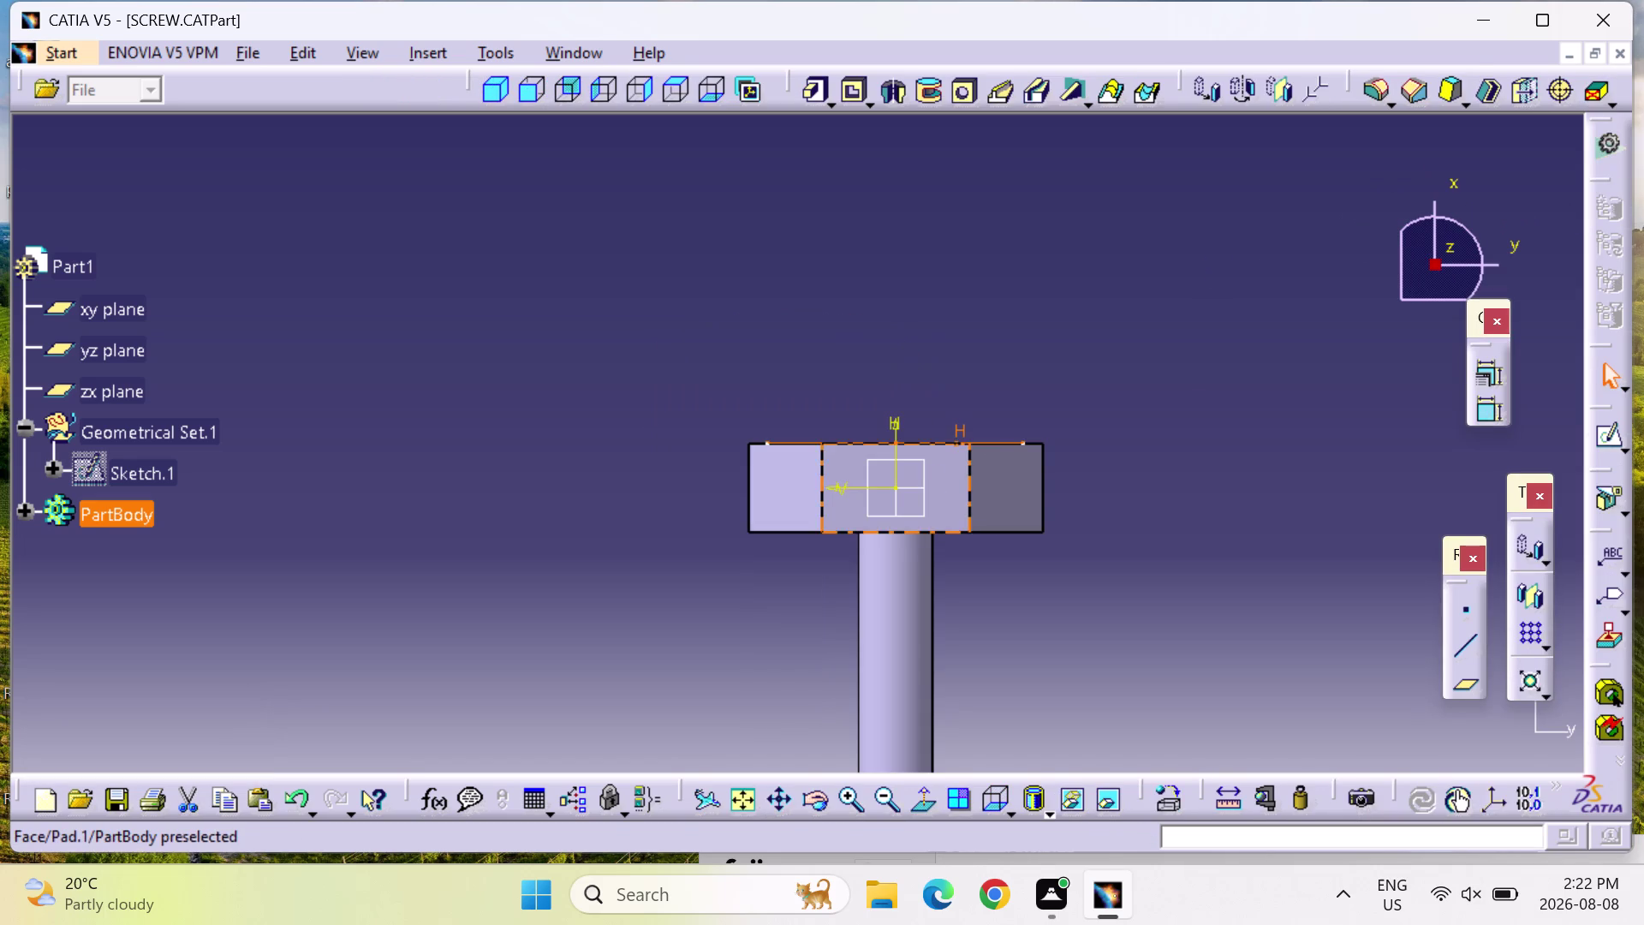
click(932, 482)
click(1614, 441)
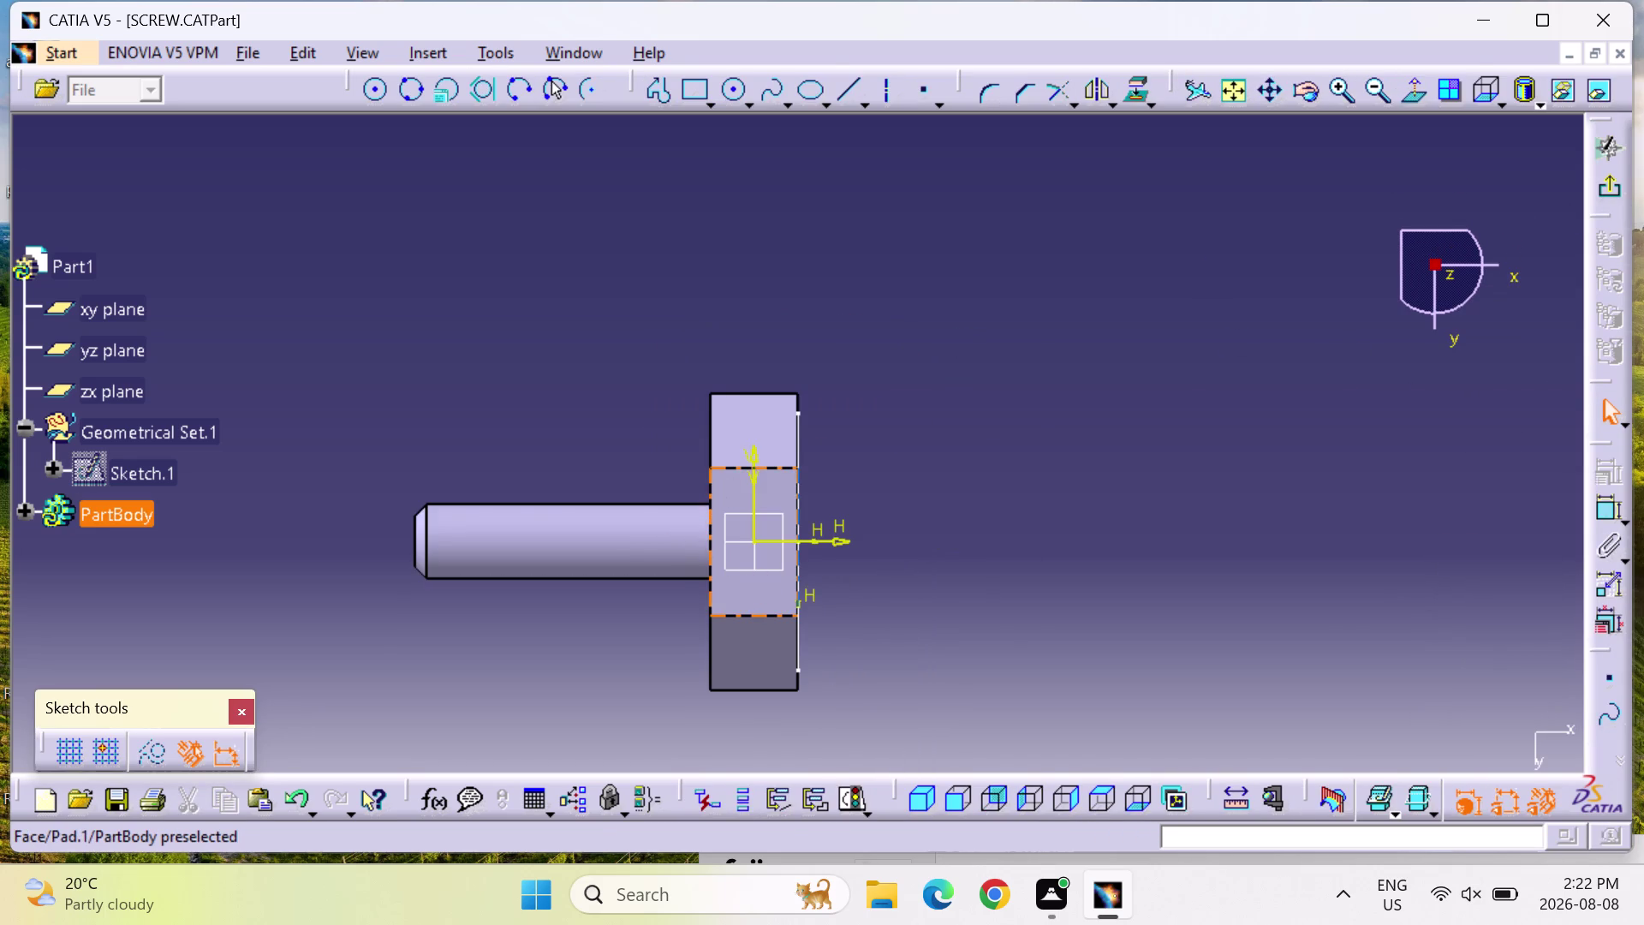
click(762, 587)
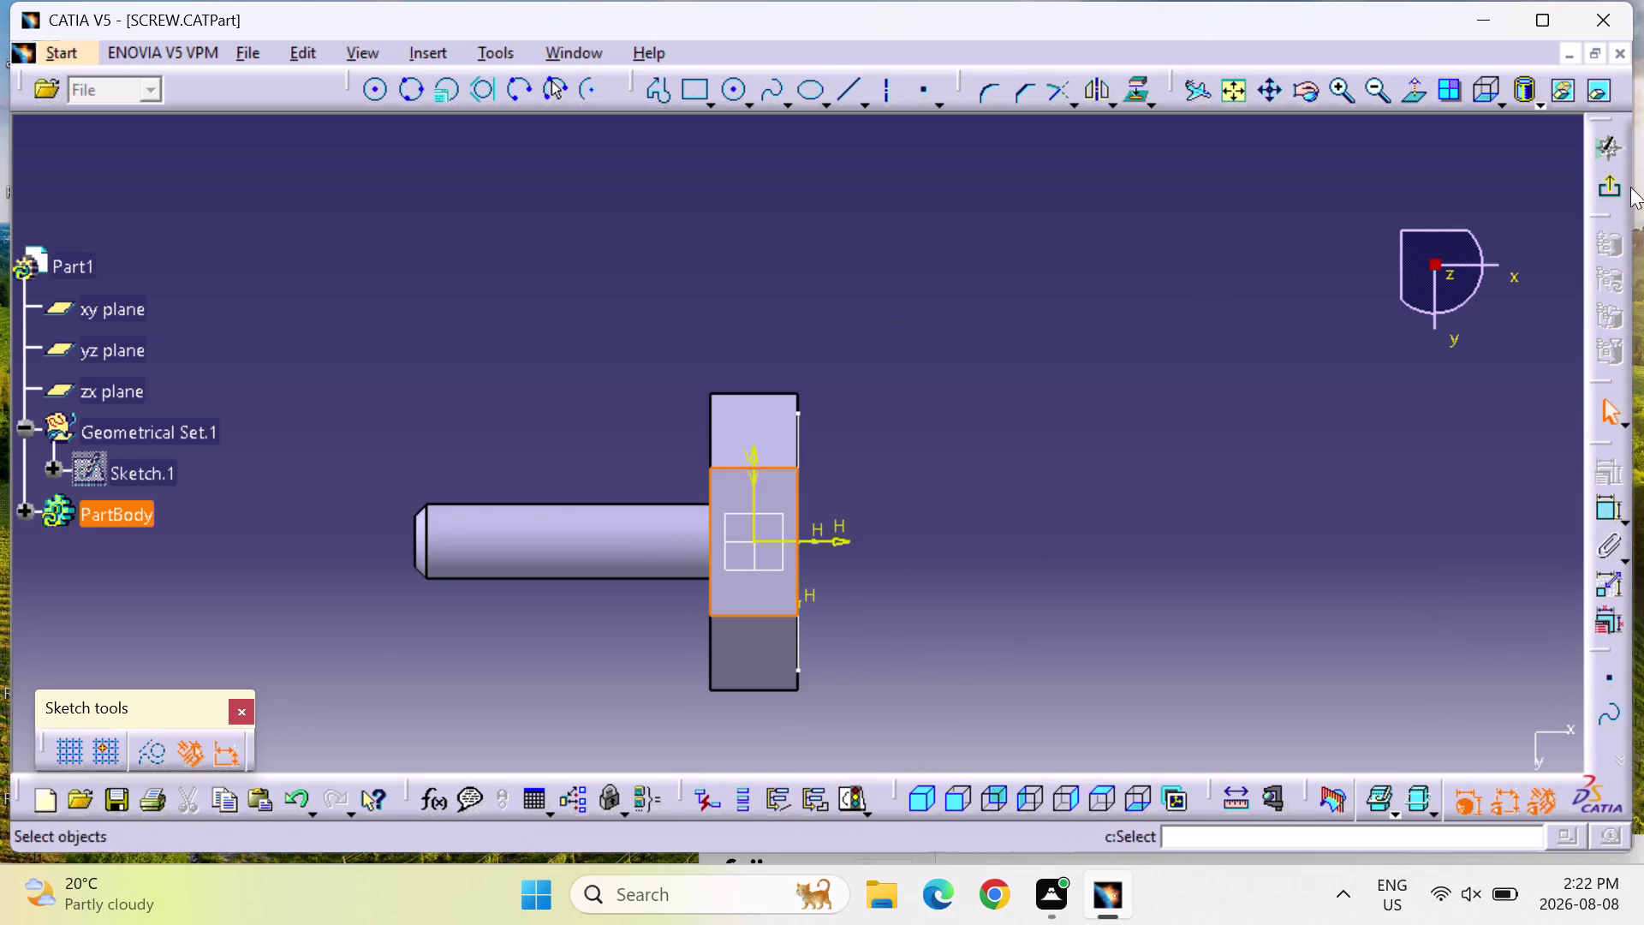
click(1613, 186)
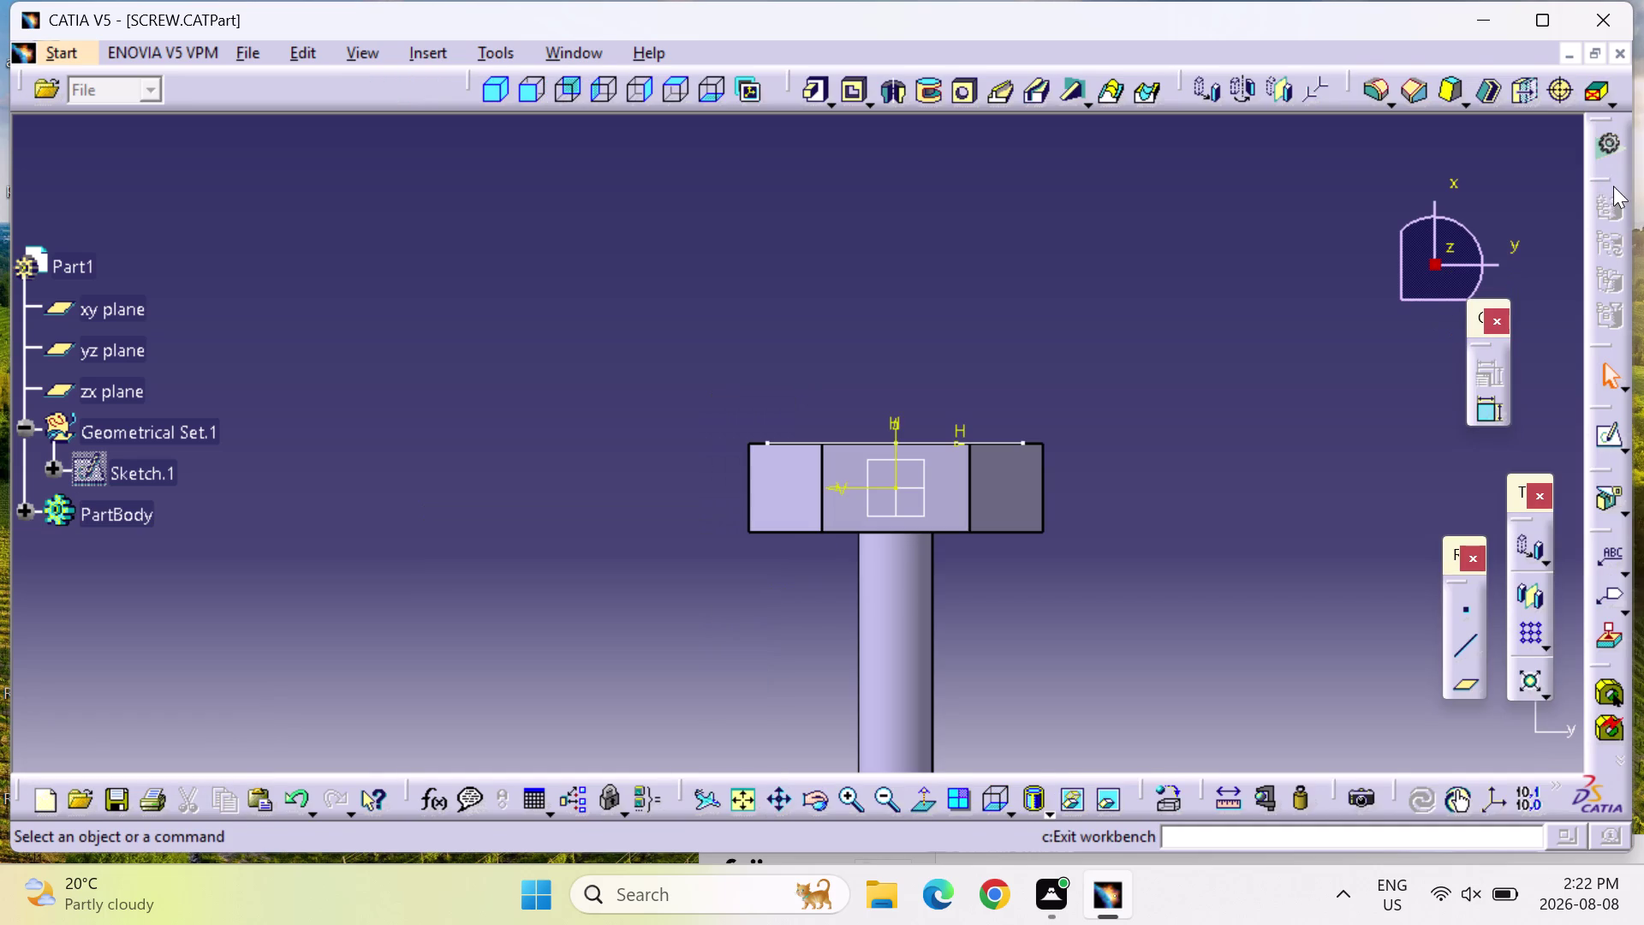
click(1611, 439)
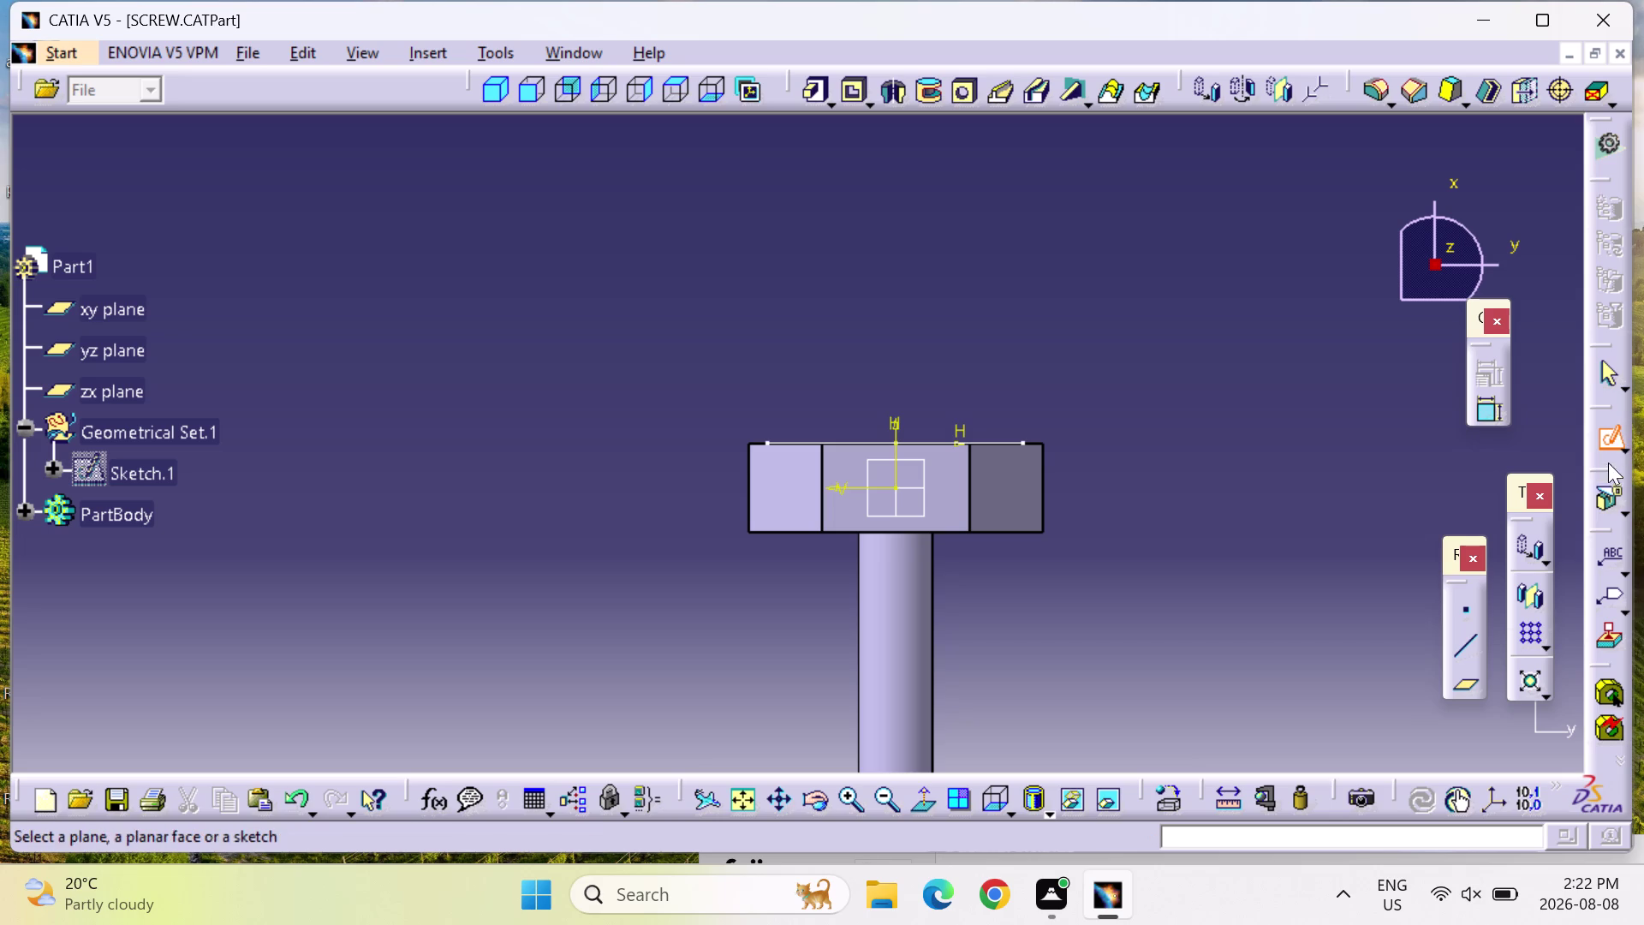
double_click(1614, 437)
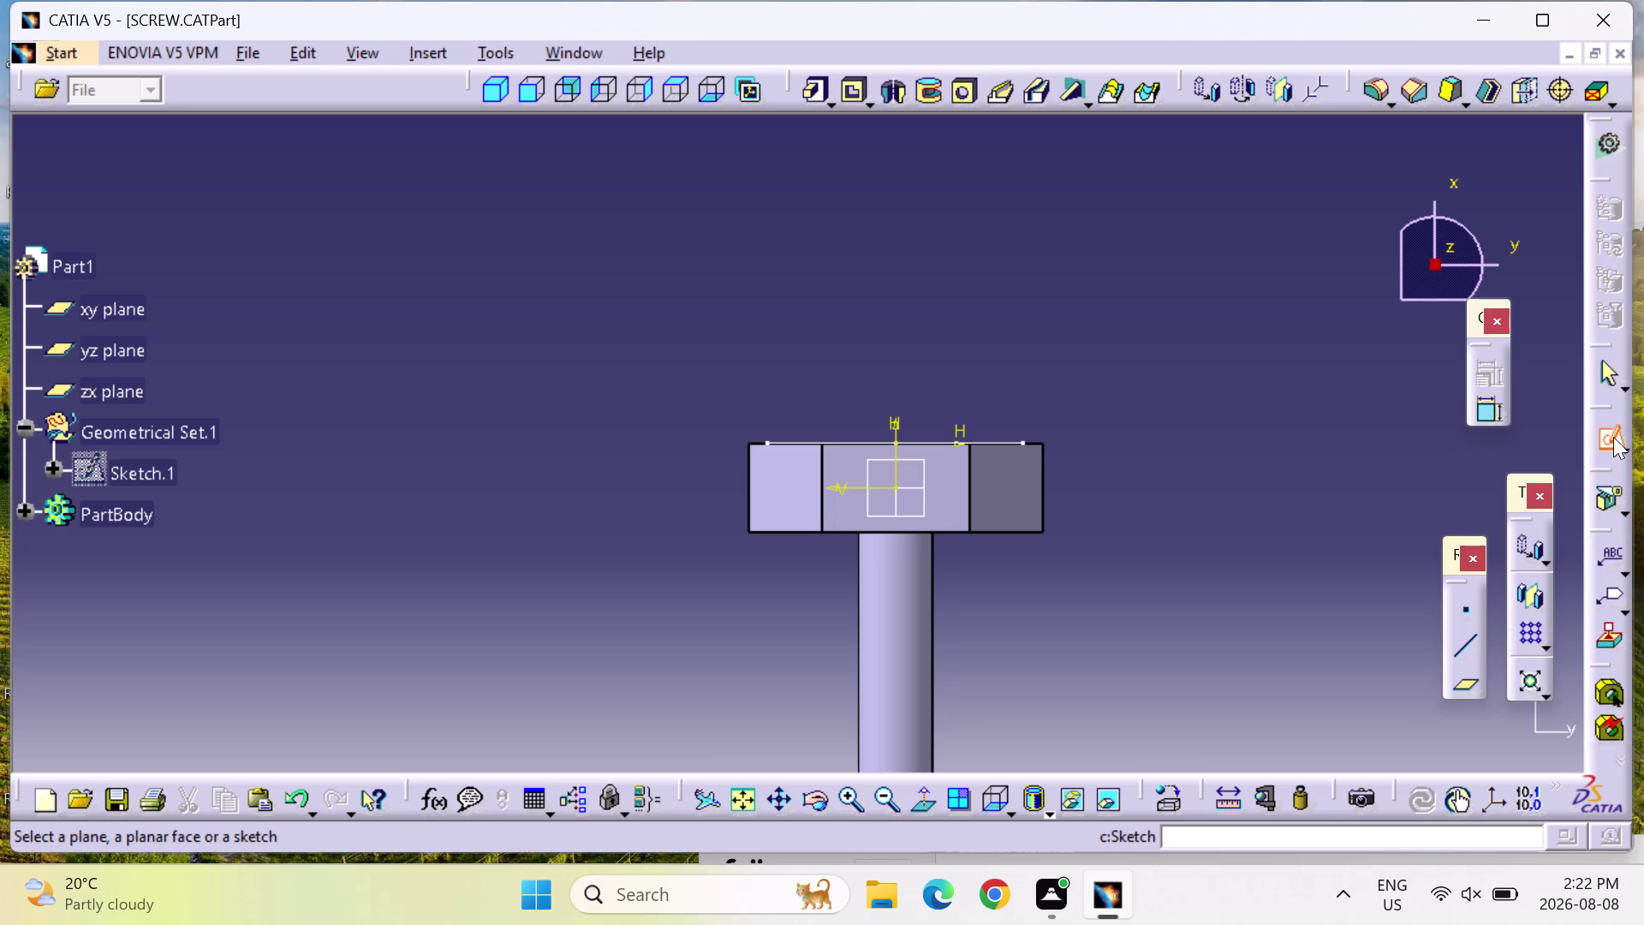
double_click(1614, 437)
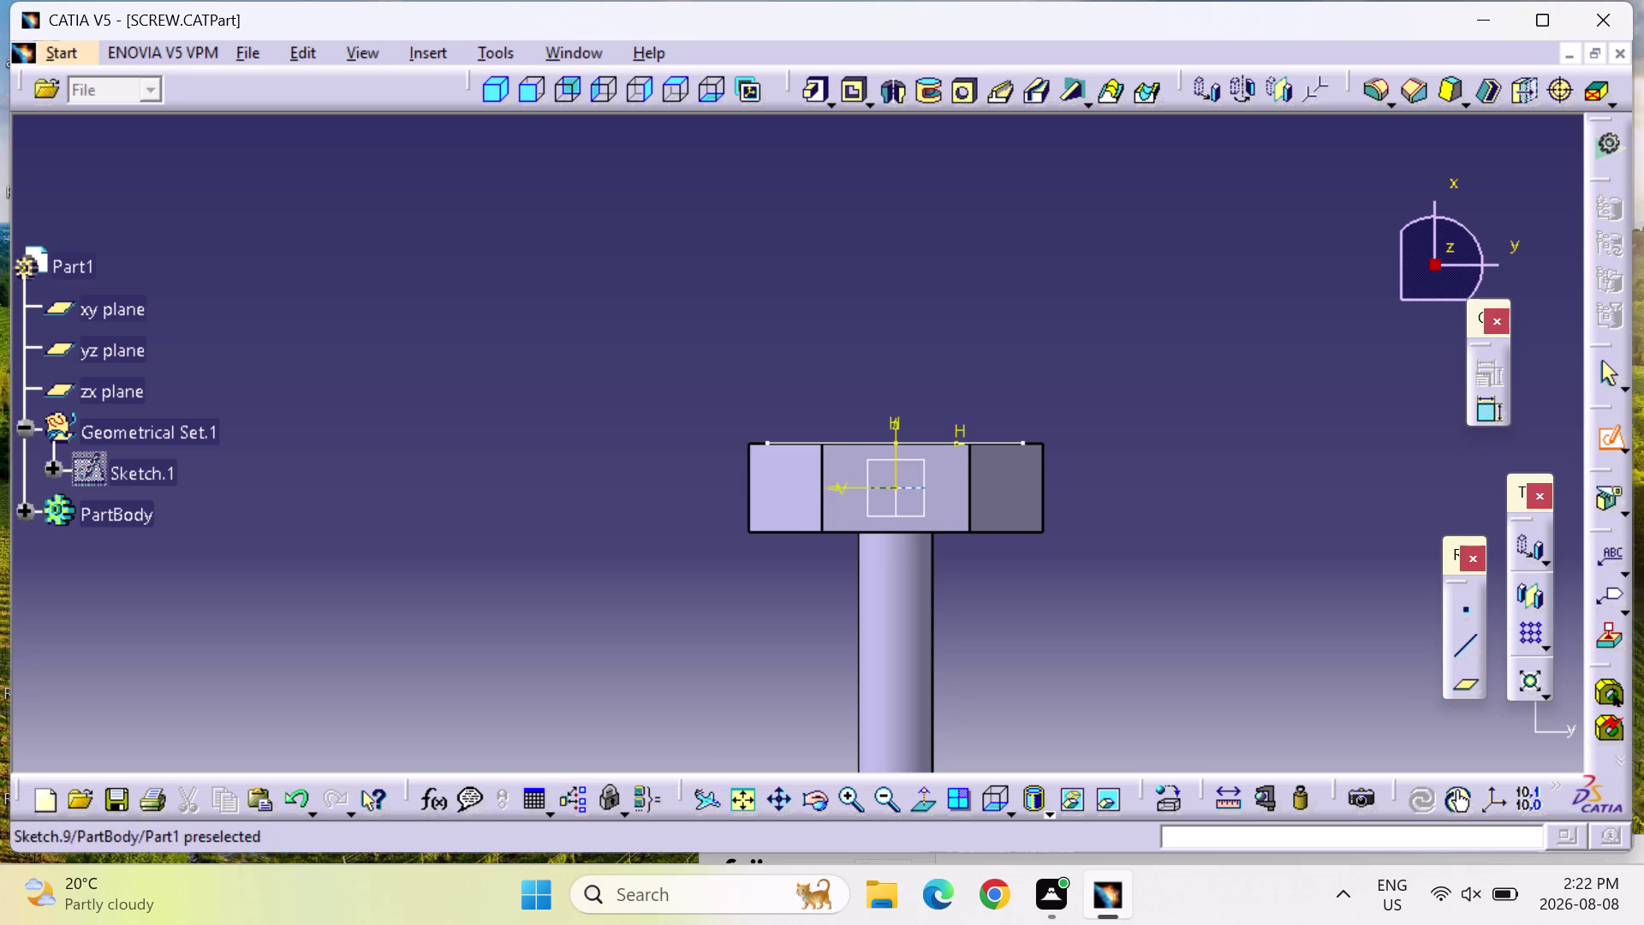
click(955, 464)
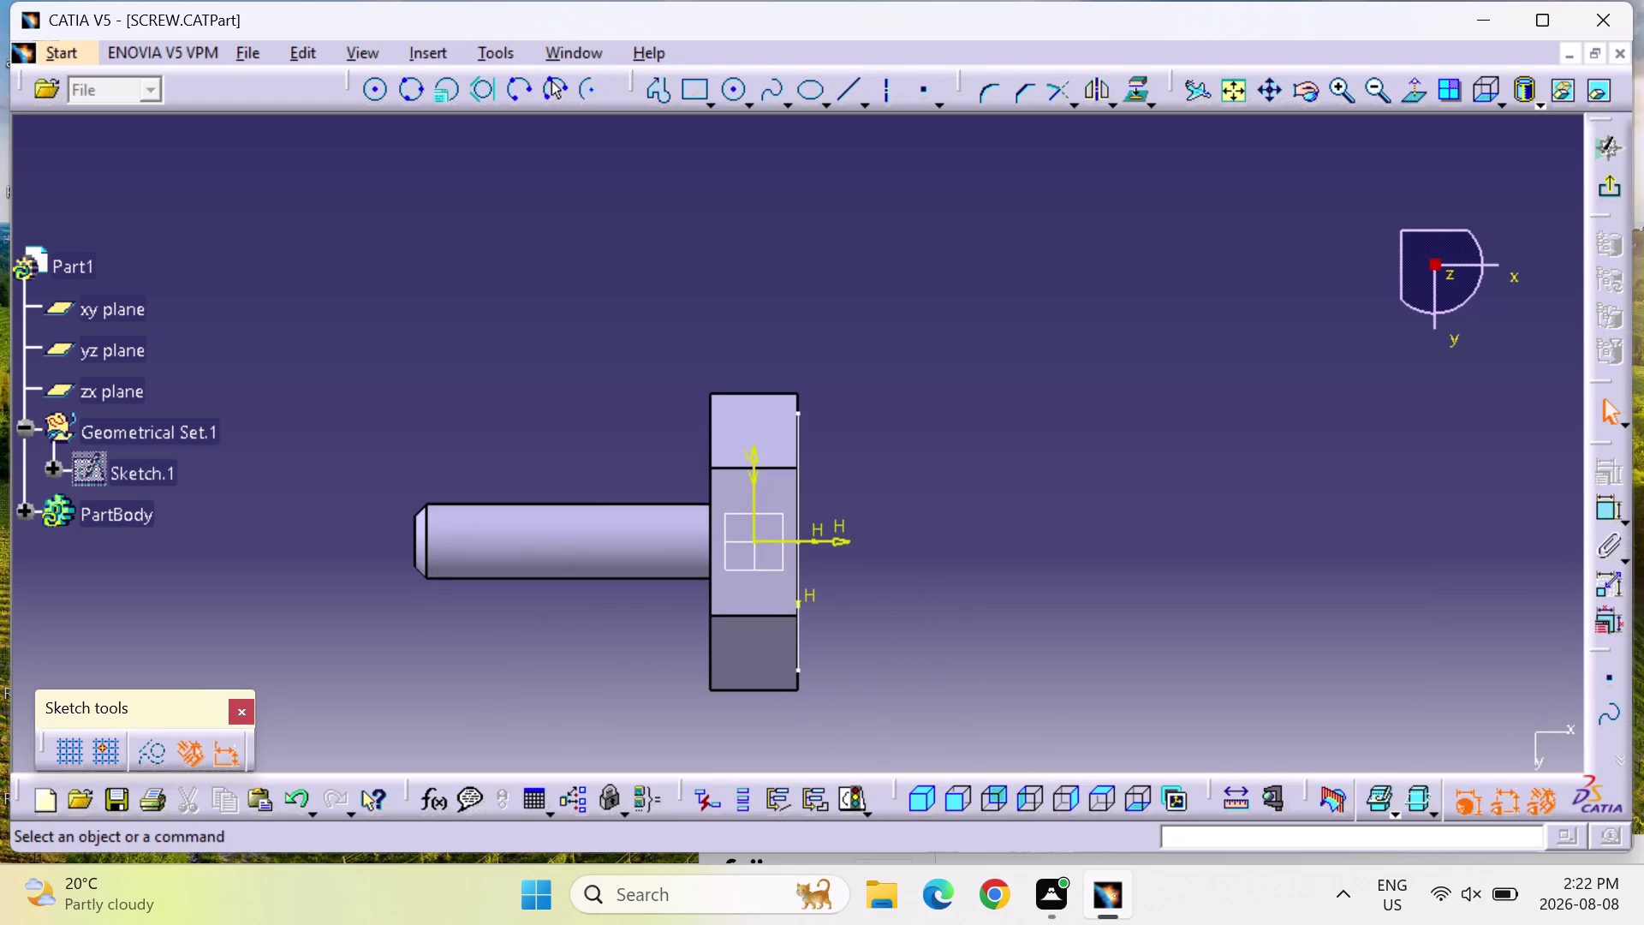
click(1139, 797)
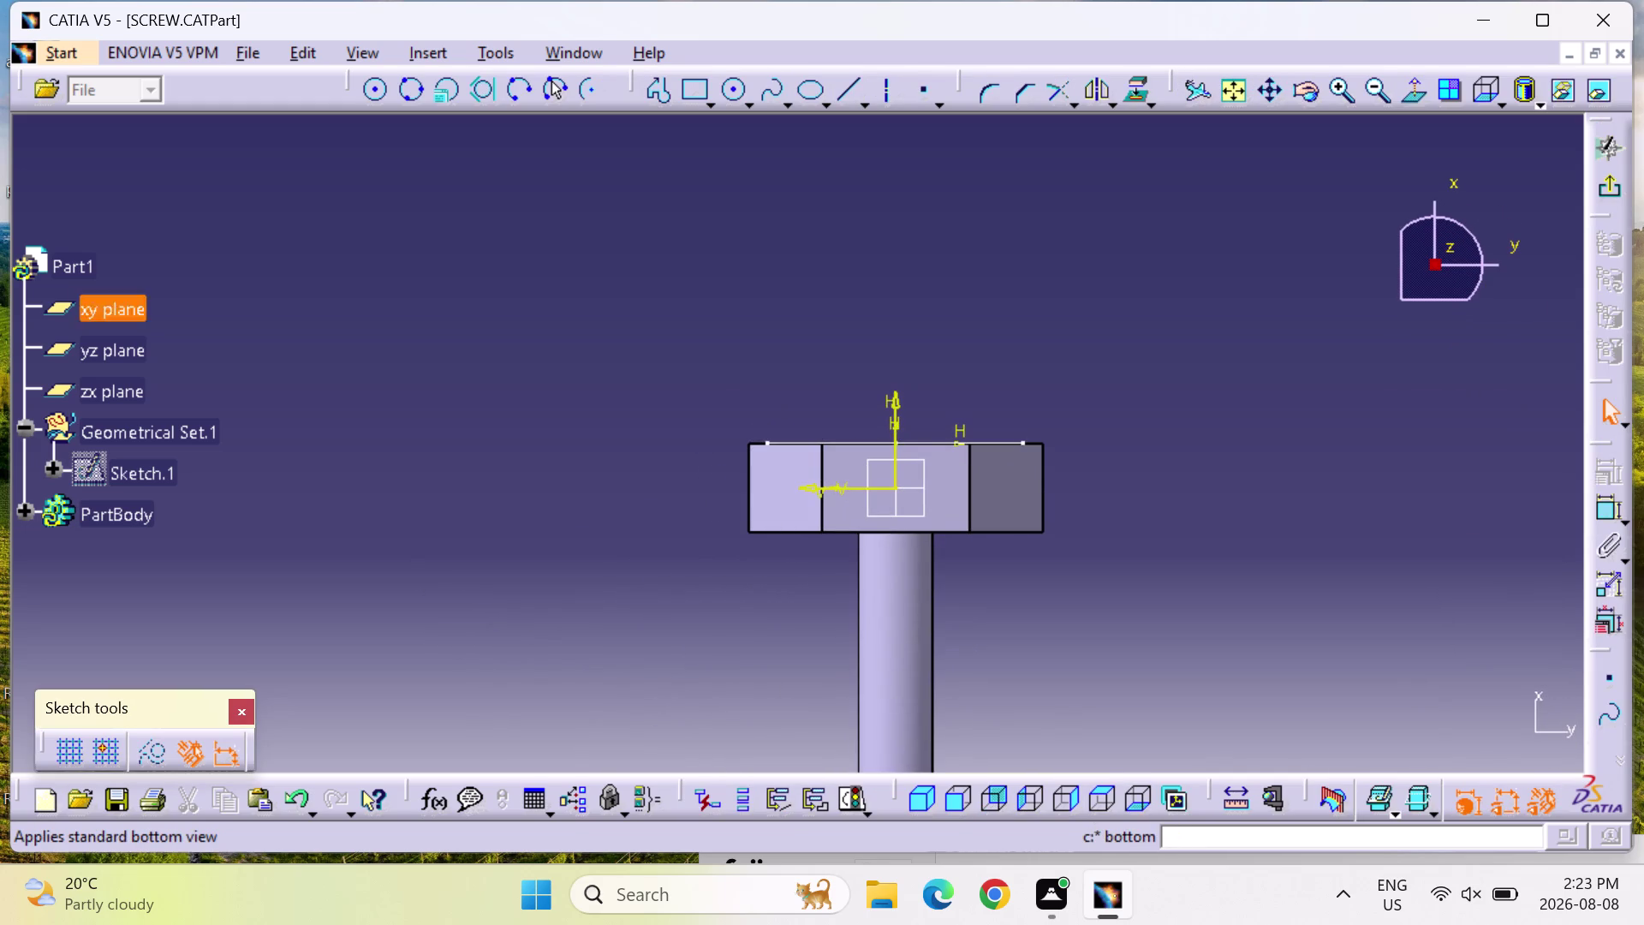
click(1613, 195)
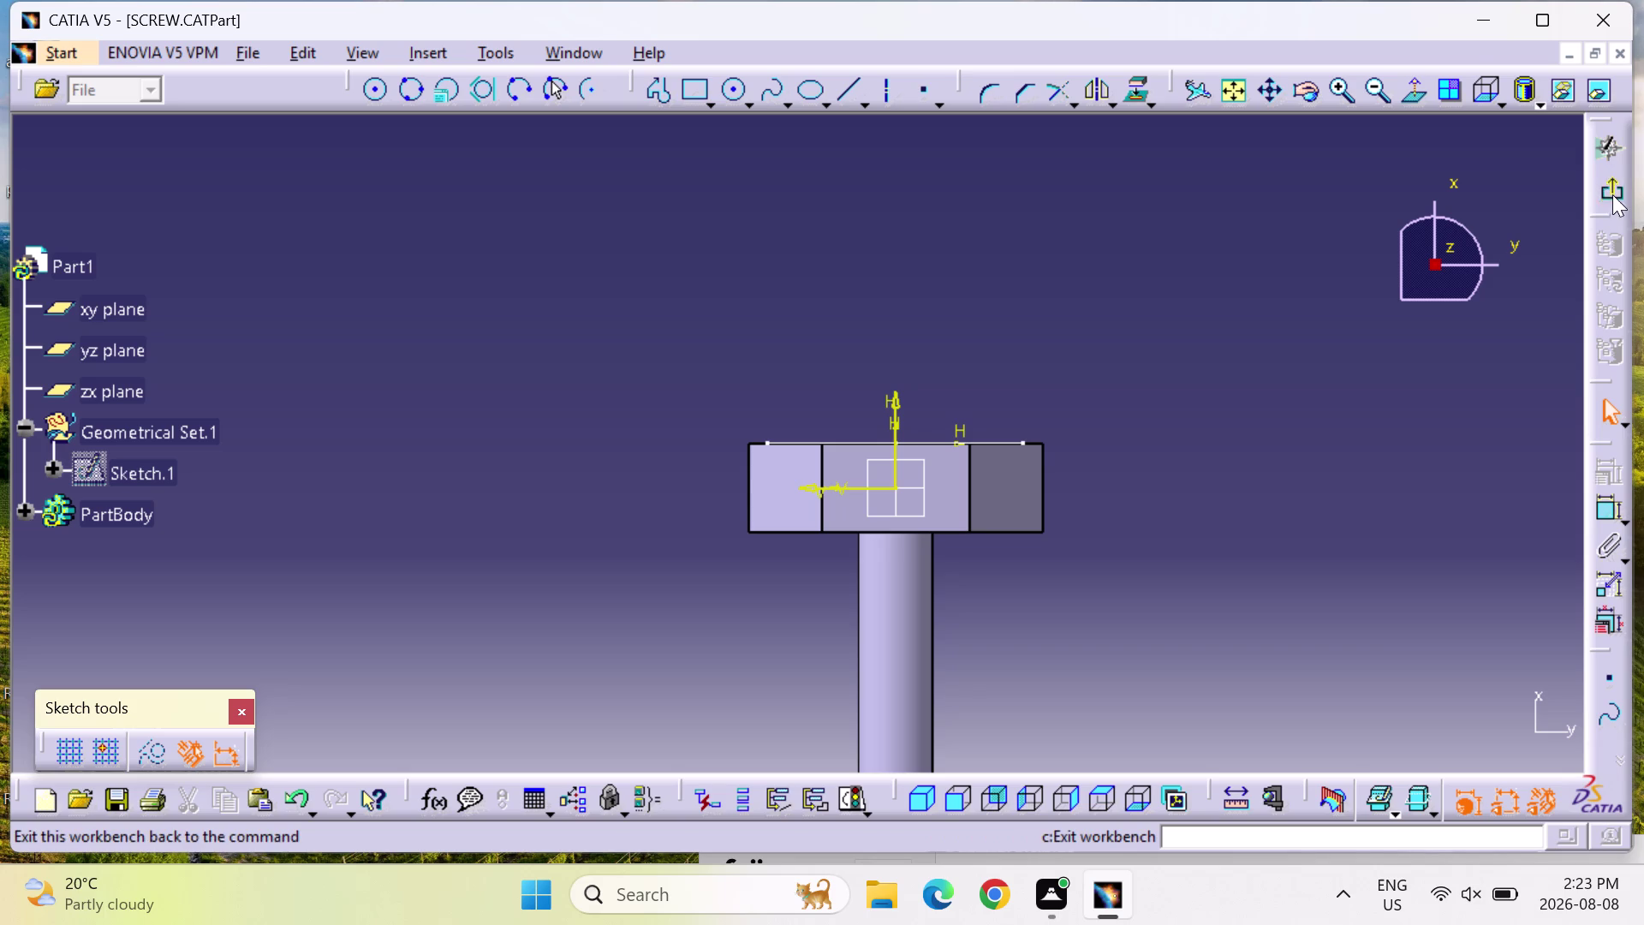
click(934, 483)
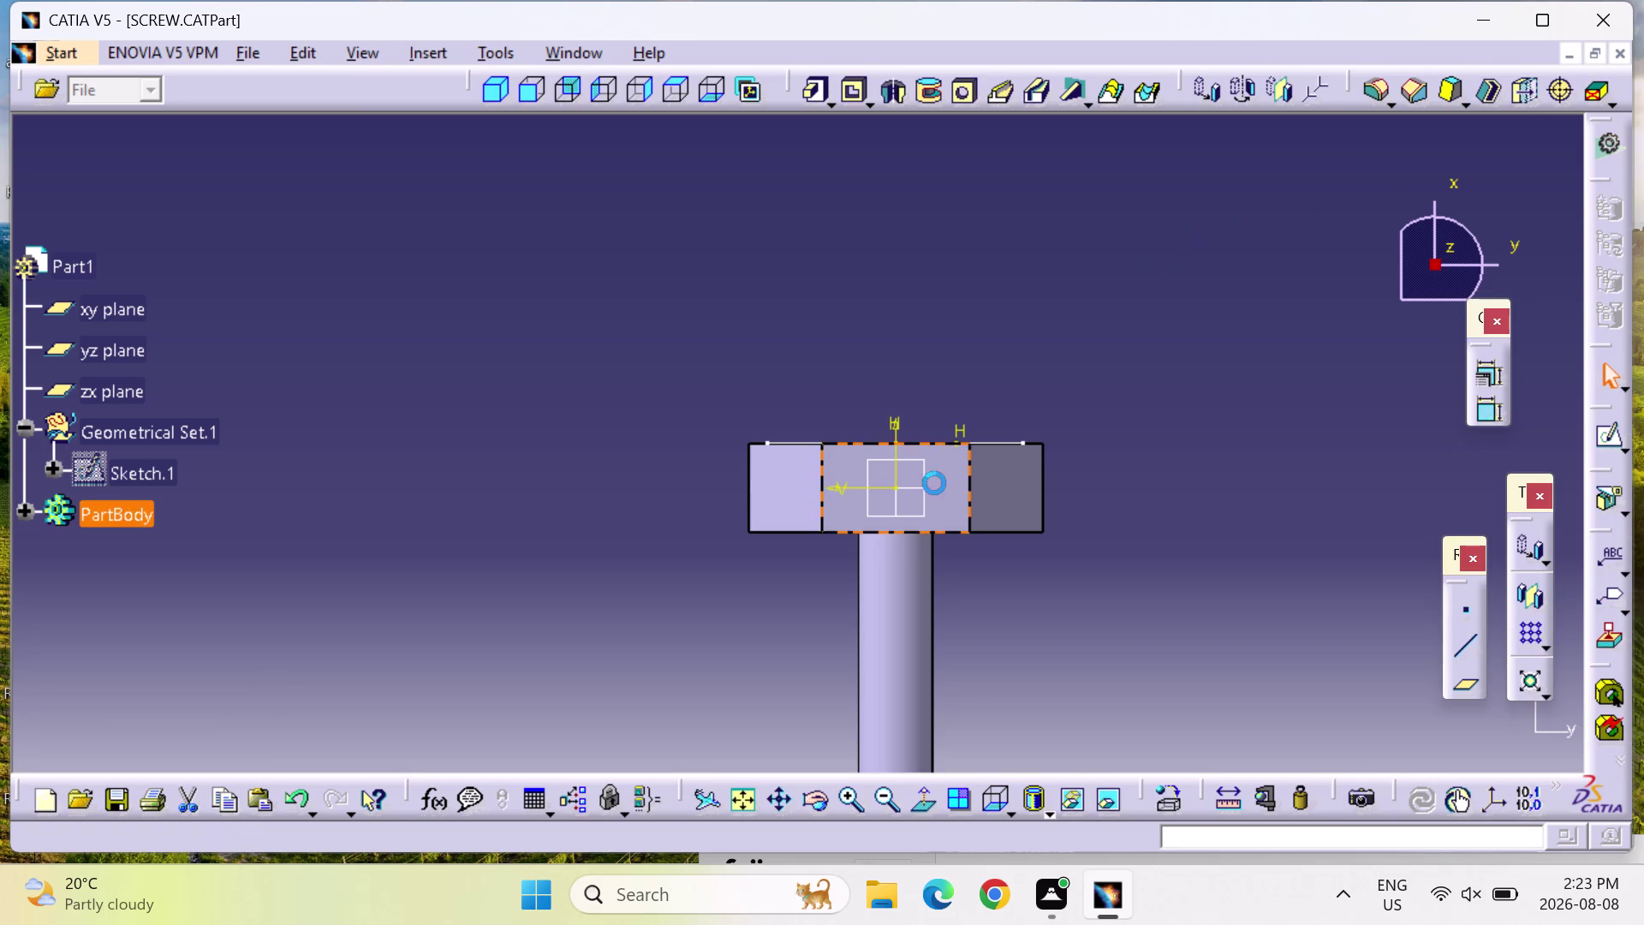
click(1610, 430)
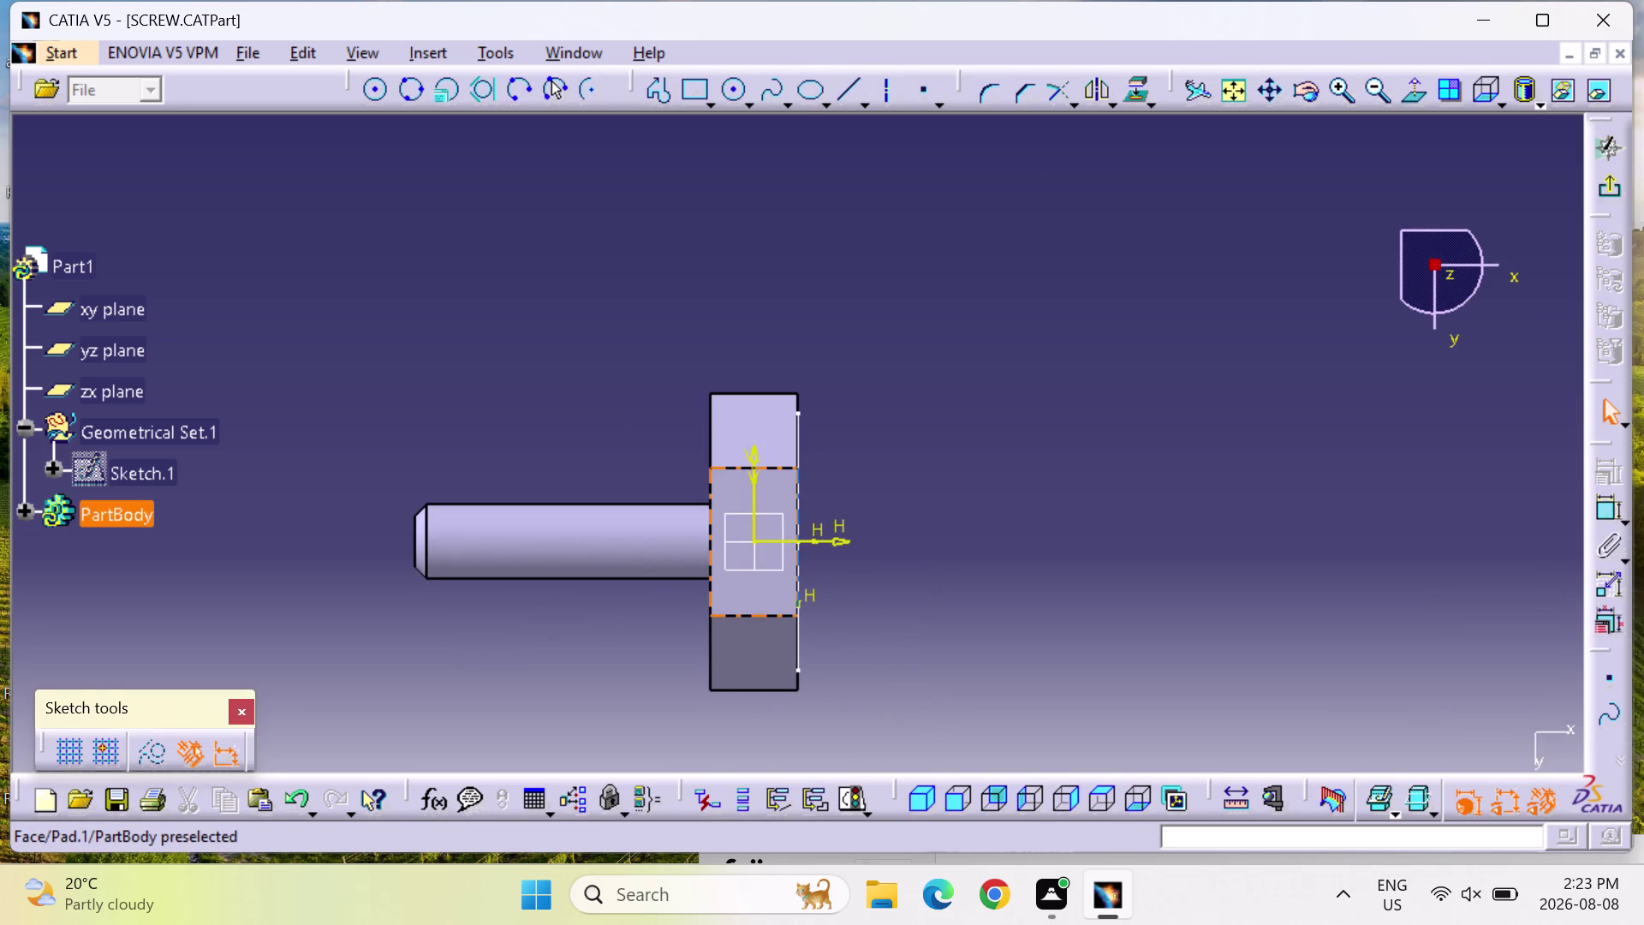
click(729, 488)
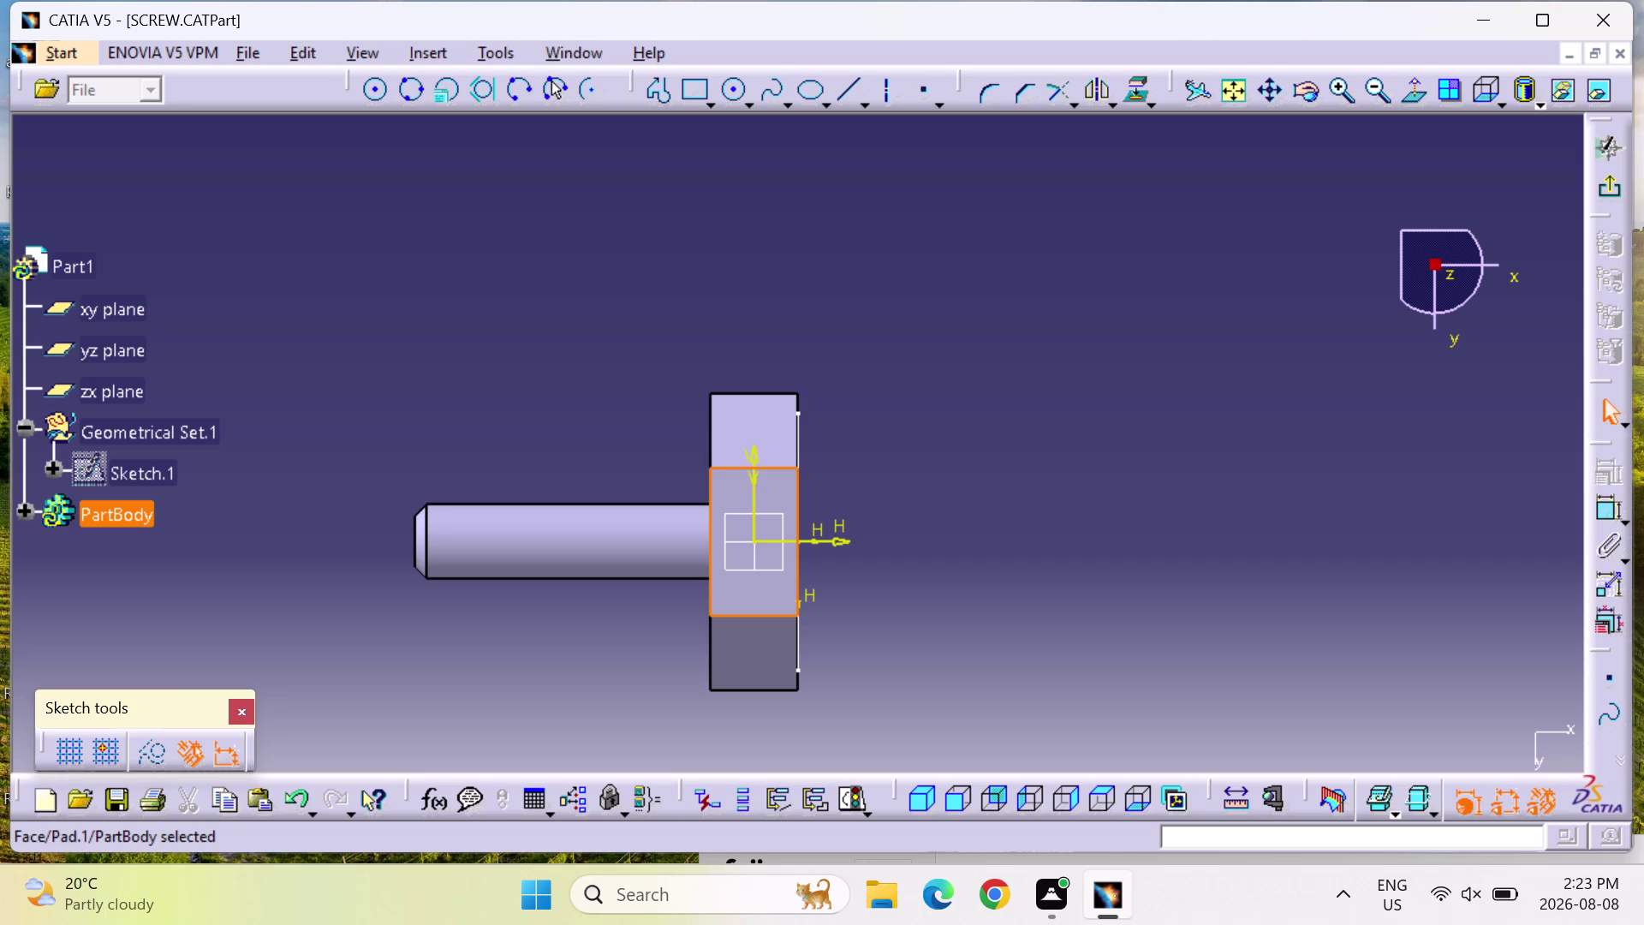
click(1605, 183)
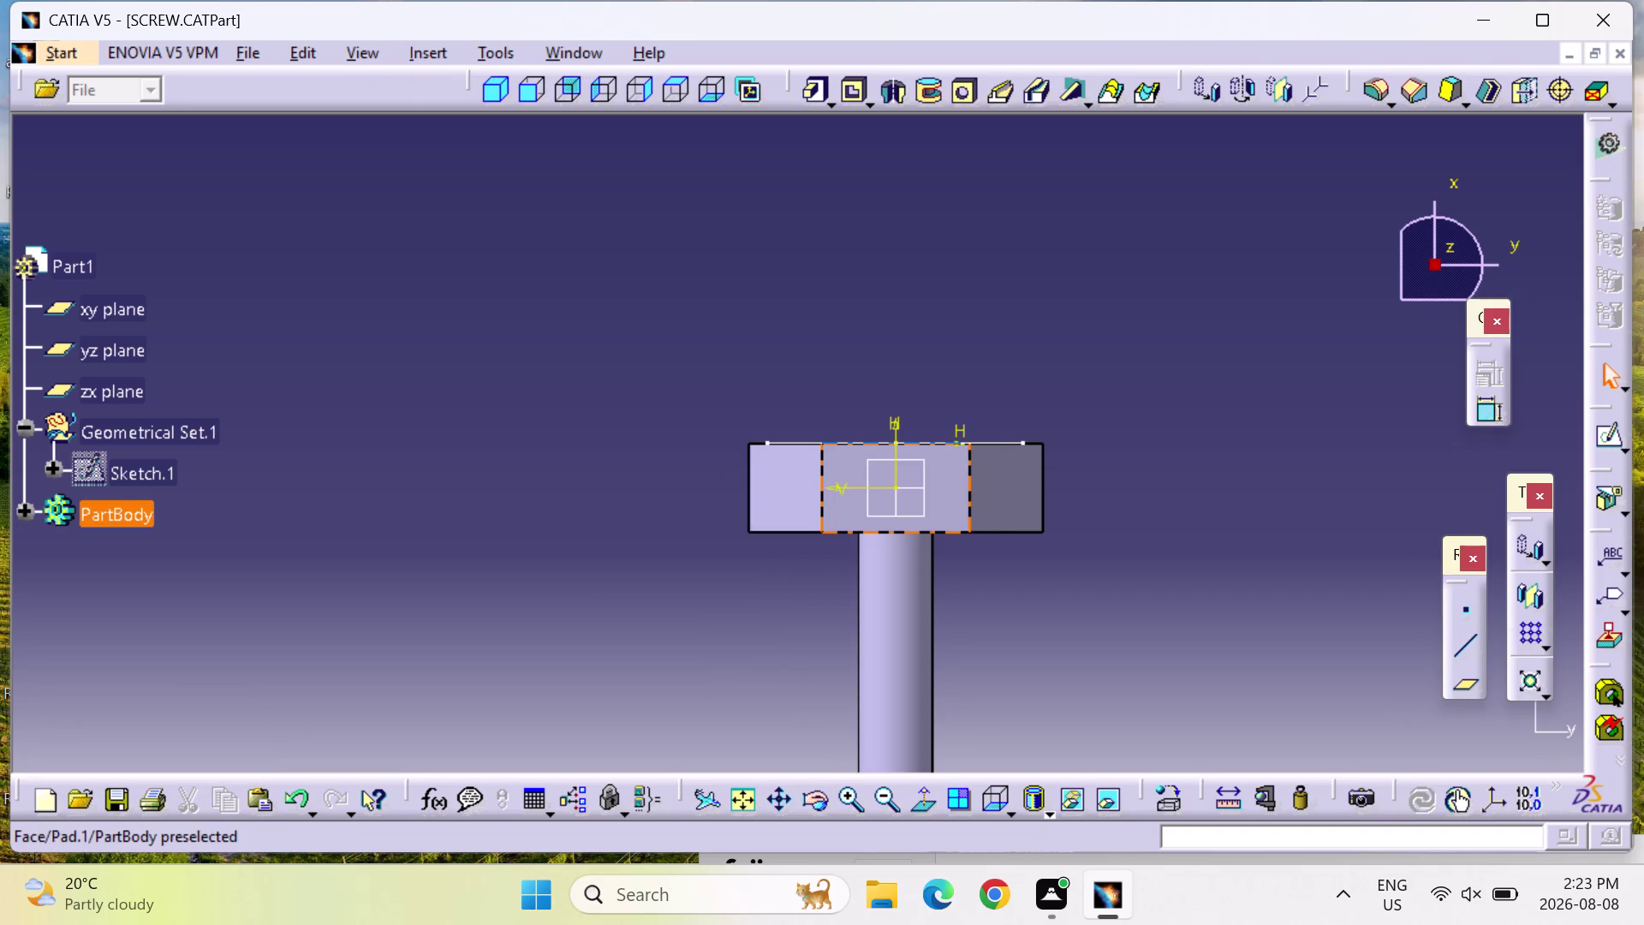
click(1472, 641)
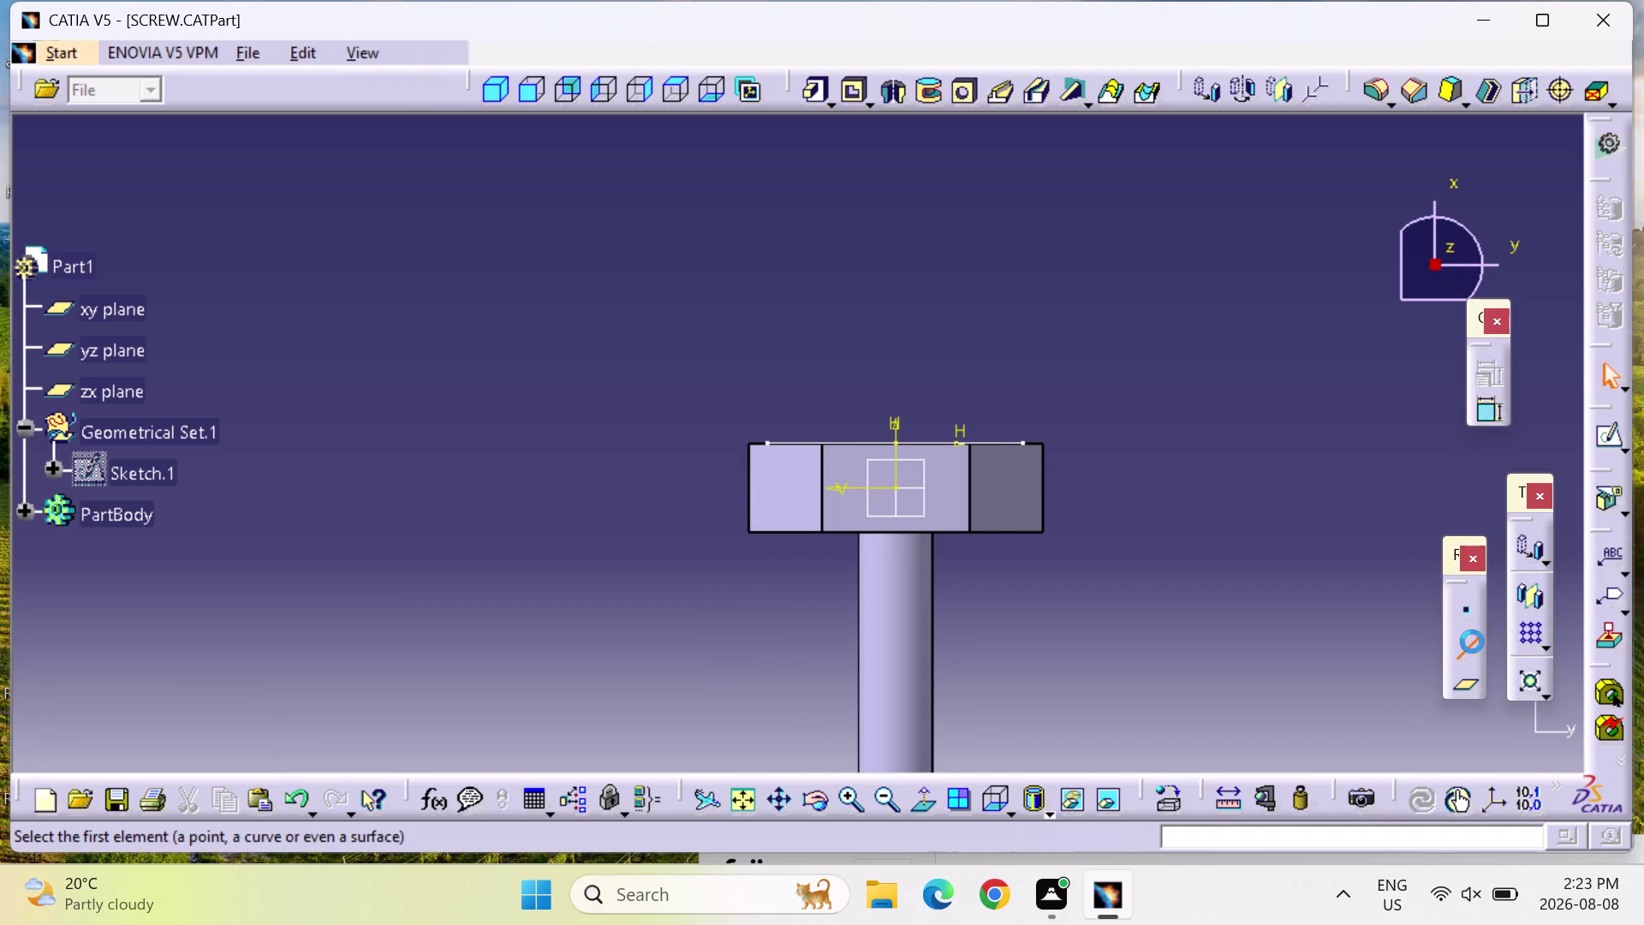
click(1542, 290)
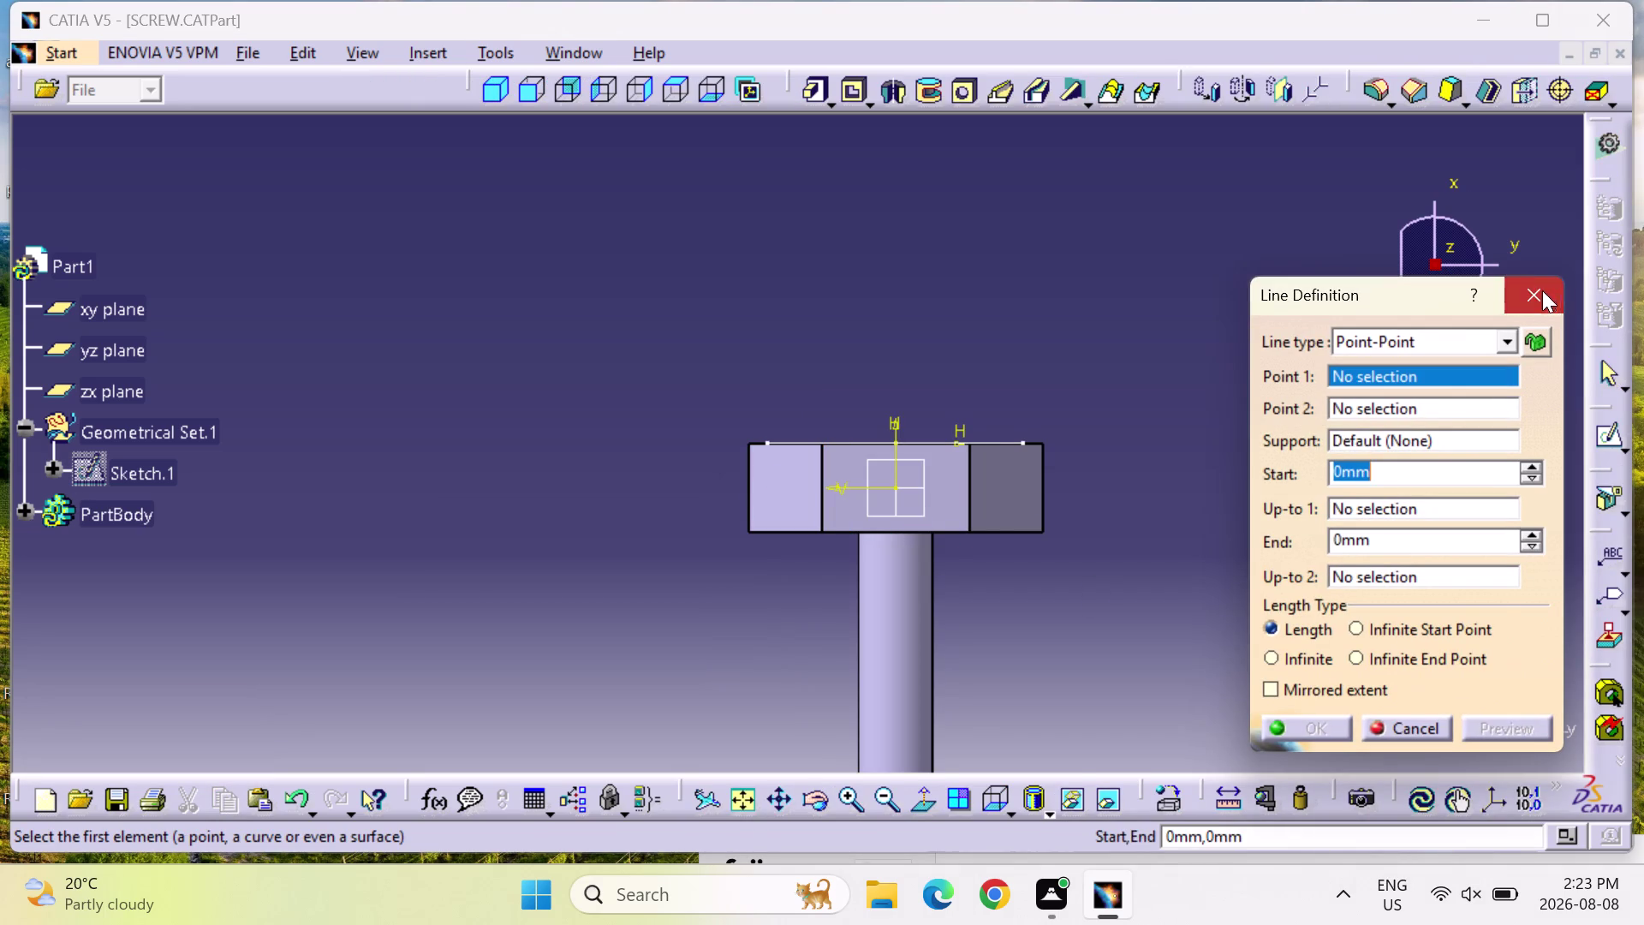
double_click(941, 499)
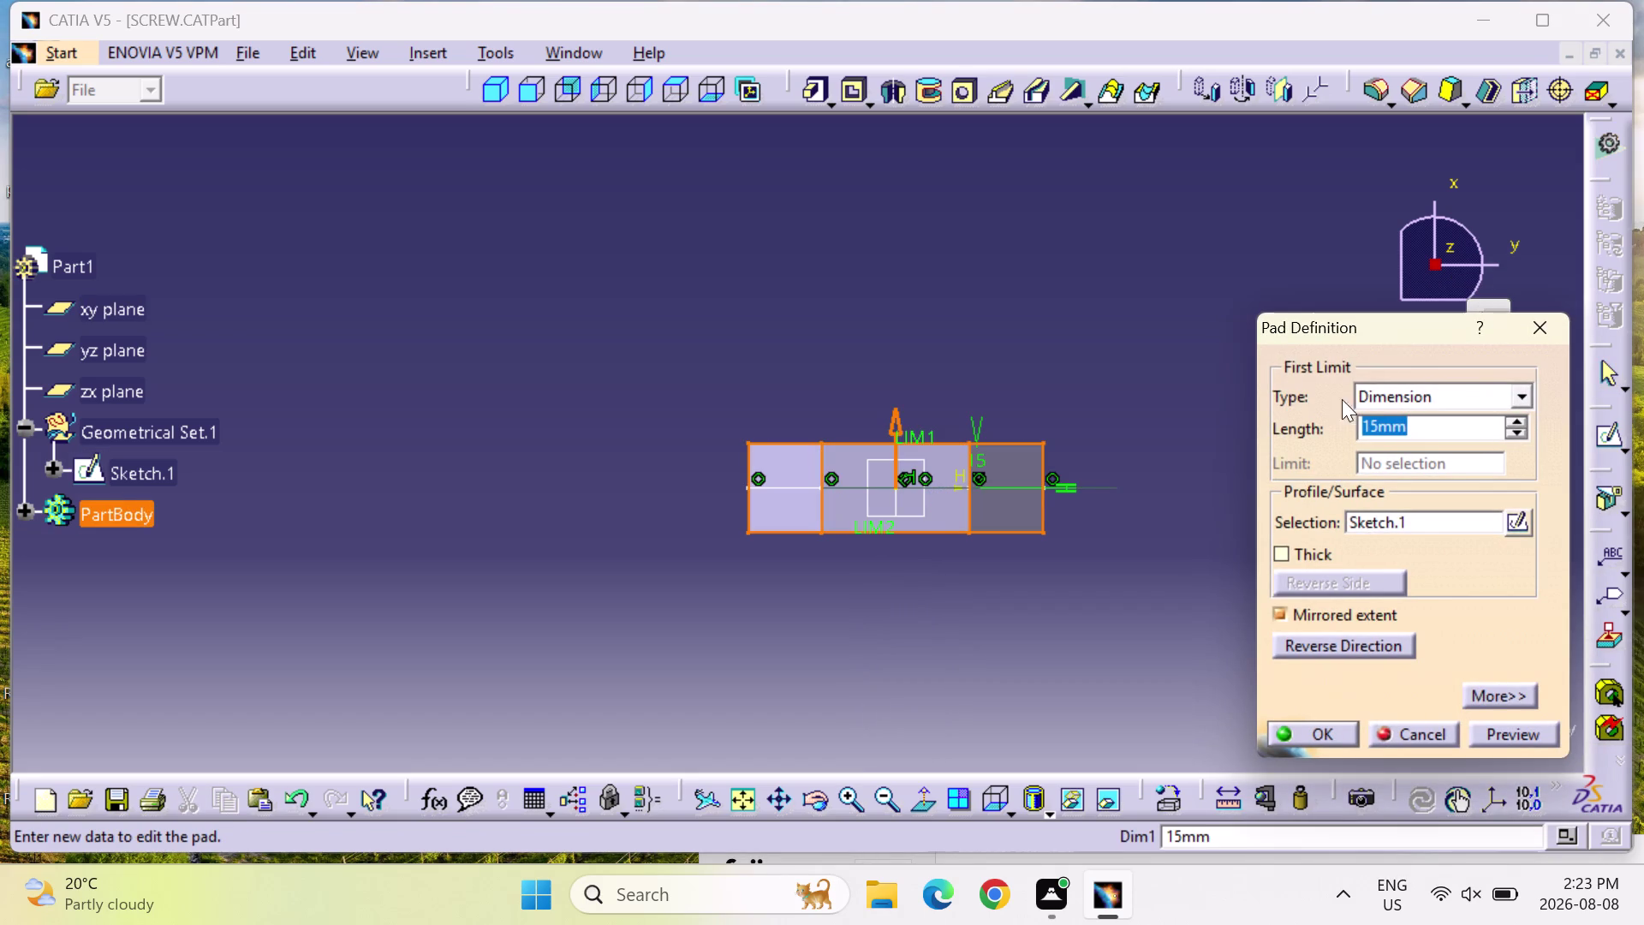
click(1538, 314)
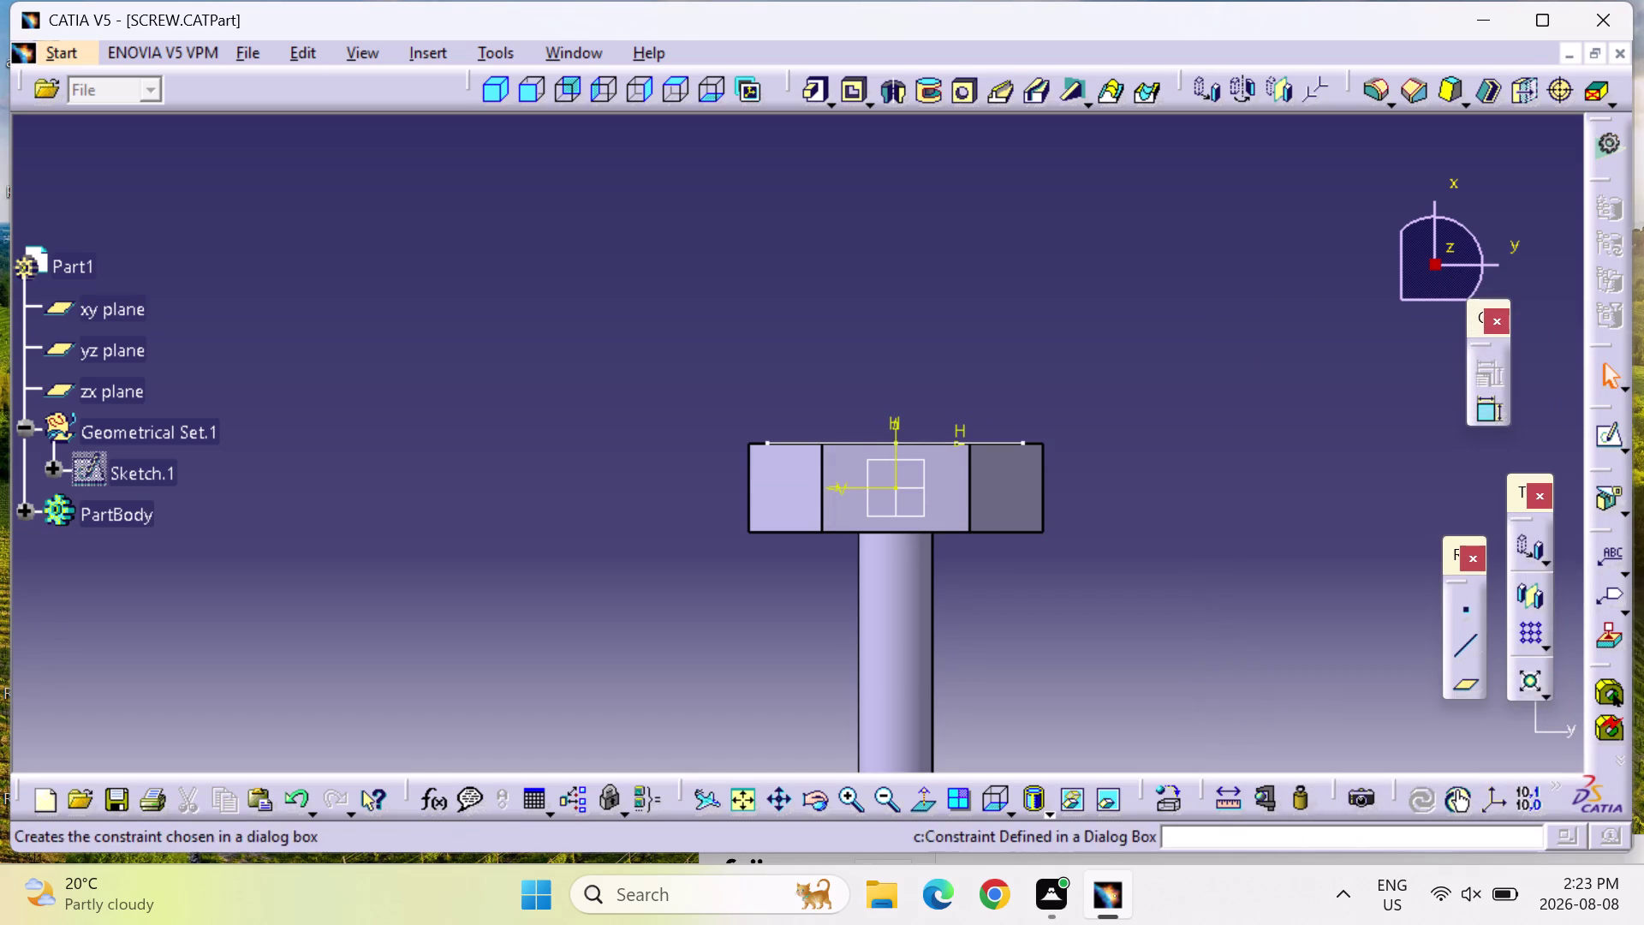
click(1618, 437)
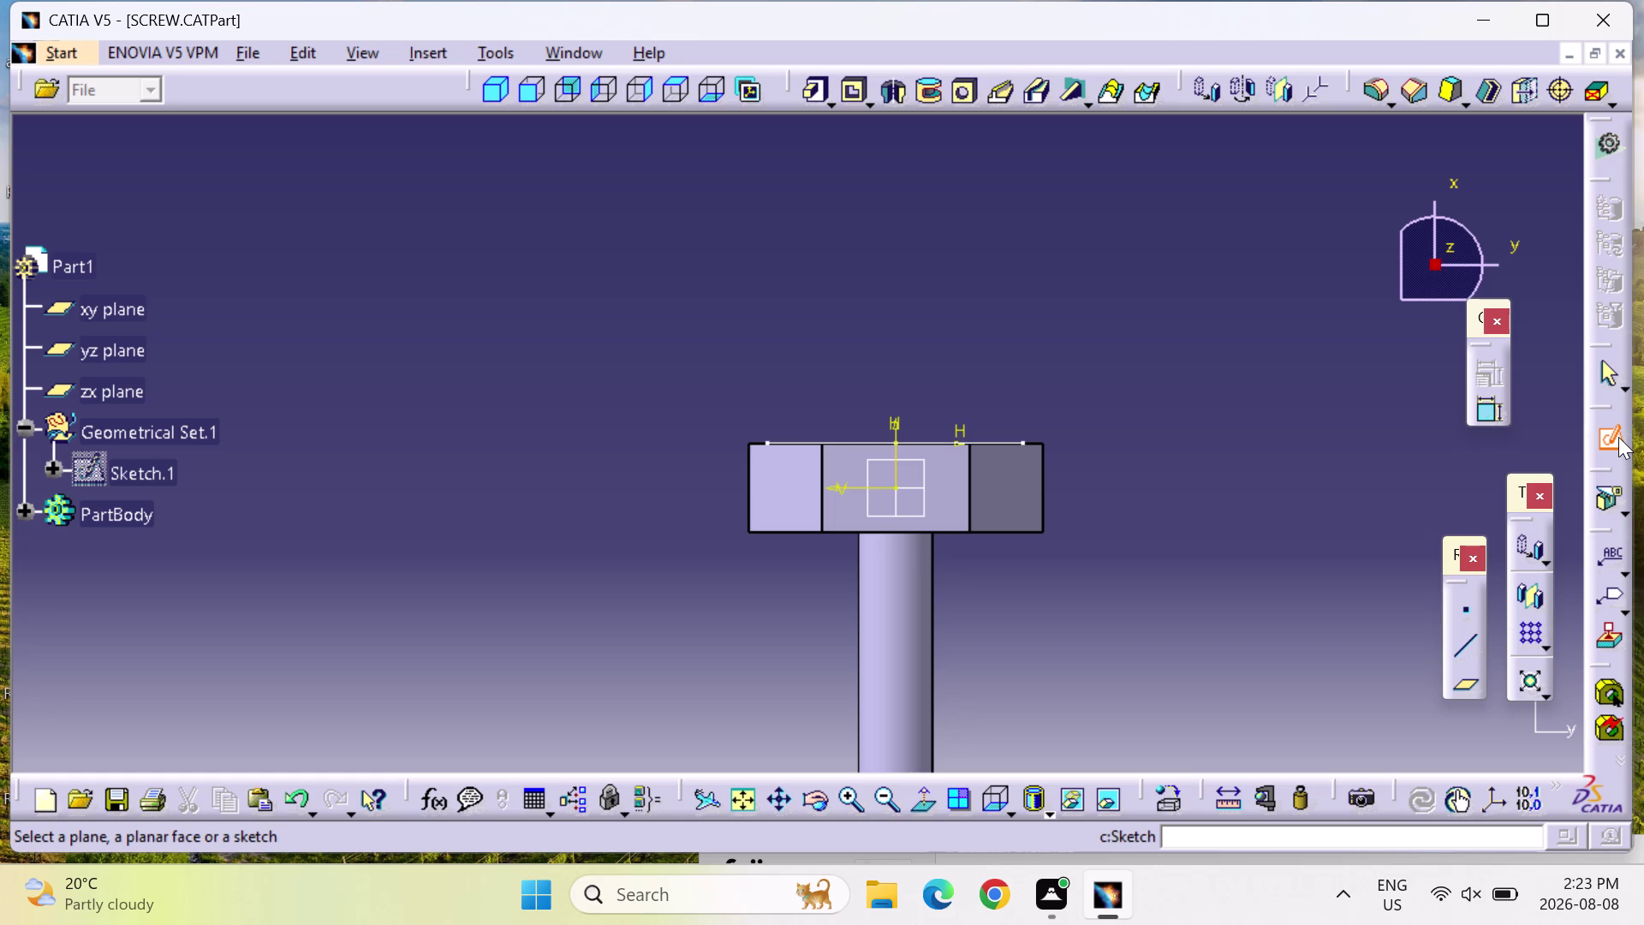
click(1618, 437)
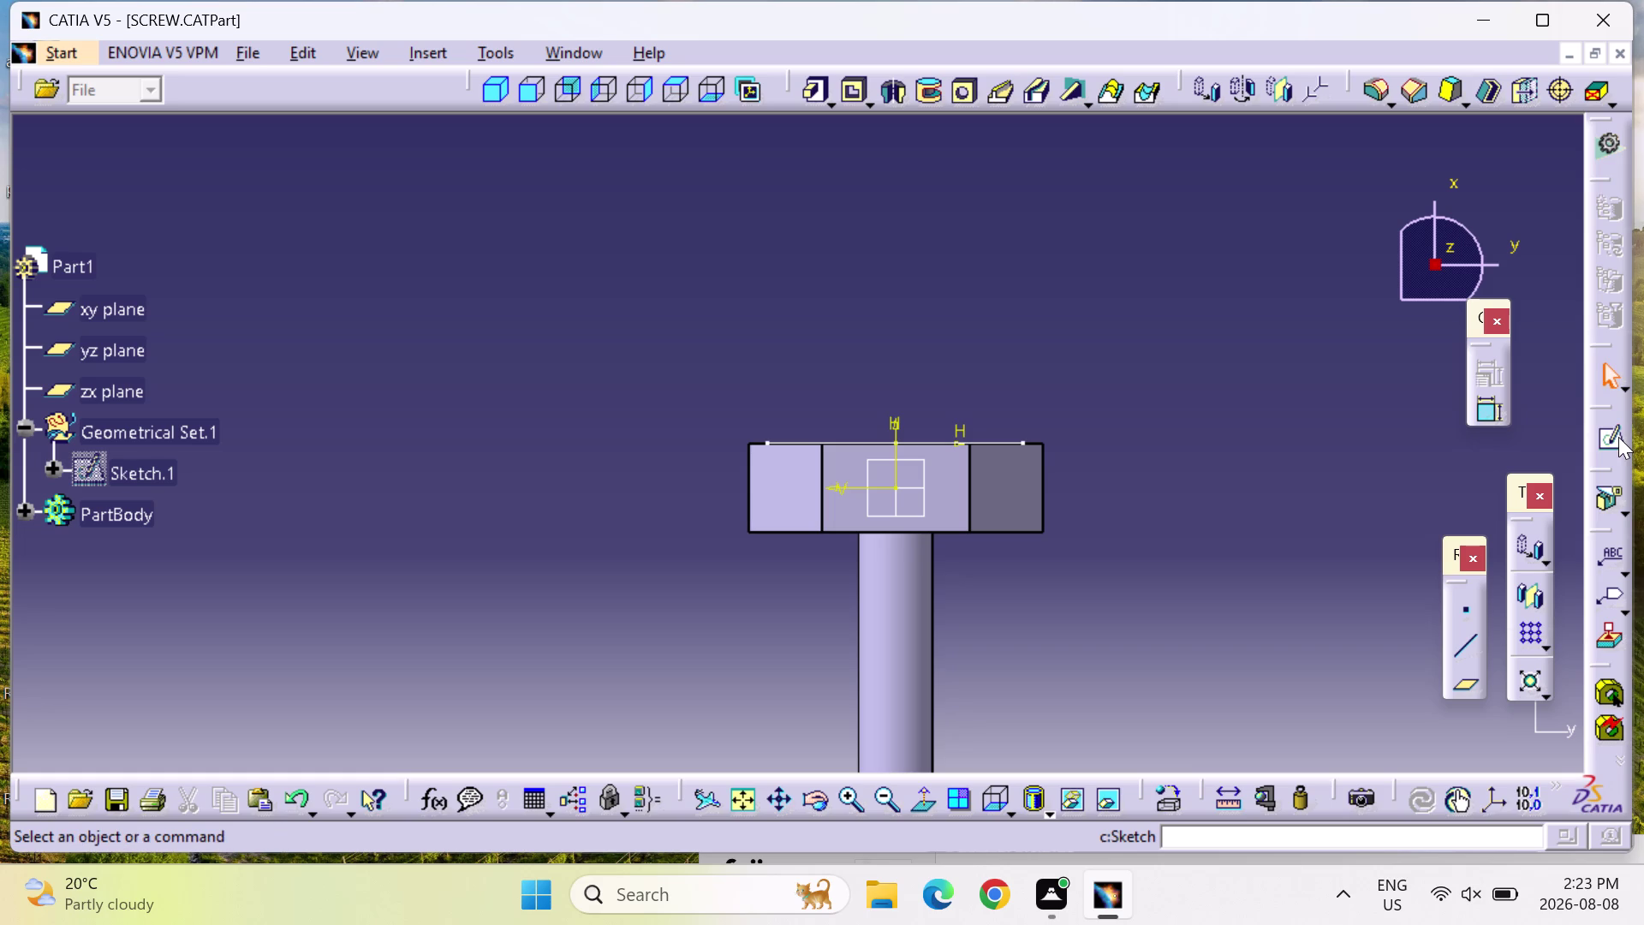
Enter a sketch on the screw head's face, then exit it.
double_click(1618, 437)
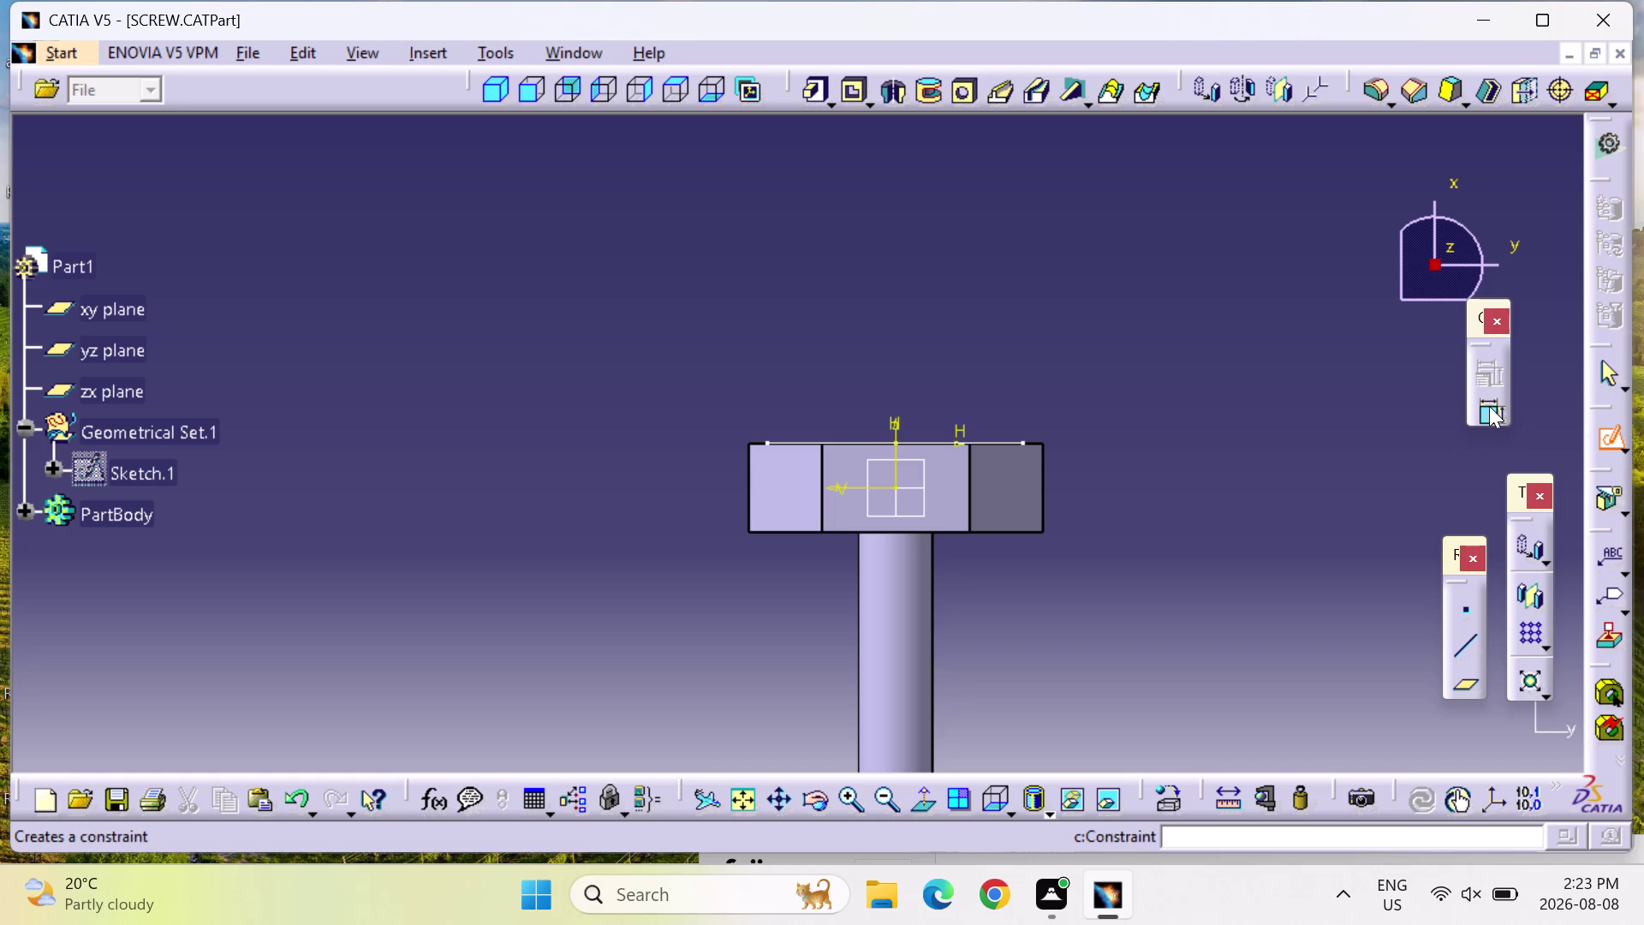
click(852, 466)
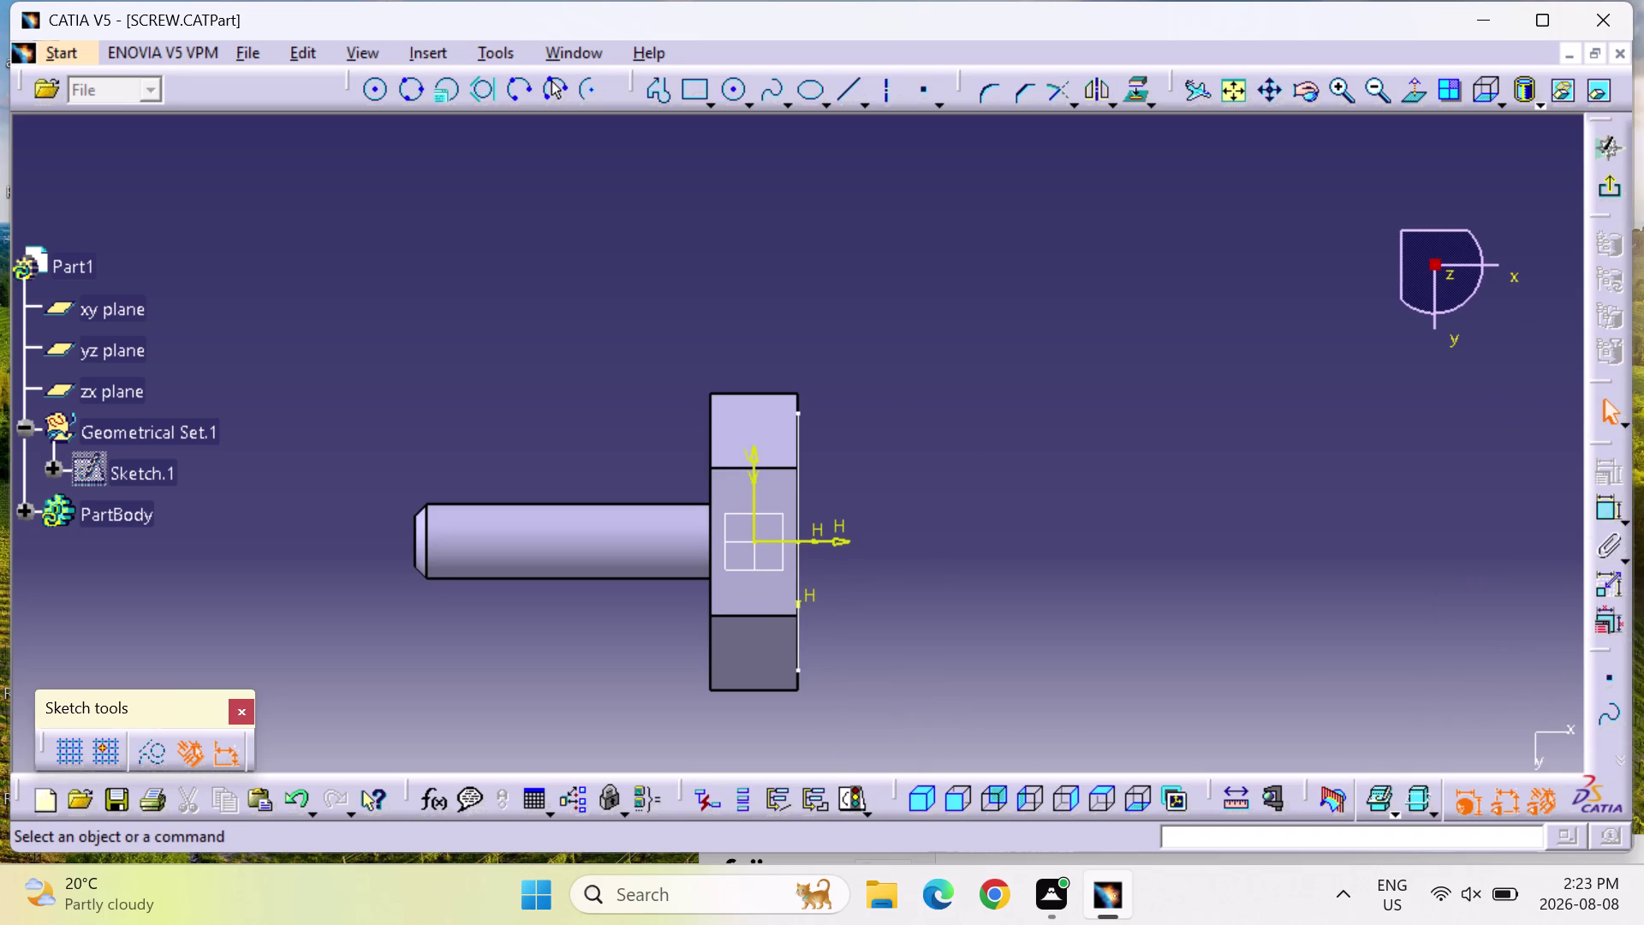
click(769, 586)
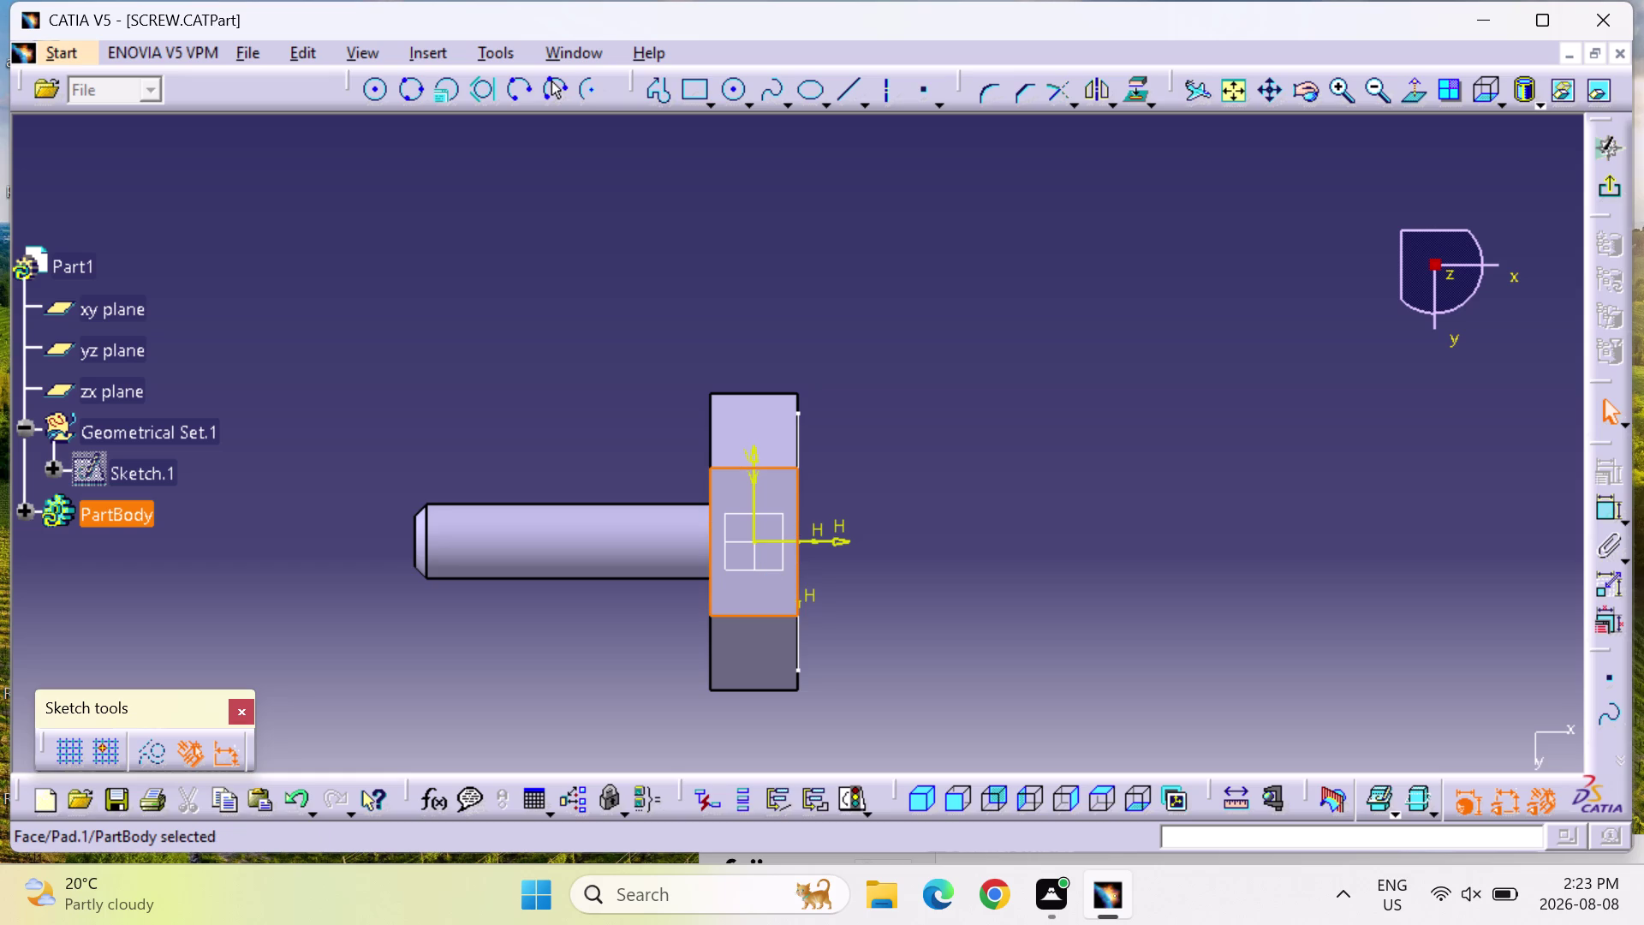
key(Escape)
click(1606, 190)
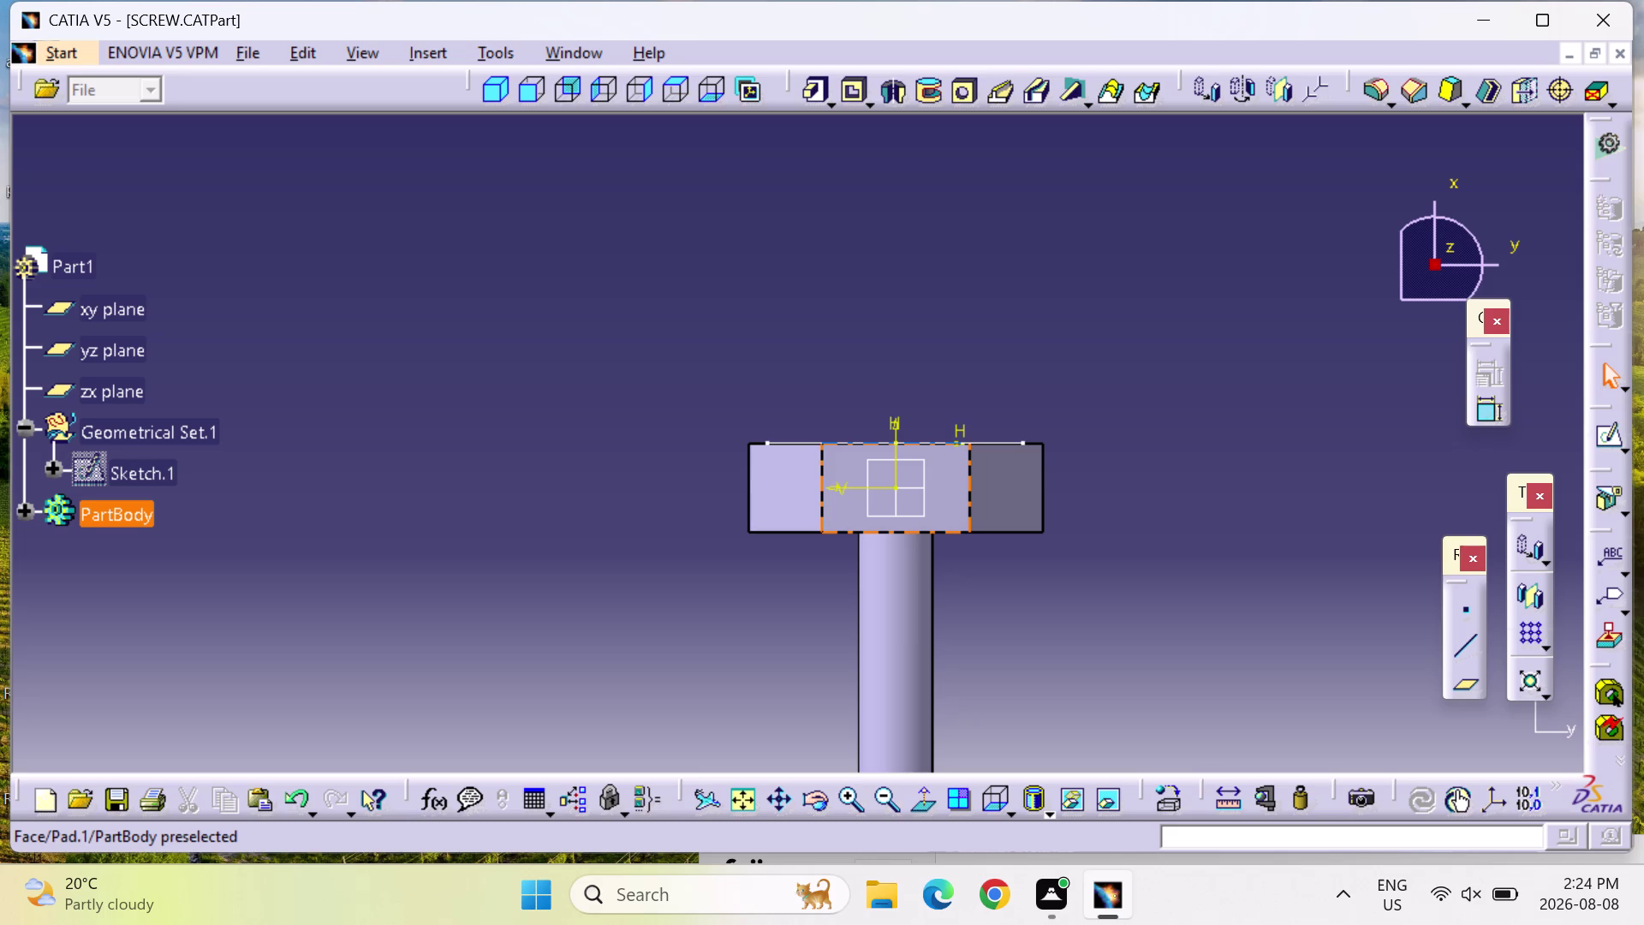
Select the head face again, then open and close an empty Line Definition.
click(948, 486)
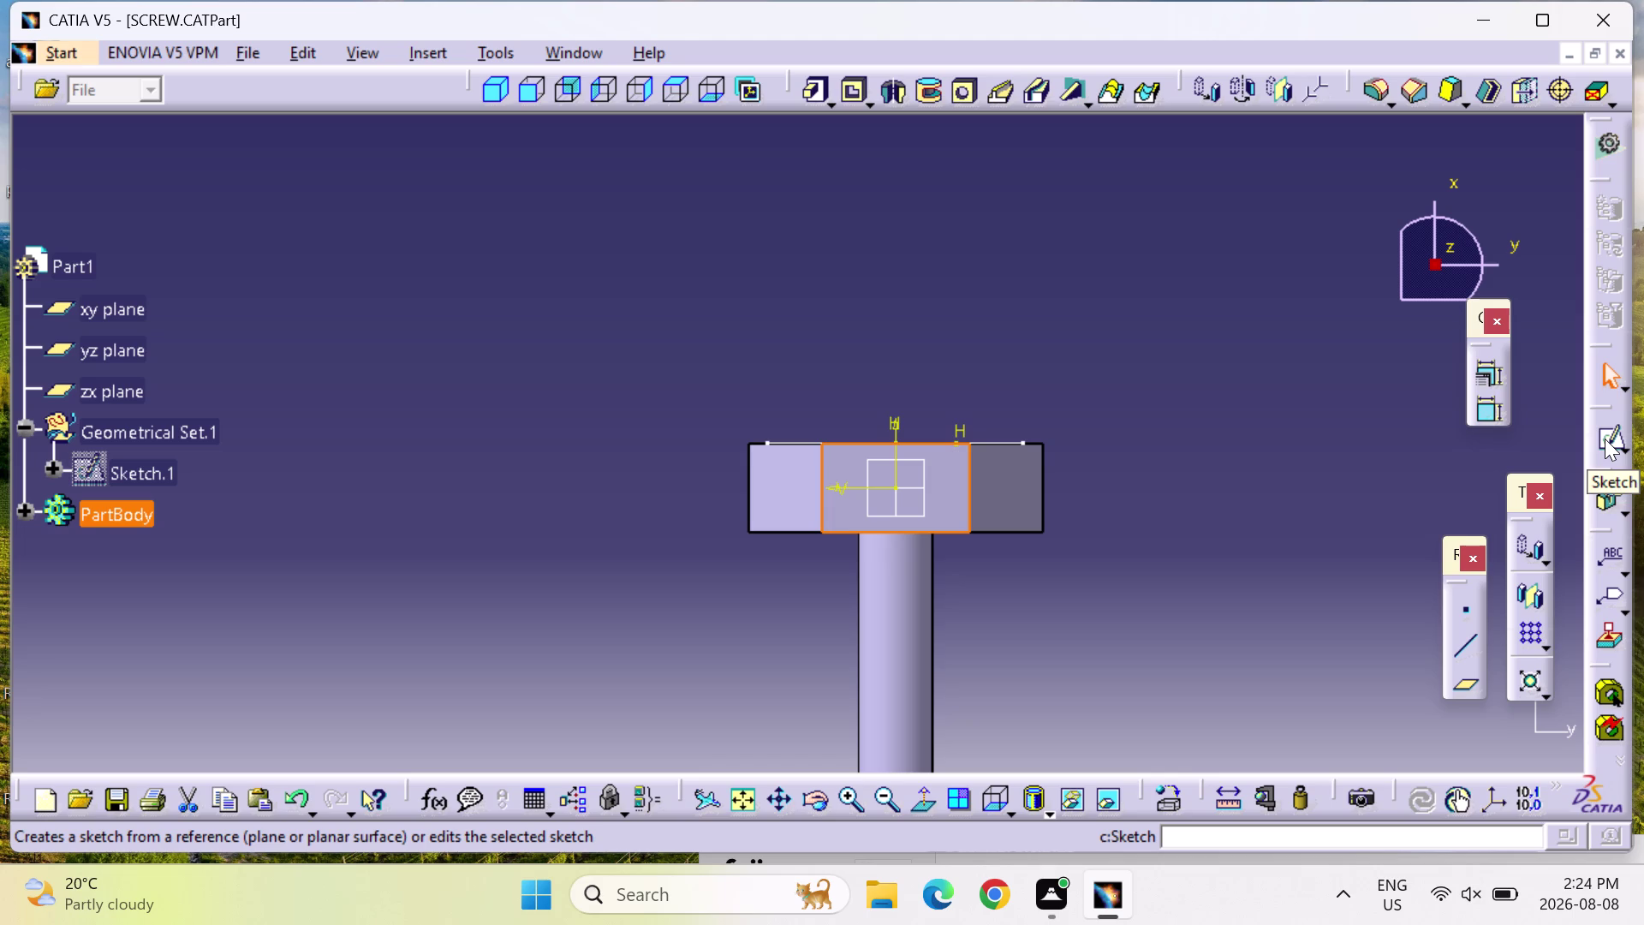
key(Escape)
key(Escape)
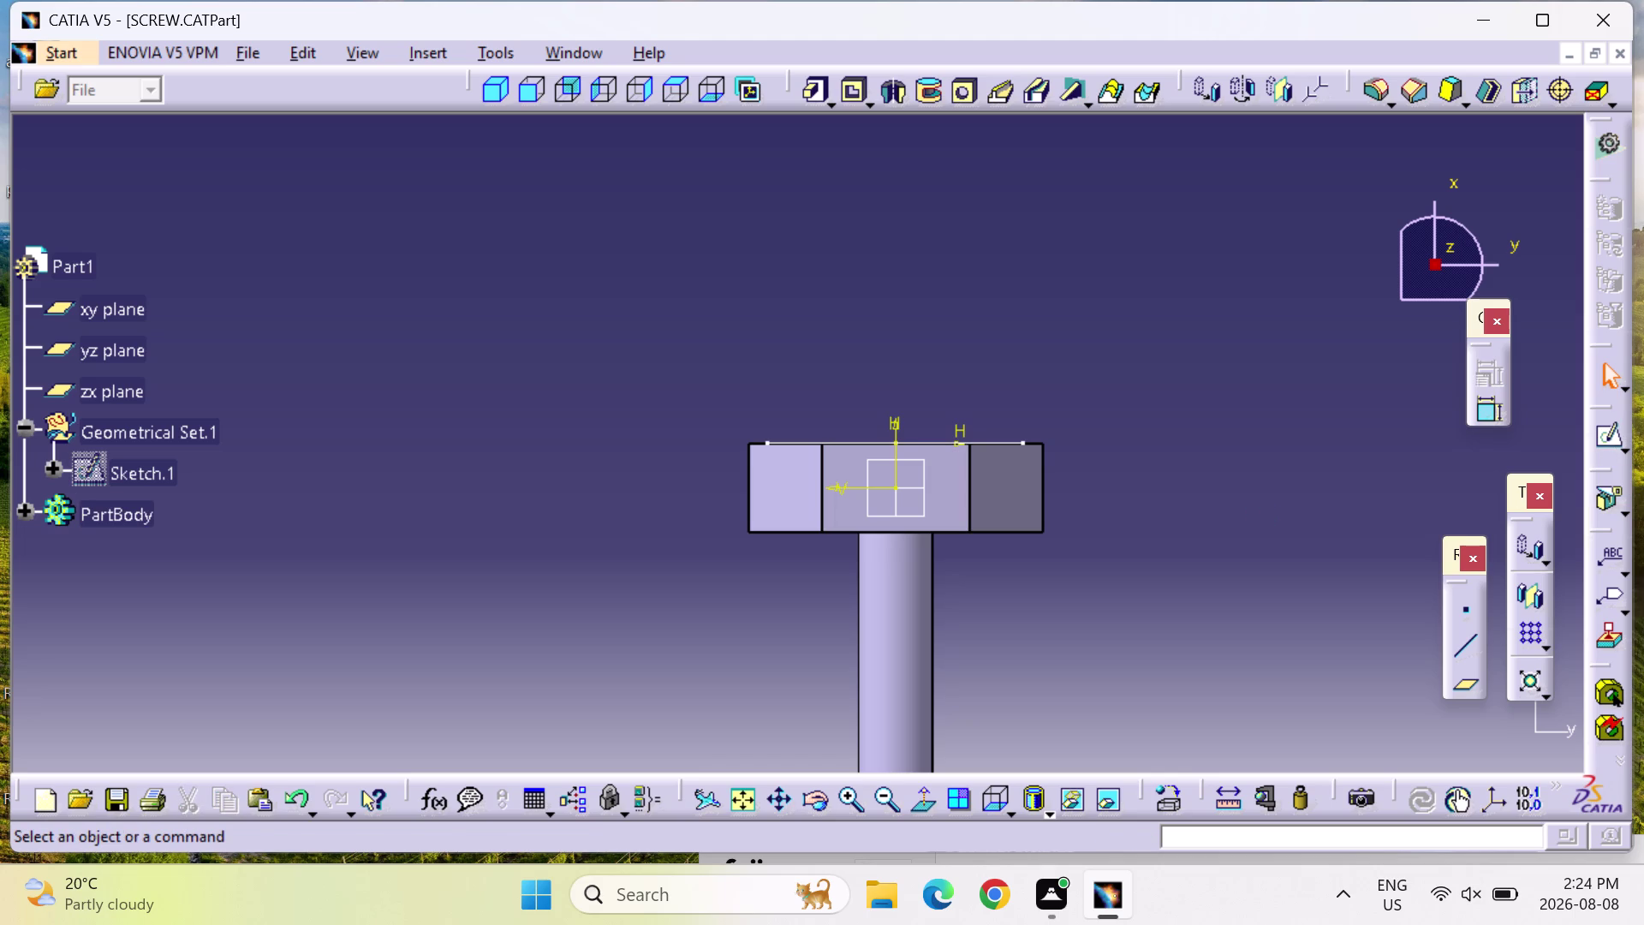
click(1606, 442)
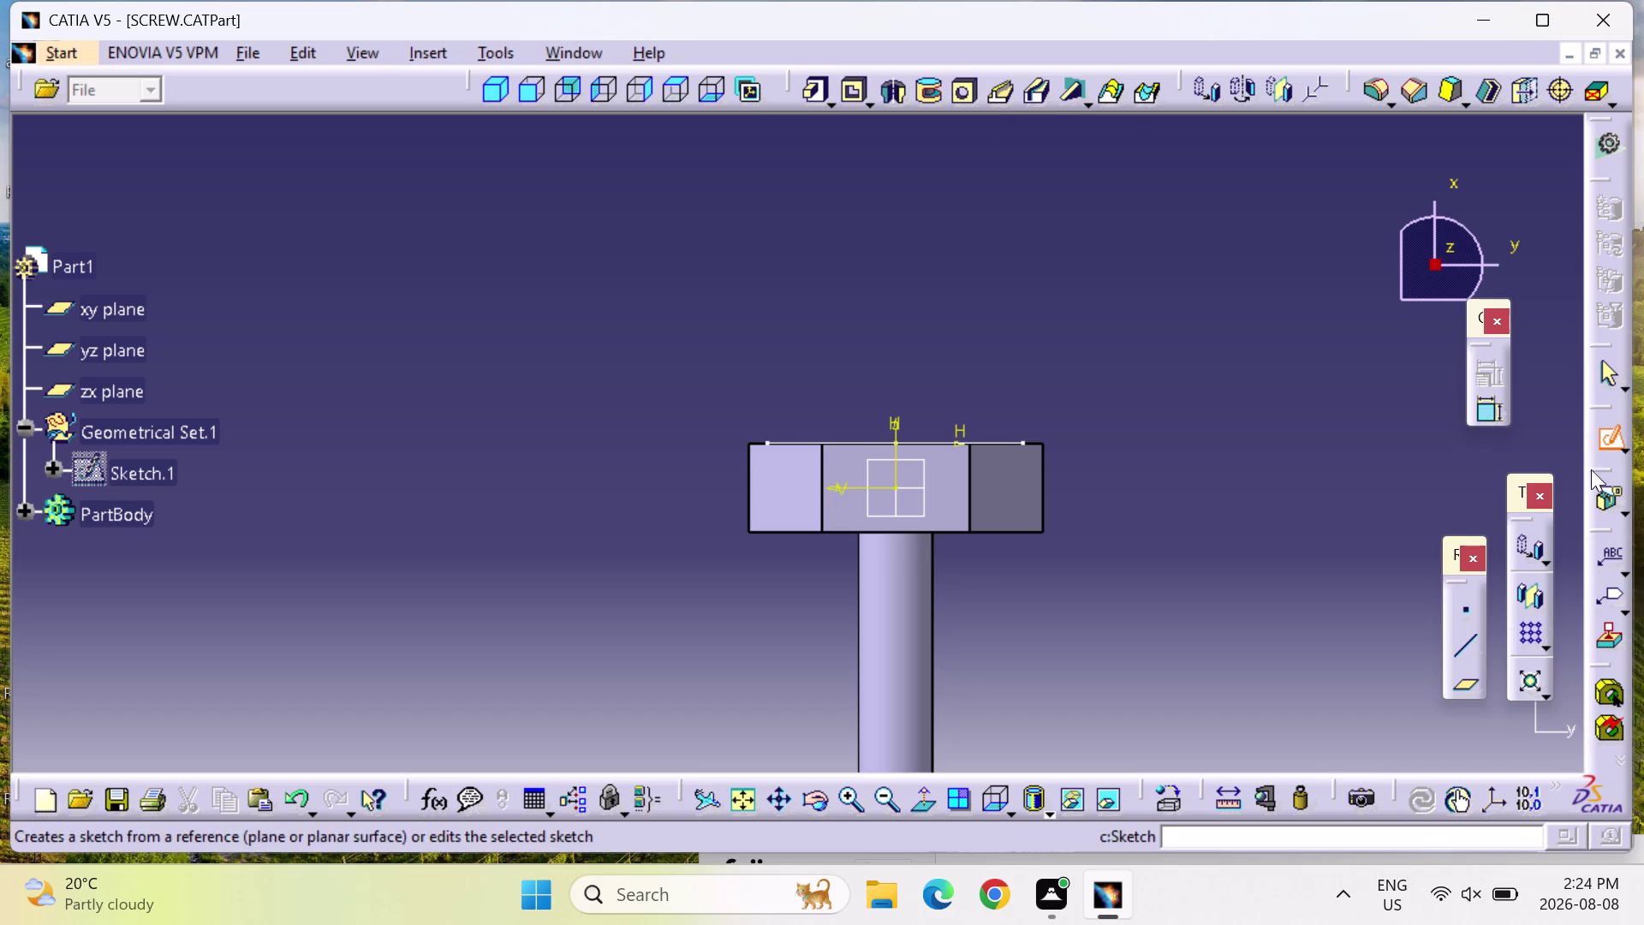
click(1462, 651)
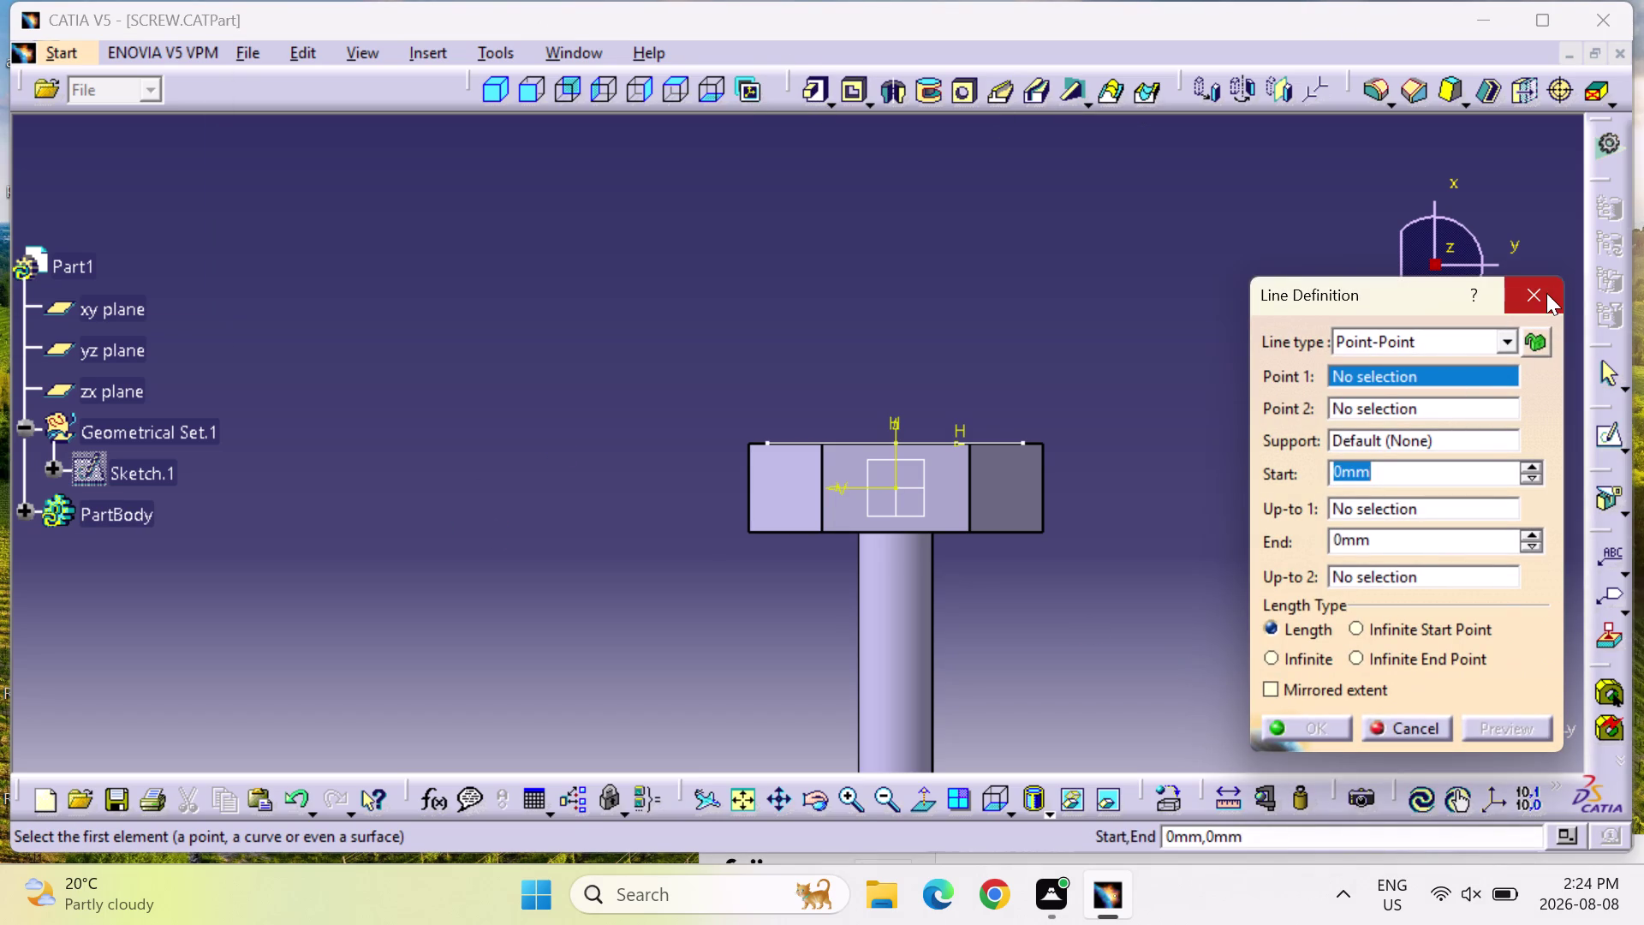
click(1547, 293)
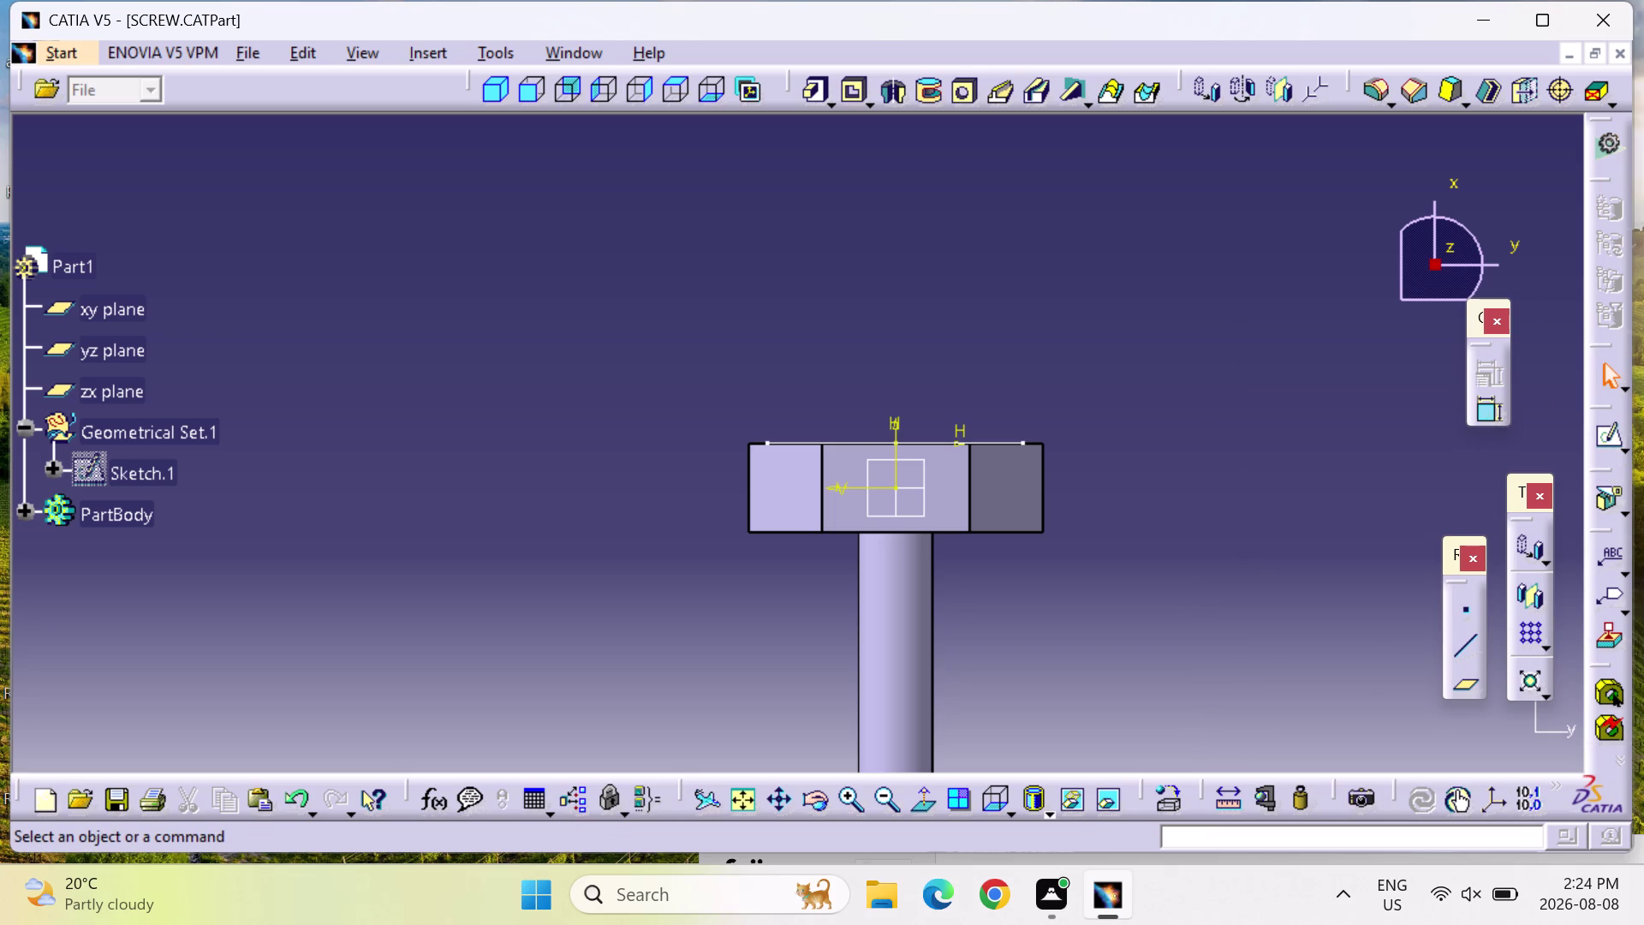
Repeatedly try the Sketch tool, then open and close another empty Line Definition.
drag(1312, 160, 1360, 261)
click(1603, 434)
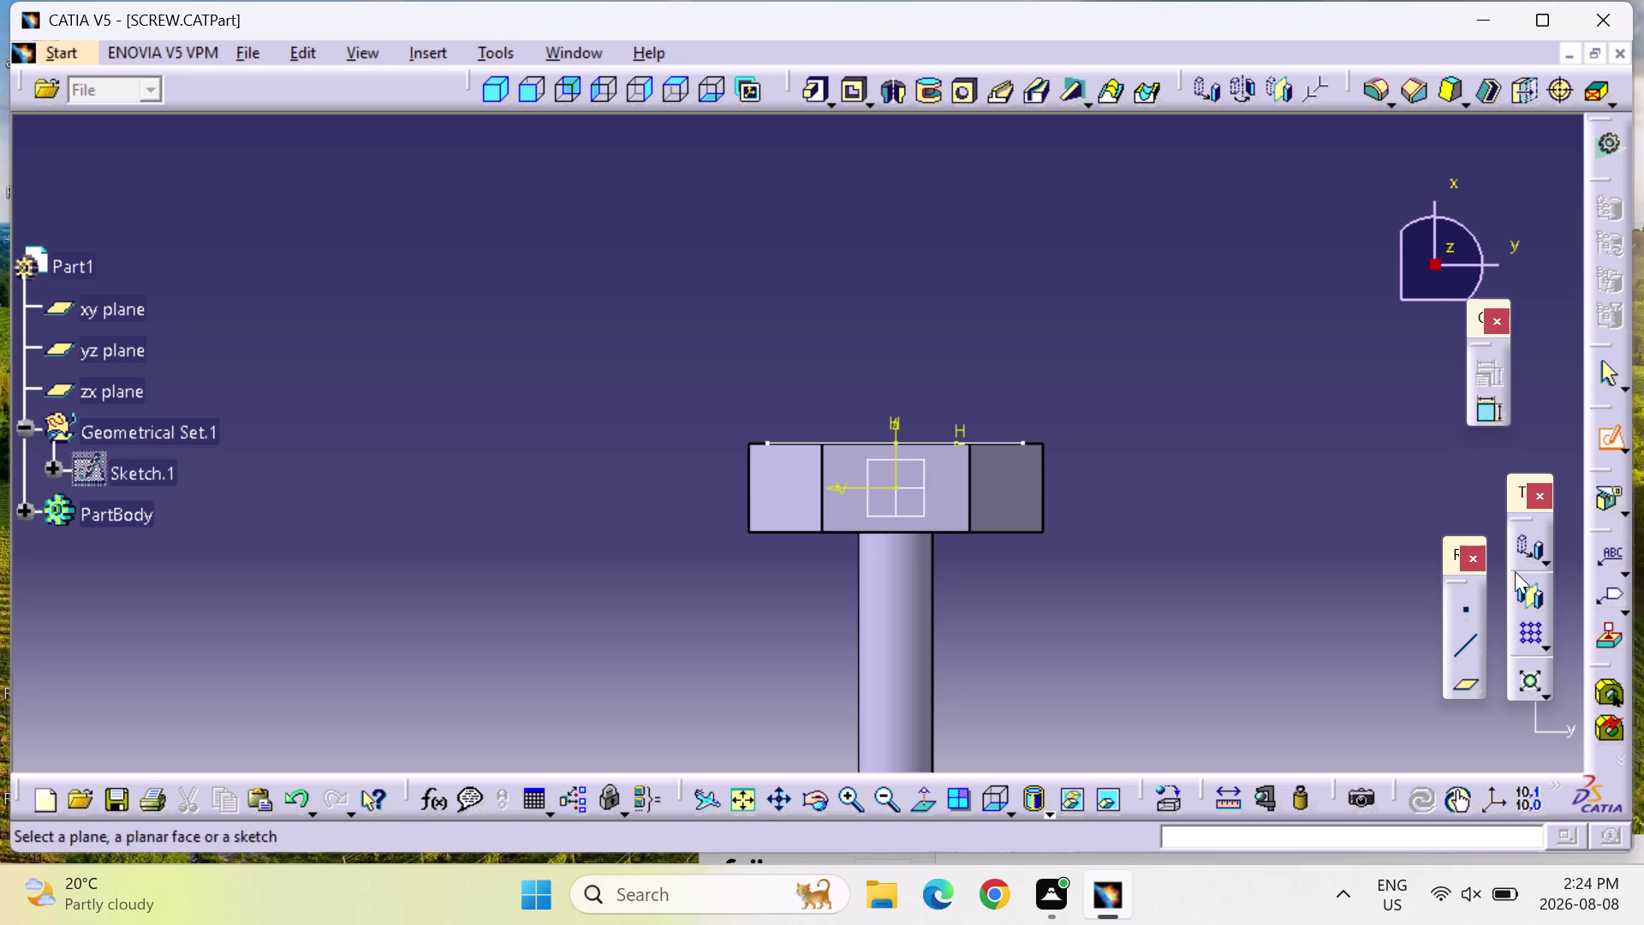
click(1609, 436)
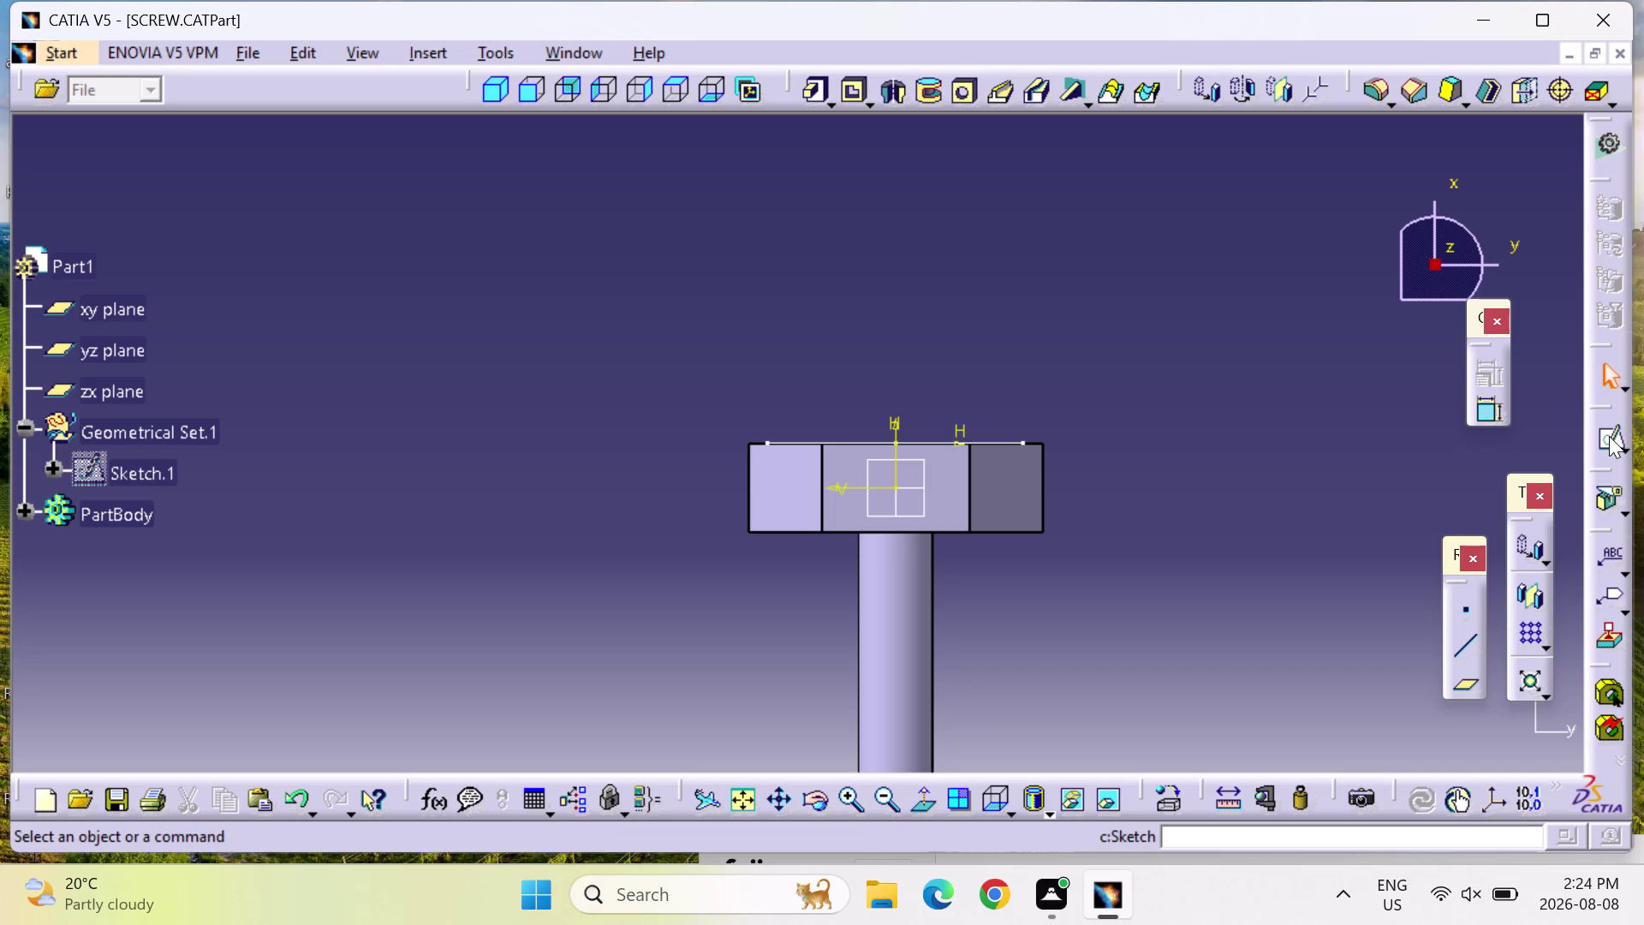
click(1609, 436)
double_click(1609, 436)
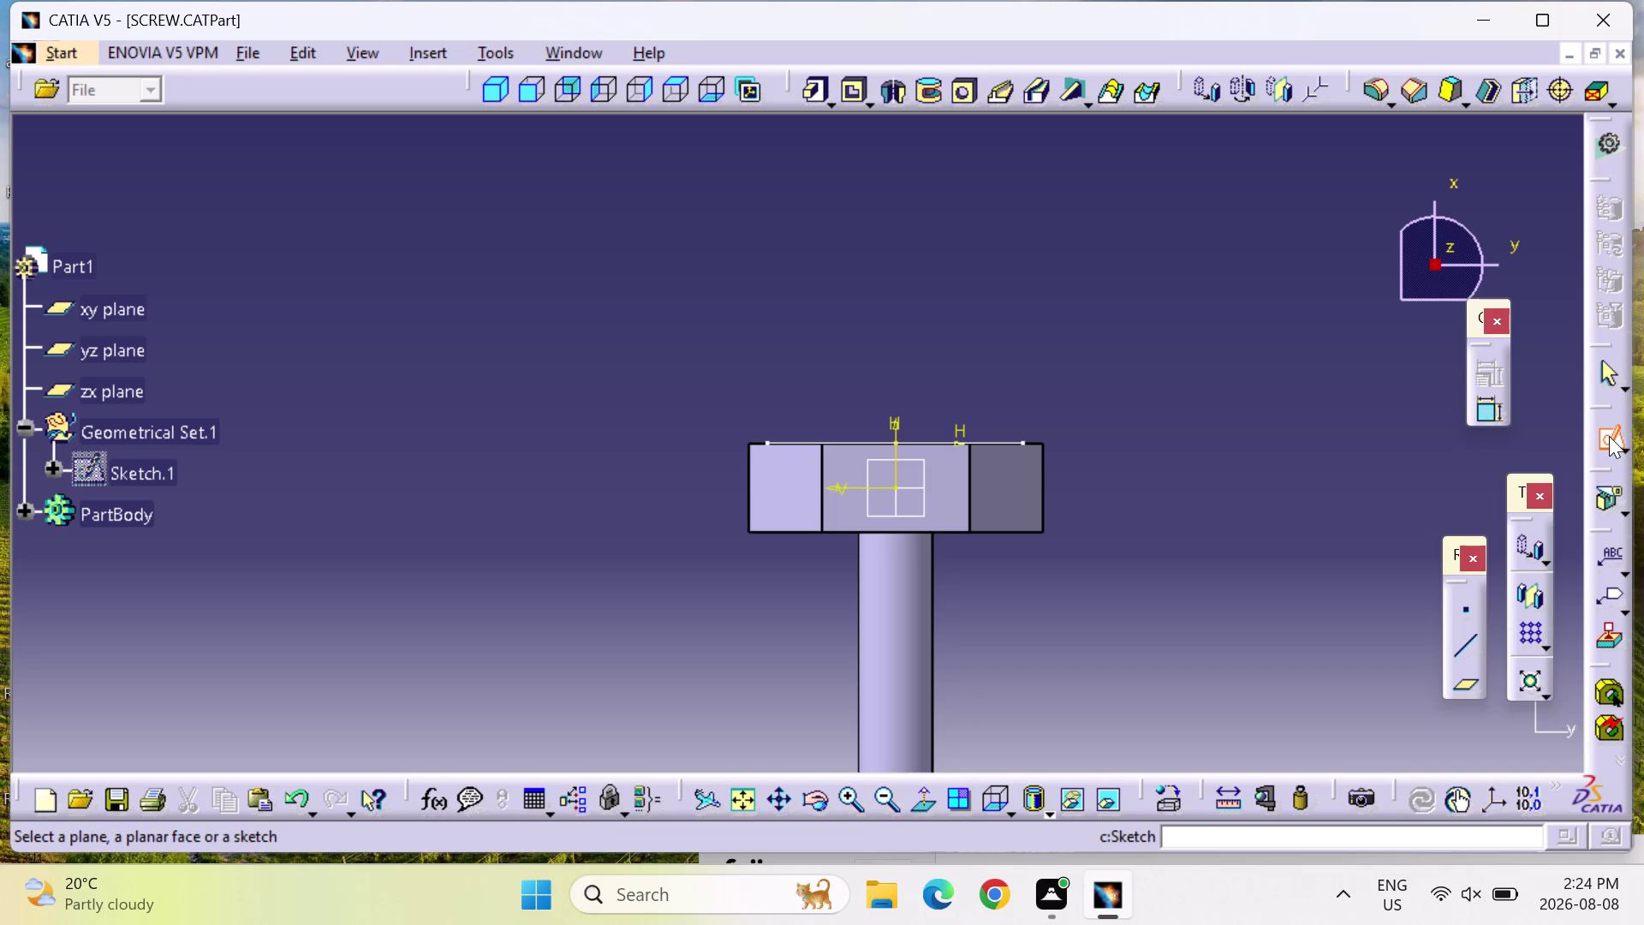
double_click(1609, 435)
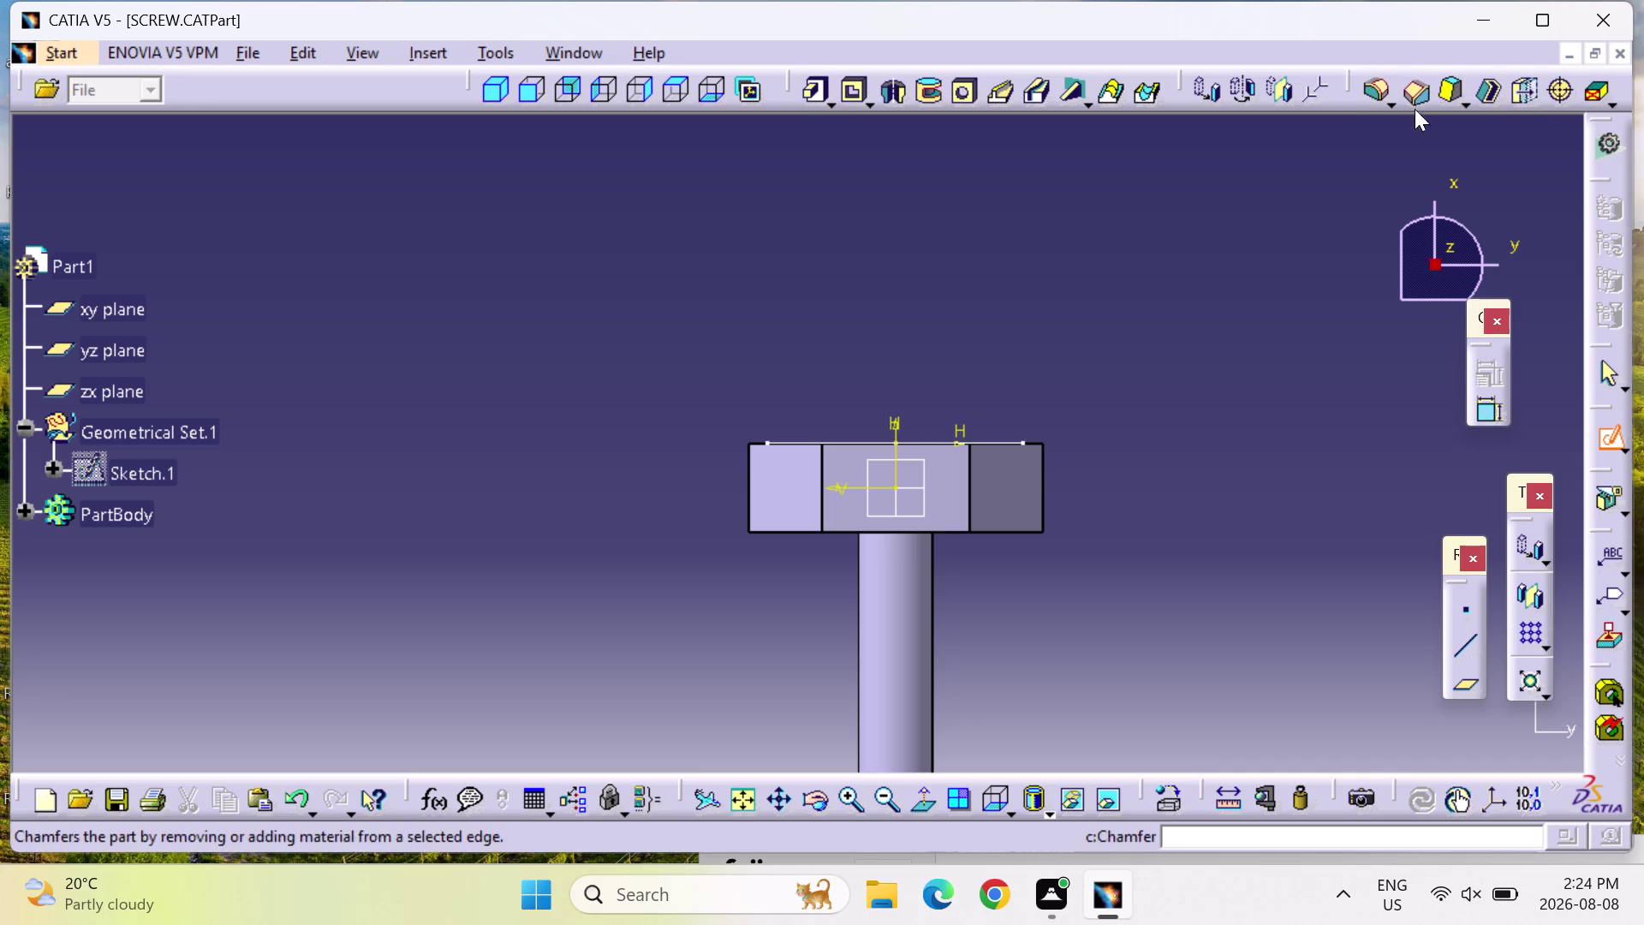
double_click(1608, 437)
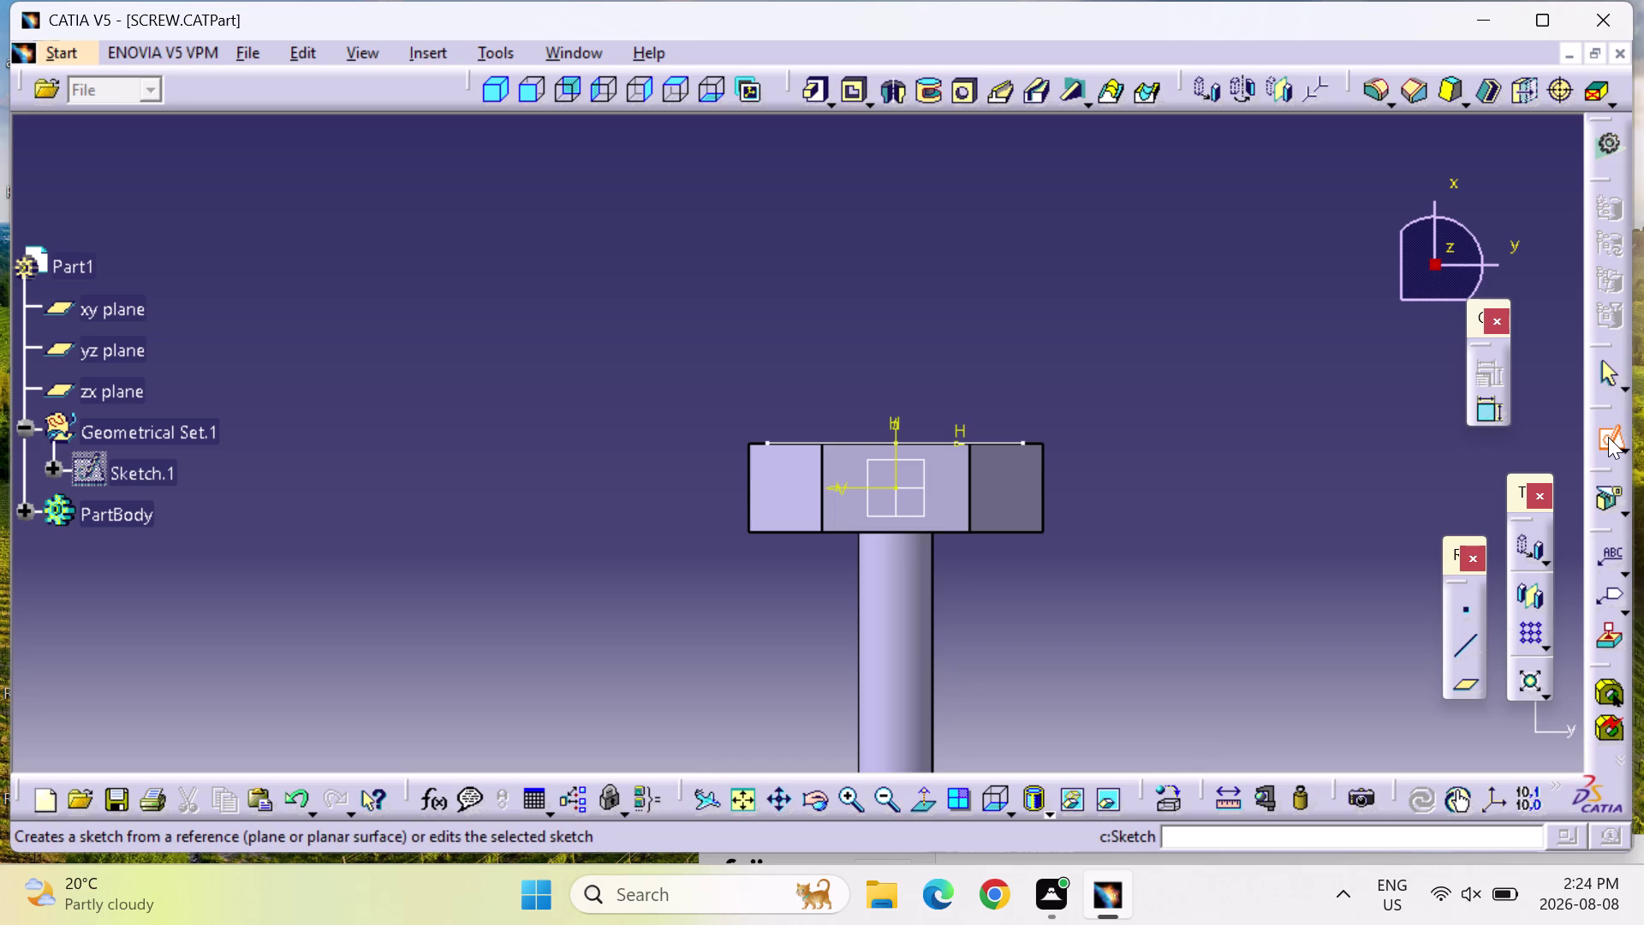
click(1464, 642)
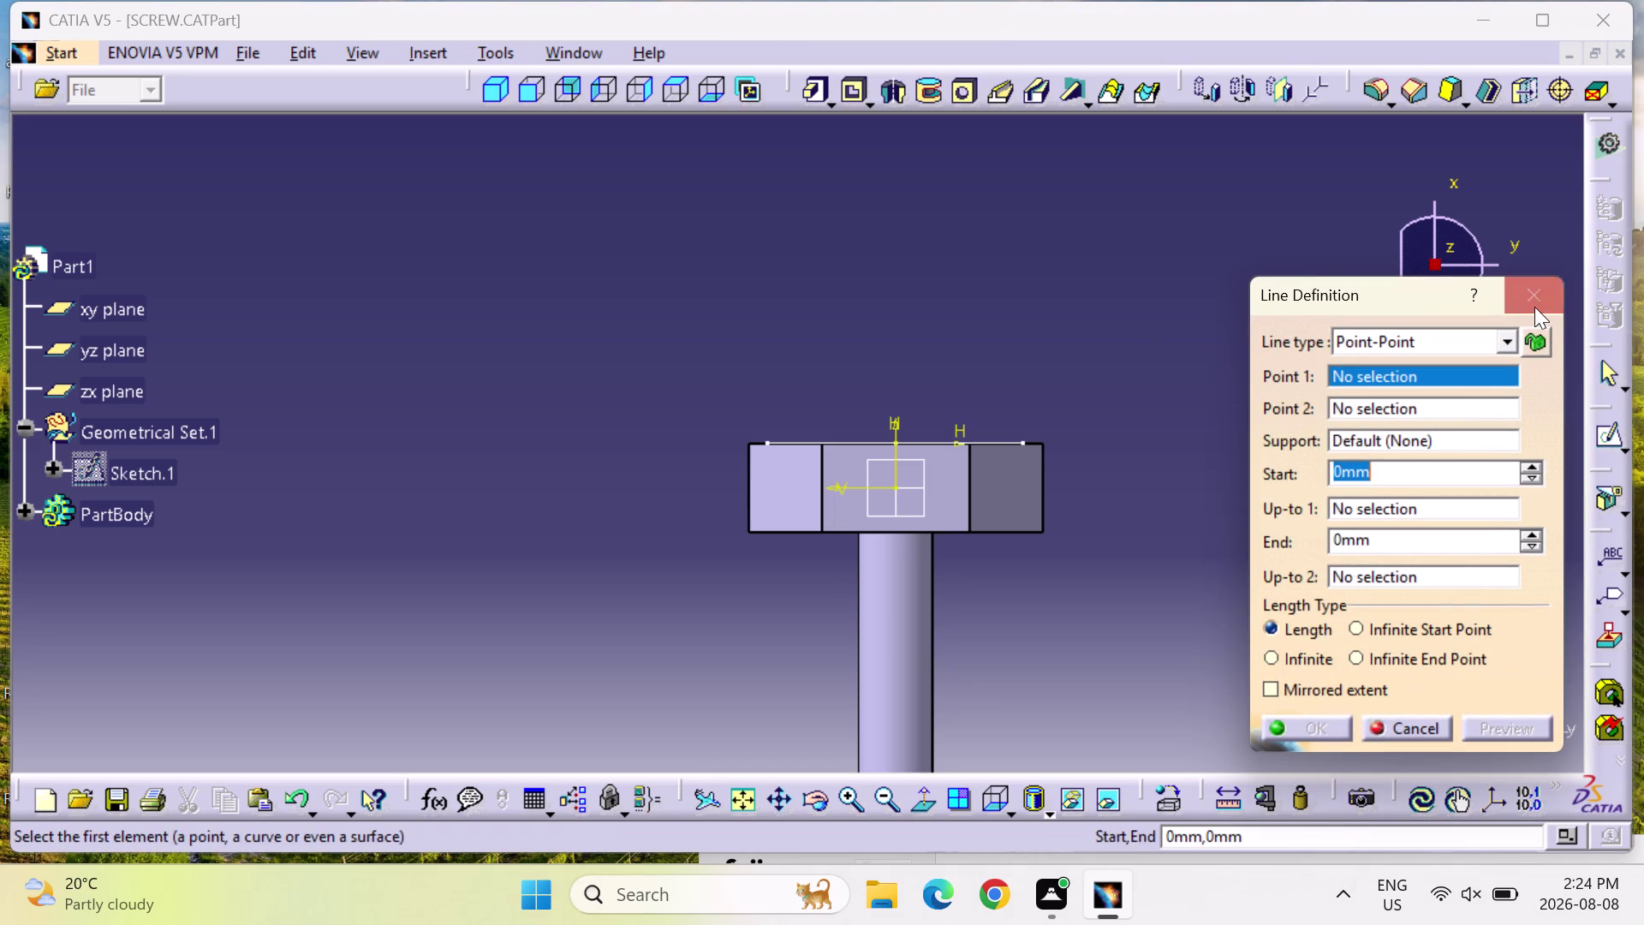
click(1538, 289)
Sketch on the head face in bottom view and start a profile at its upper-left corner.
click(934, 470)
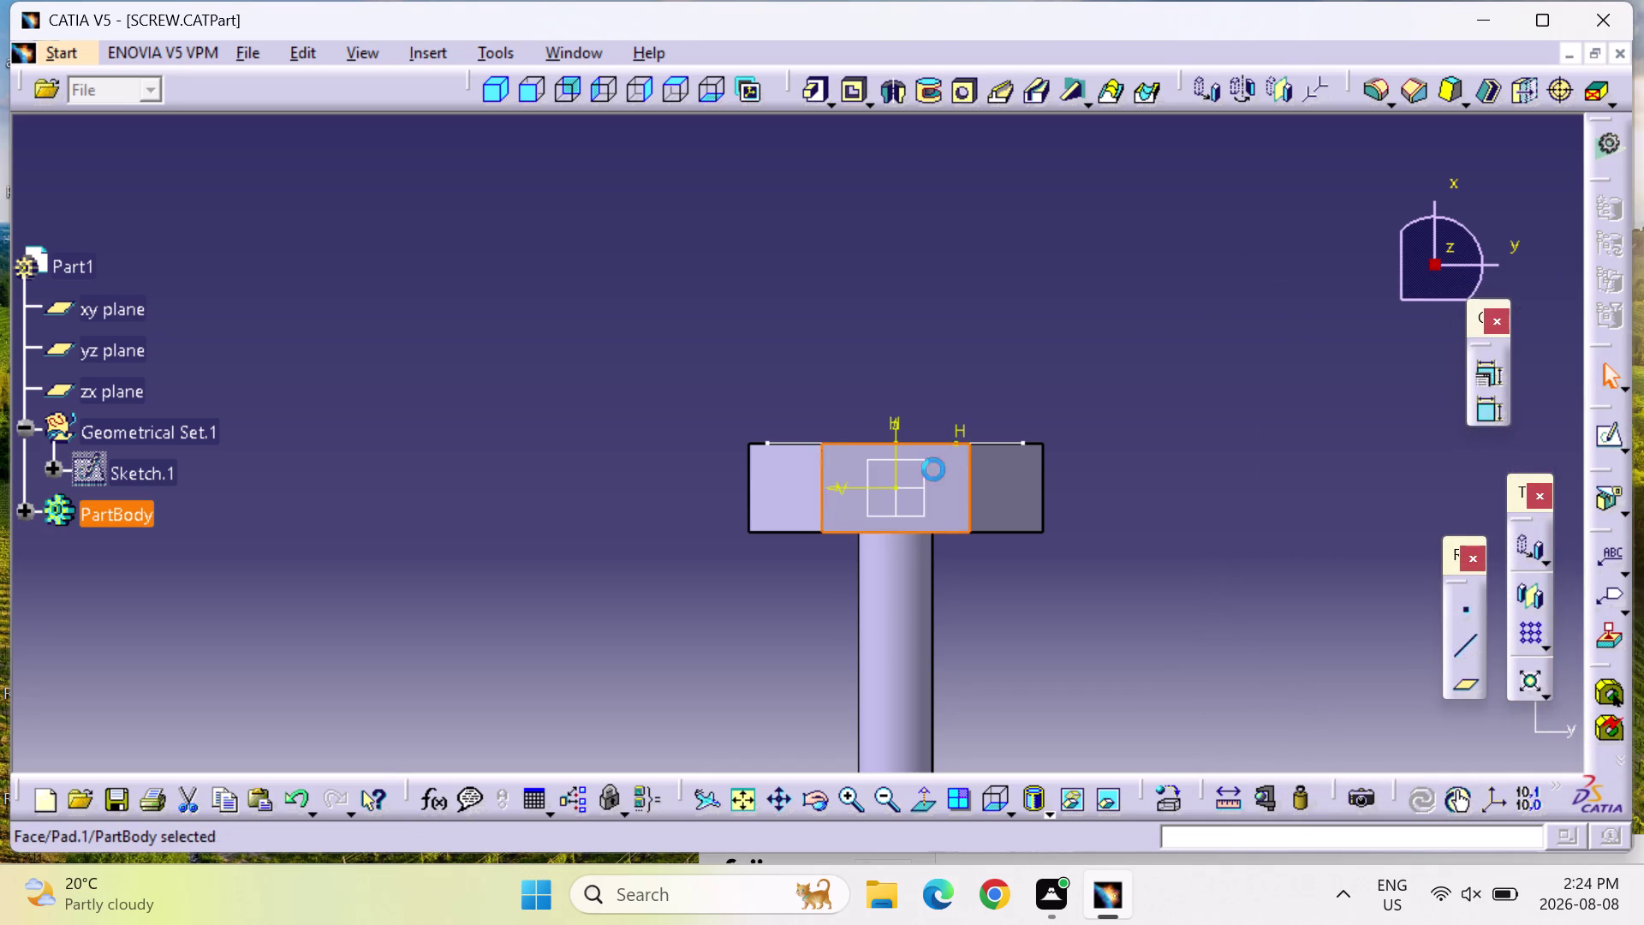
click(1613, 435)
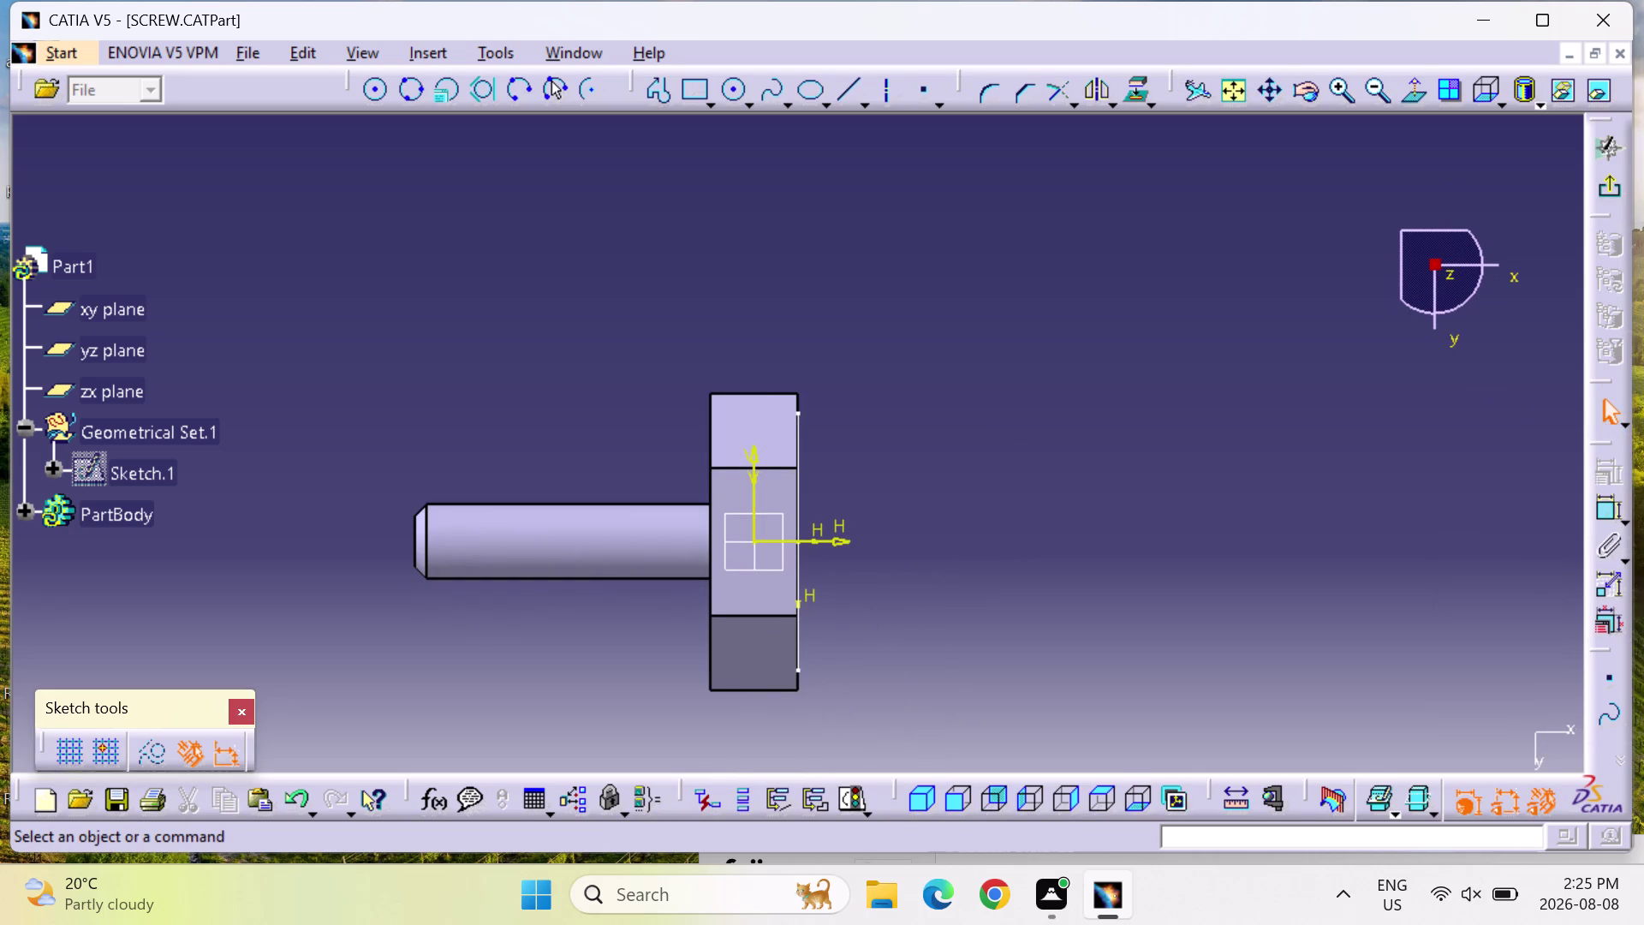
click(1129, 796)
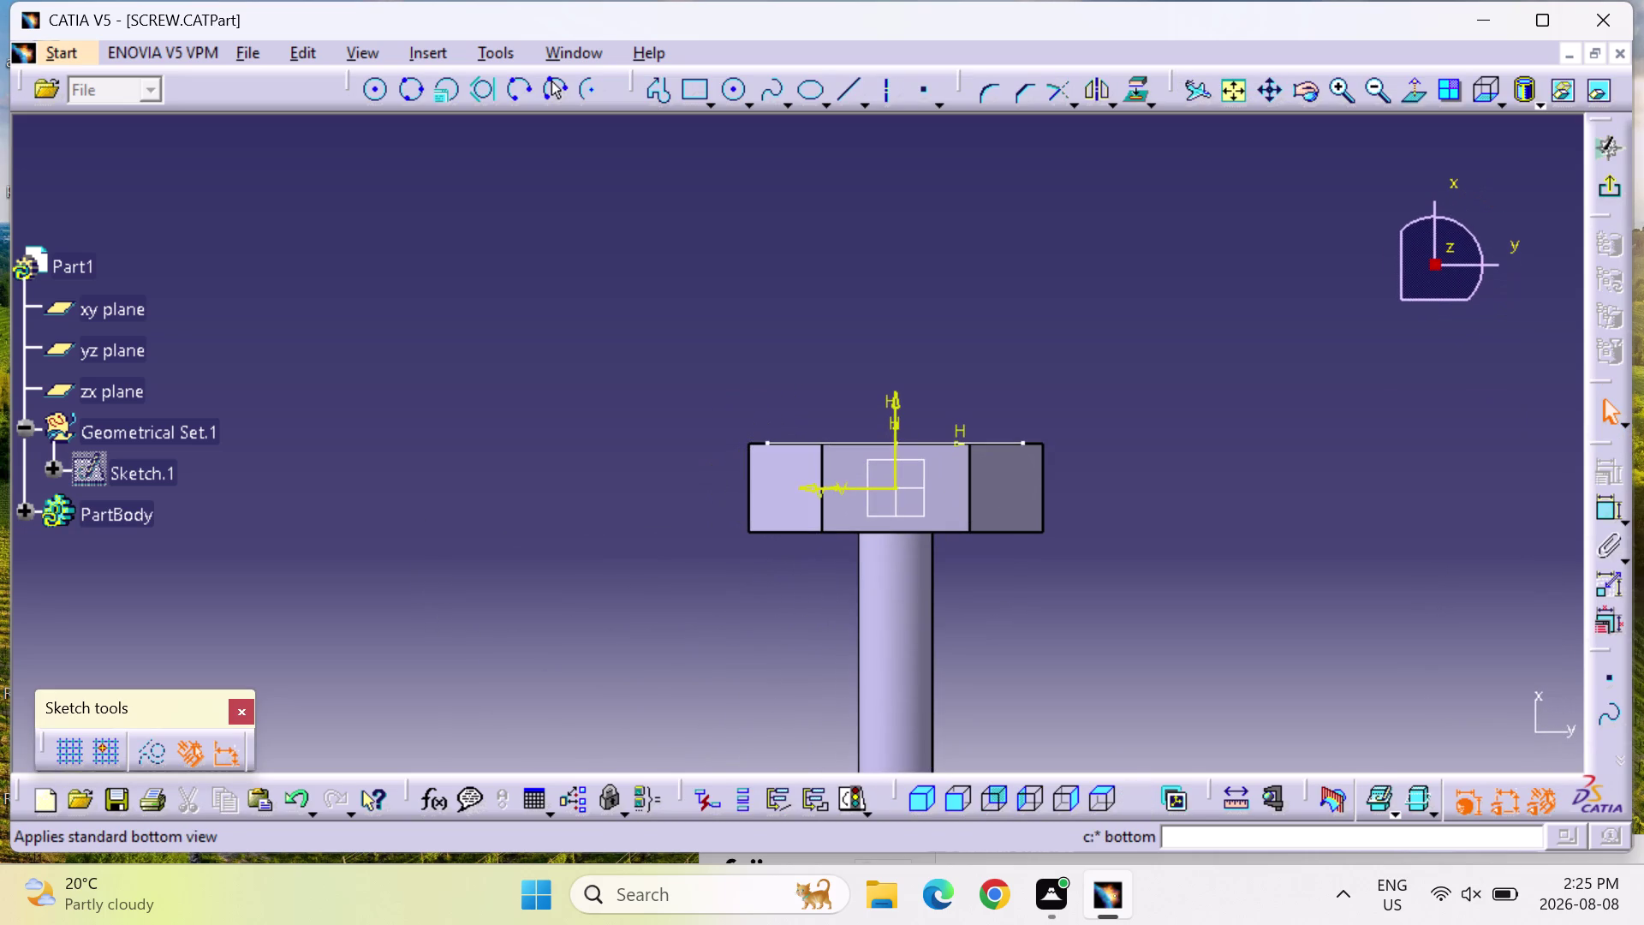
click(1602, 506)
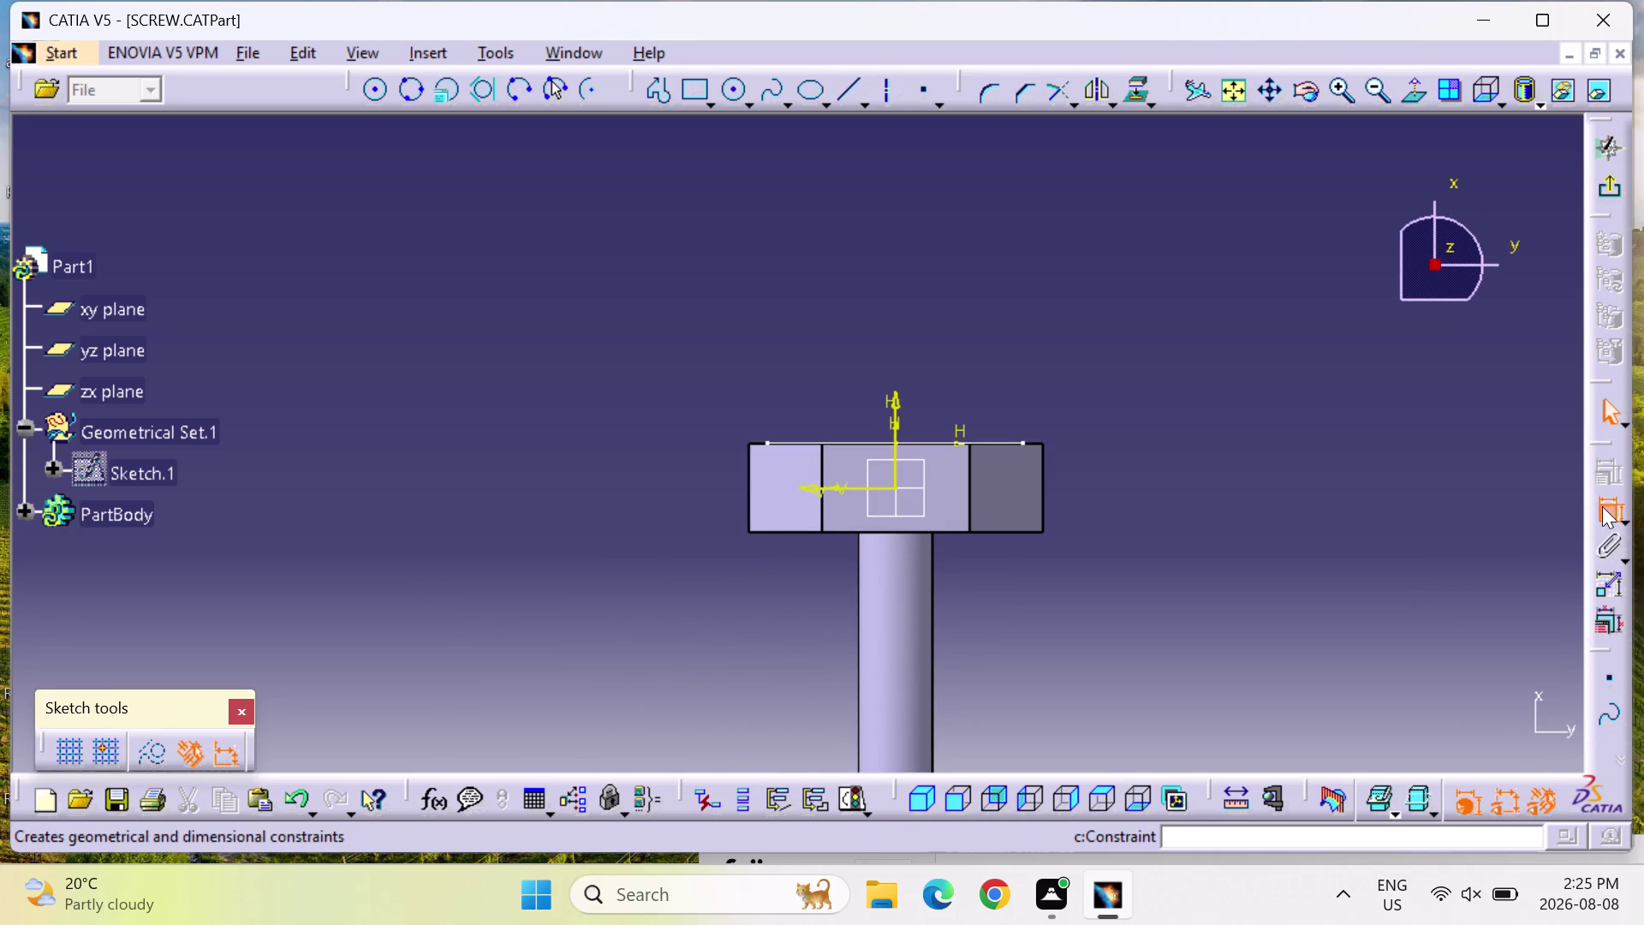
double_click(1603, 507)
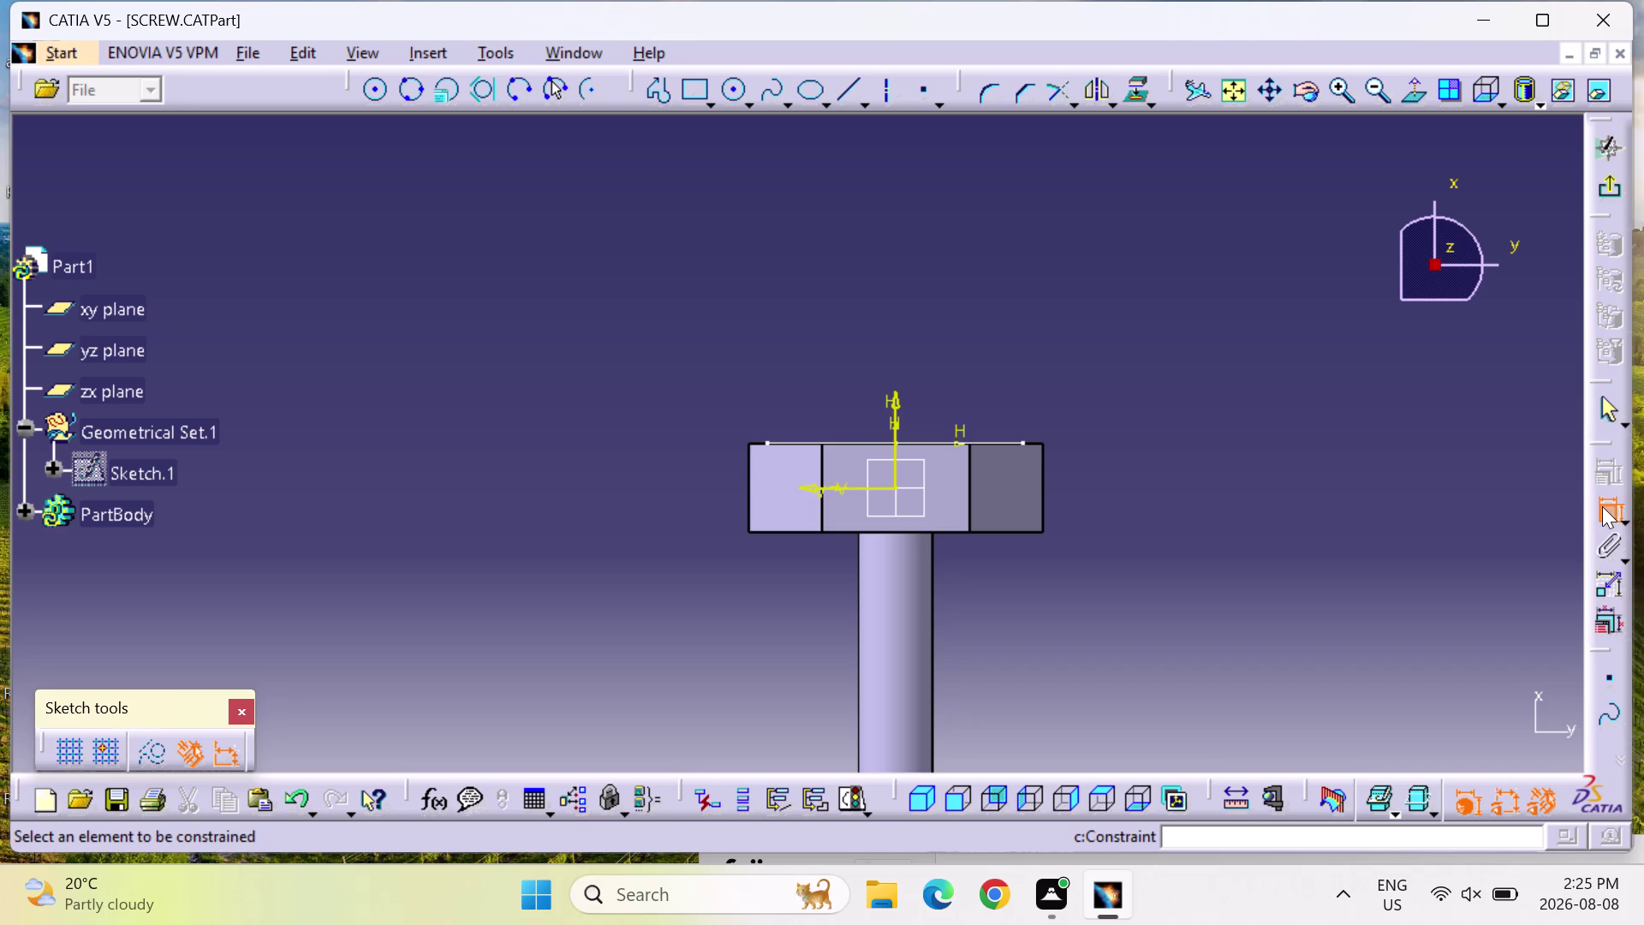
double_click(1603, 506)
click(672, 67)
click(672, 82)
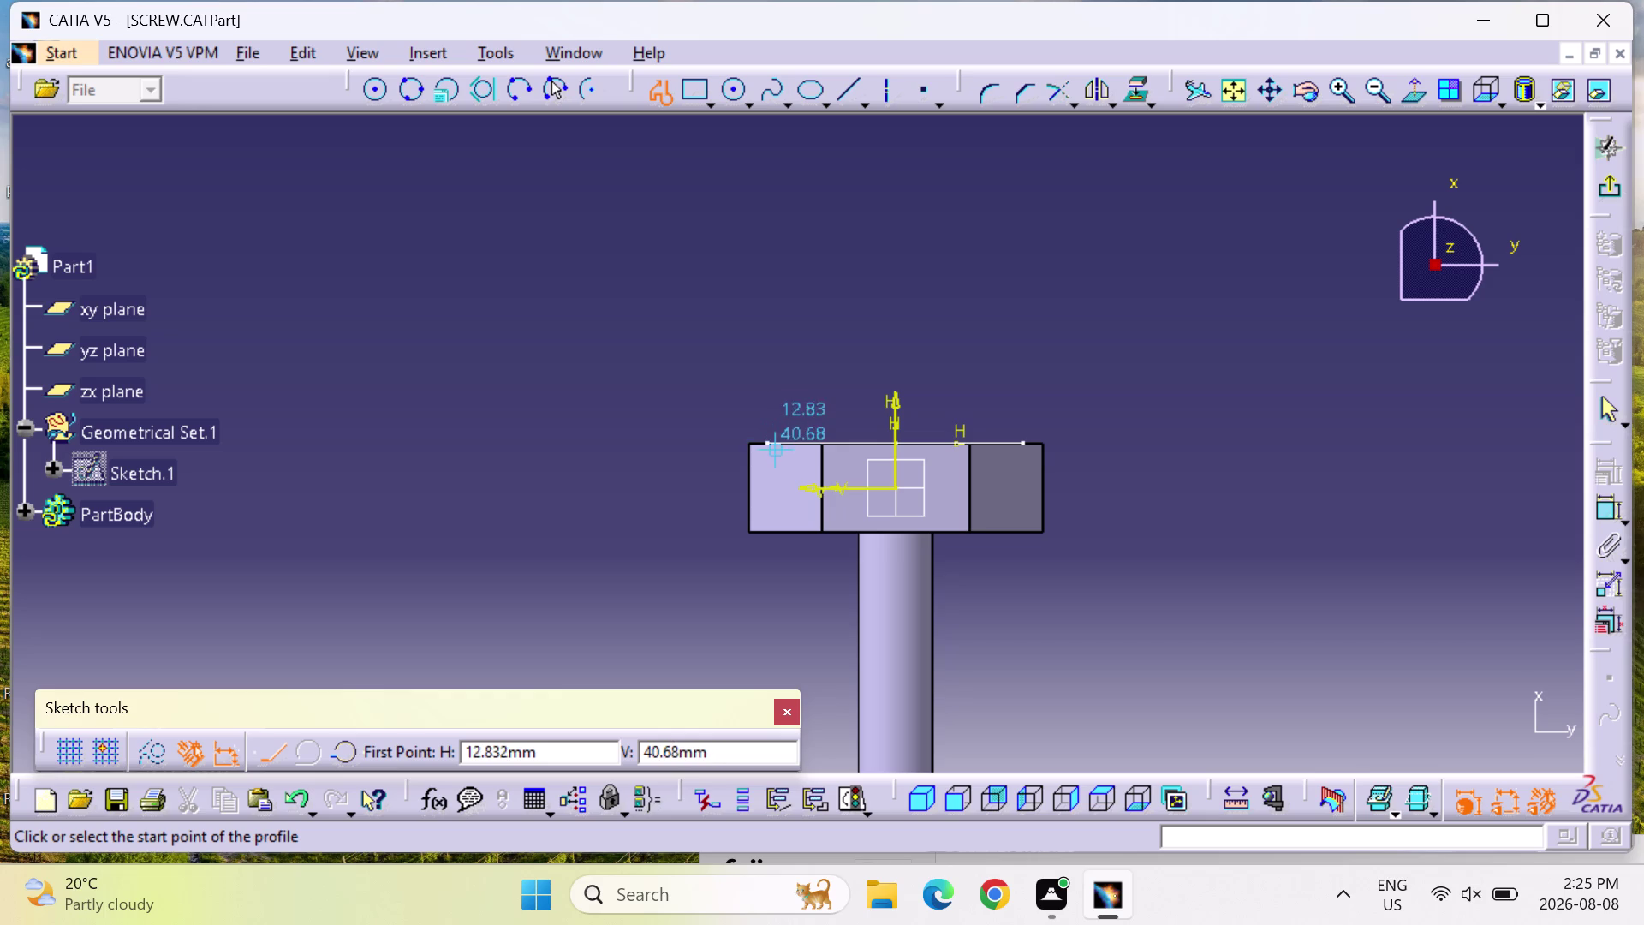
click(768, 442)
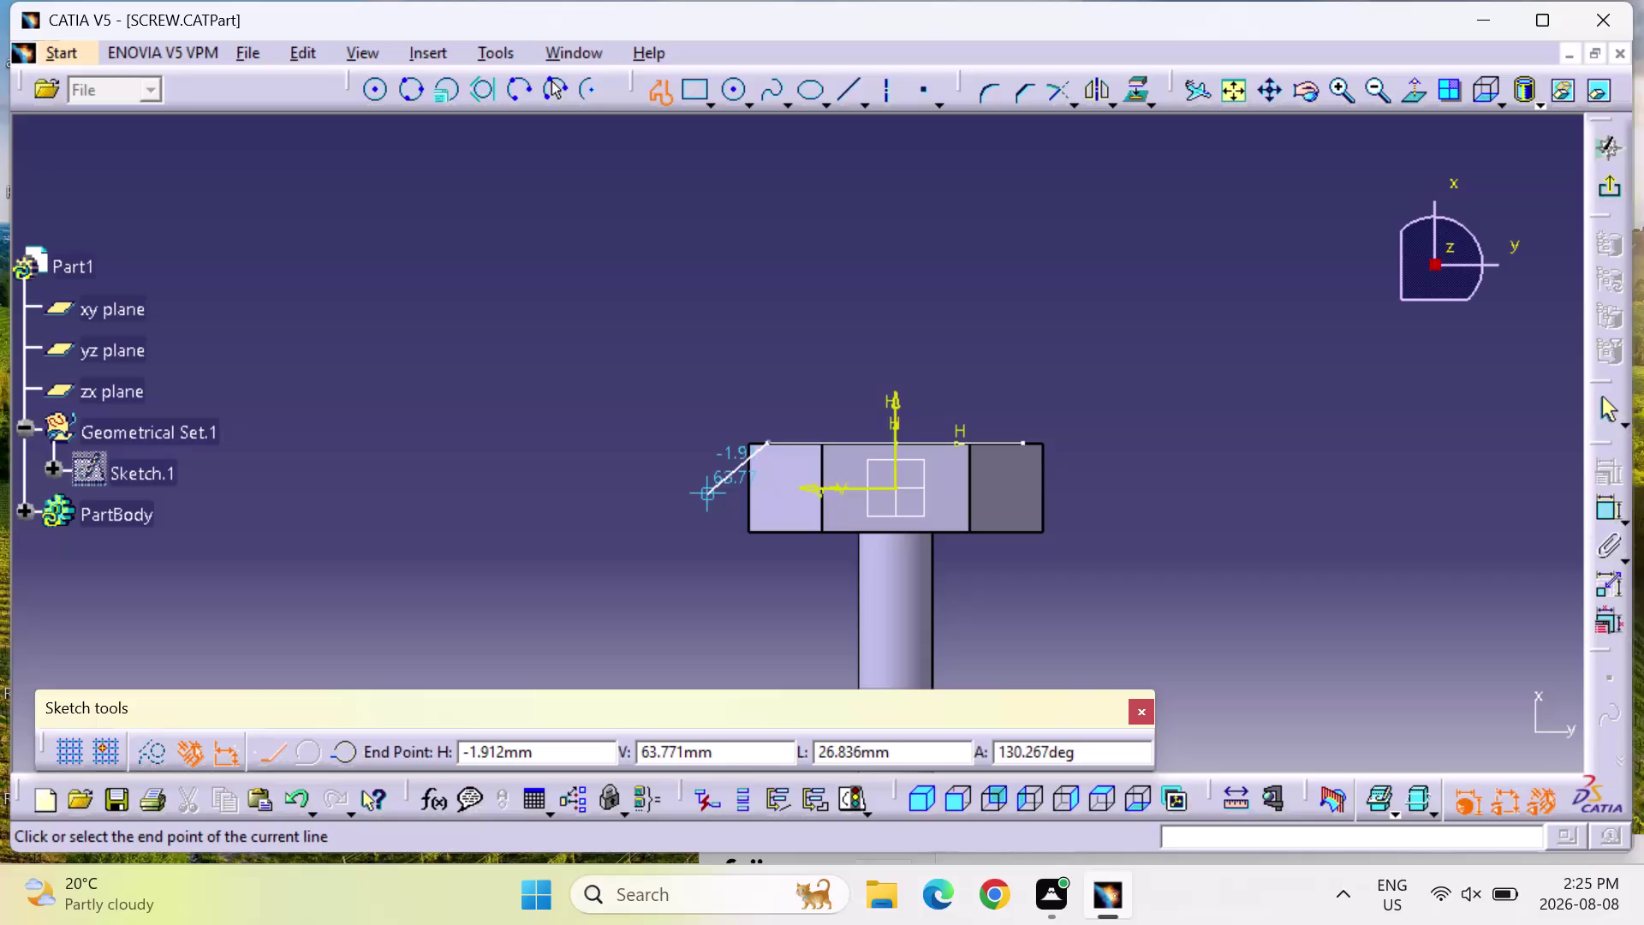
Finish the short slanted line at the head's upper-left corner.
click(716, 488)
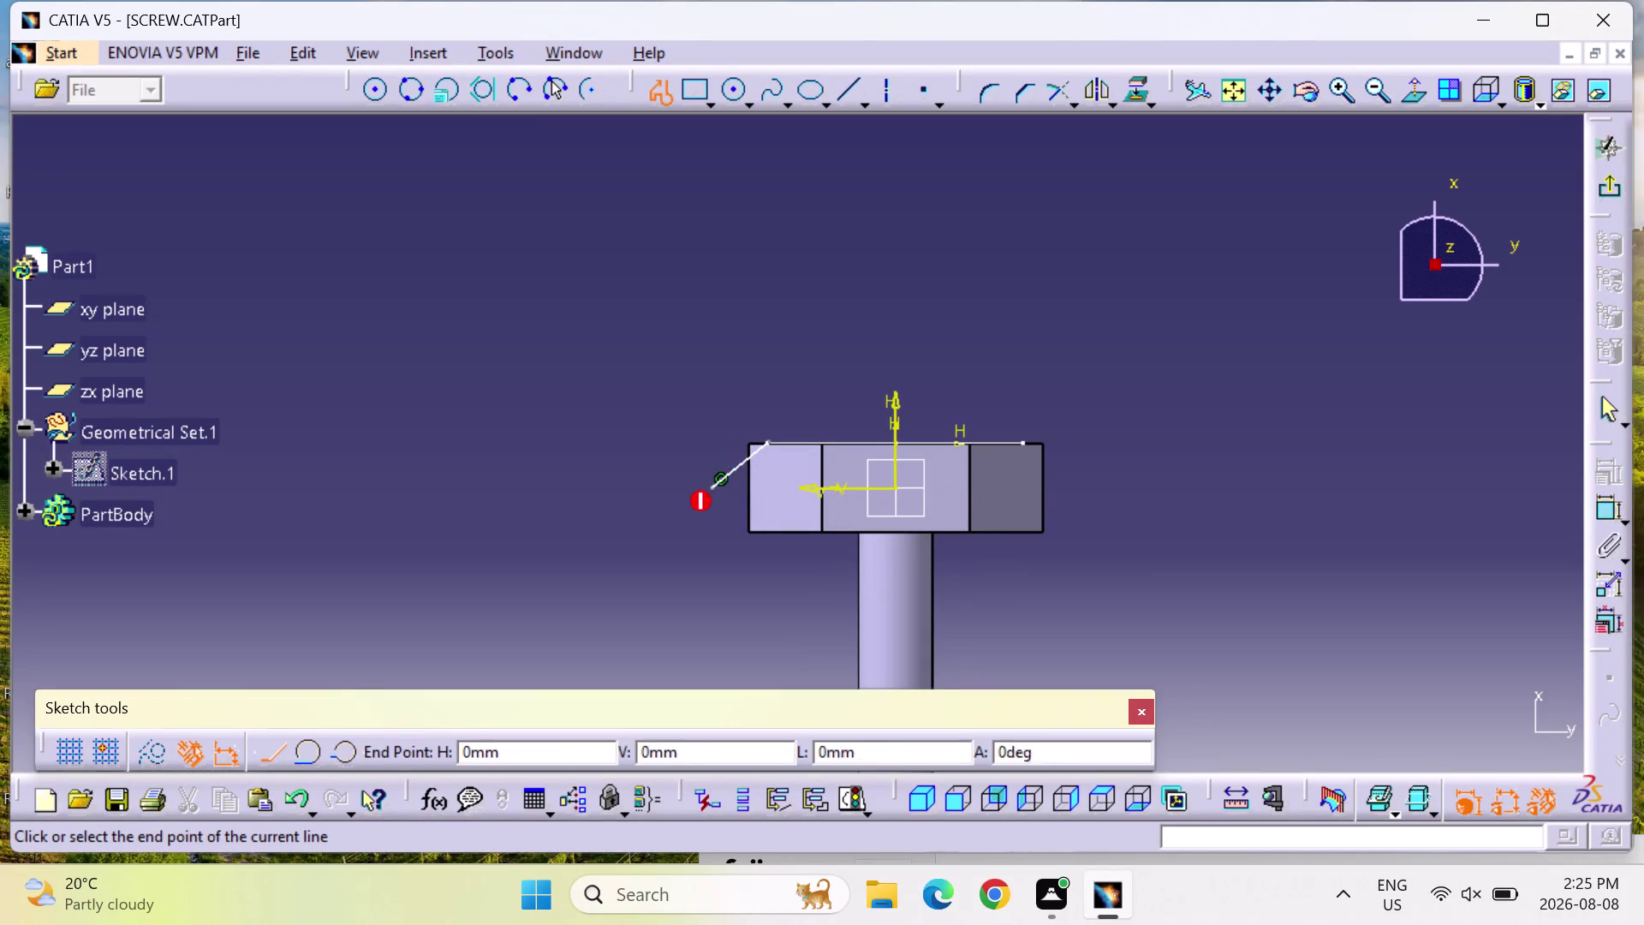
key(Escape)
key(Escape)
key(Escape)
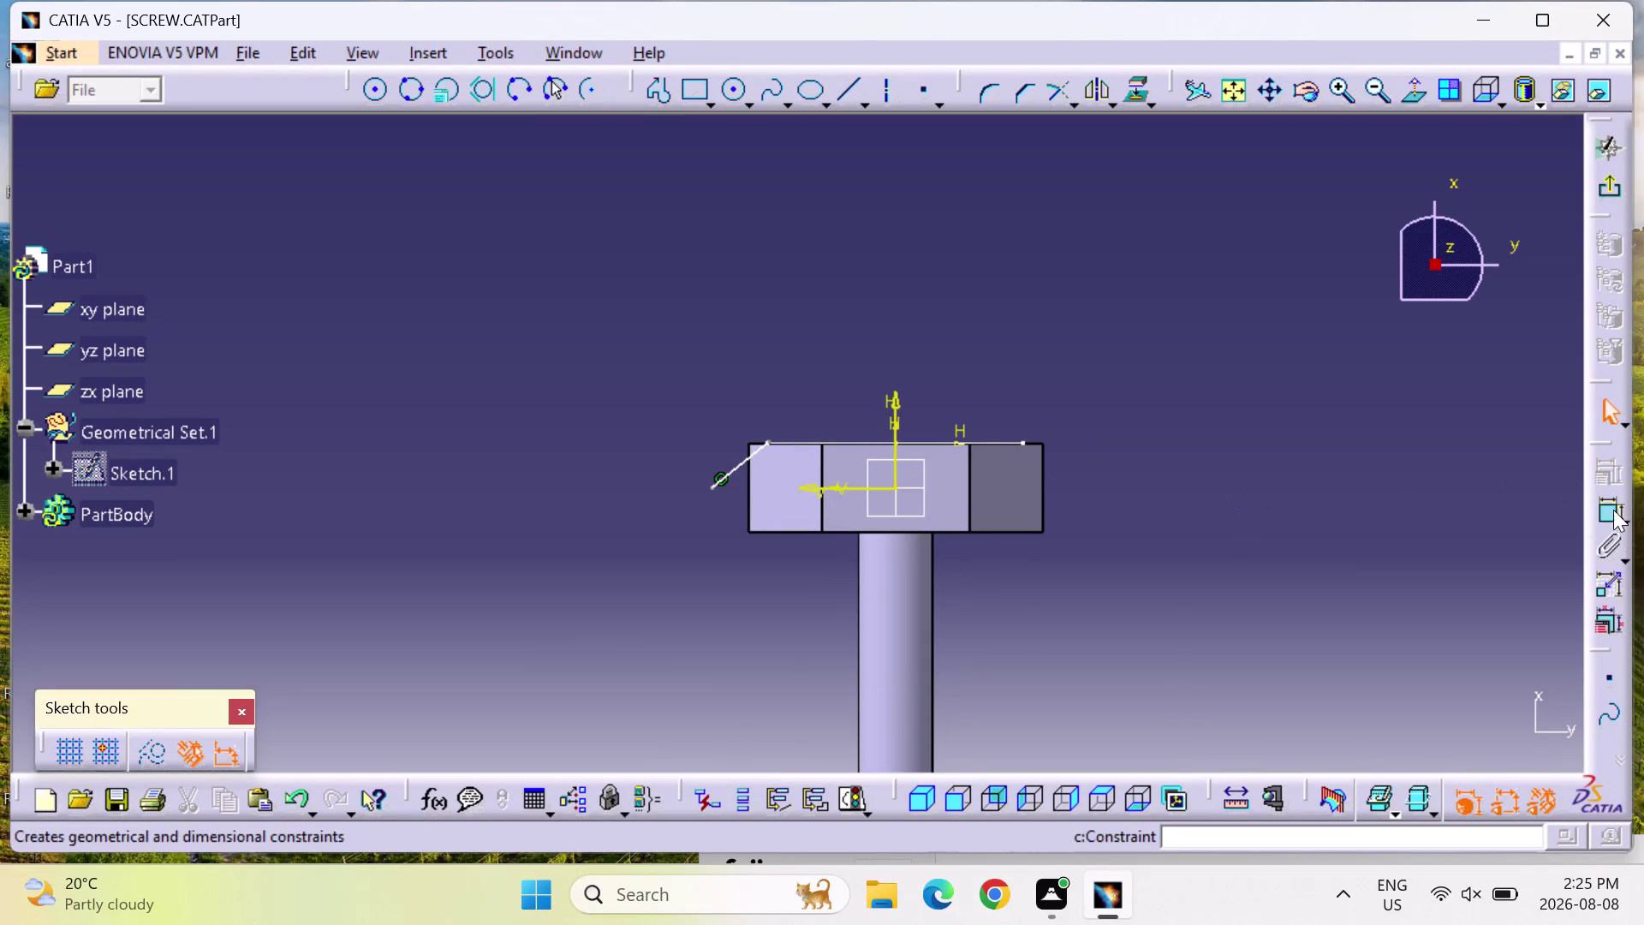
Dimension the line's angle to the head's top edge as 30°.
click(1609, 504)
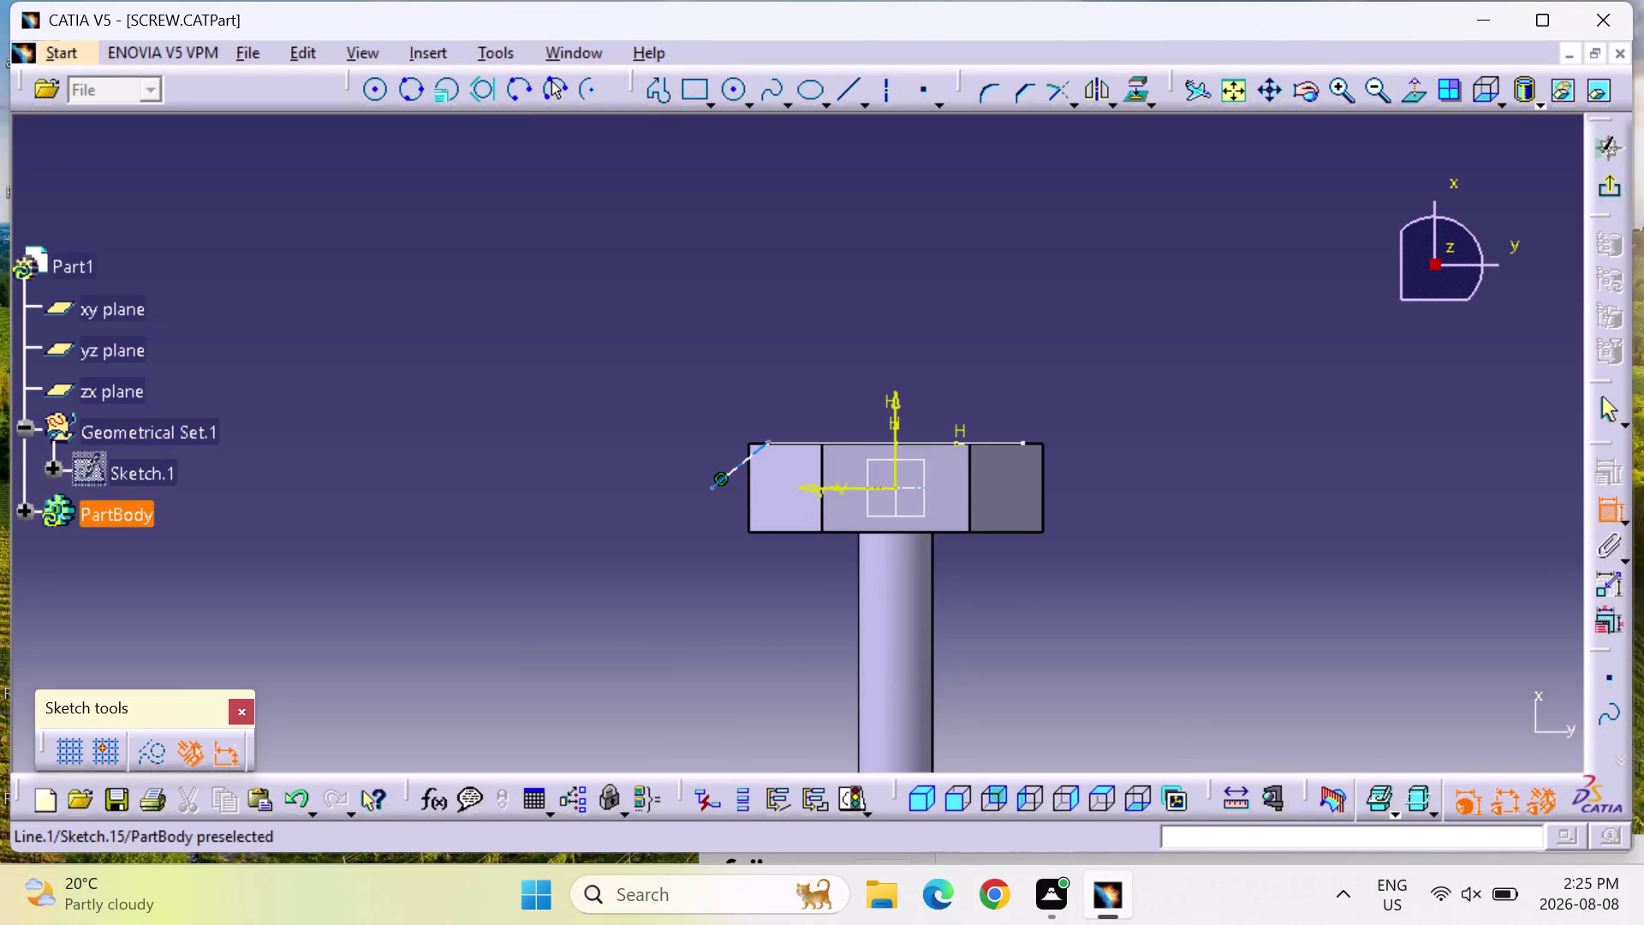
click(740, 459)
click(797, 442)
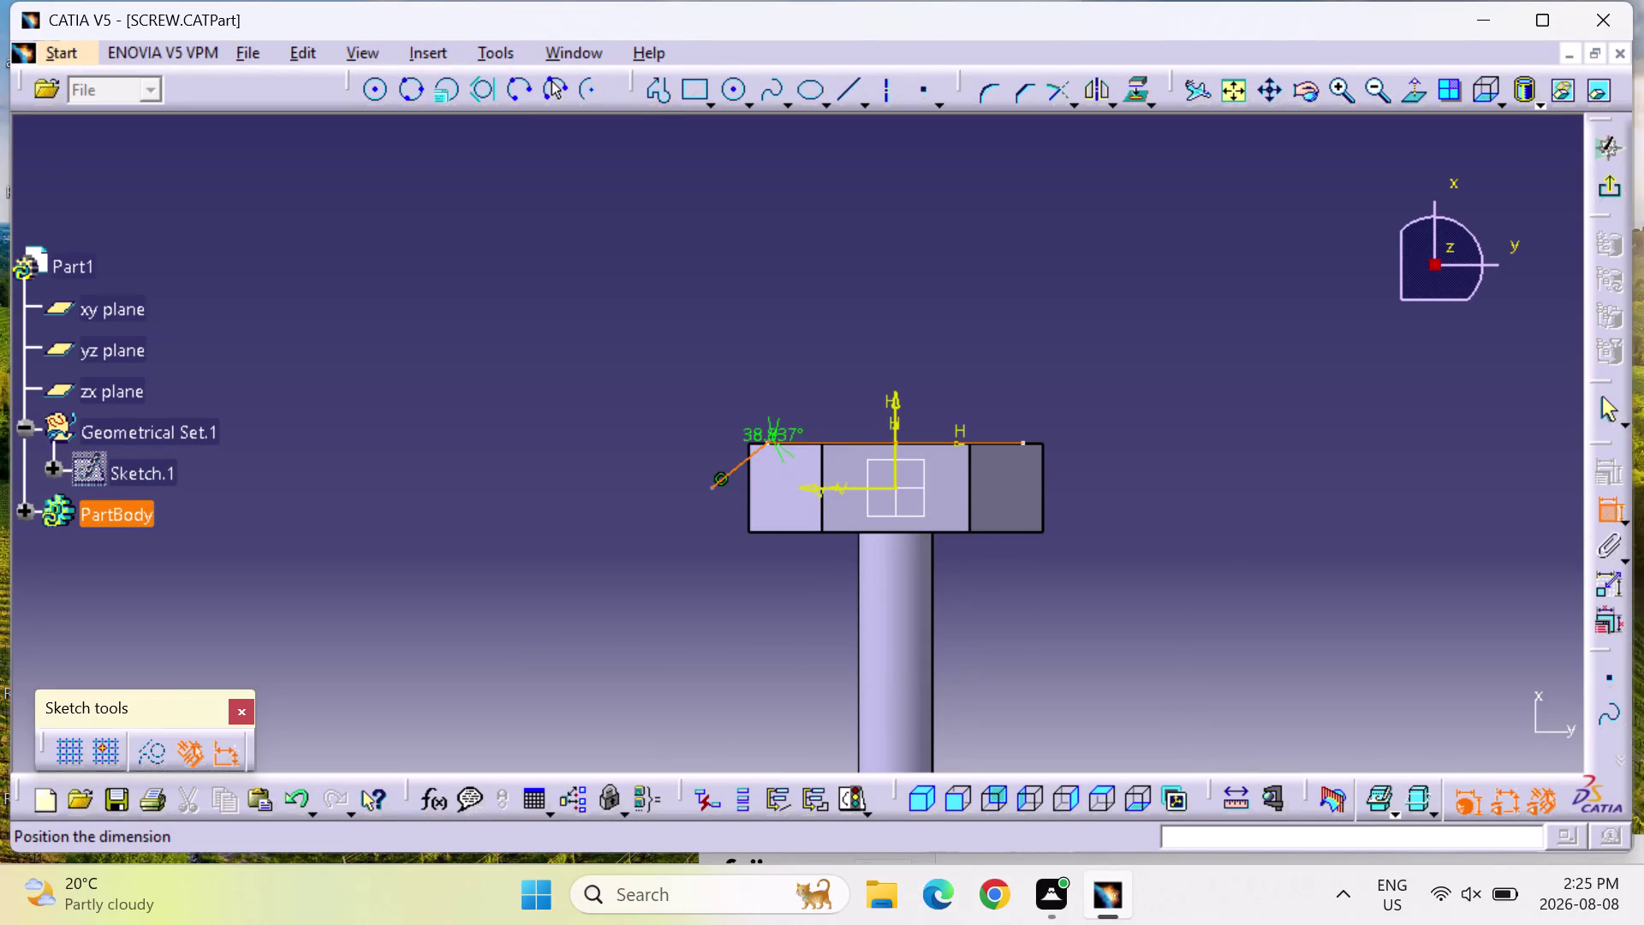
click(716, 446)
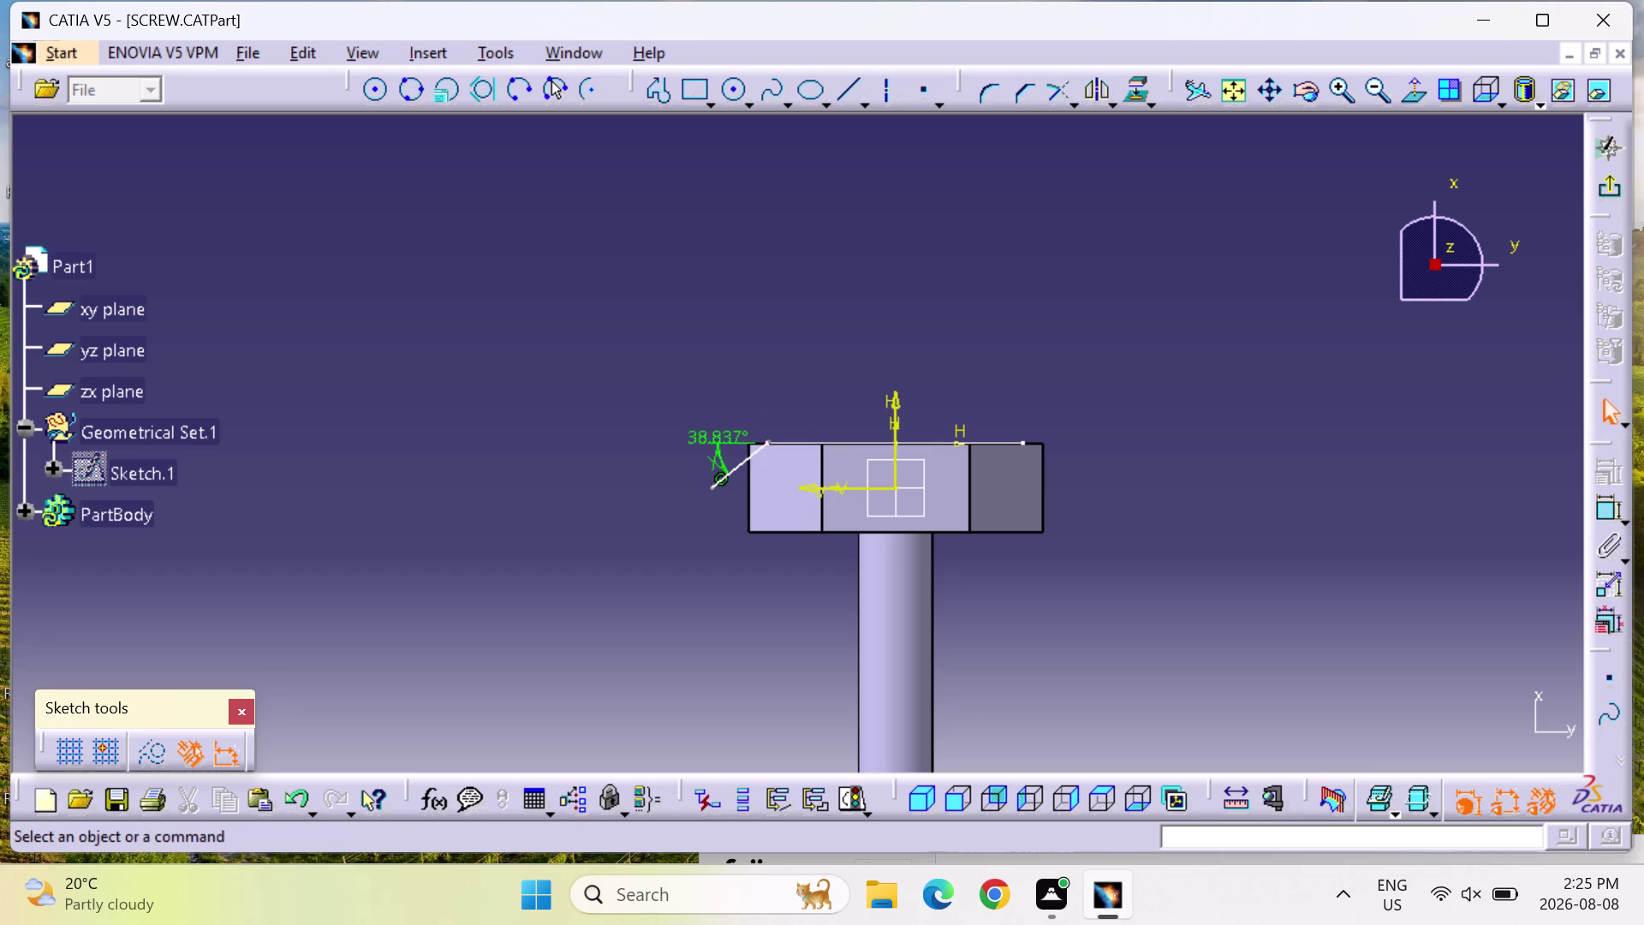
click(695, 437)
click(694, 437)
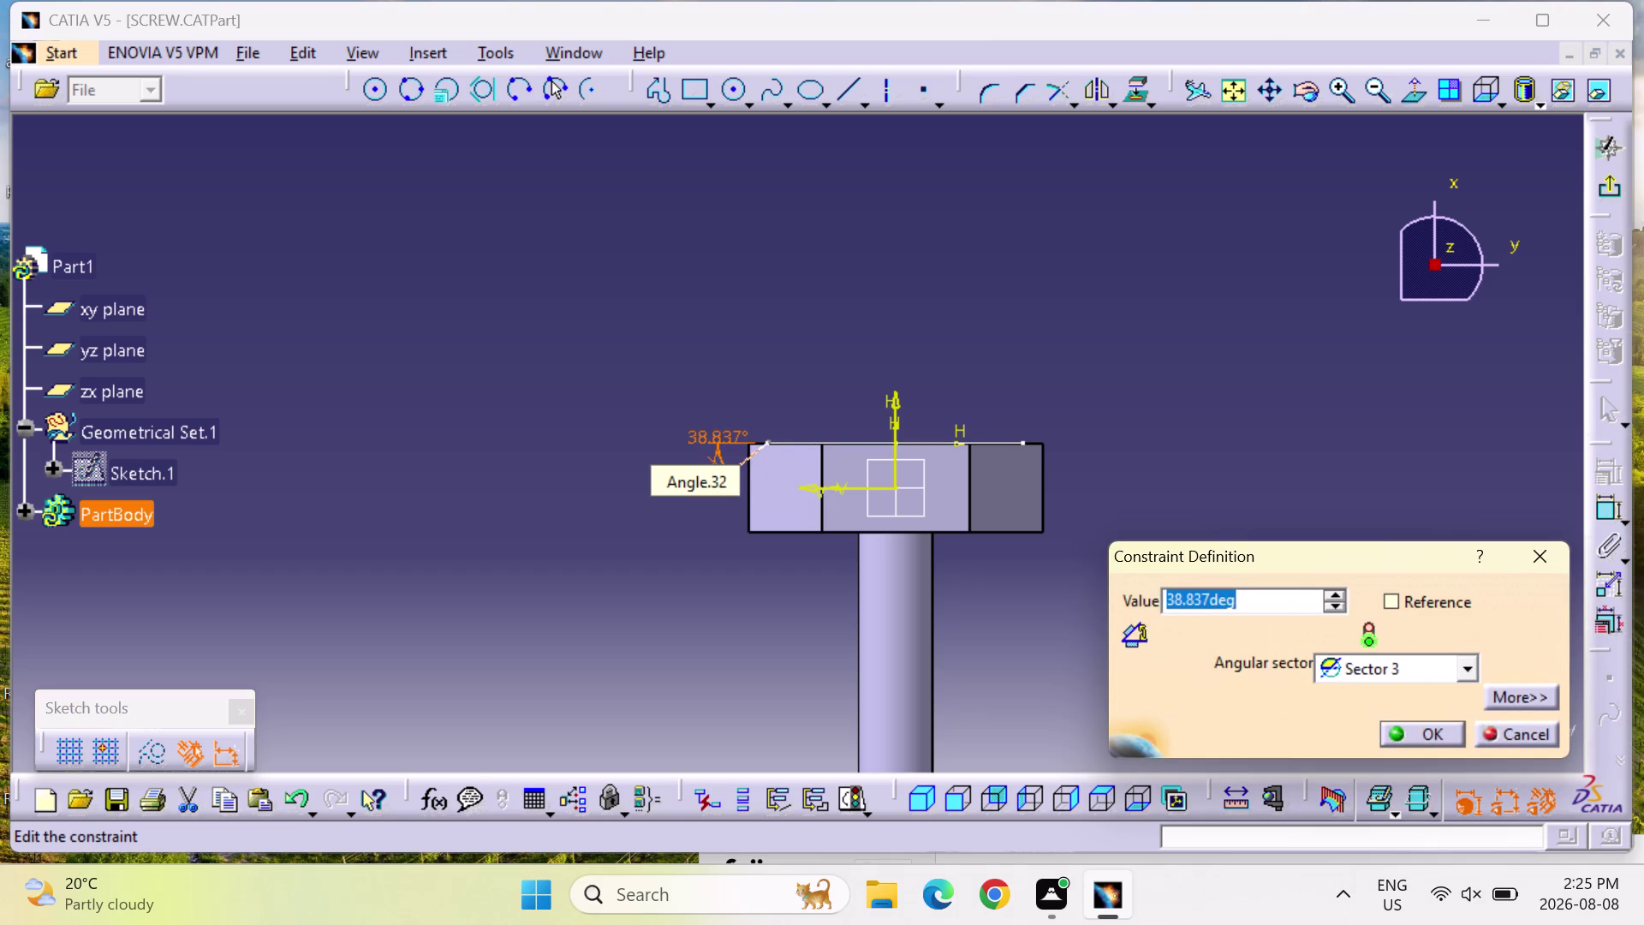
text(30)
key(Return)
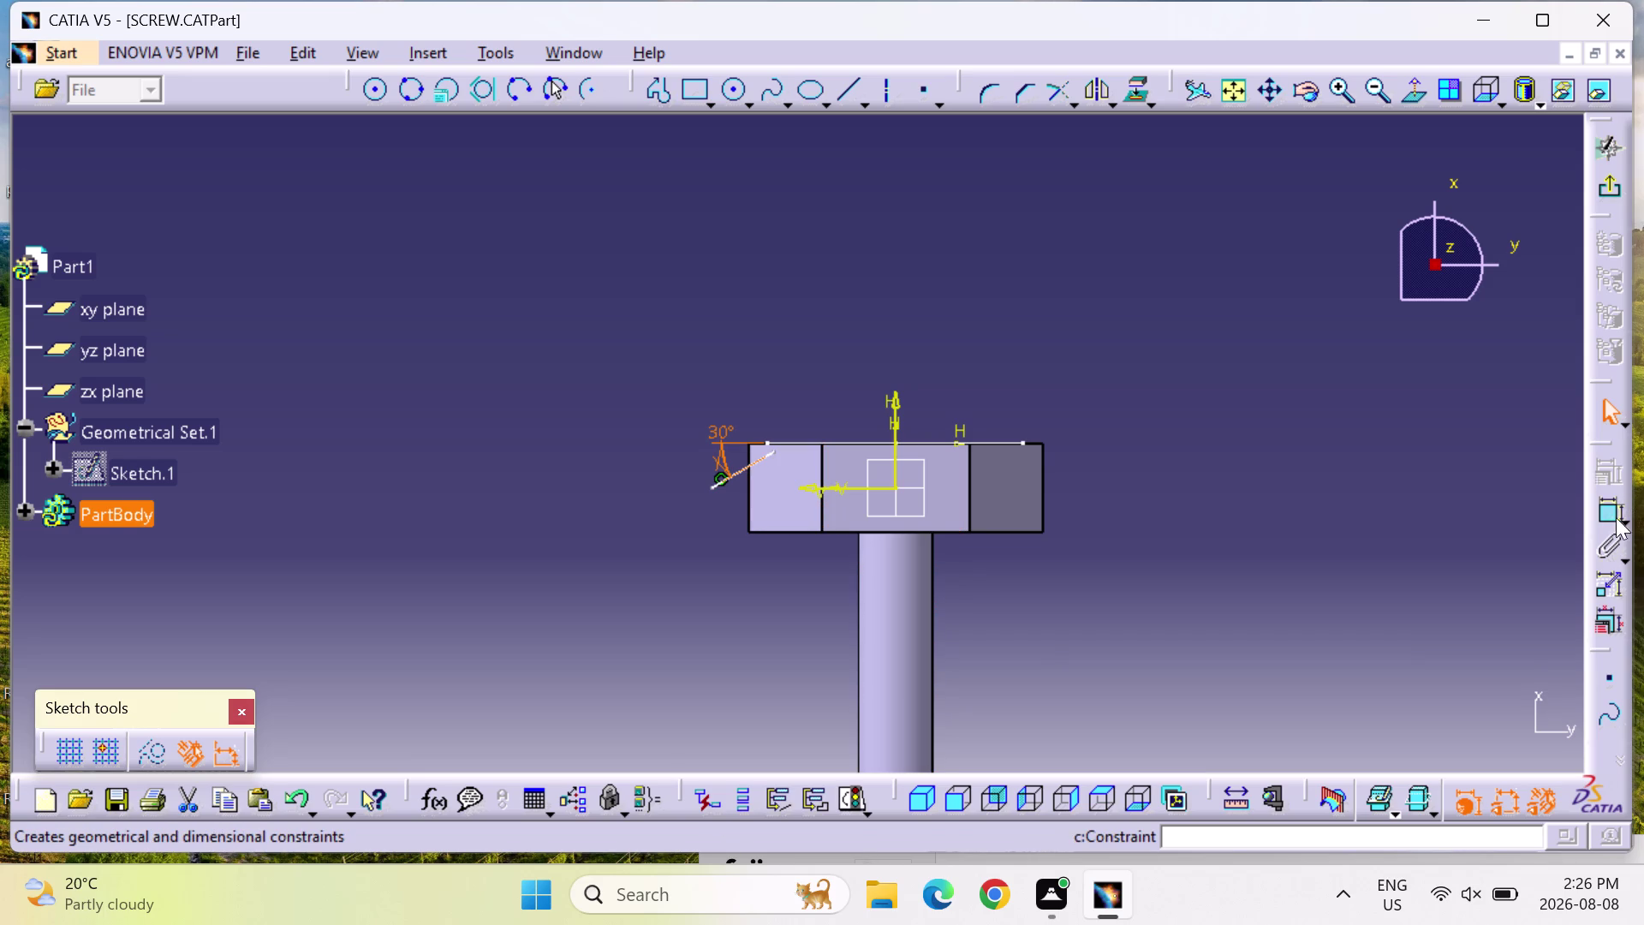
Make the angled line's upper end coincident with the screw head's top edge.
click(1603, 508)
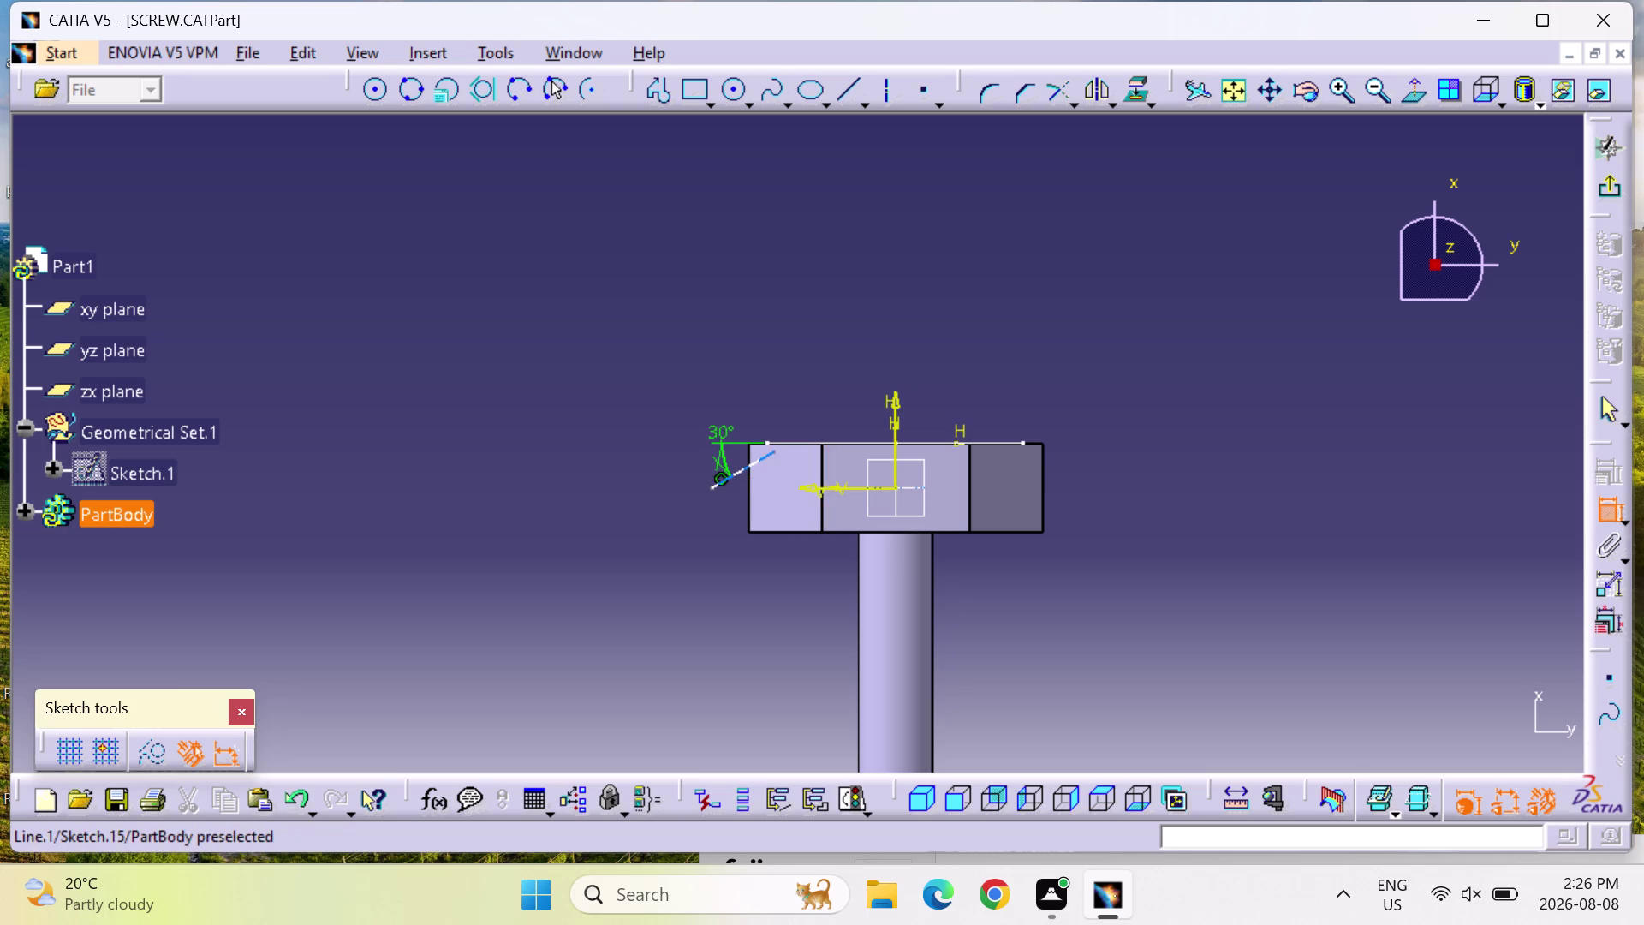
click(773, 451)
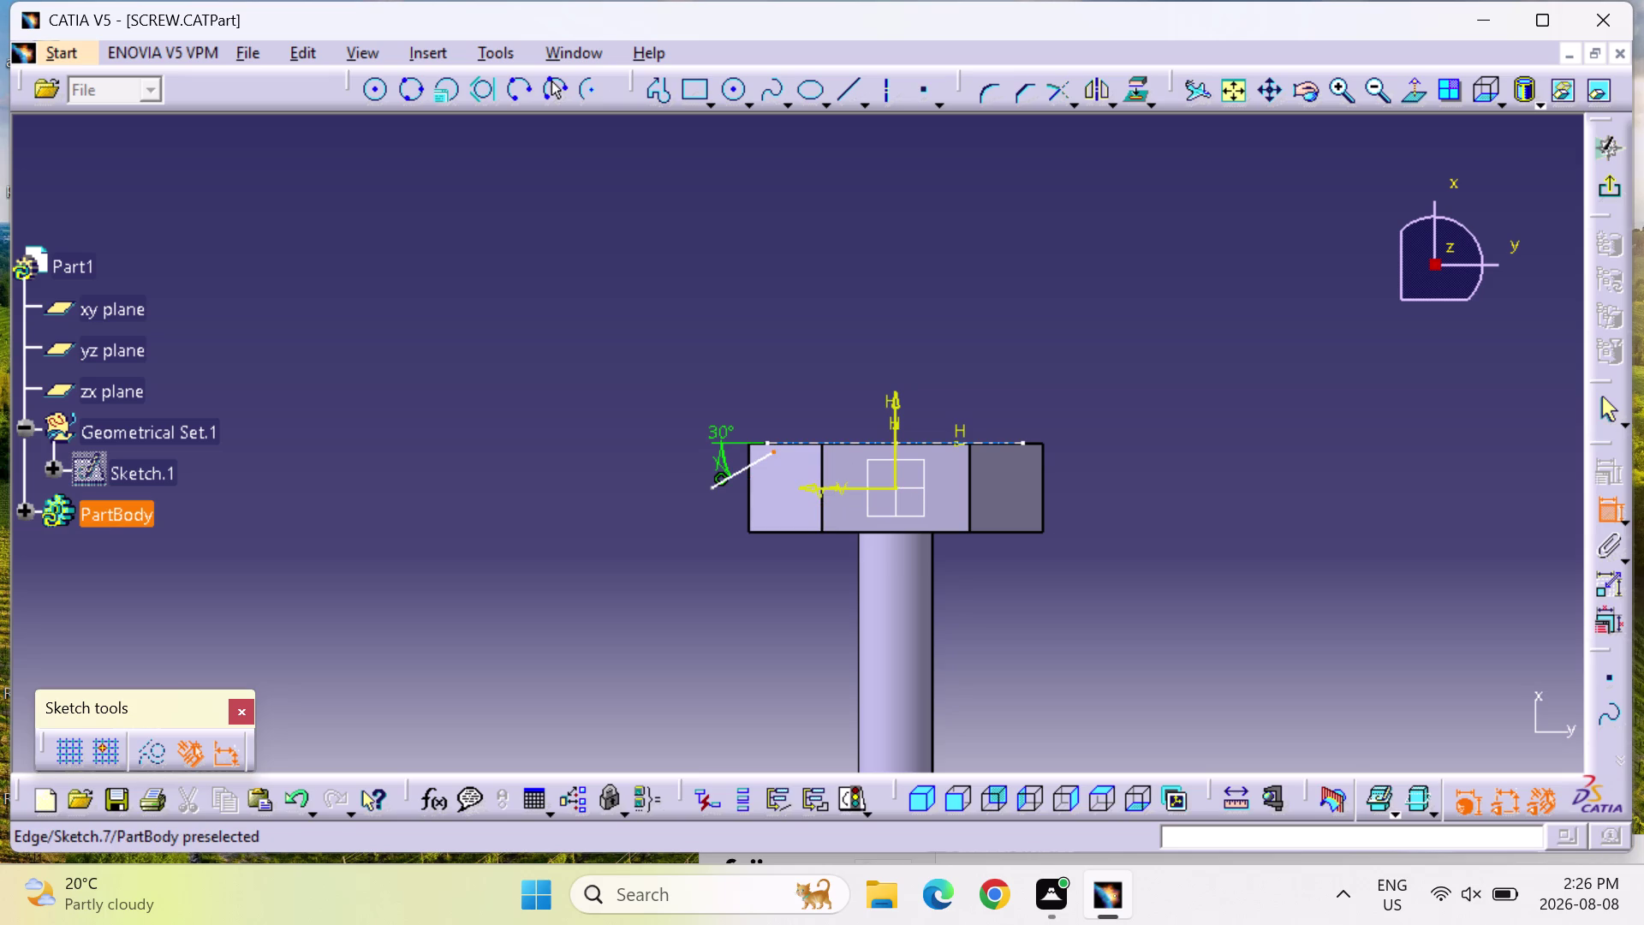
click(765, 443)
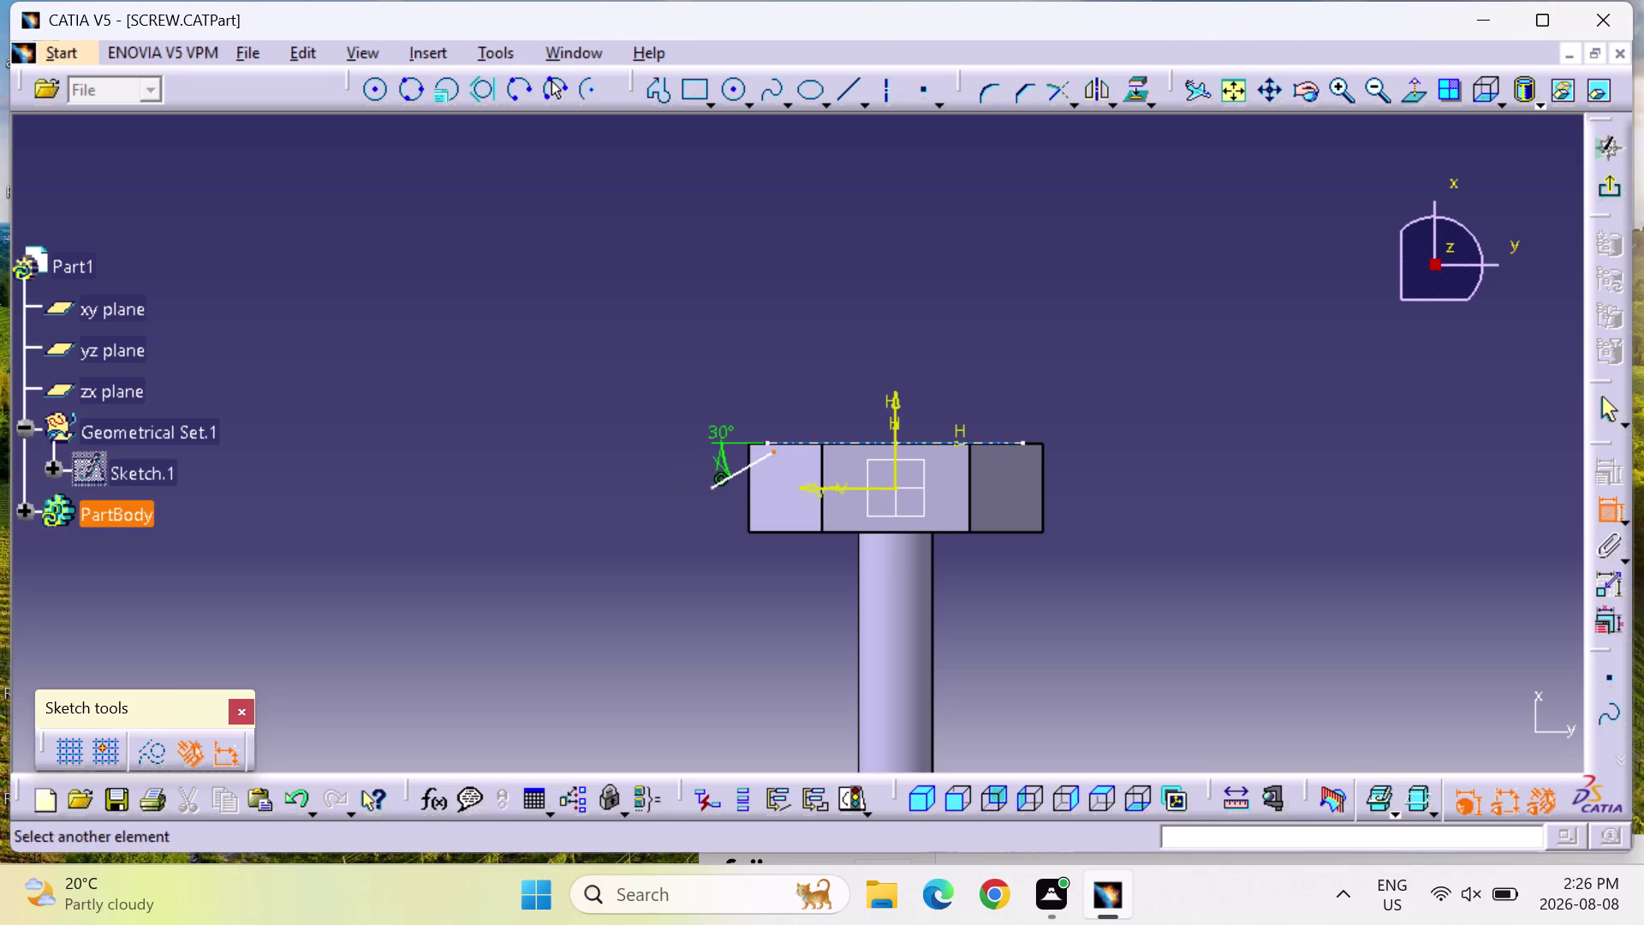
right_click(768, 456)
click(898, 680)
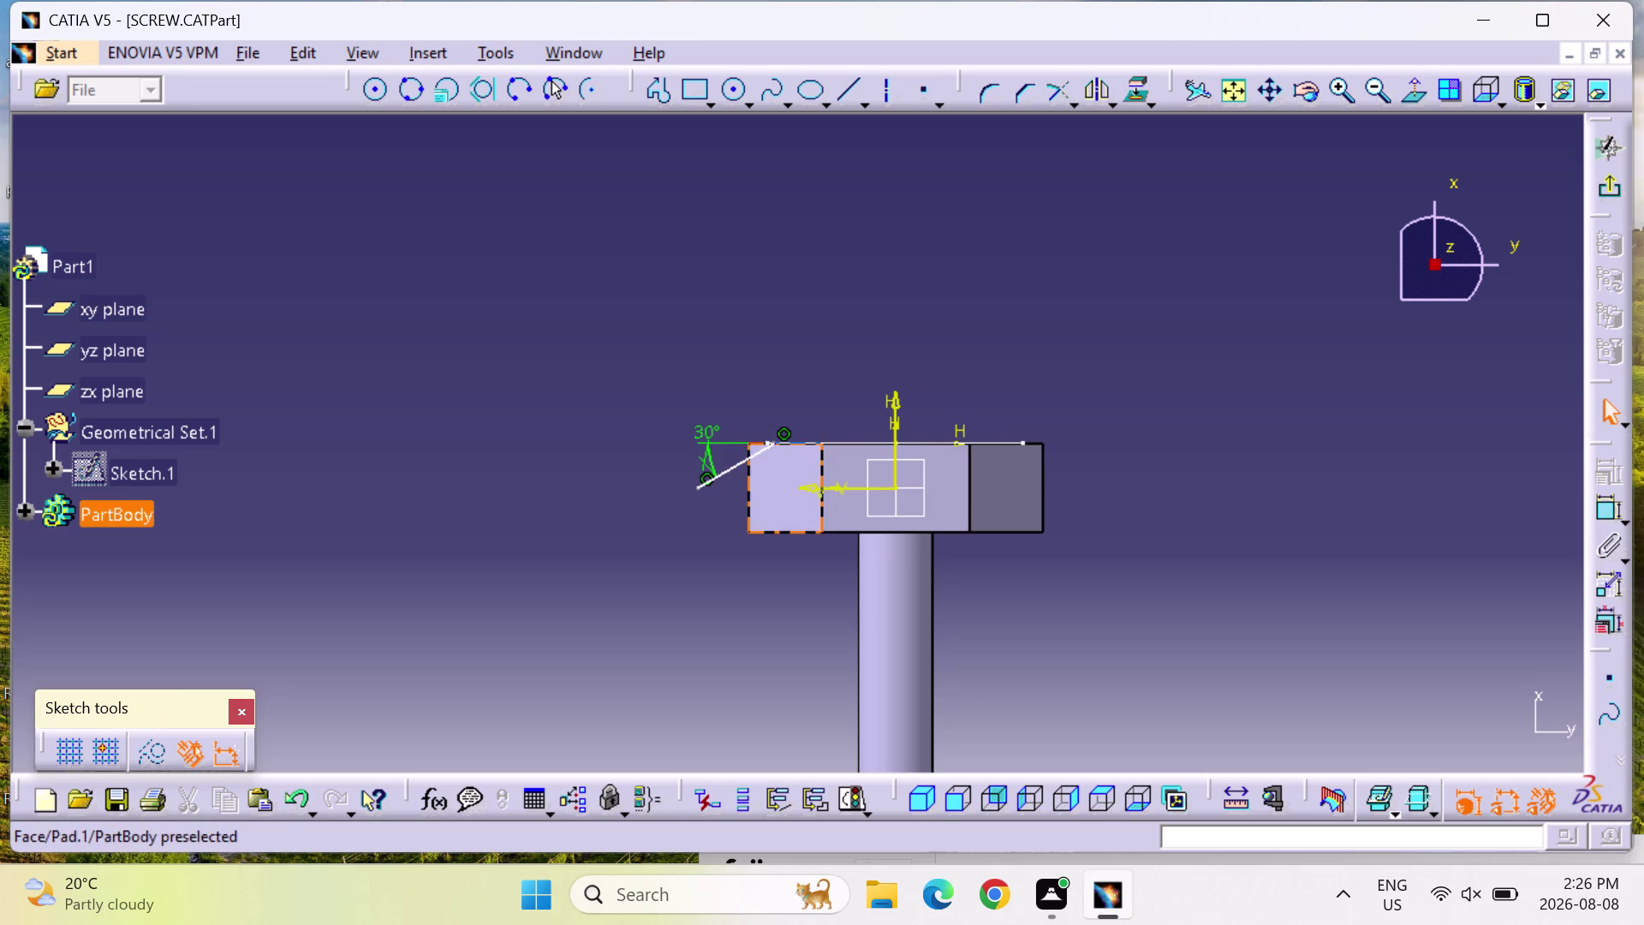
click(1611, 507)
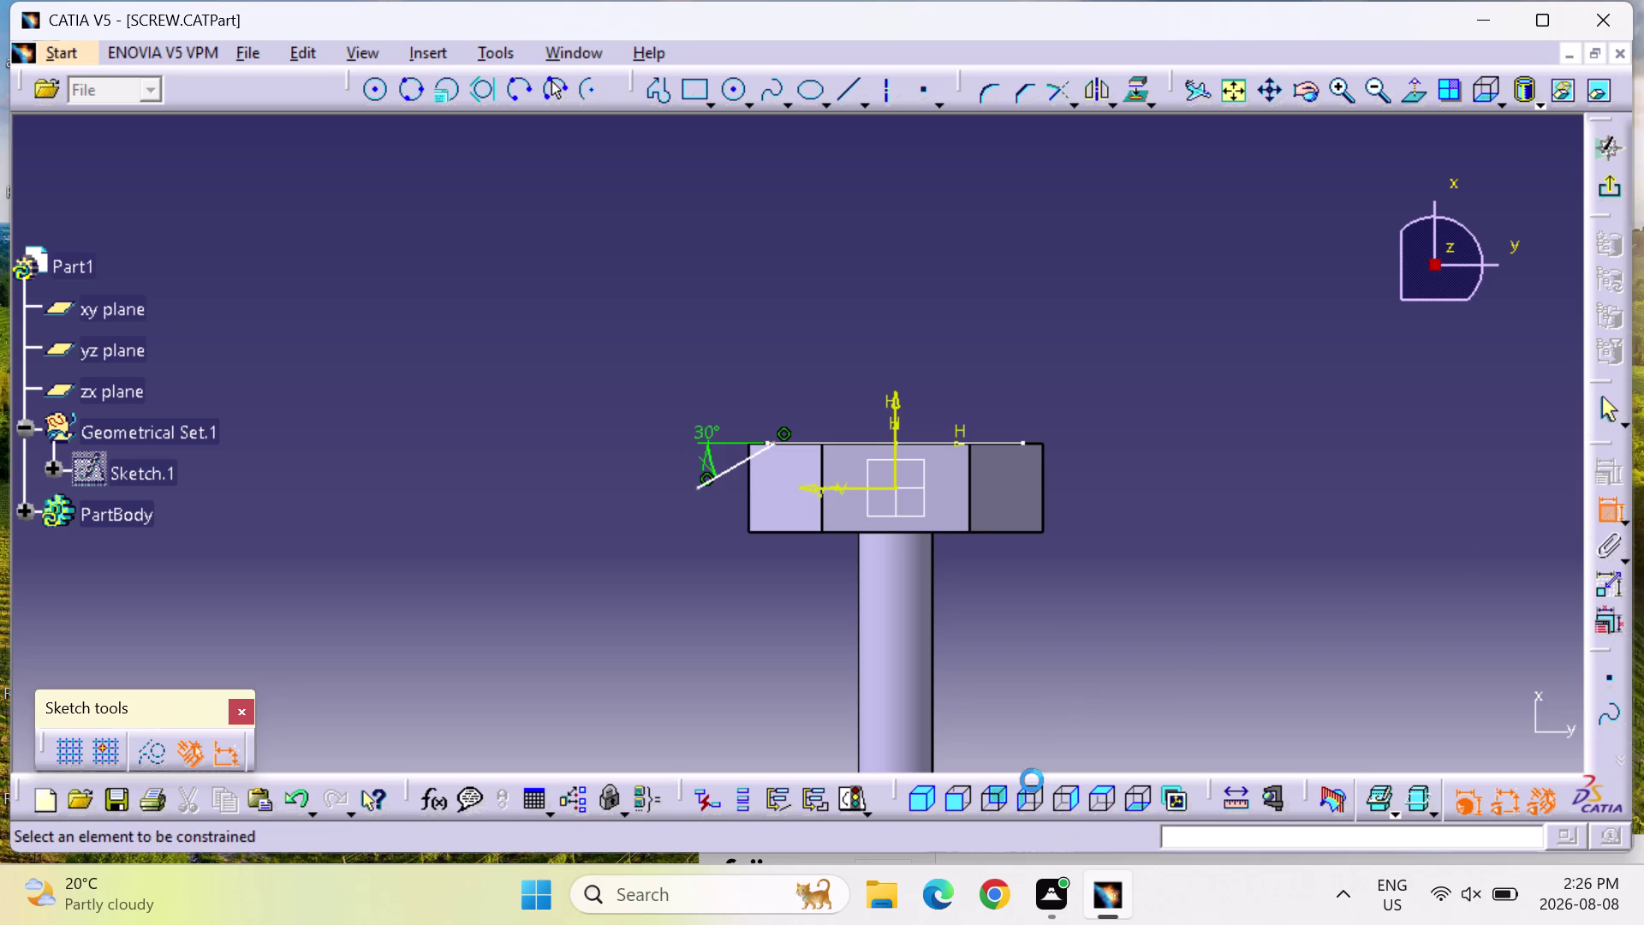
double_click(1231, 92)
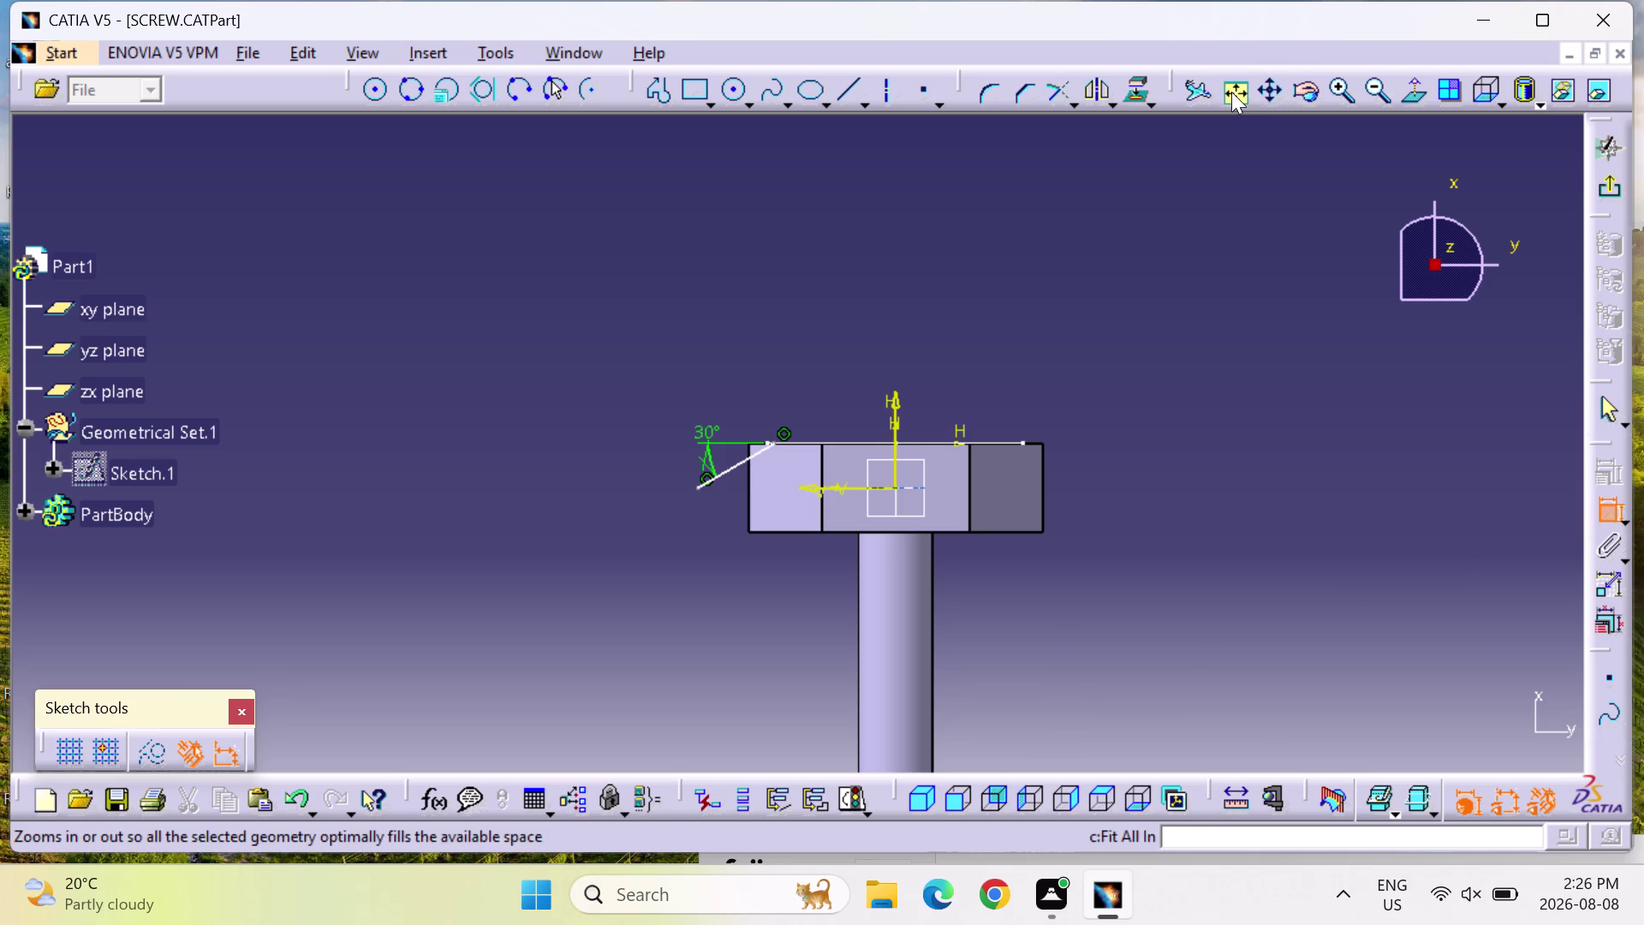
double_click(1232, 92)
click(1232, 91)
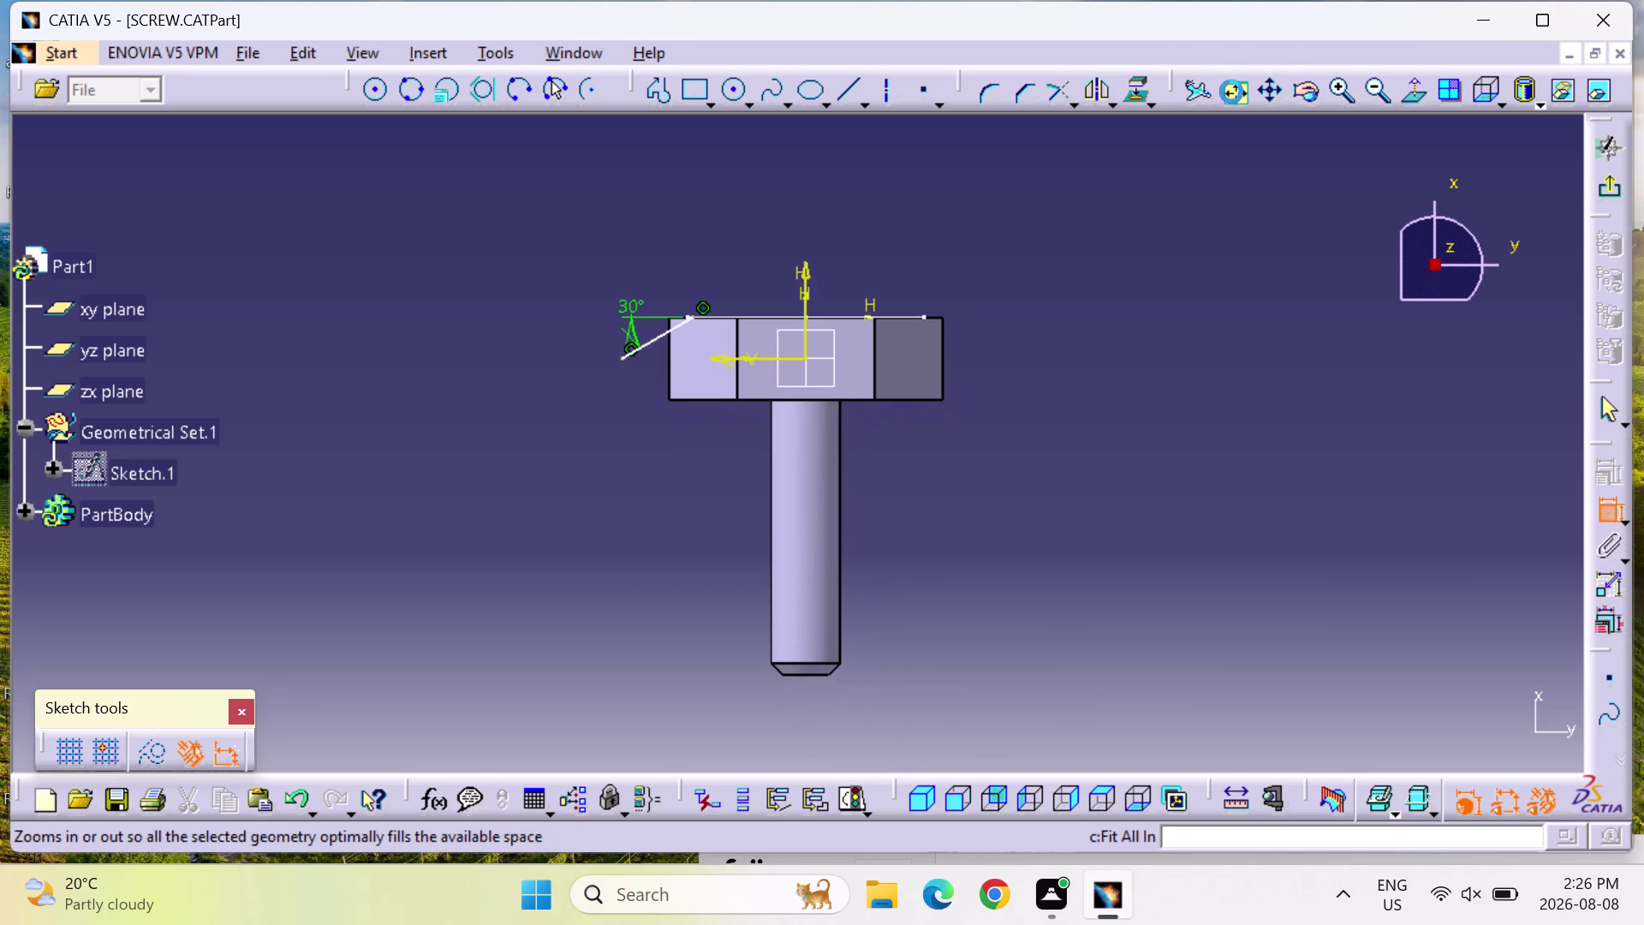
double_click(1336, 86)
click(1339, 84)
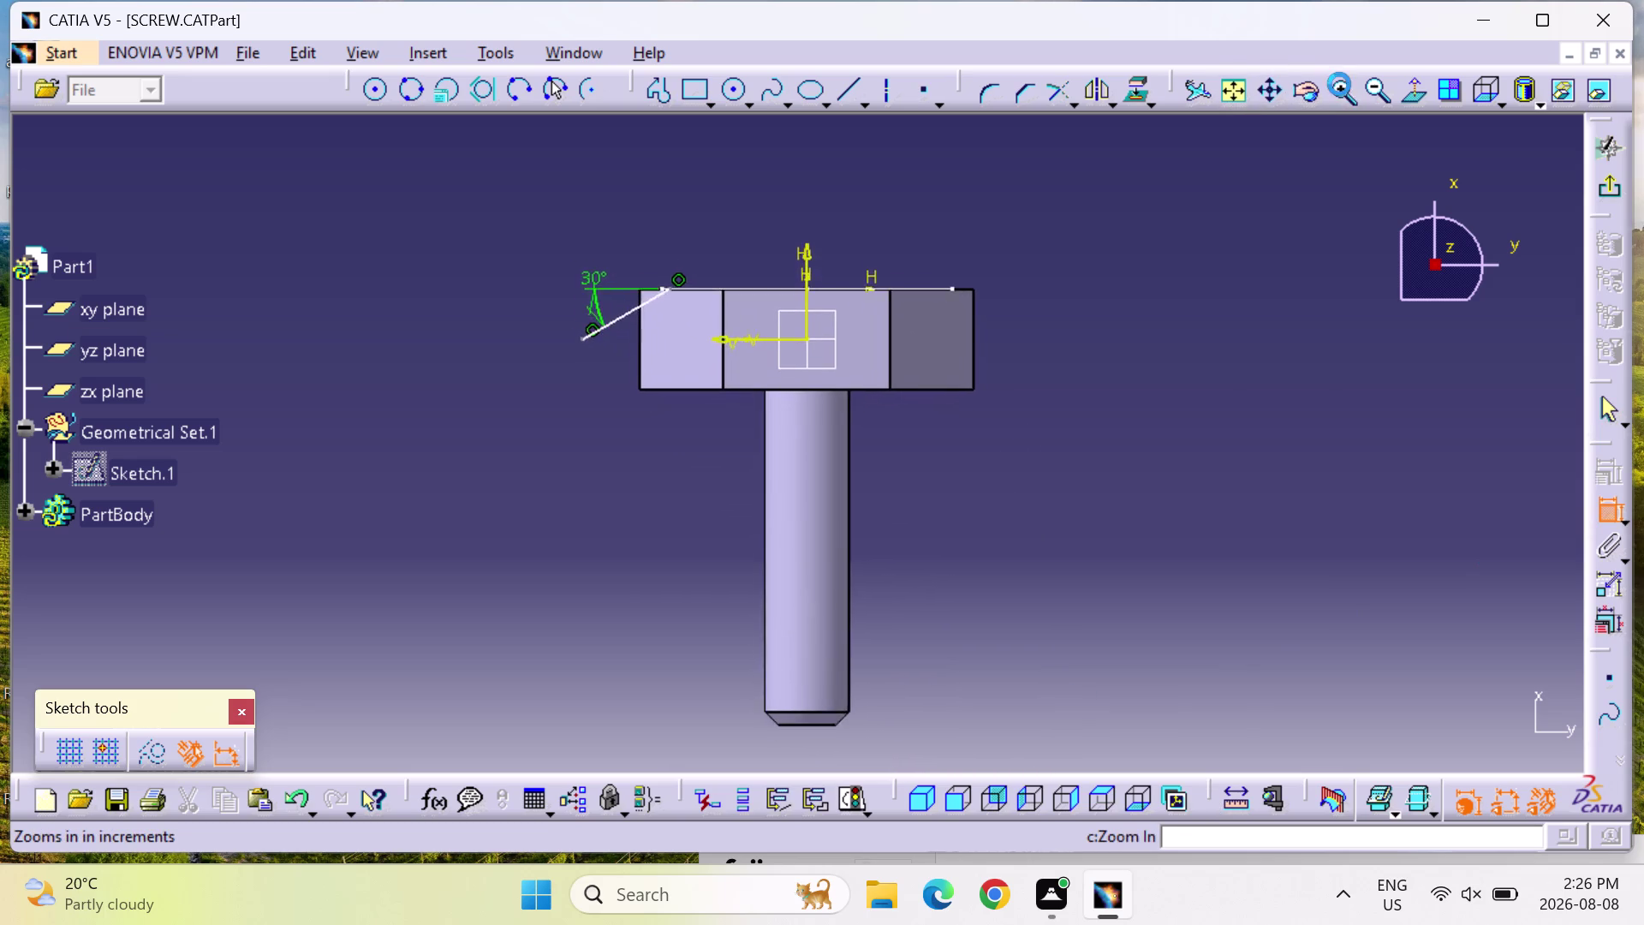
click(1339, 84)
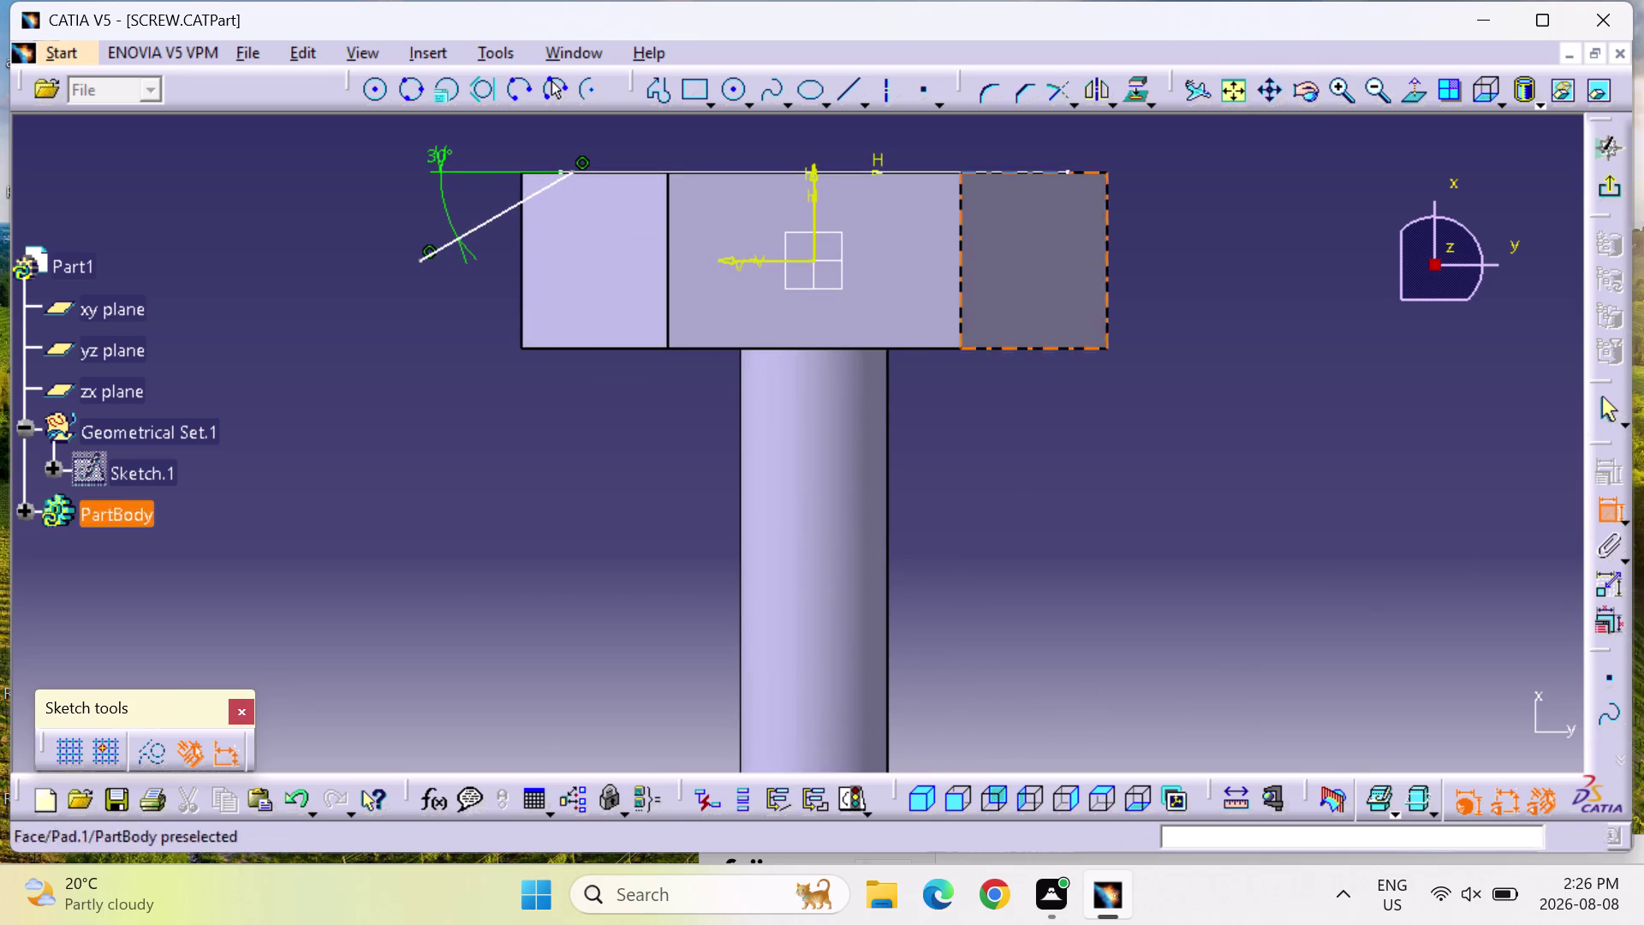
click(568, 170)
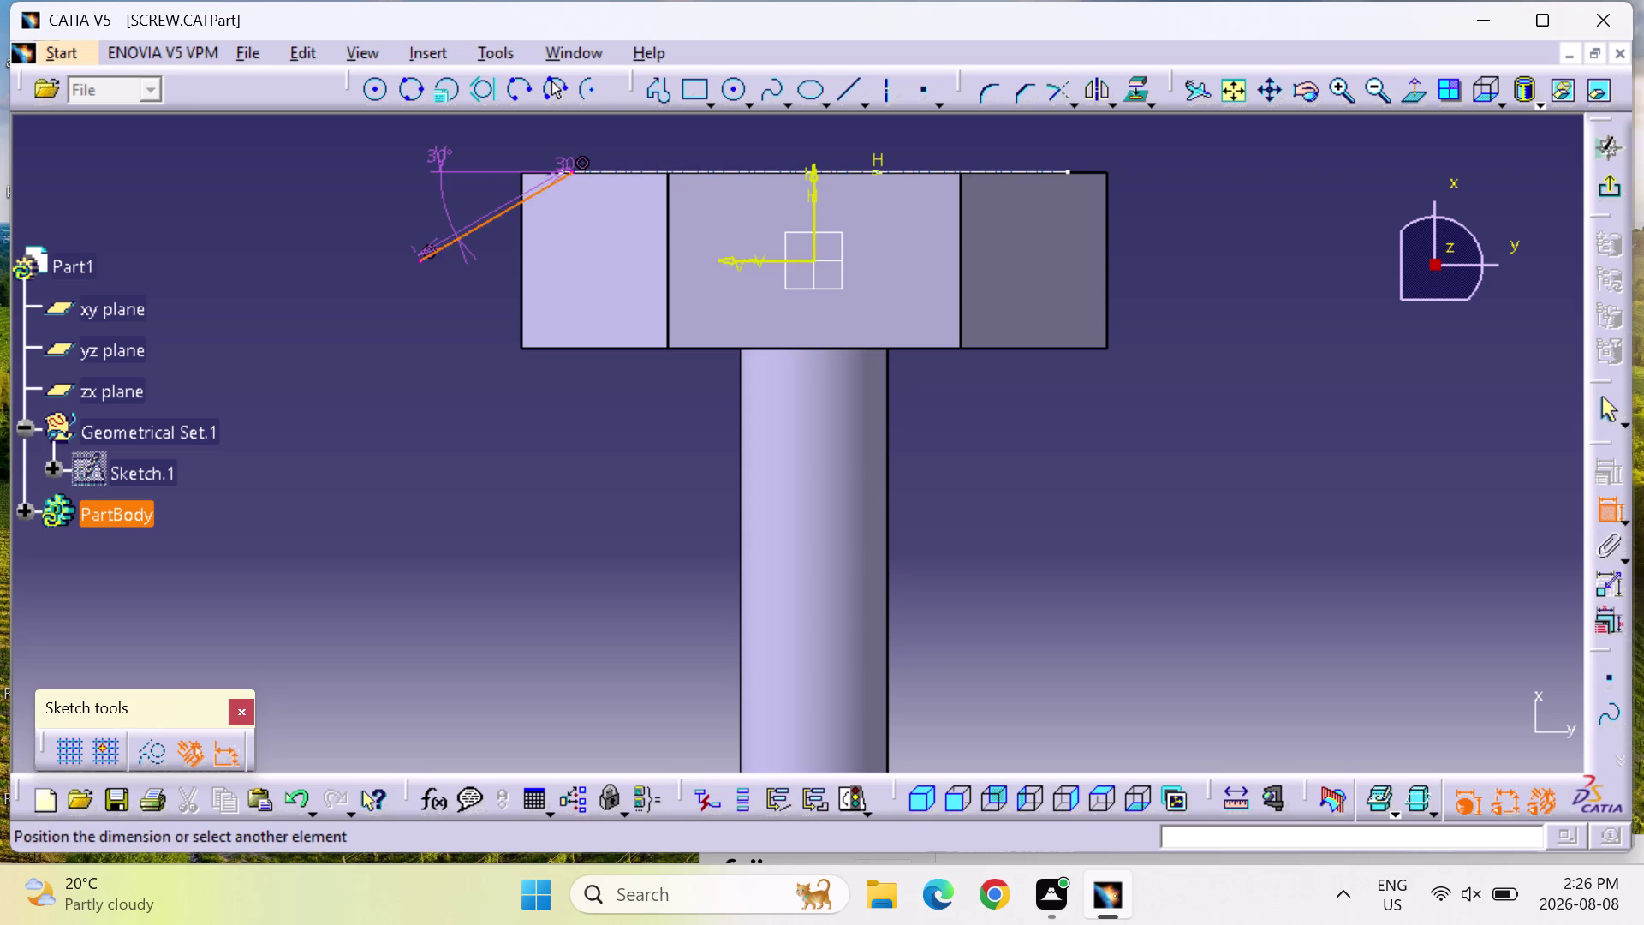
click(561, 168)
right_click(561, 168)
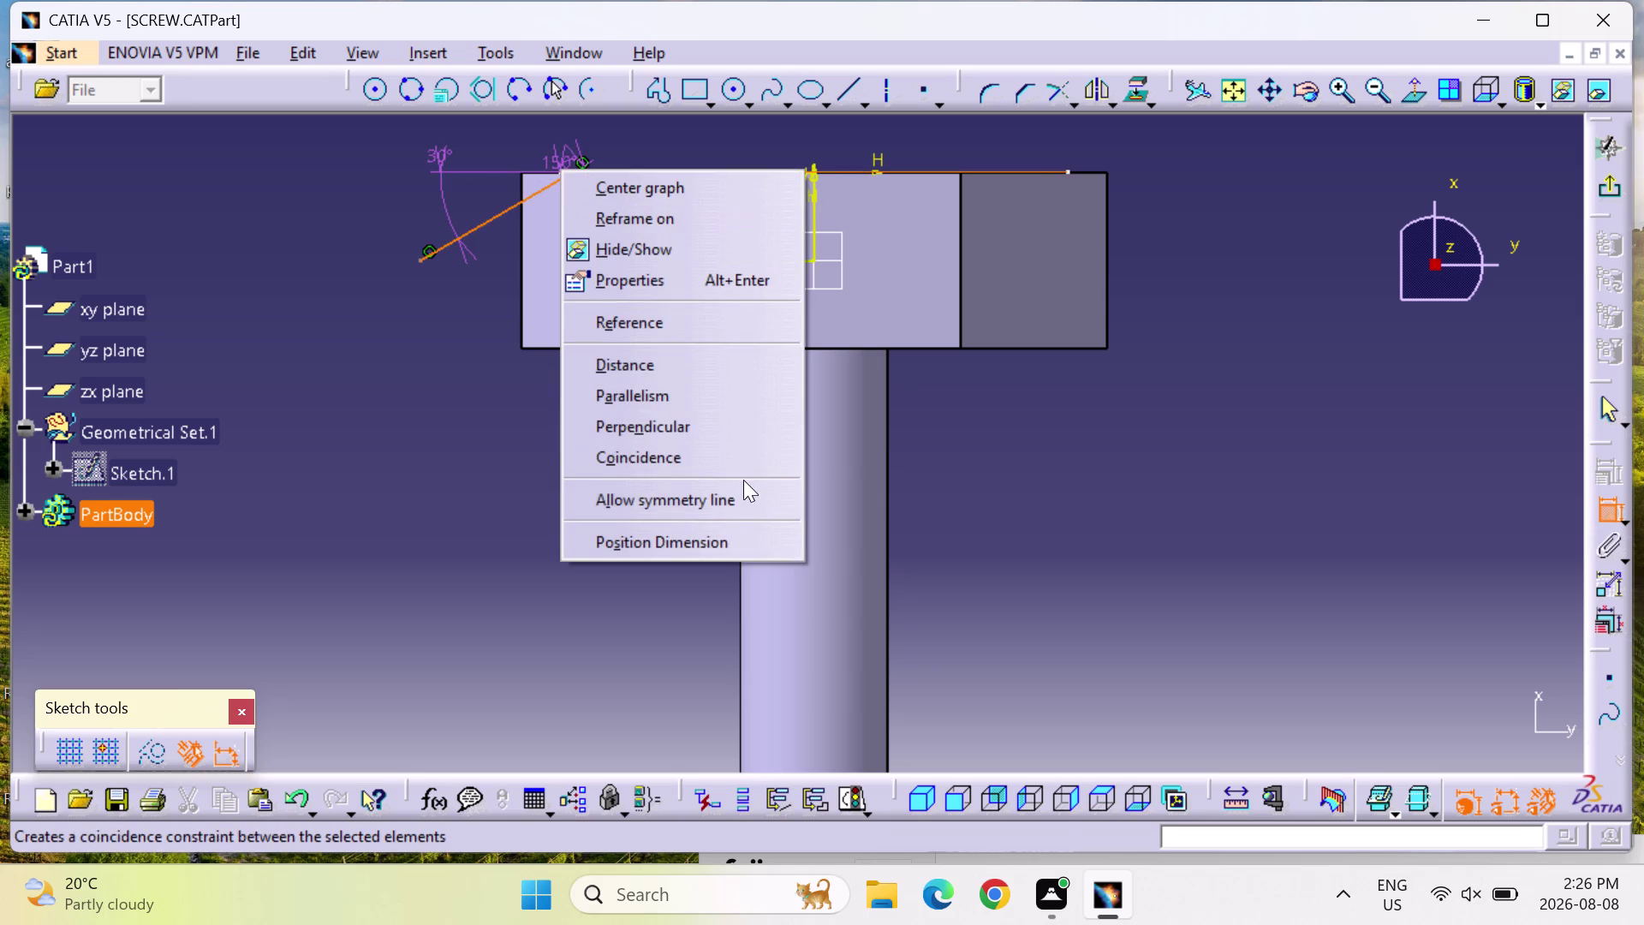
click(744, 460)
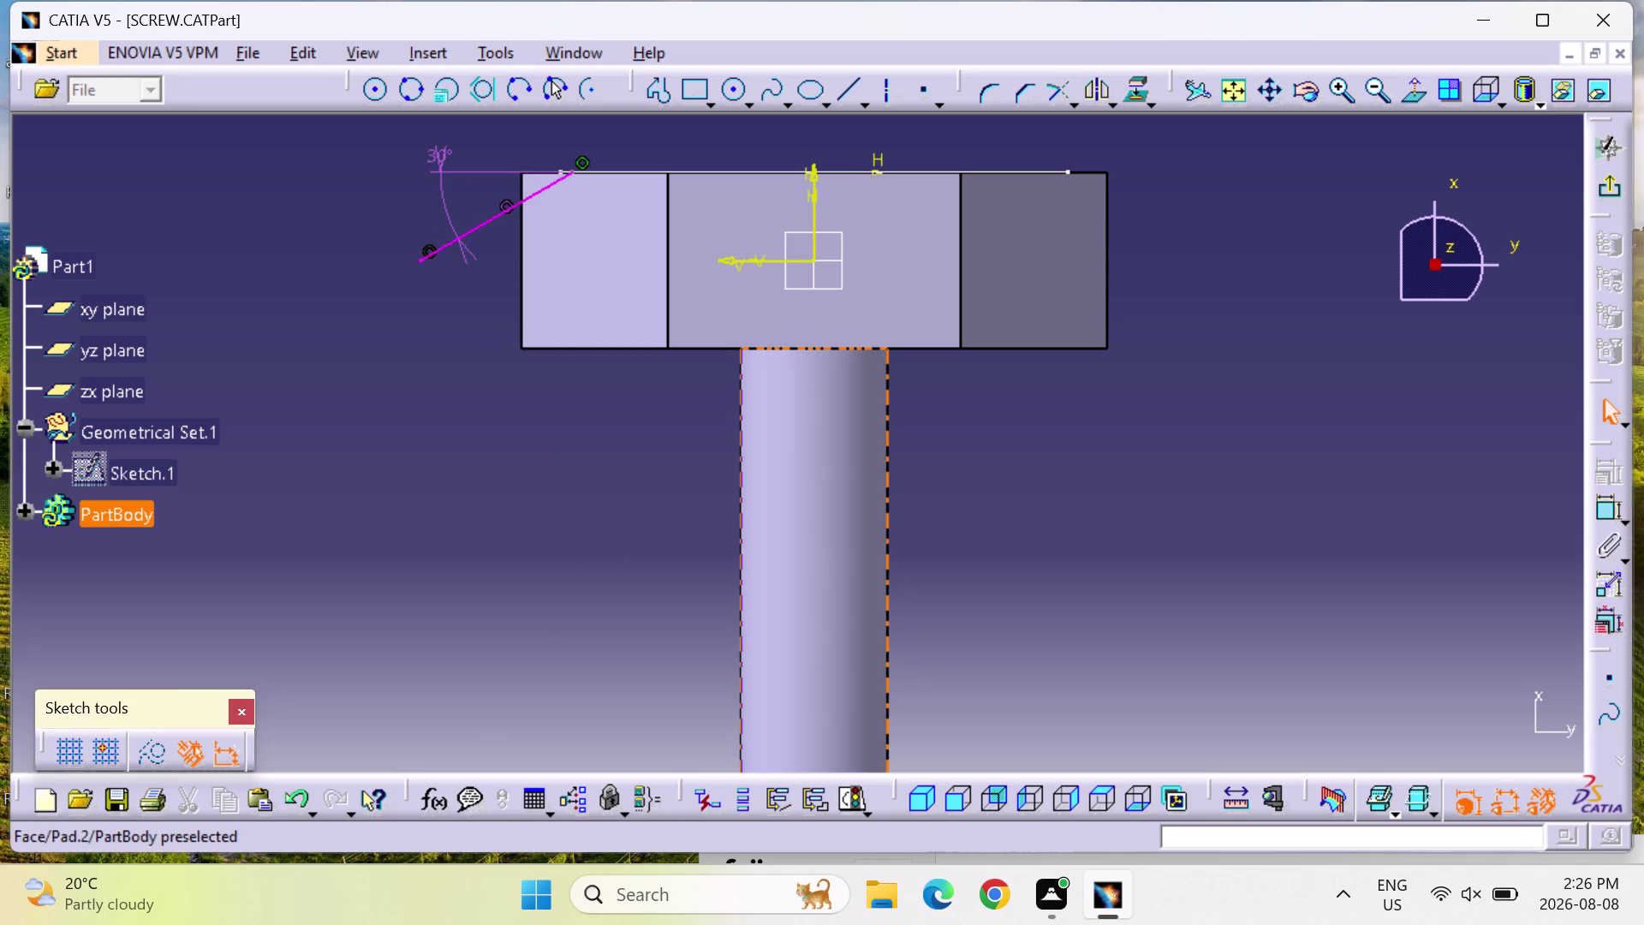
key(ctrl+z)
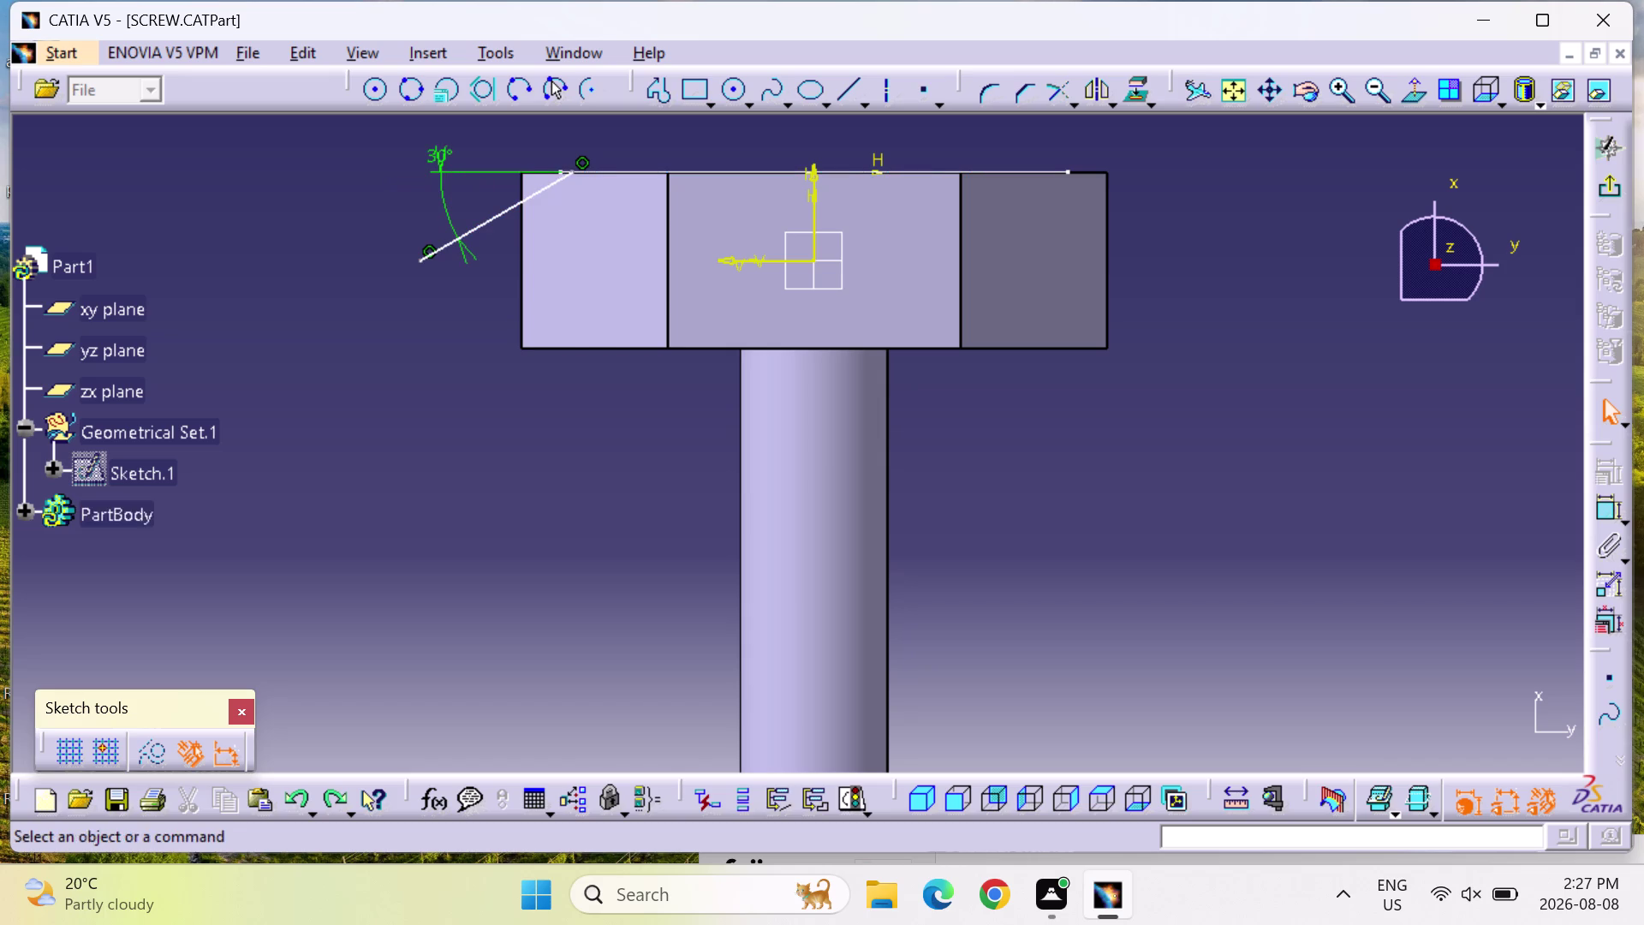
click(1612, 511)
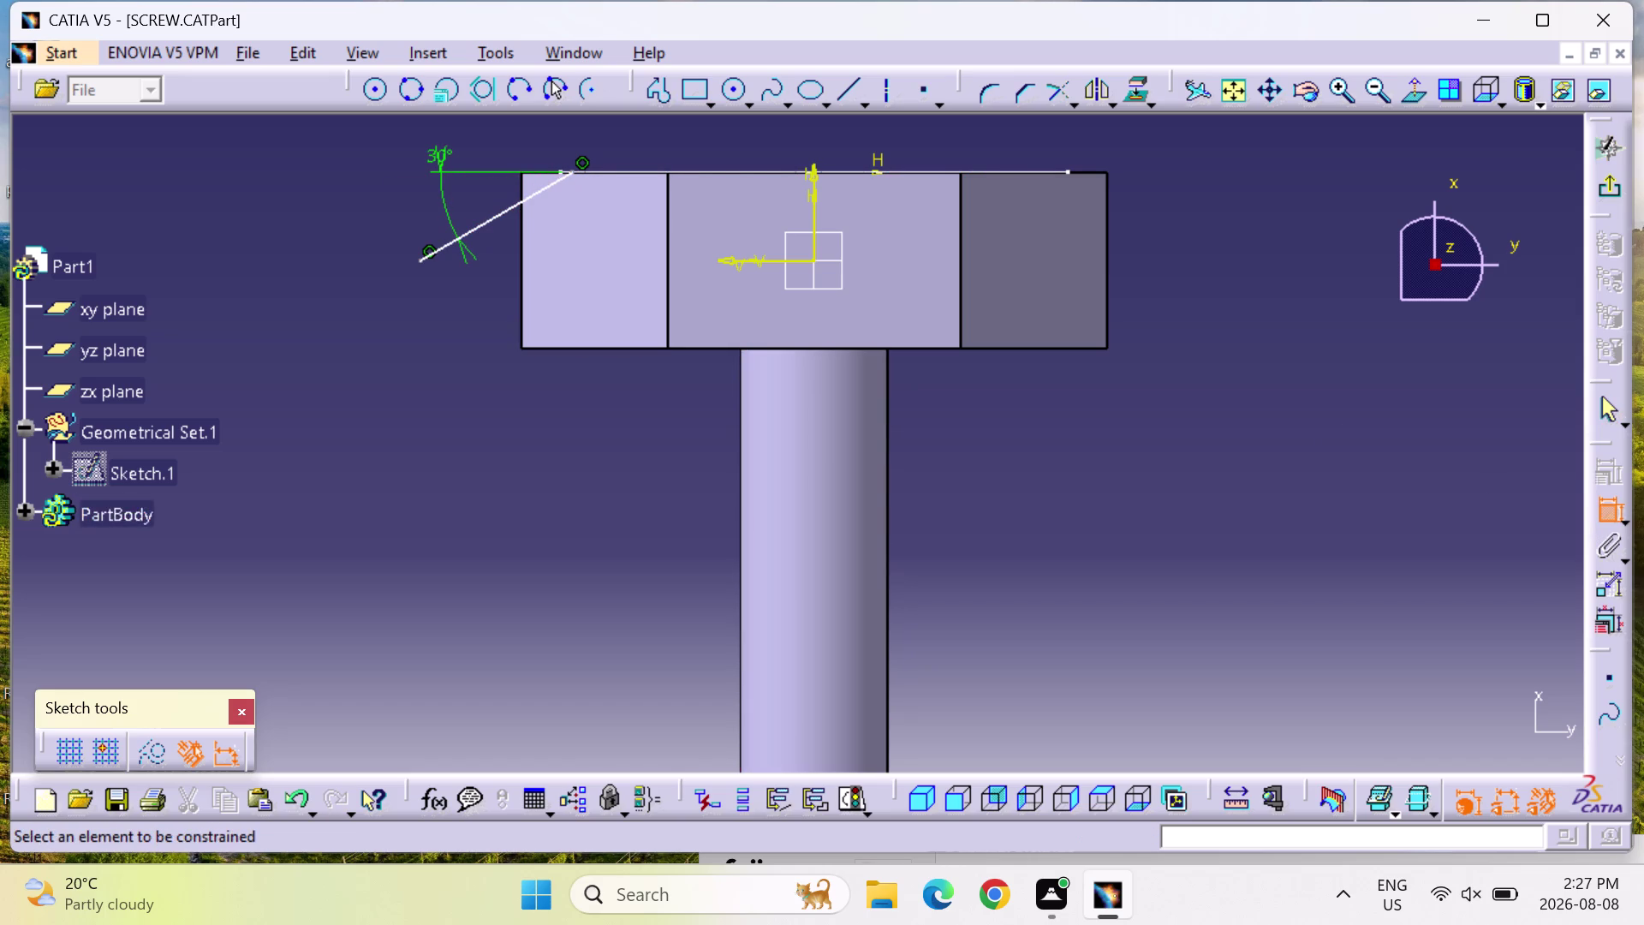
Make the 30° line's upper endpoint coincident with the head's top edge, then escape out.
click(572, 173)
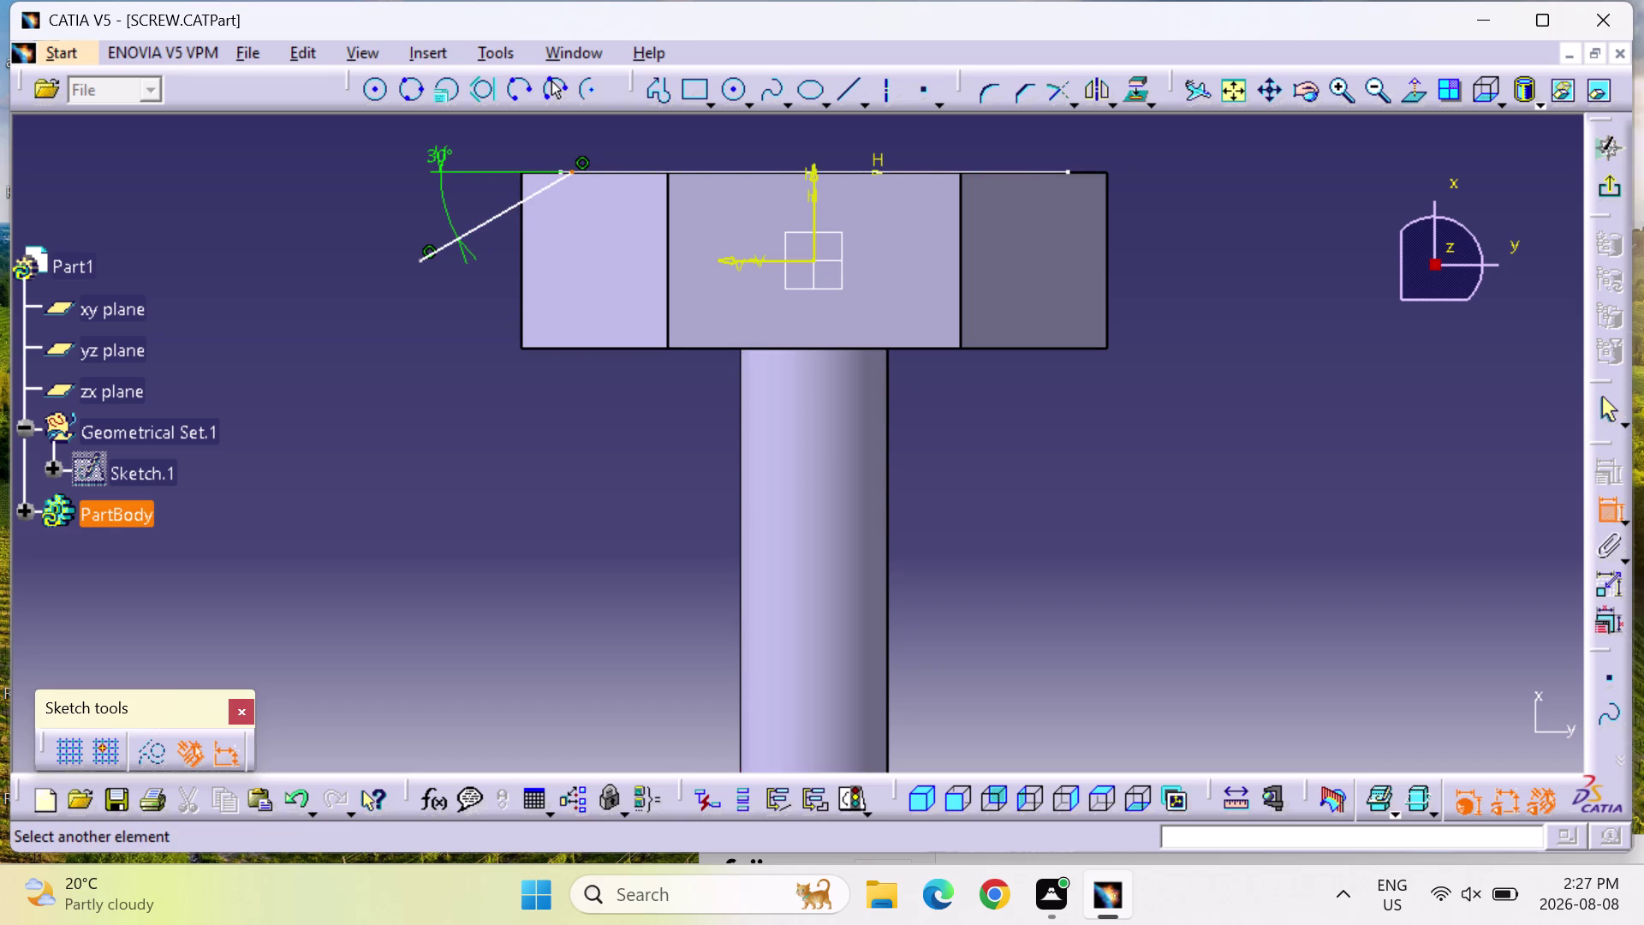
click(559, 169)
right_click(558, 170)
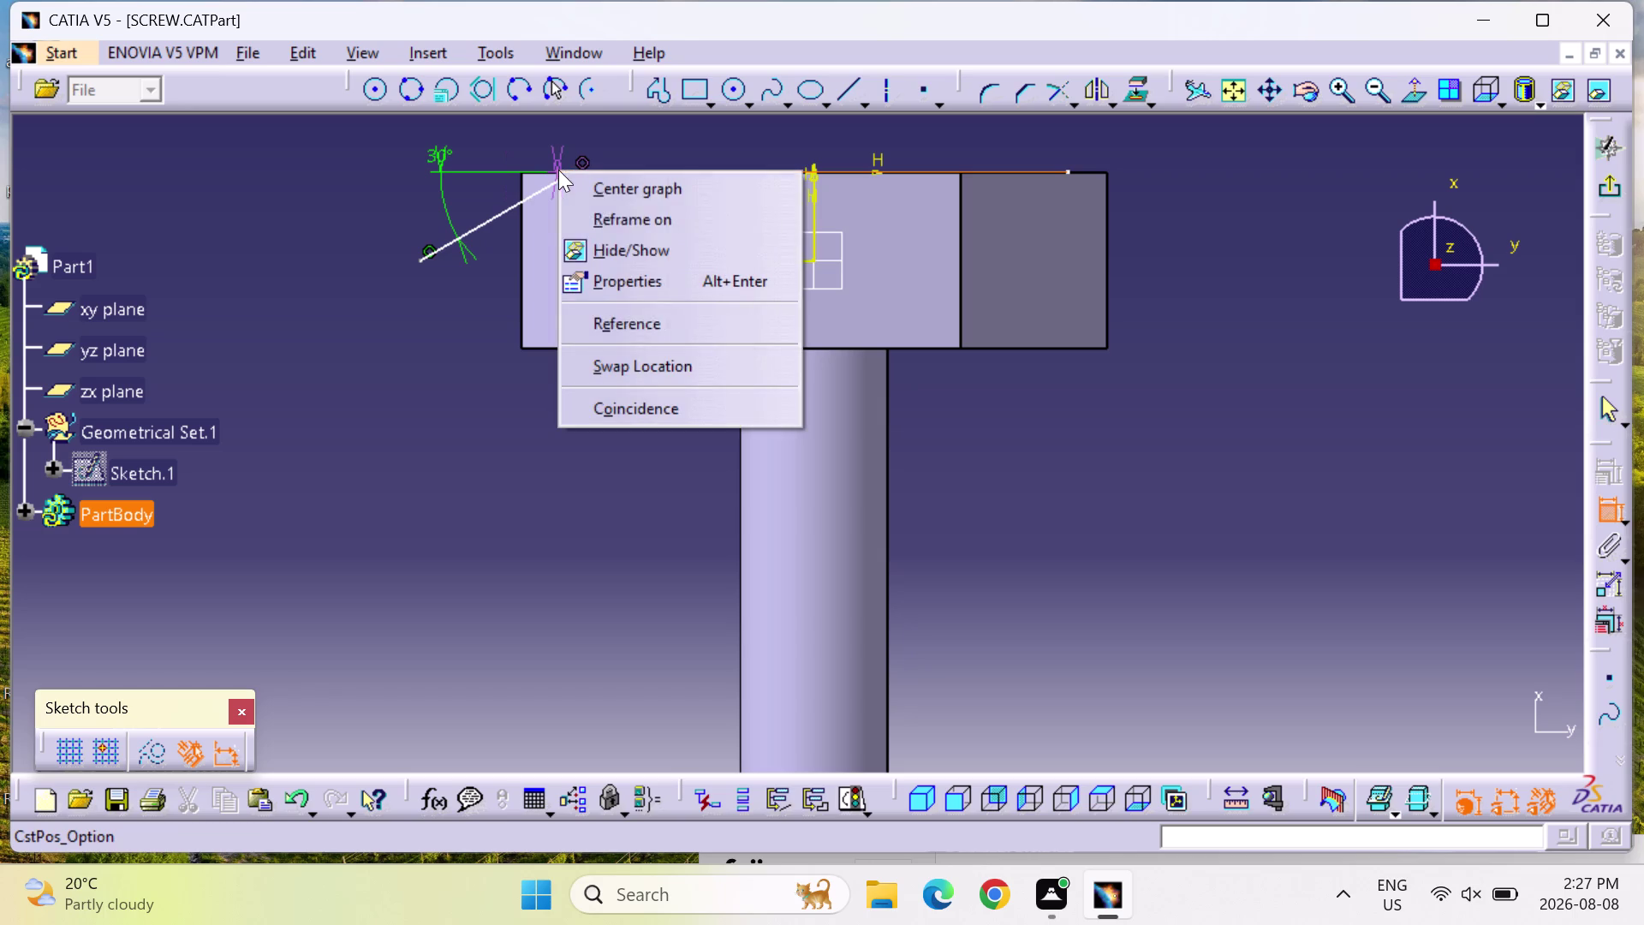
click(680, 412)
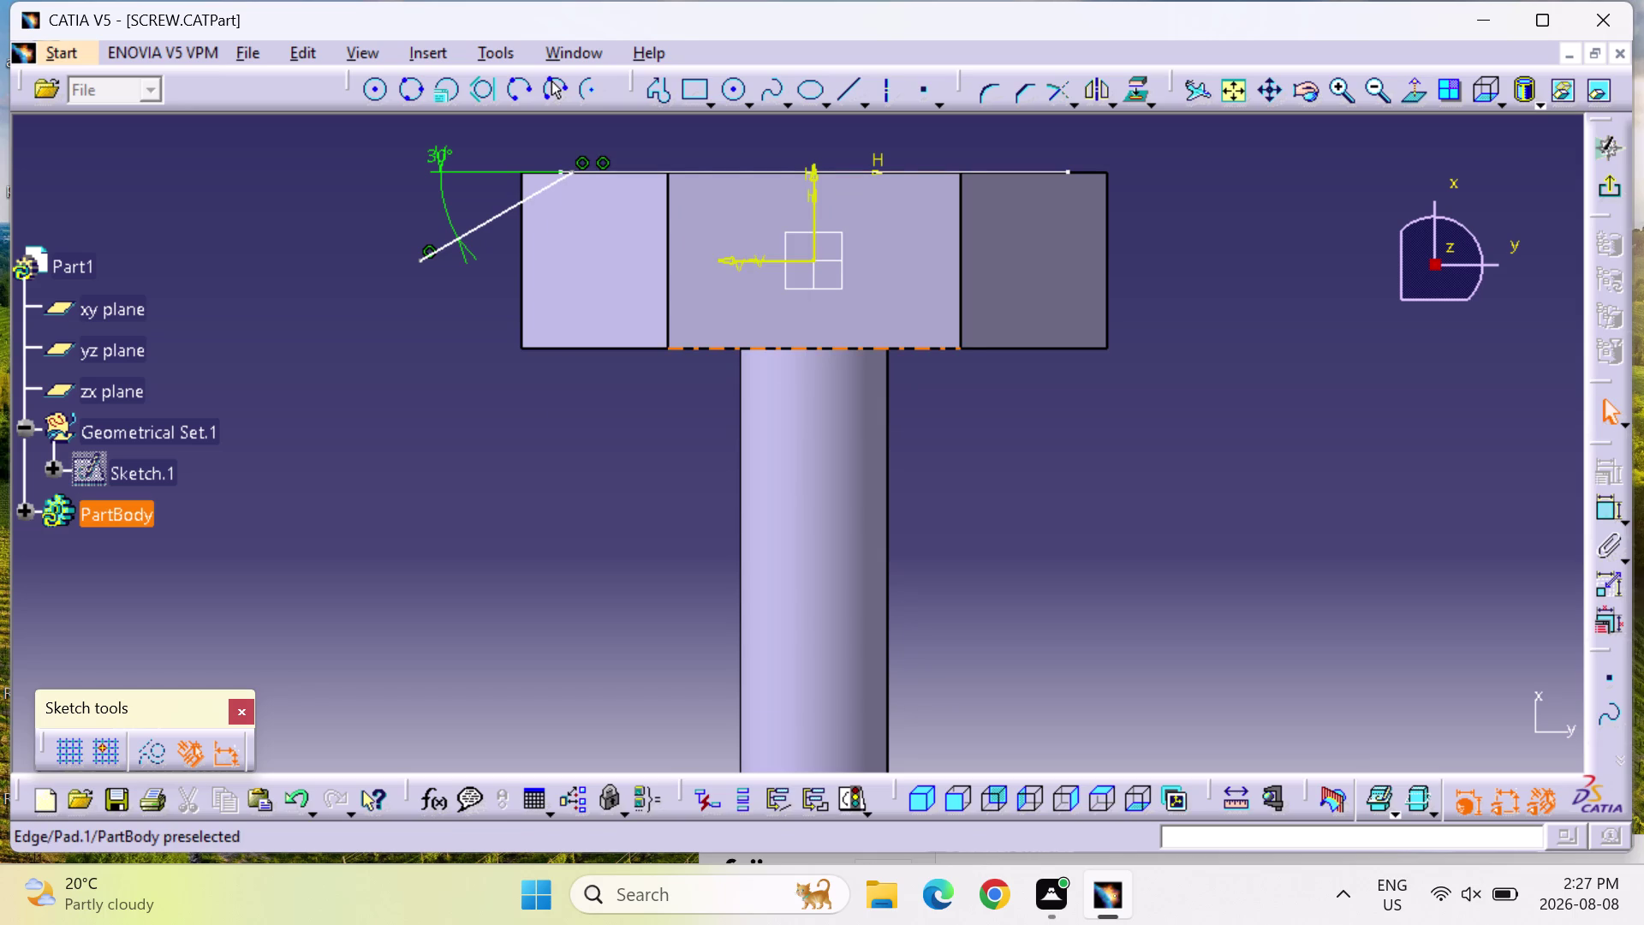
key(Escape)
key(Escape)
key(Escape)
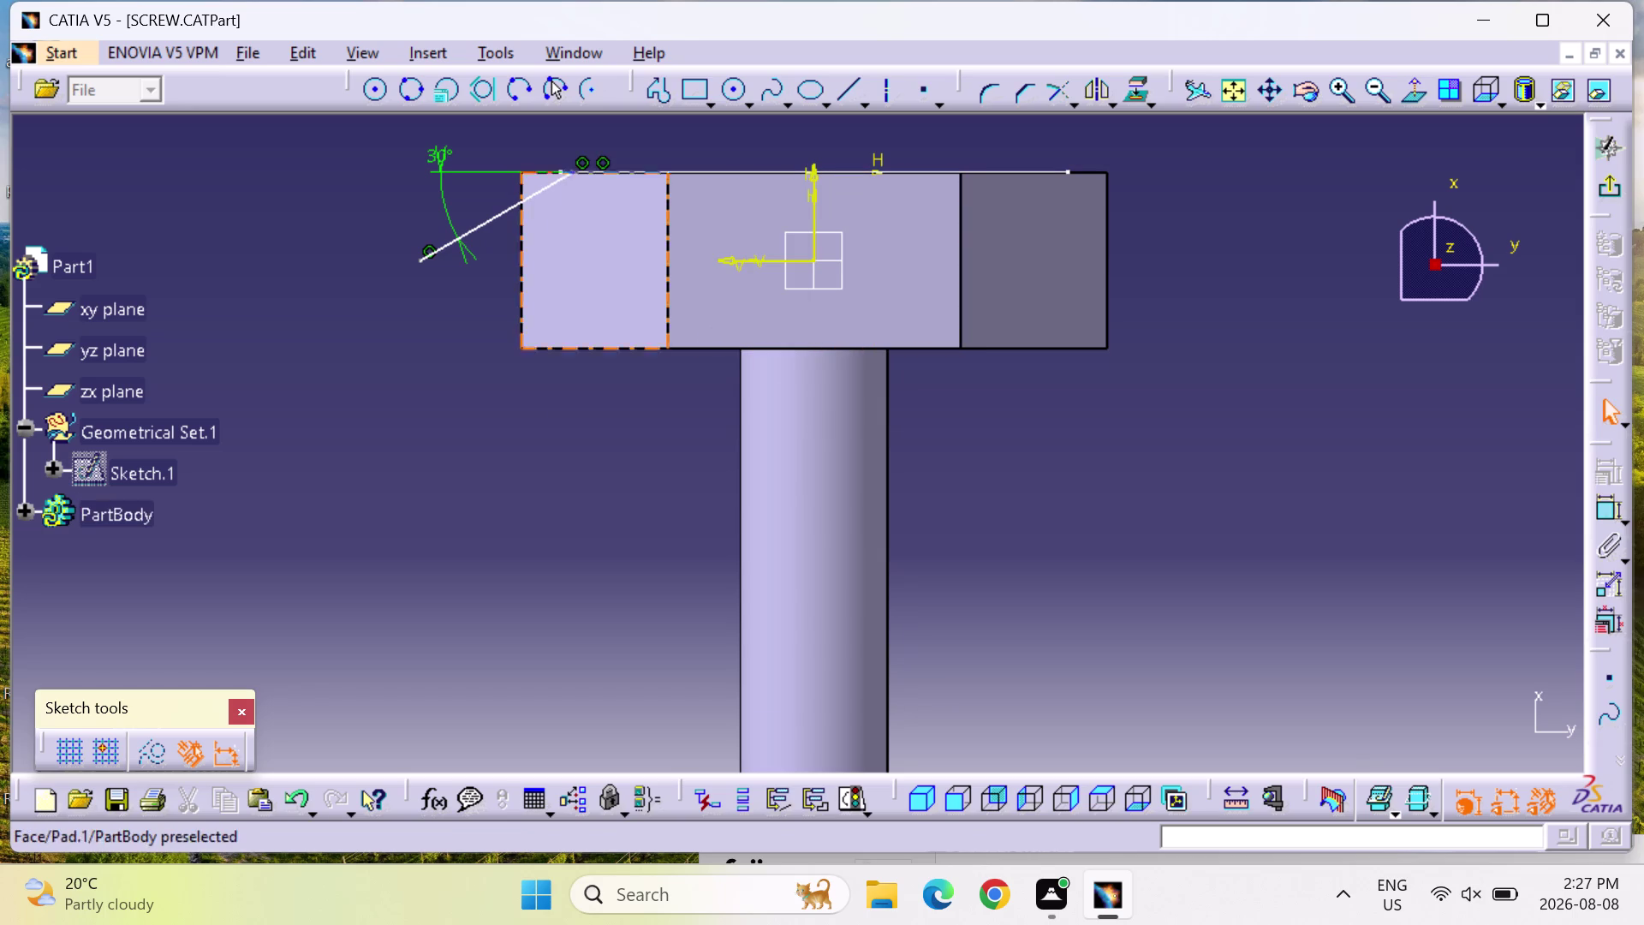
key(Escape)
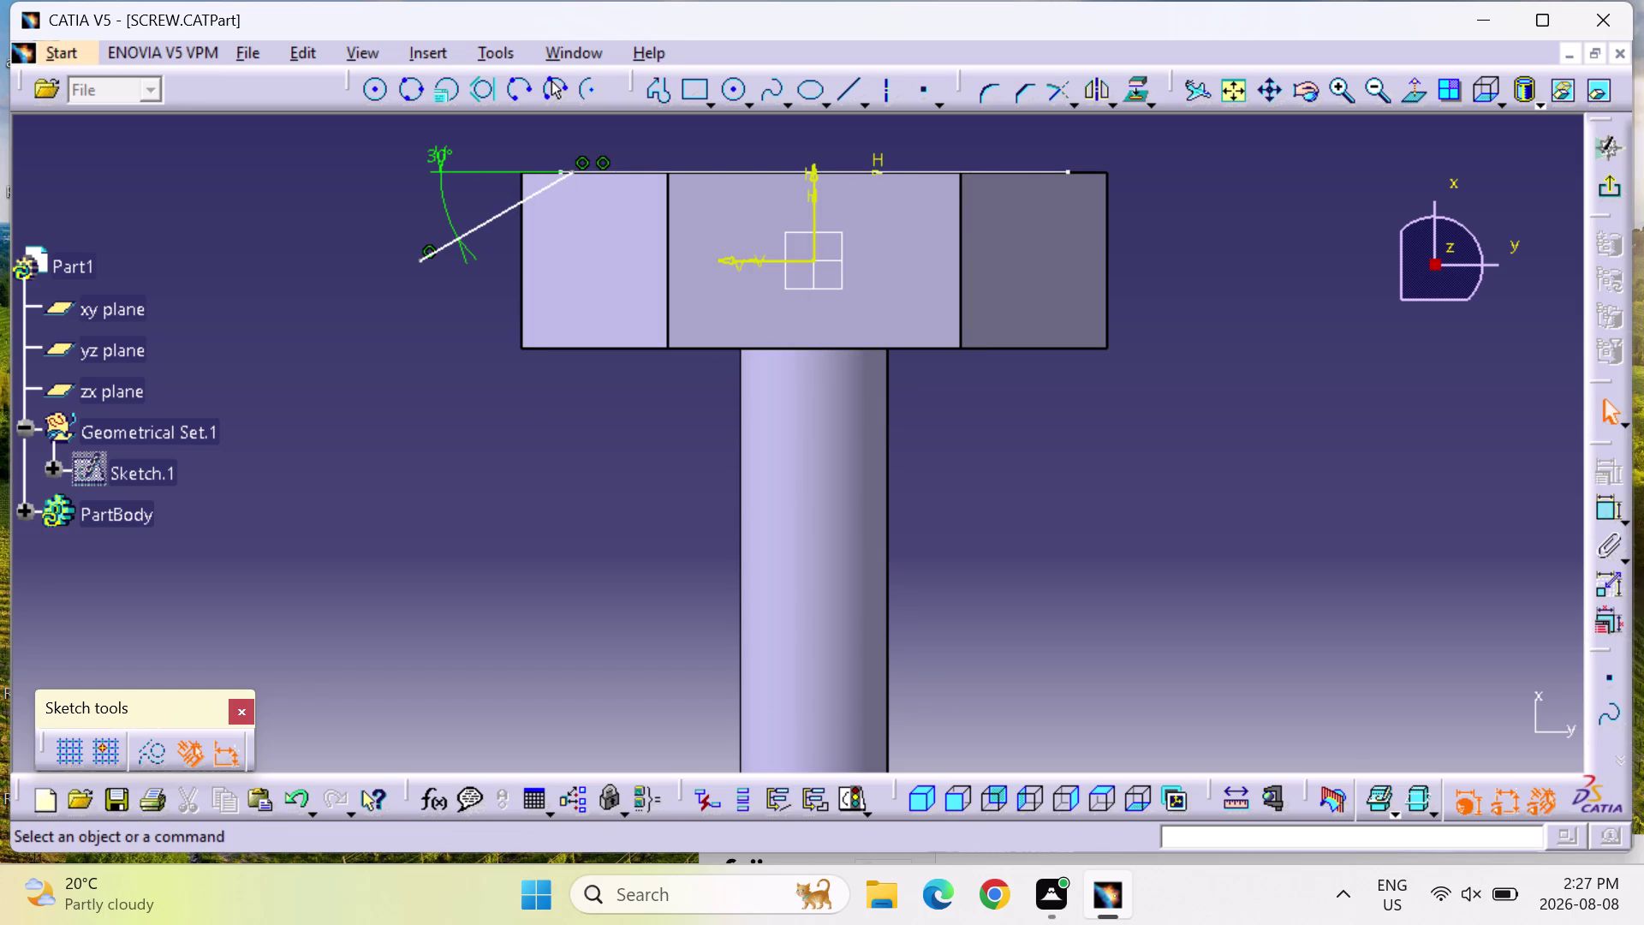
Reapply the endpoint-to-top-edge coincidence after adjusting the view, then undo three actions.
click(406, 119)
drag(114, 710, 267, 304)
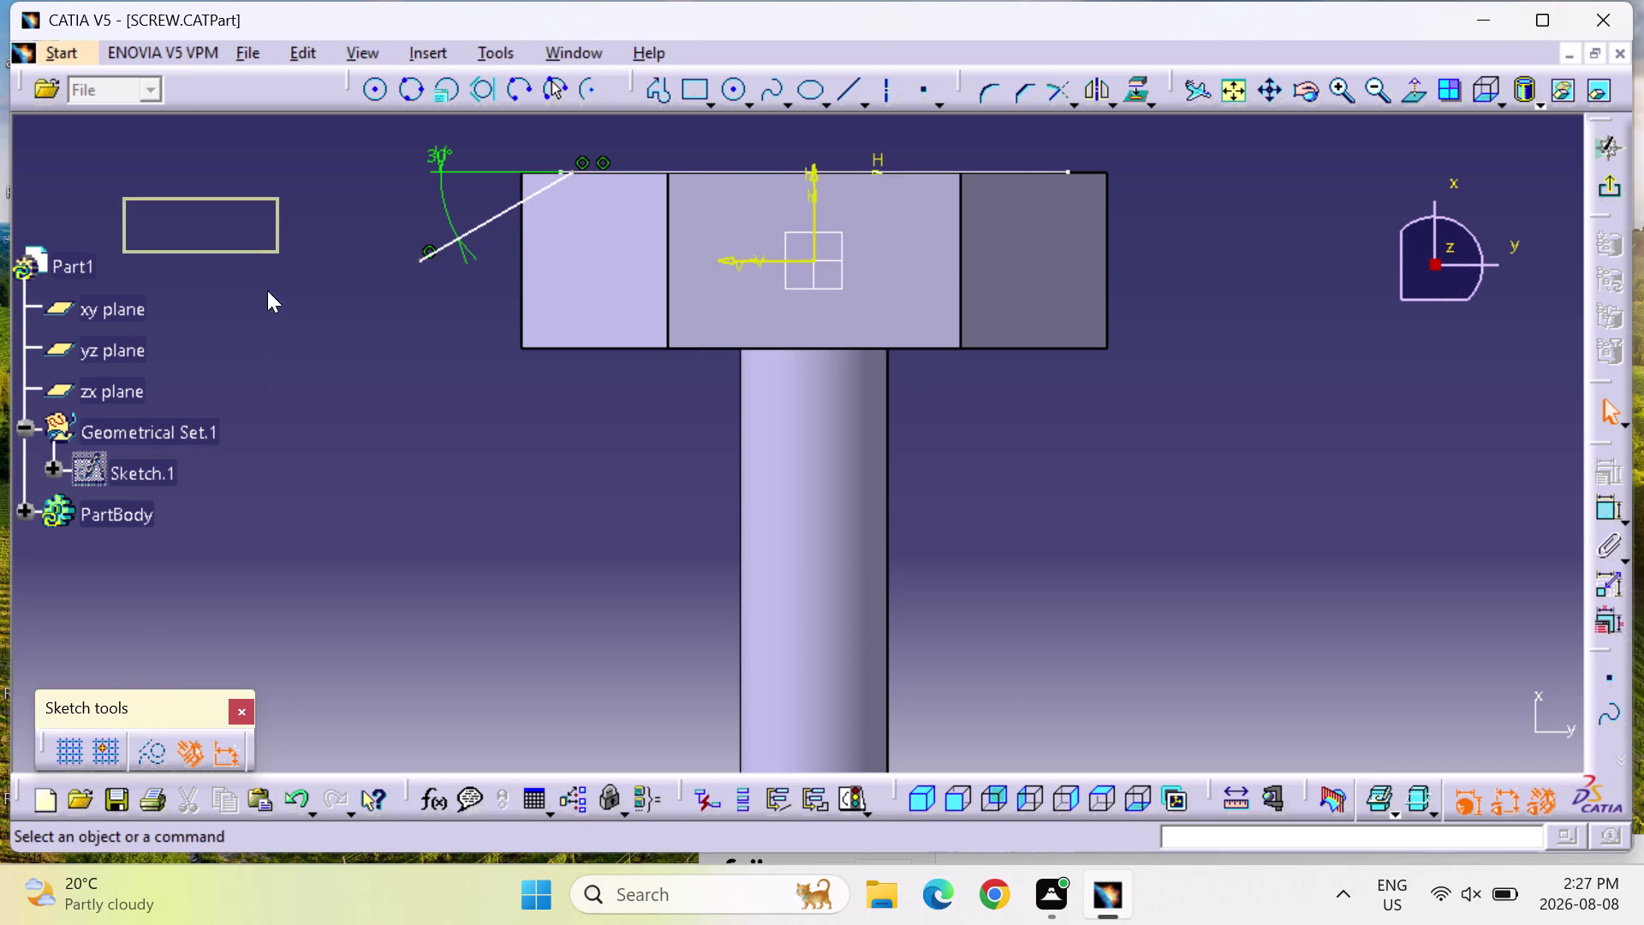
drag(268, 304, 239, 196)
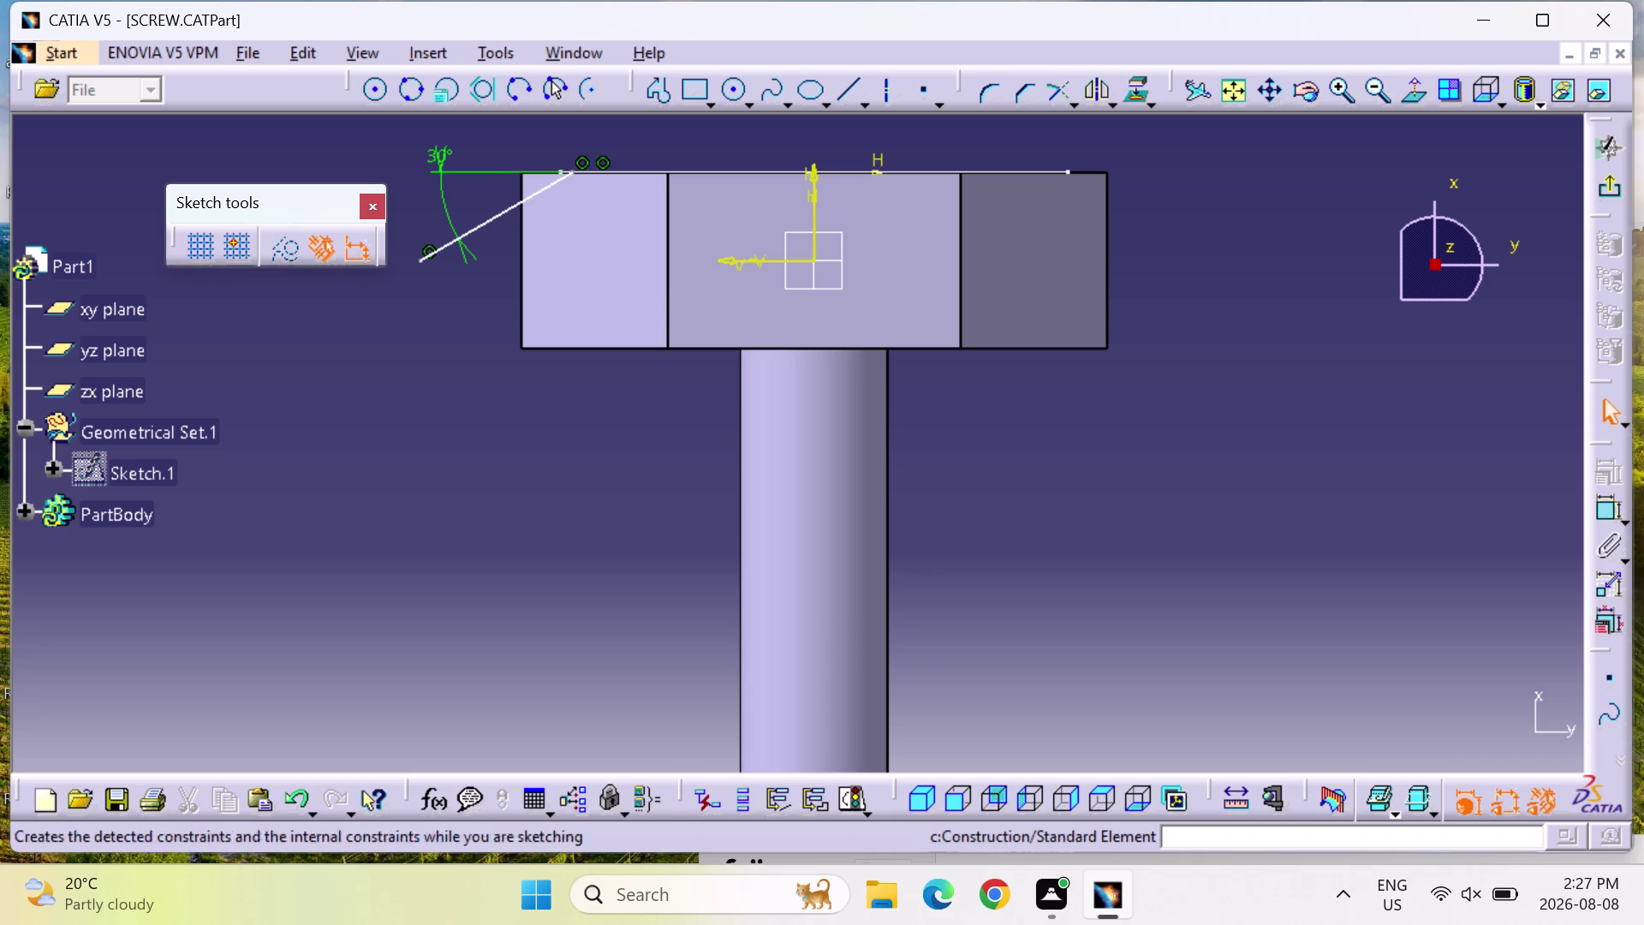
click(1606, 510)
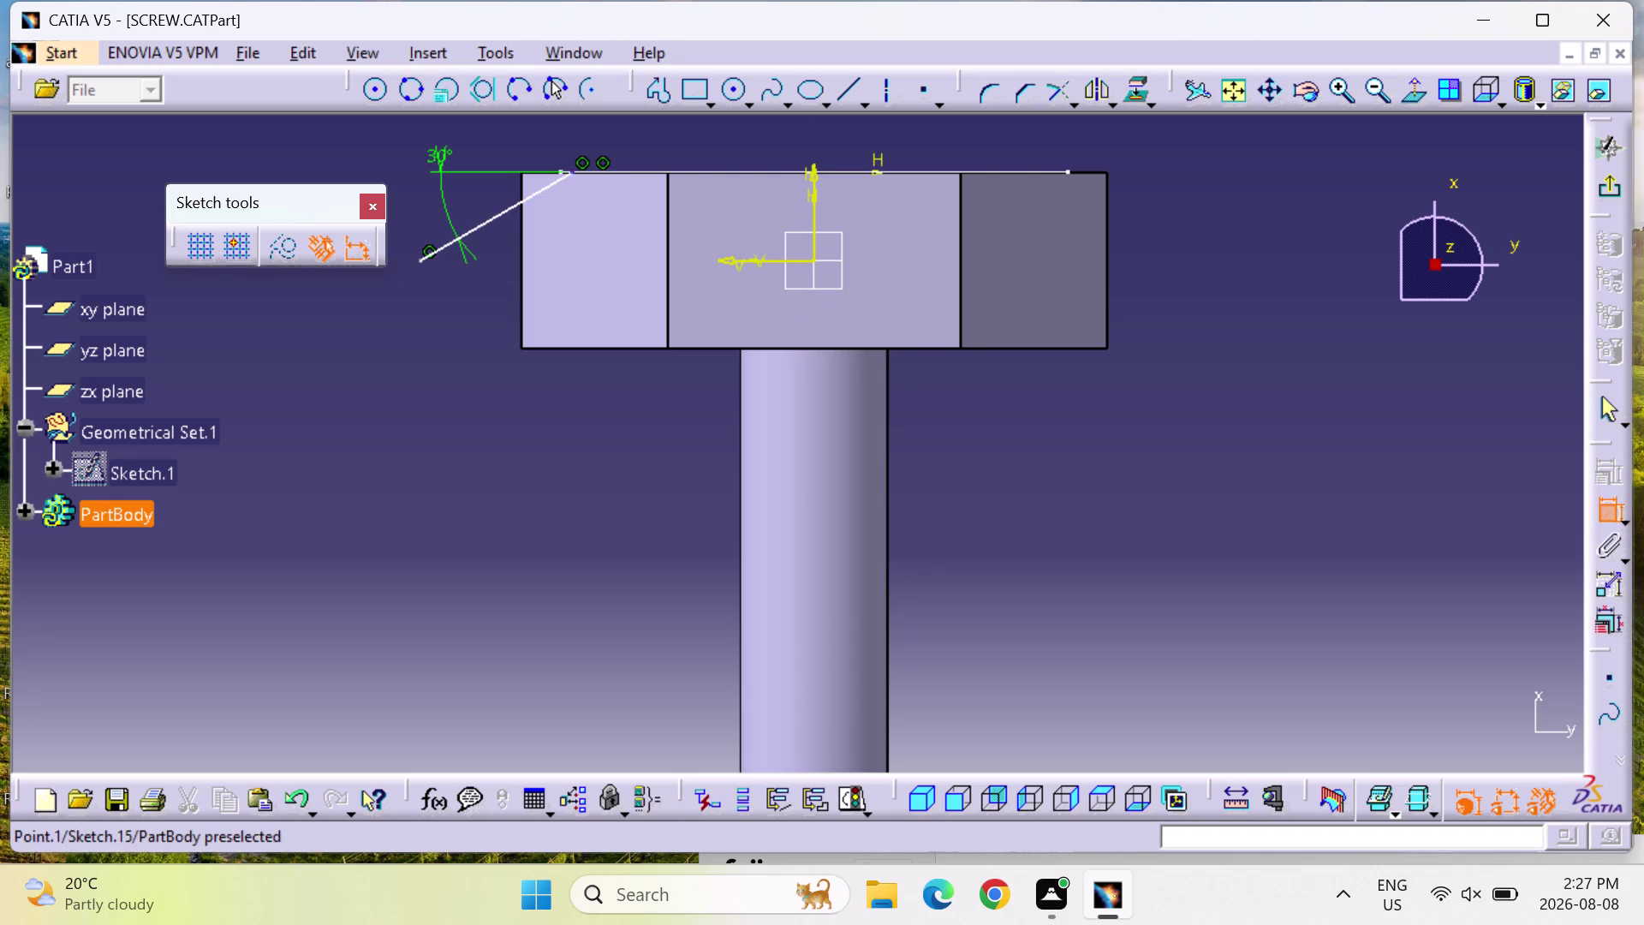
click(569, 173)
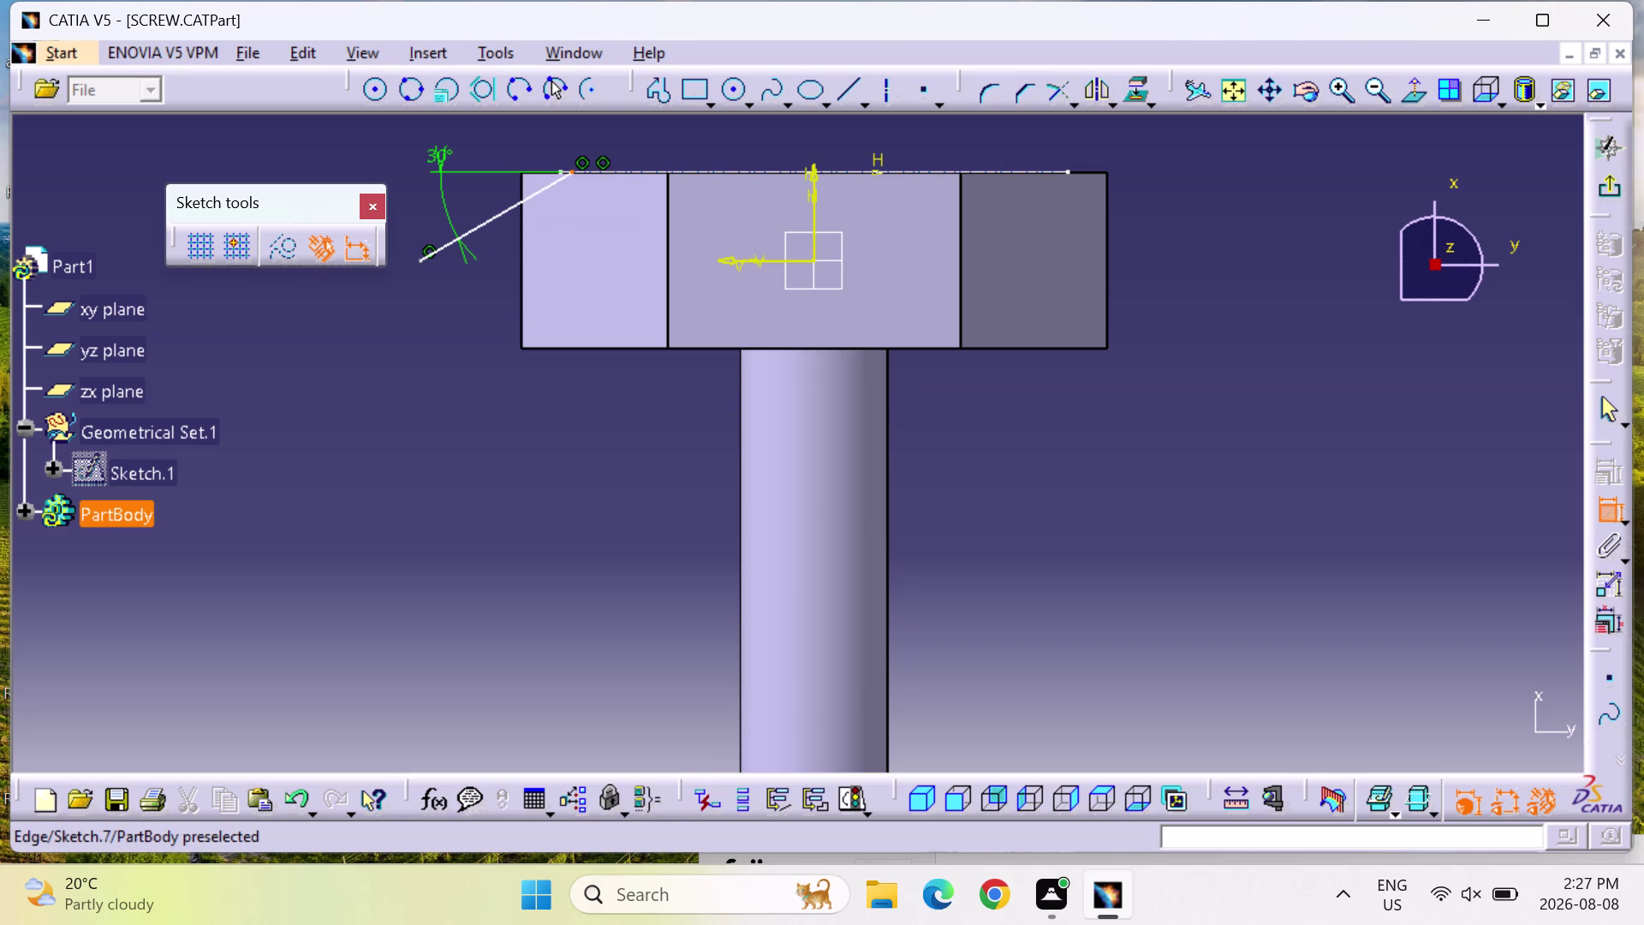
click(557, 172)
right_click(580, 185)
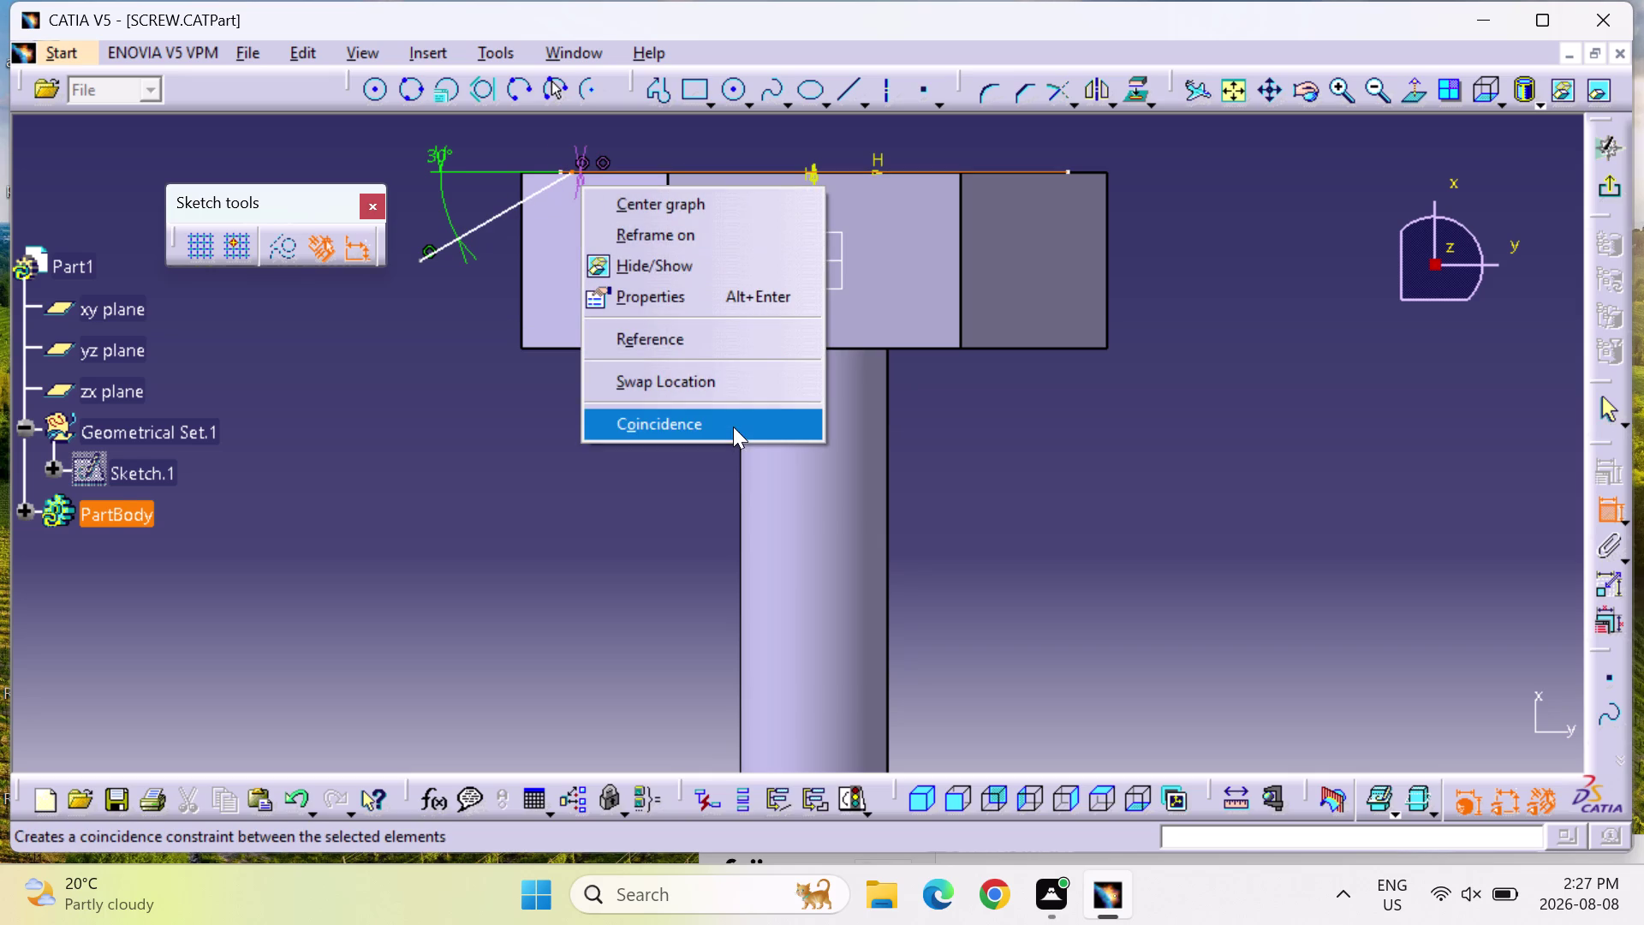
click(733, 426)
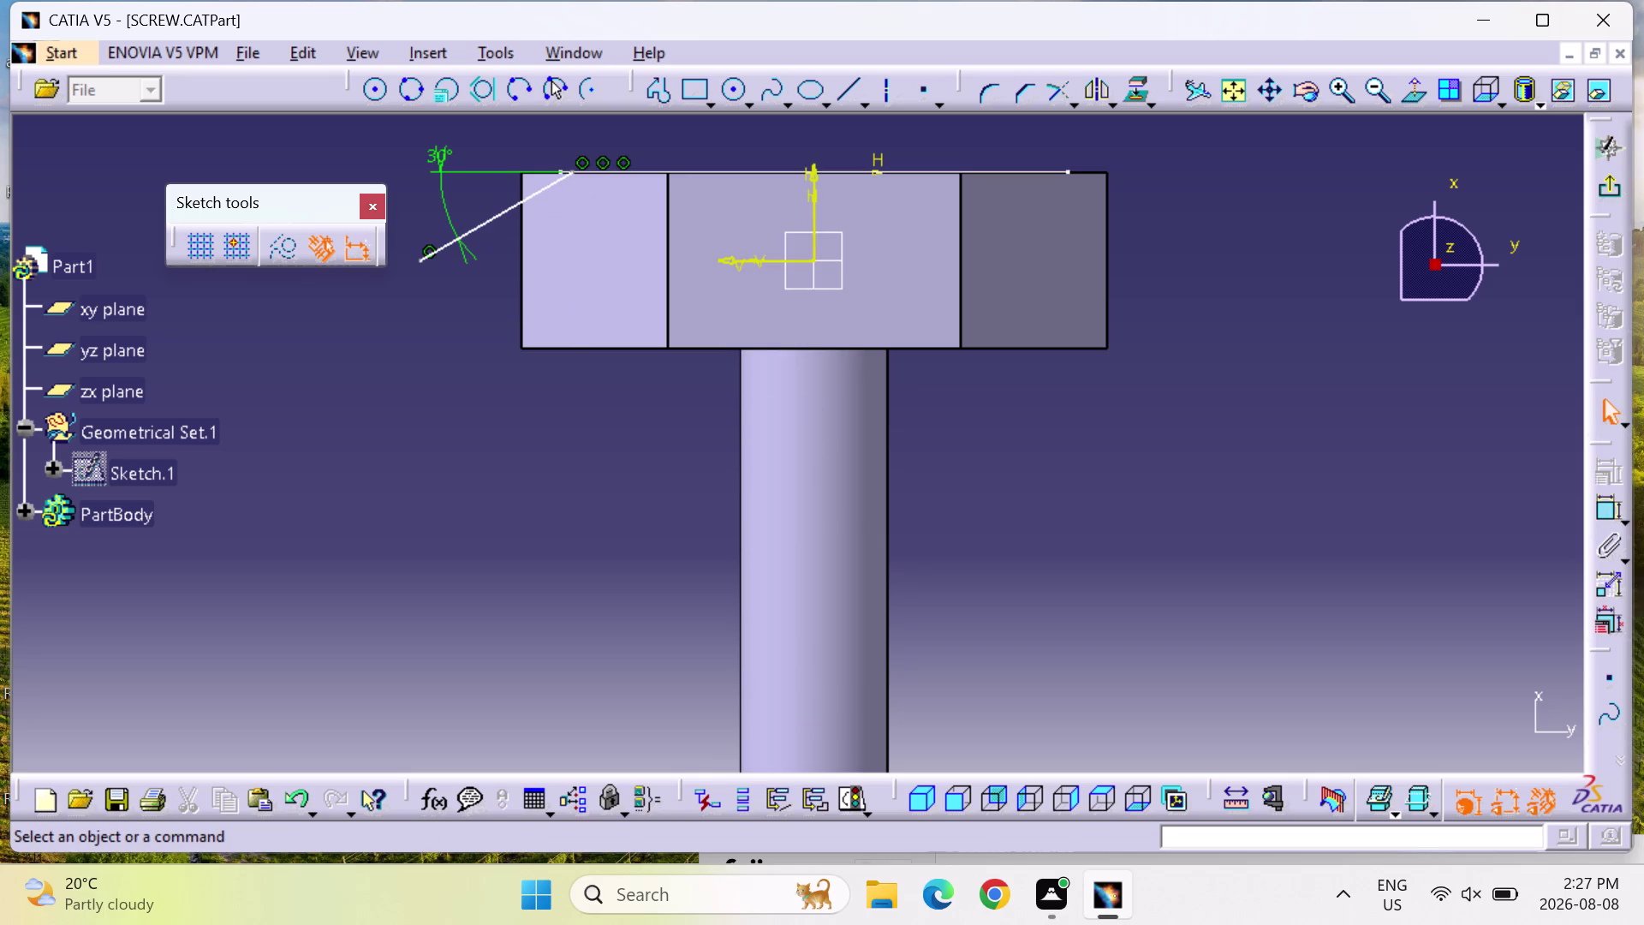
key(ctrl+z)
key(ctrl+z)
key(ctrl+z)
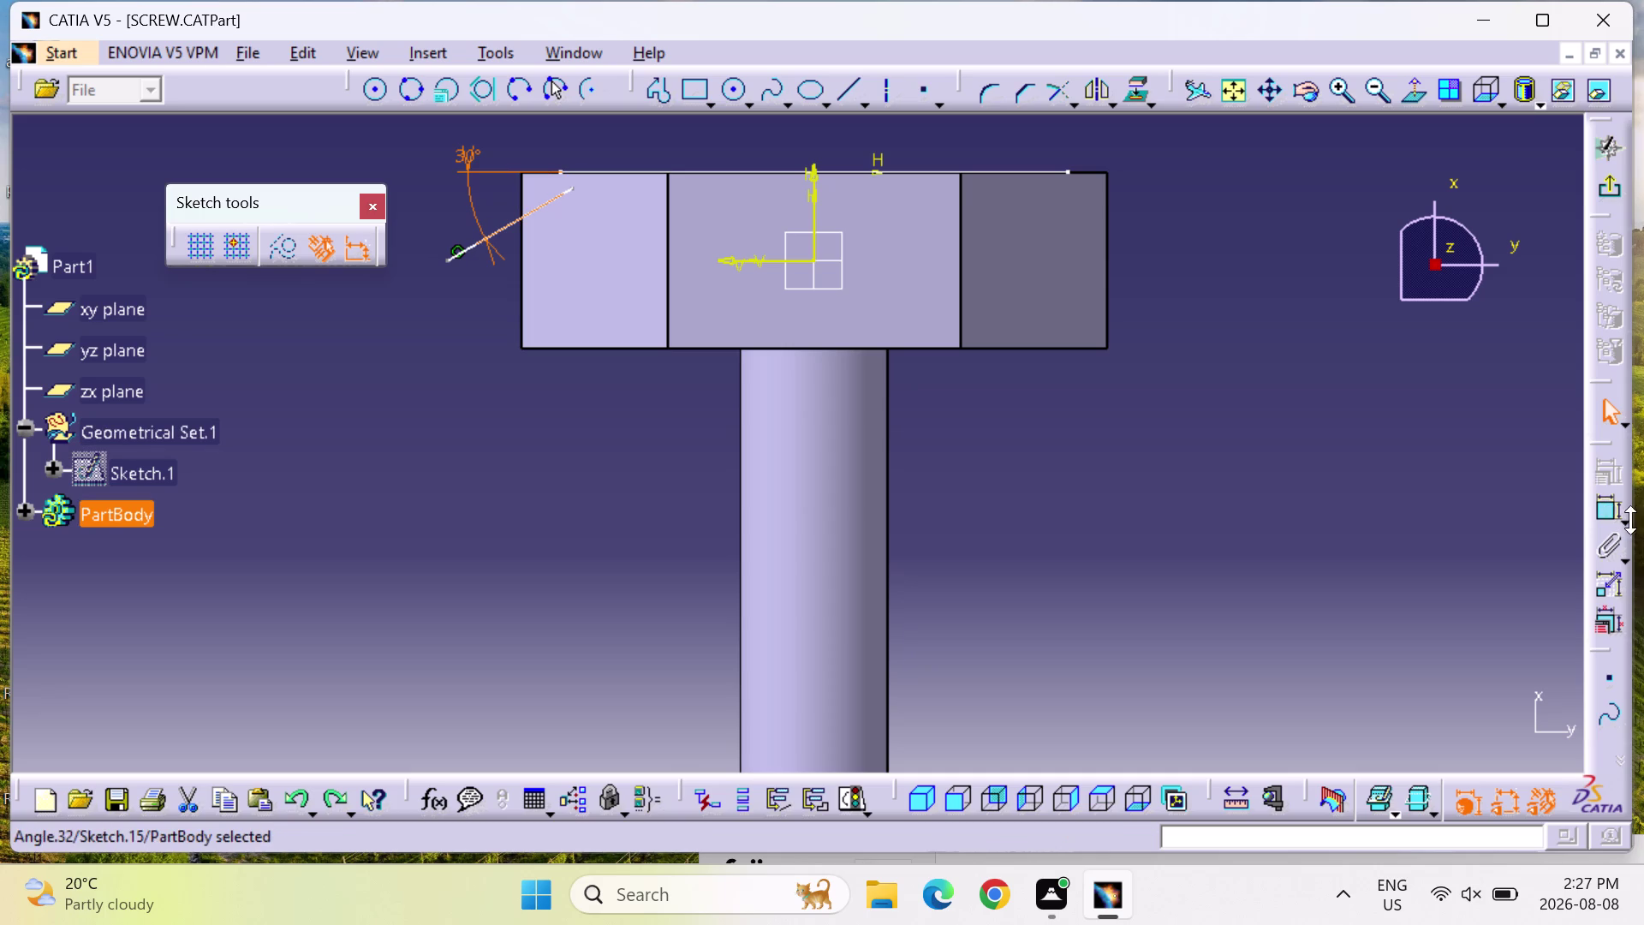
Constrain the line's upper endpoint coincident with the head's top edge again and exit the sketch.
click(1615, 504)
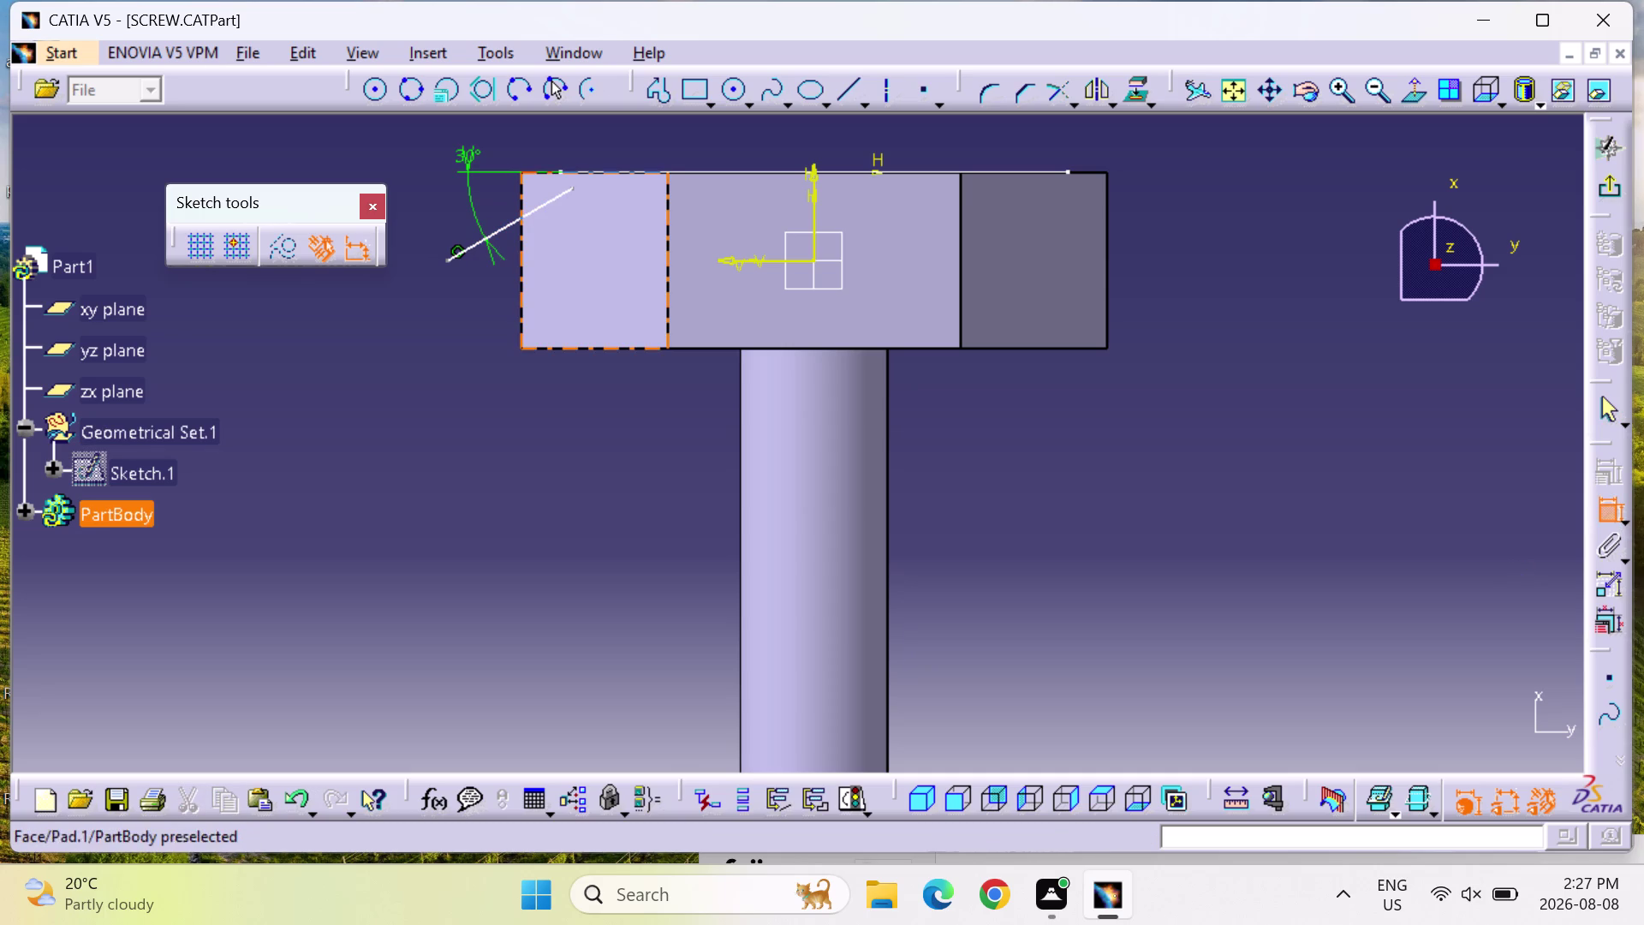
click(570, 186)
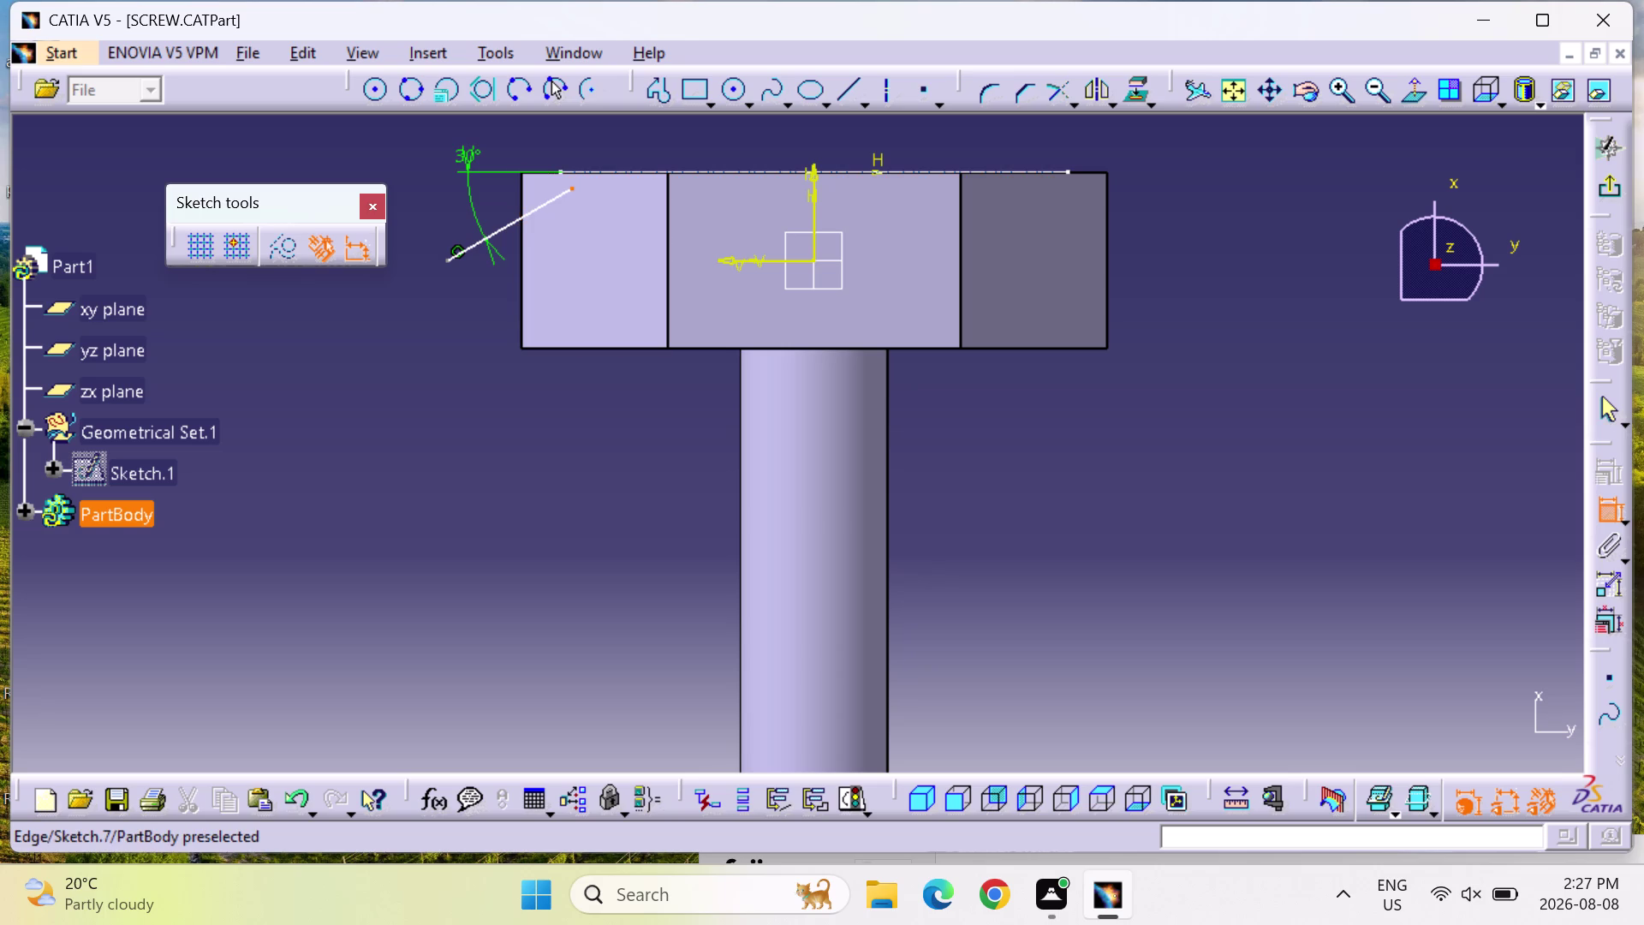
click(560, 169)
right_click(563, 182)
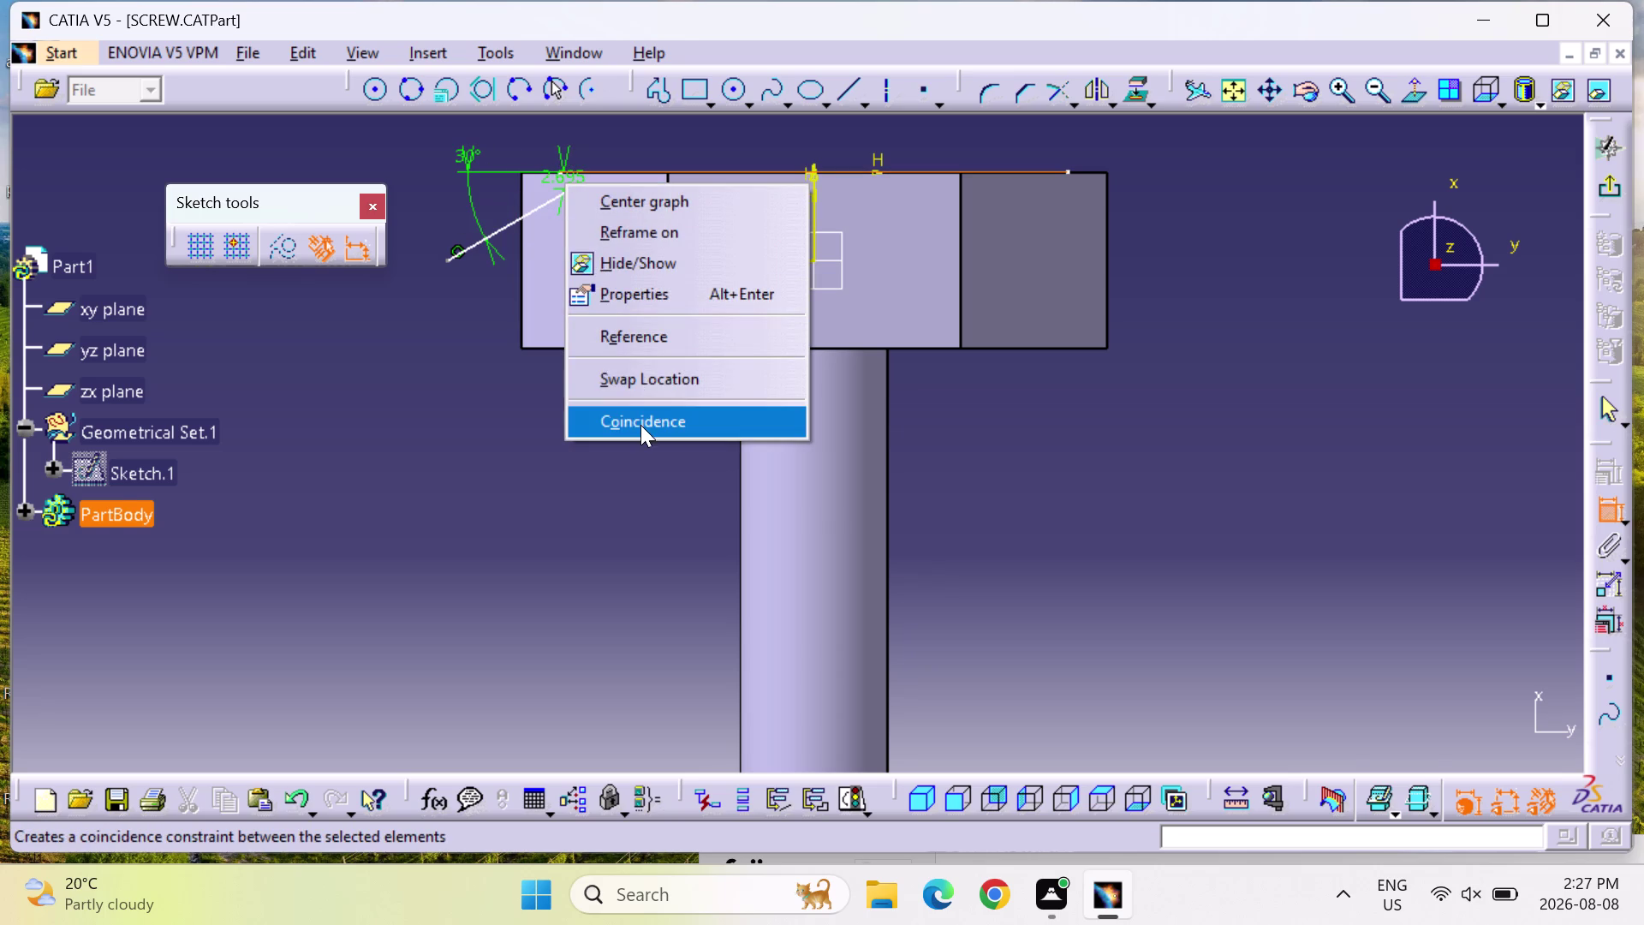
click(641, 425)
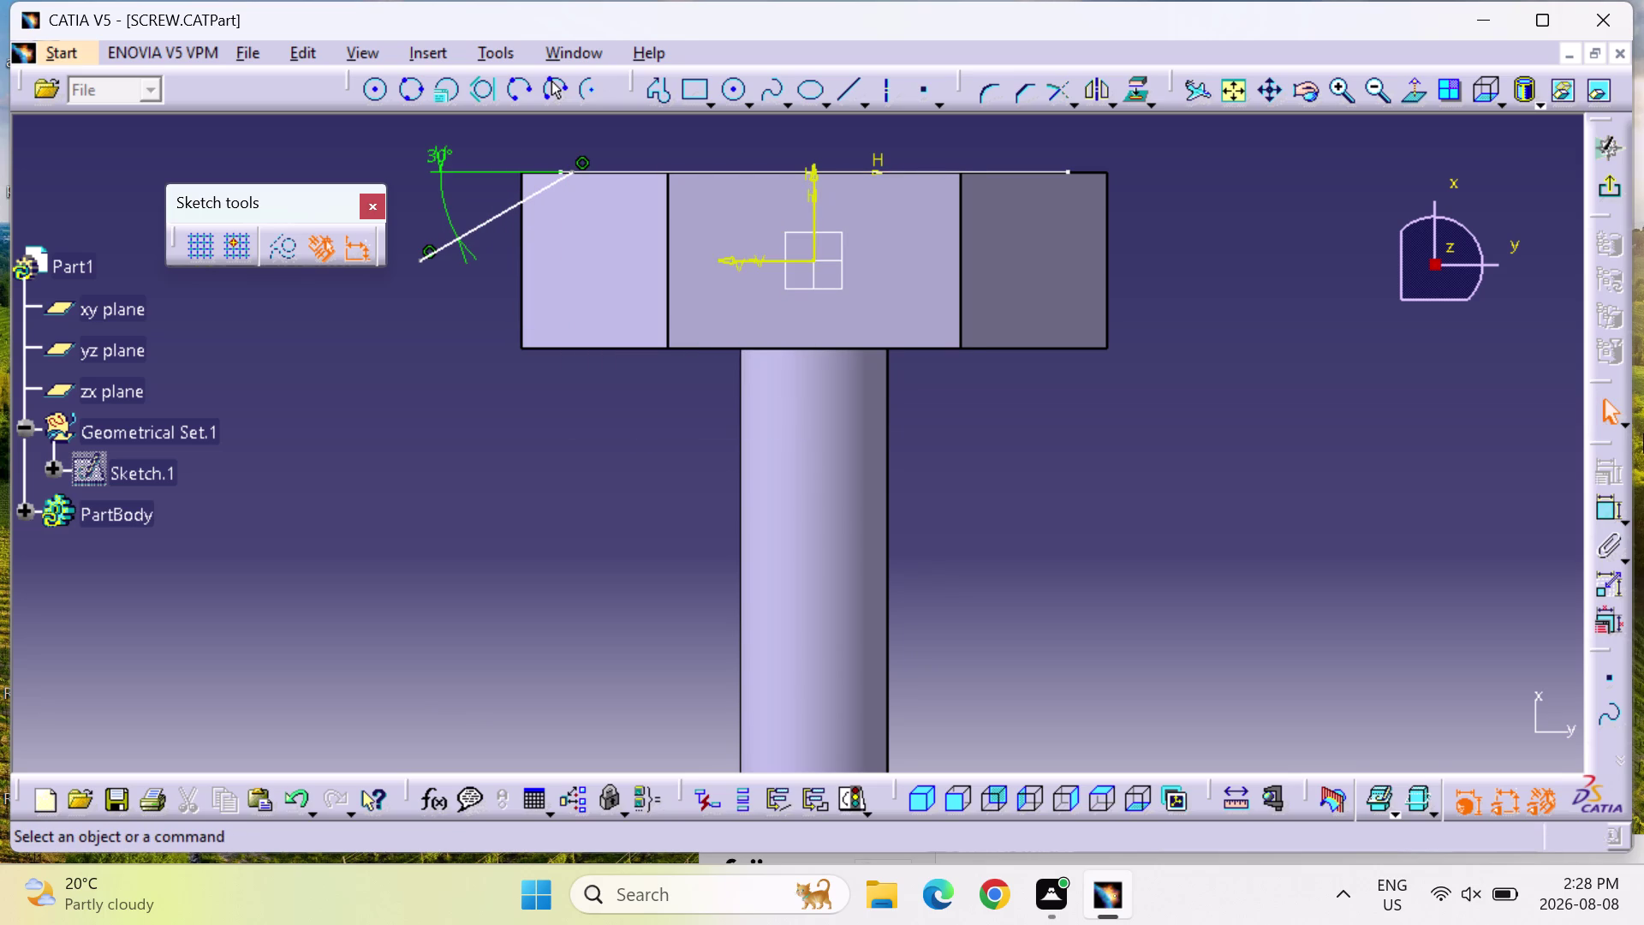
click(1604, 186)
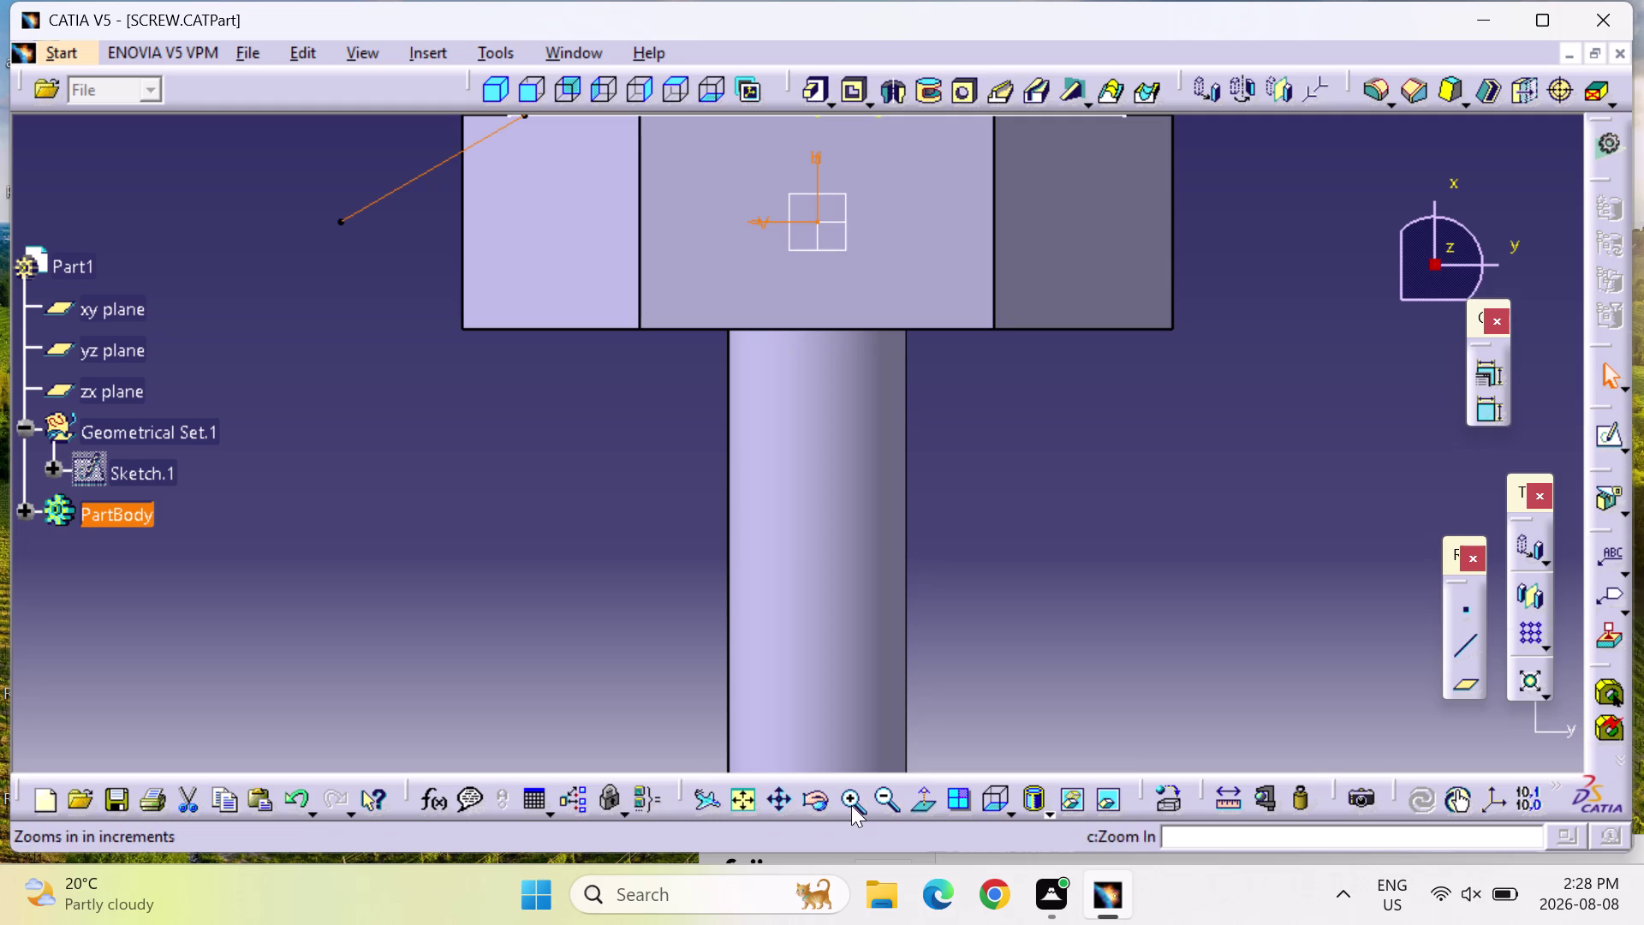
Zoom the screw view, select Sketch.15 holding the angled line, and shift the view.
click(749, 799)
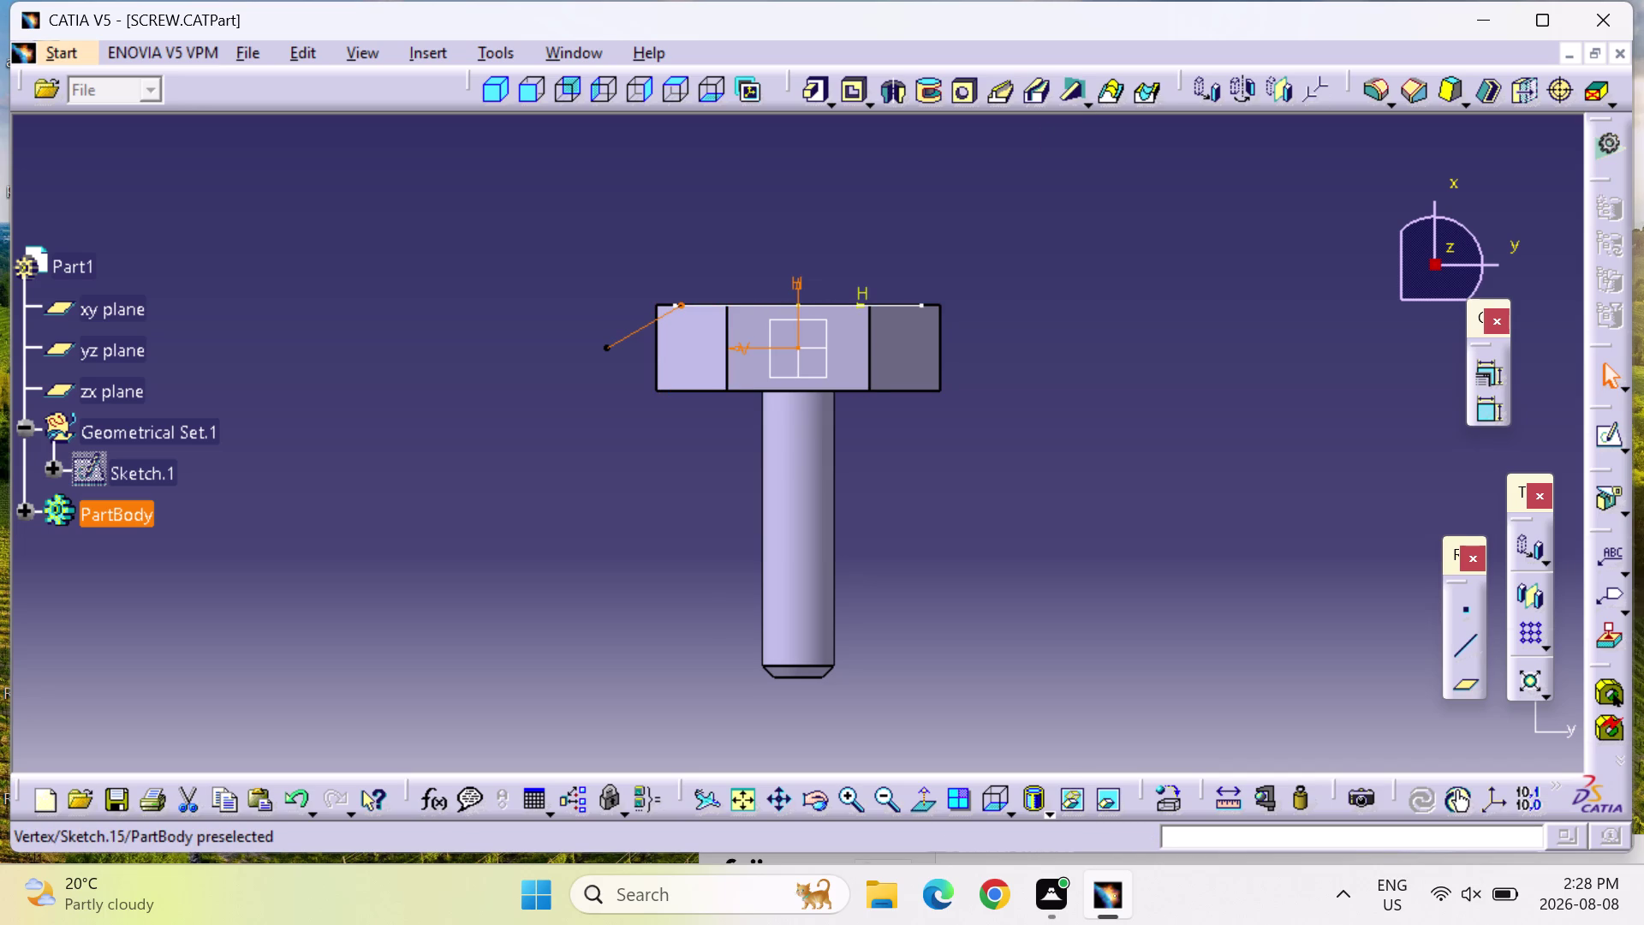
triple_click(849, 800)
triple_click(849, 800)
click(850, 800)
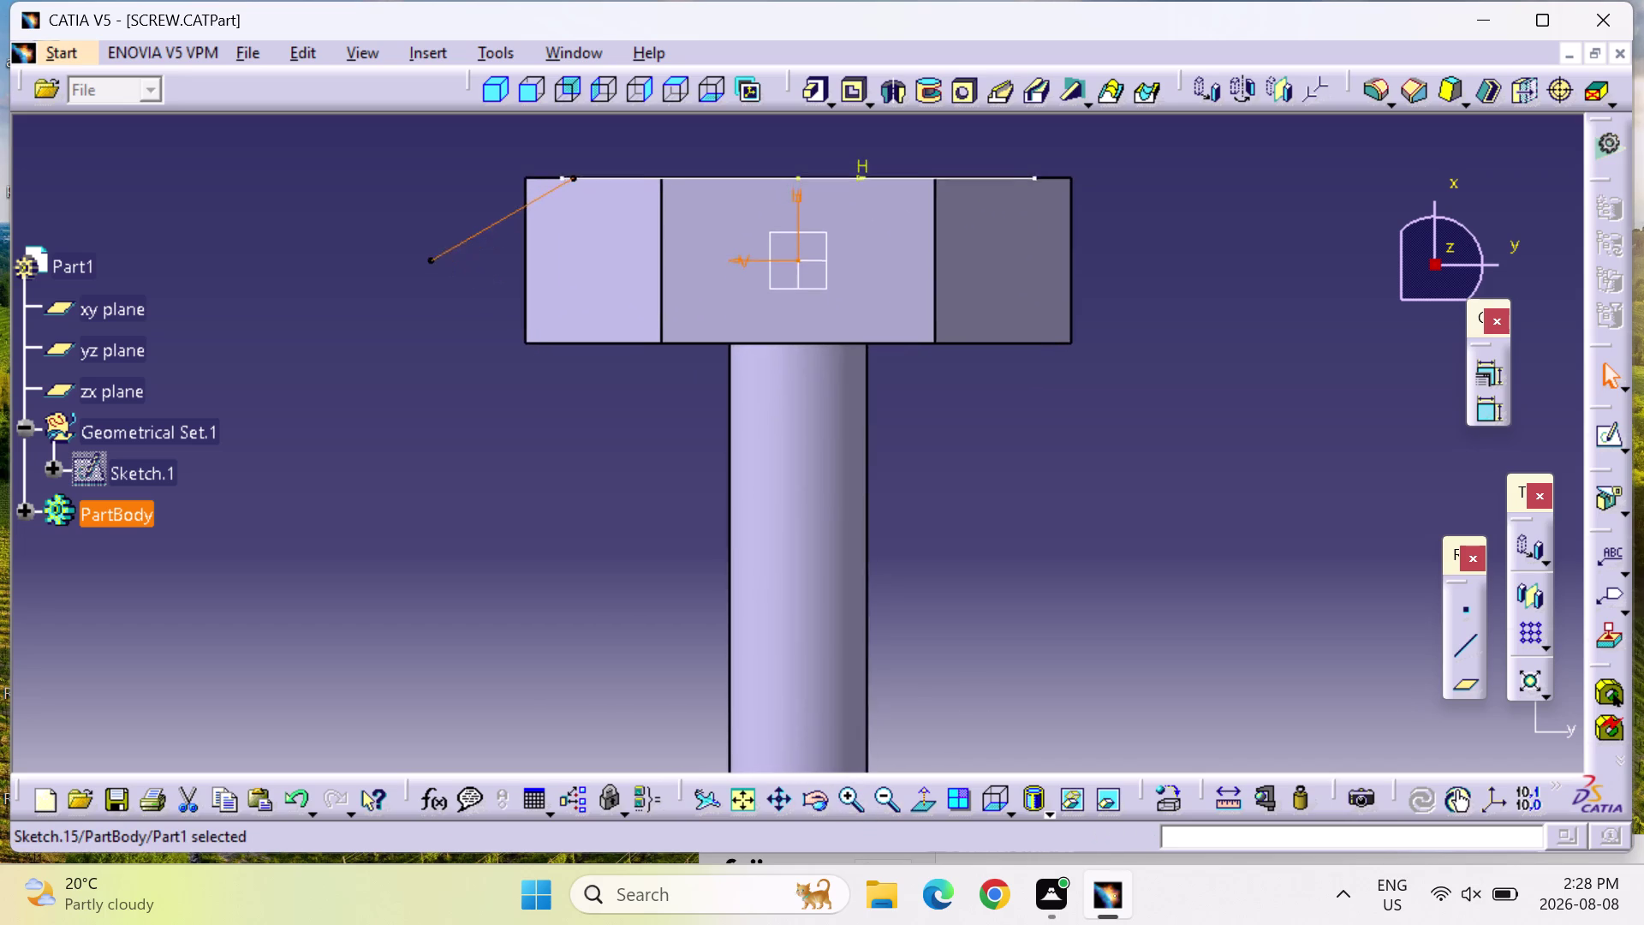
click(734, 791)
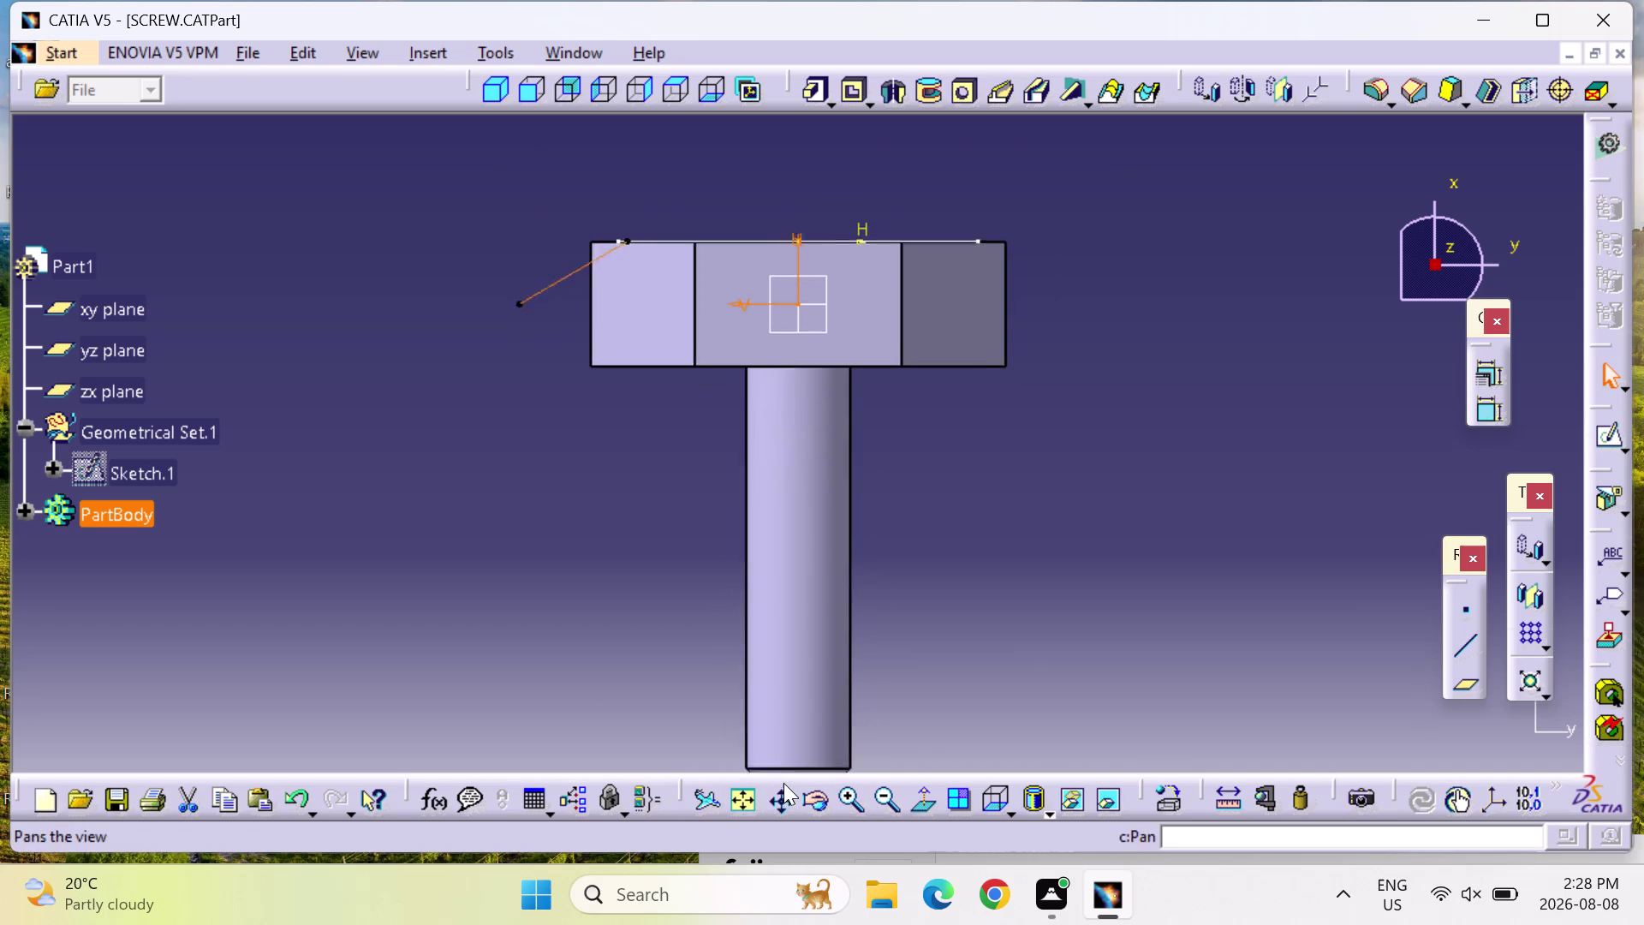
Reopen the angled-line sketch, view it normal to its plane, and fit all.
click(1612, 440)
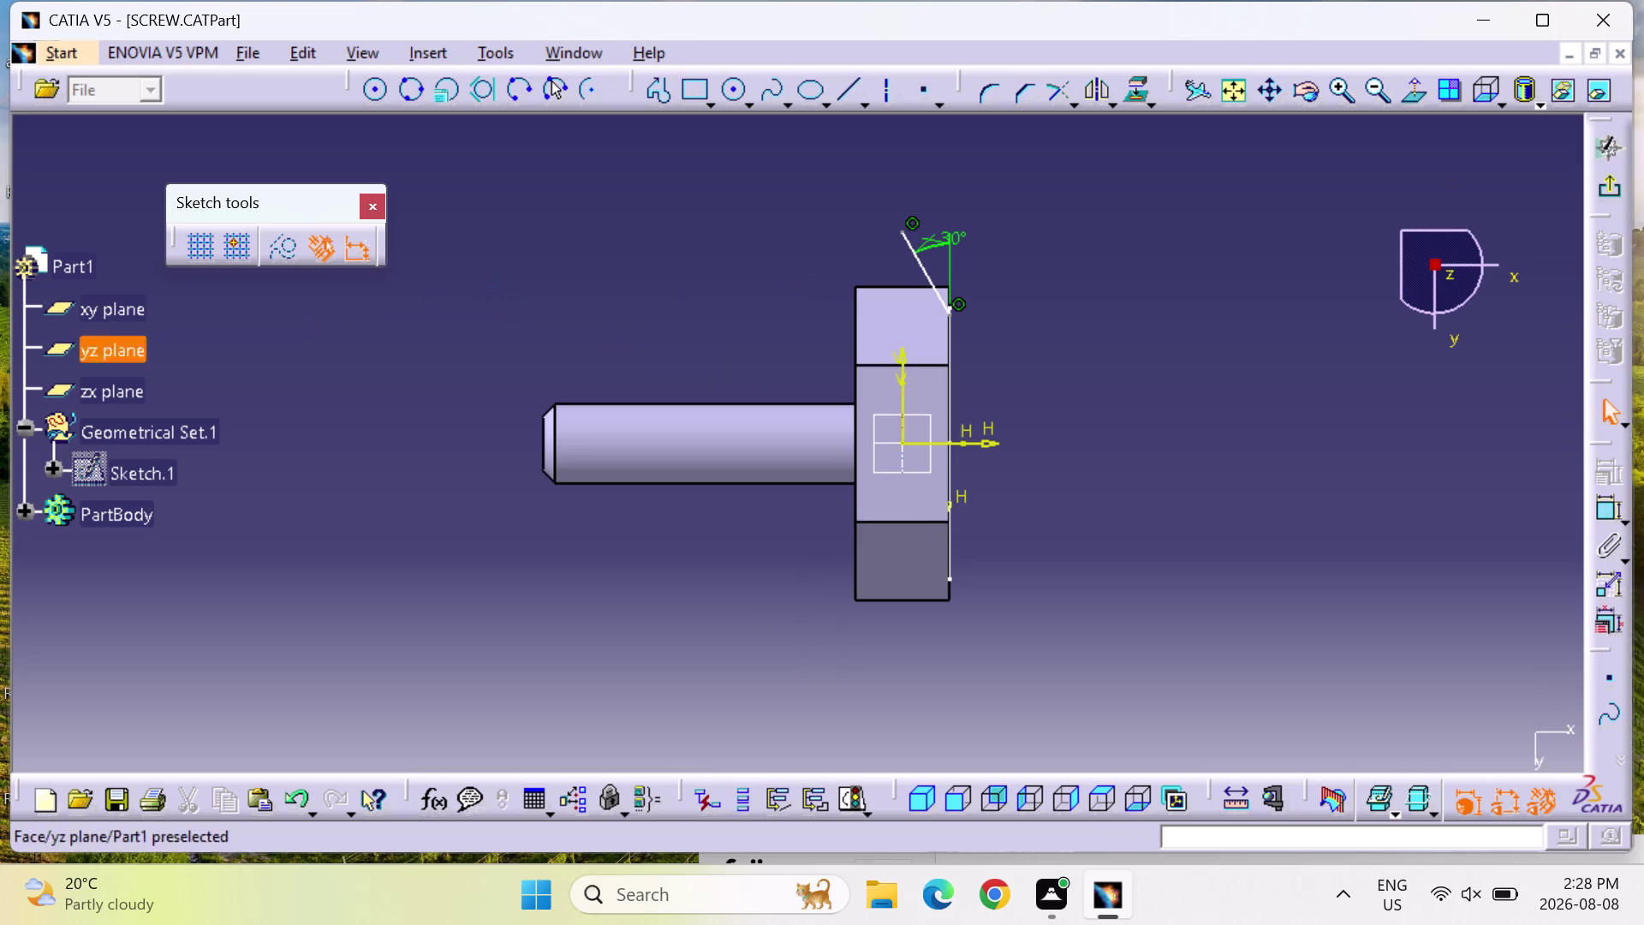
click(1138, 802)
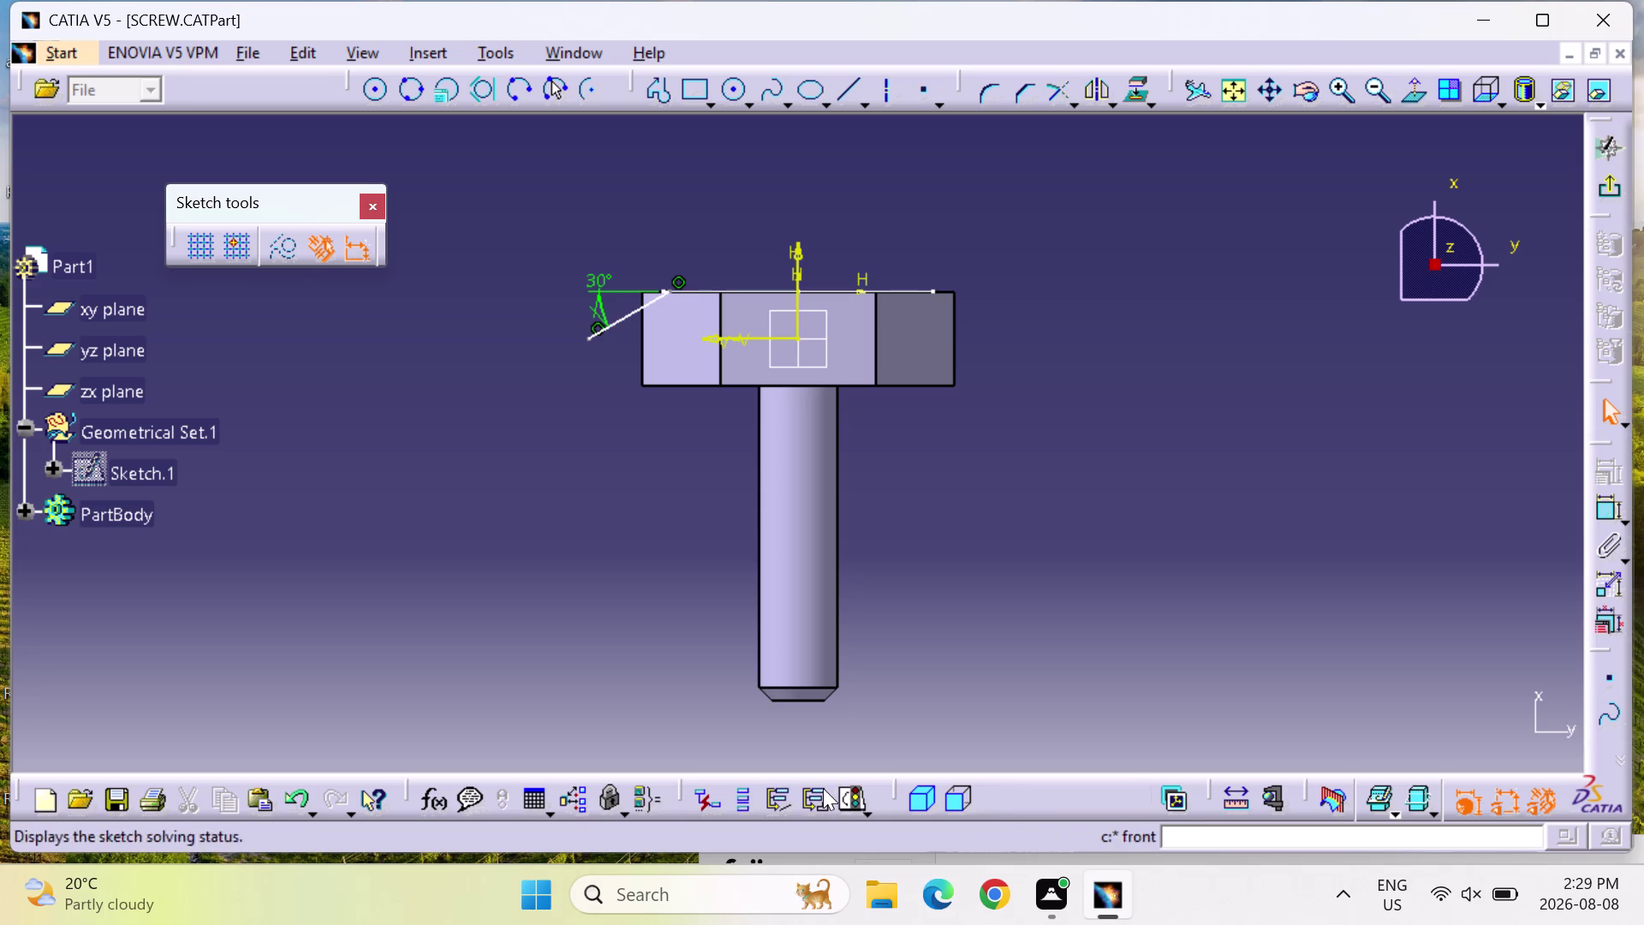
double_click(1240, 92)
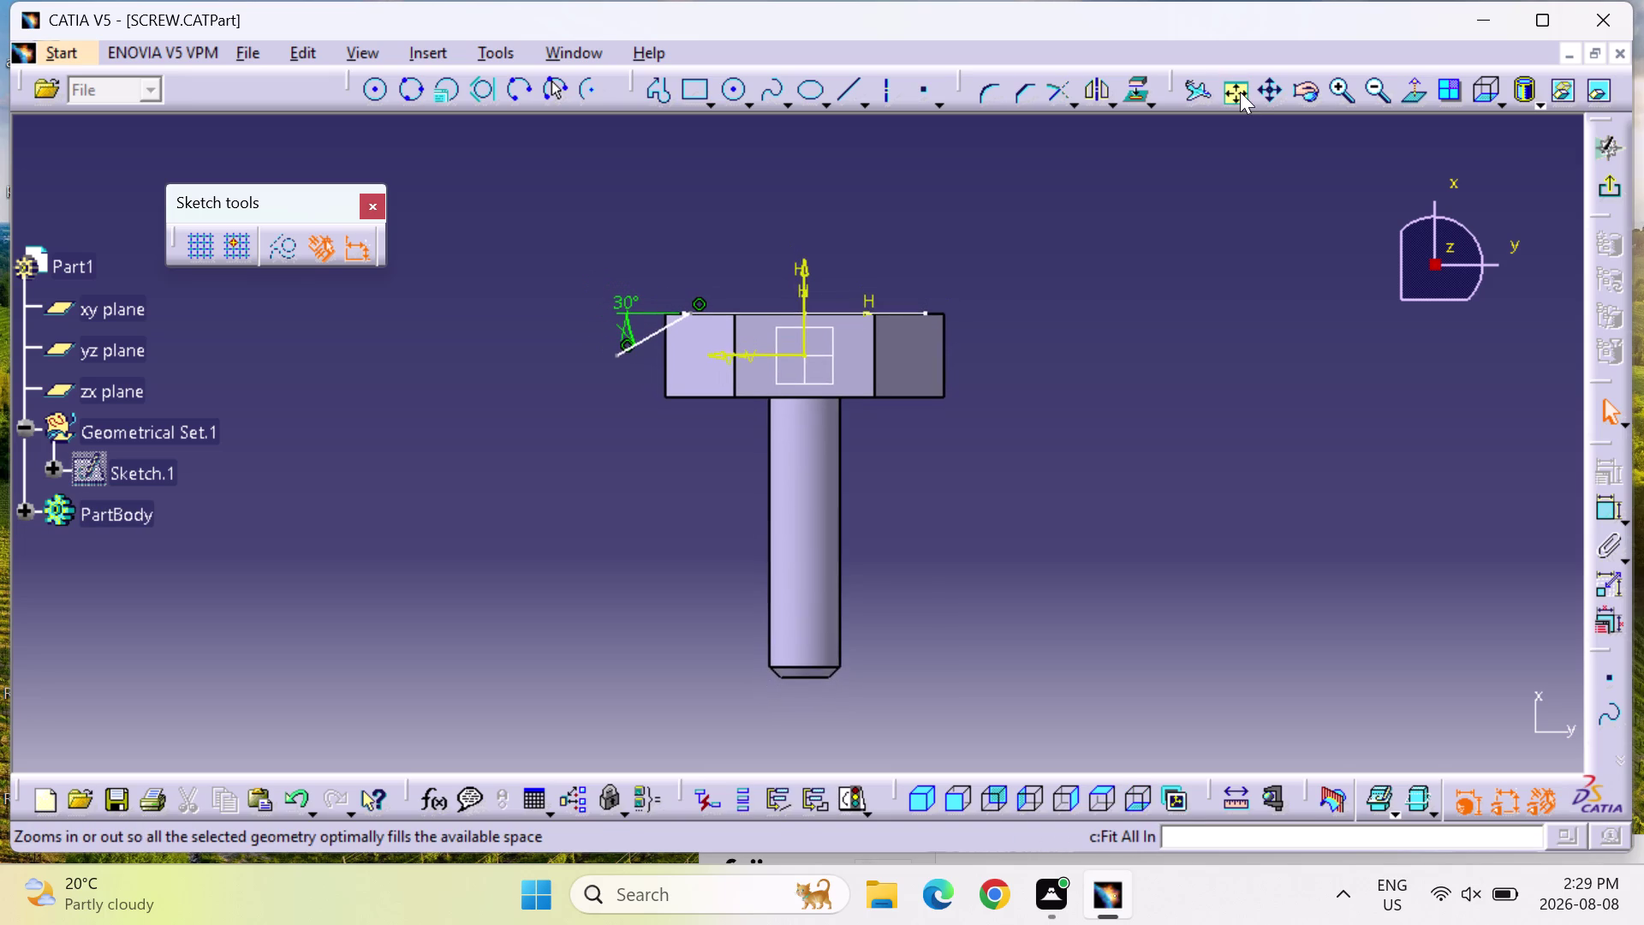
triple_click(1341, 81)
double_click(1344, 81)
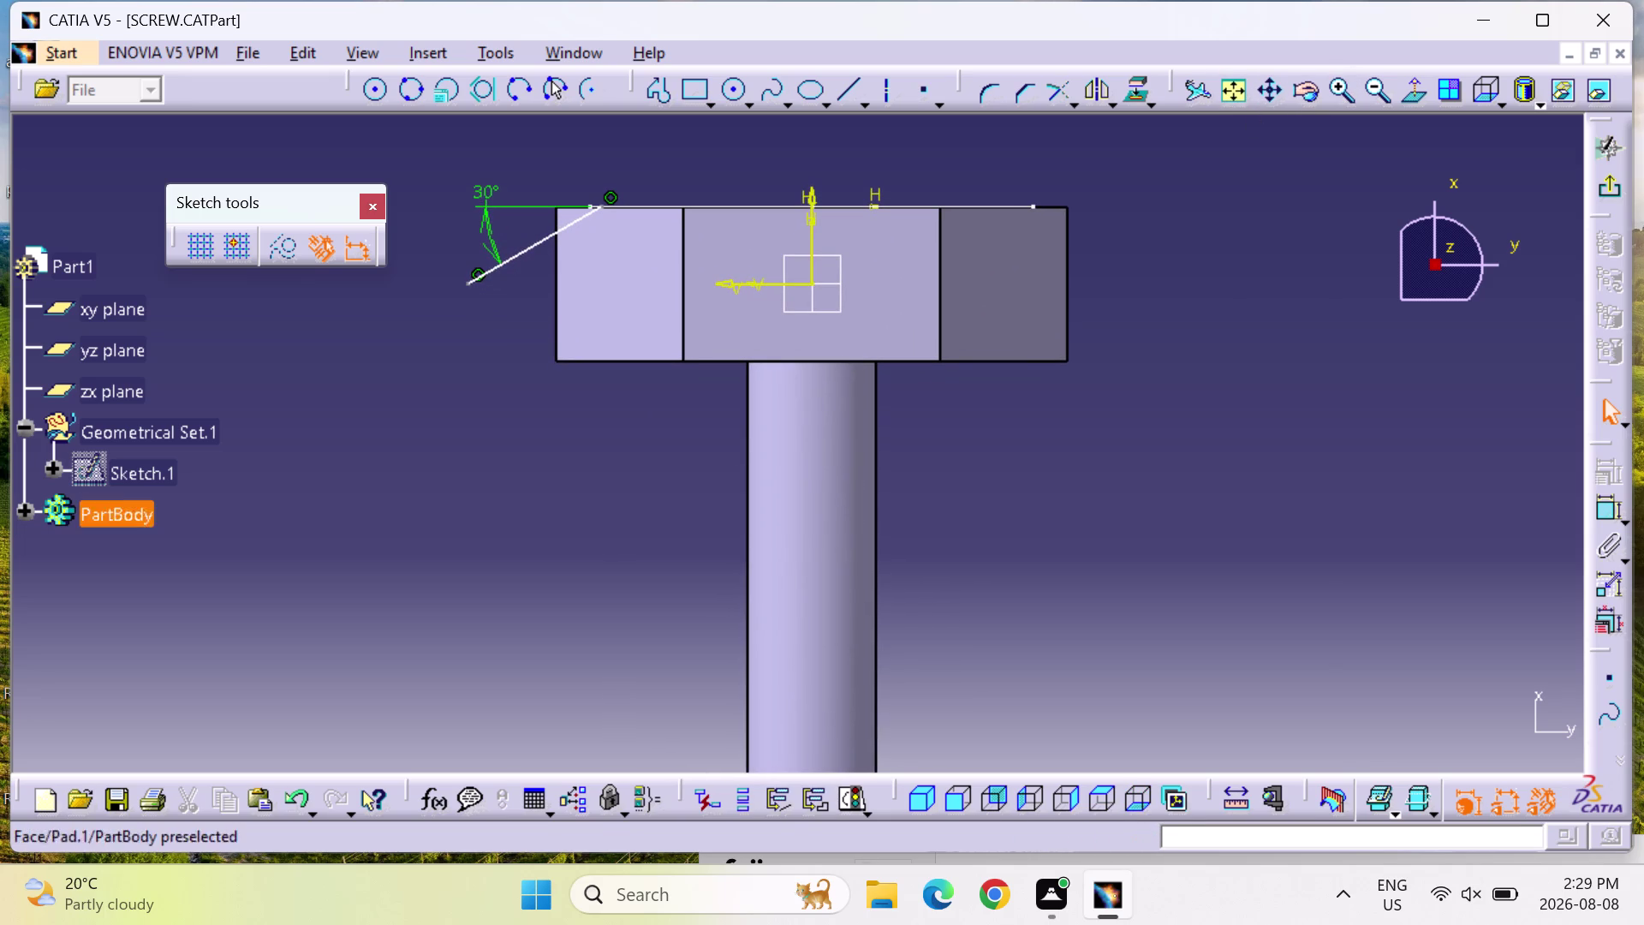
Add a coincidence between the line's upper endpoint and the head's top edge, then undo twice.
click(1593, 510)
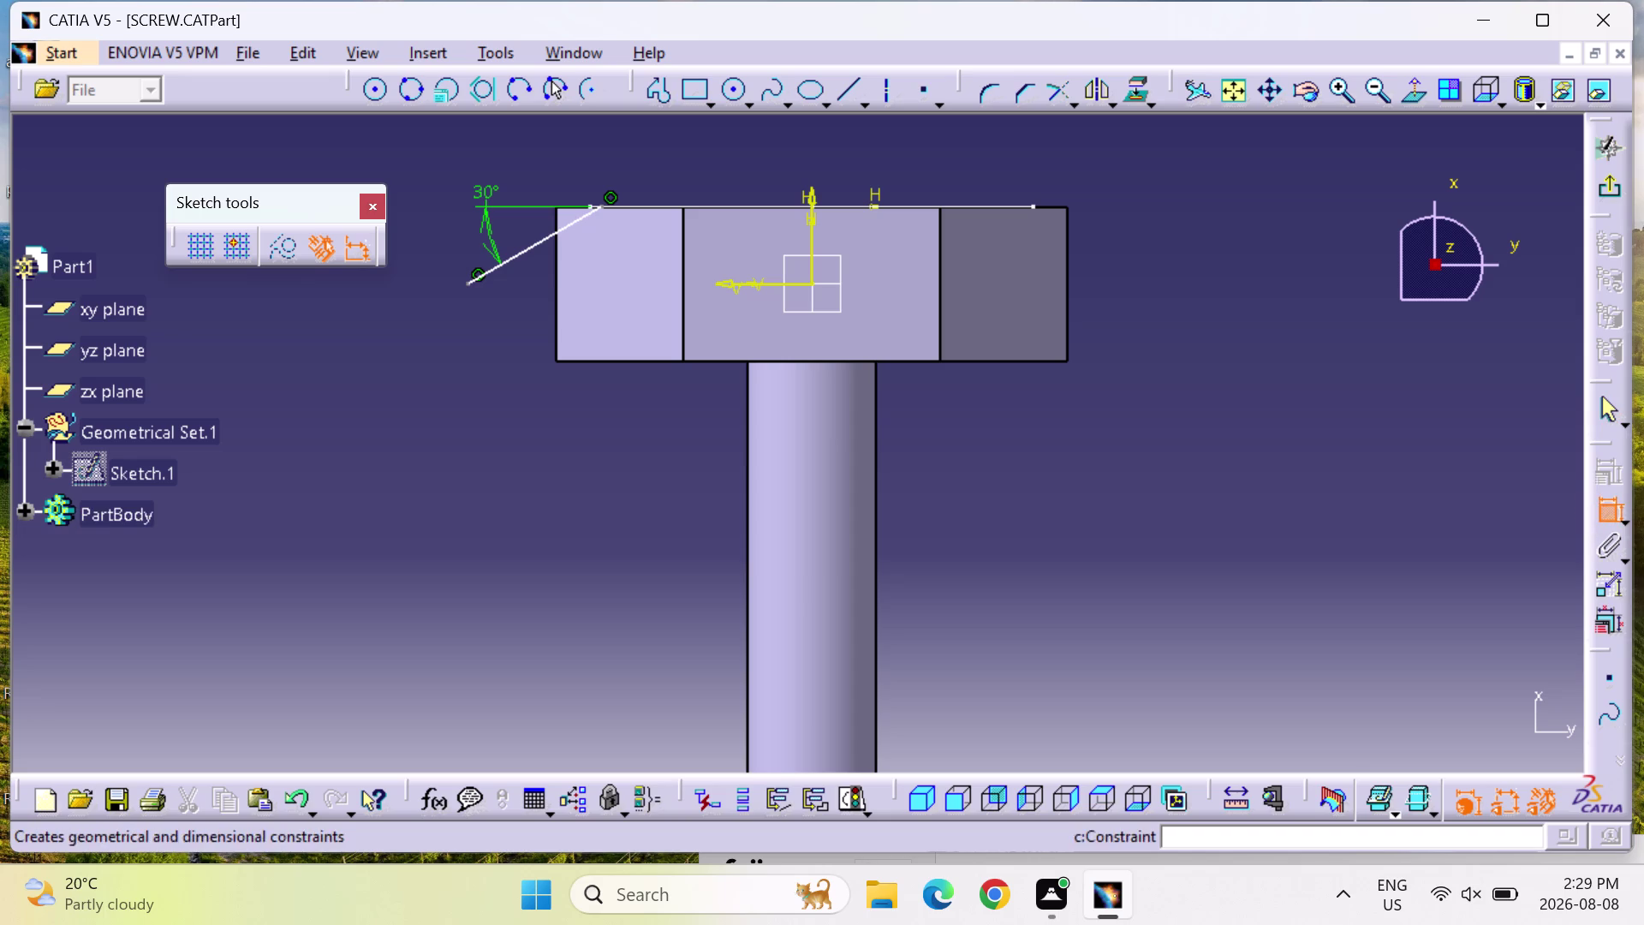
click(600, 206)
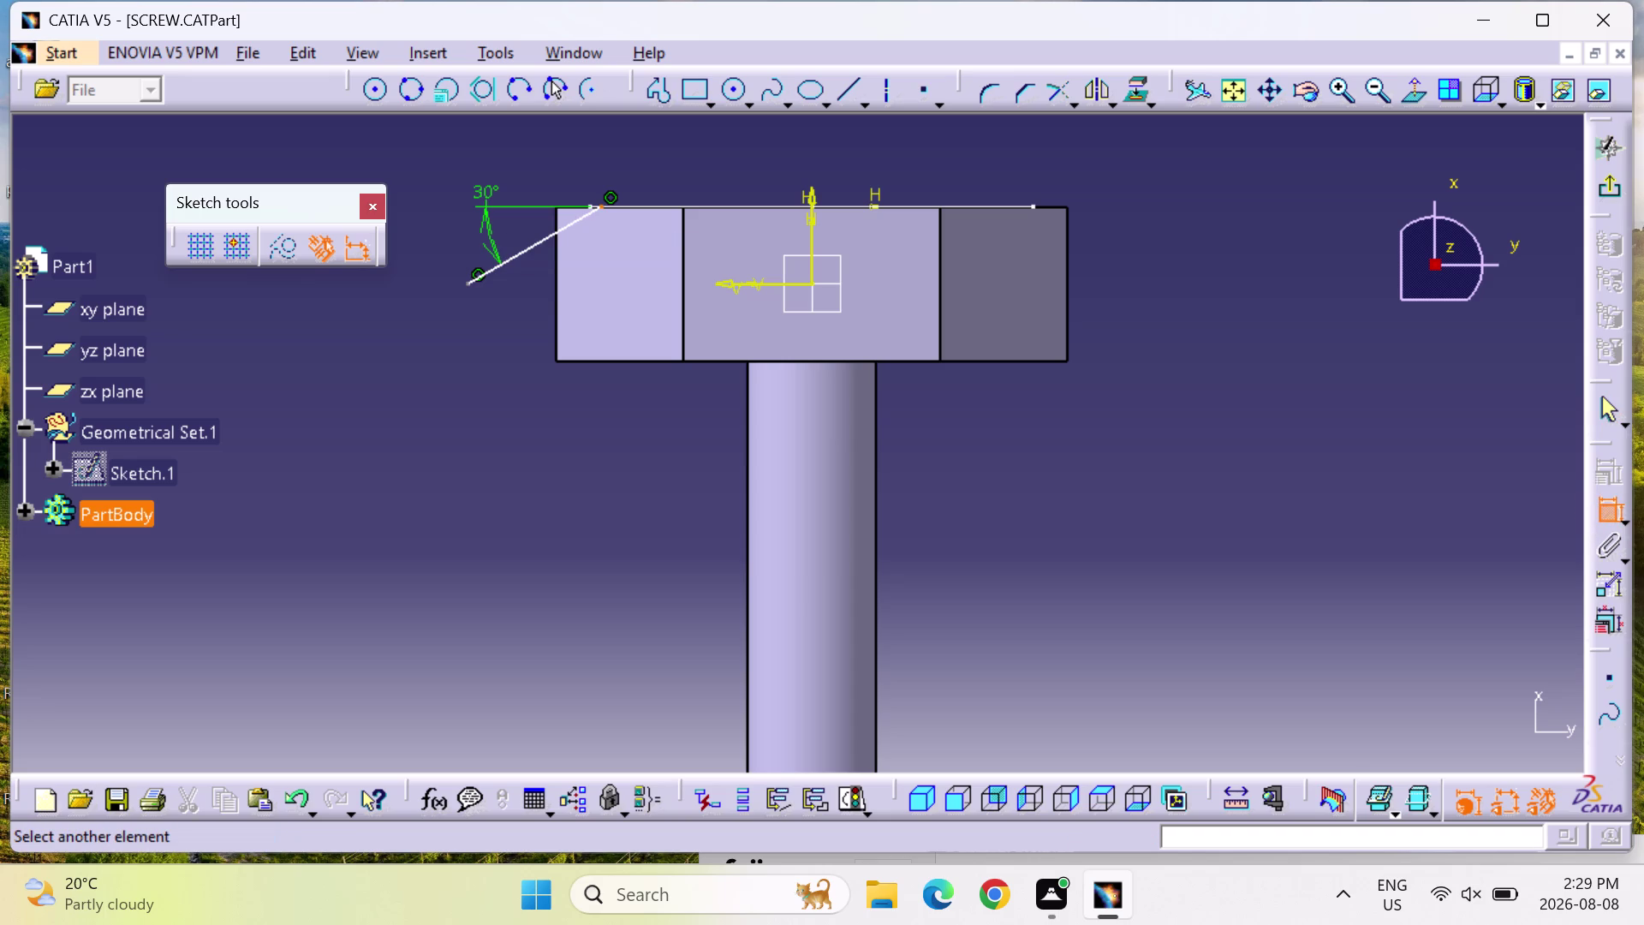
click(590, 204)
right_click(593, 202)
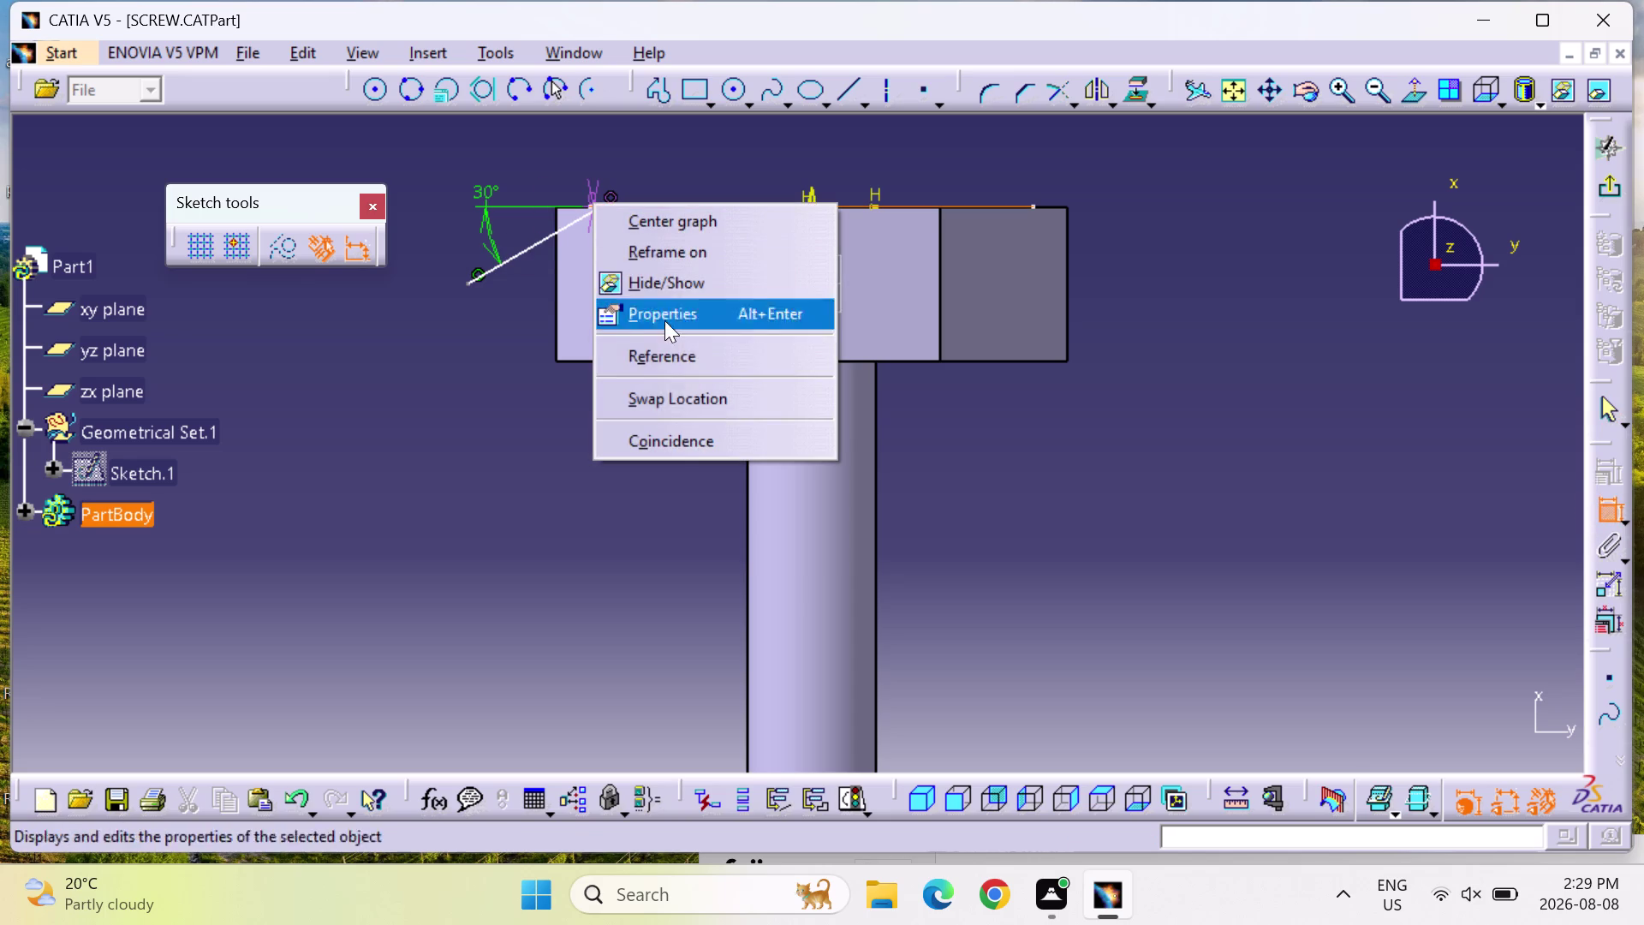
click(682, 431)
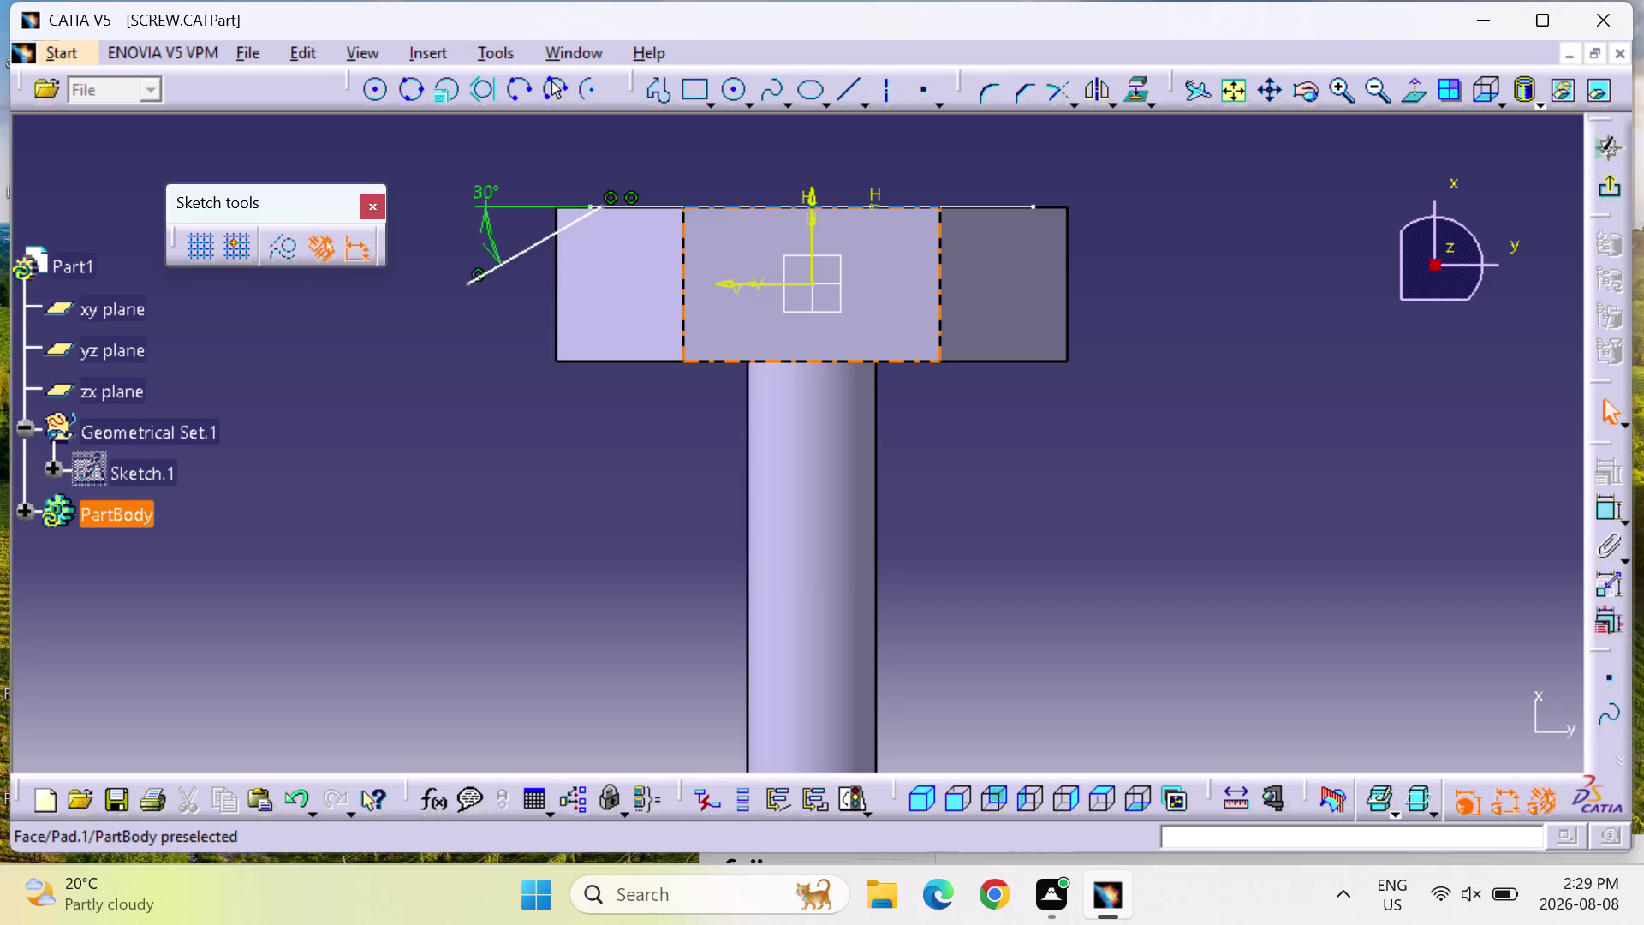
key(ctrl+z)
key(ctrl+z)
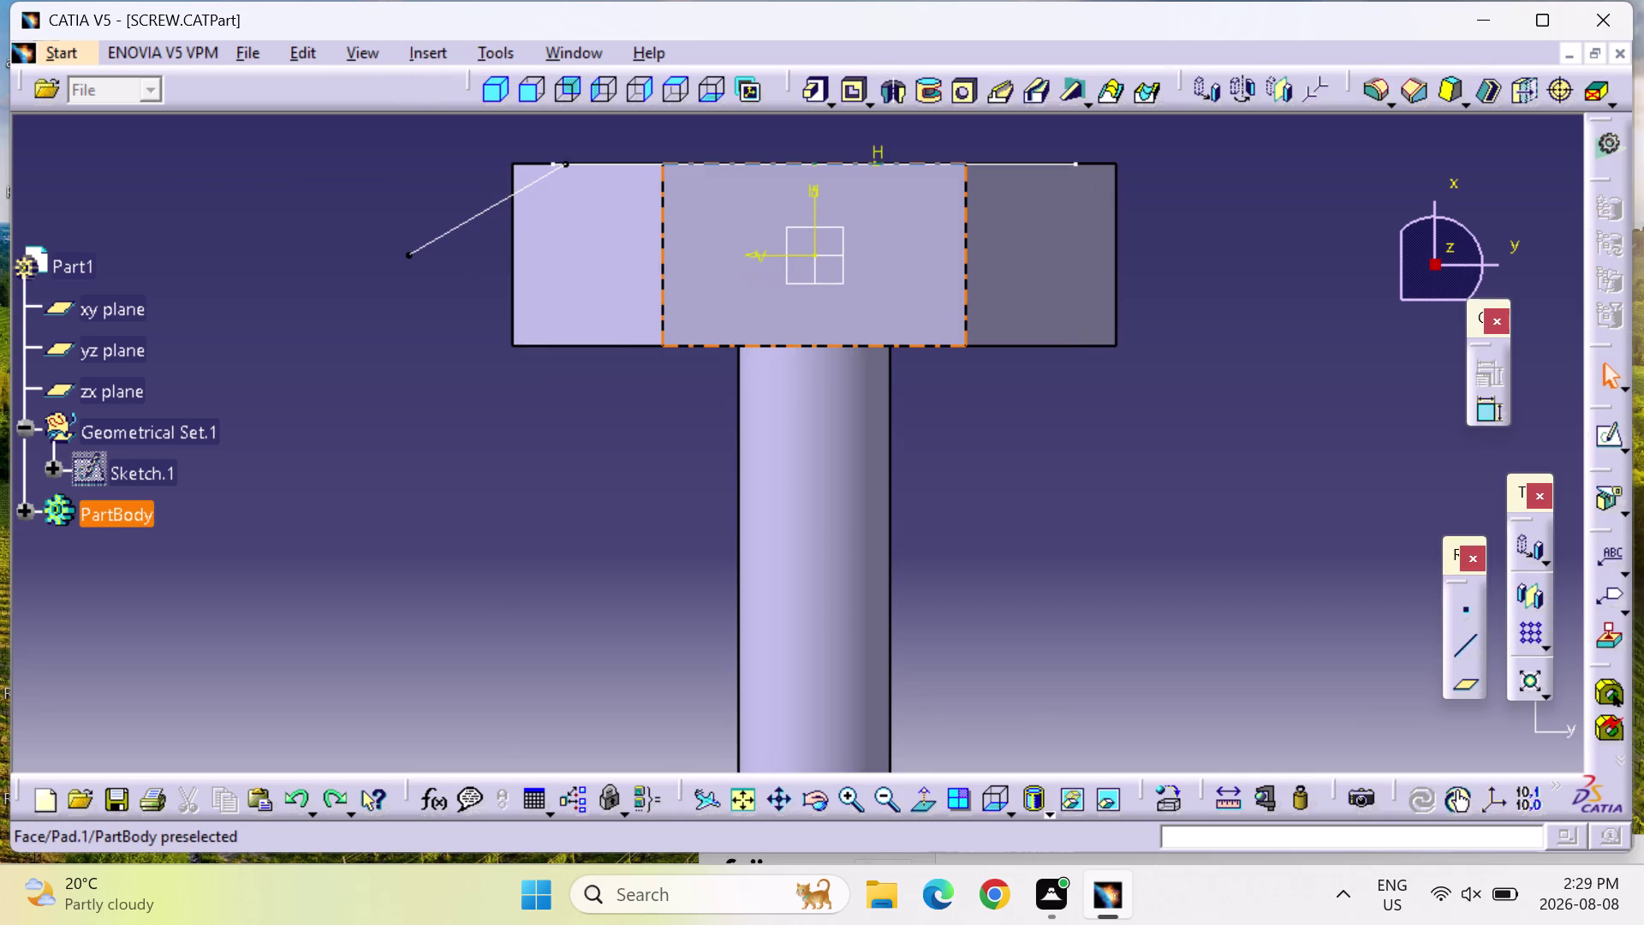
Delete the 30° angled line at the head's top corner and confirm the deletion.
click(487, 203)
key(Delete)
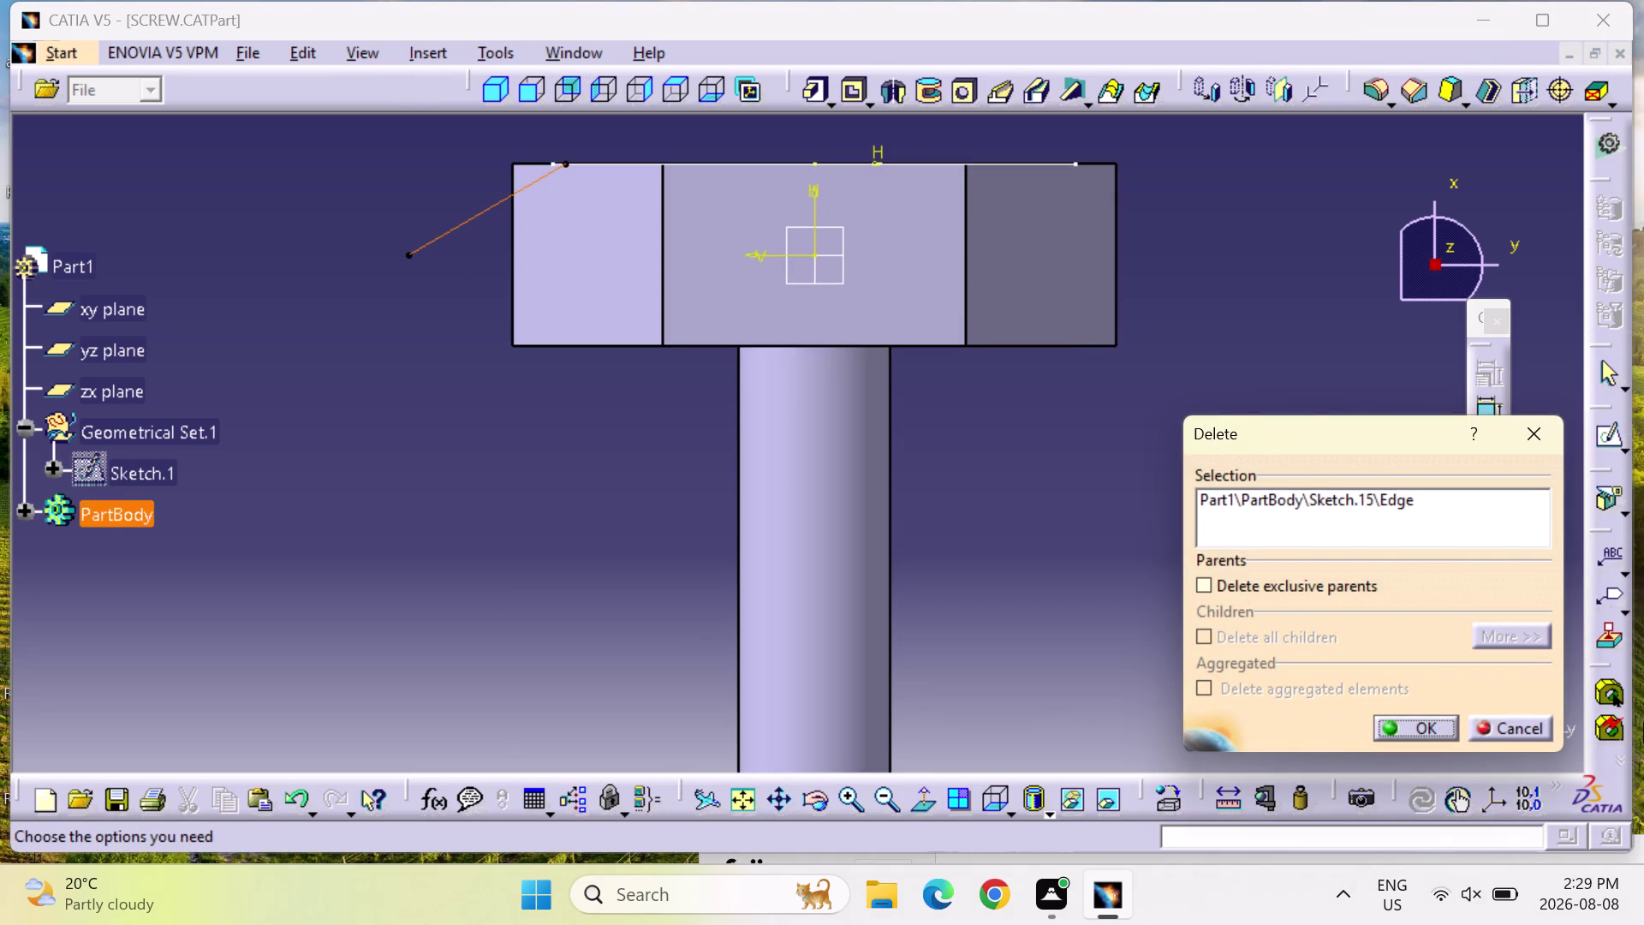
click(1443, 730)
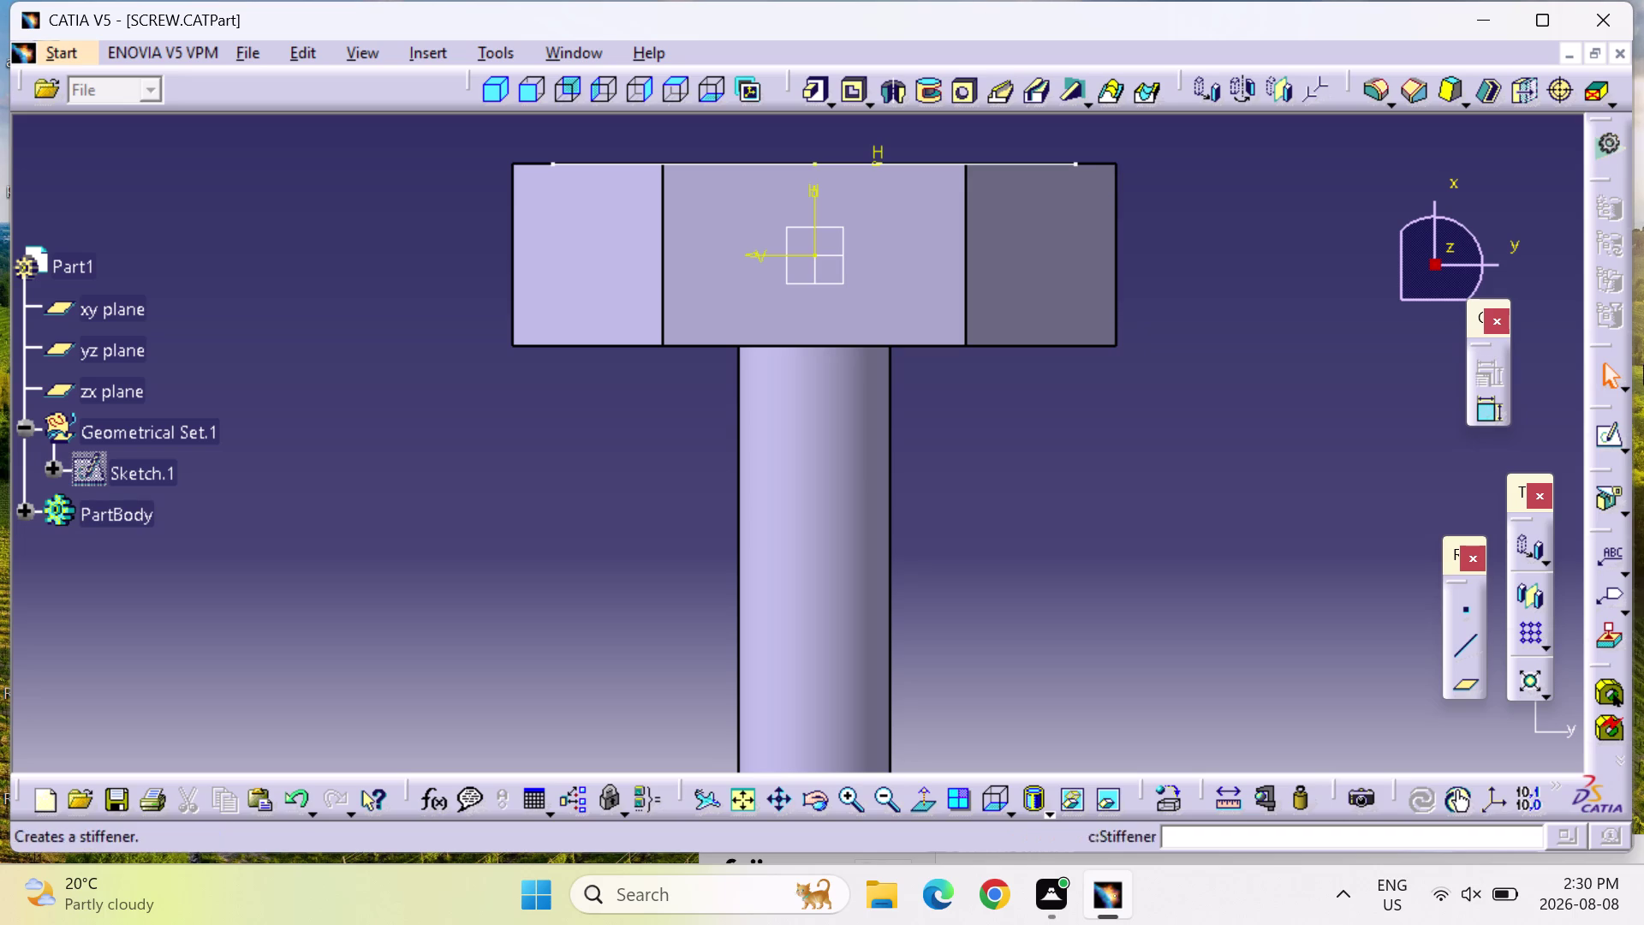
click(1602, 434)
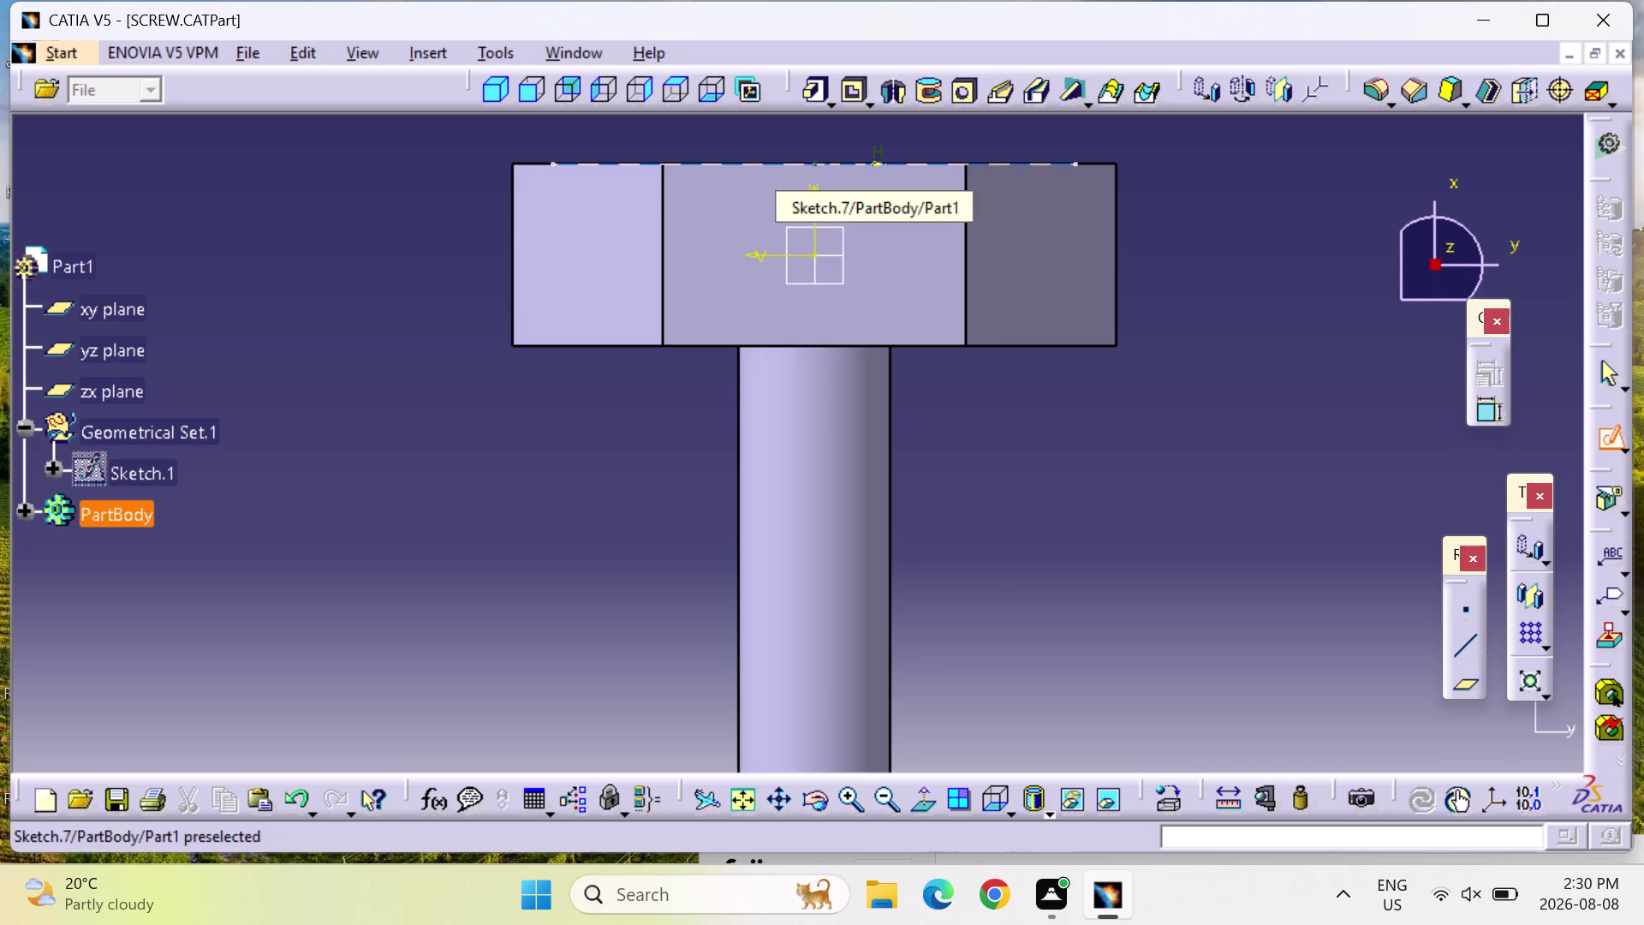
click(1470, 638)
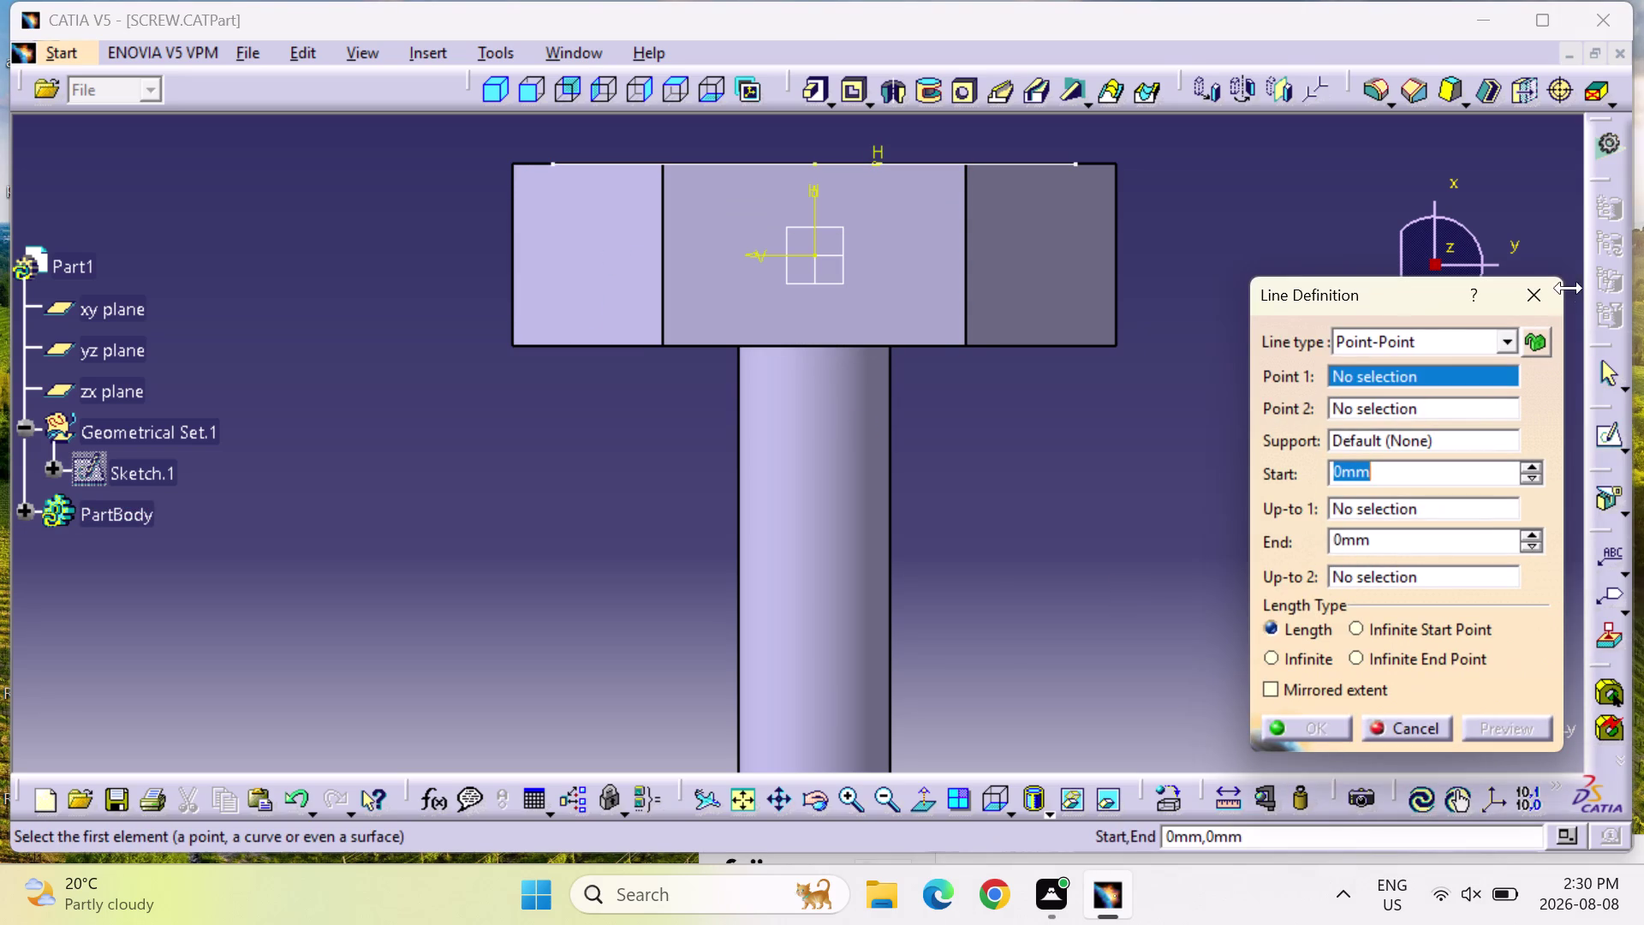
click(1545, 295)
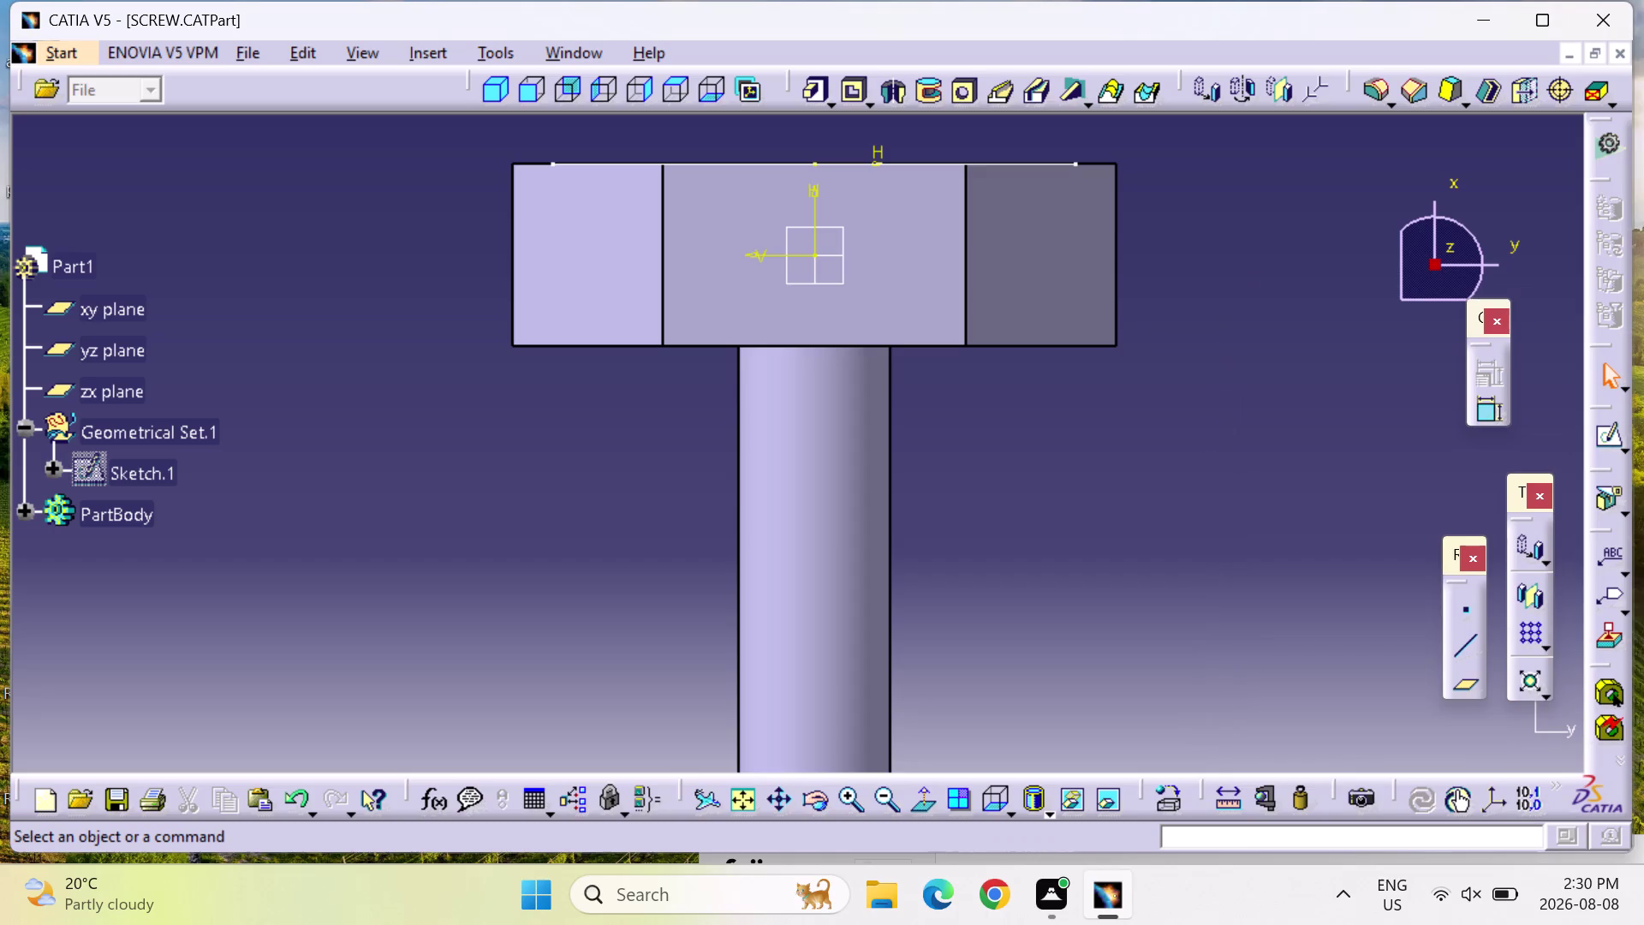
click(634, 162)
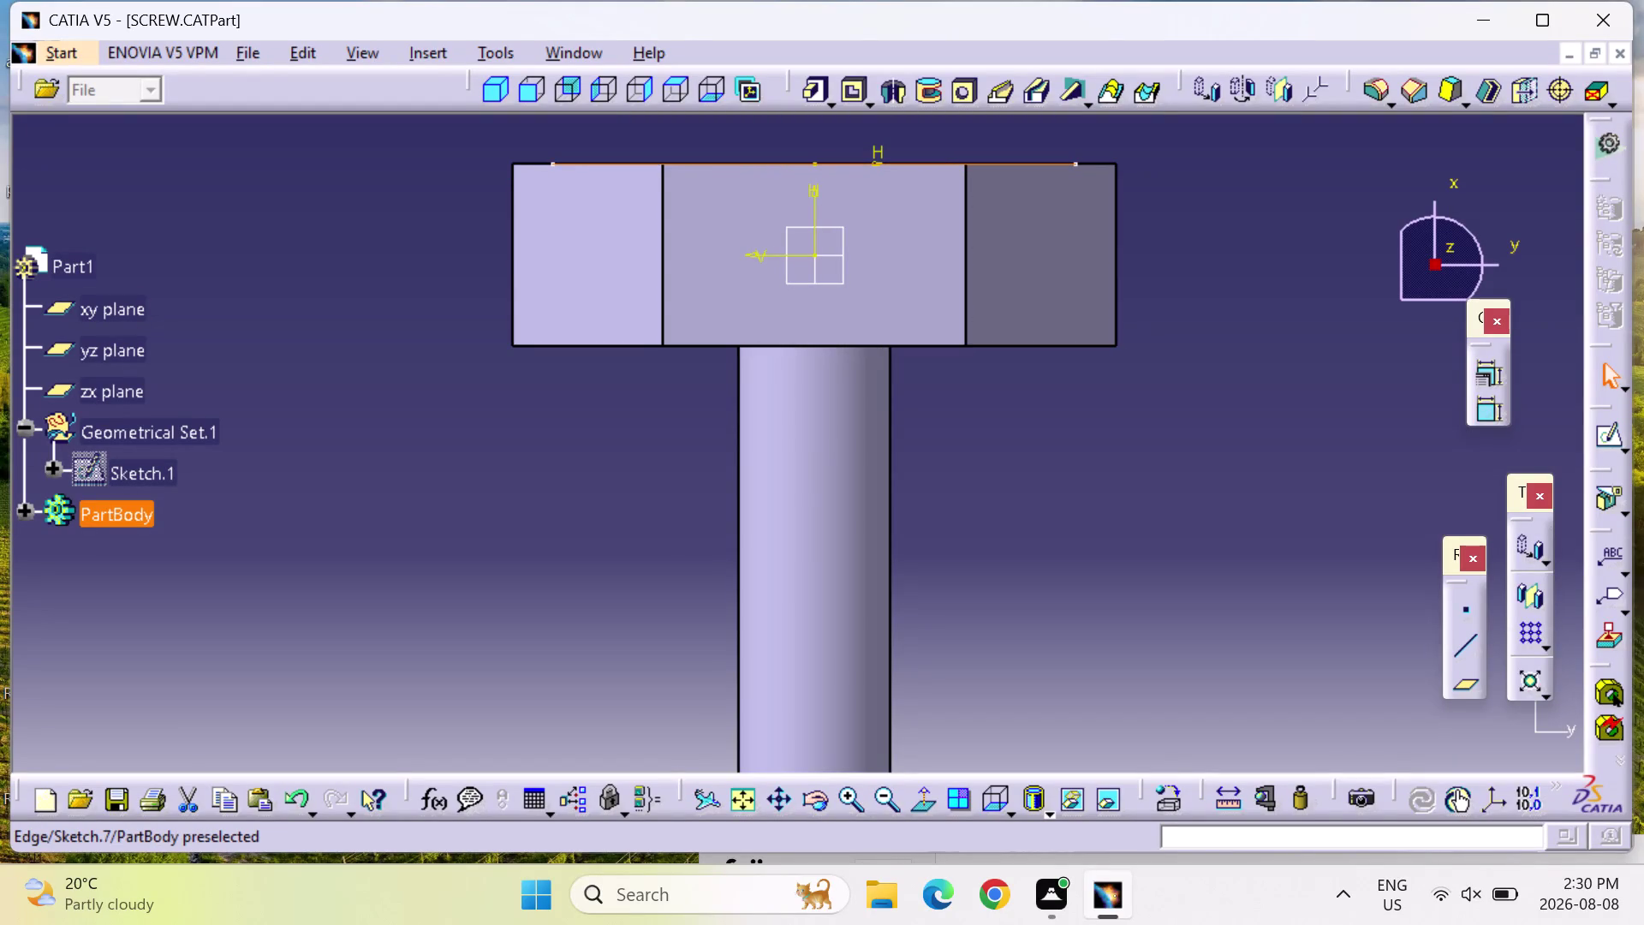
click(463, 414)
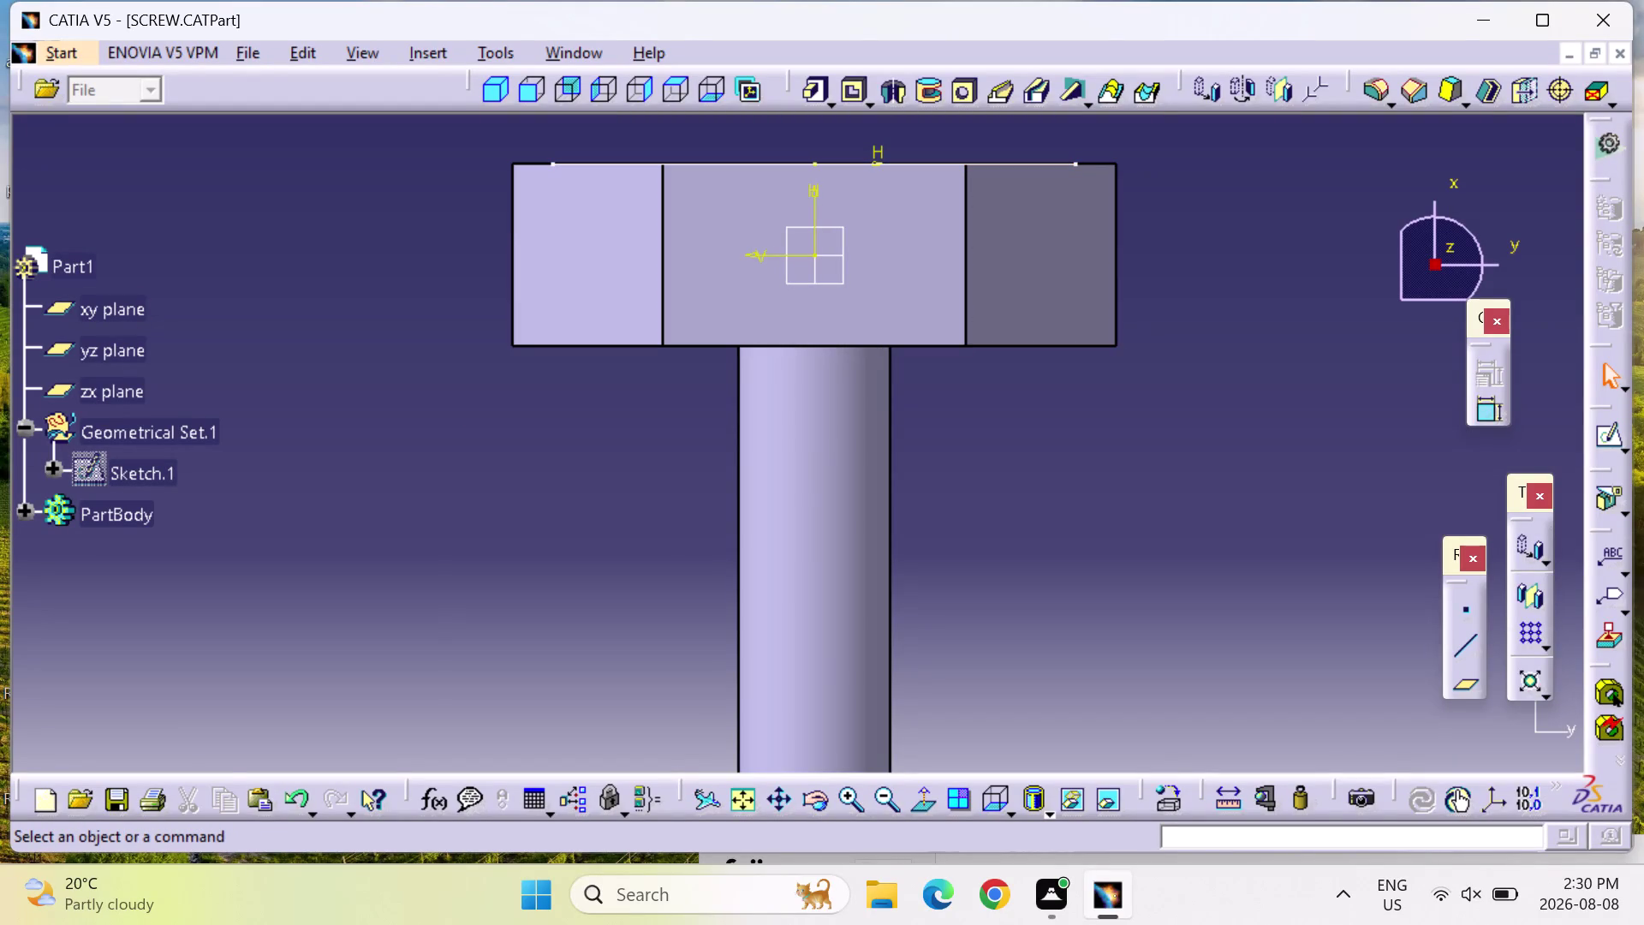
key(Escape)
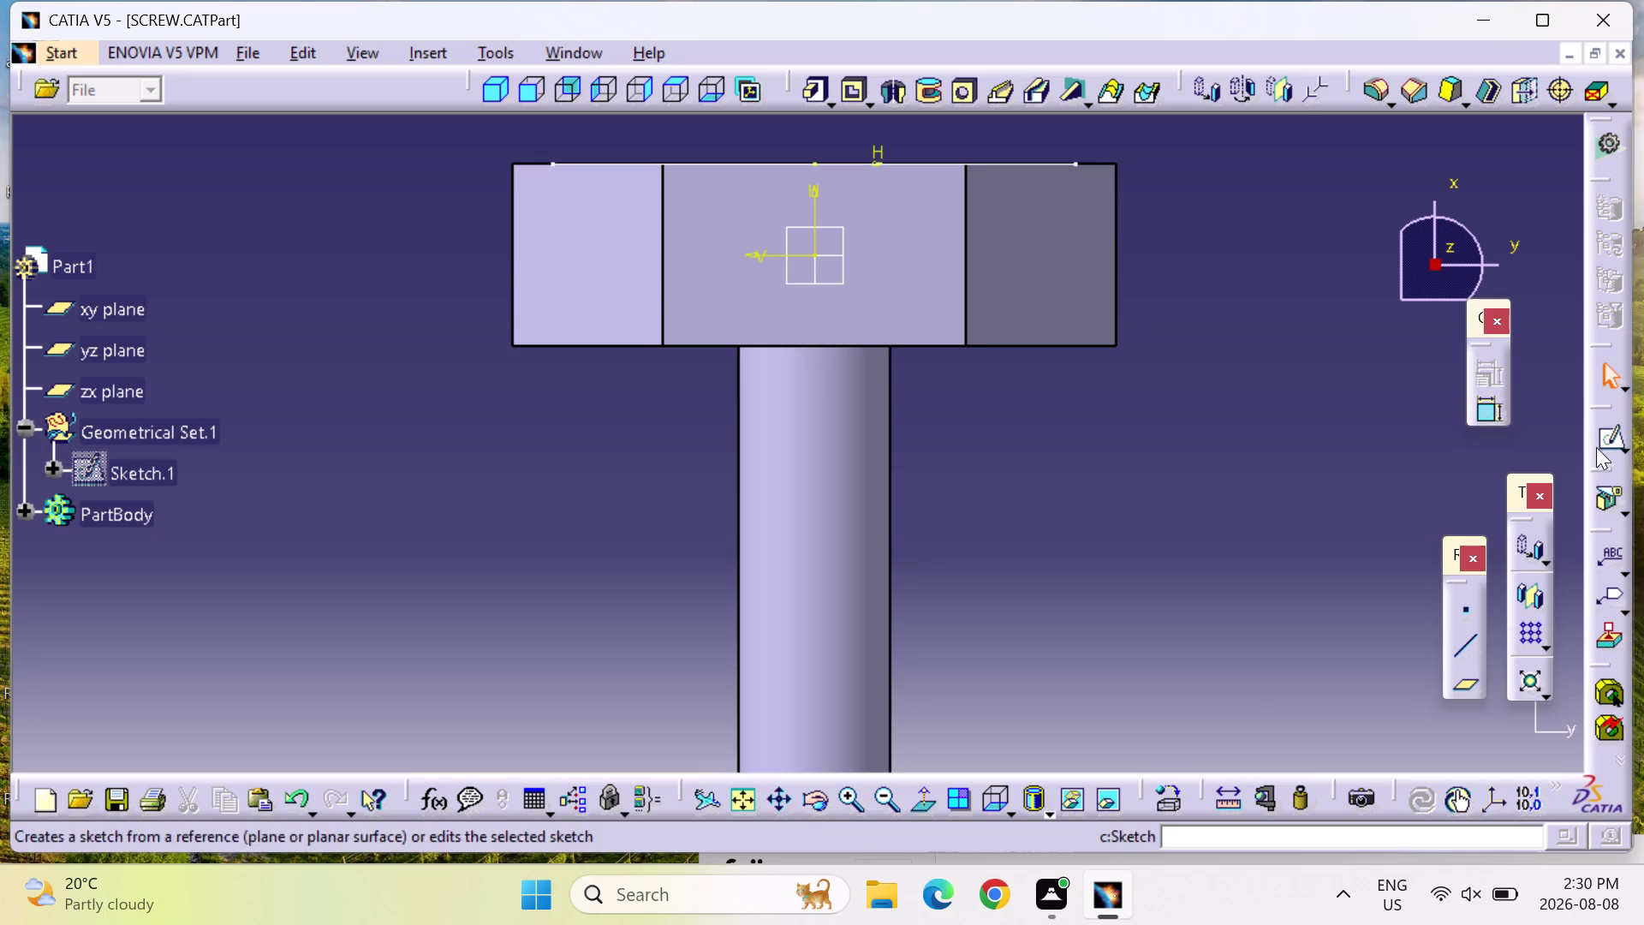
click(1611, 427)
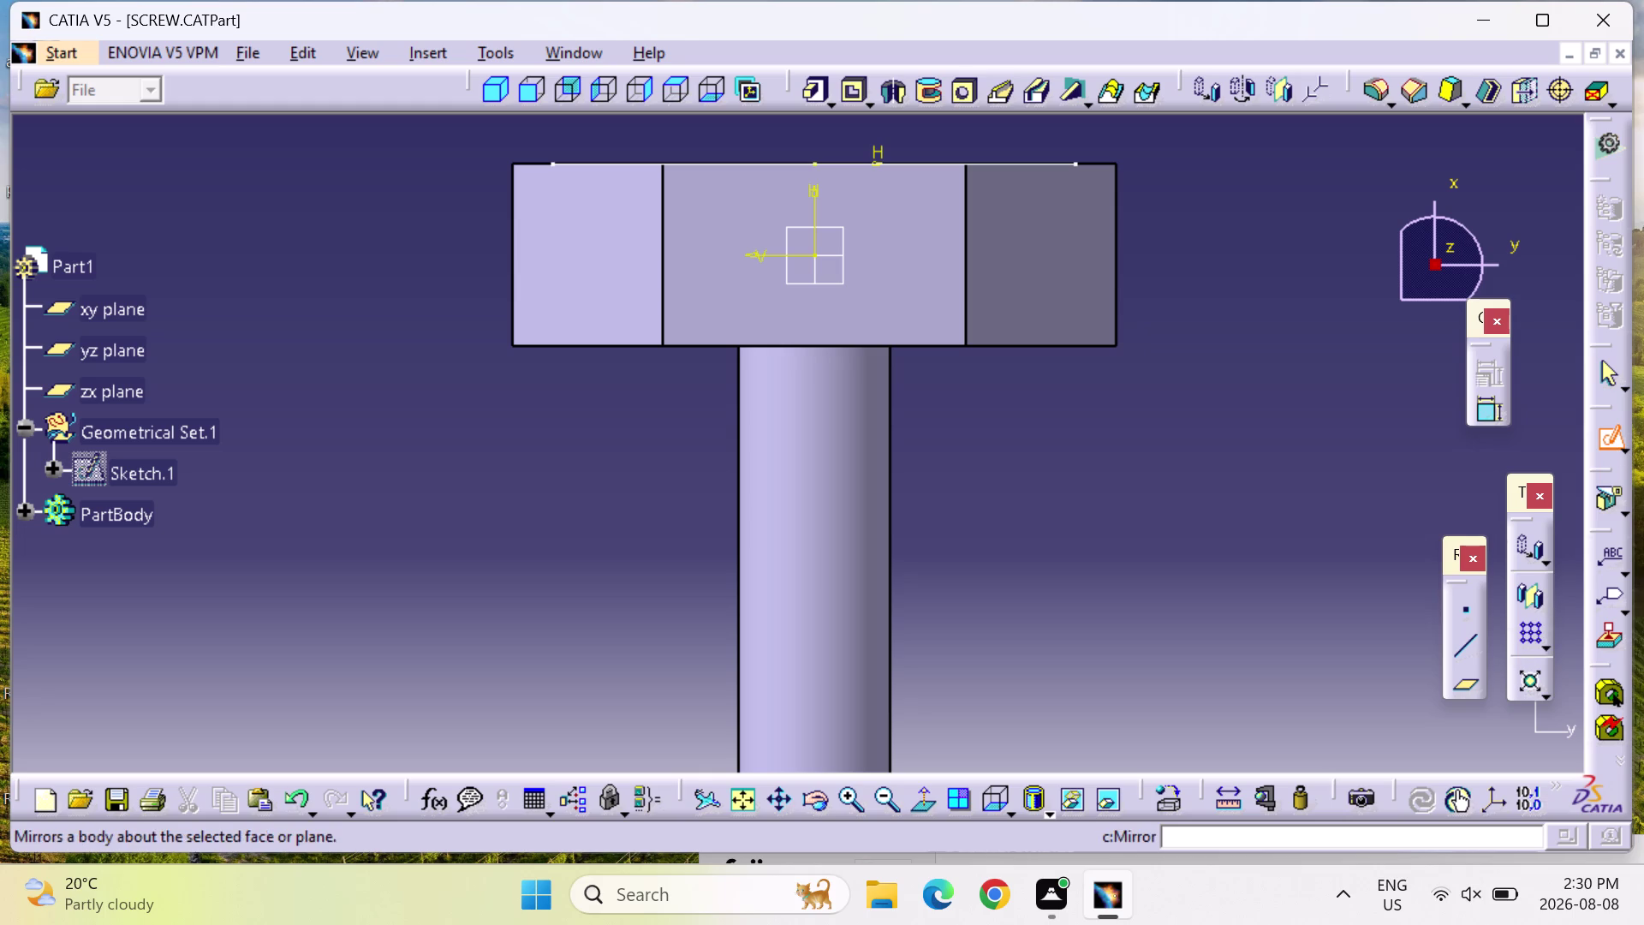
click(1615, 432)
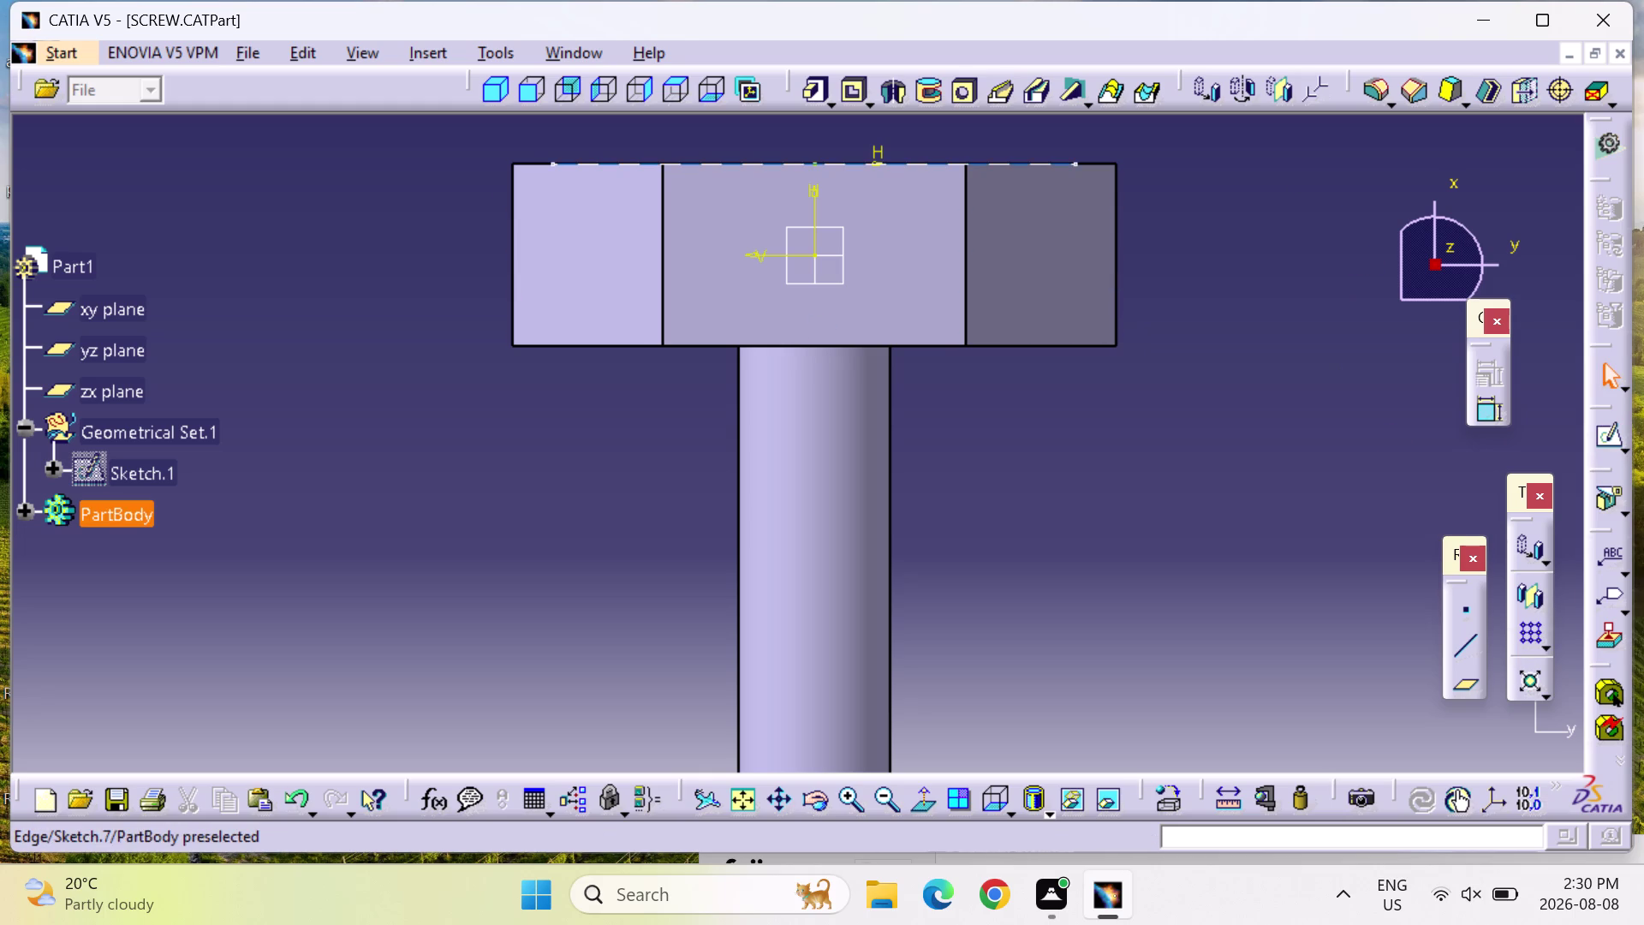
click(548, 161)
key(Escape)
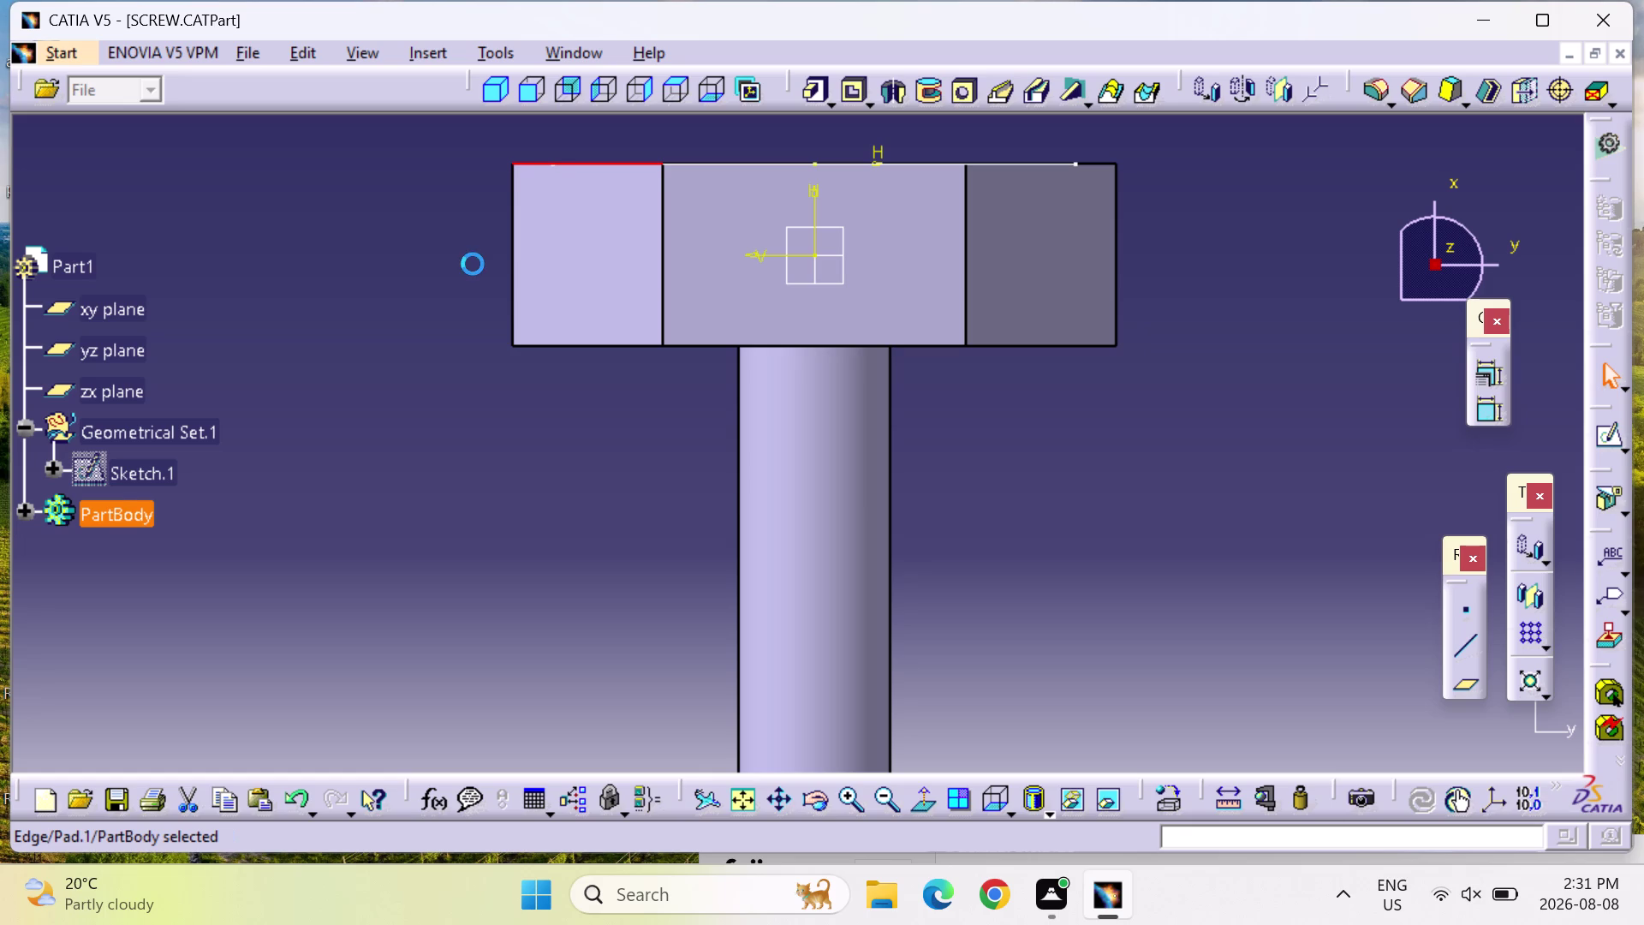
key(Escape)
key(Escape)
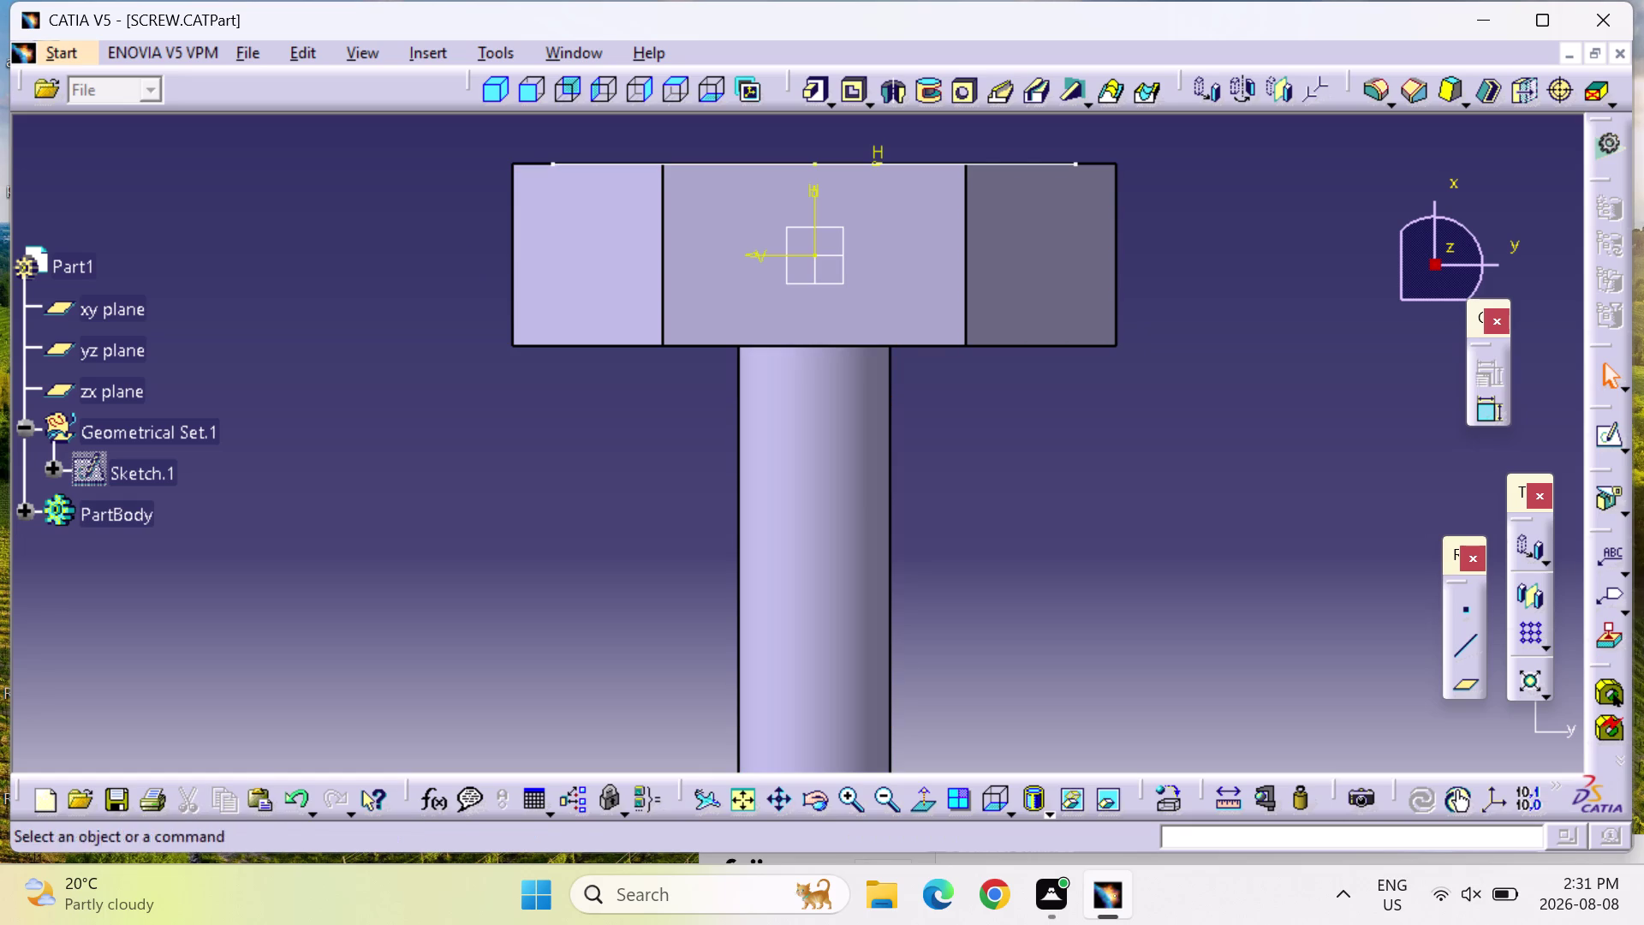
click(1614, 437)
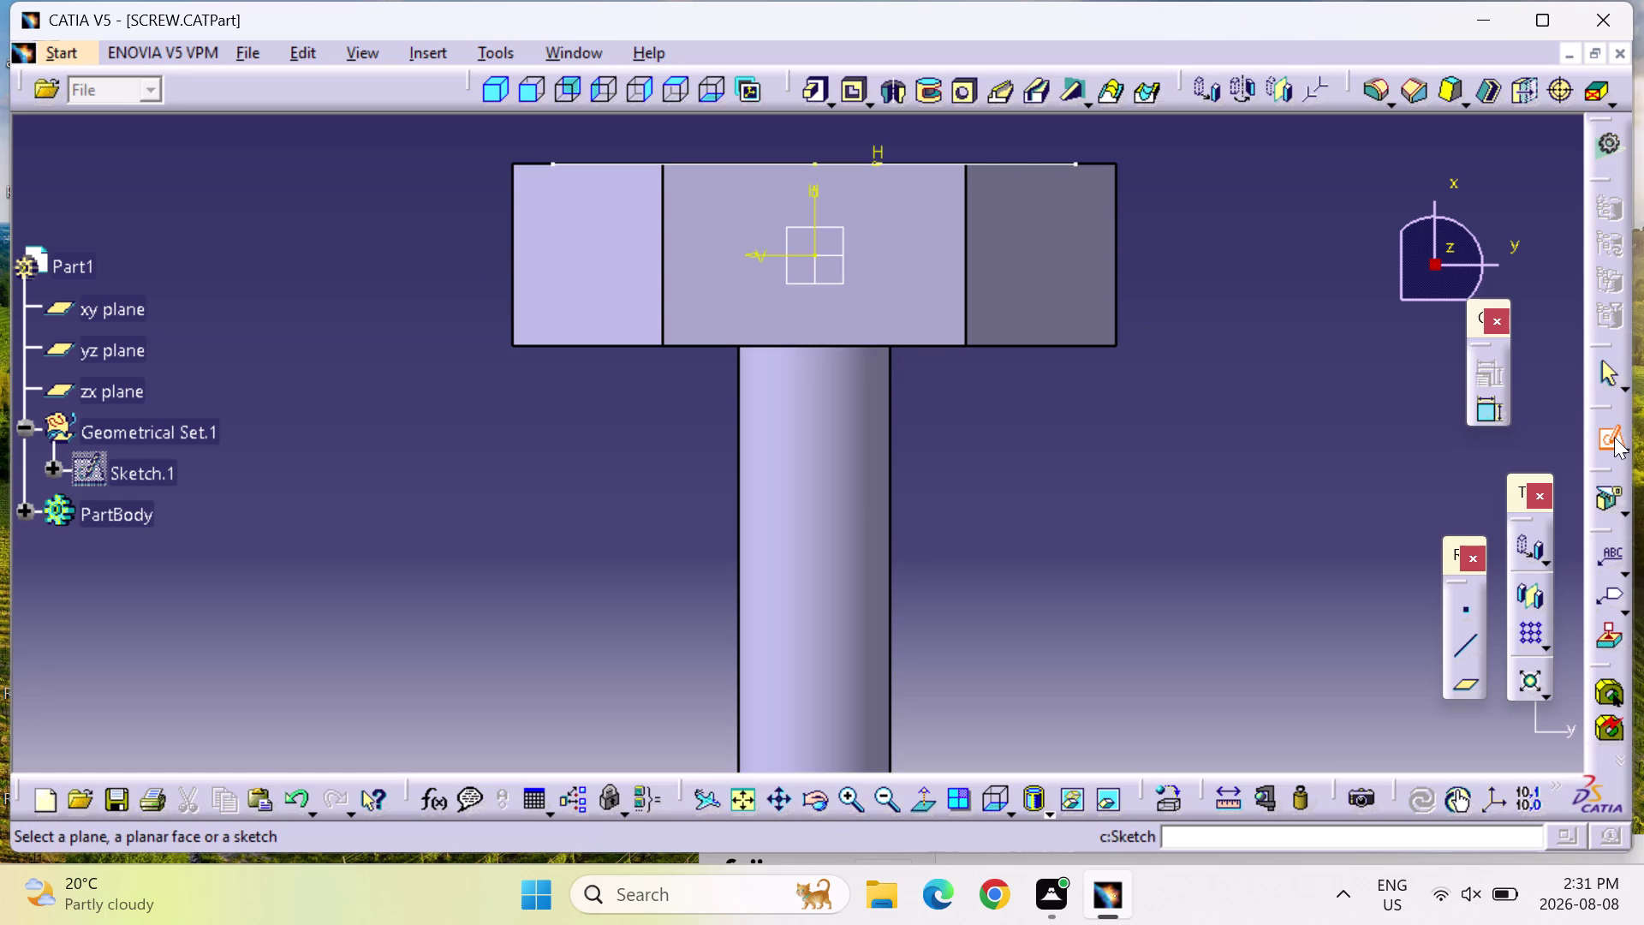
double_click(1614, 437)
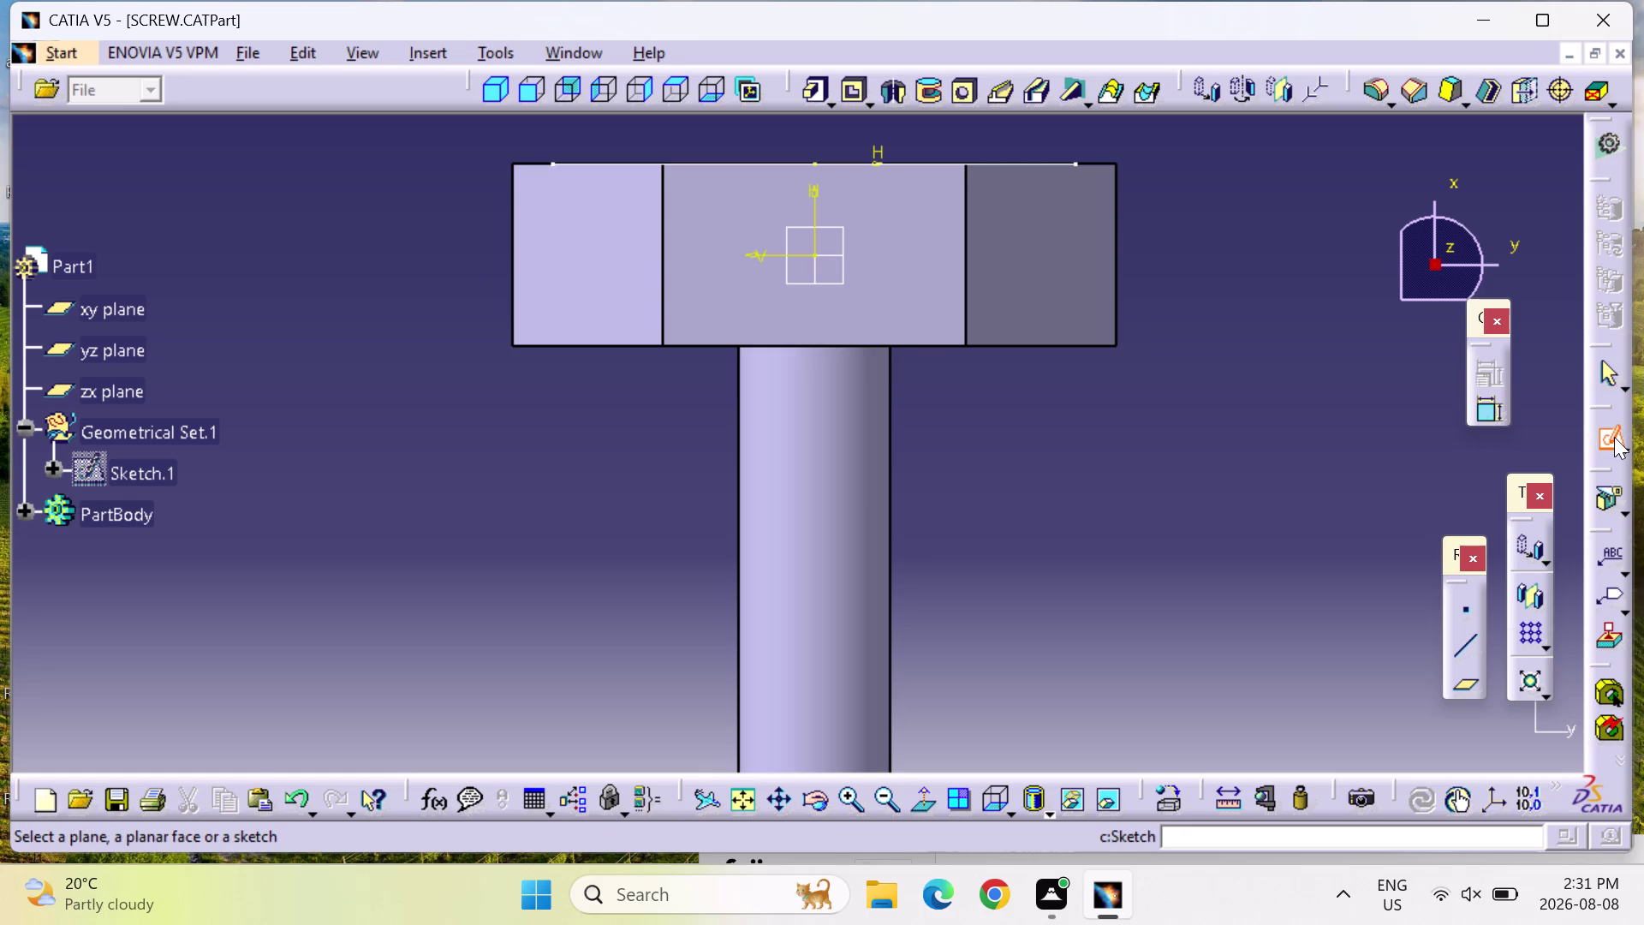
double_click(1614, 437)
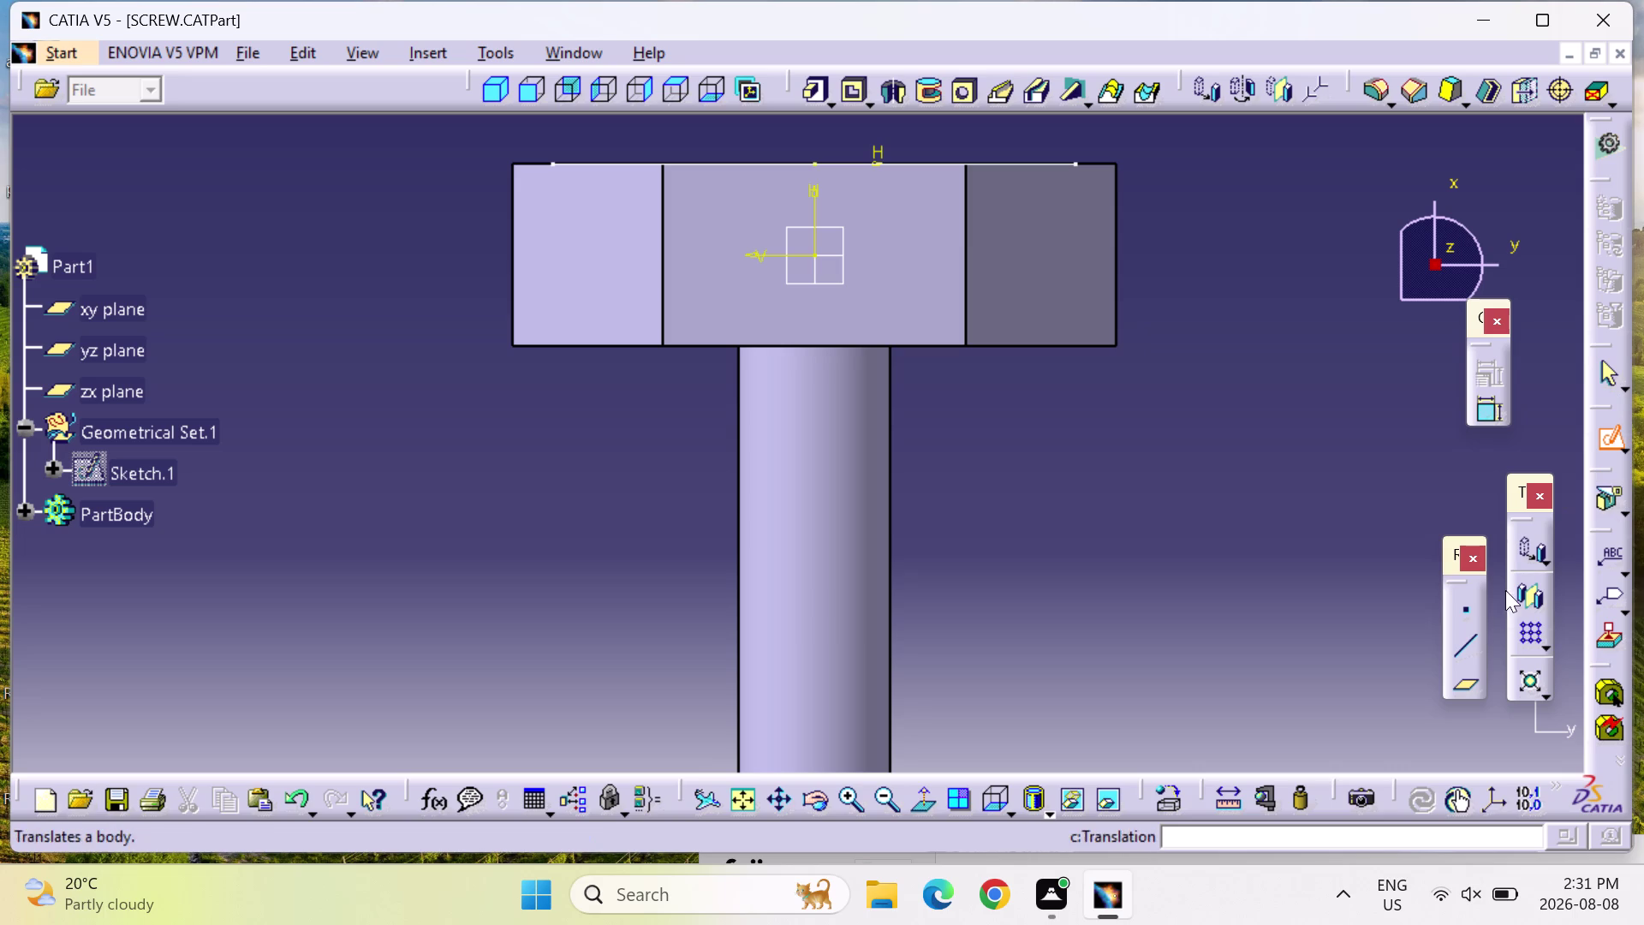
click(1472, 635)
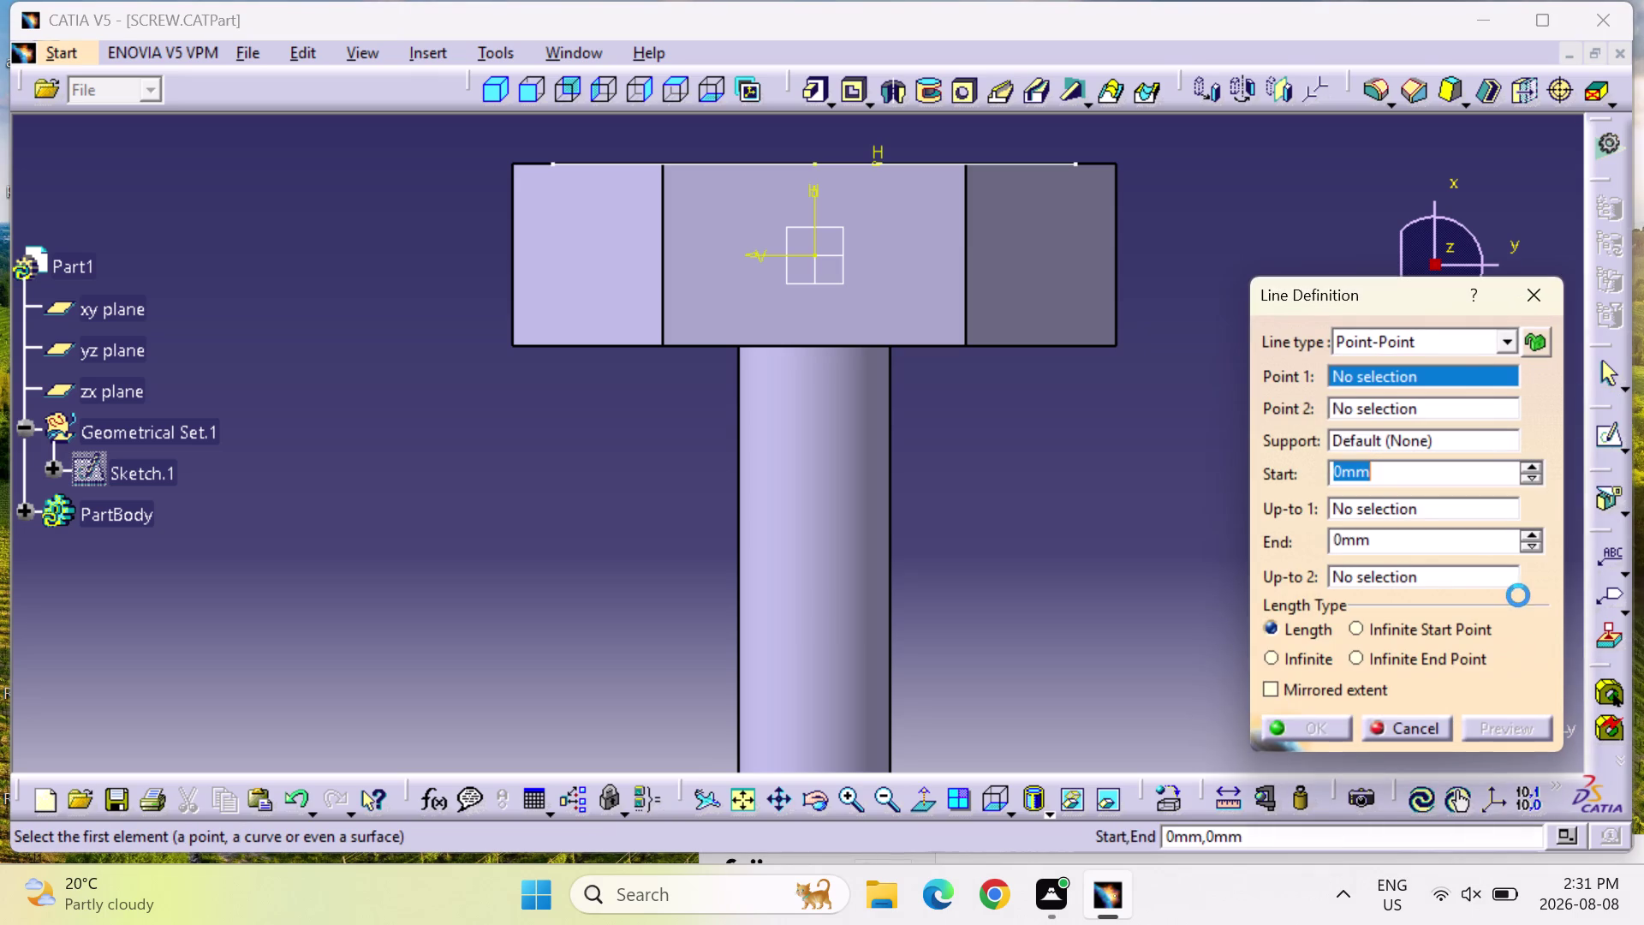
click(1525, 289)
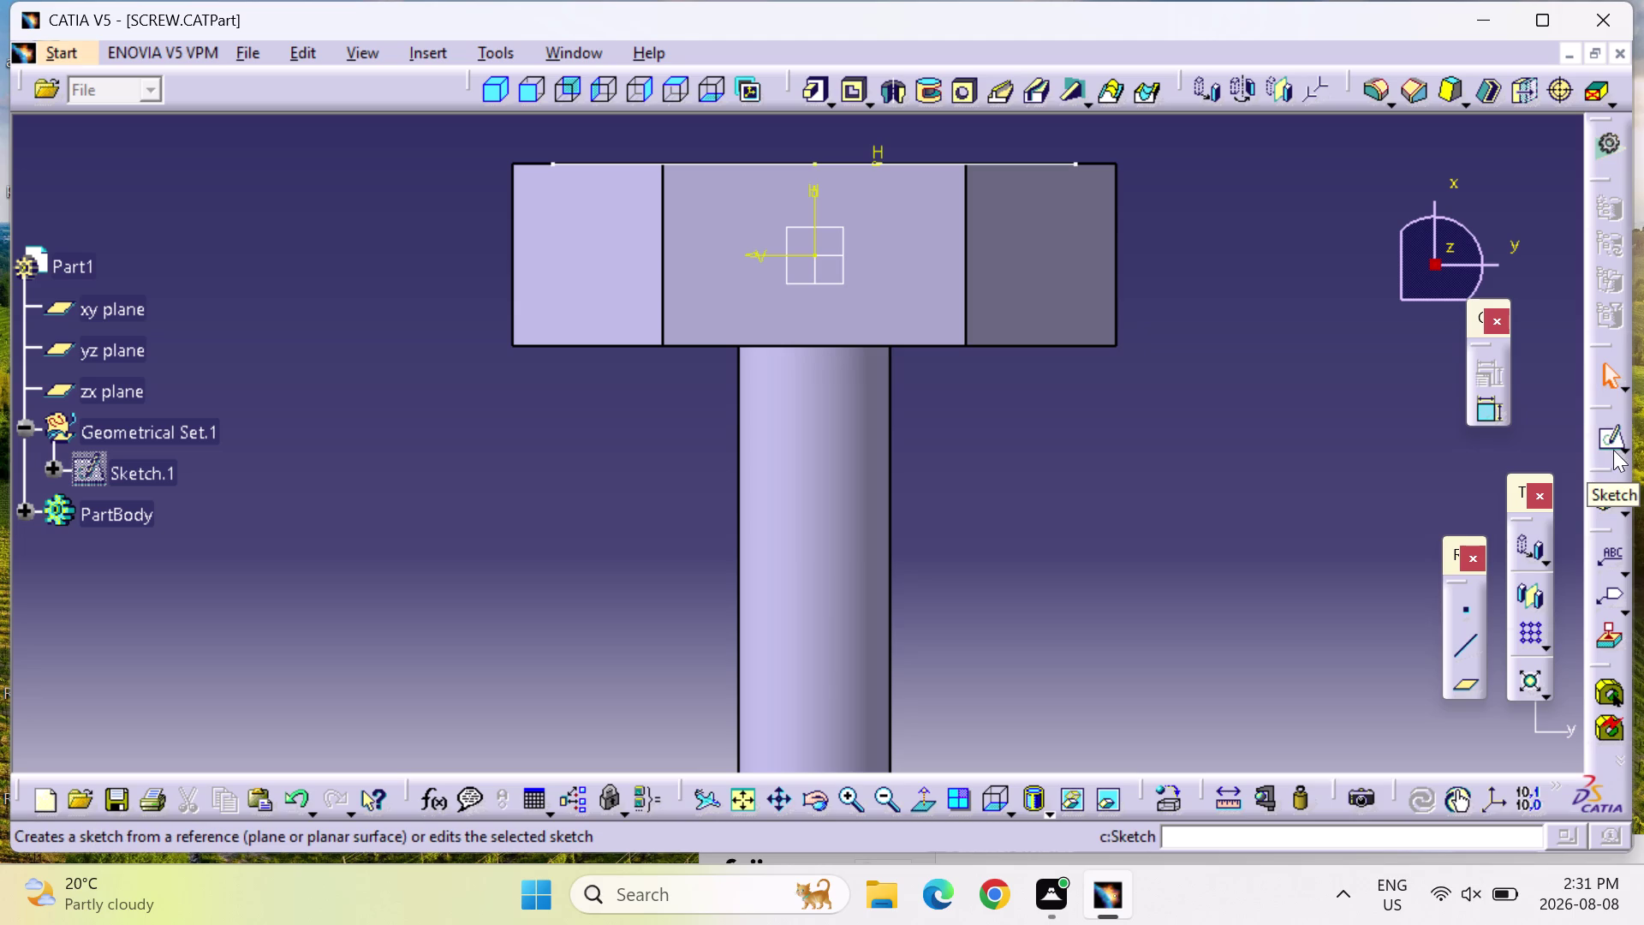
click(1611, 429)
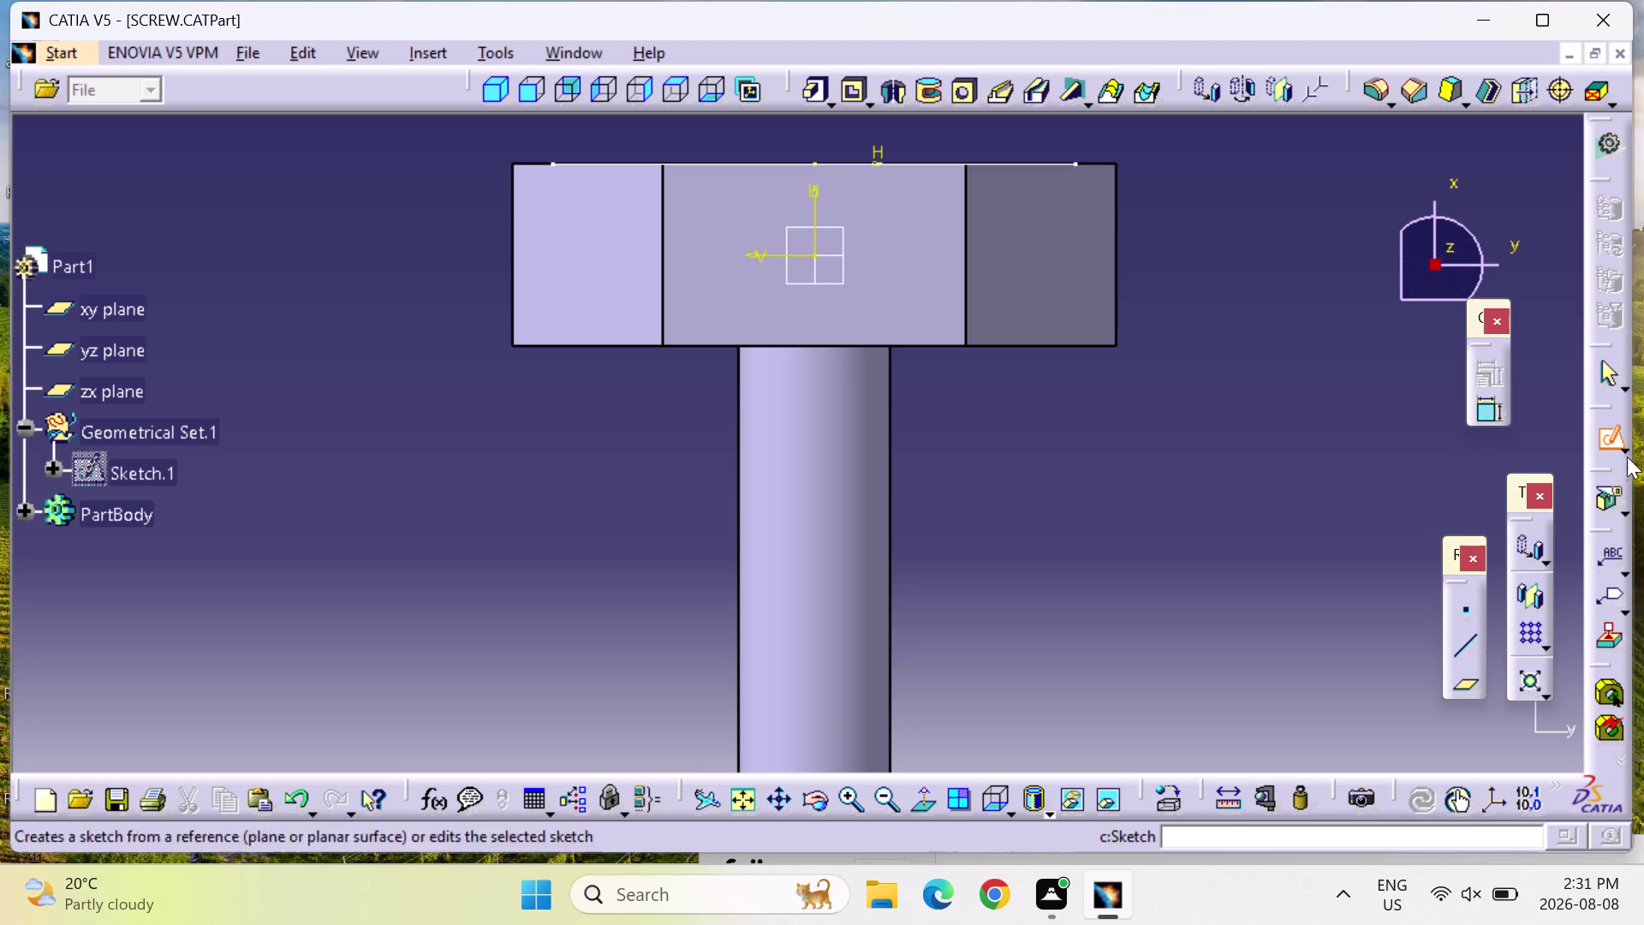
click(1461, 649)
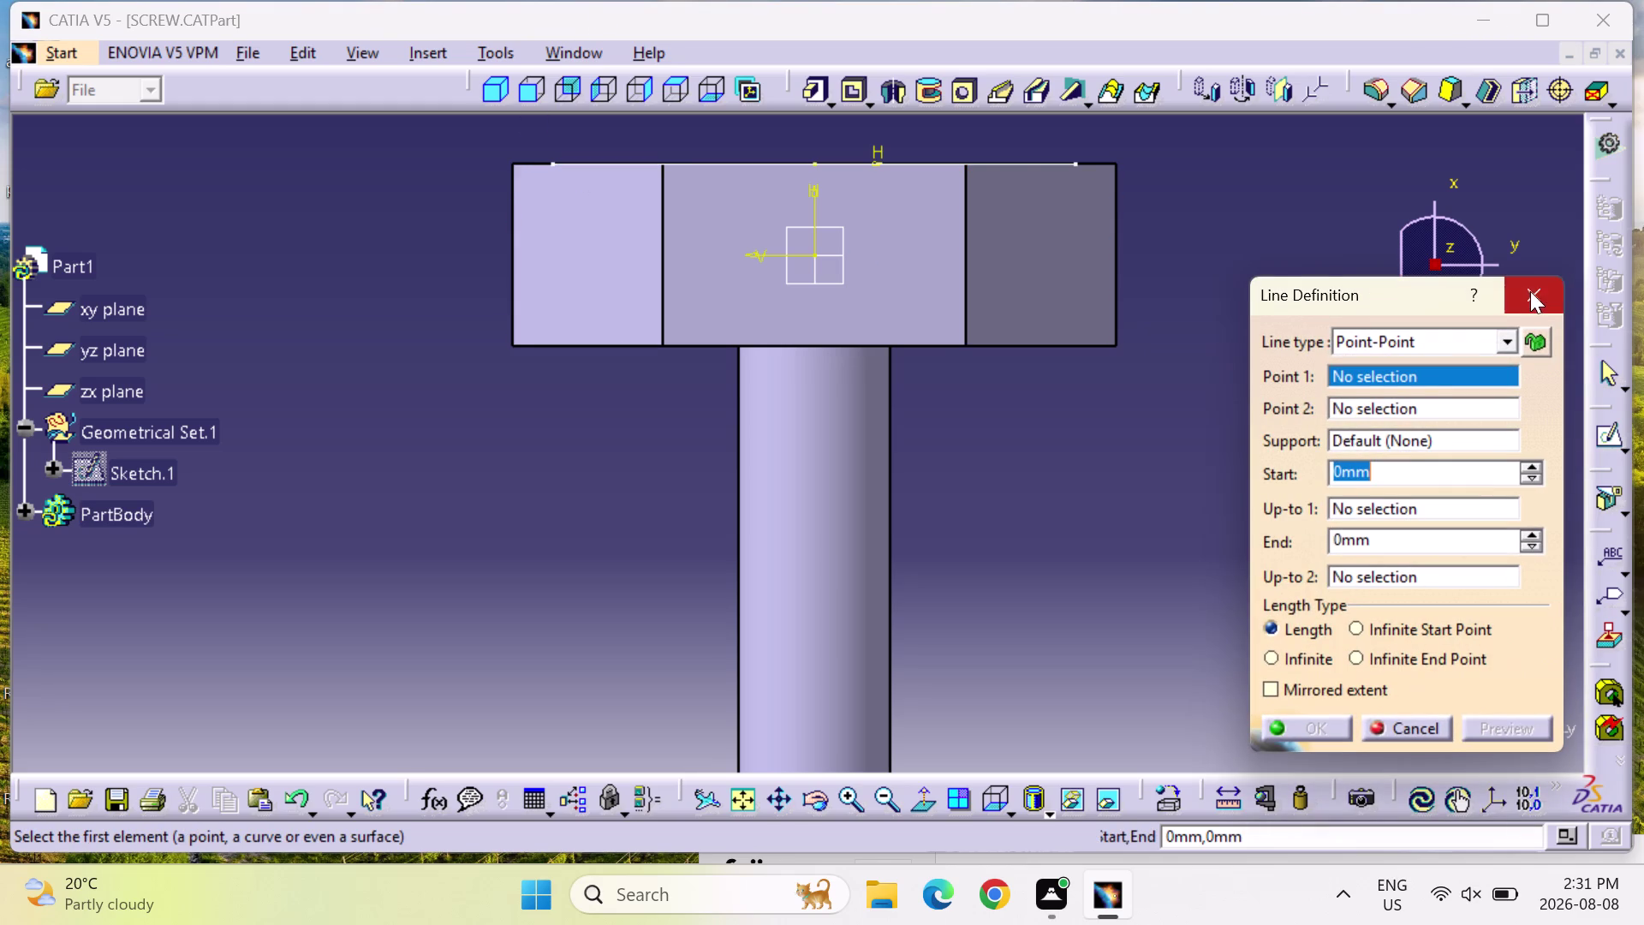
click(1532, 291)
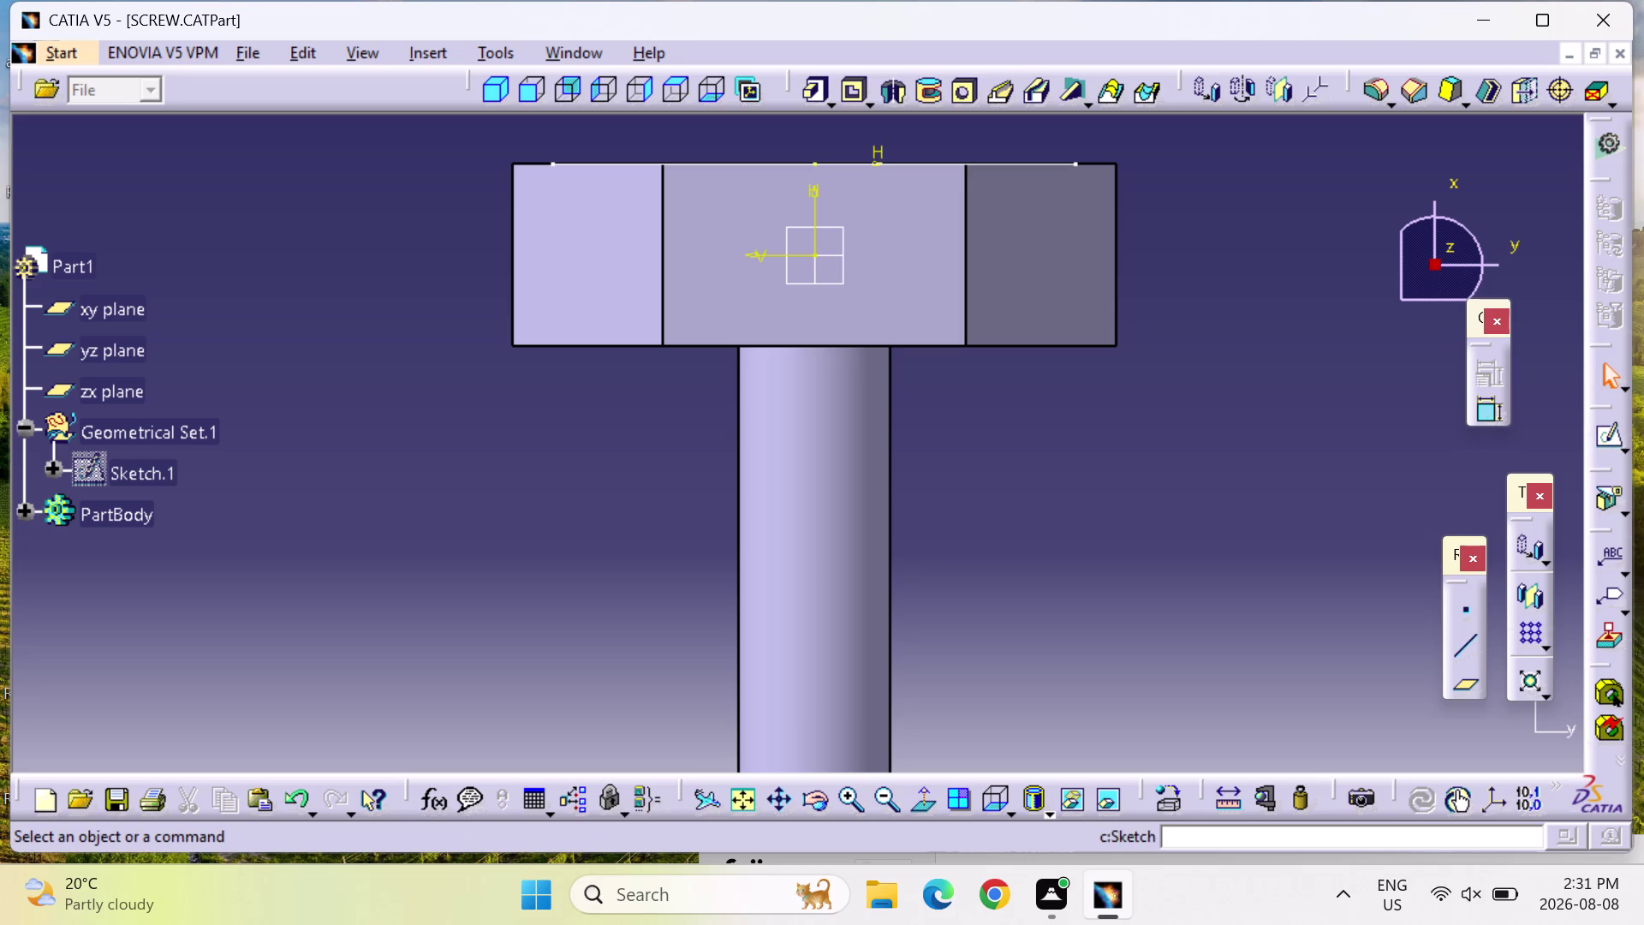
drag(1477, 317, 1505, 168)
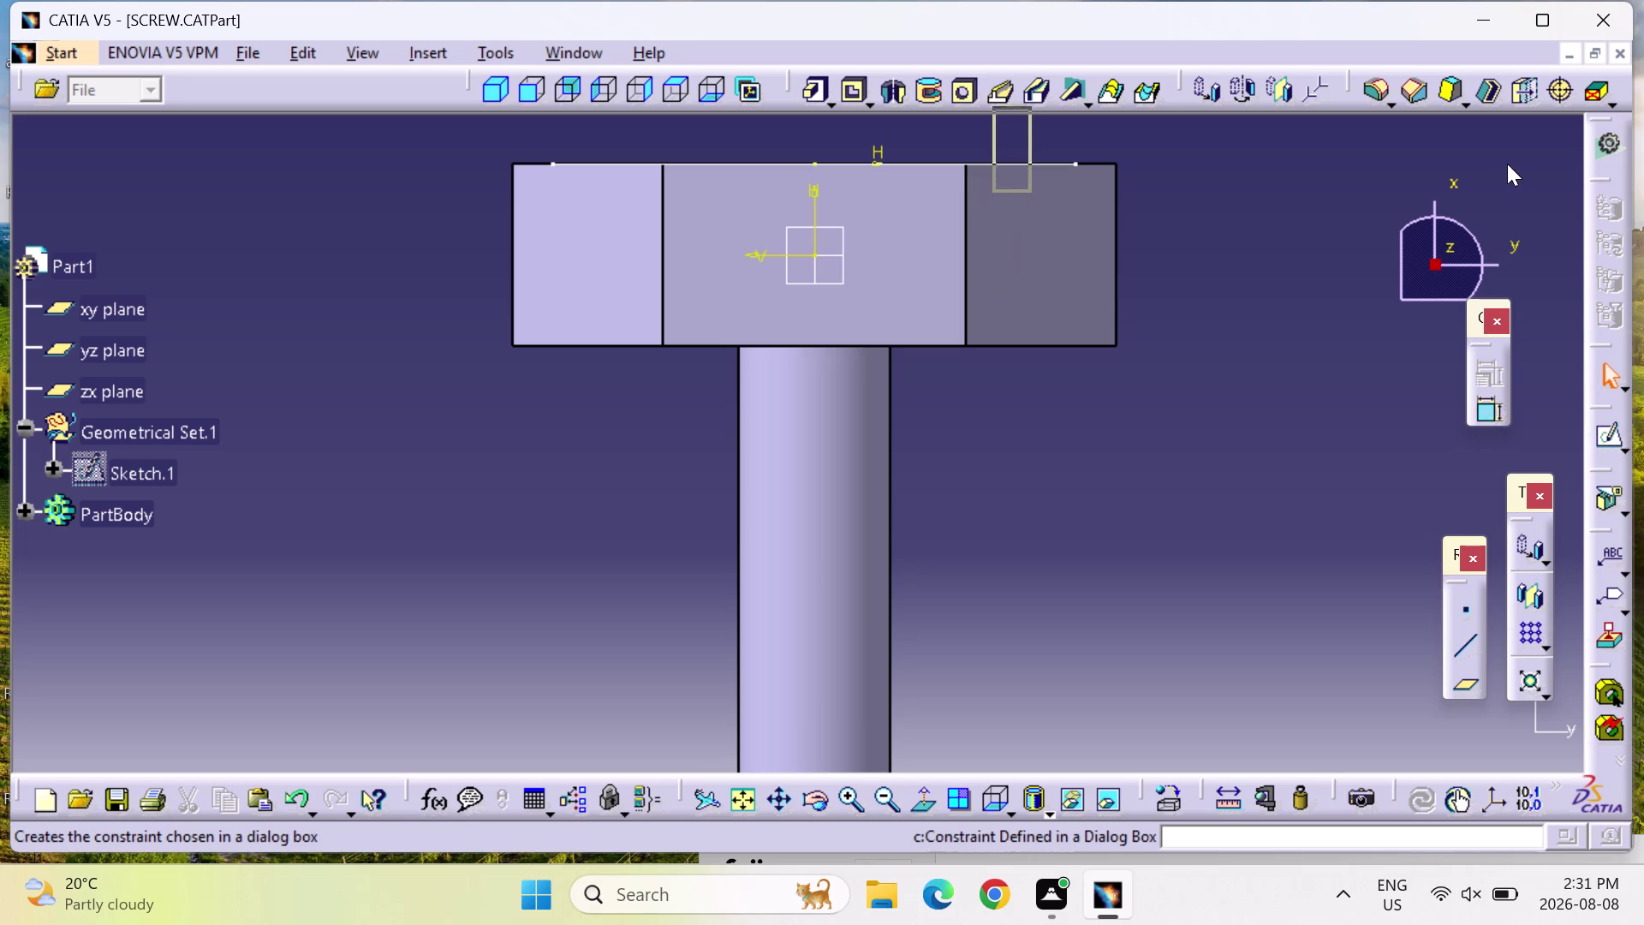
Dock the small floating tool palette into the right-hand toolbar.
drag(1506, 168, 1559, 119)
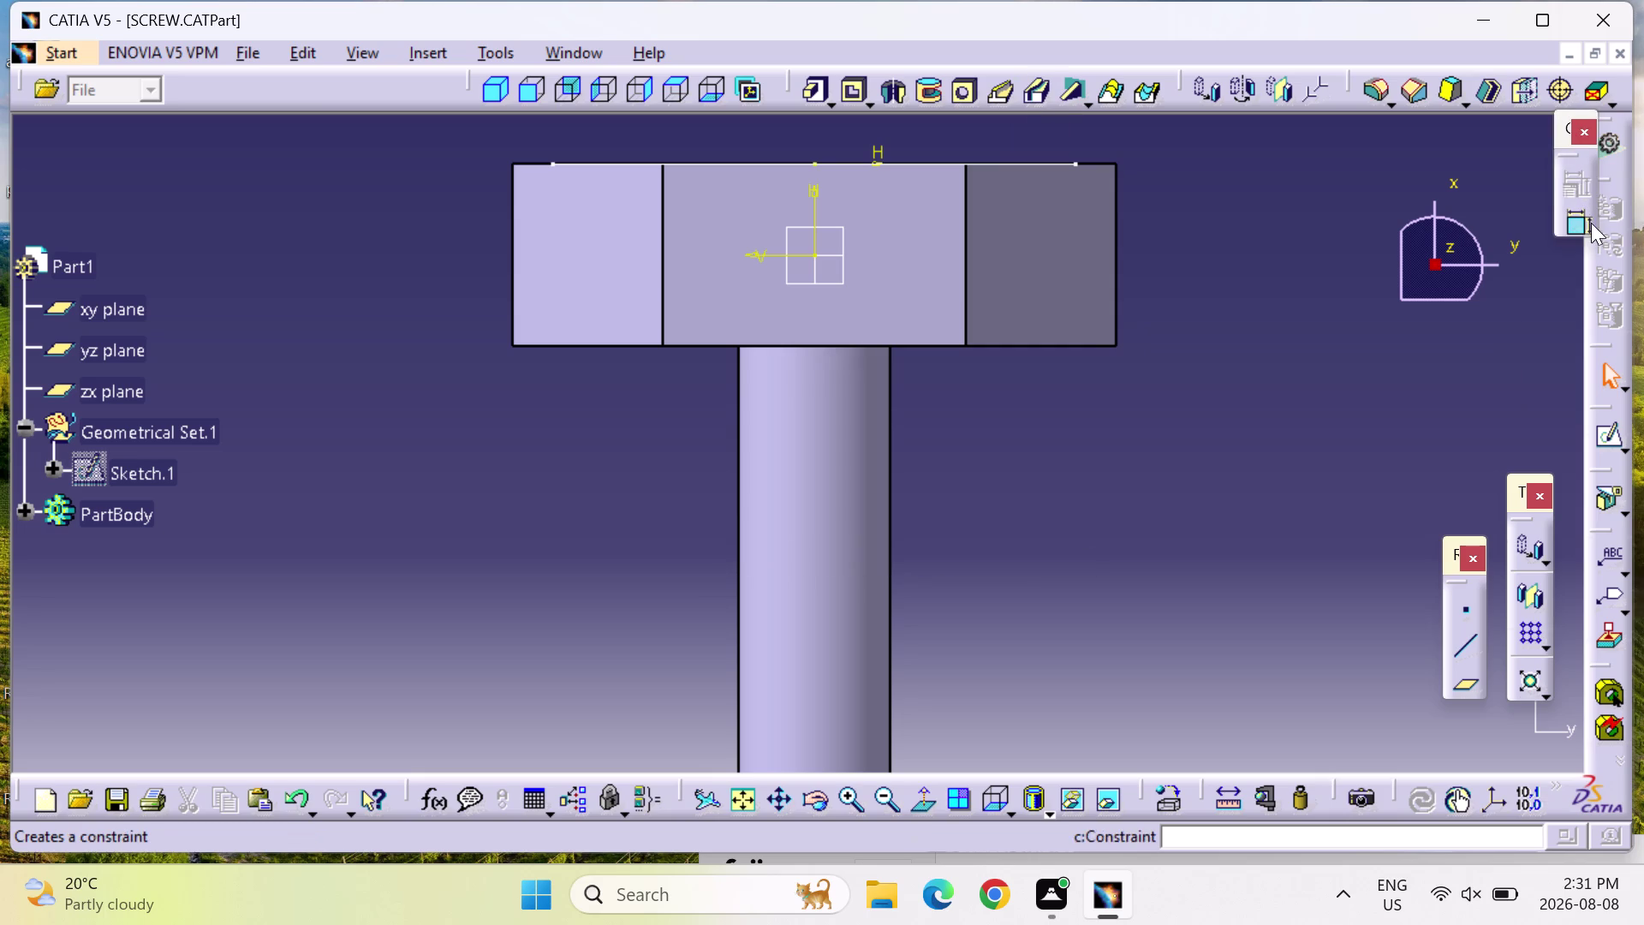
drag(1565, 124, 1561, 143)
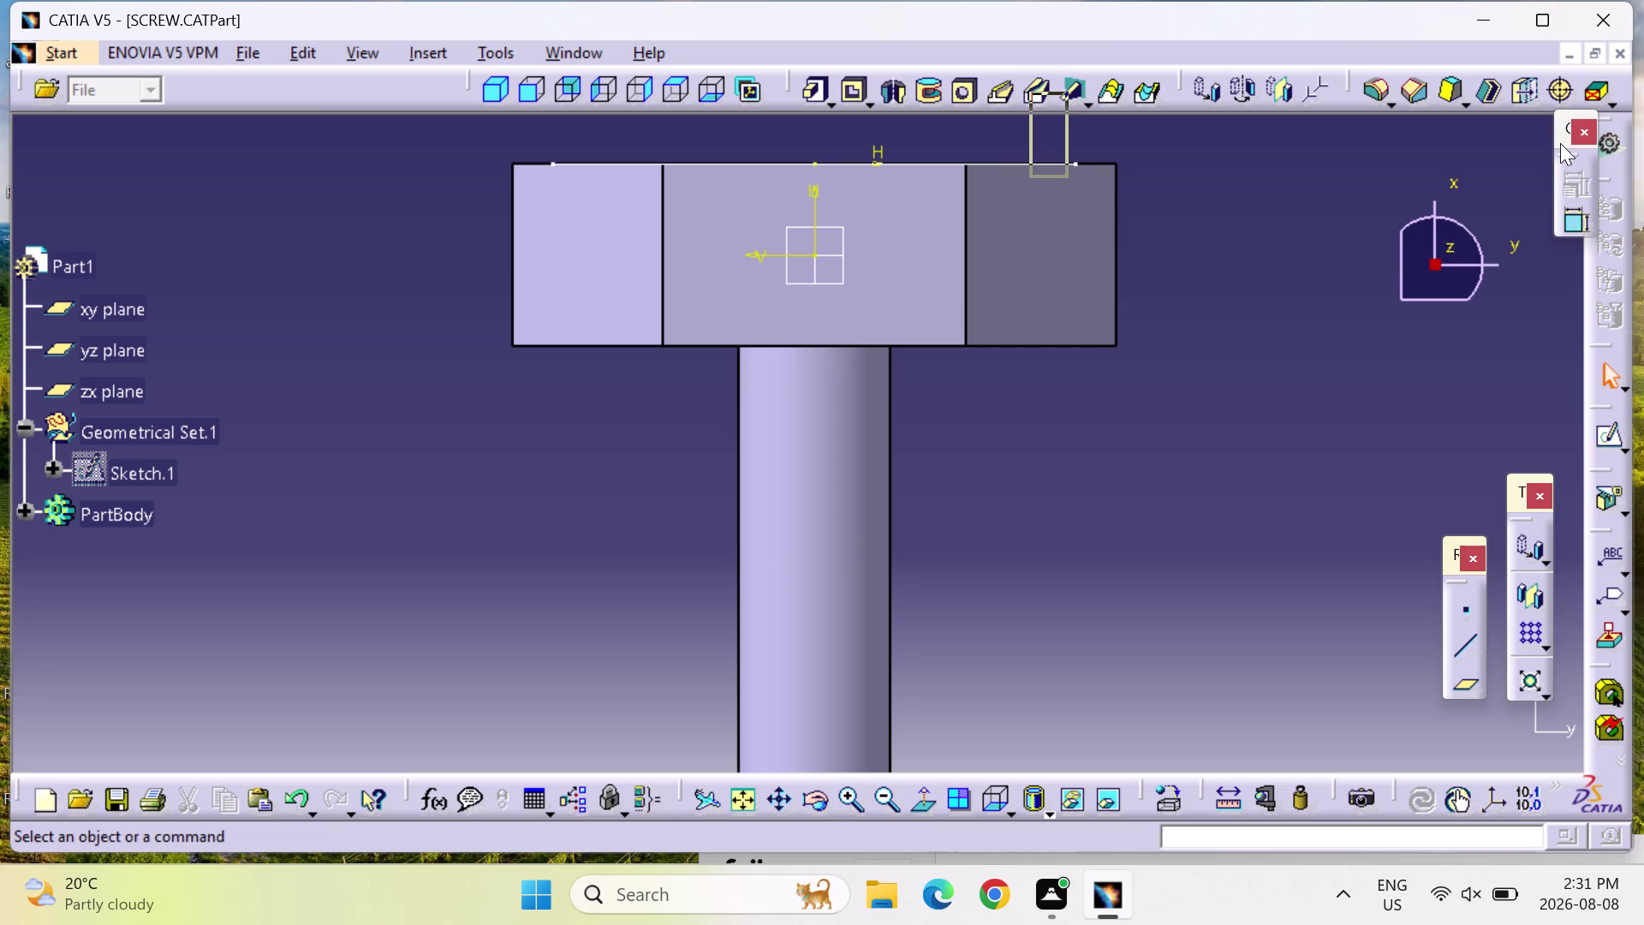
drag(1560, 143, 1576, 102)
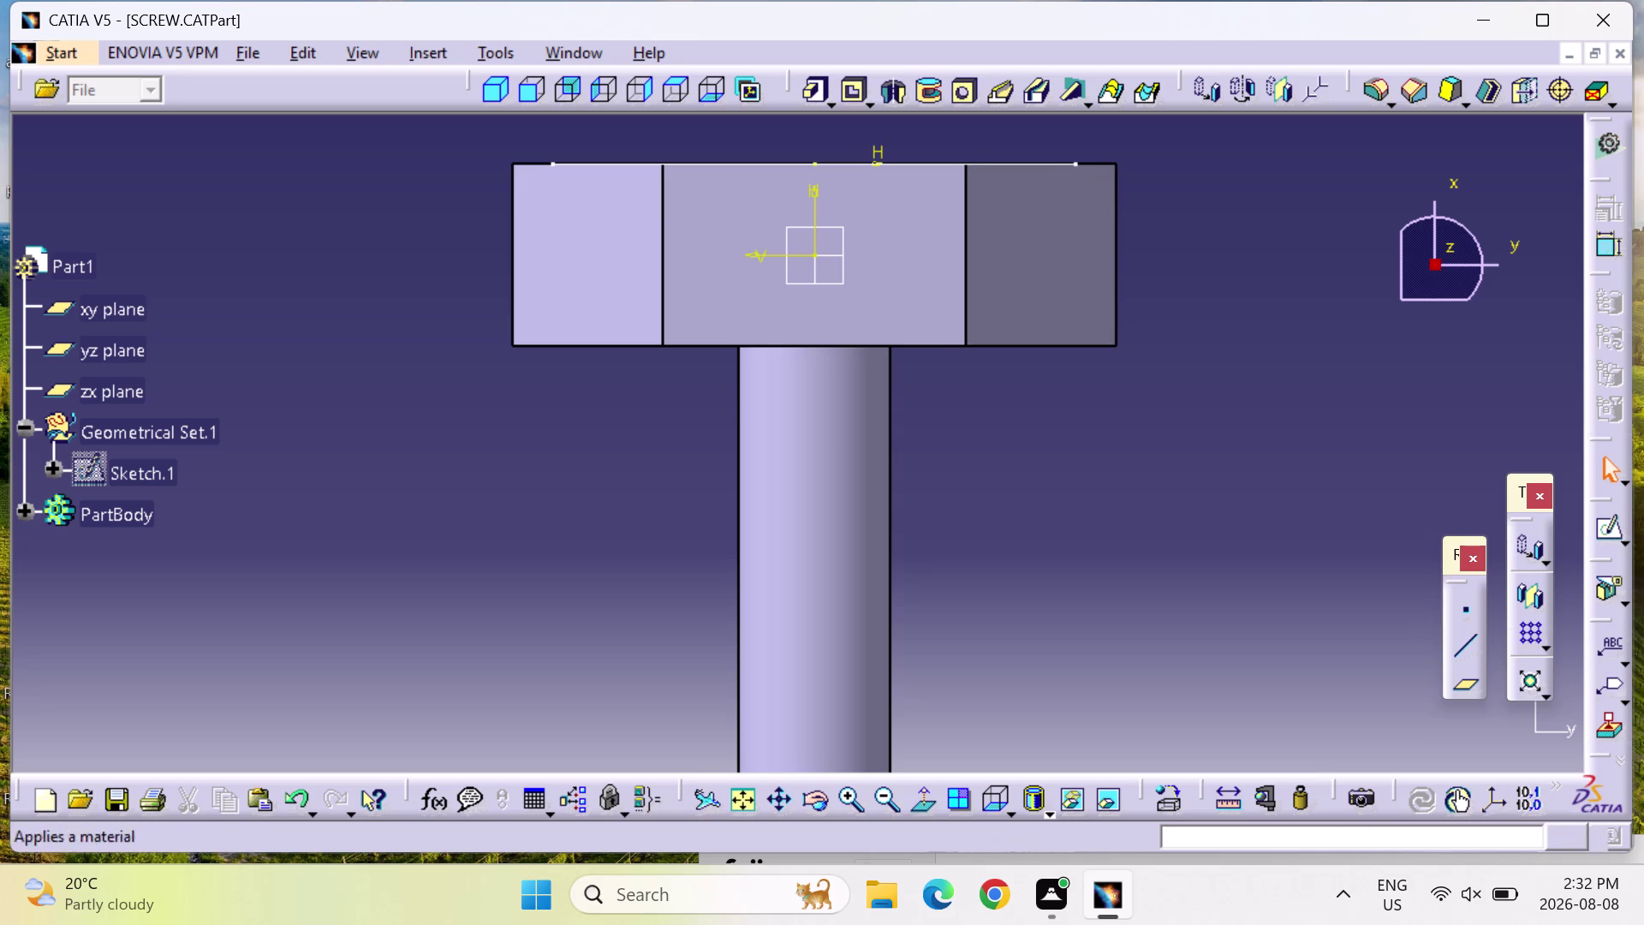
Recentre the view on the shank and start a new sketch awaiting its support plane.
click(1467, 648)
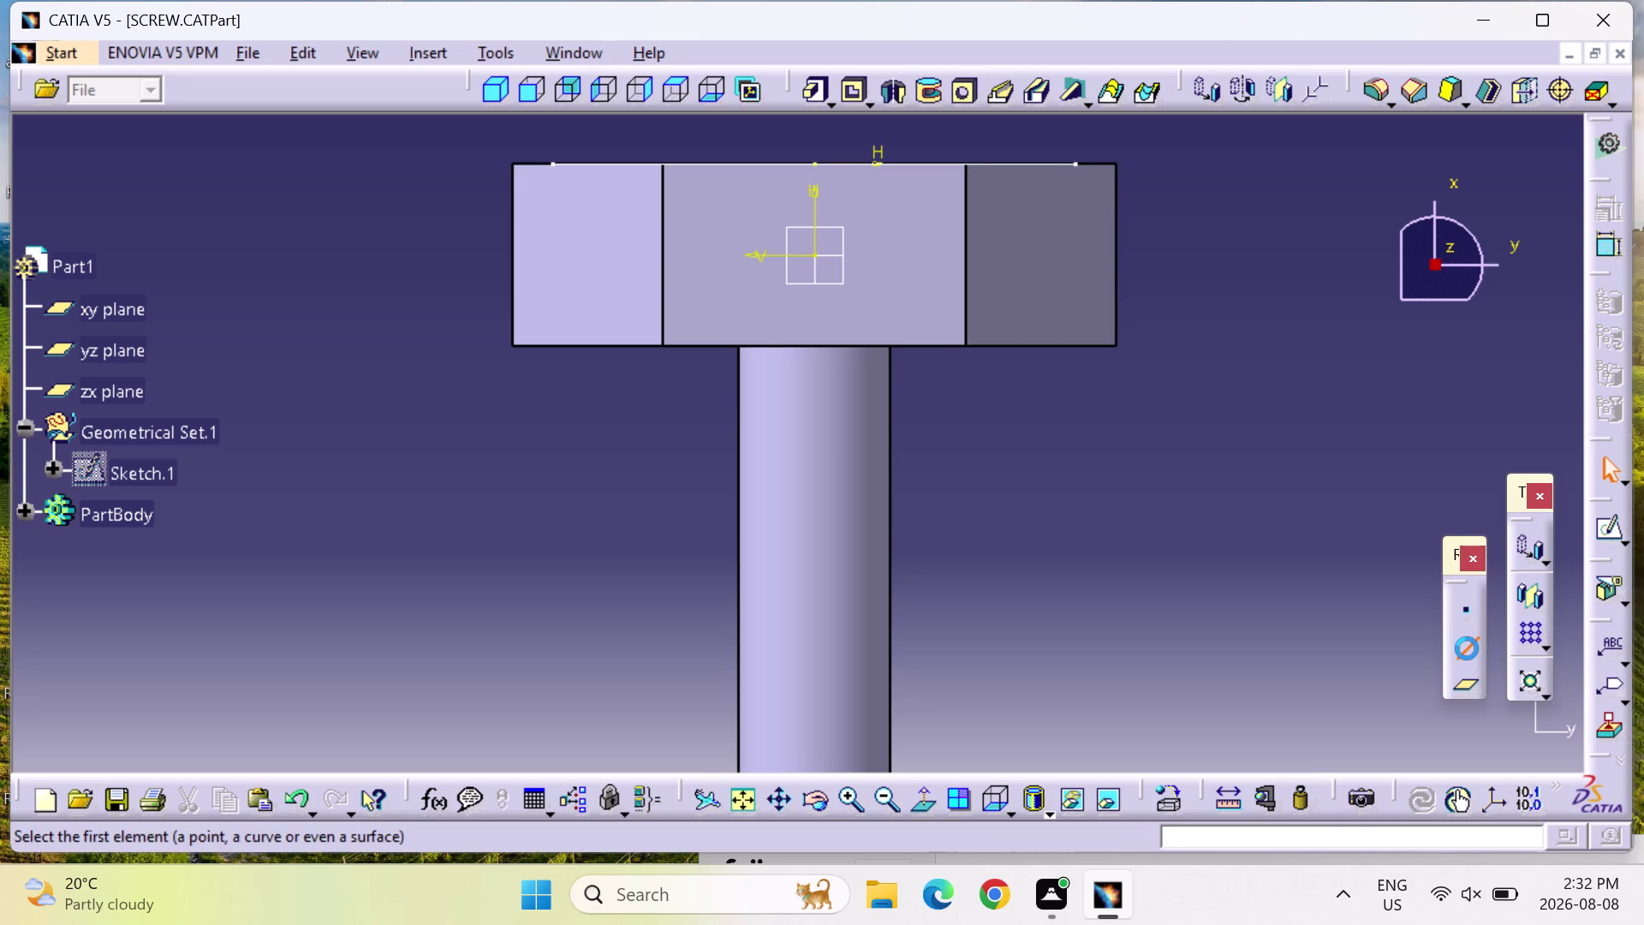
click(1521, 295)
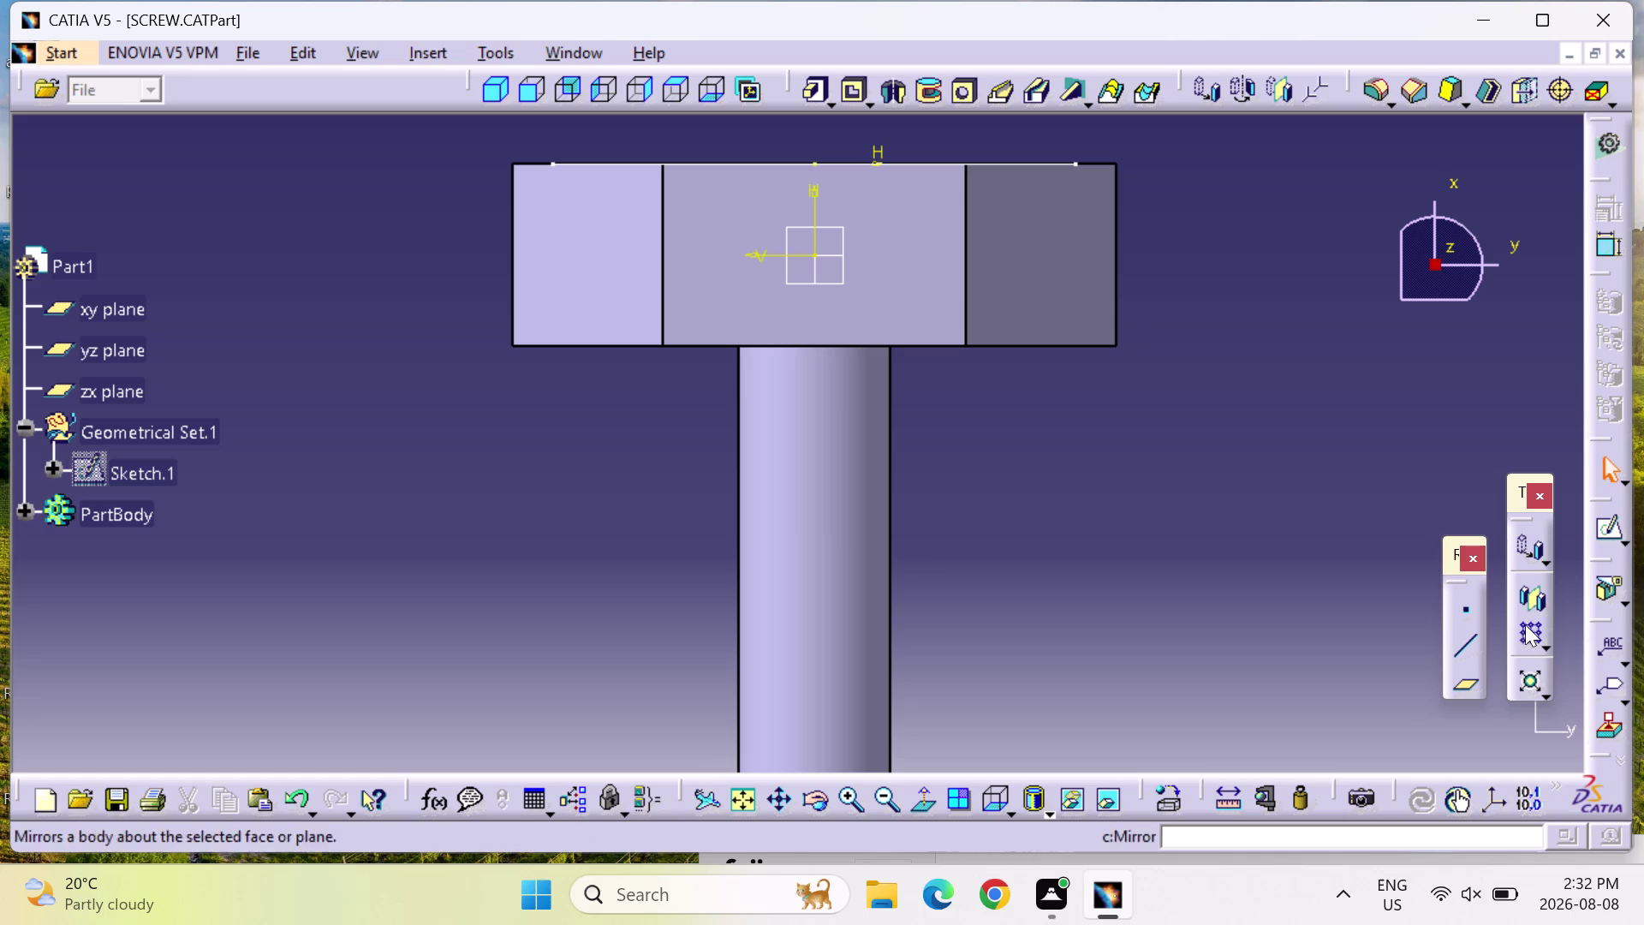
middle_click(1378, 502)
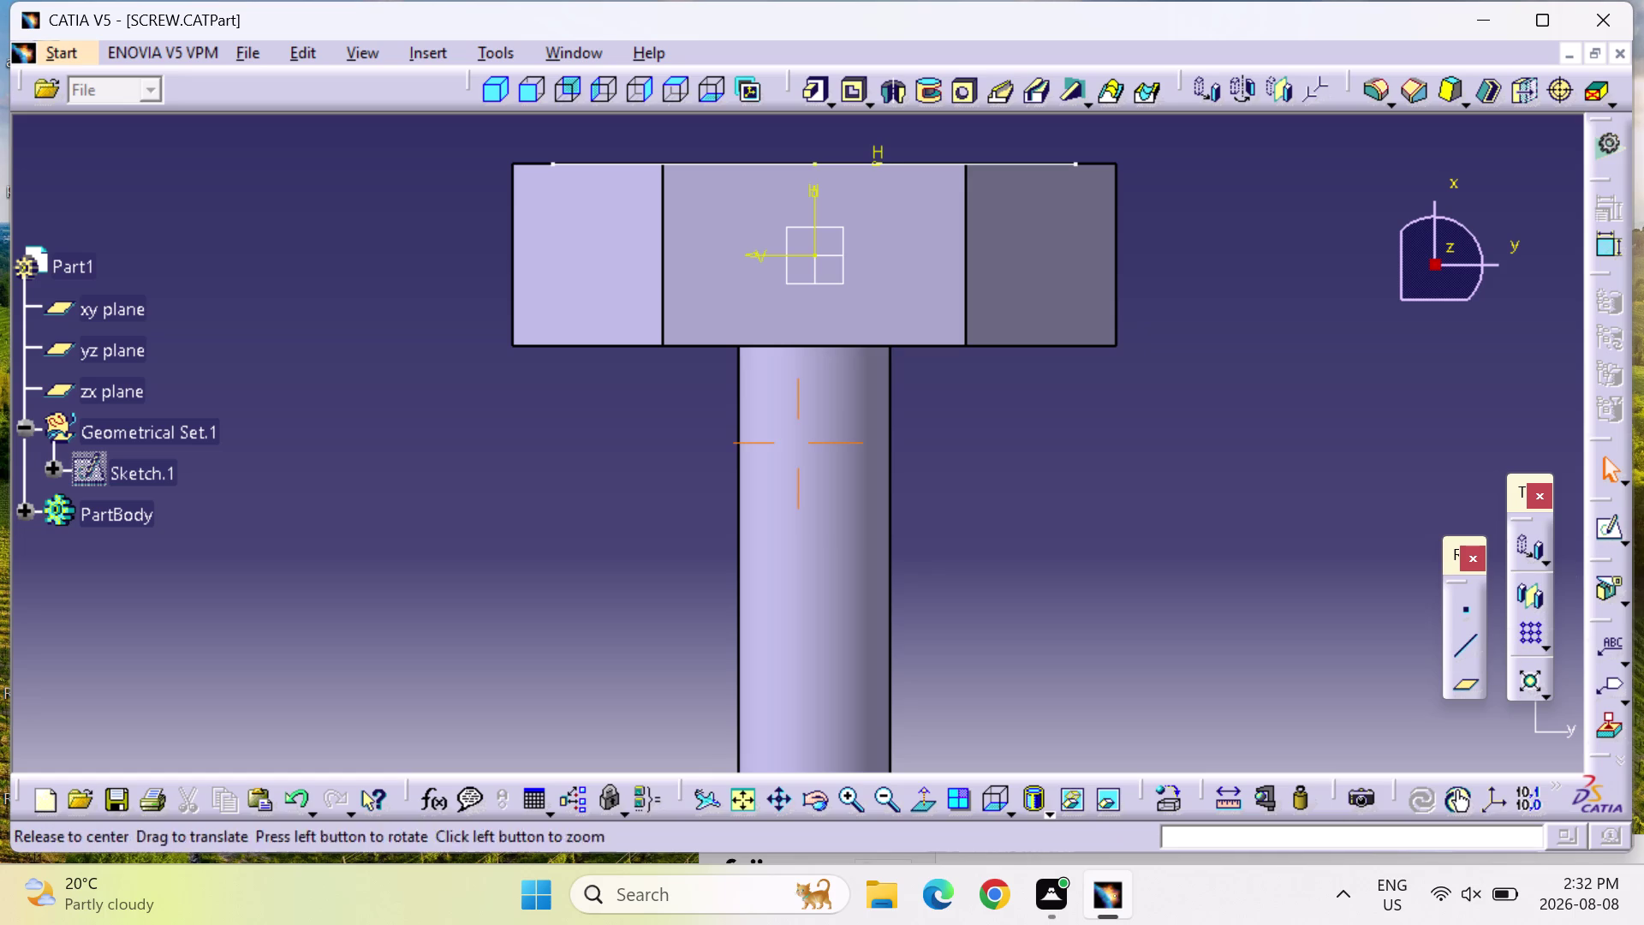
right_click(1378, 502)
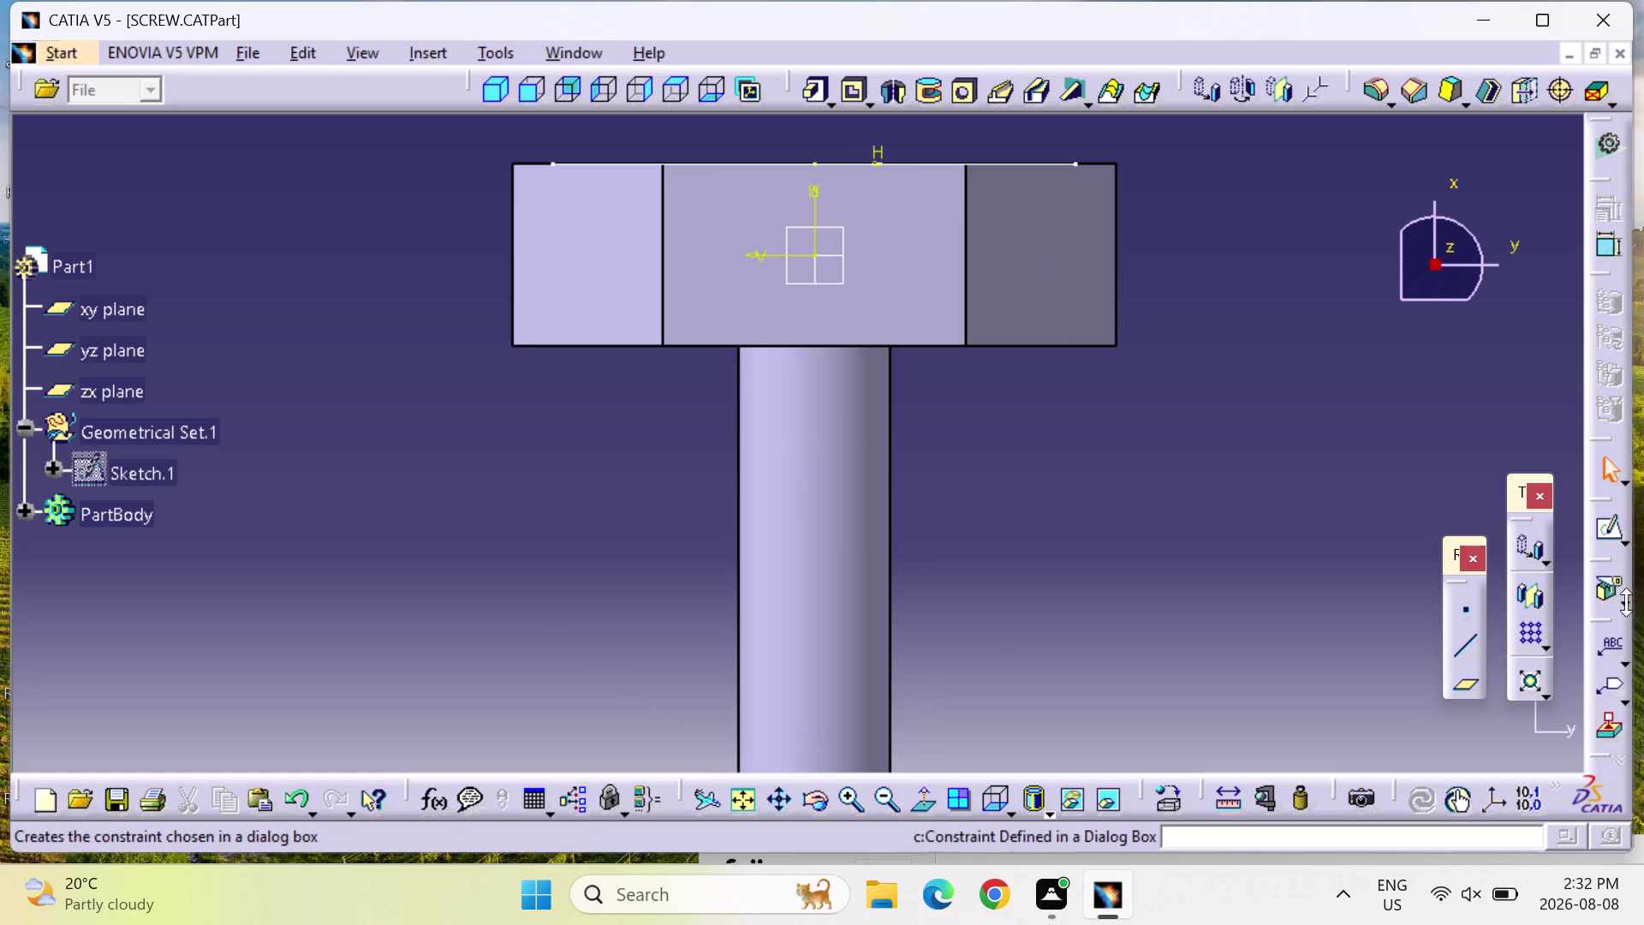
click(1612, 527)
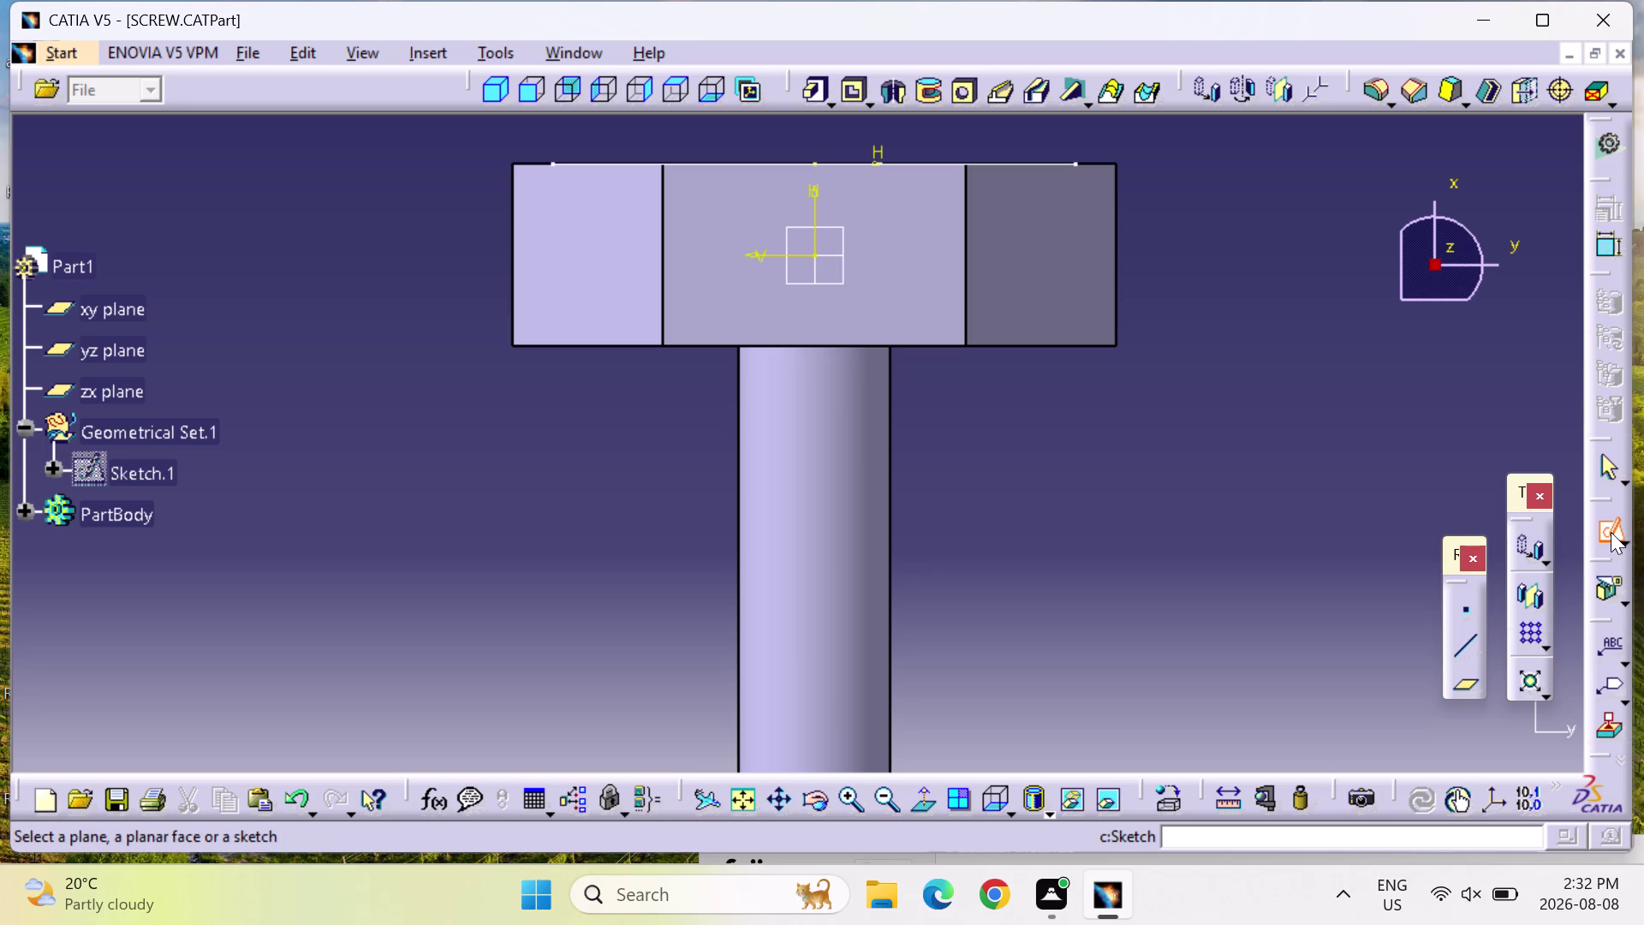
click(1609, 520)
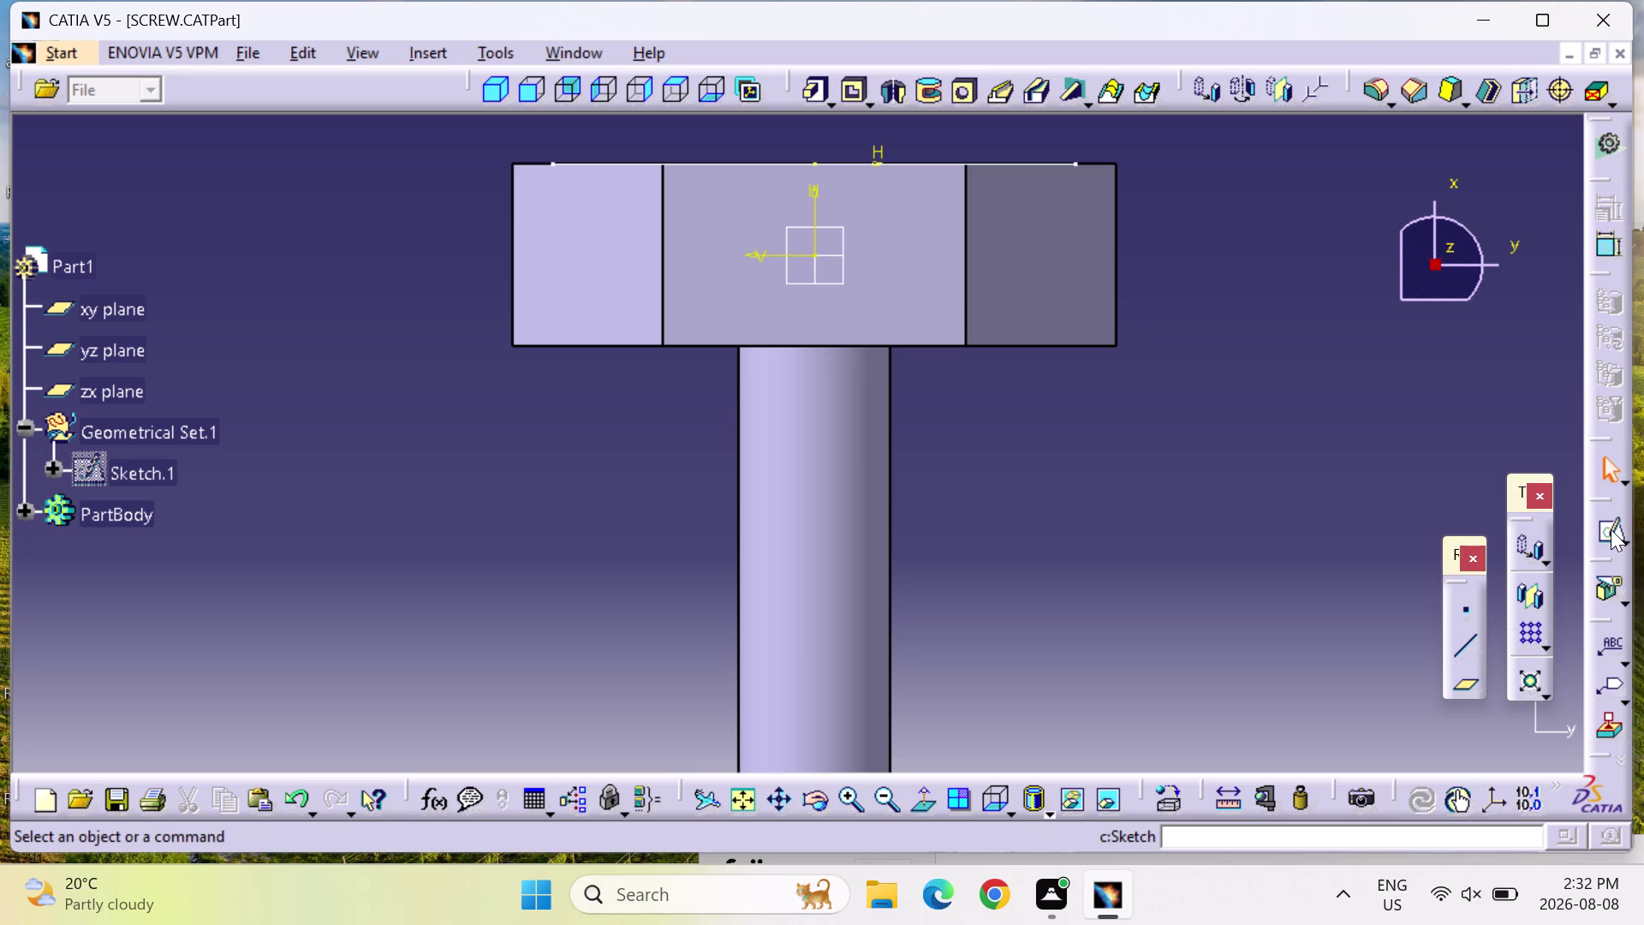
click(1465, 645)
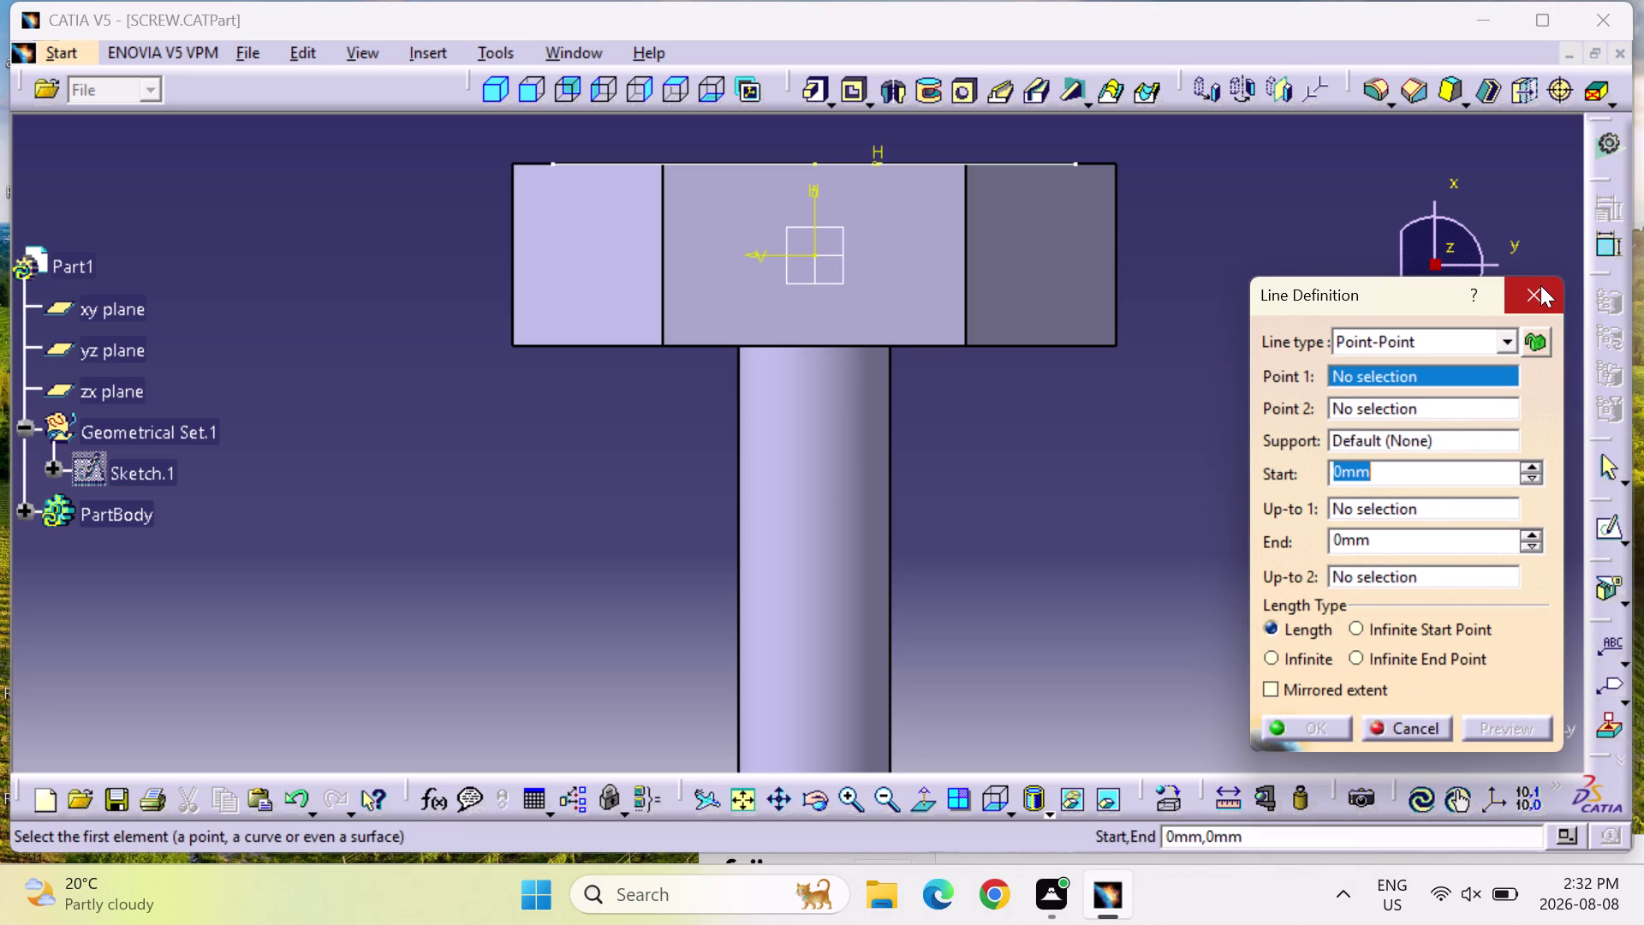
click(1540, 287)
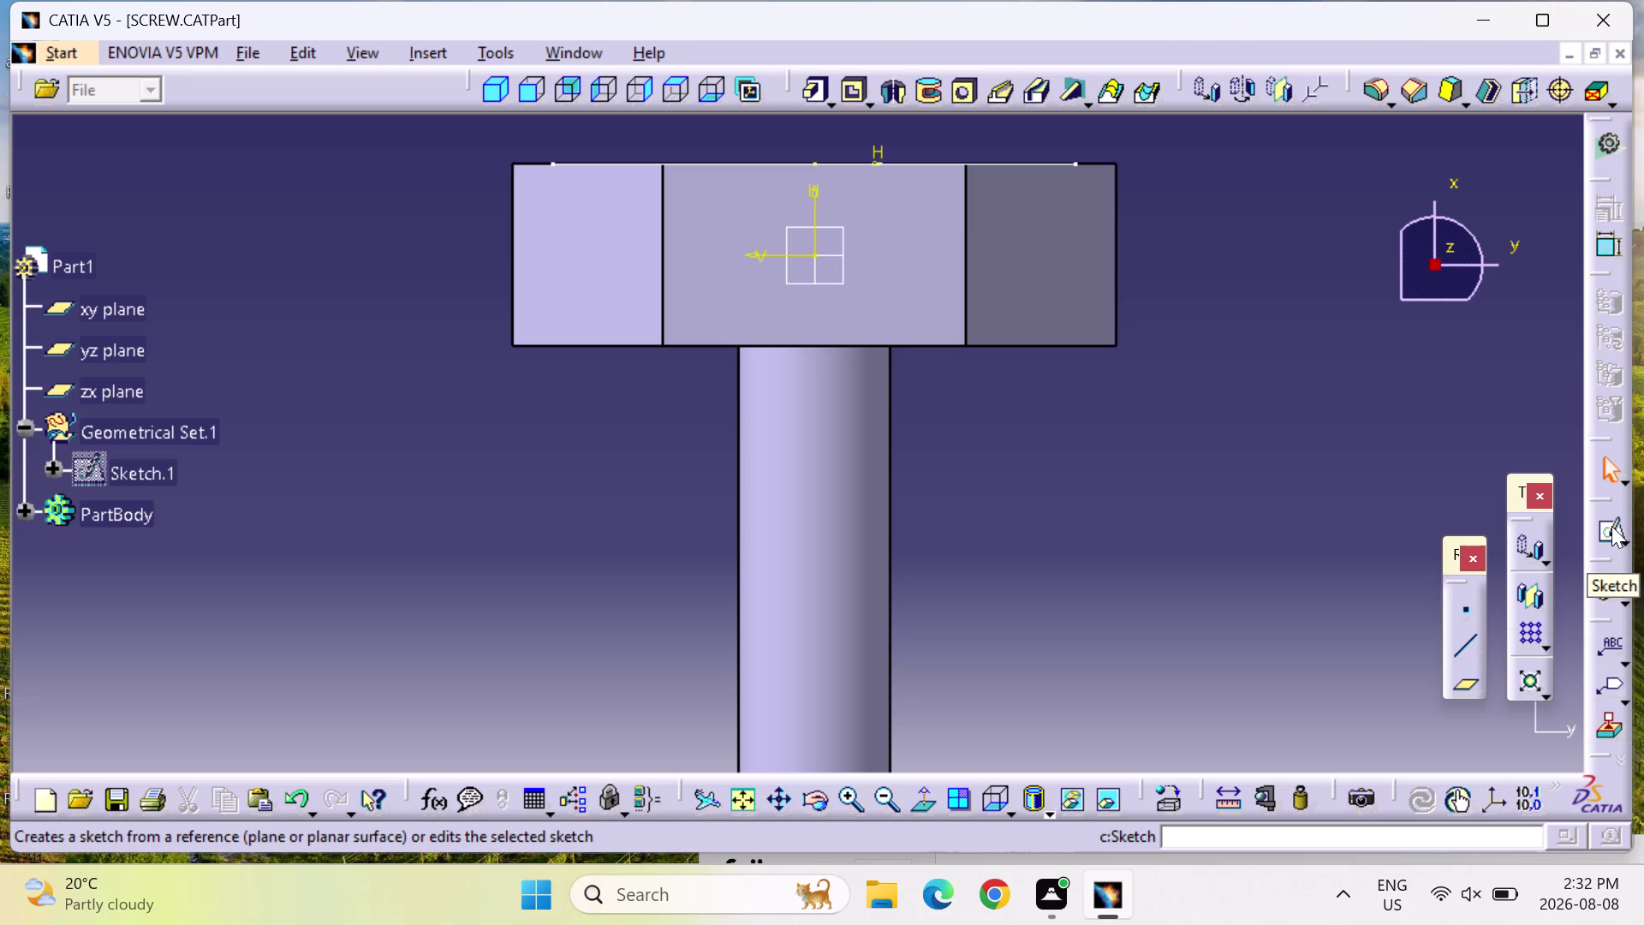
click(1612, 526)
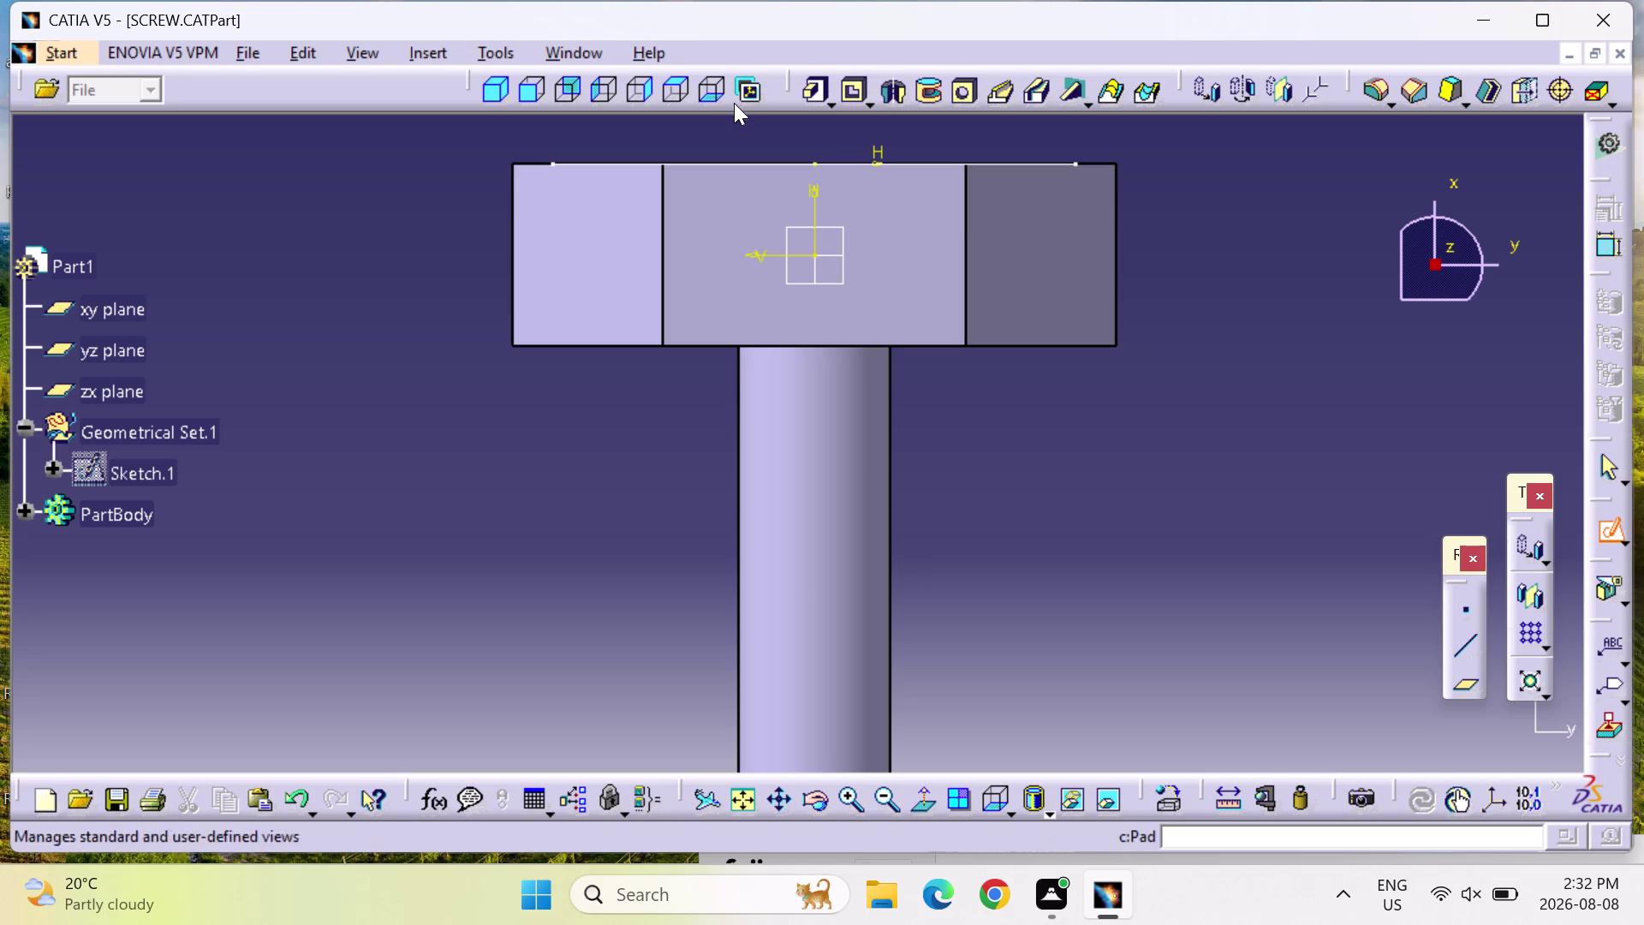
click(718, 83)
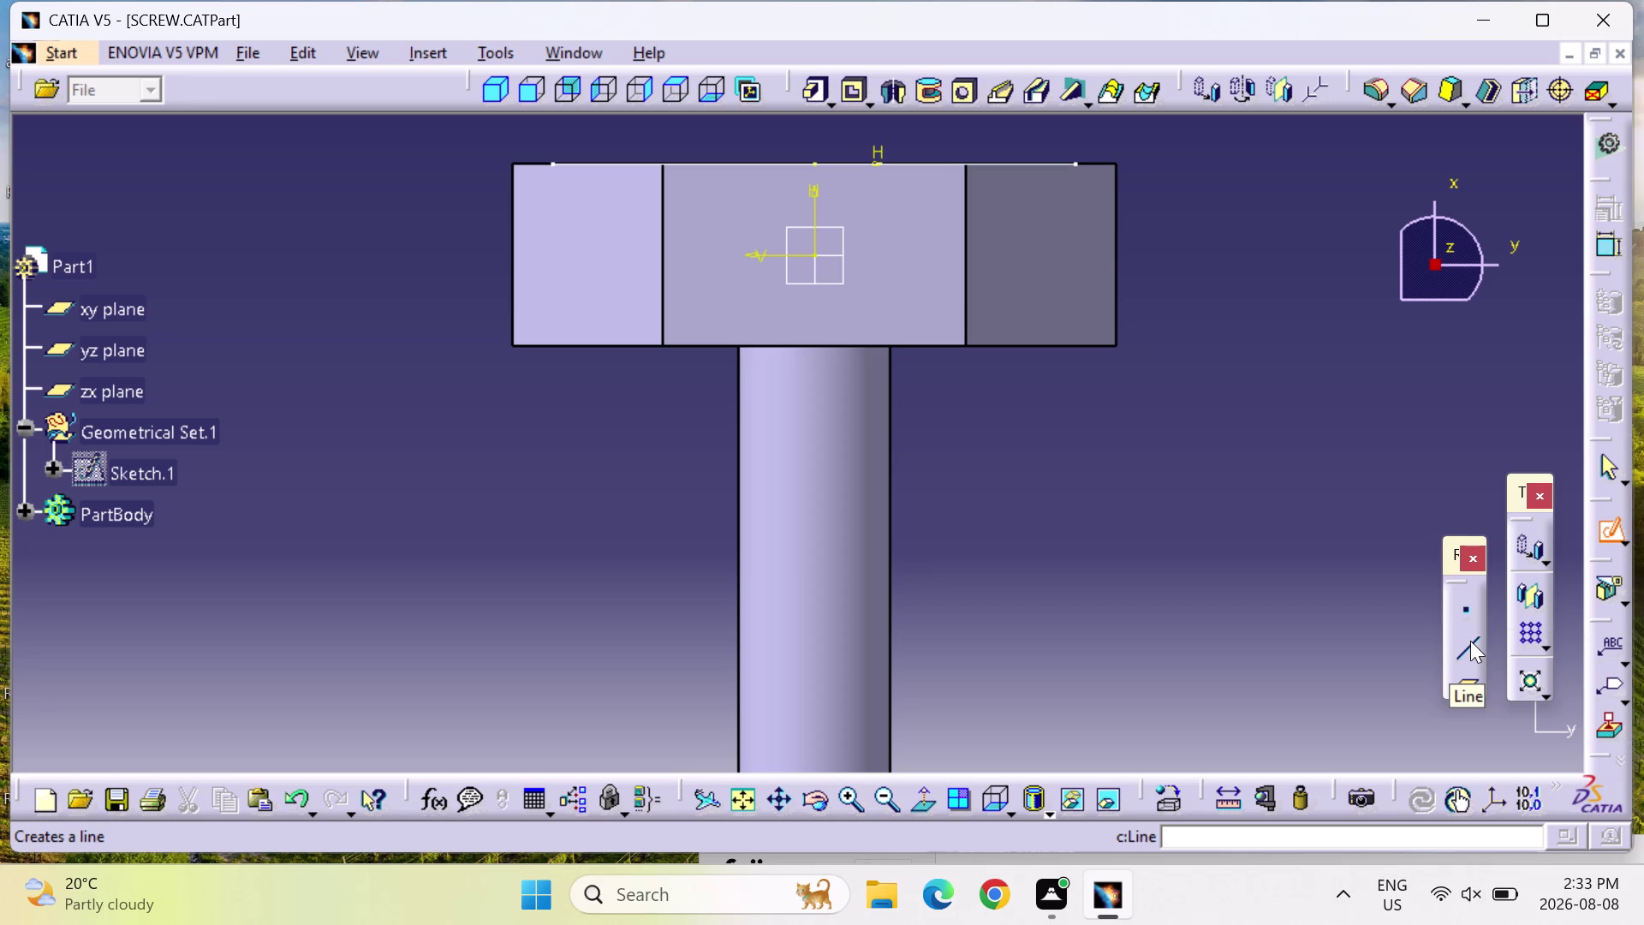
click(1471, 649)
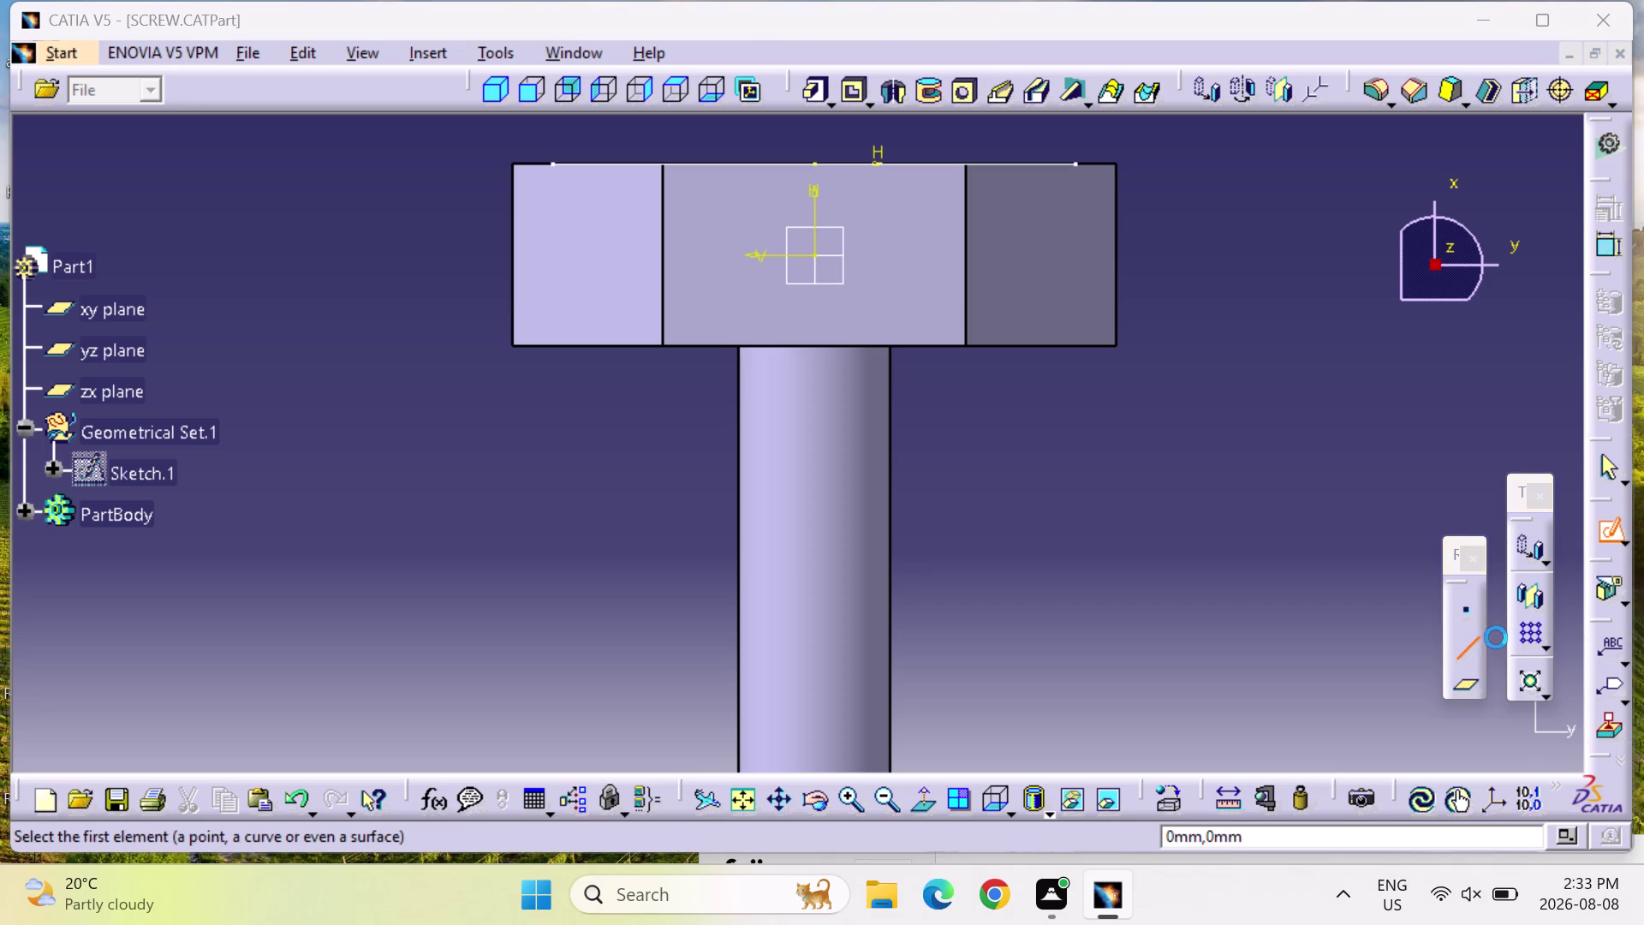
click(1531, 298)
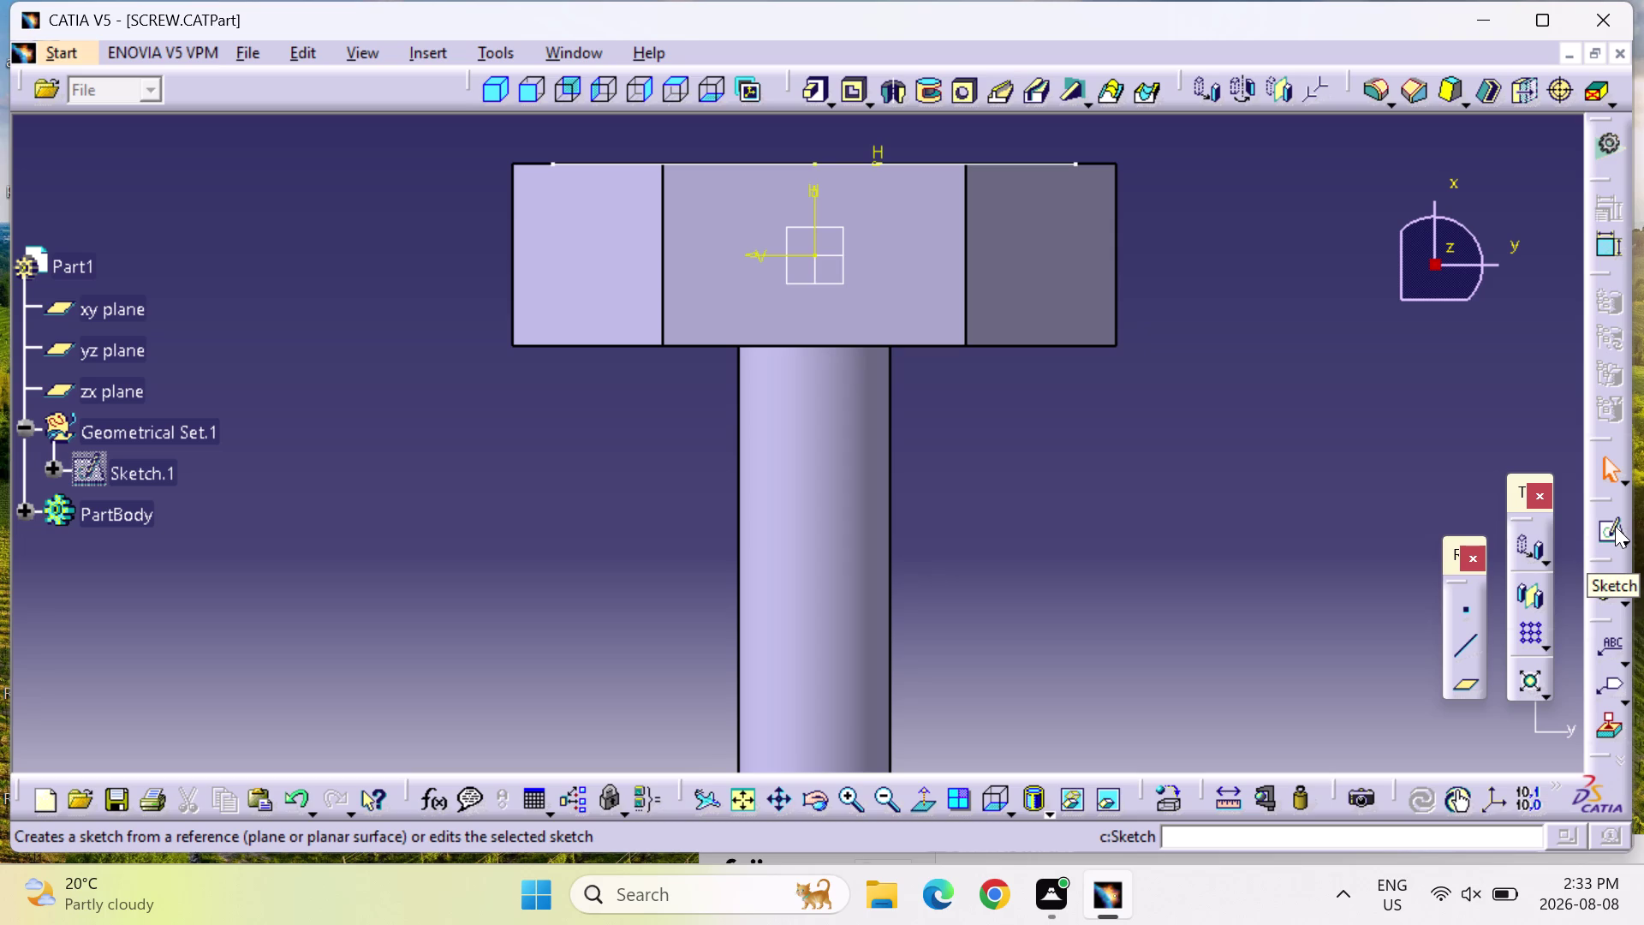
click(1549, 578)
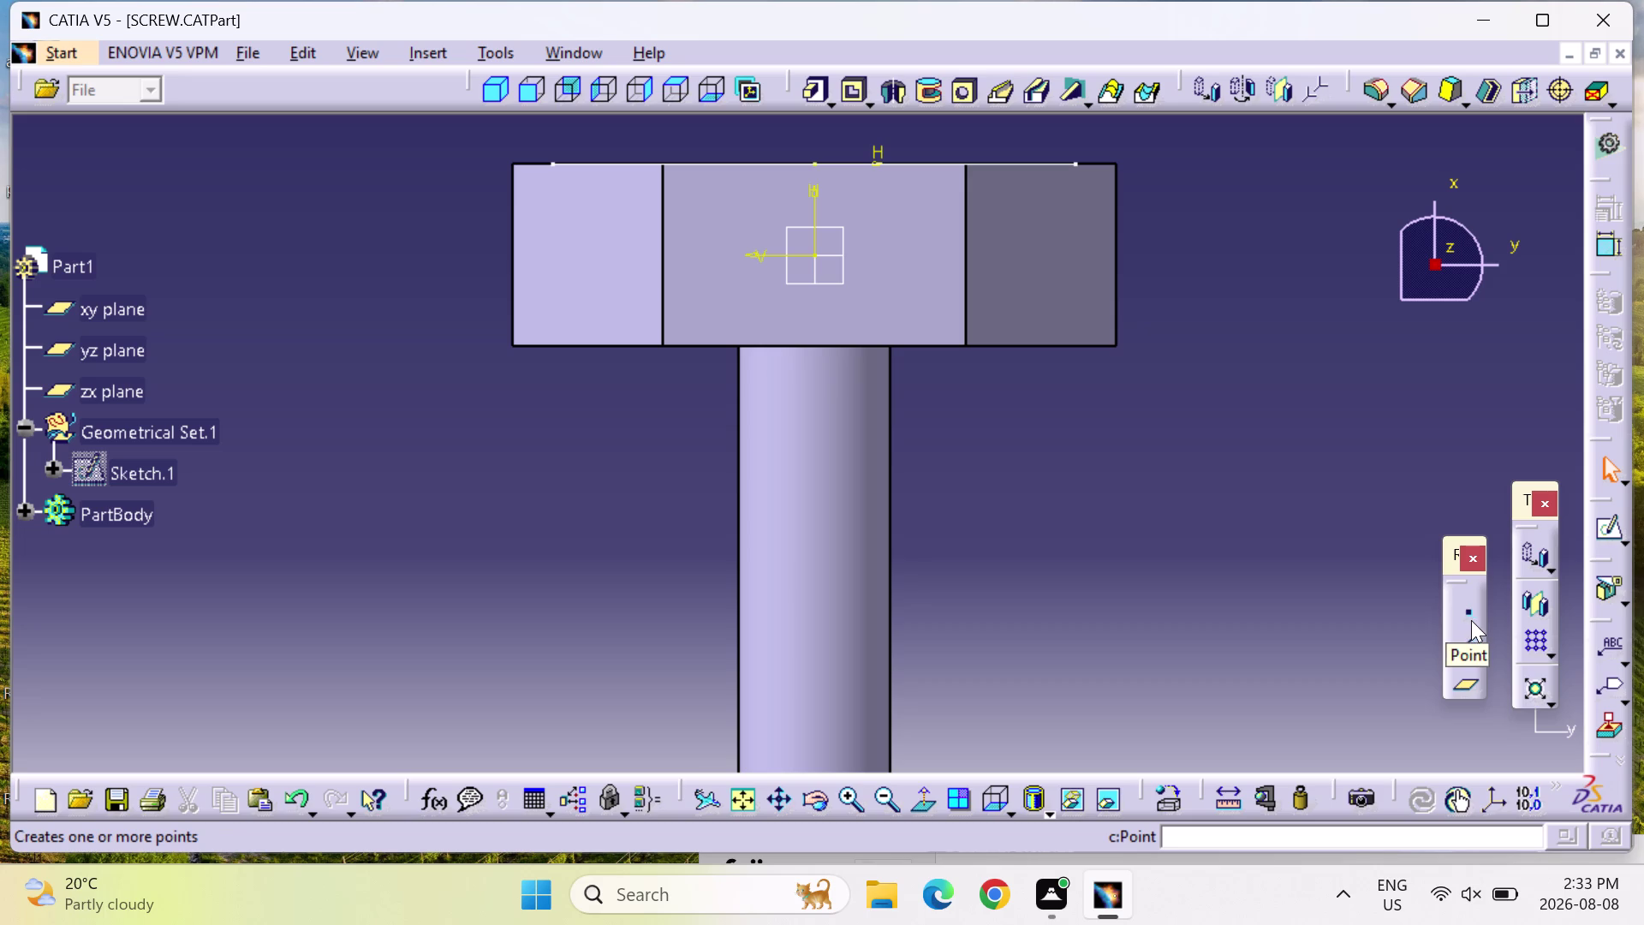
click(1601, 533)
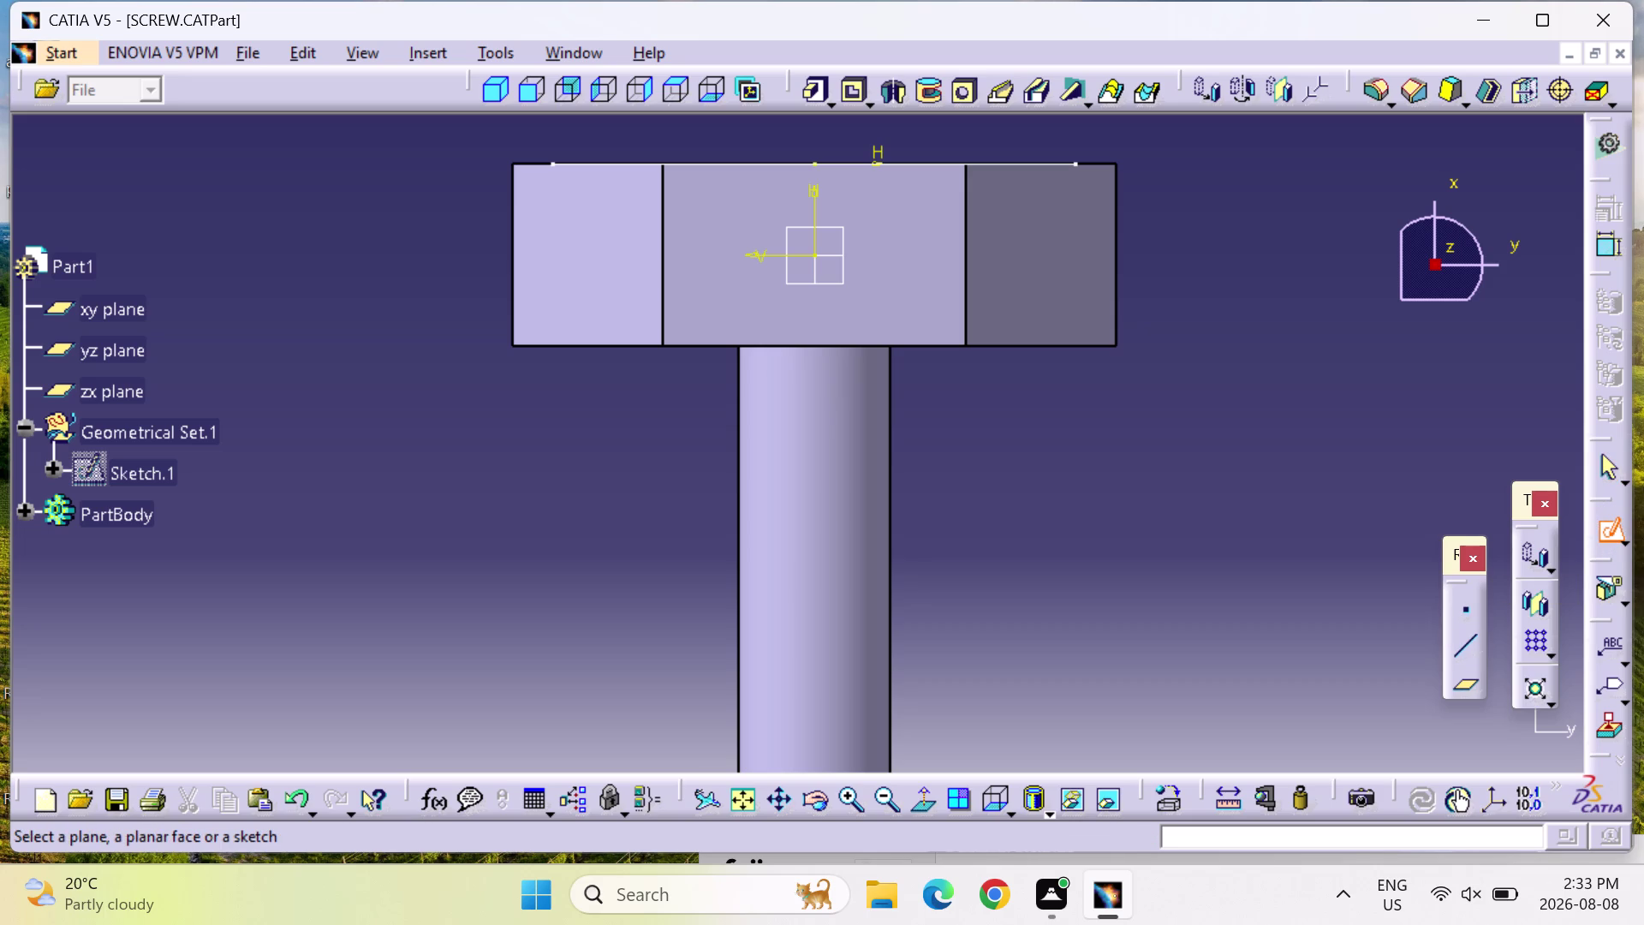
click(866, 421)
click(881, 431)
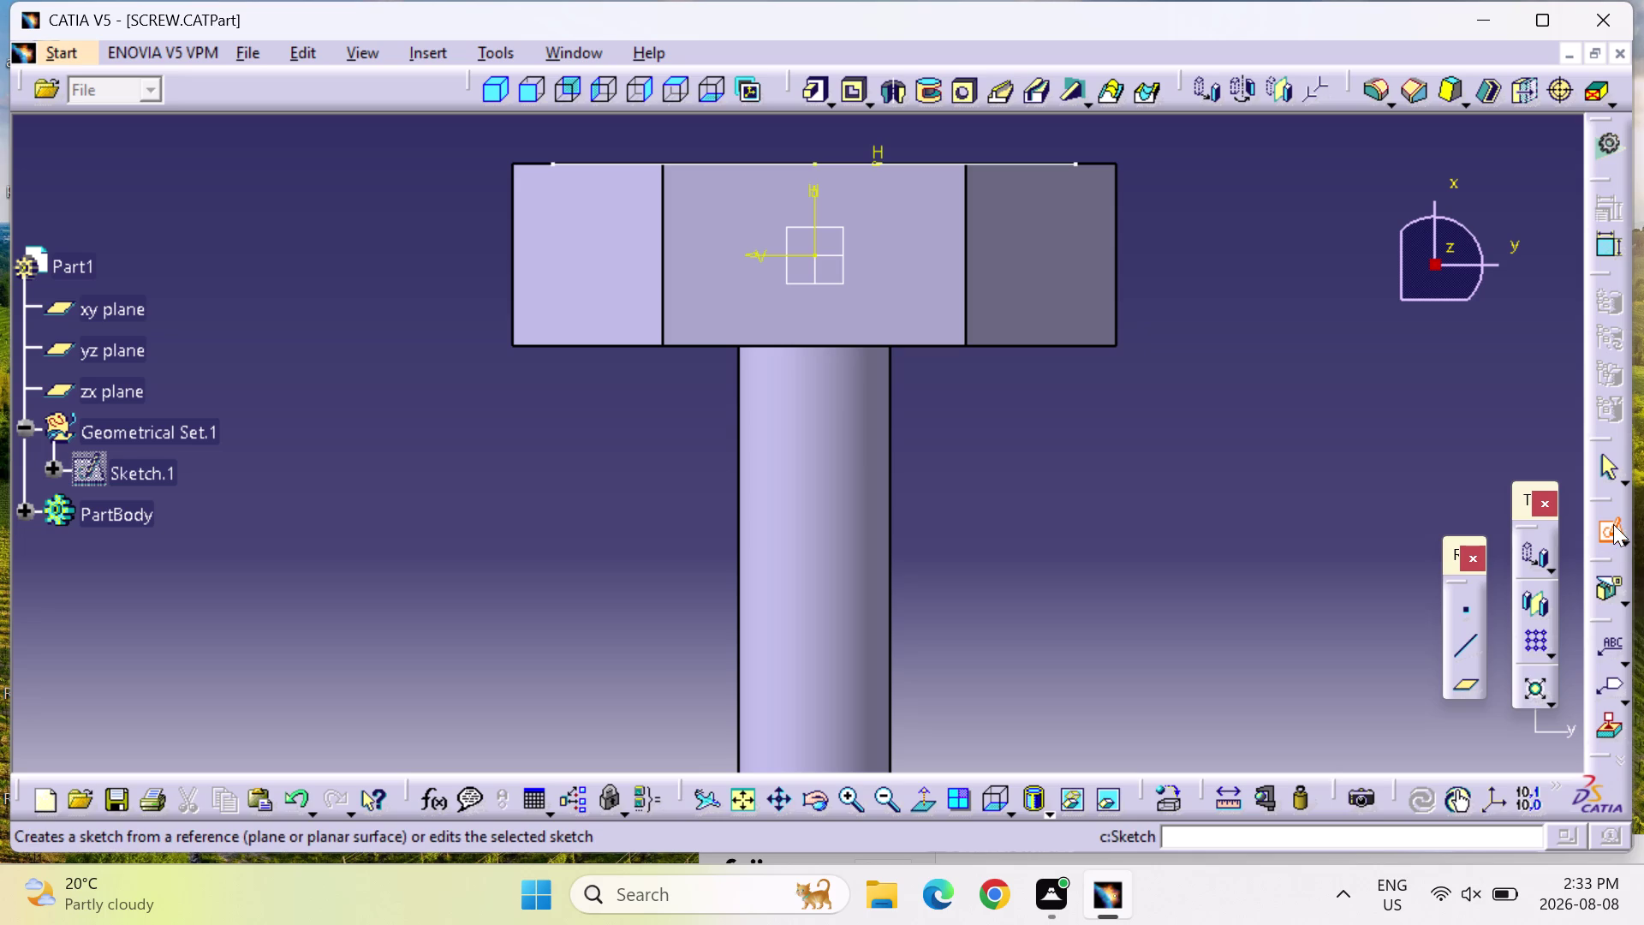
click(1614, 528)
click(1615, 527)
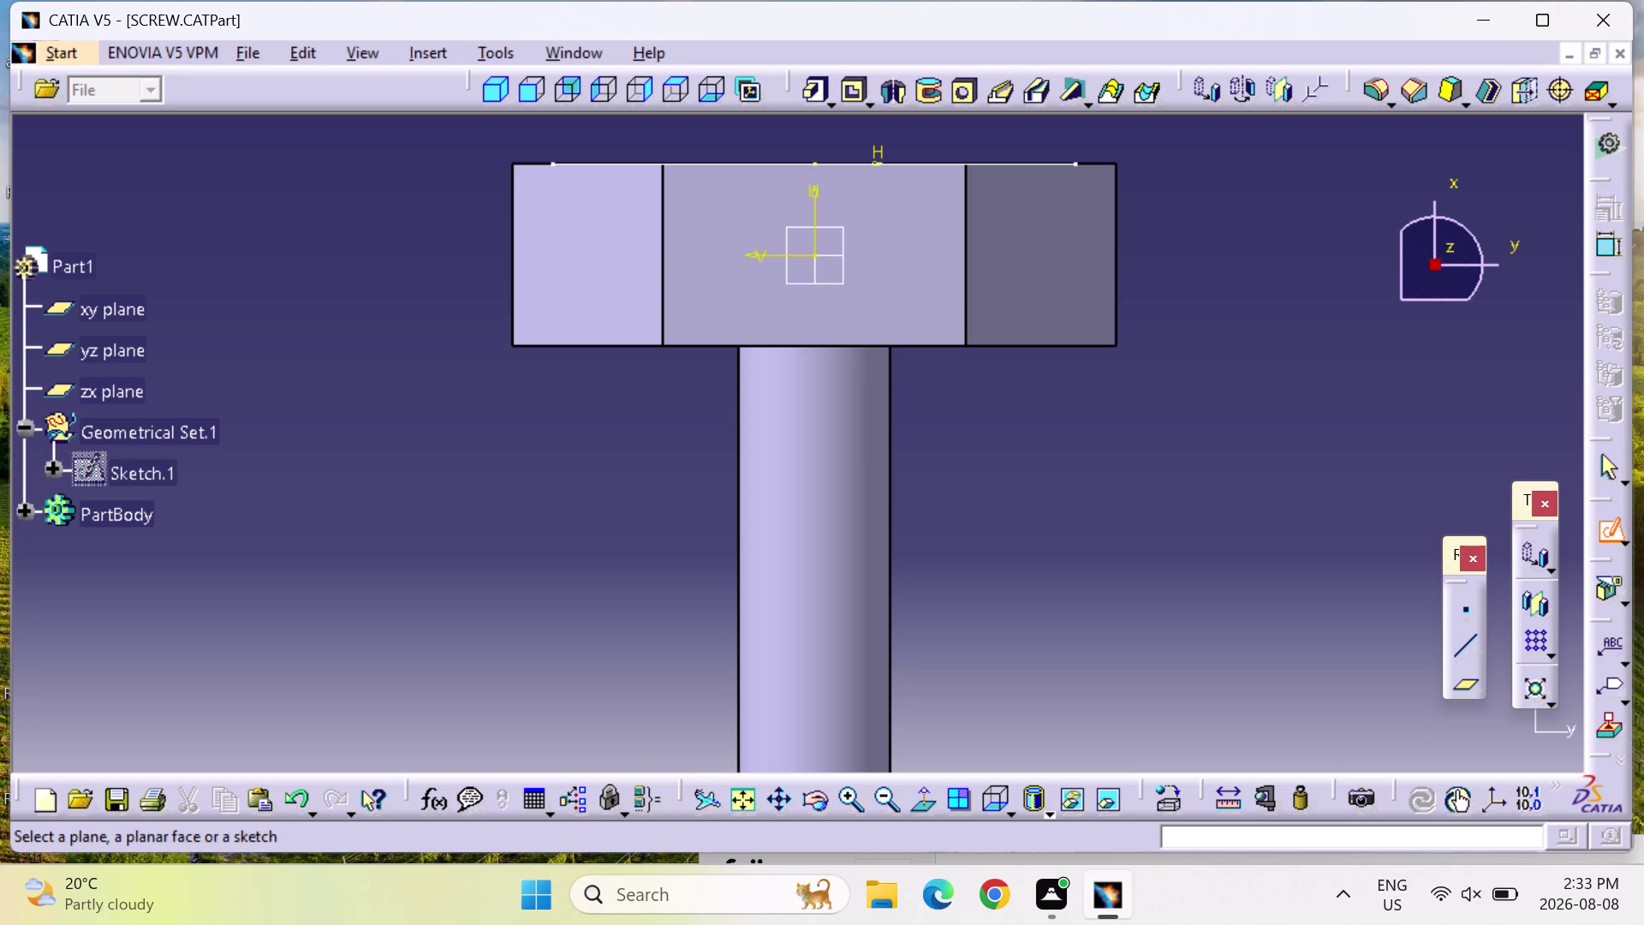
click(869, 432)
click(893, 451)
middle_drag(943, 630, 1047, 479)
Orbit the screw to show its head and shank in 3D.
scroll(up, 3)
right_drag(944, 631, 1046, 479)
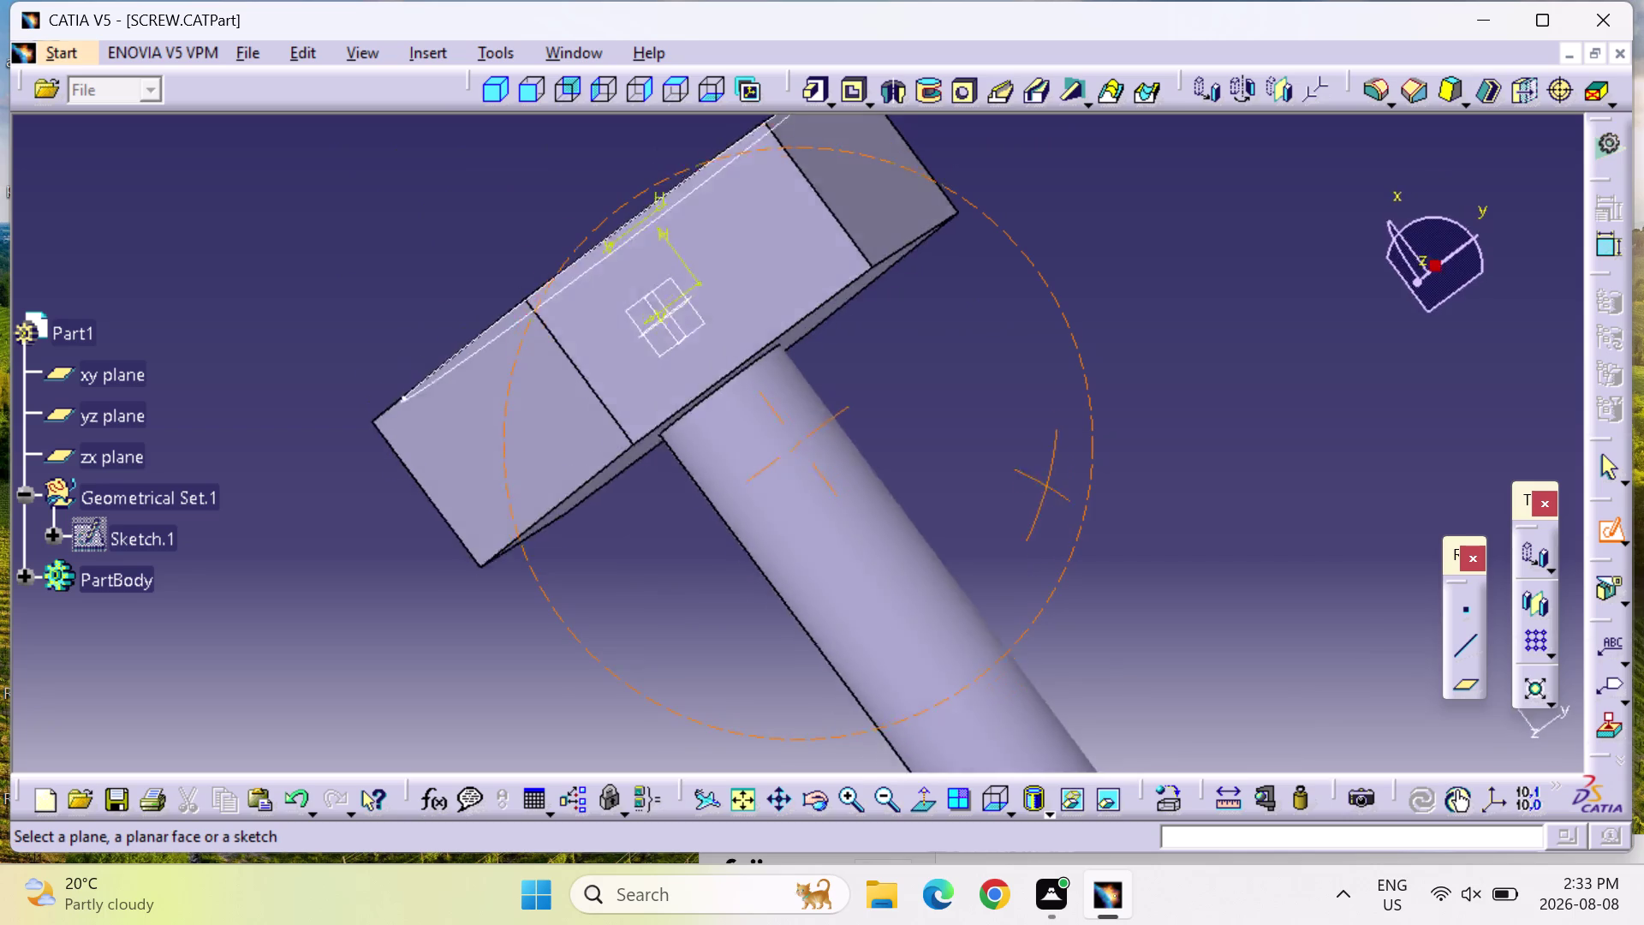
middle_drag(1046, 479, 892, 273)
right_drag(1047, 480, 893, 274)
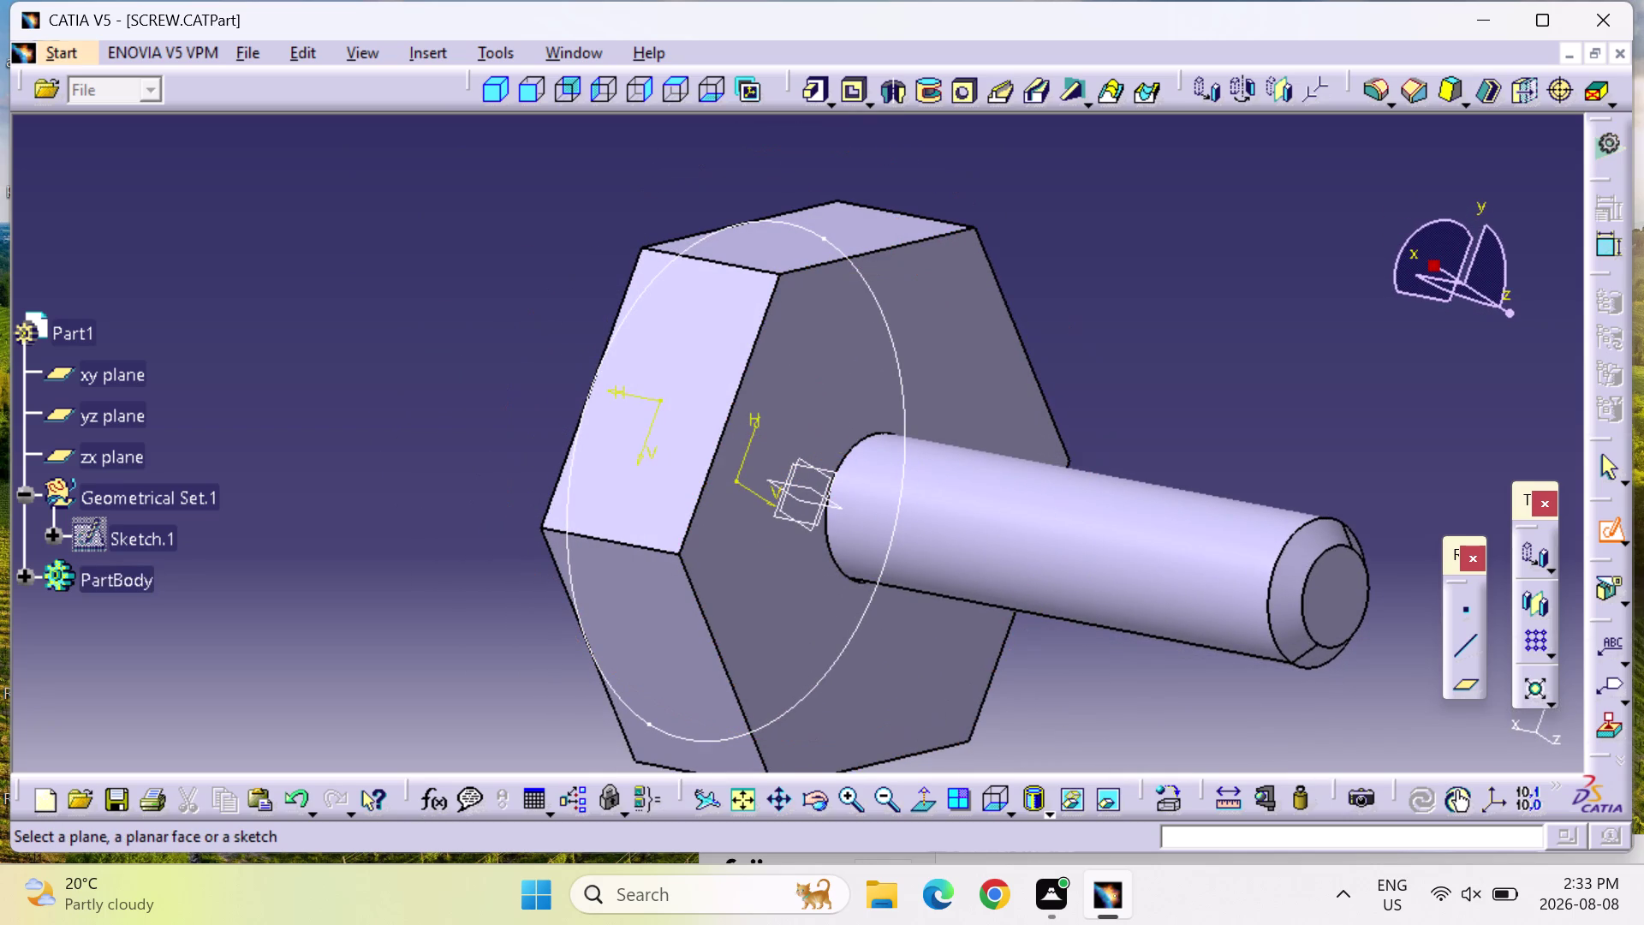
middle_drag(1025, 674, 1109, 641)
right_drag(1016, 671, 1109, 641)
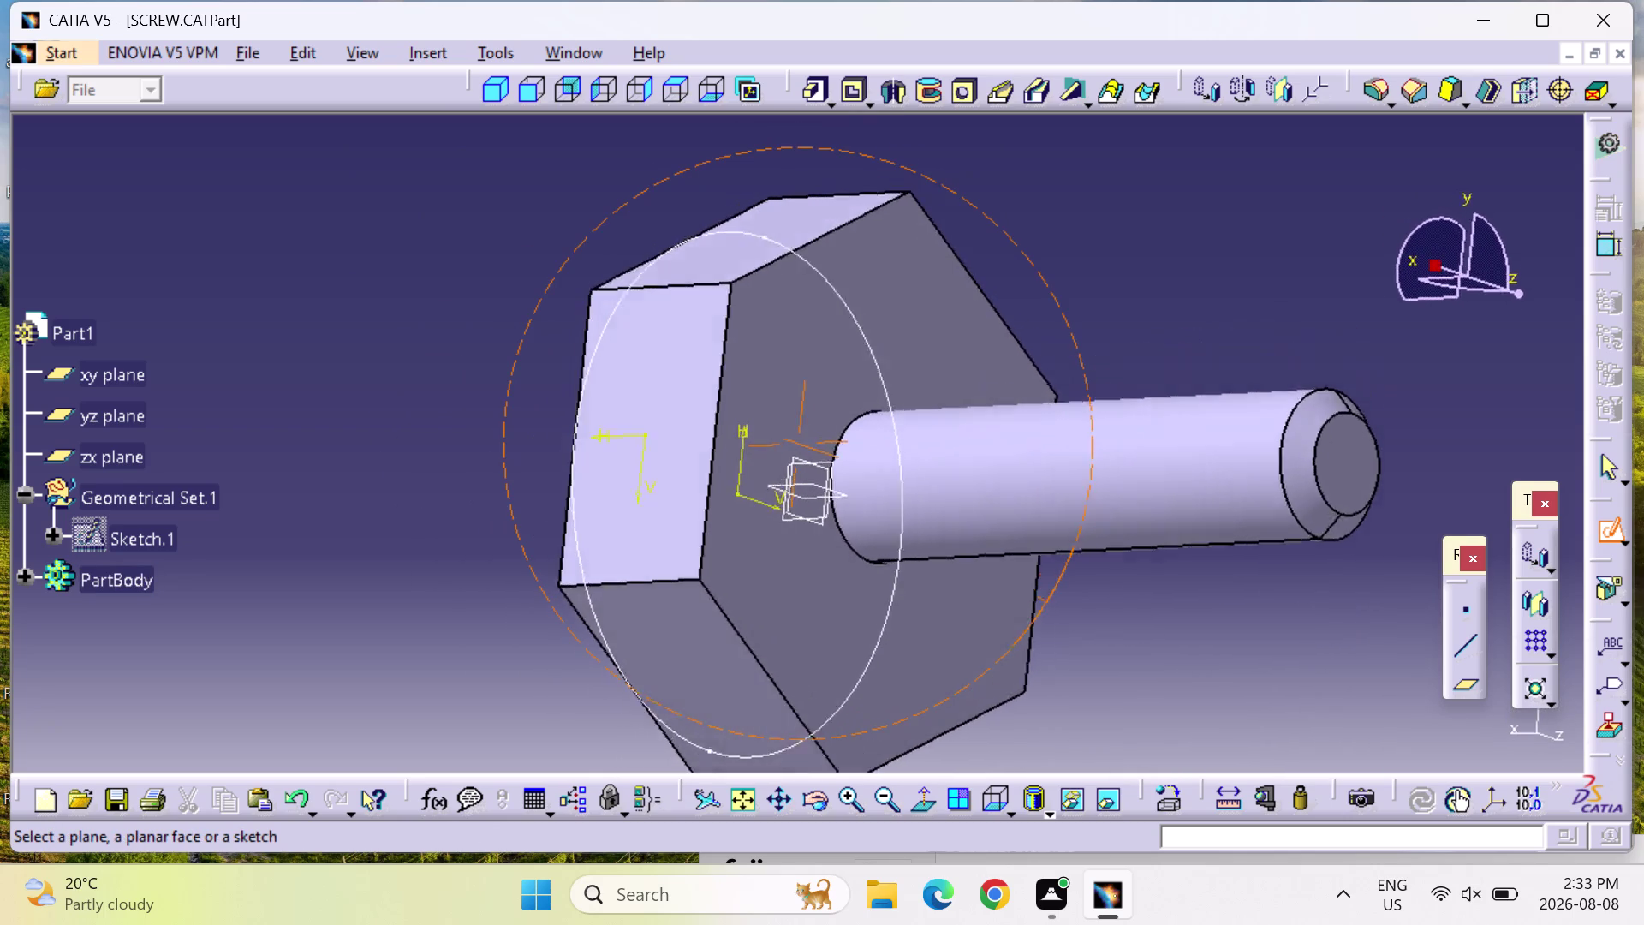
middle_drag(1109, 641, 982, 703)
right_drag(1109, 640, 982, 704)
middle_drag(1370, 563, 1362, 565)
right_drag(1364, 565, 1362, 565)
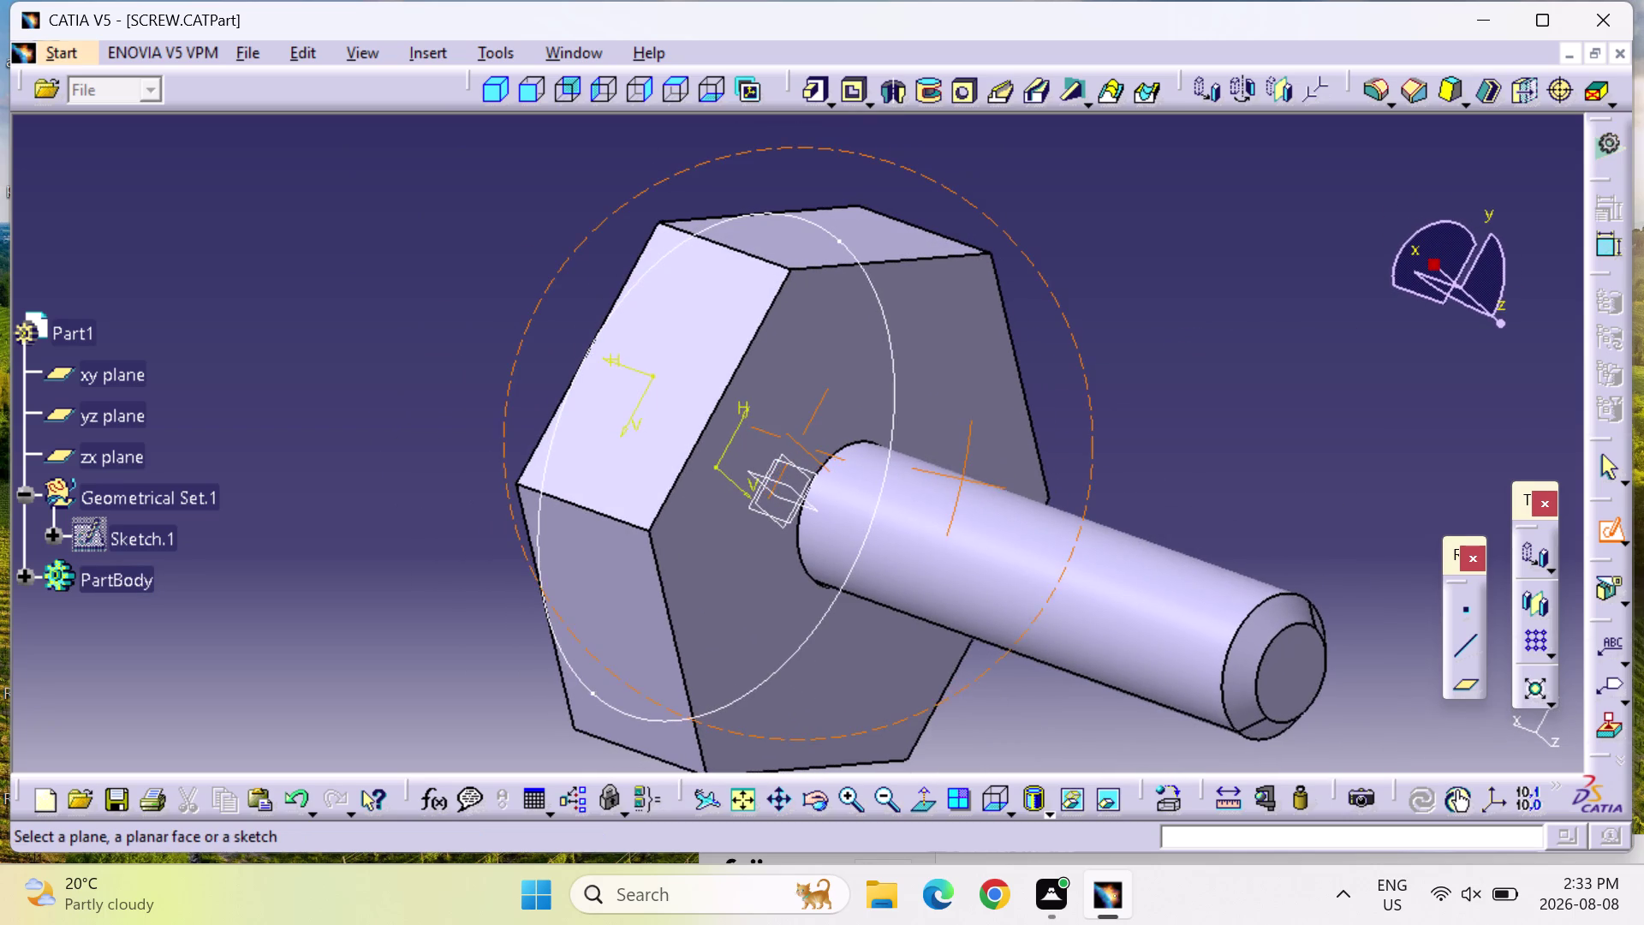
Tilt the shank down-right, then open and close a point definition without creating a point.
middle_drag(1362, 565, 1401, 556)
right_drag(1361, 565, 1399, 556)
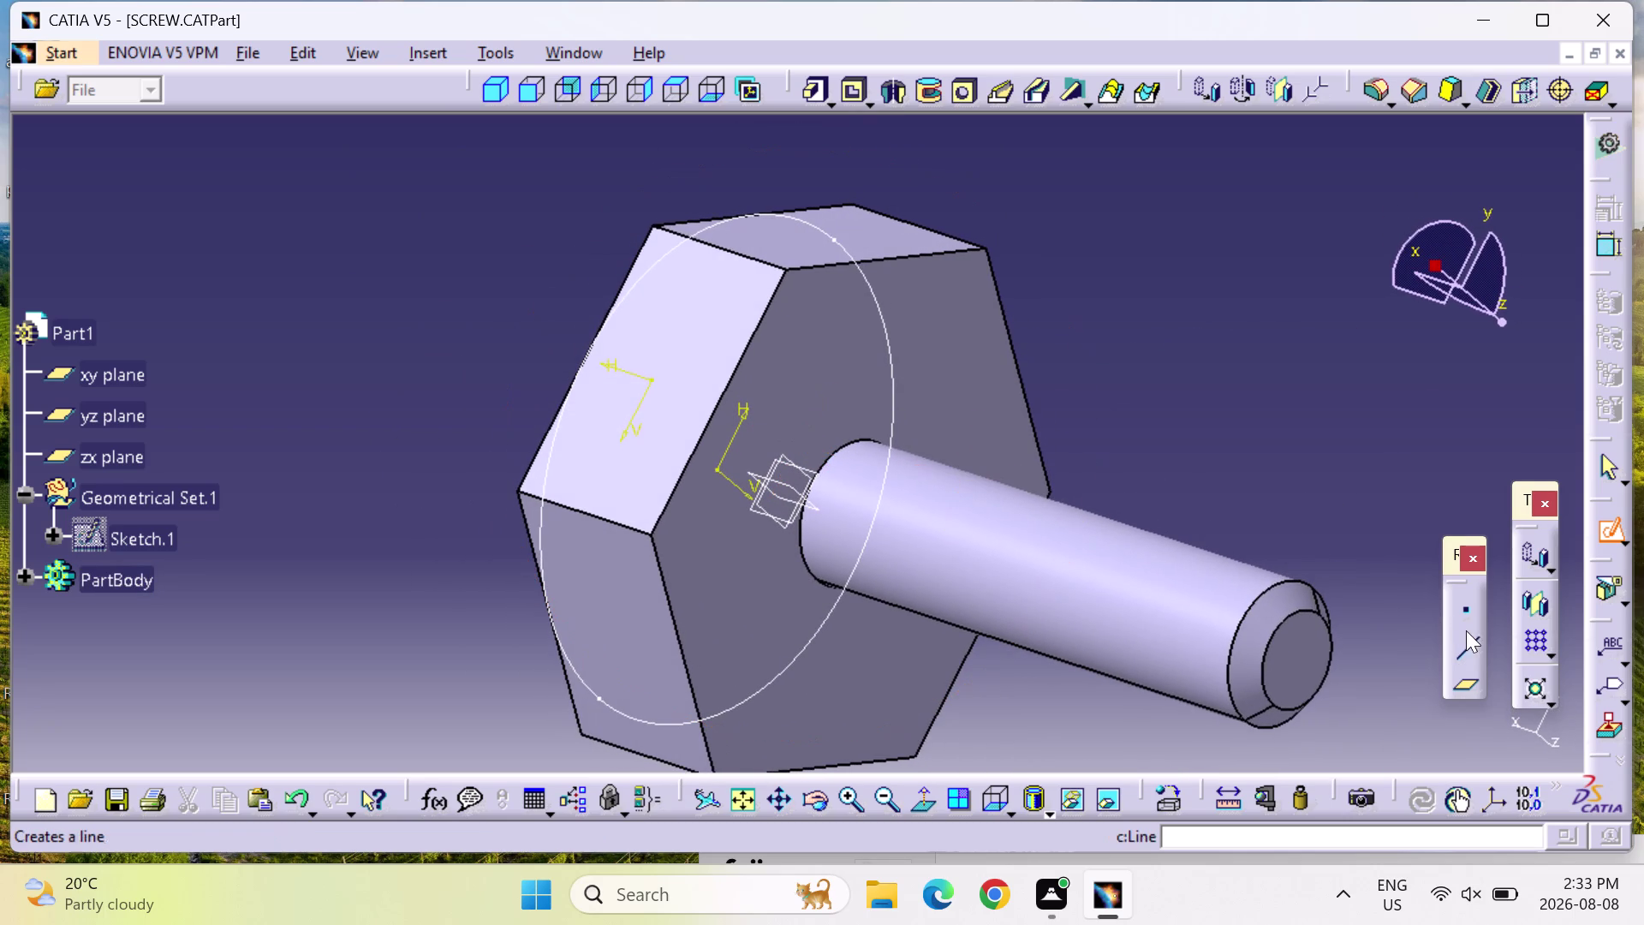
click(1460, 610)
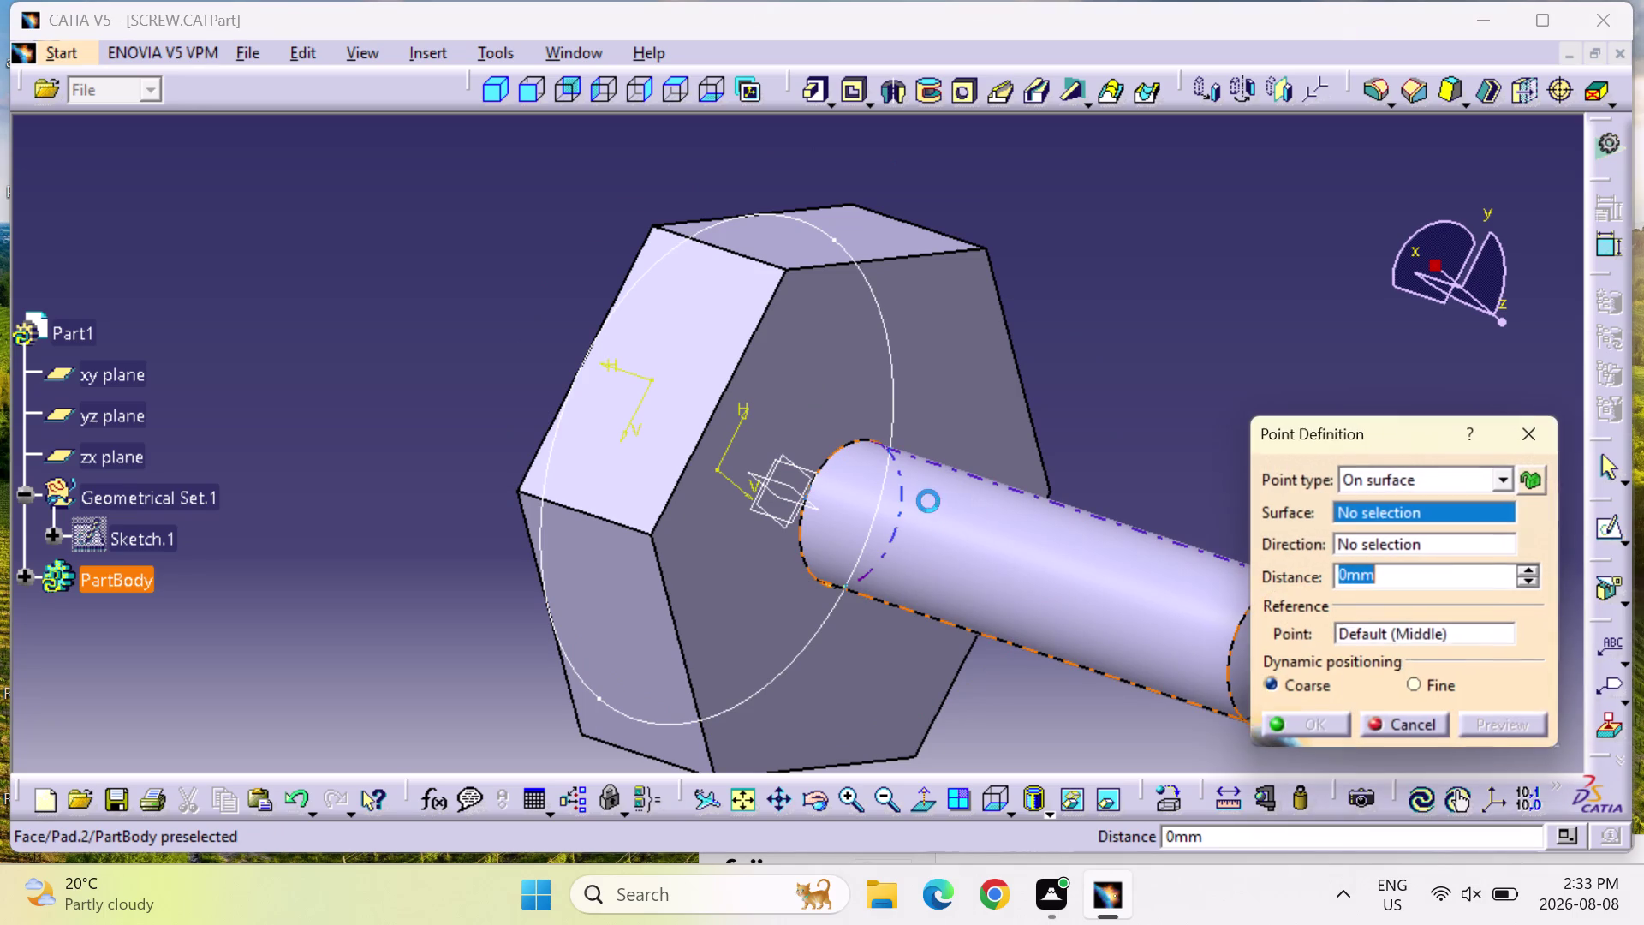
click(1540, 441)
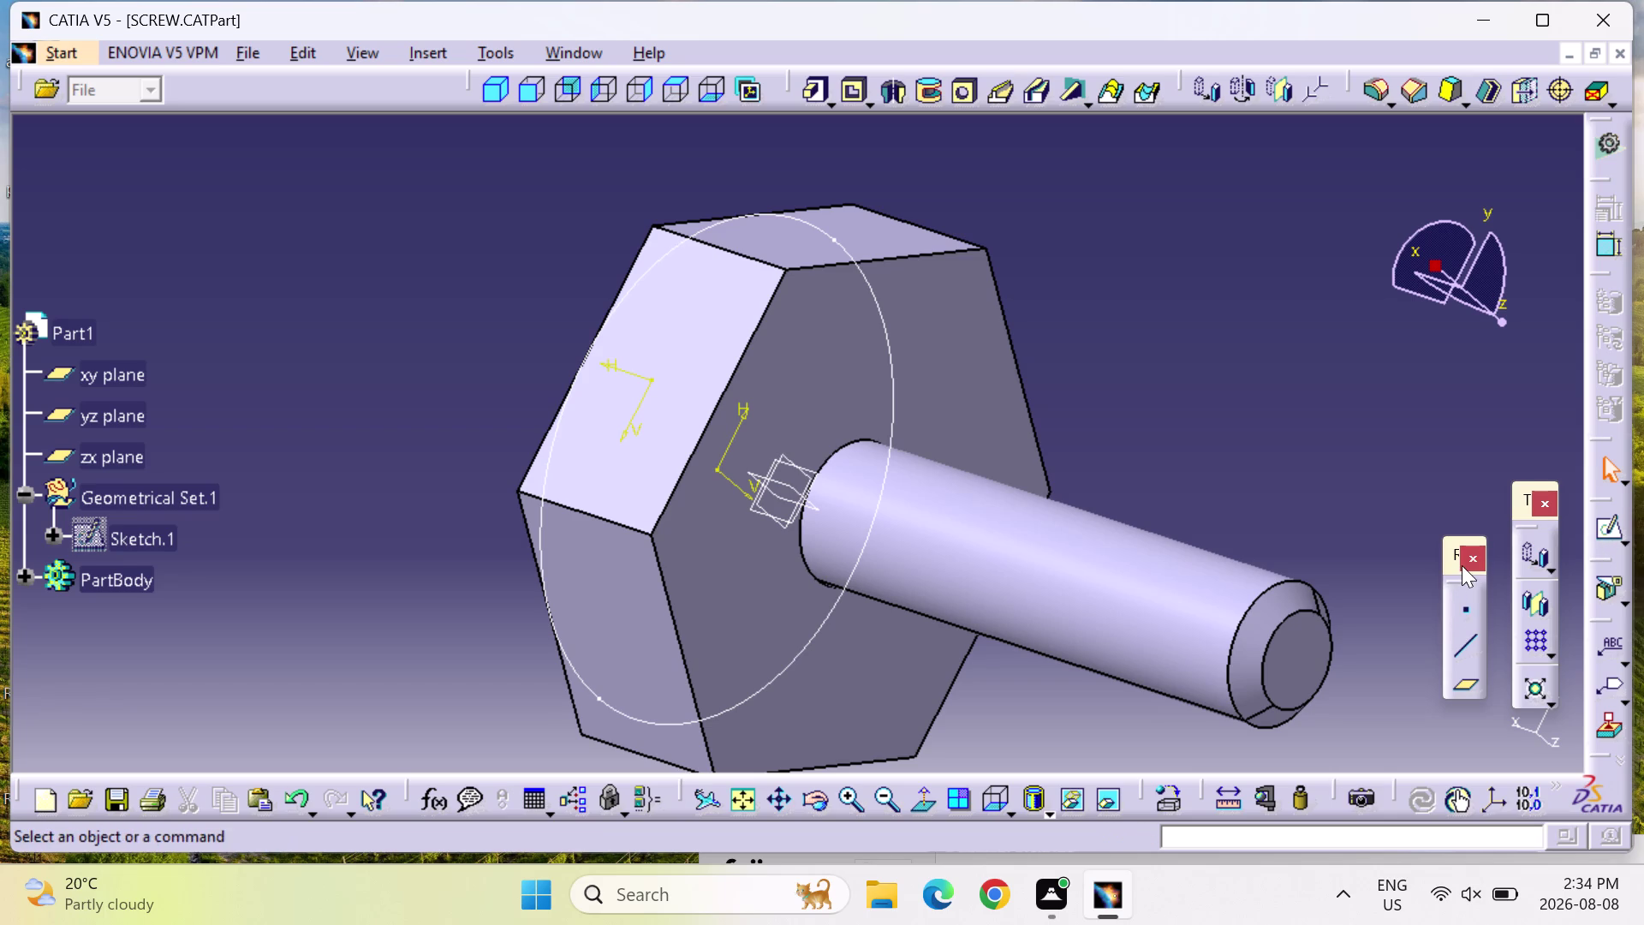
Dock the Point, Line and Plane toolbar on the right strip, then select the shank.
drag(1451, 562, 1495, 441)
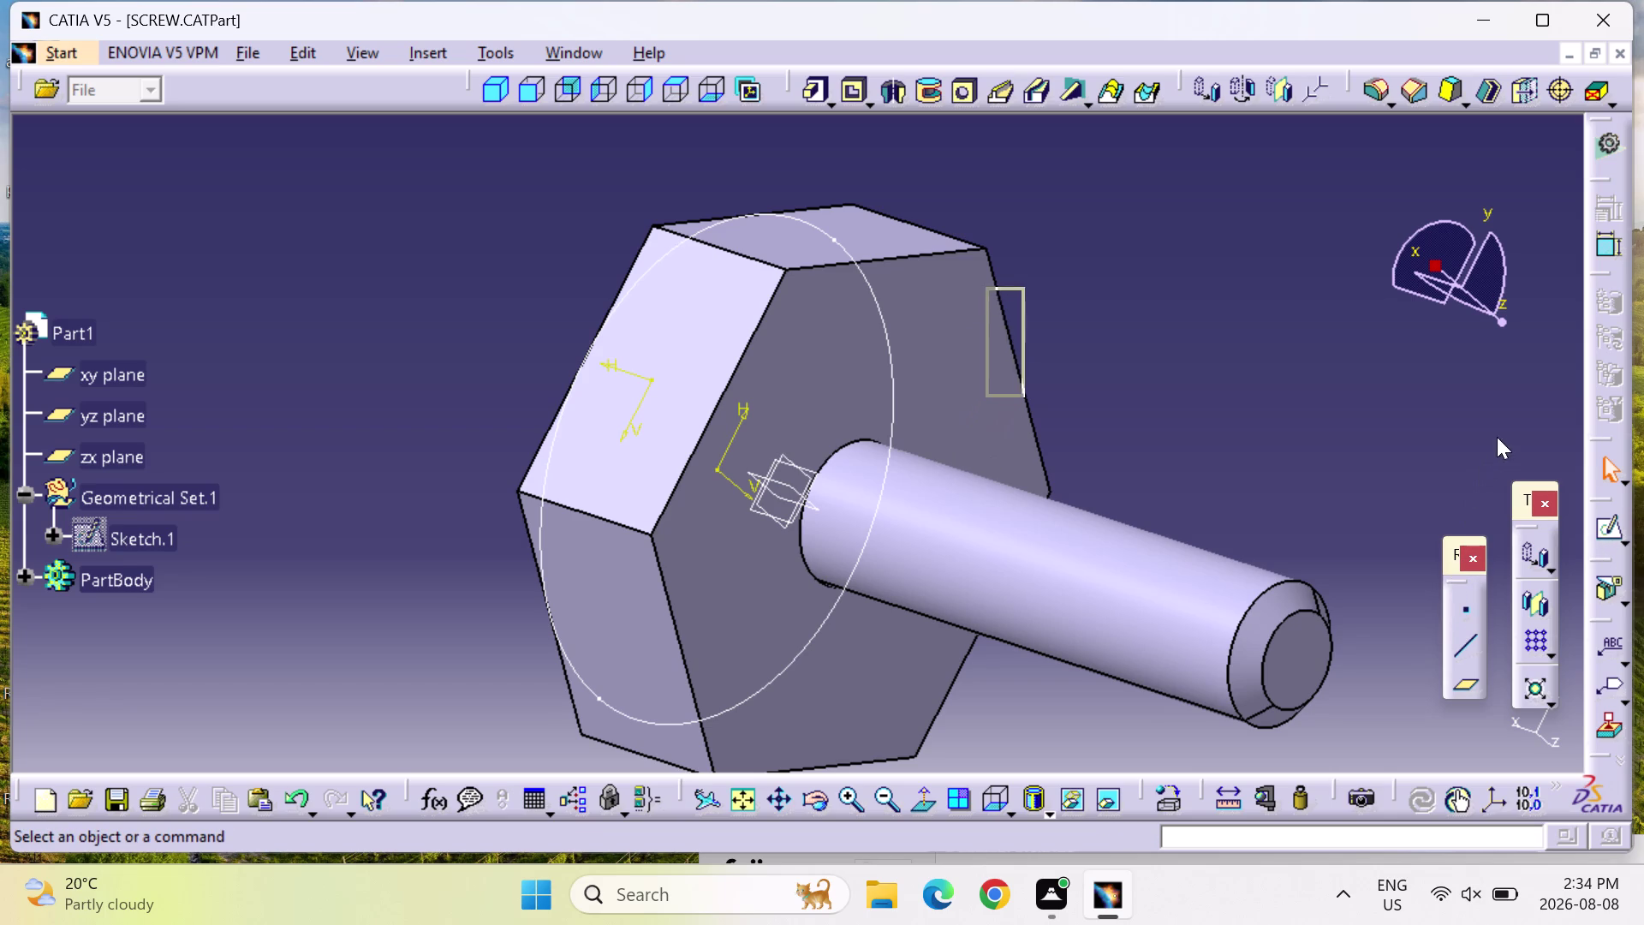
drag(1495, 441, 1615, 258)
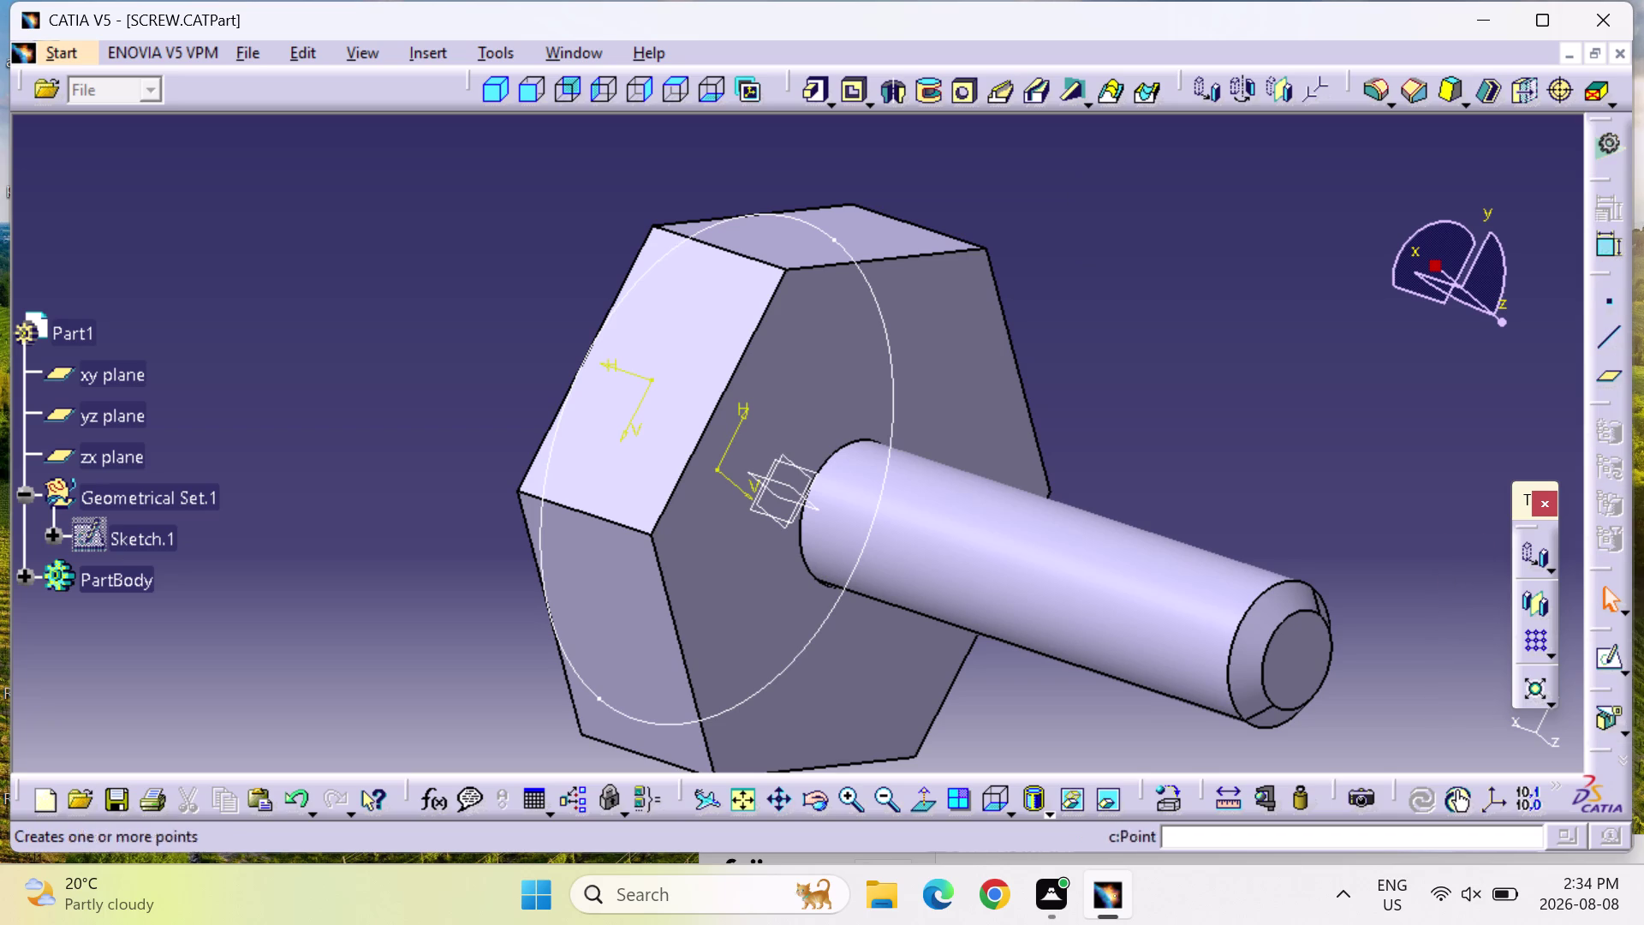
drag(1520, 501, 1548, 431)
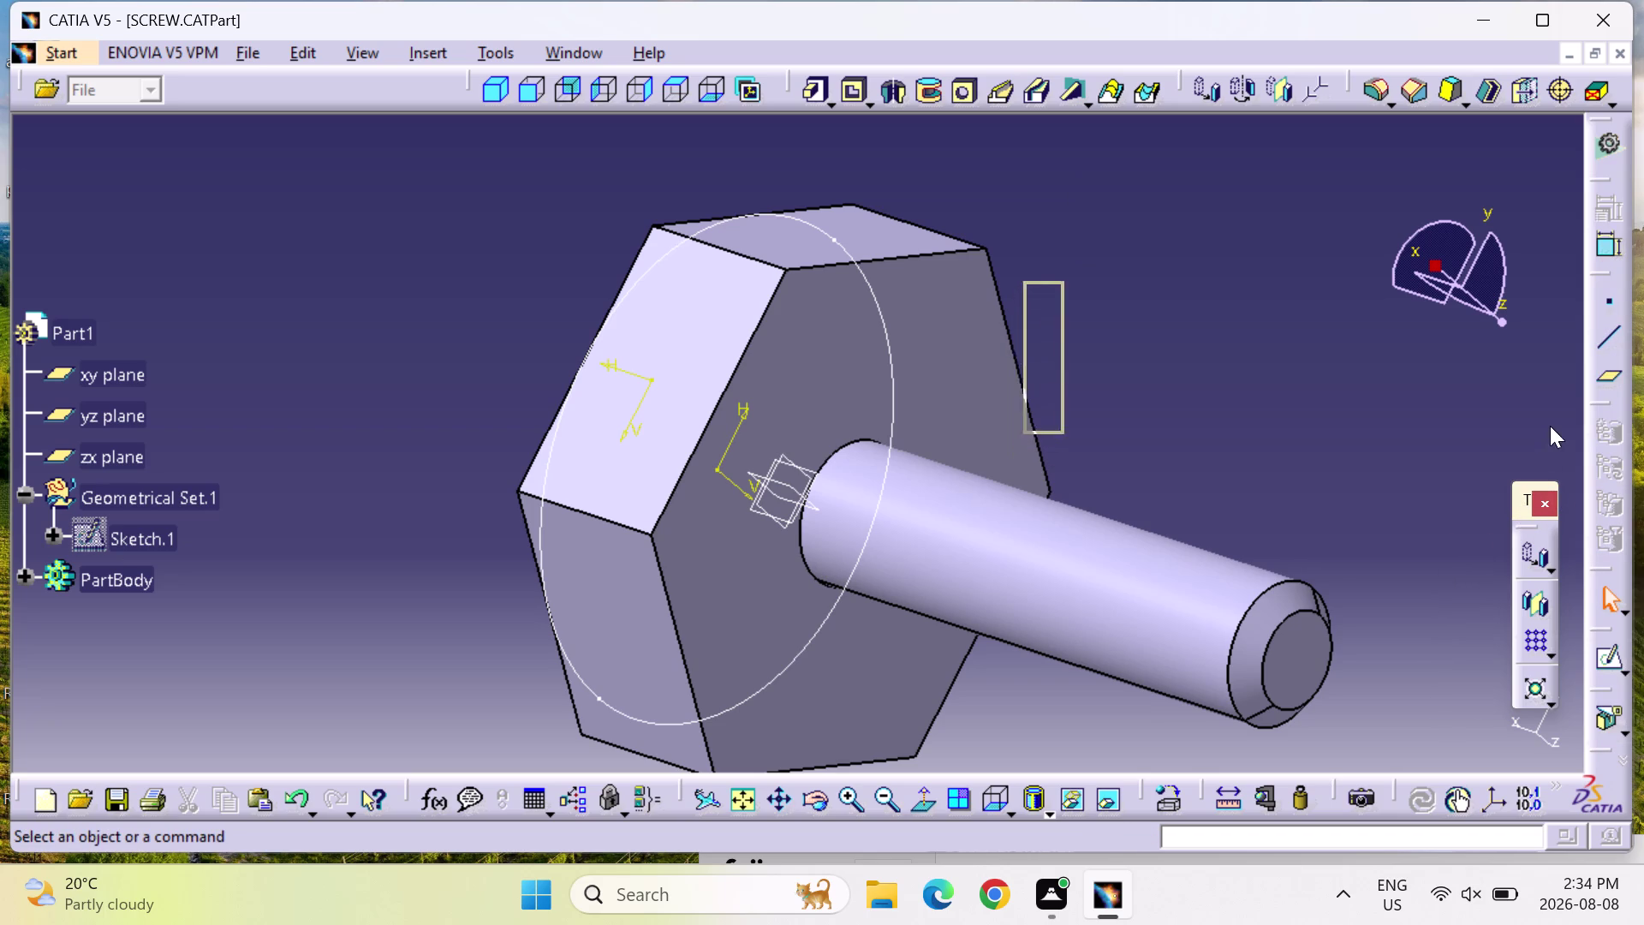
drag(1547, 430, 1582, 388)
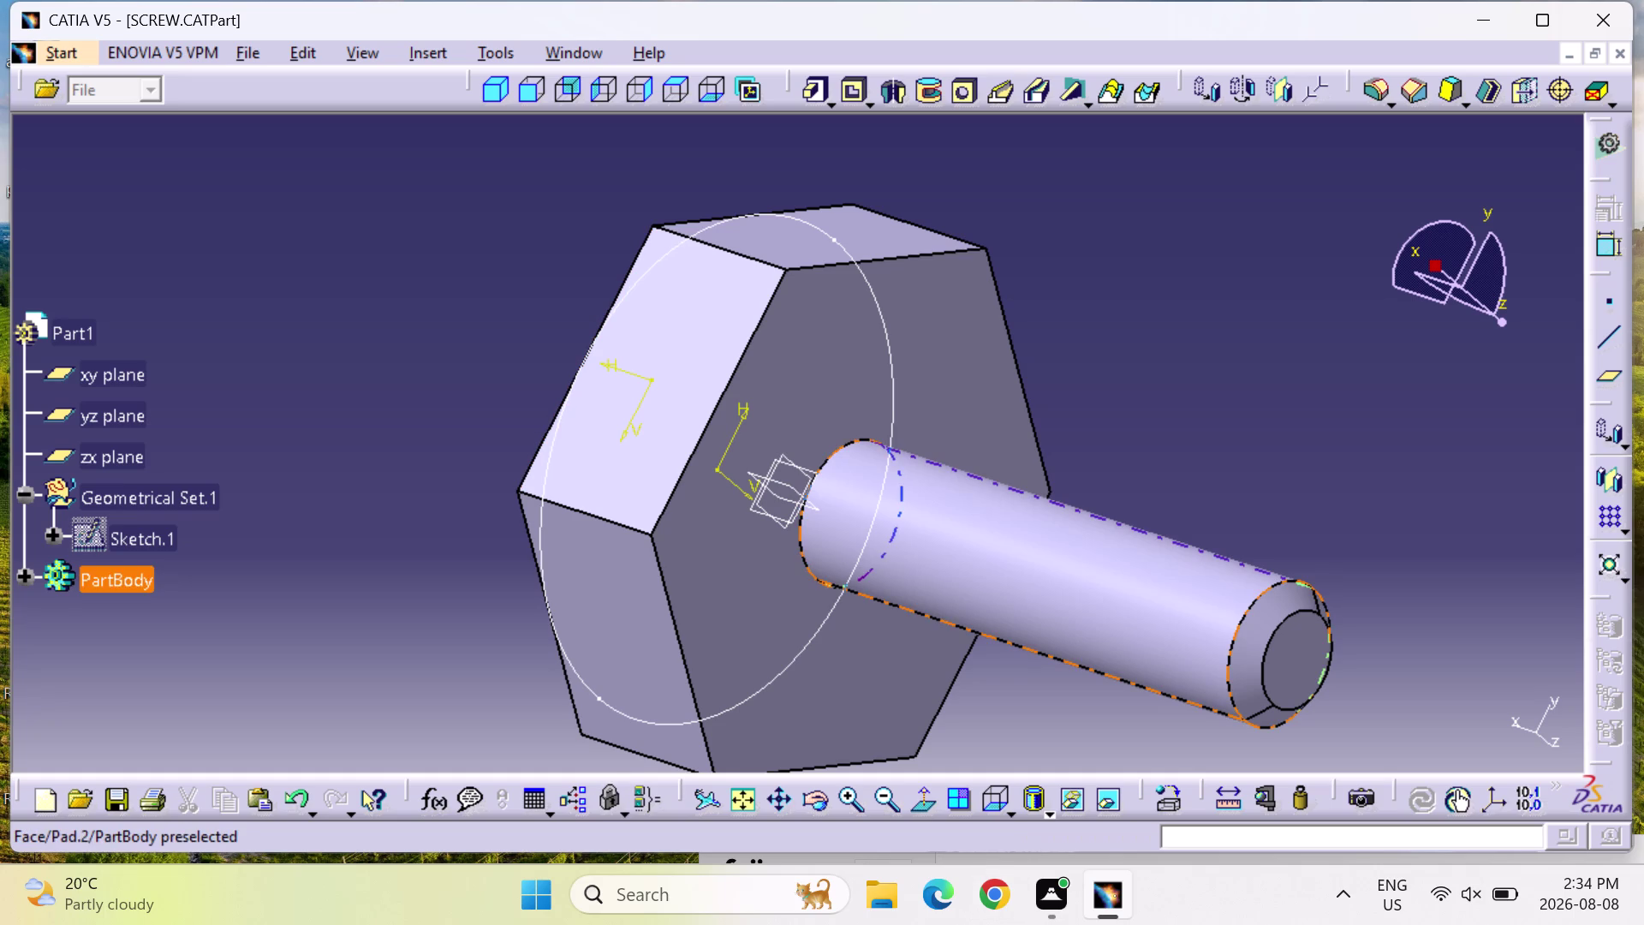
click(1045, 562)
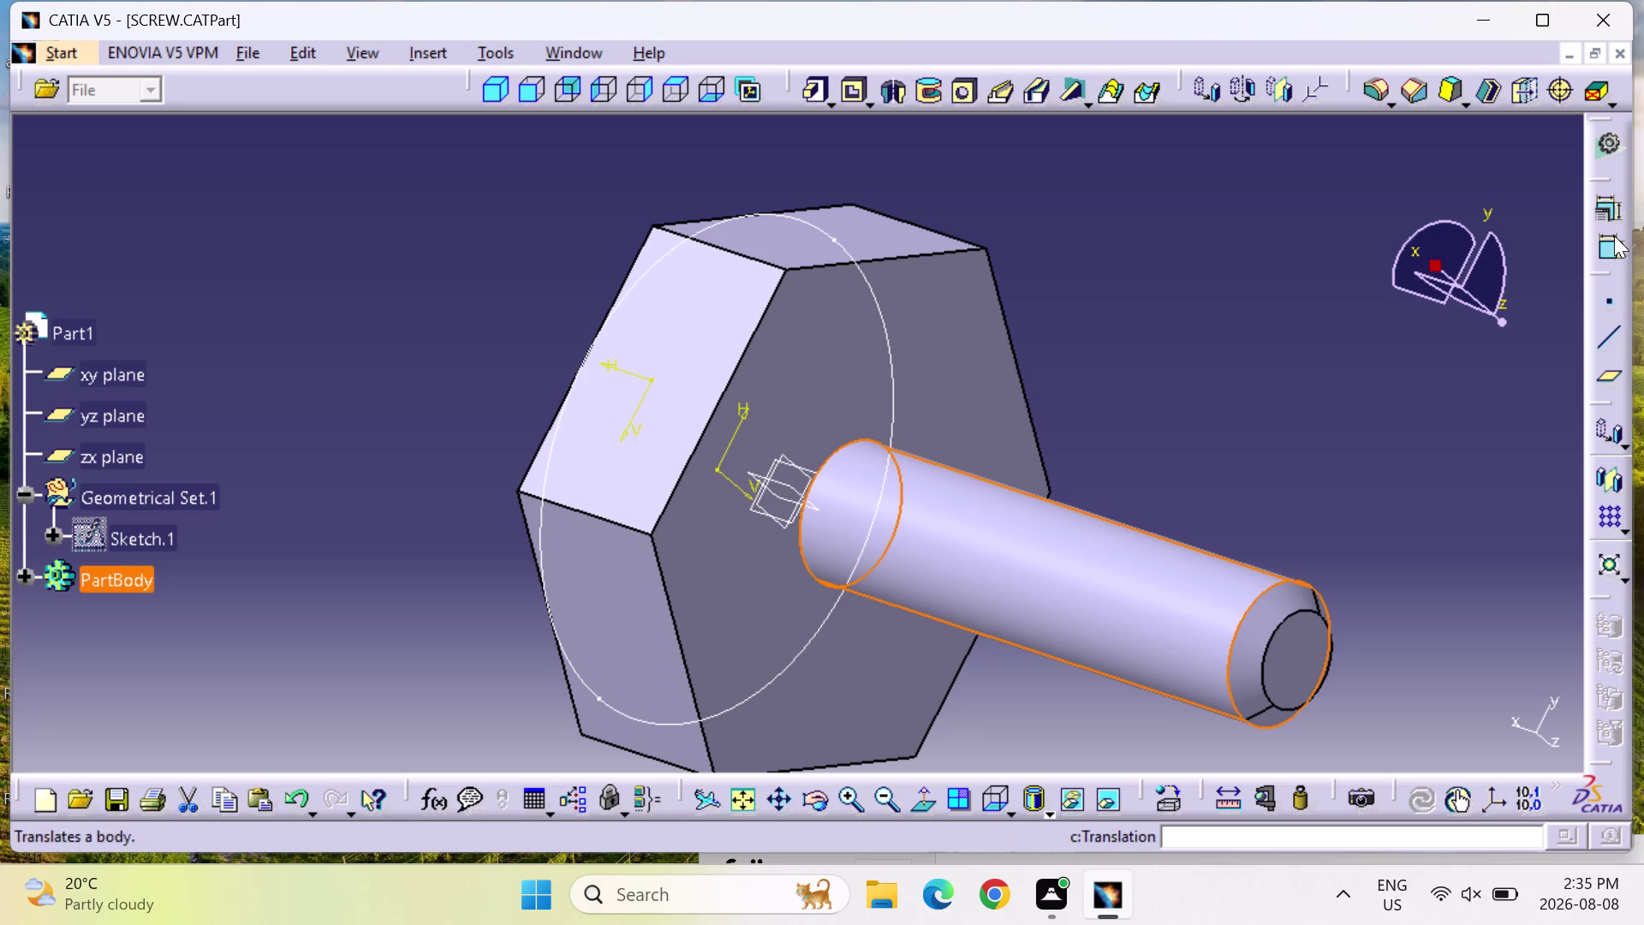
click(1122, 616)
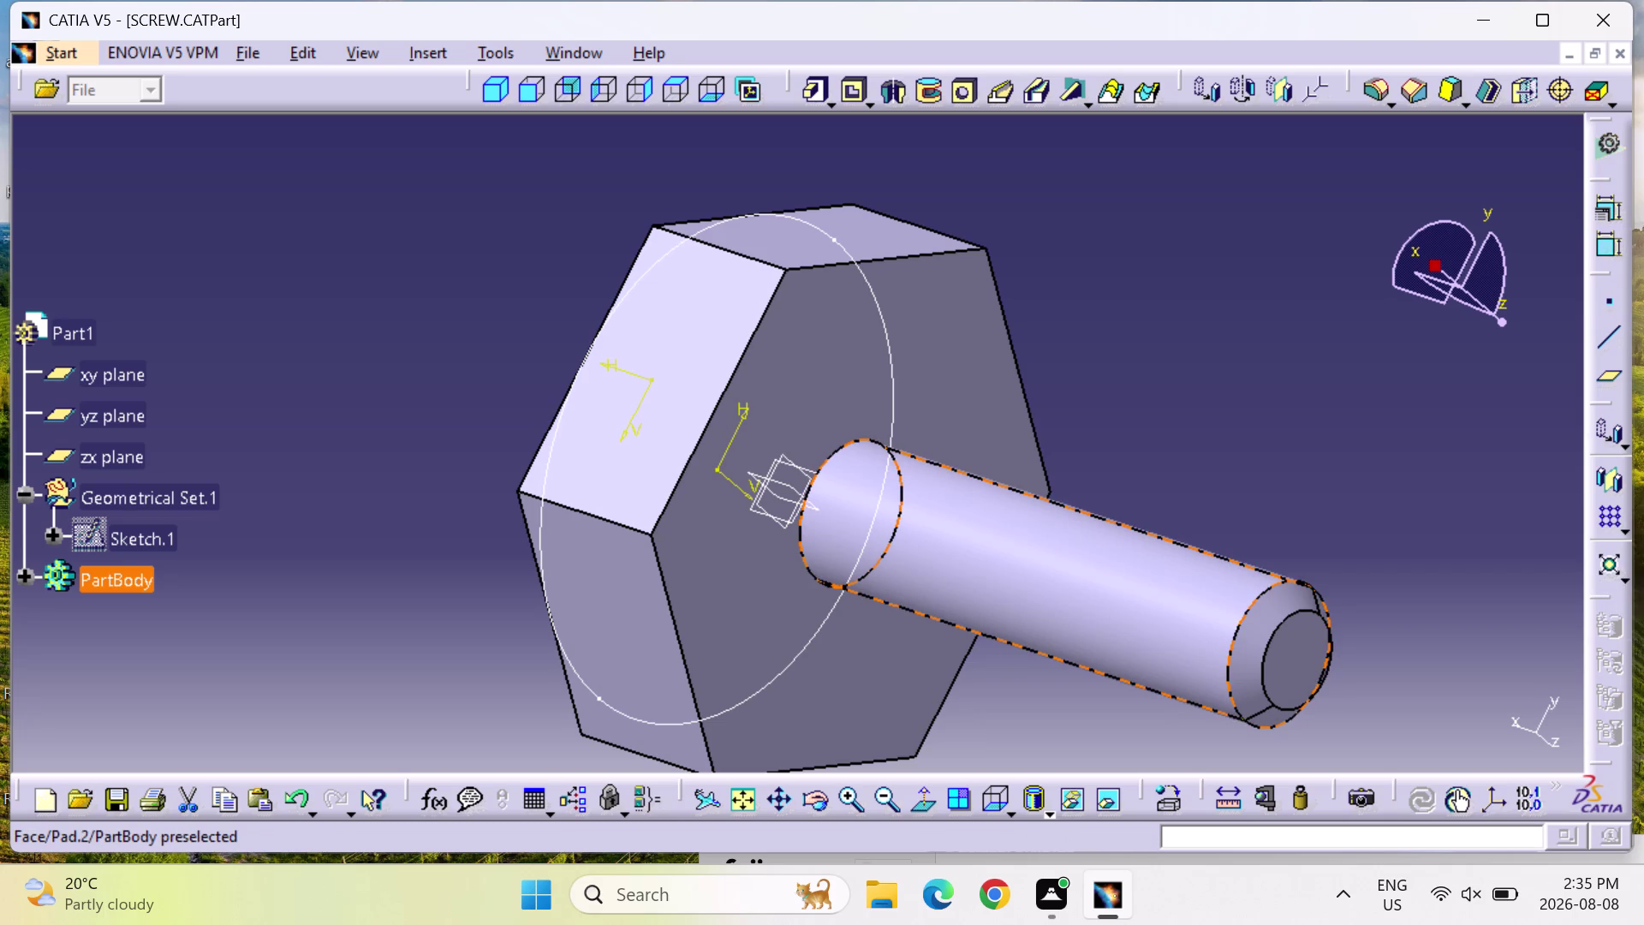
Place a constraint on the shank tied to its axis, then reselect the shank surface.
click(1263, 394)
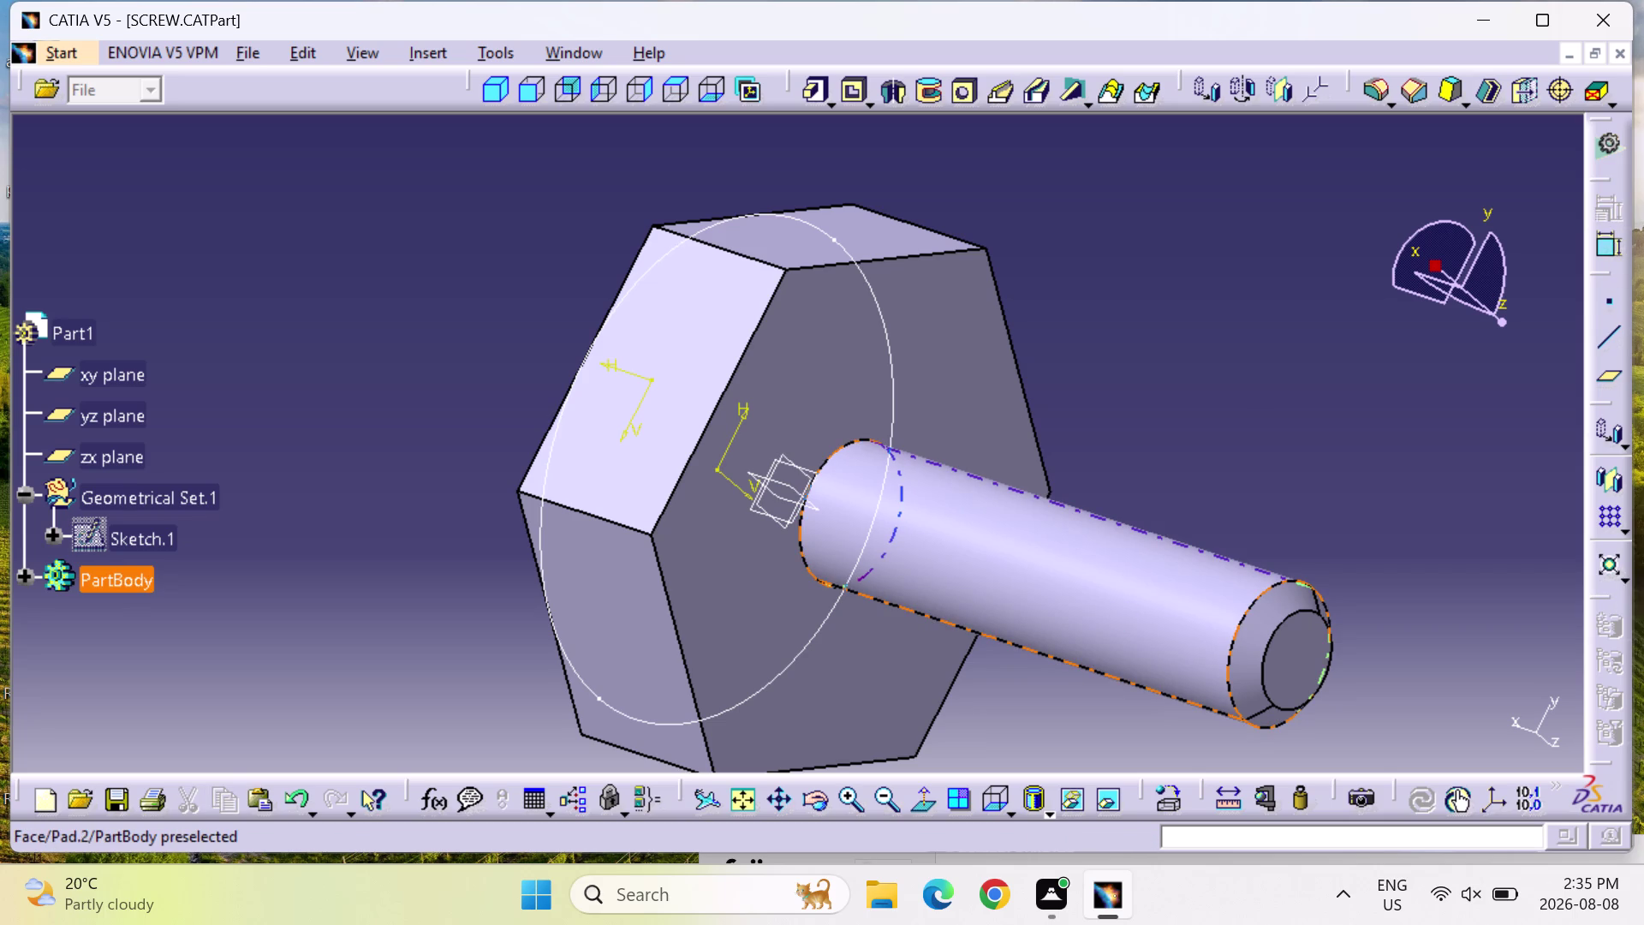
click(1084, 591)
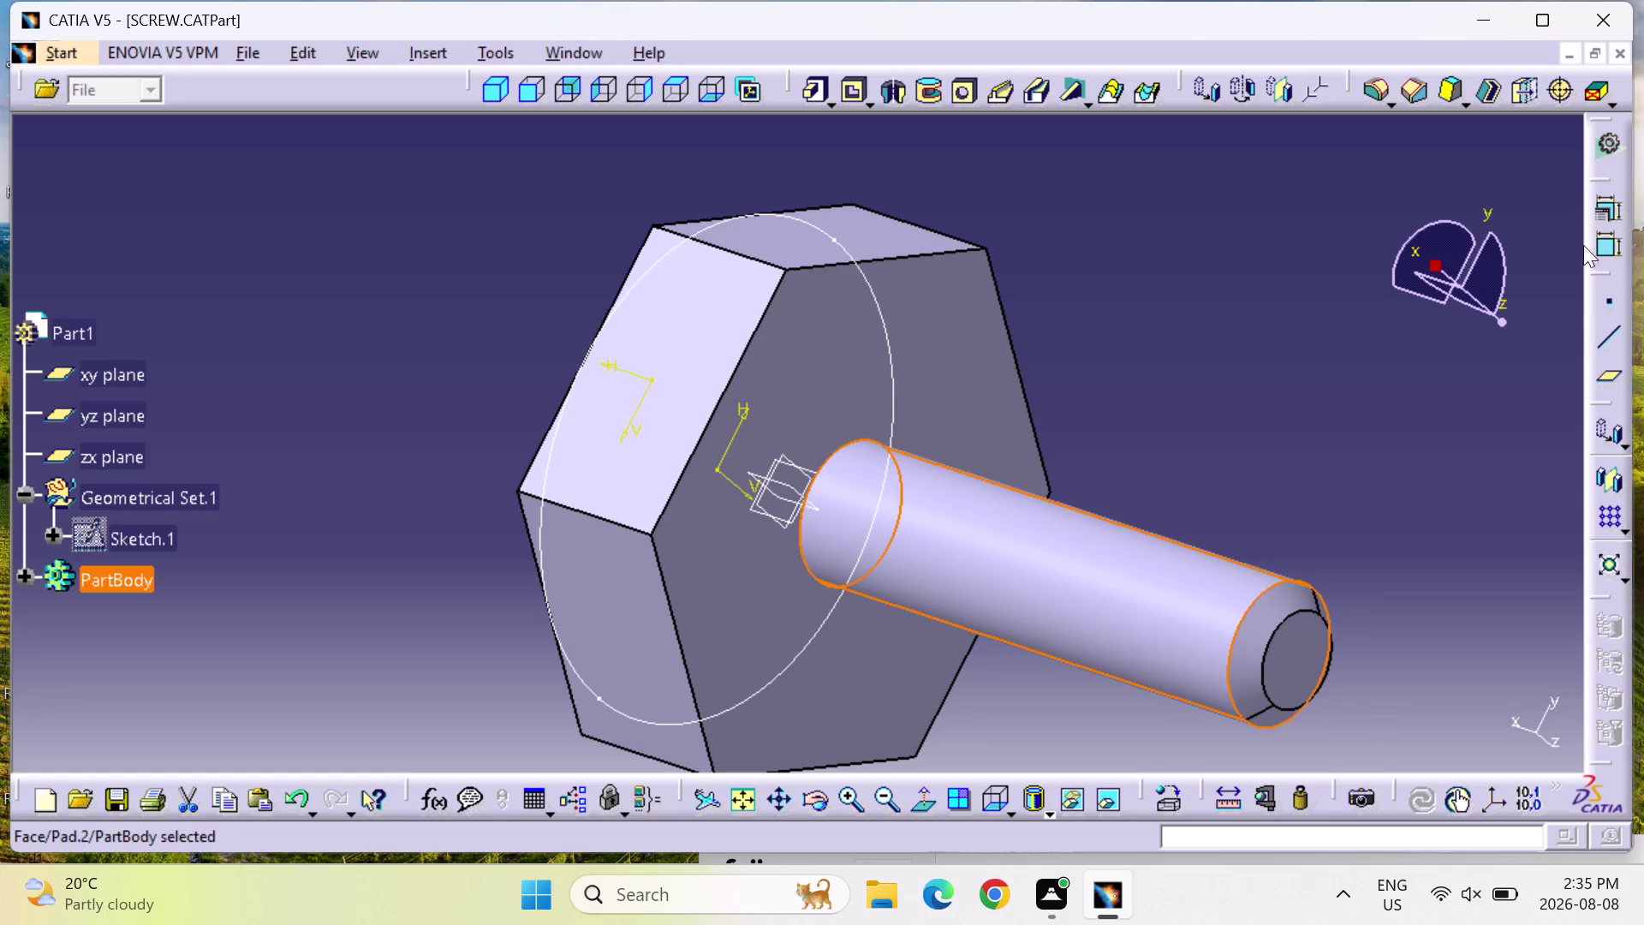
click(1600, 240)
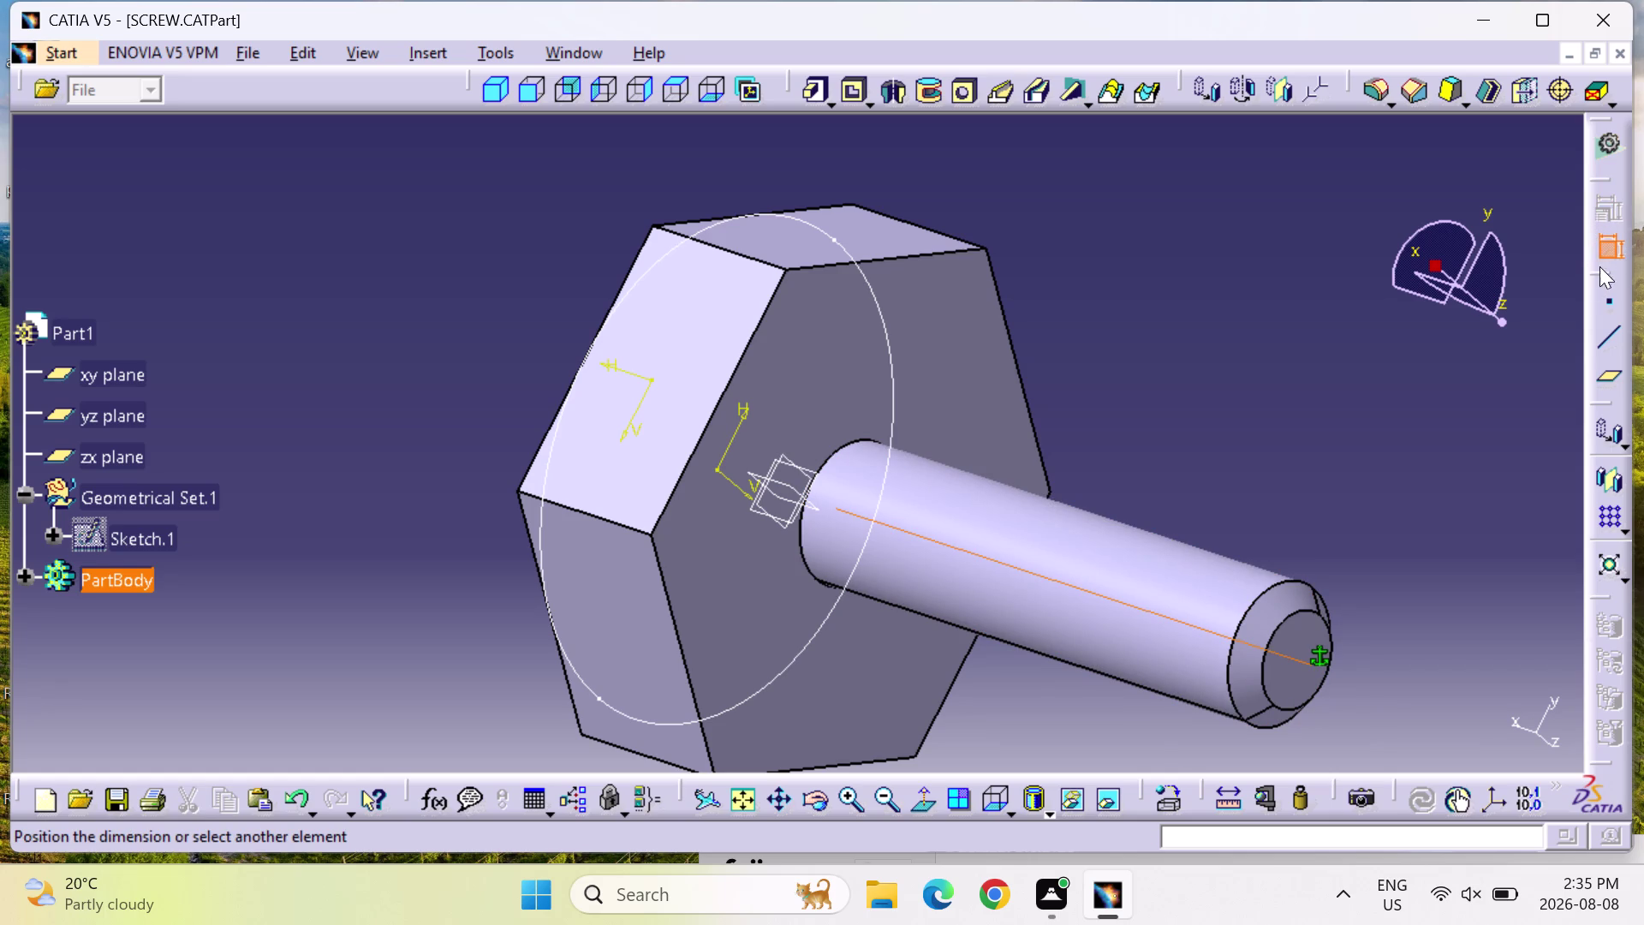
click(1206, 408)
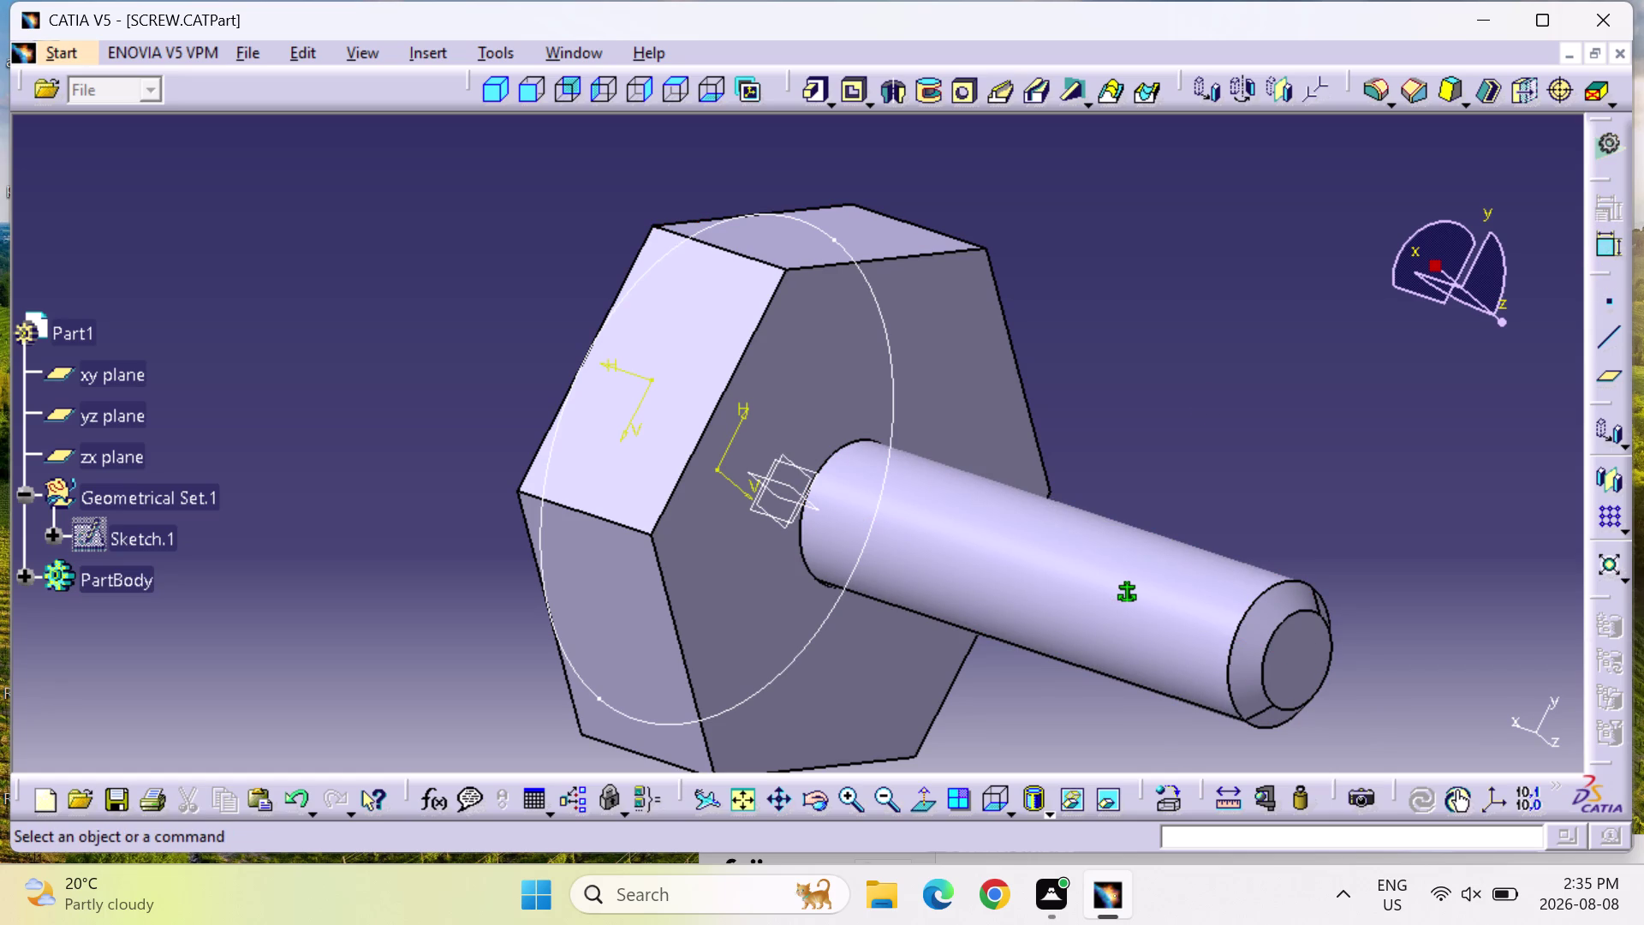
drag(520, 143, 566, 209)
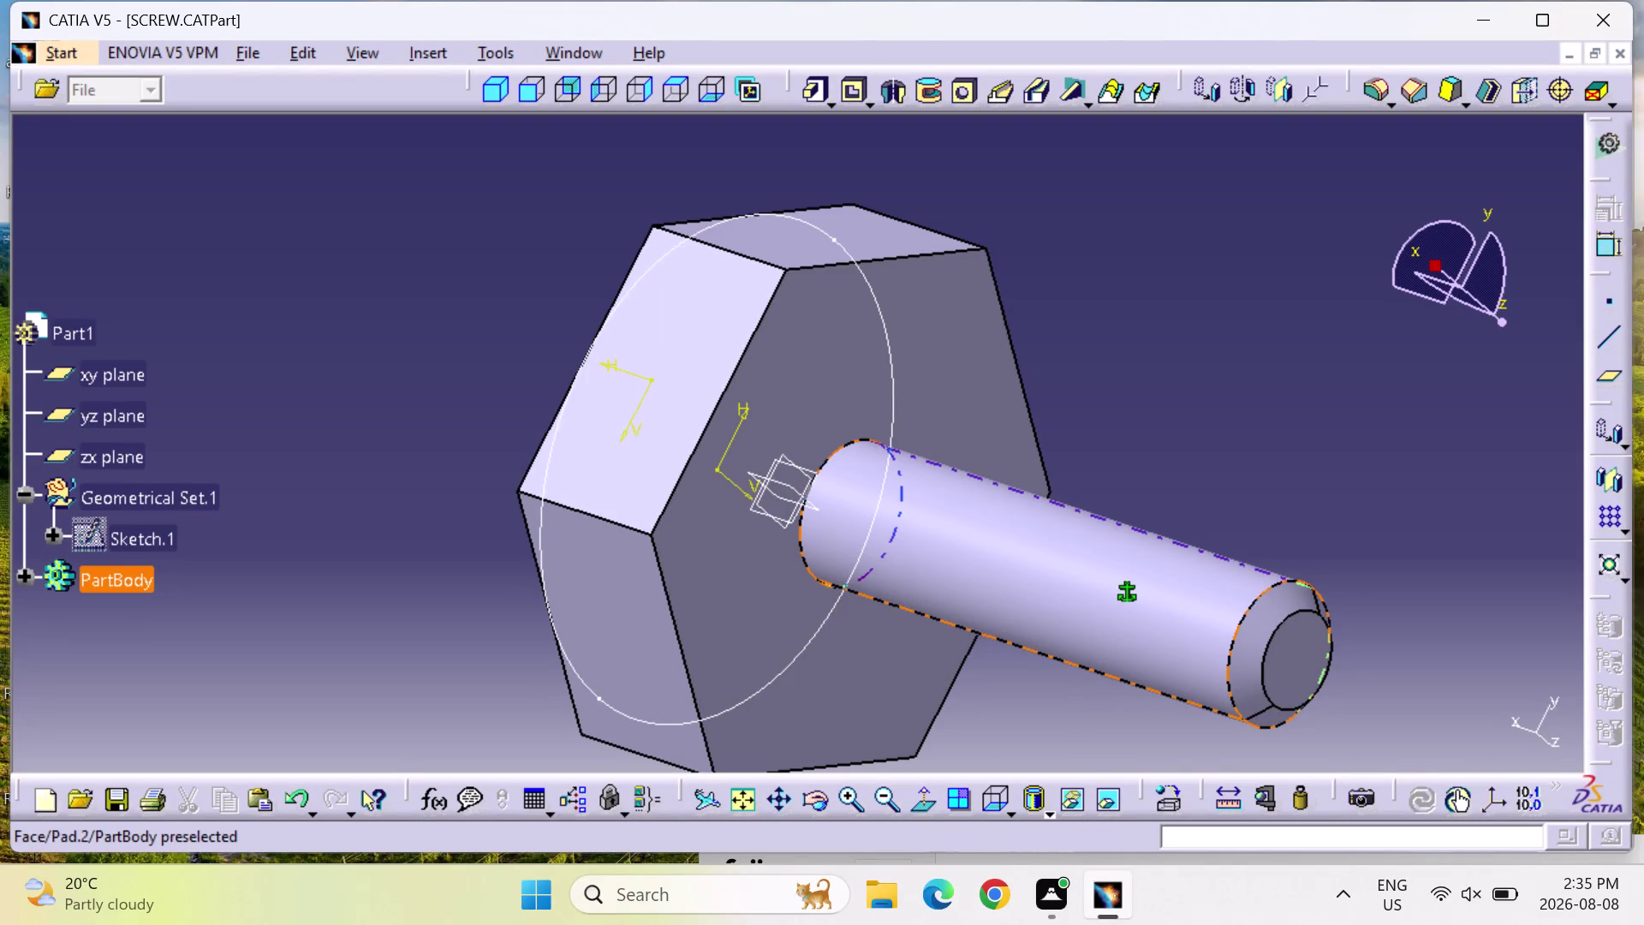
click(954, 544)
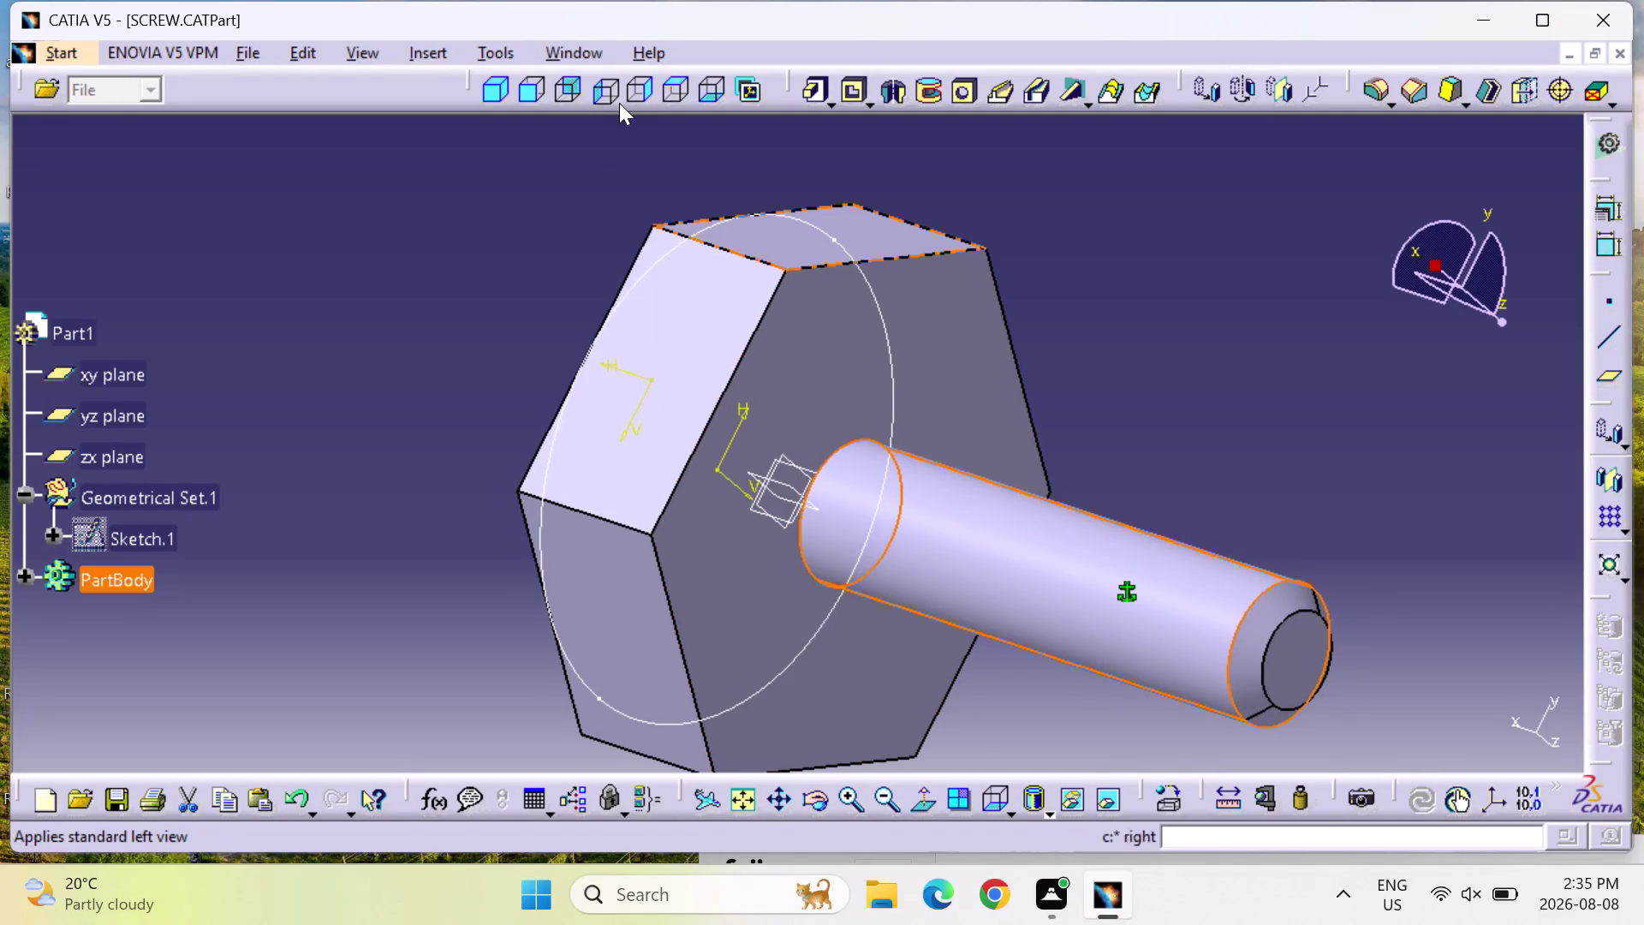
Show the screw side-on, zoom out to the whole part, and start a point on the shank.
click(608, 87)
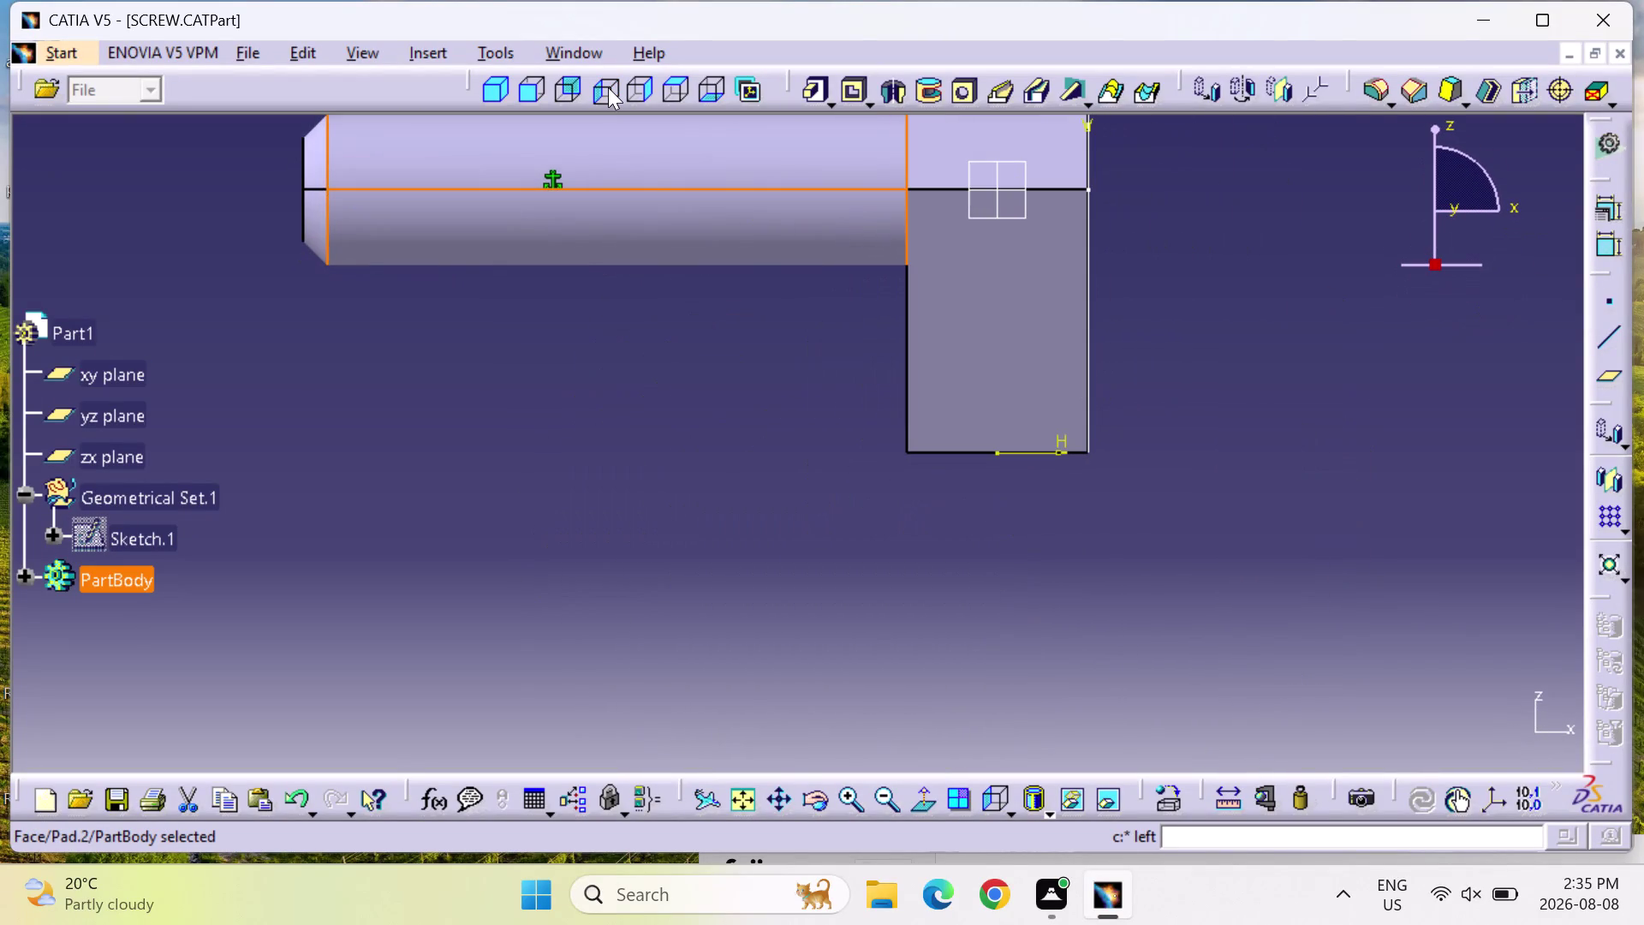
click(626, 92)
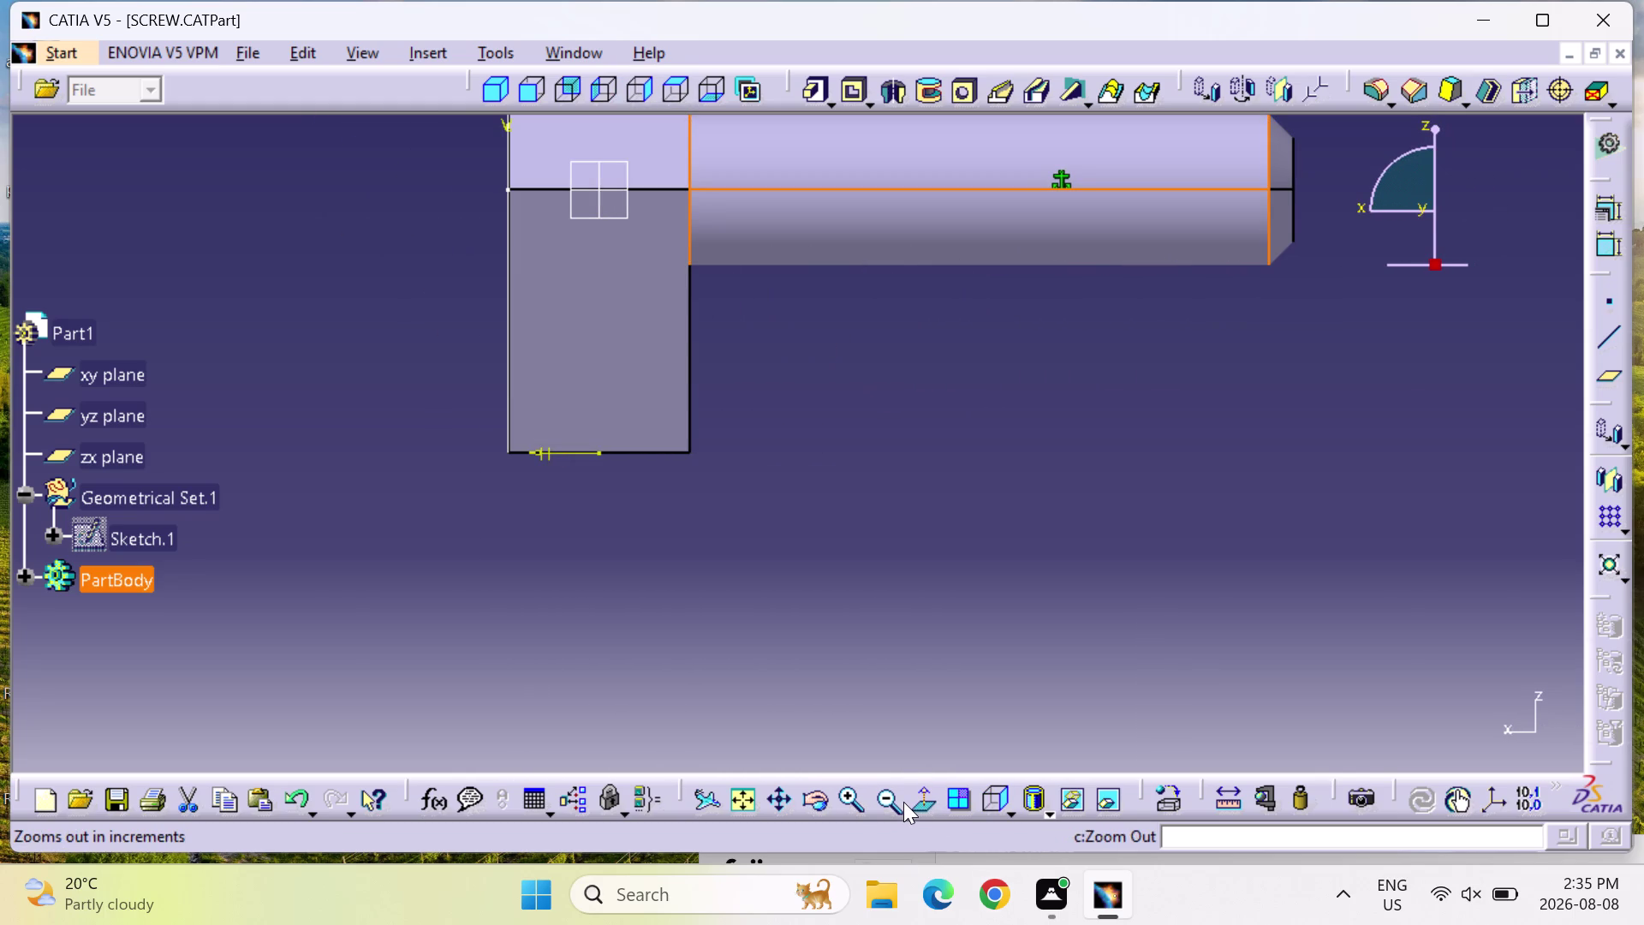
click(746, 803)
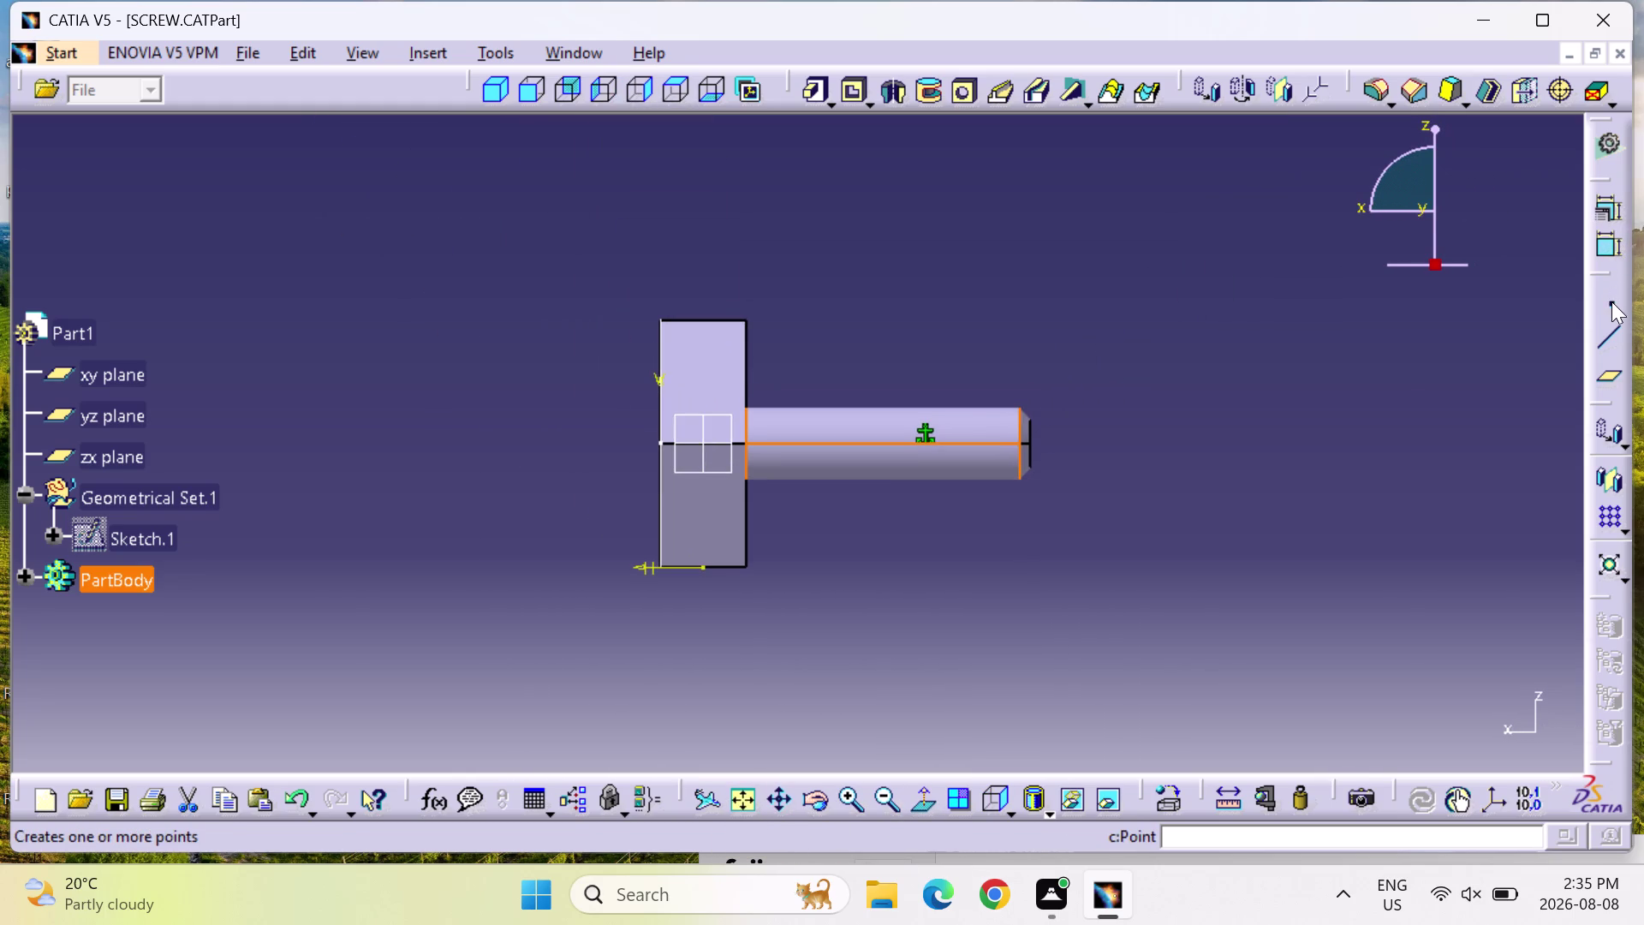
click(1612, 301)
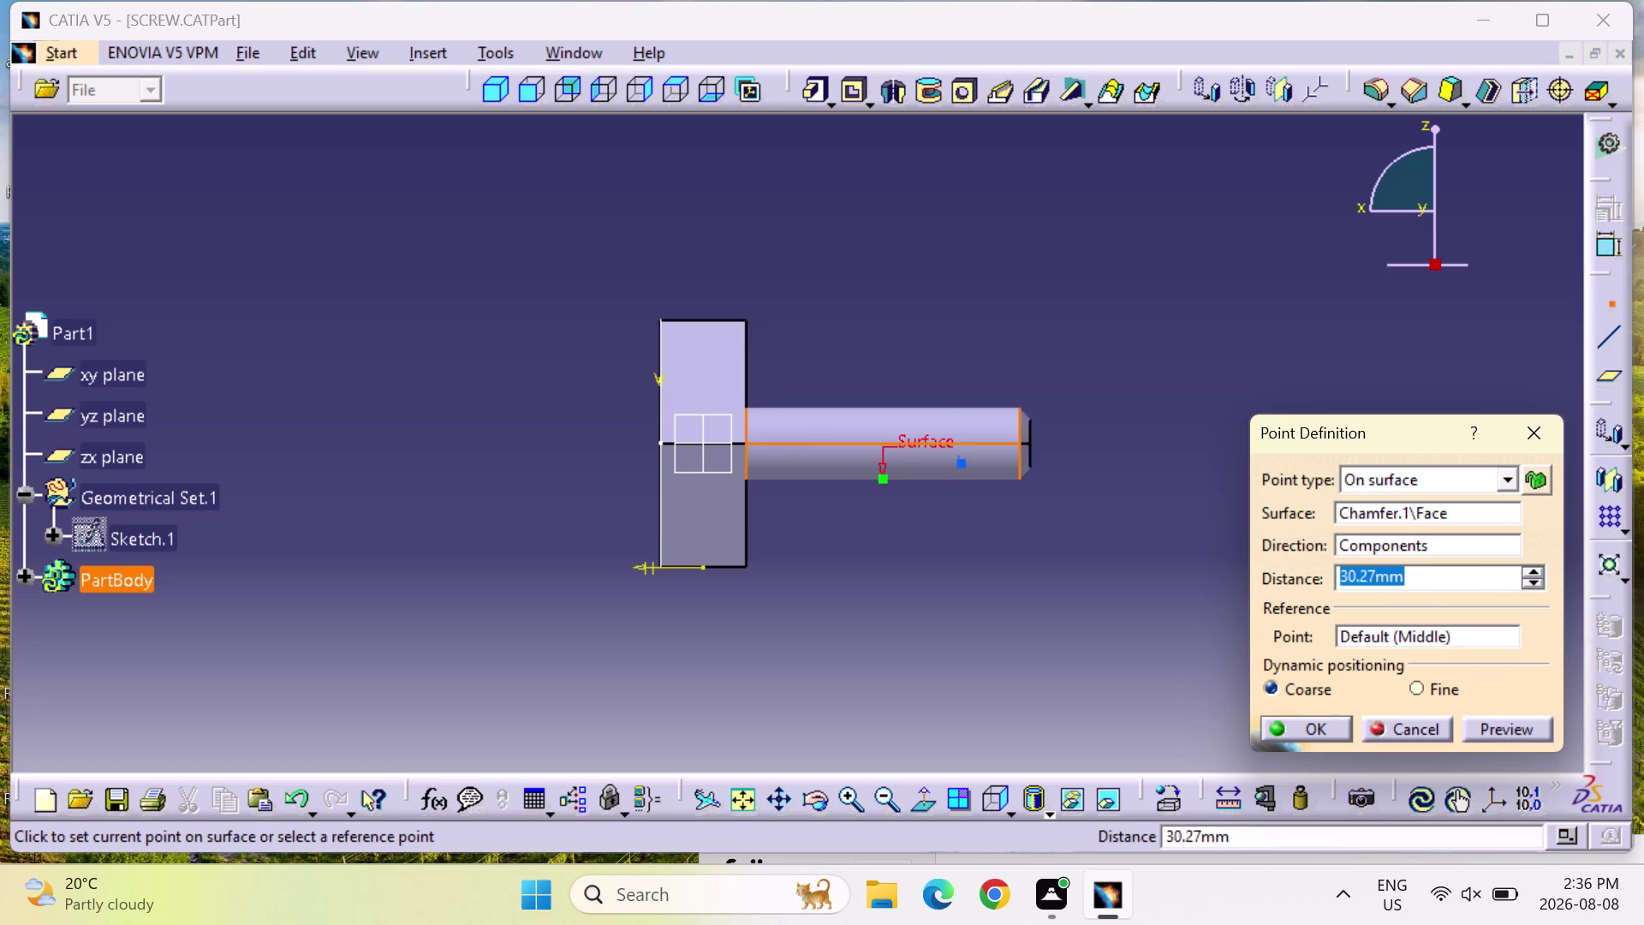
Clear the point distance, reselect the shank's Chamfer.1 face, then escape the definition.
key(Delete)
key(Delete)
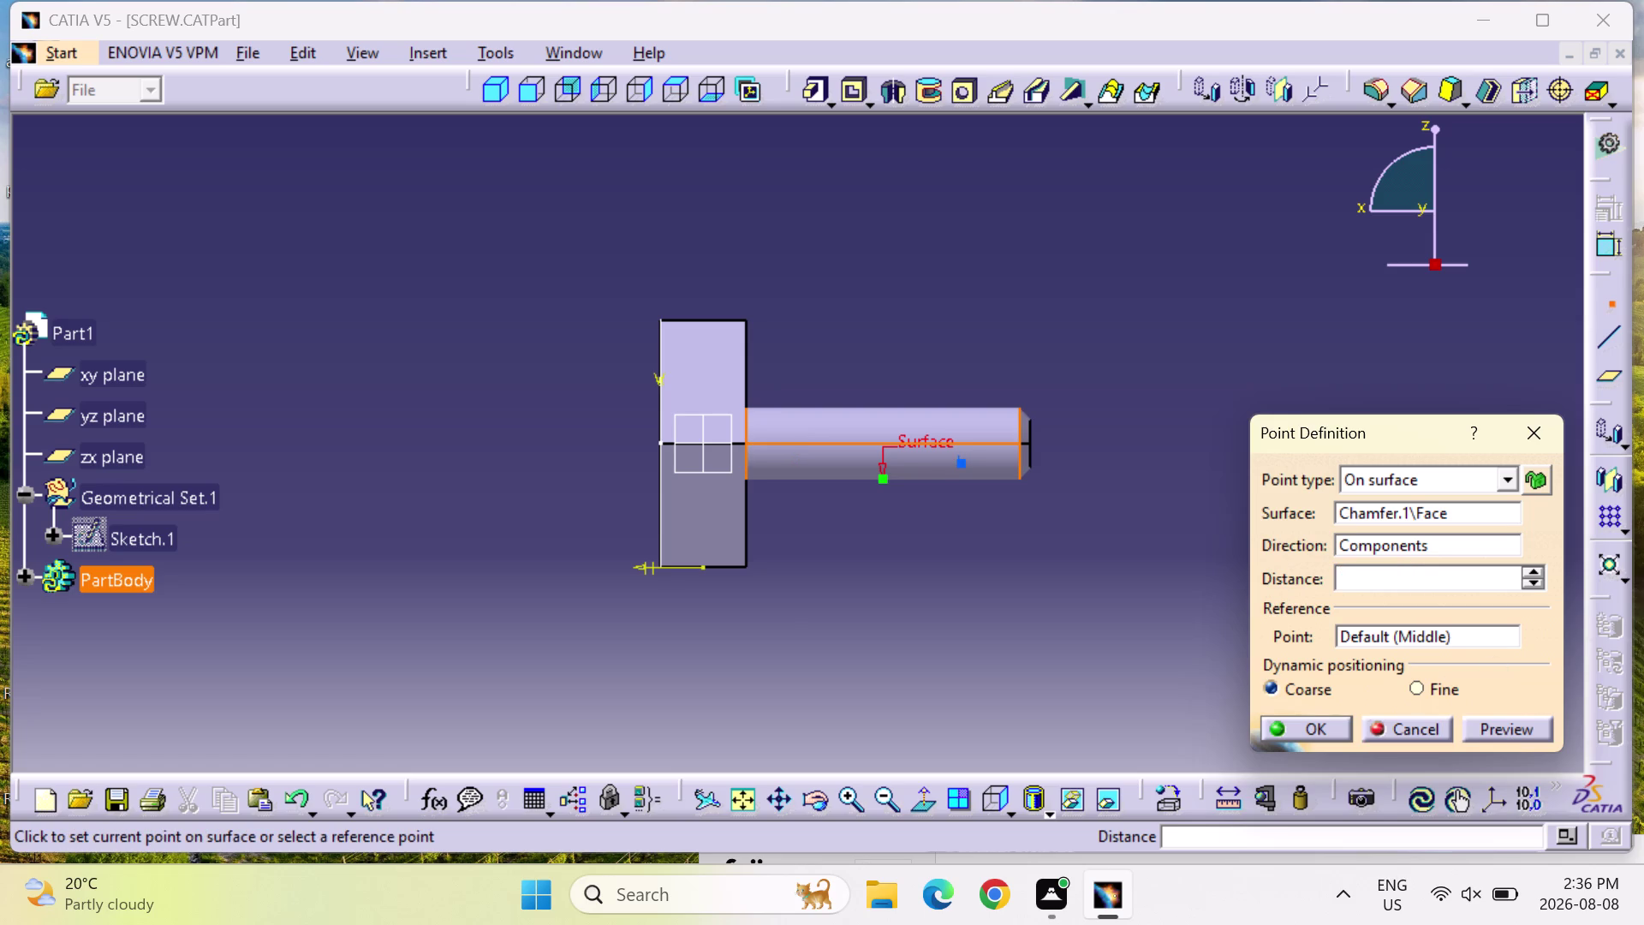
click(1542, 441)
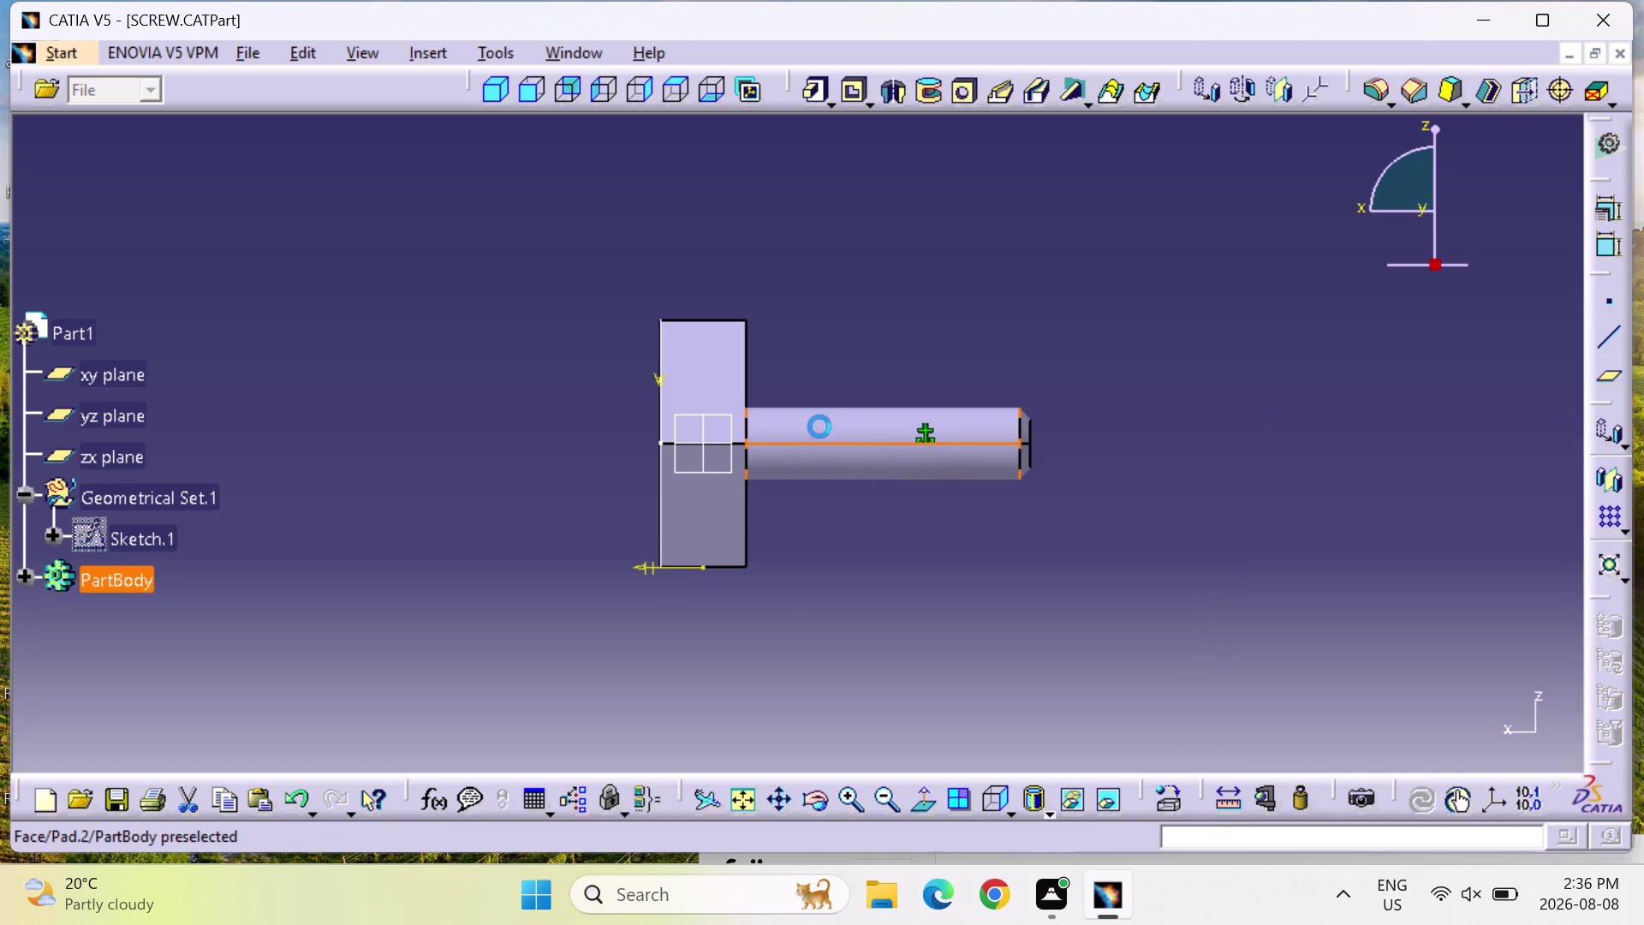
click(1600, 308)
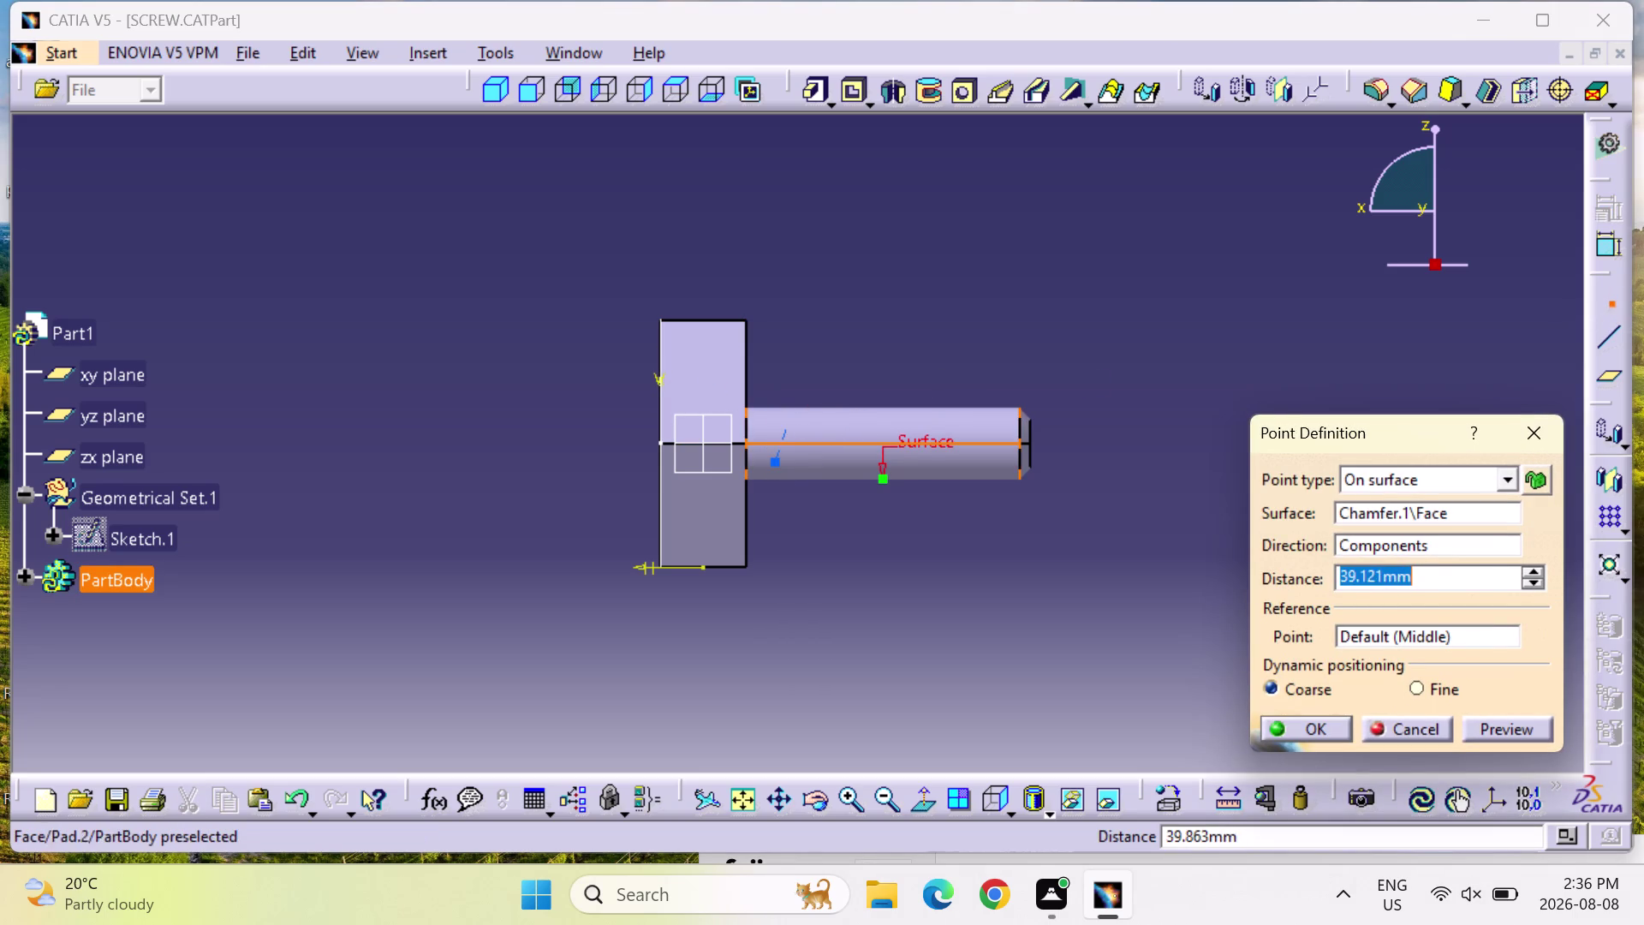
click(1525, 437)
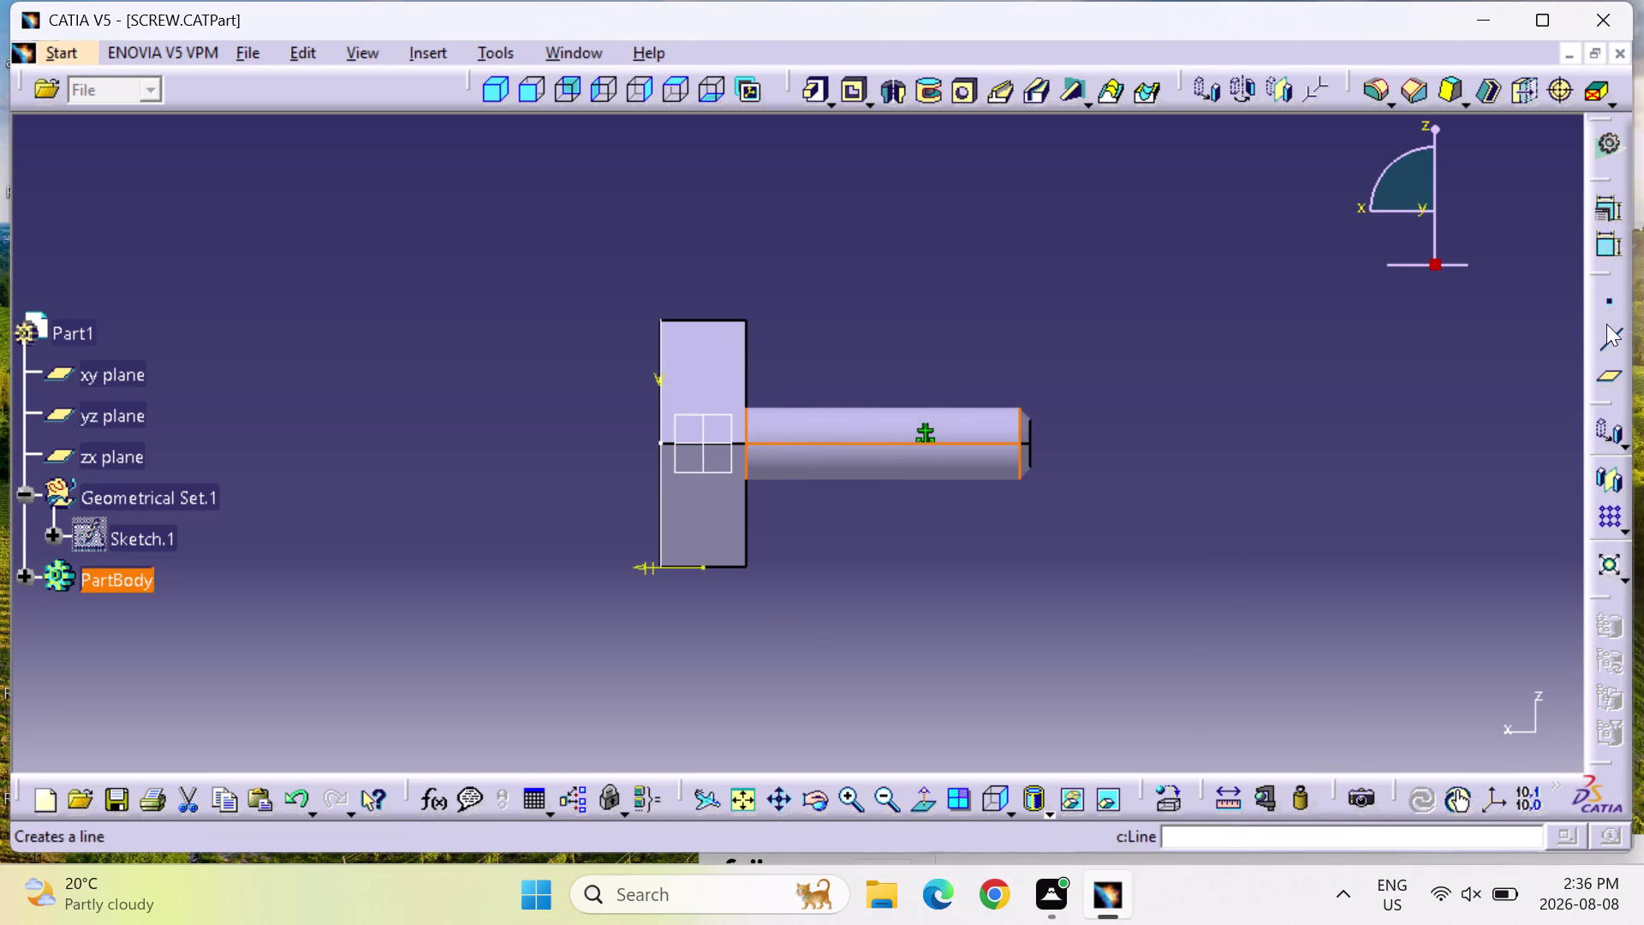
click(1609, 302)
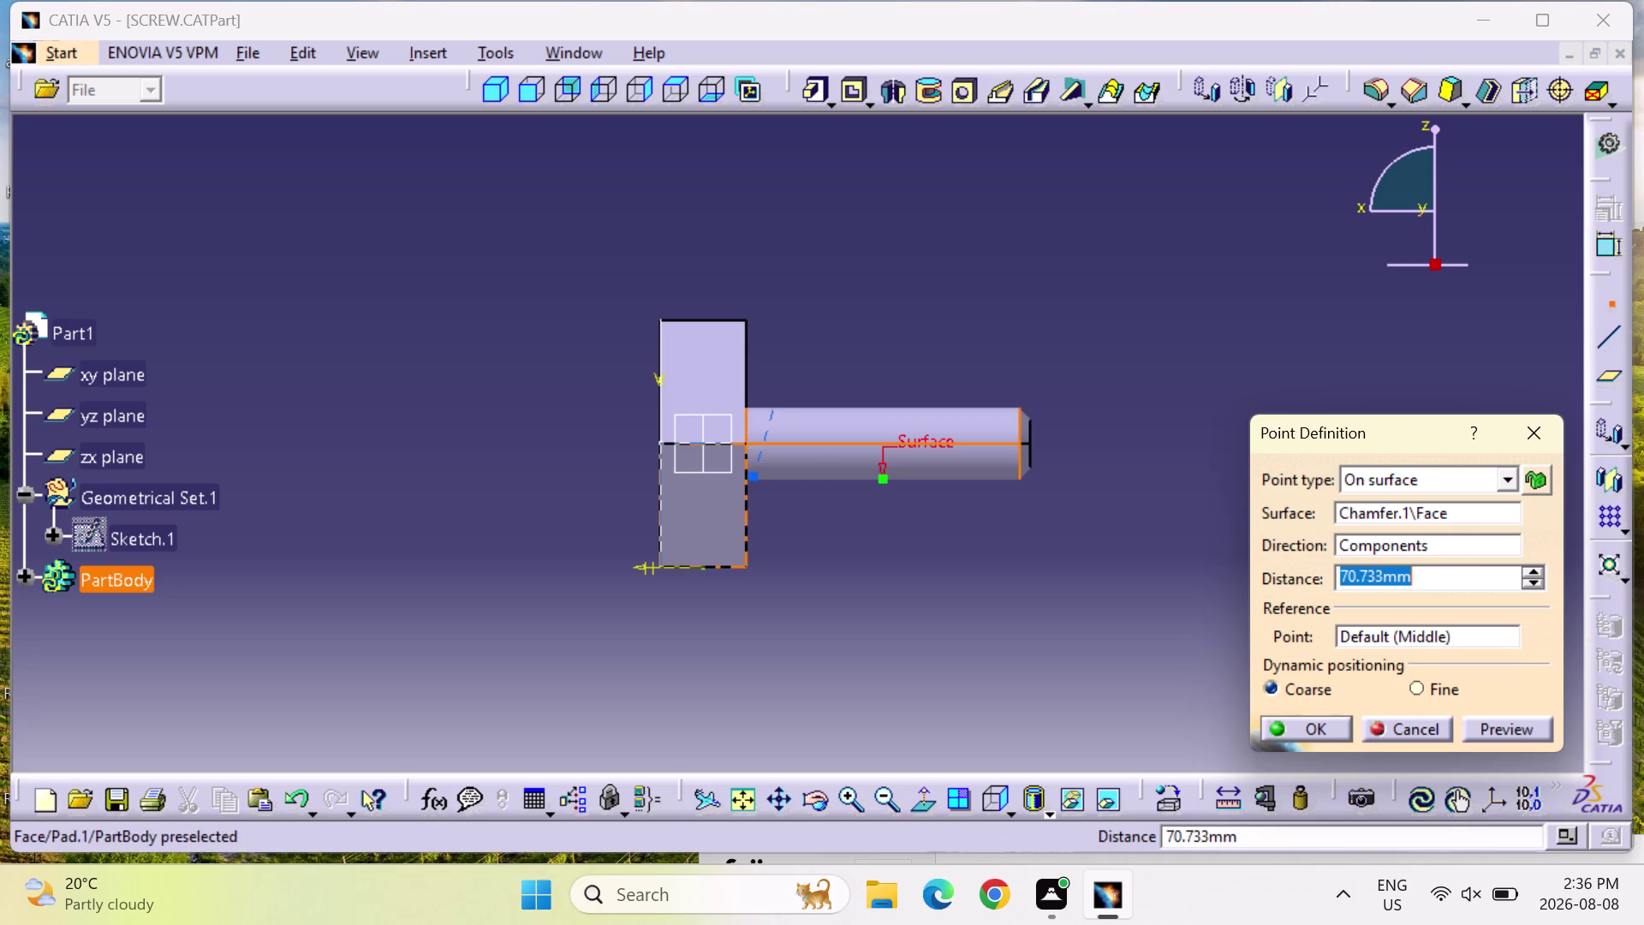
key(Escape)
key(Escape)
key(Escape)
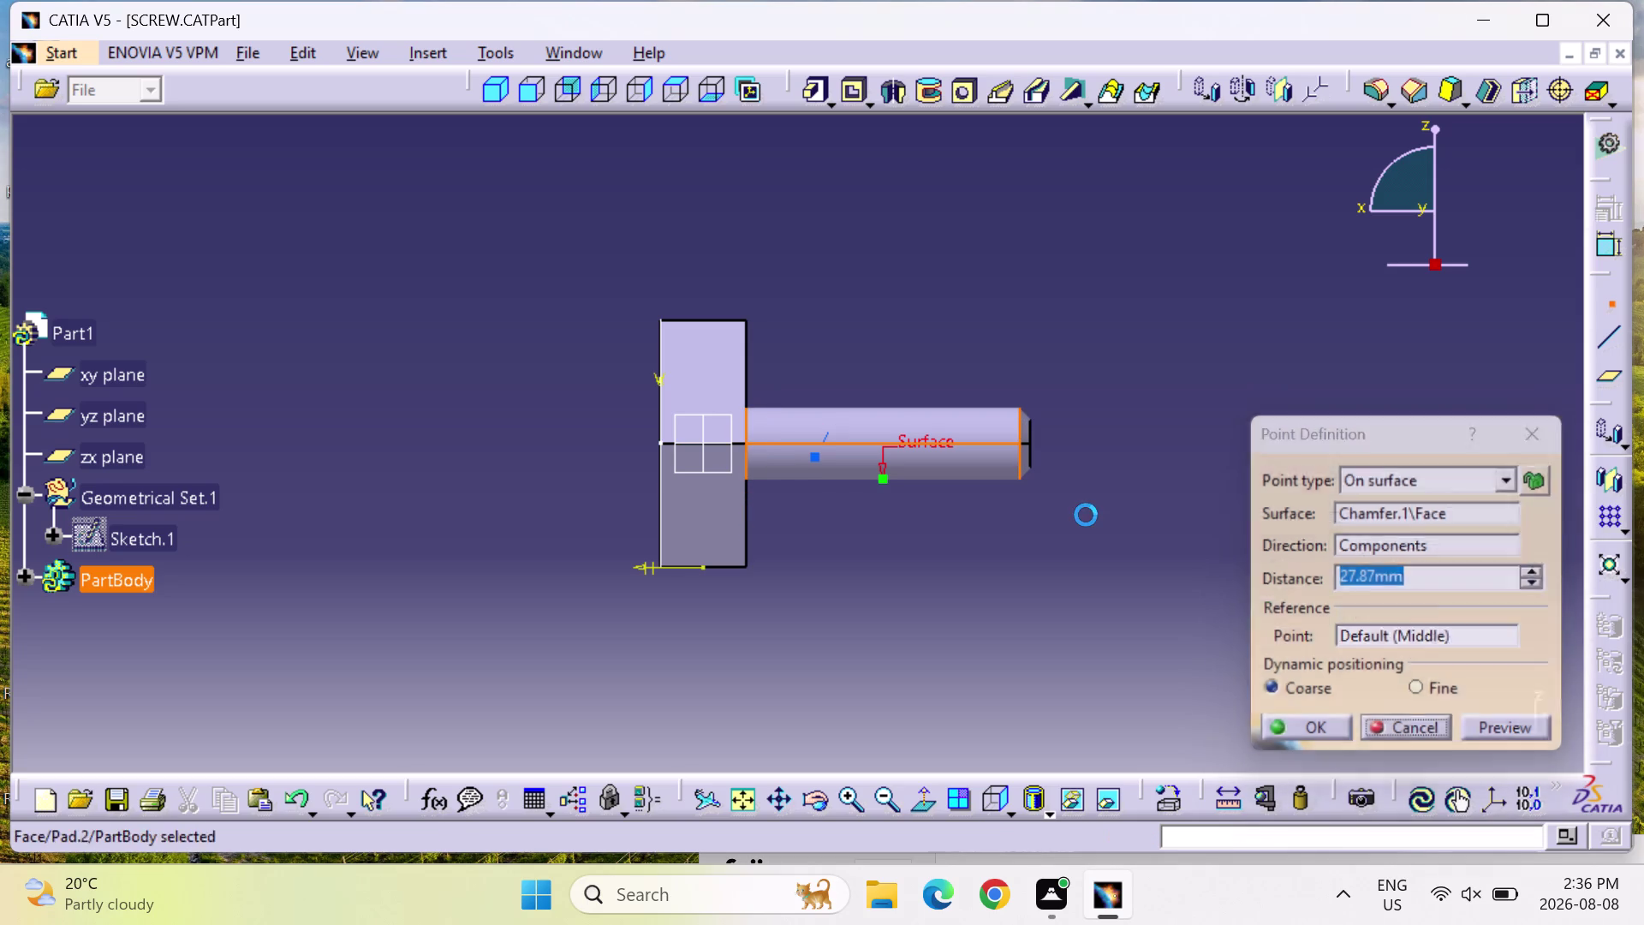
key(Escape)
key(Escape)
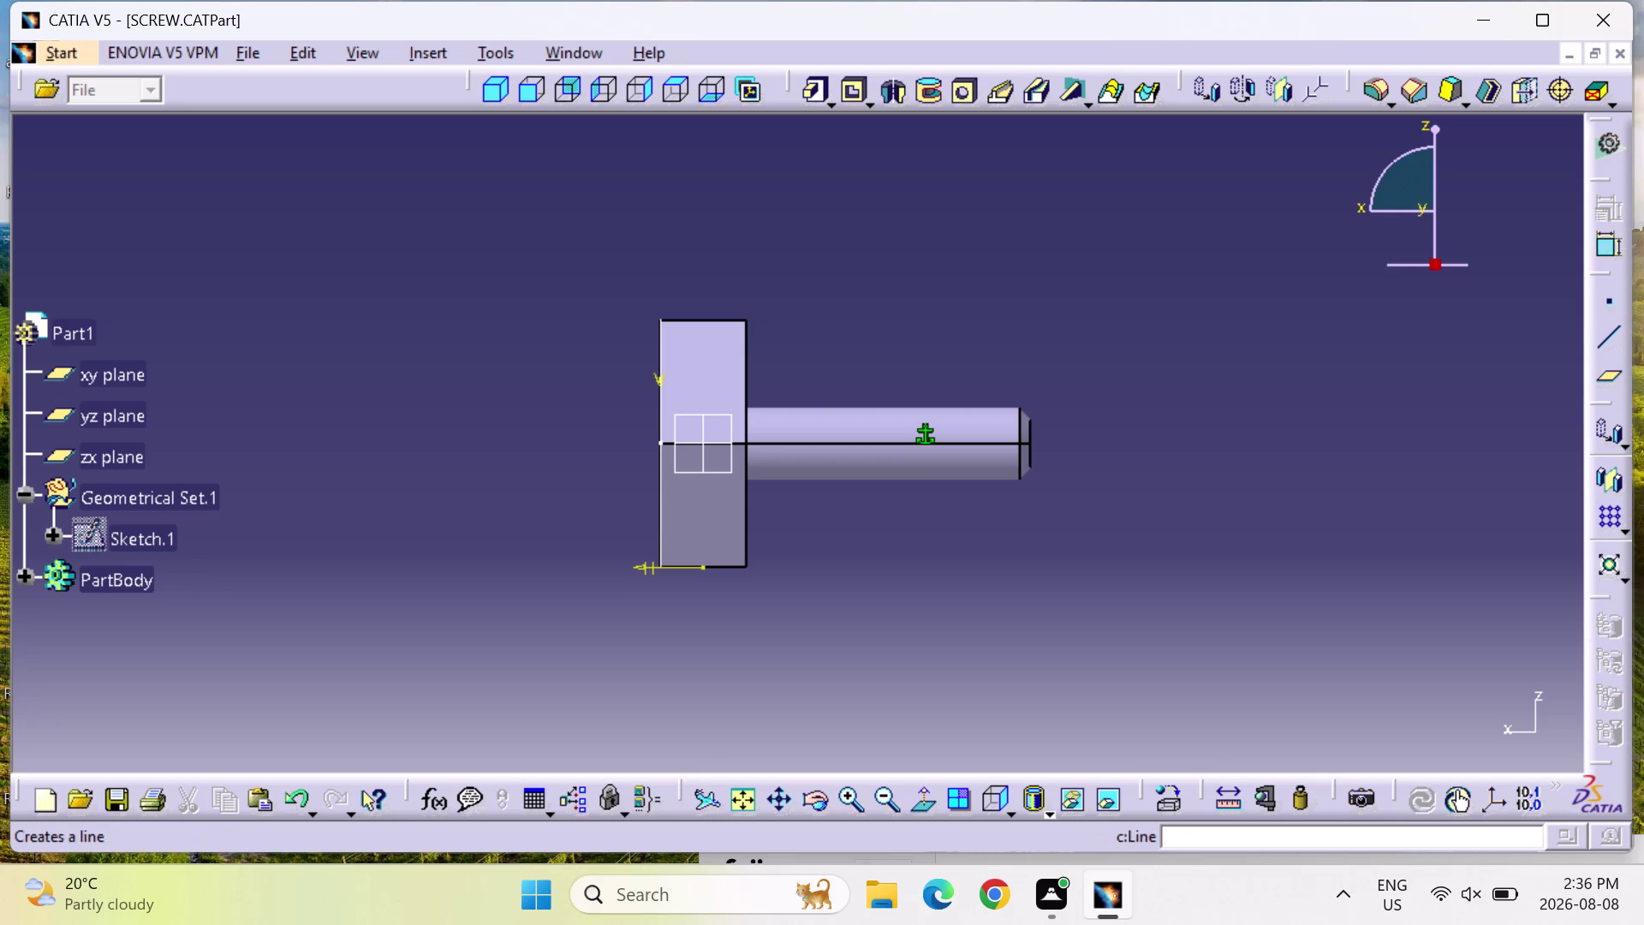
Open and cancel the Point Definition dialog twice.
click(1602, 307)
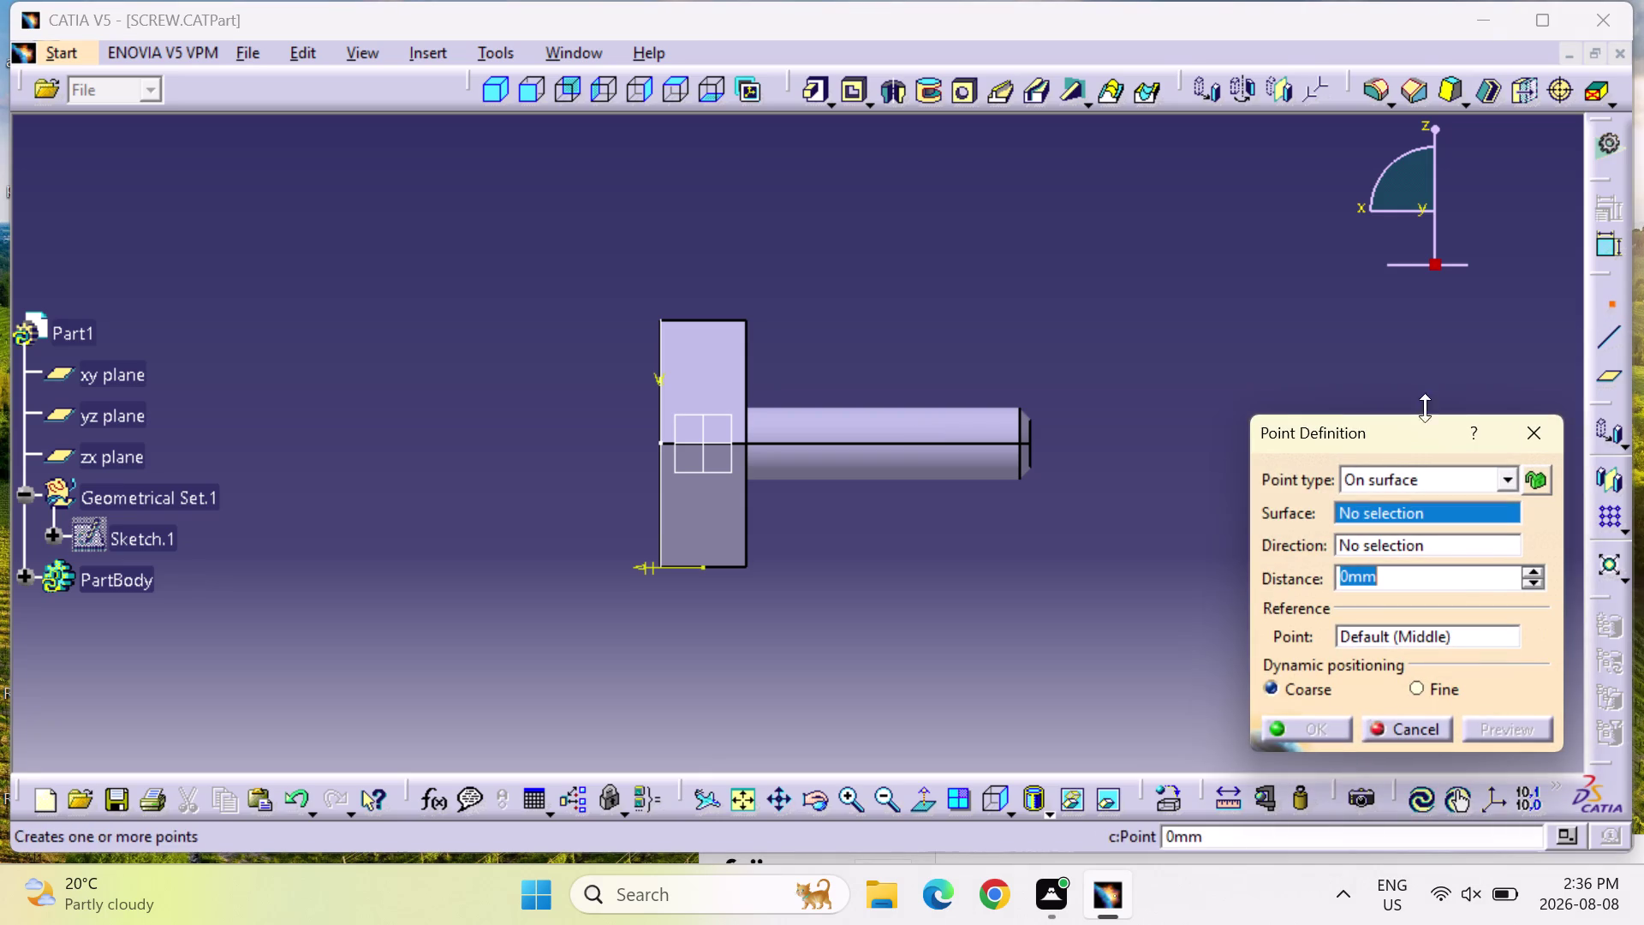
click(1513, 424)
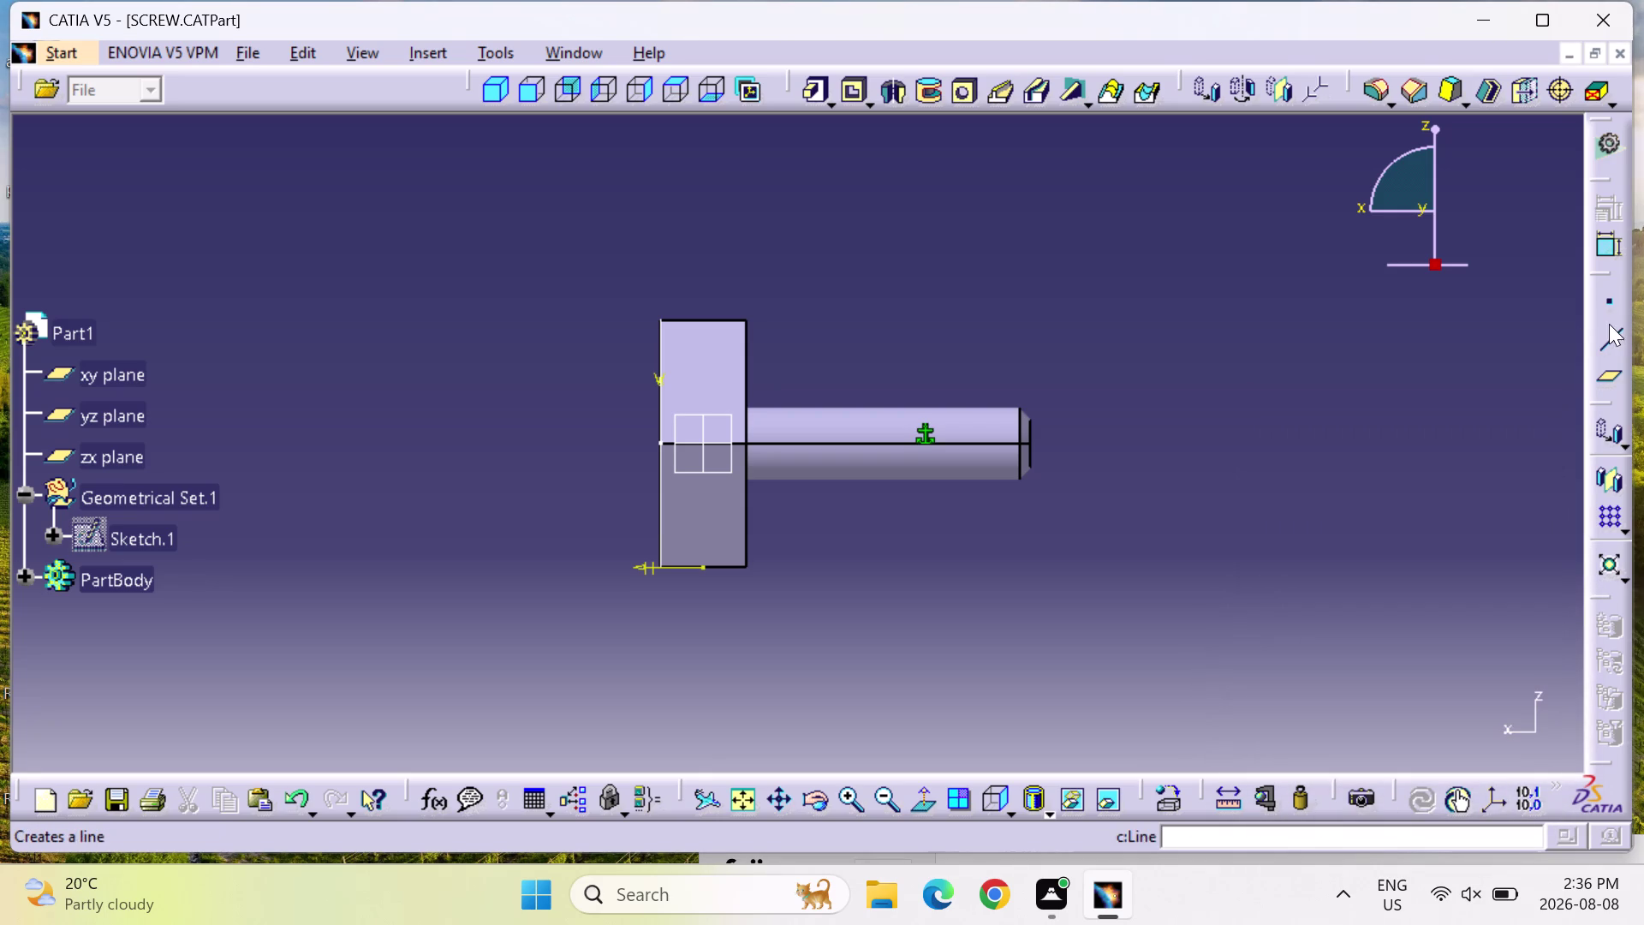
click(1615, 304)
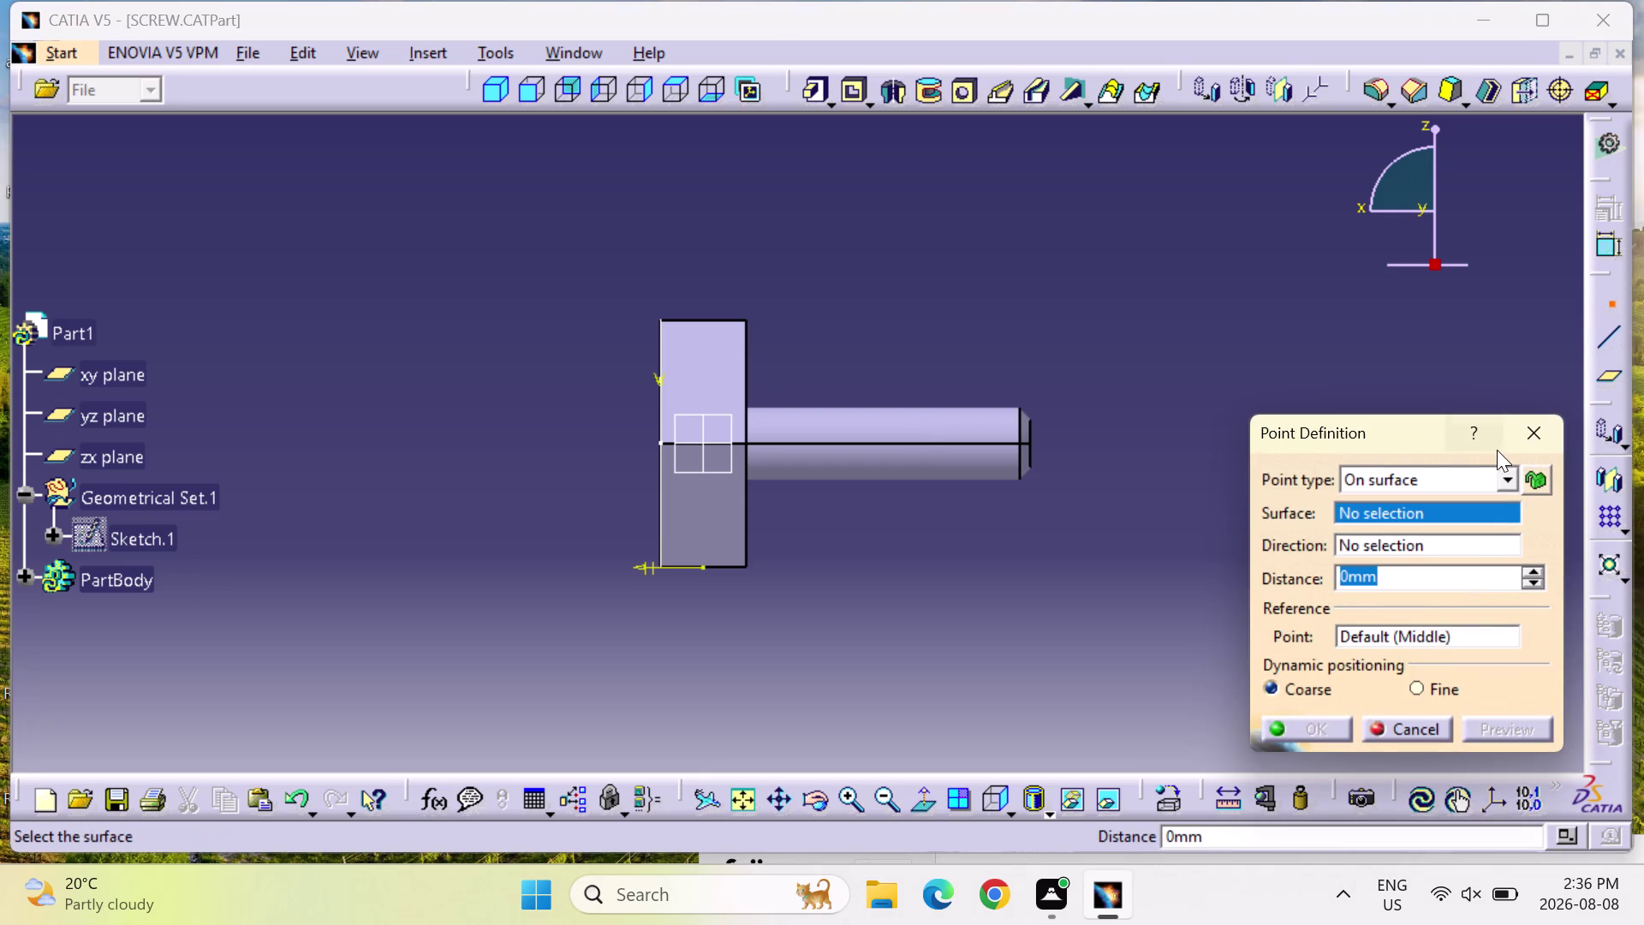
click(1520, 433)
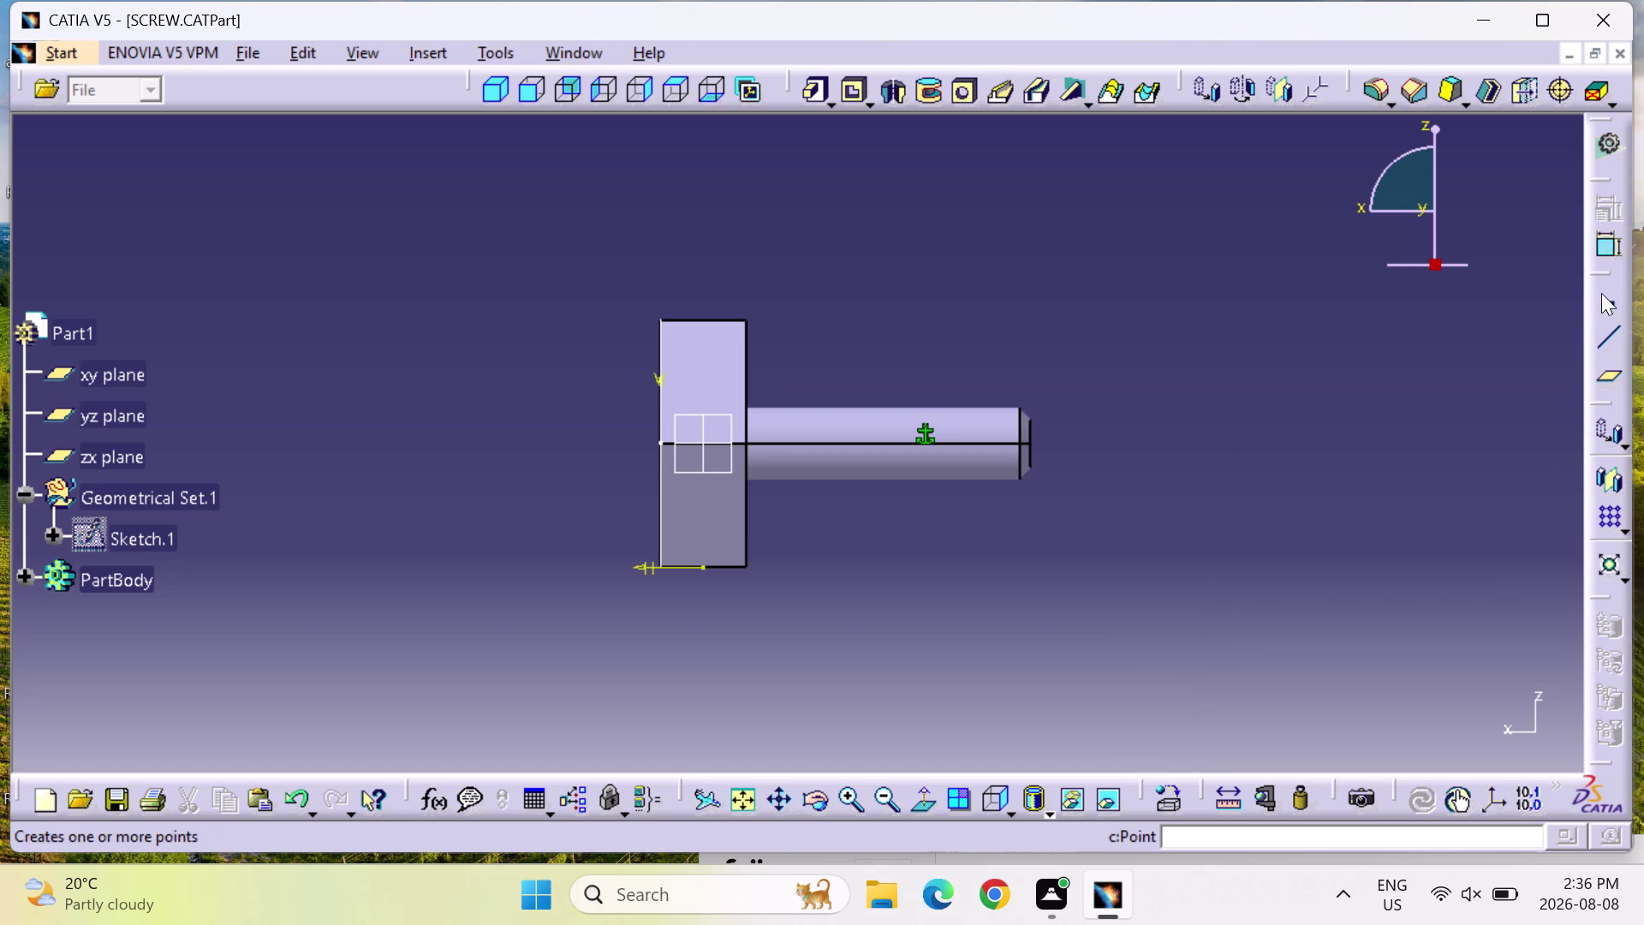
Start another point on the shank surface, clear its distance field, and close the dialog.
click(1604, 298)
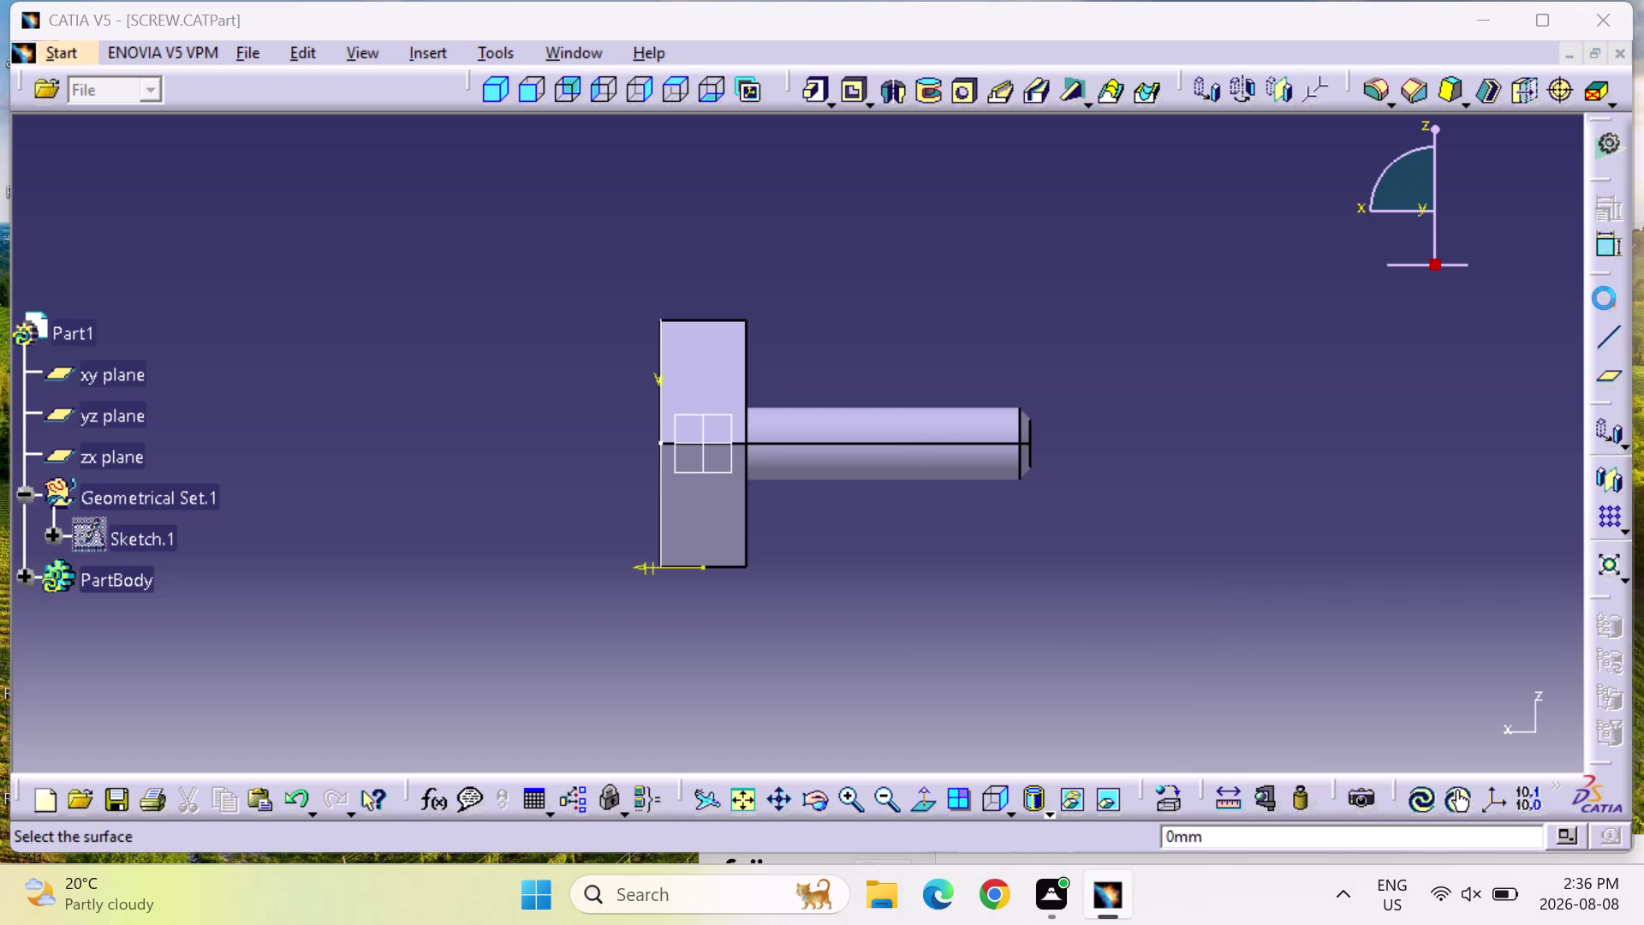
click(768, 479)
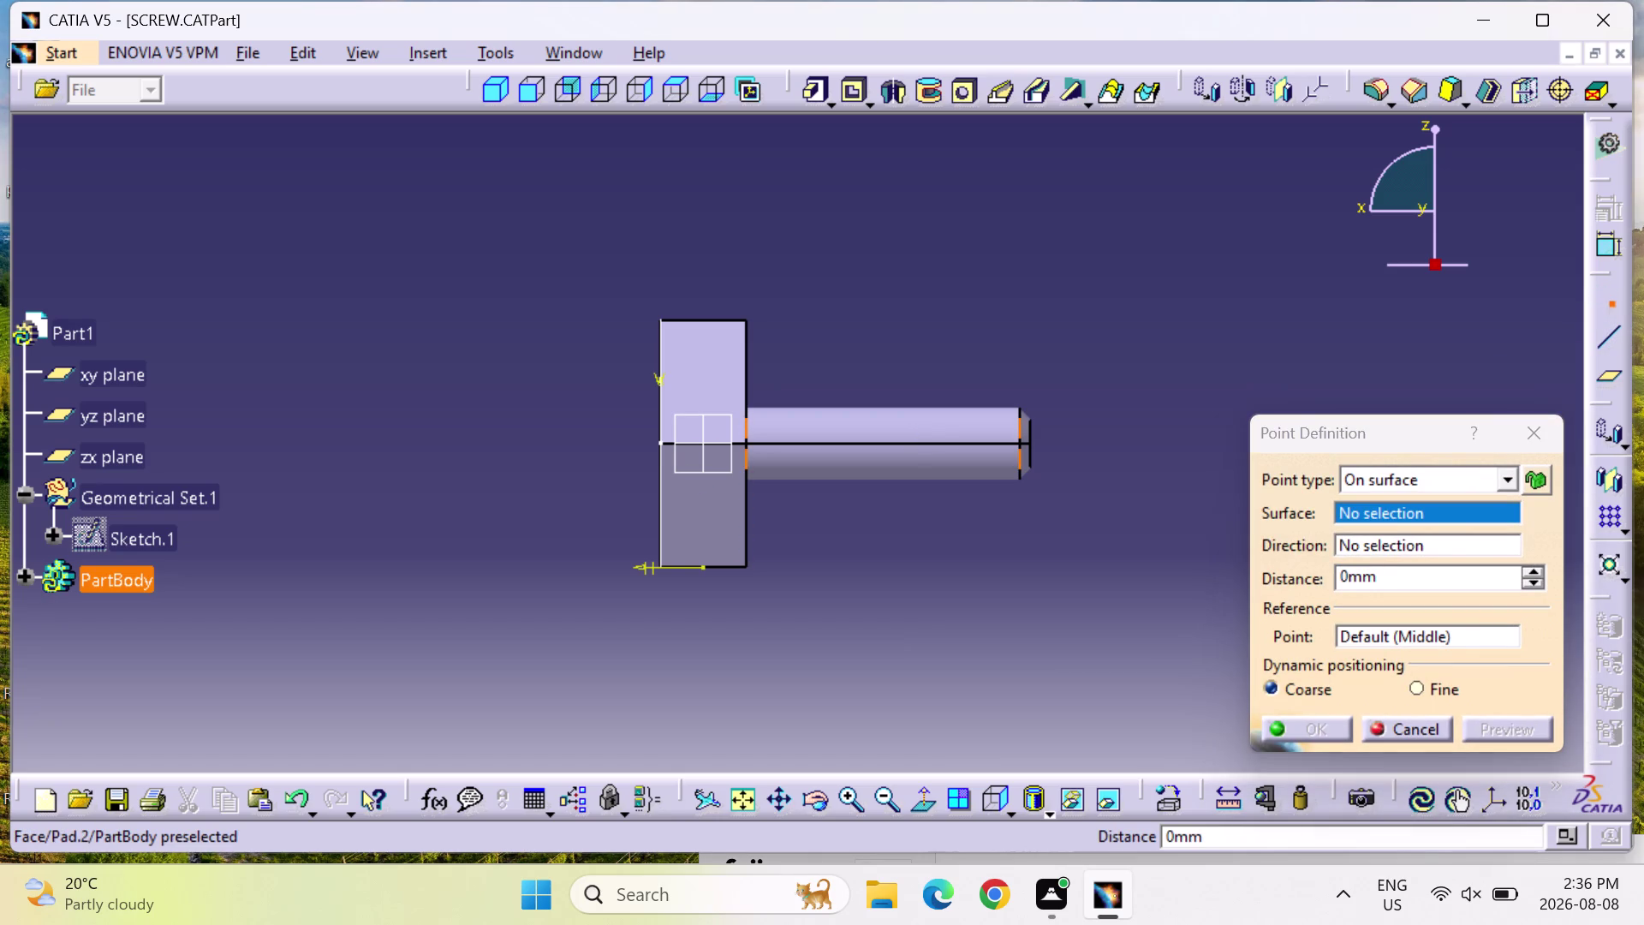
click(770, 408)
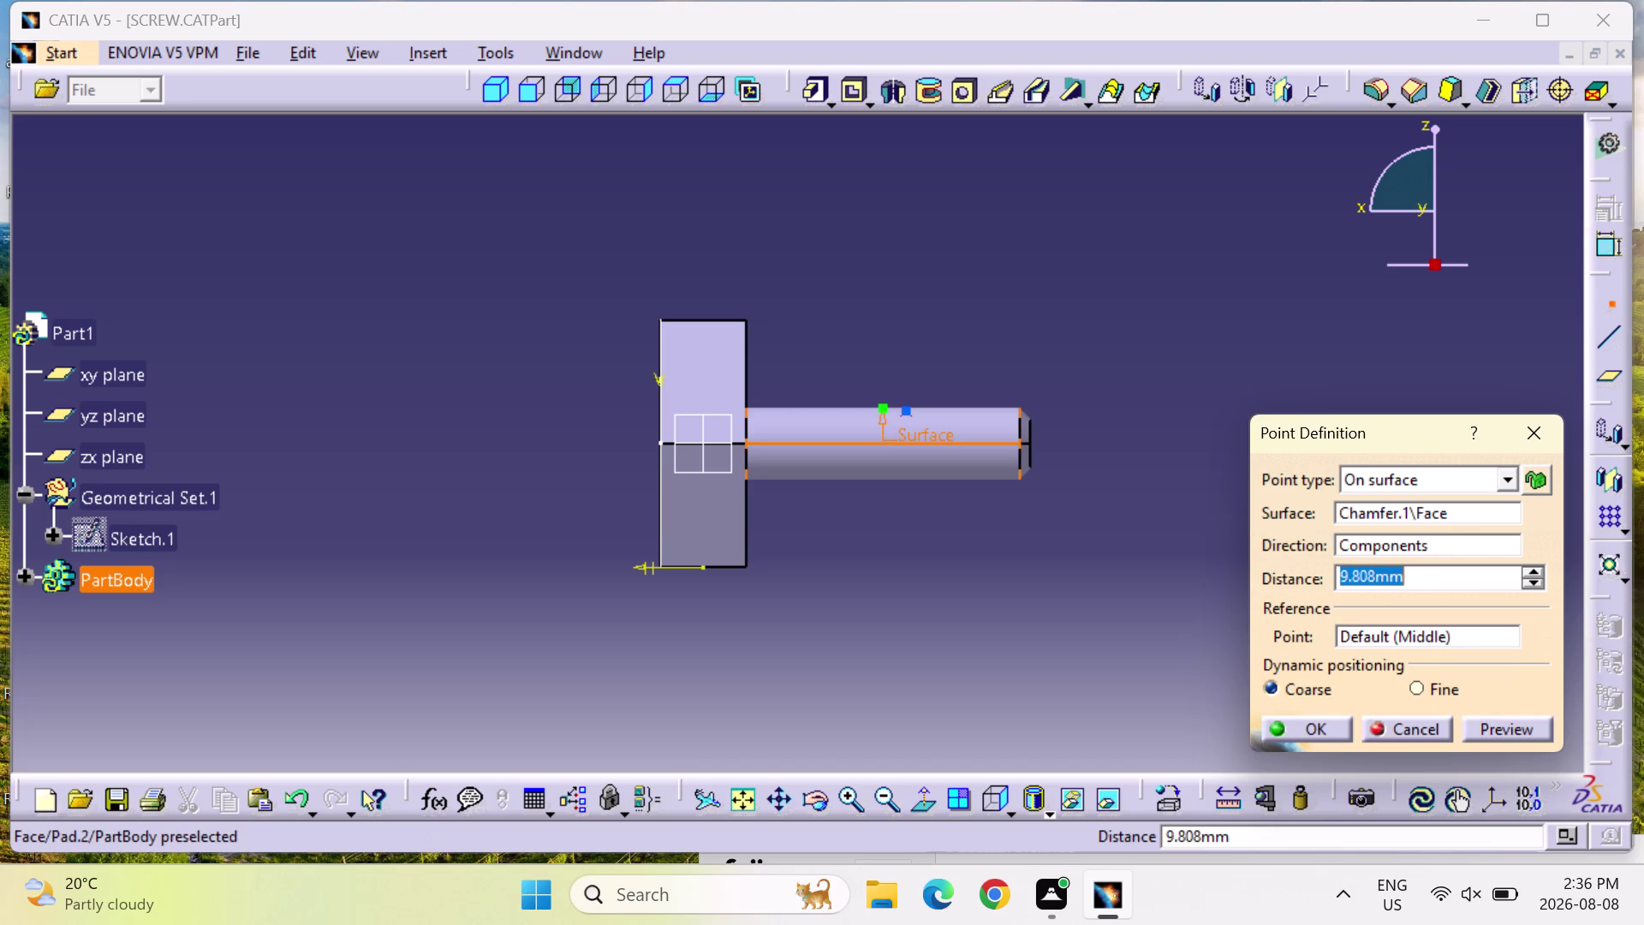
key(Delete)
key(Delete)
key(Delete)
key(Delete)
key(Delete)
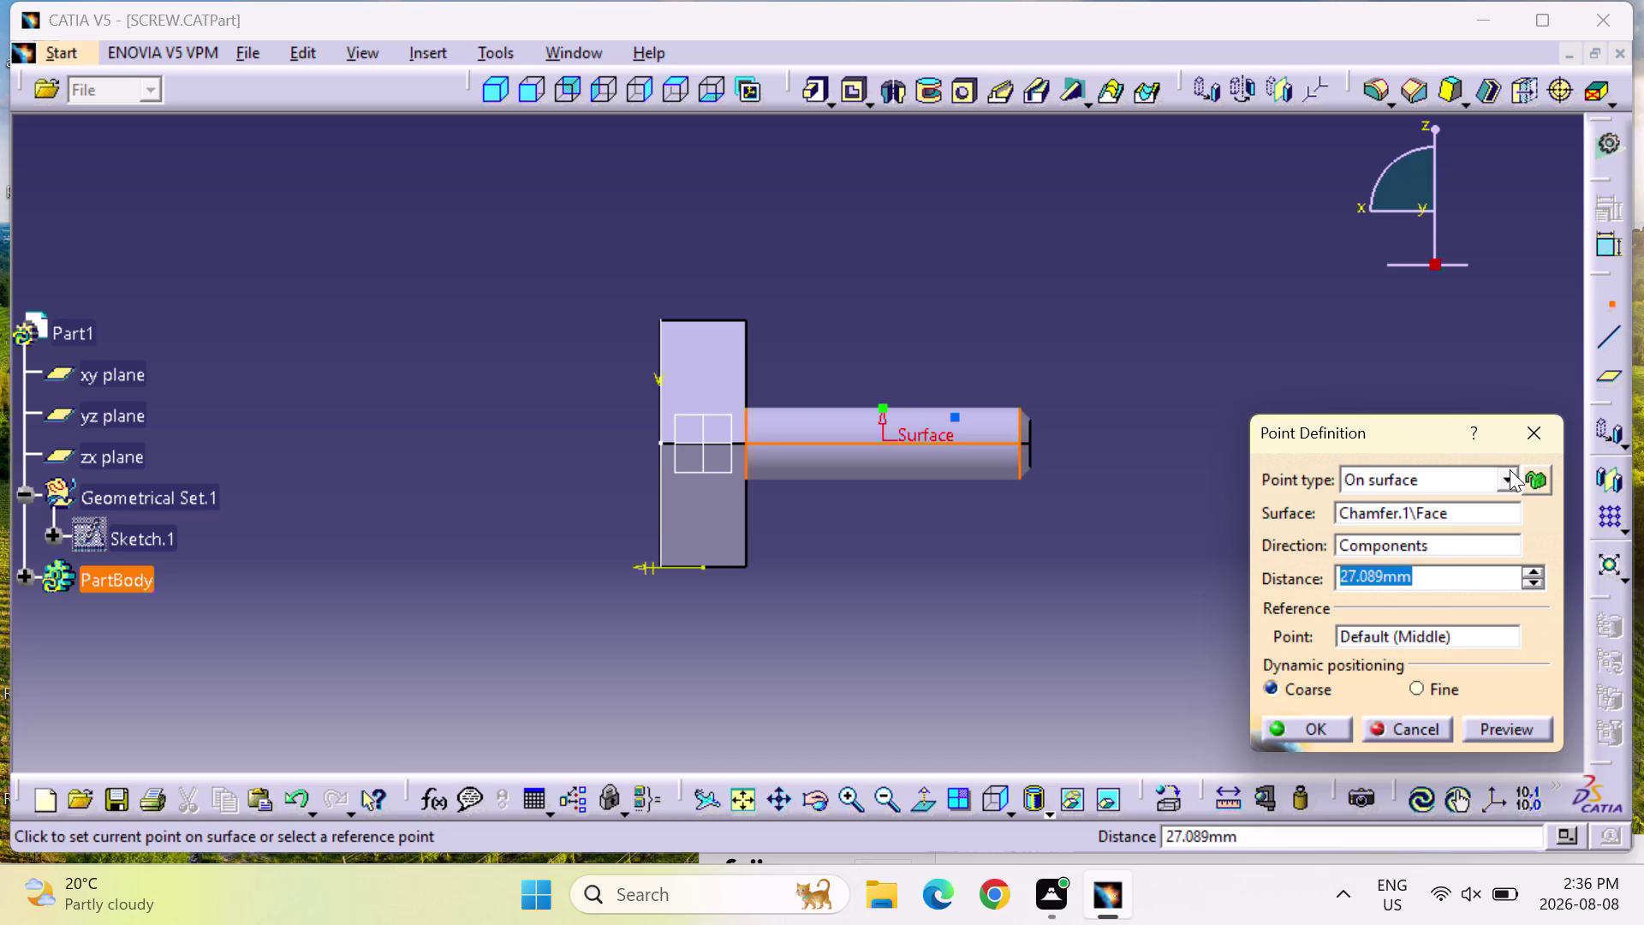
click(1533, 428)
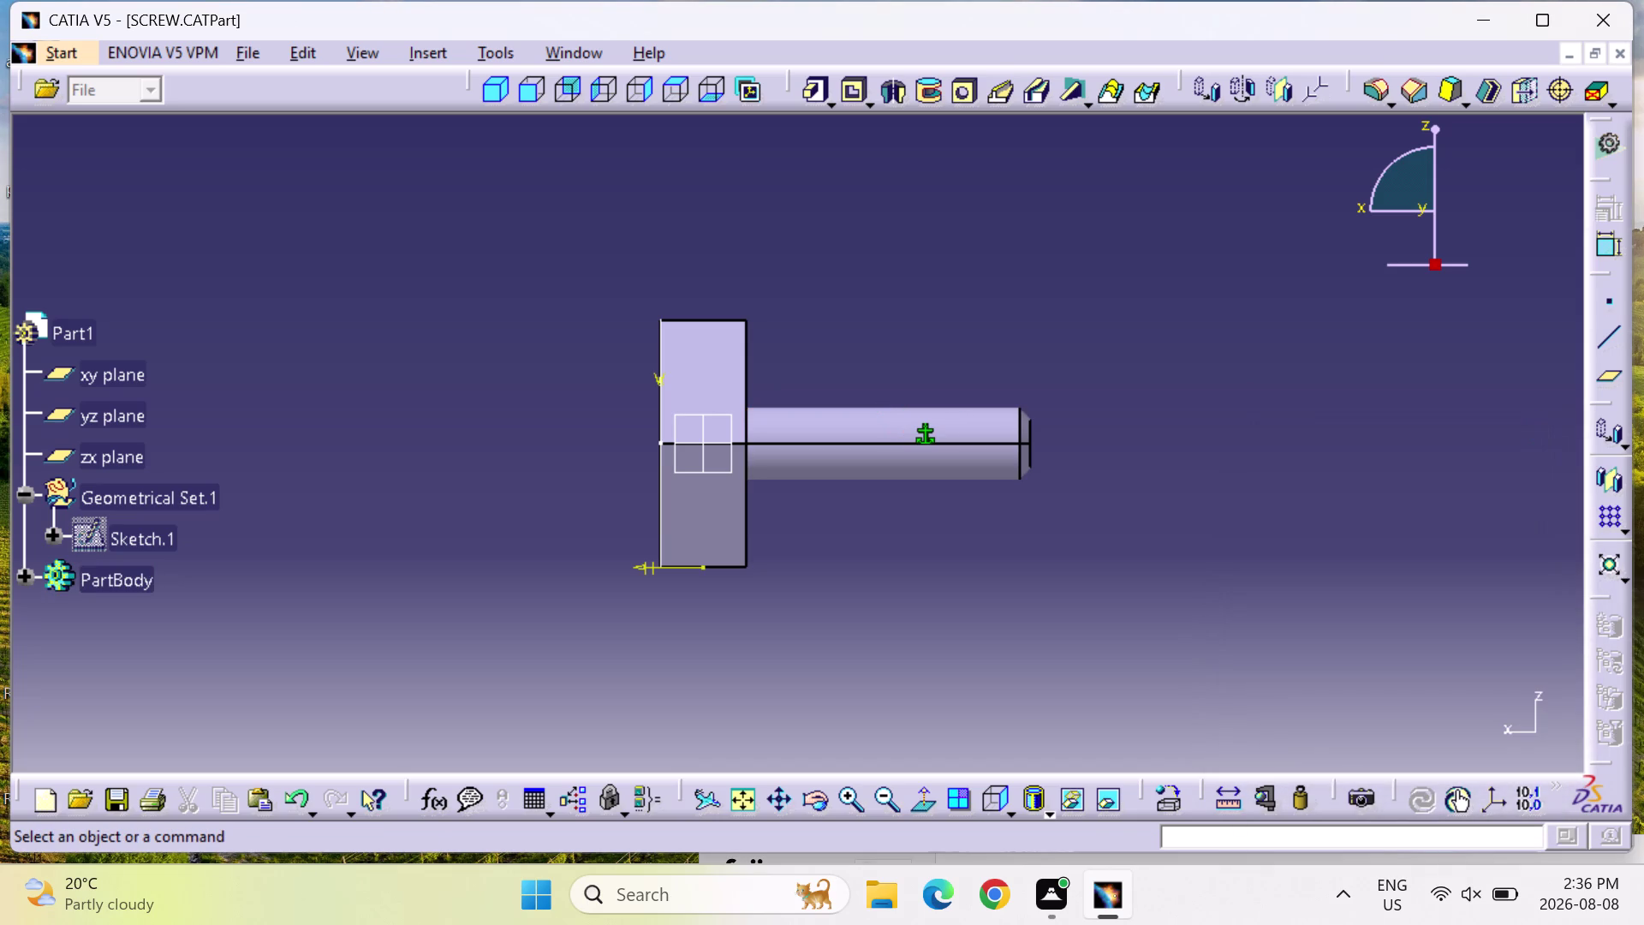
Orbit the screw, then switch to the standard Right view.
middle_drag(916, 659, 916, 658)
right_drag(915, 659, 917, 659)
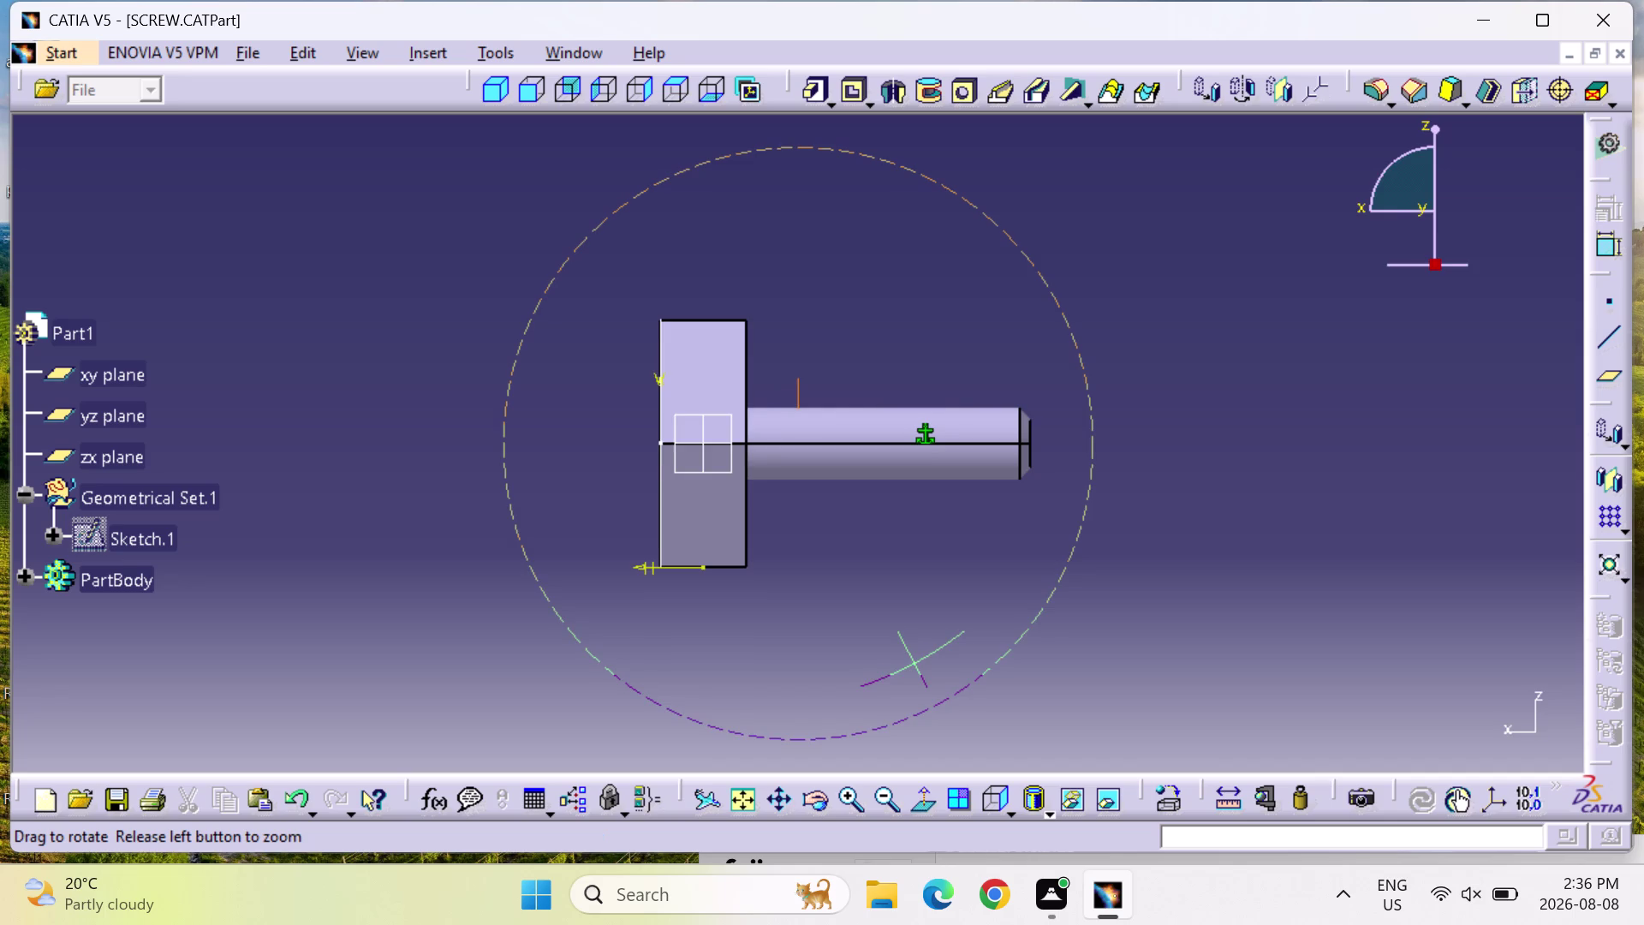
middle_drag(916, 659, 1082, 284)
right_drag(917, 658, 1083, 285)
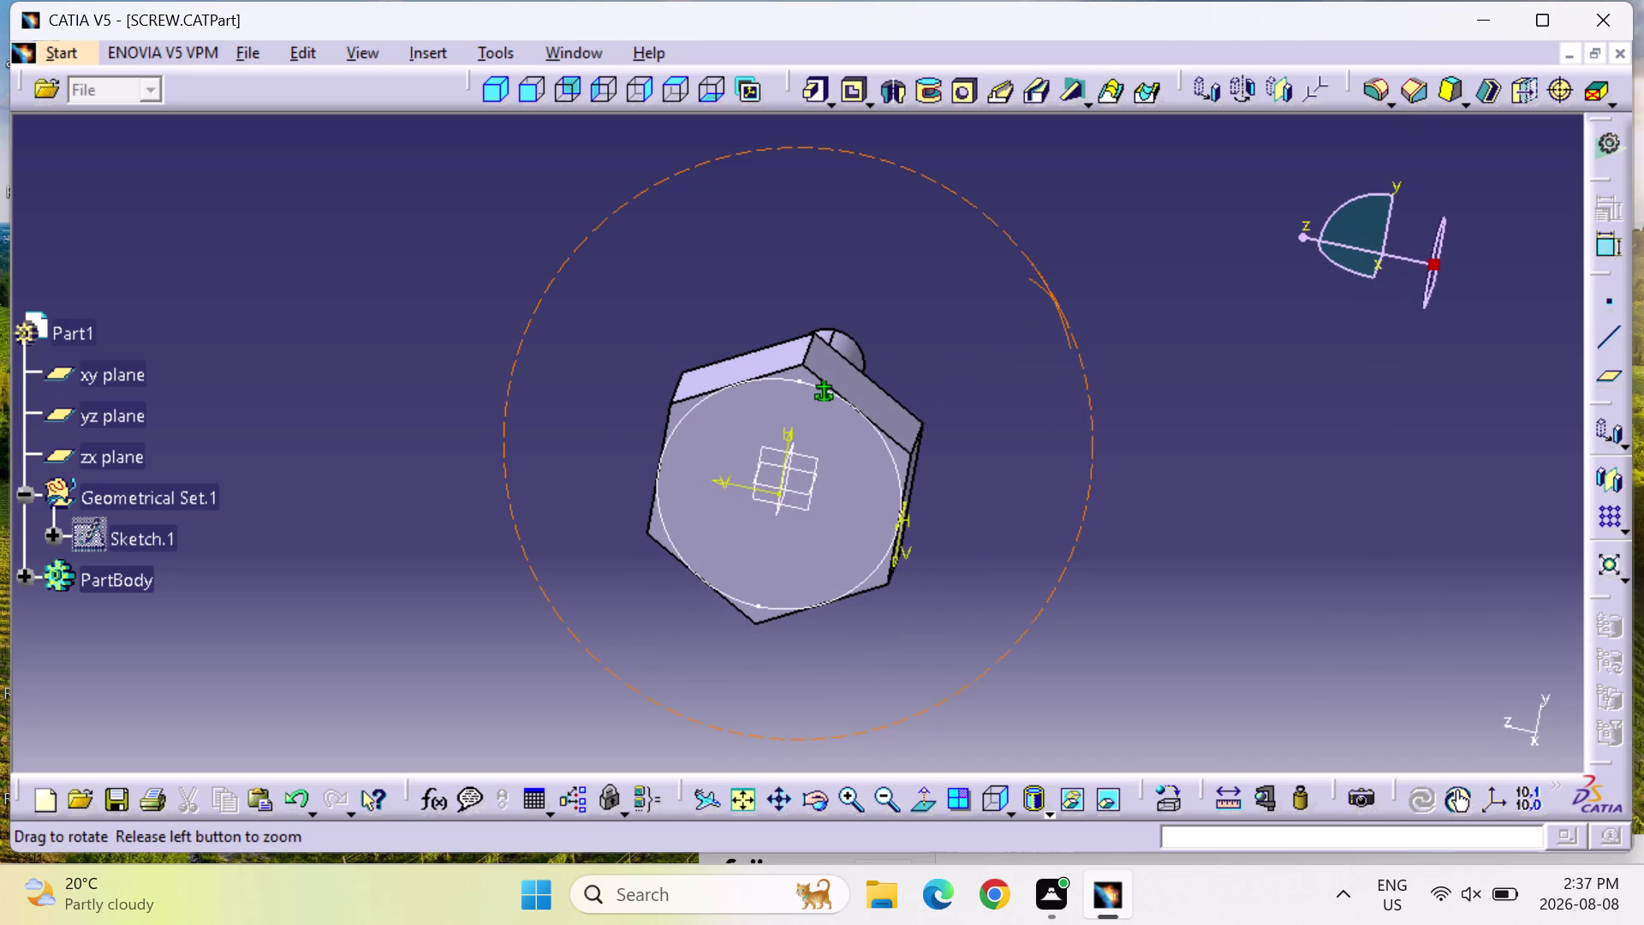
middle_drag(1083, 285, 998, 482)
right_drag(1082, 284, 997, 482)
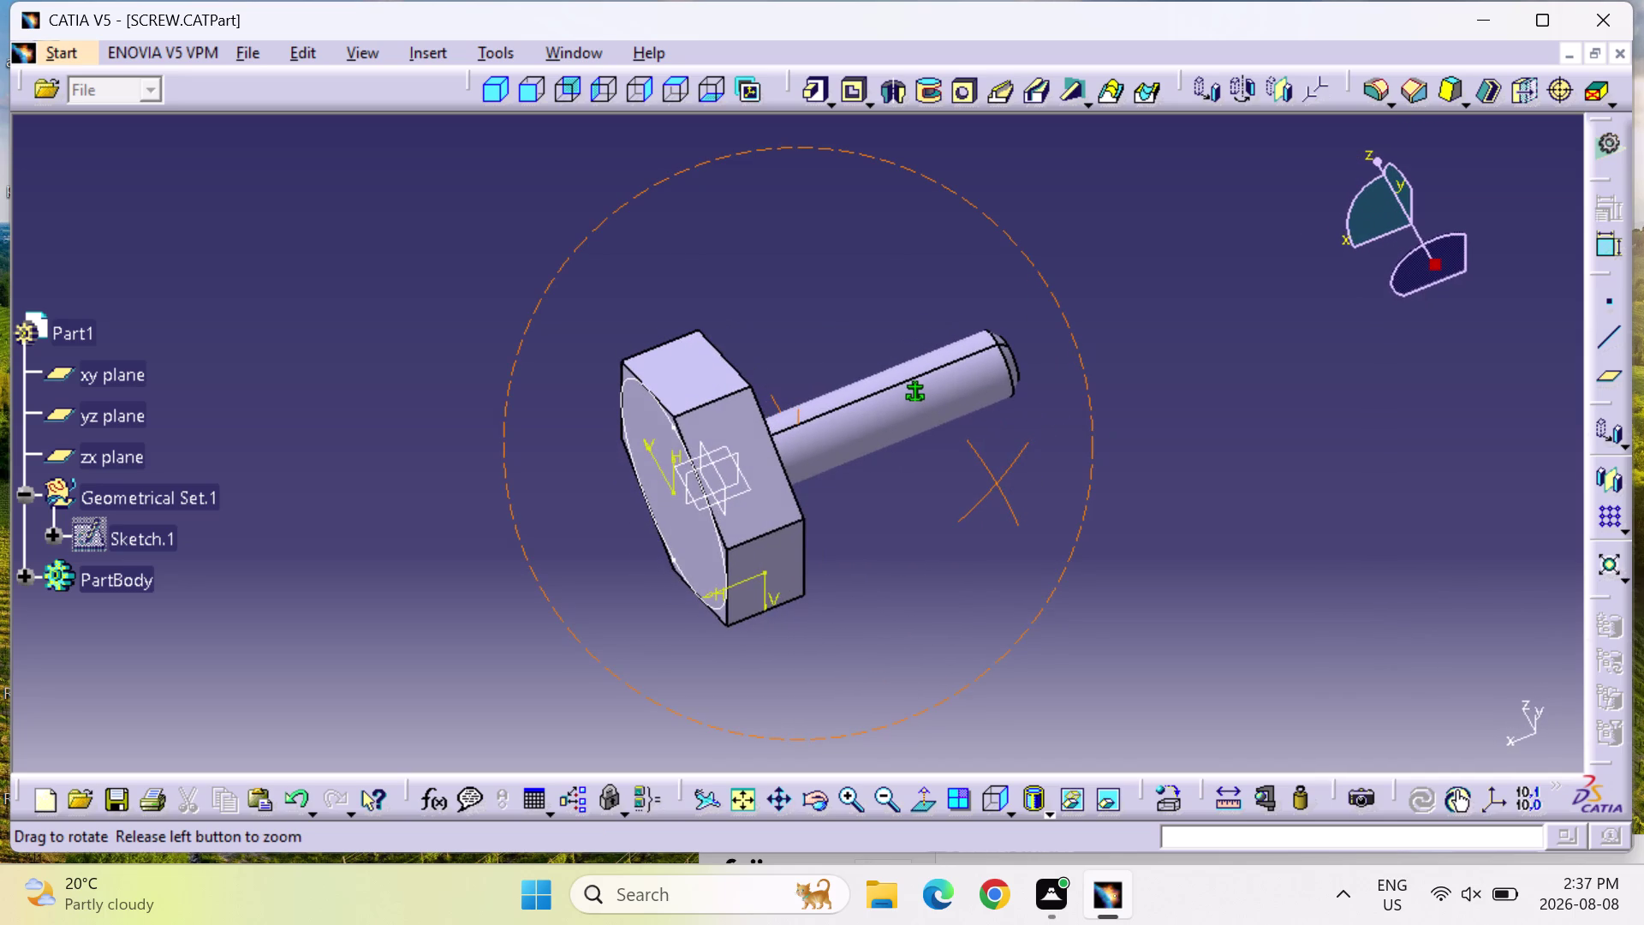
middle_drag(998, 482, 661, 619)
right_drag(998, 482, 661, 619)
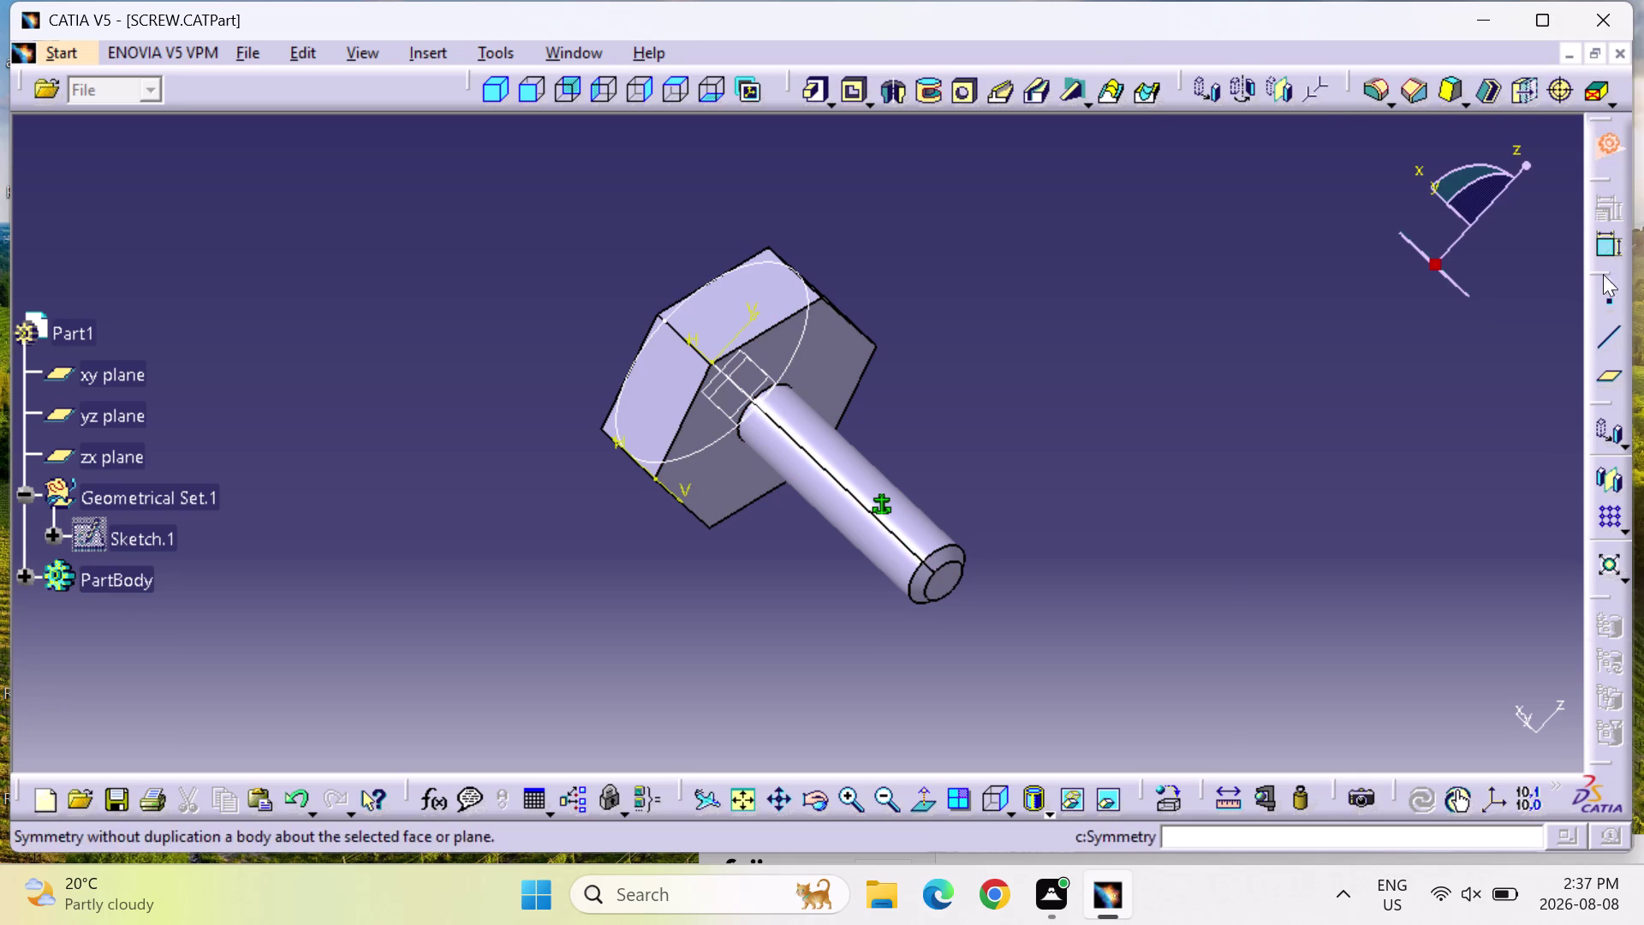
click(678, 89)
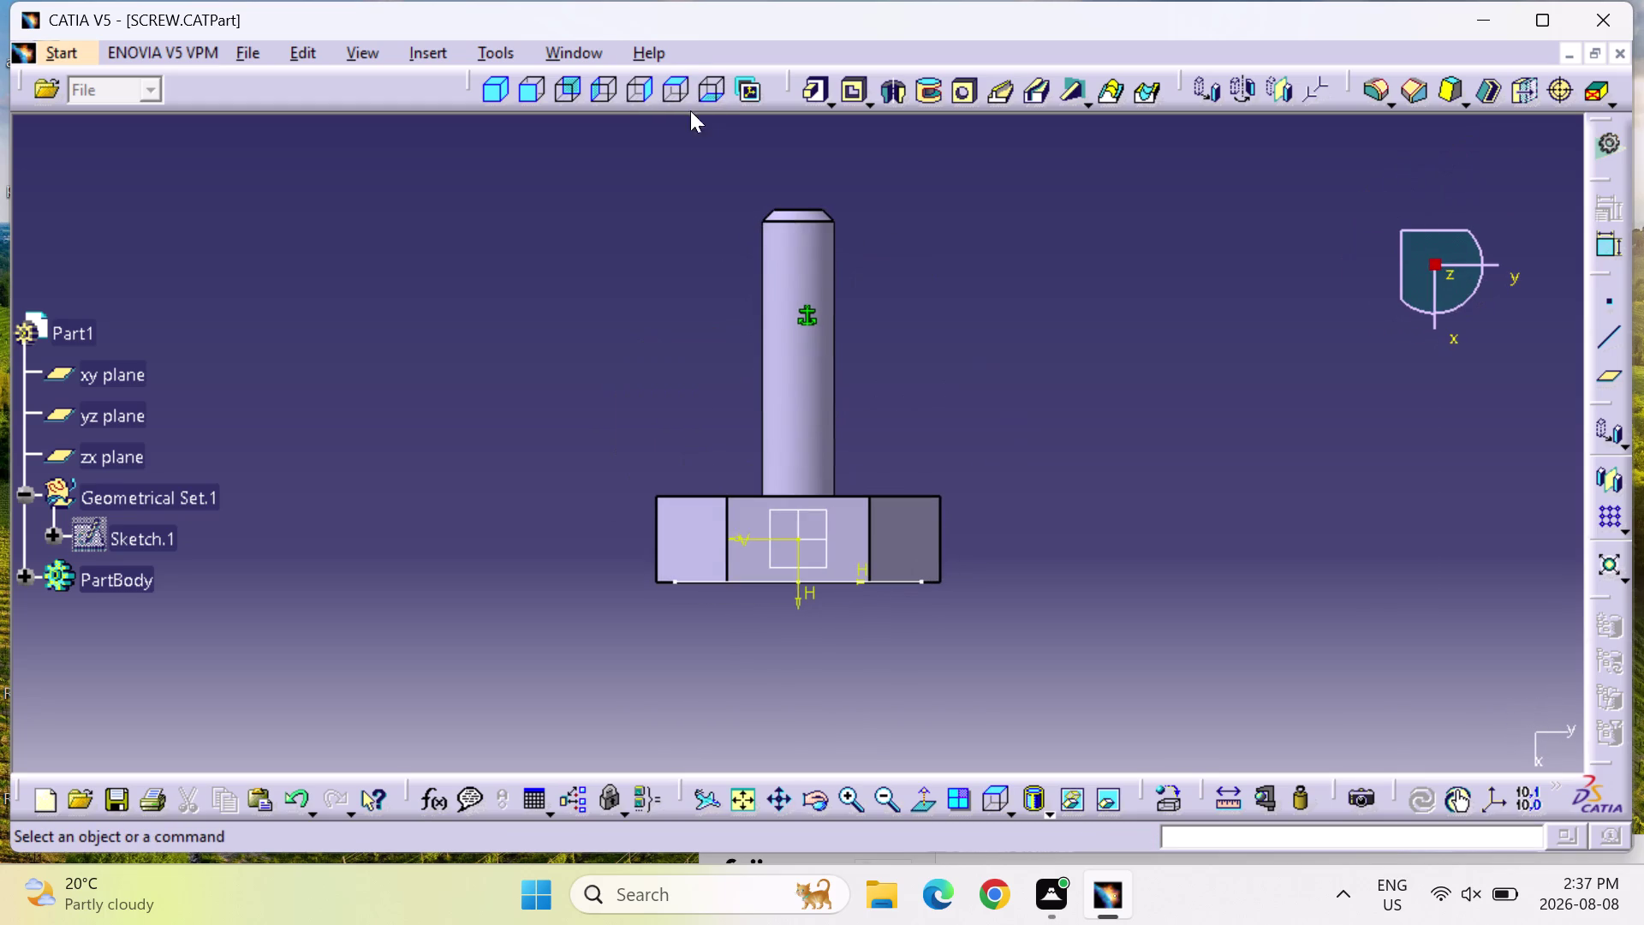
click(677, 88)
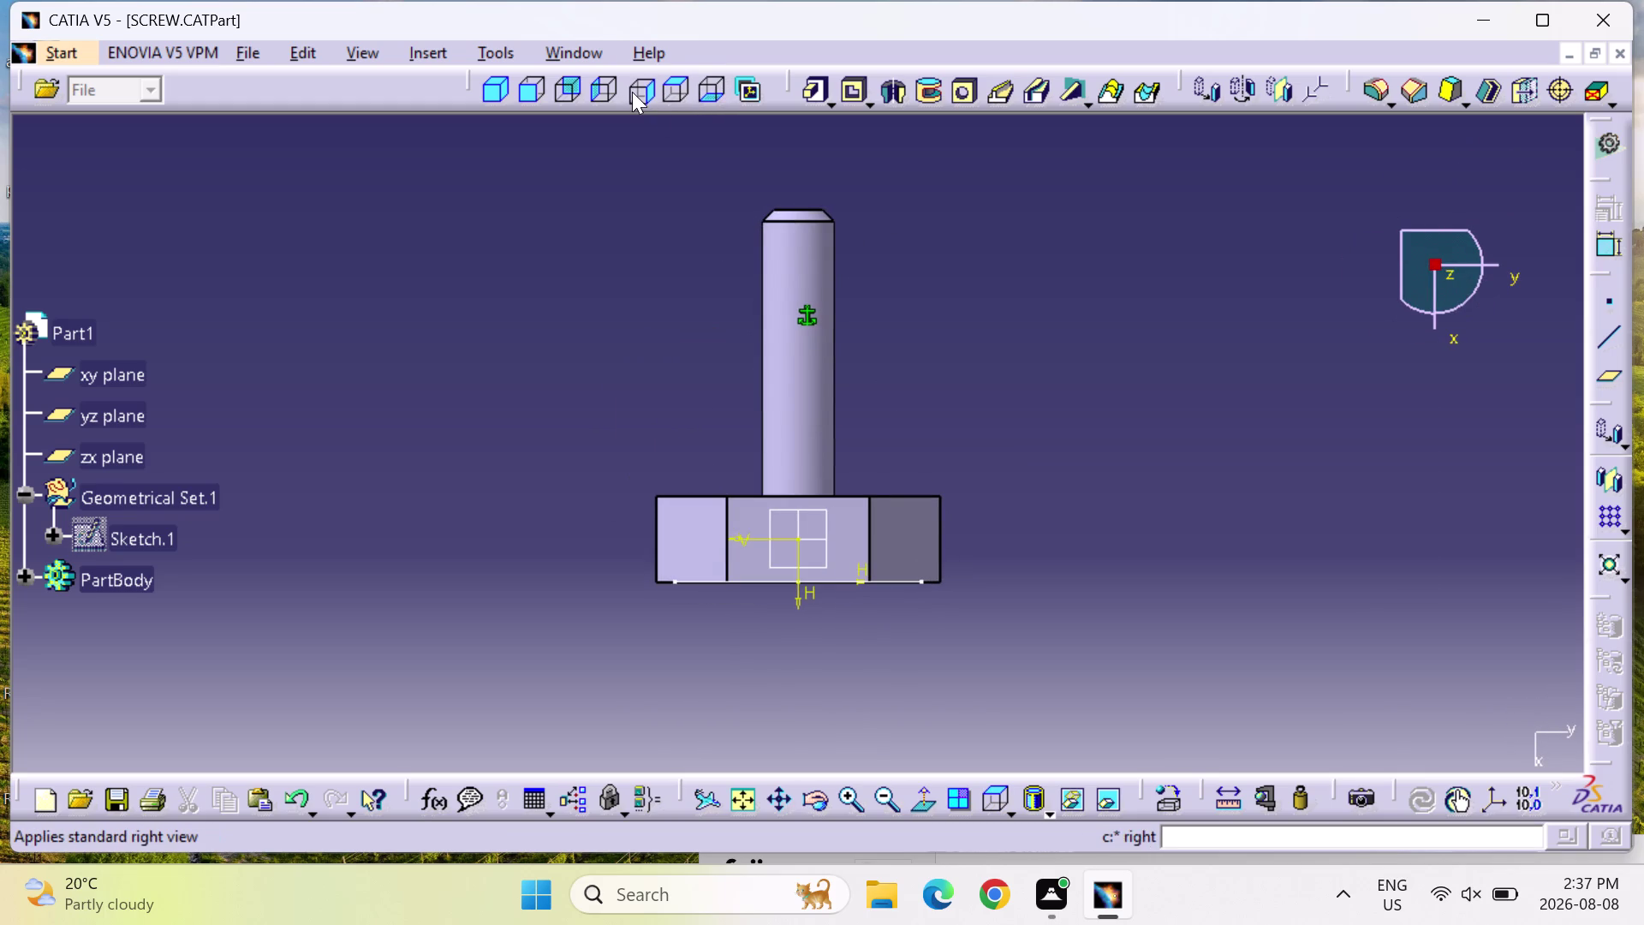
click(632, 91)
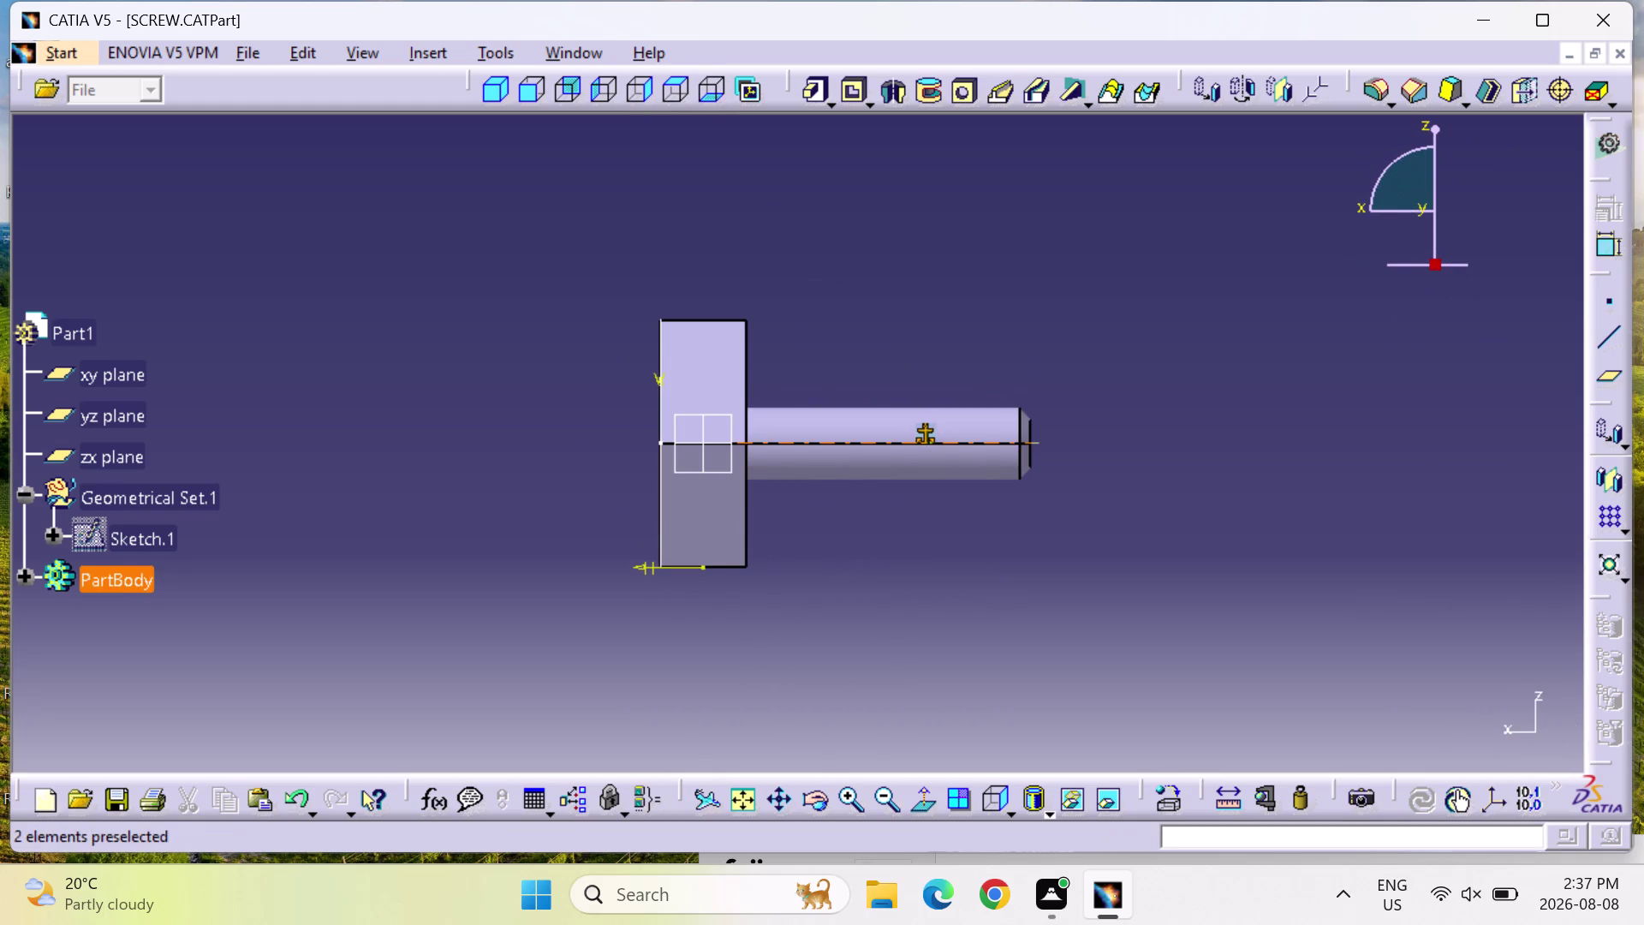
Delete the selected element and start a new point-on-surface definition.
click(924, 430)
key(Delete)
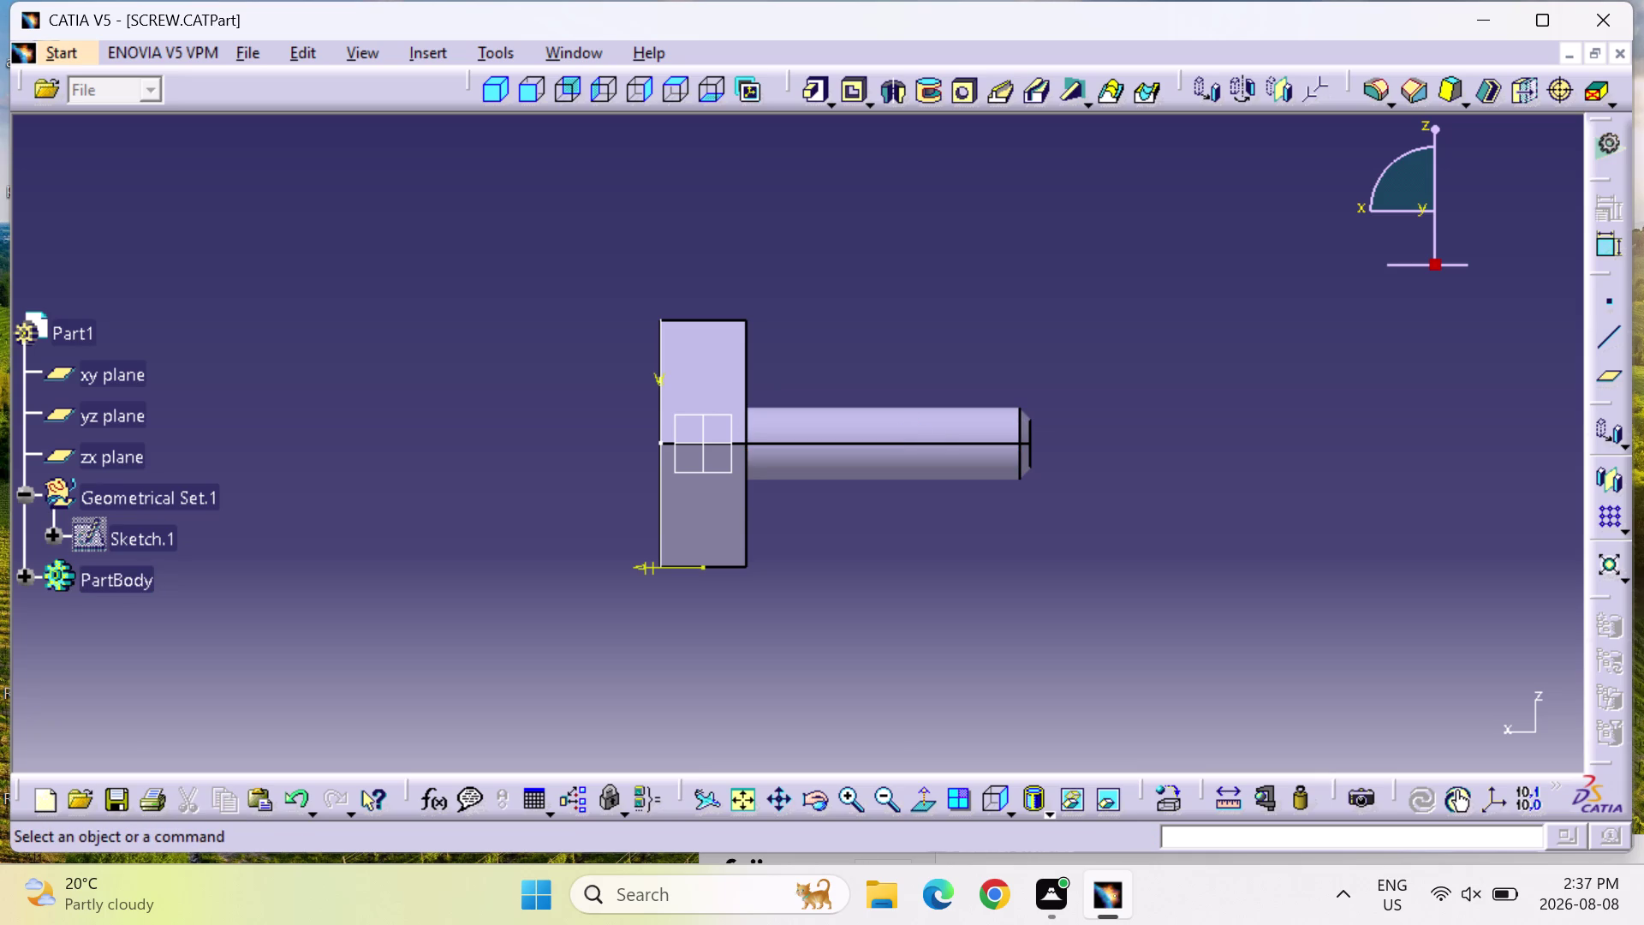
click(1614, 299)
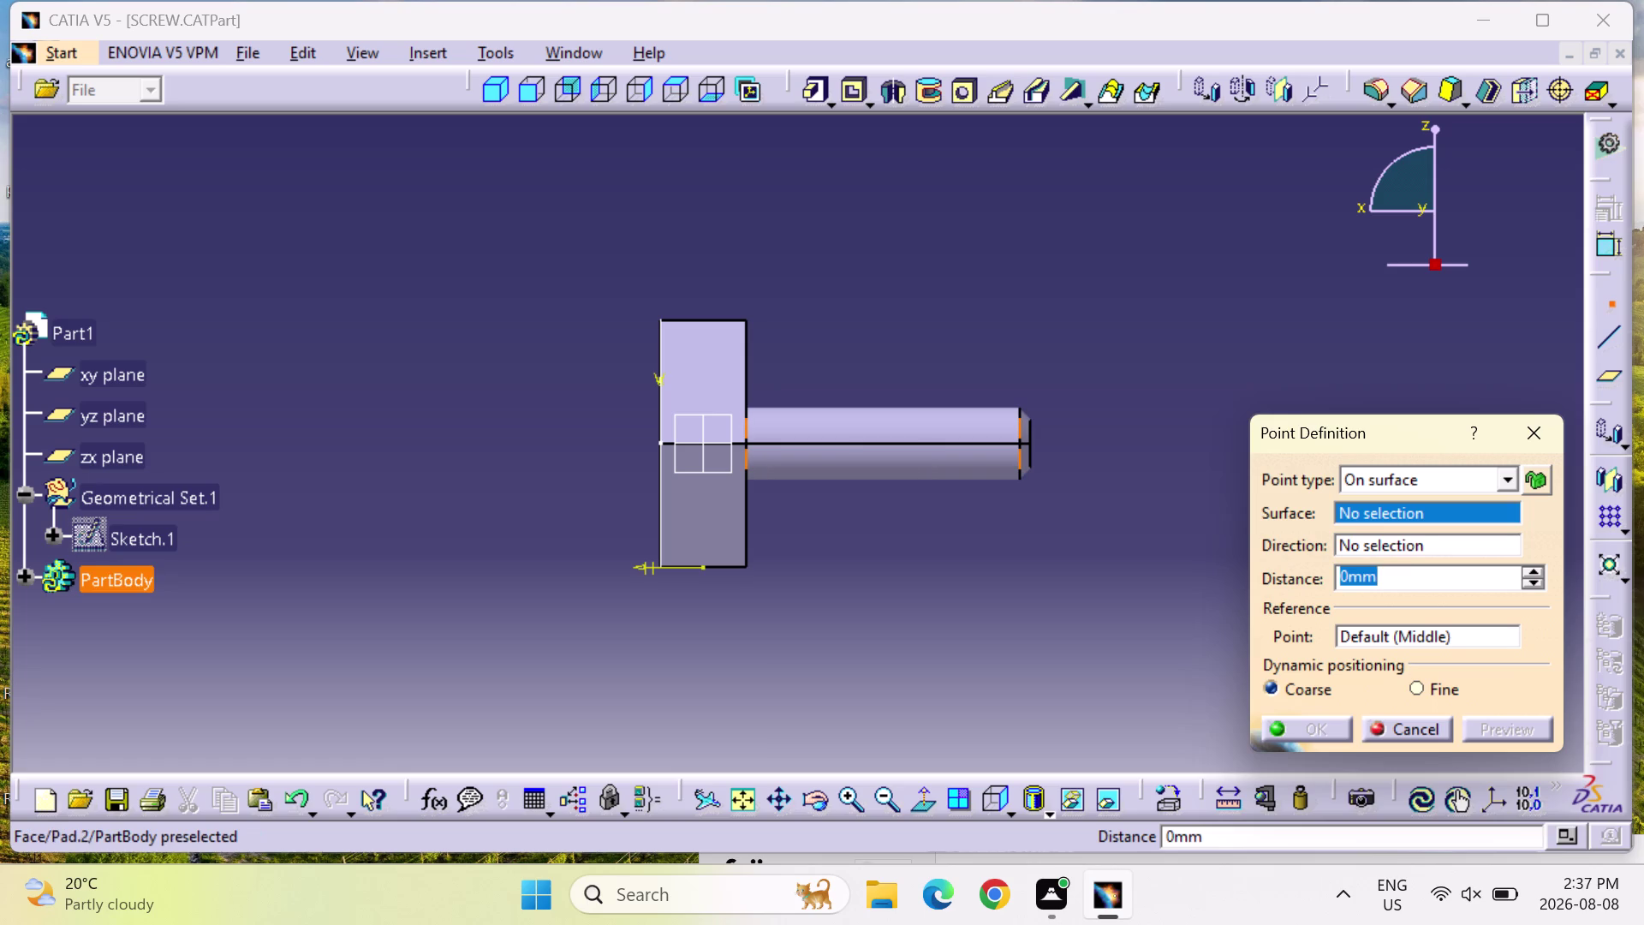
Place a point on the shank face about 28 mm along and confirm it.
click(808, 443)
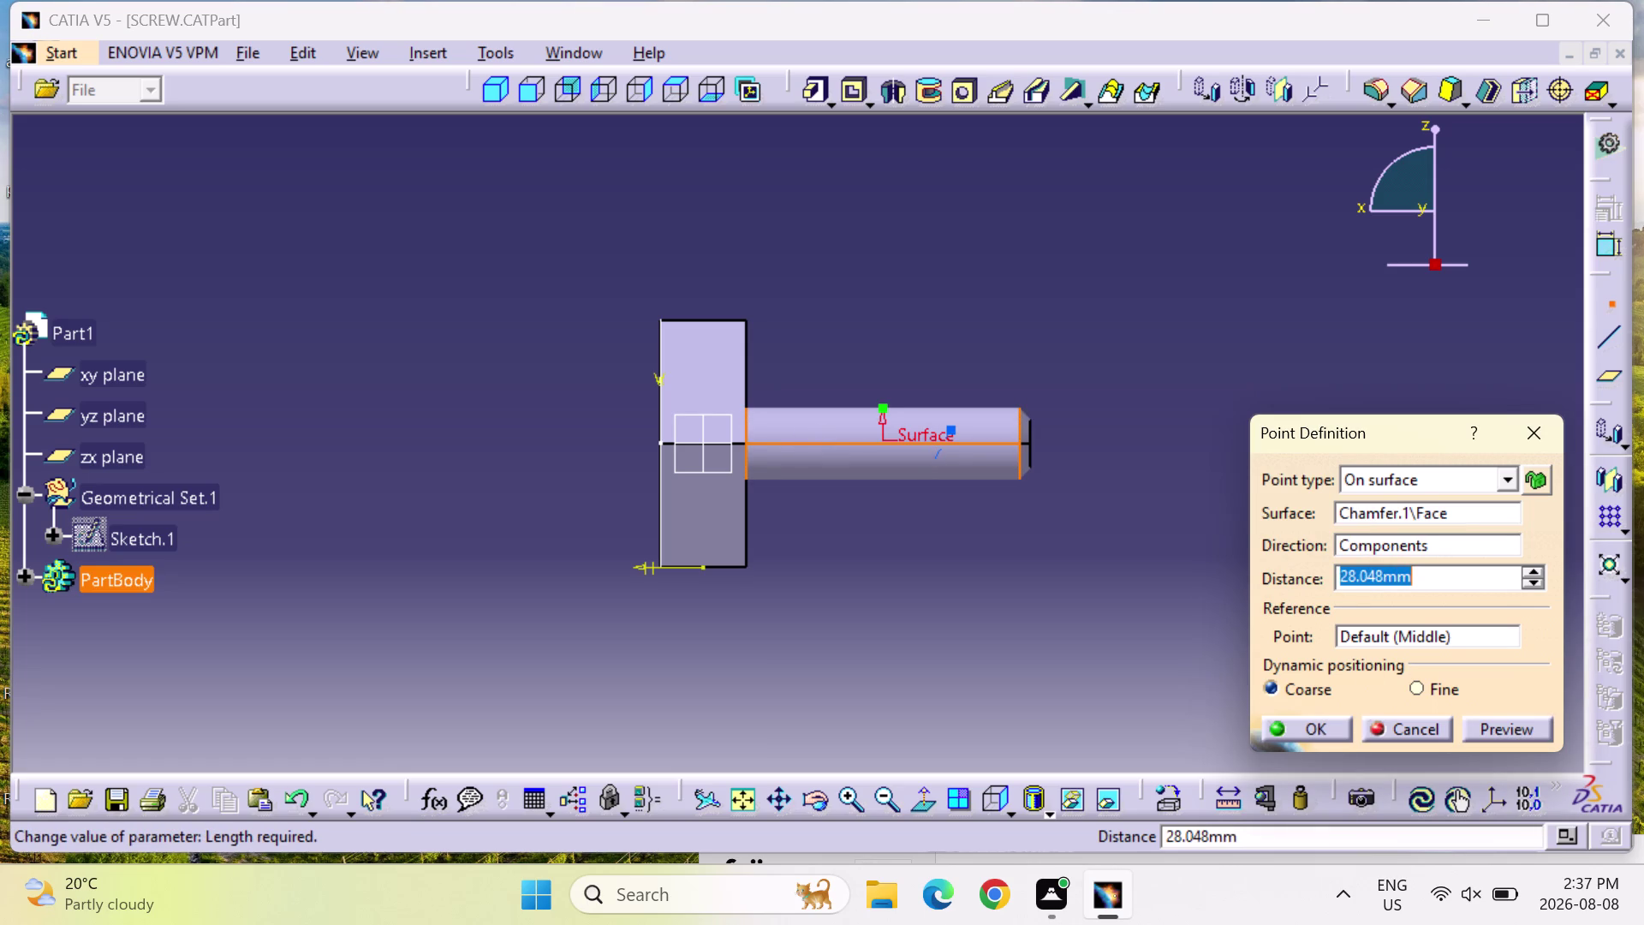
key(0)
key(Return)
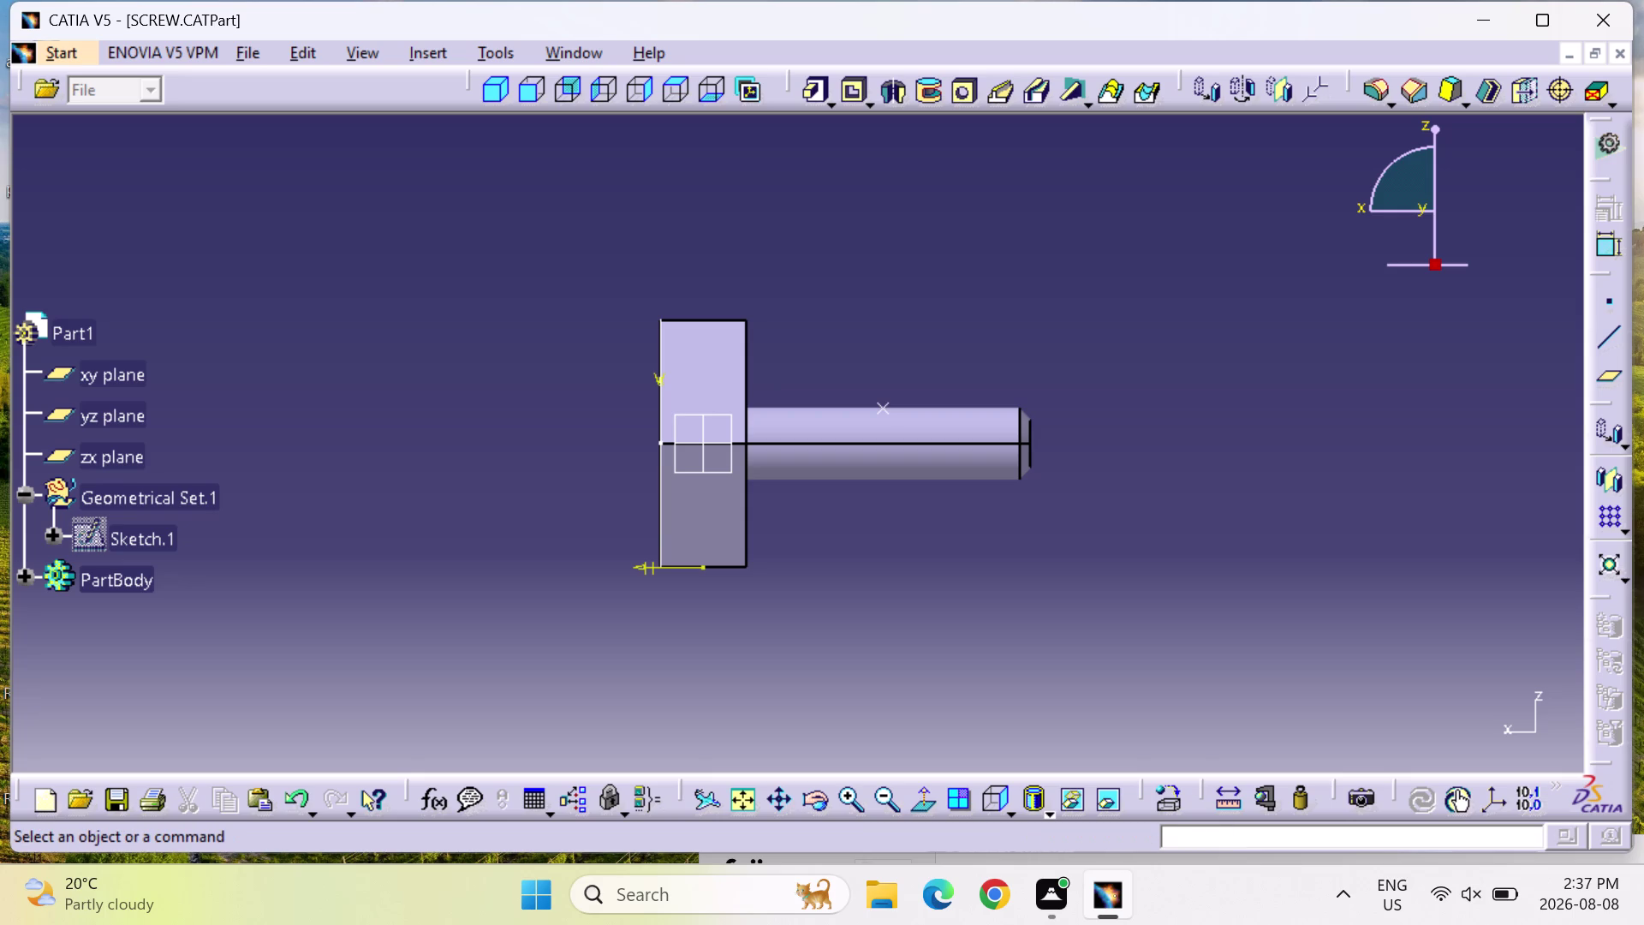
Cancel the active selection and open the hexagon-and-circle head sketch for editing.
click(659, 443)
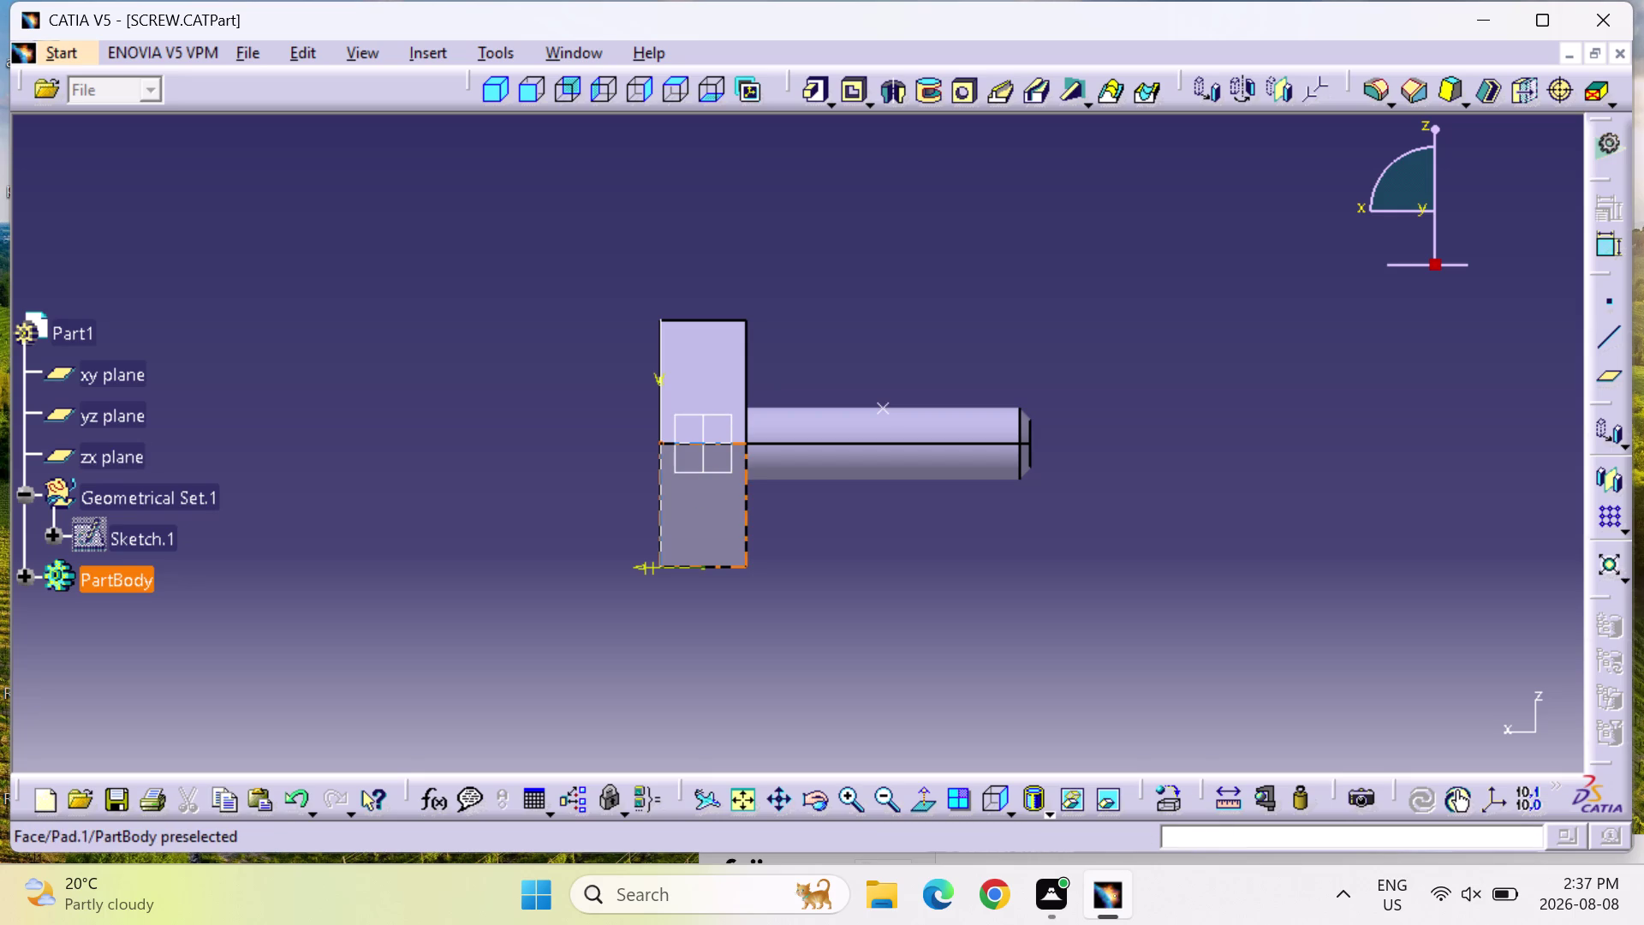
key(Escape)
key(Escape)
key(Escape)
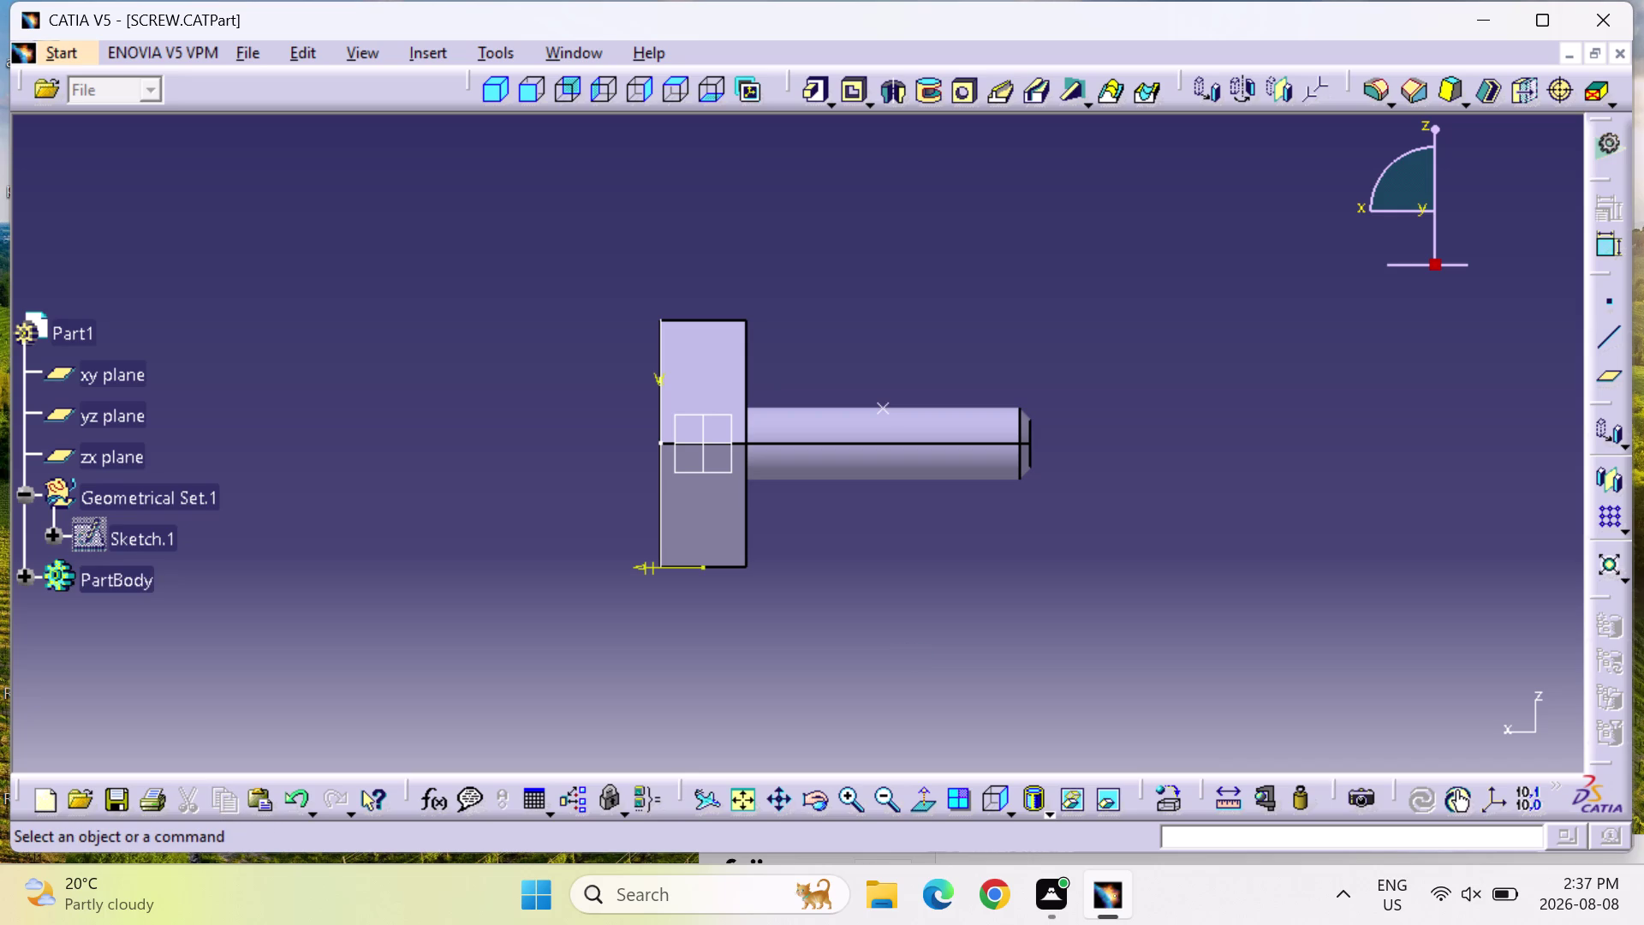
double_click(663, 444)
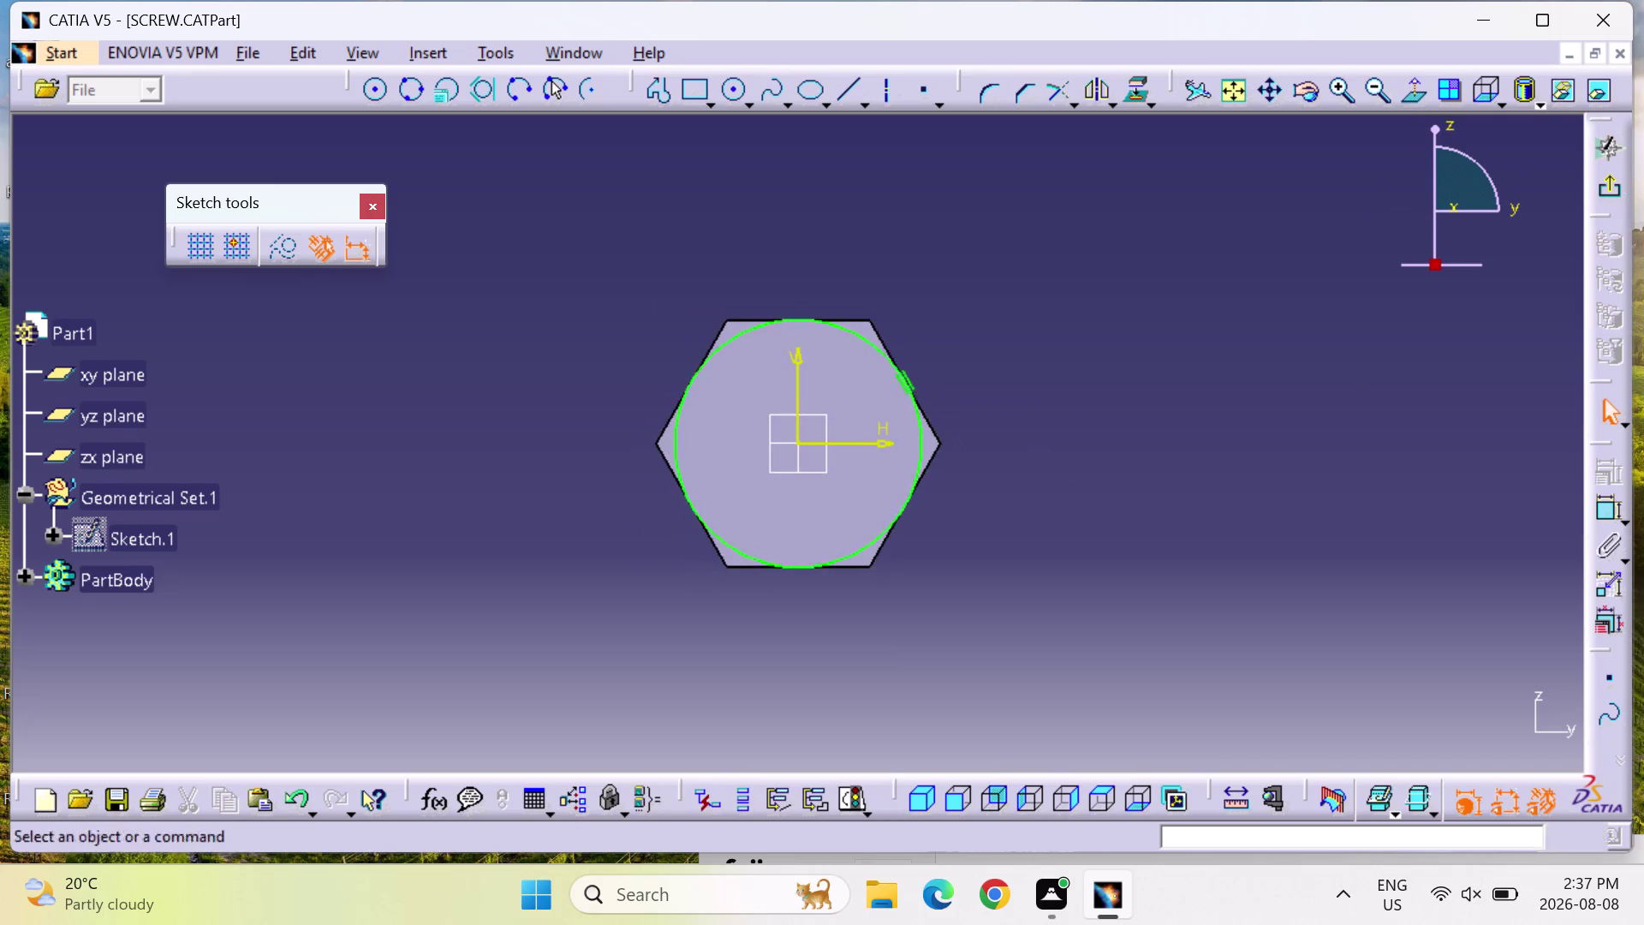
middle_drag(1034, 586, 736, 536)
right_drag(1034, 586, 736, 536)
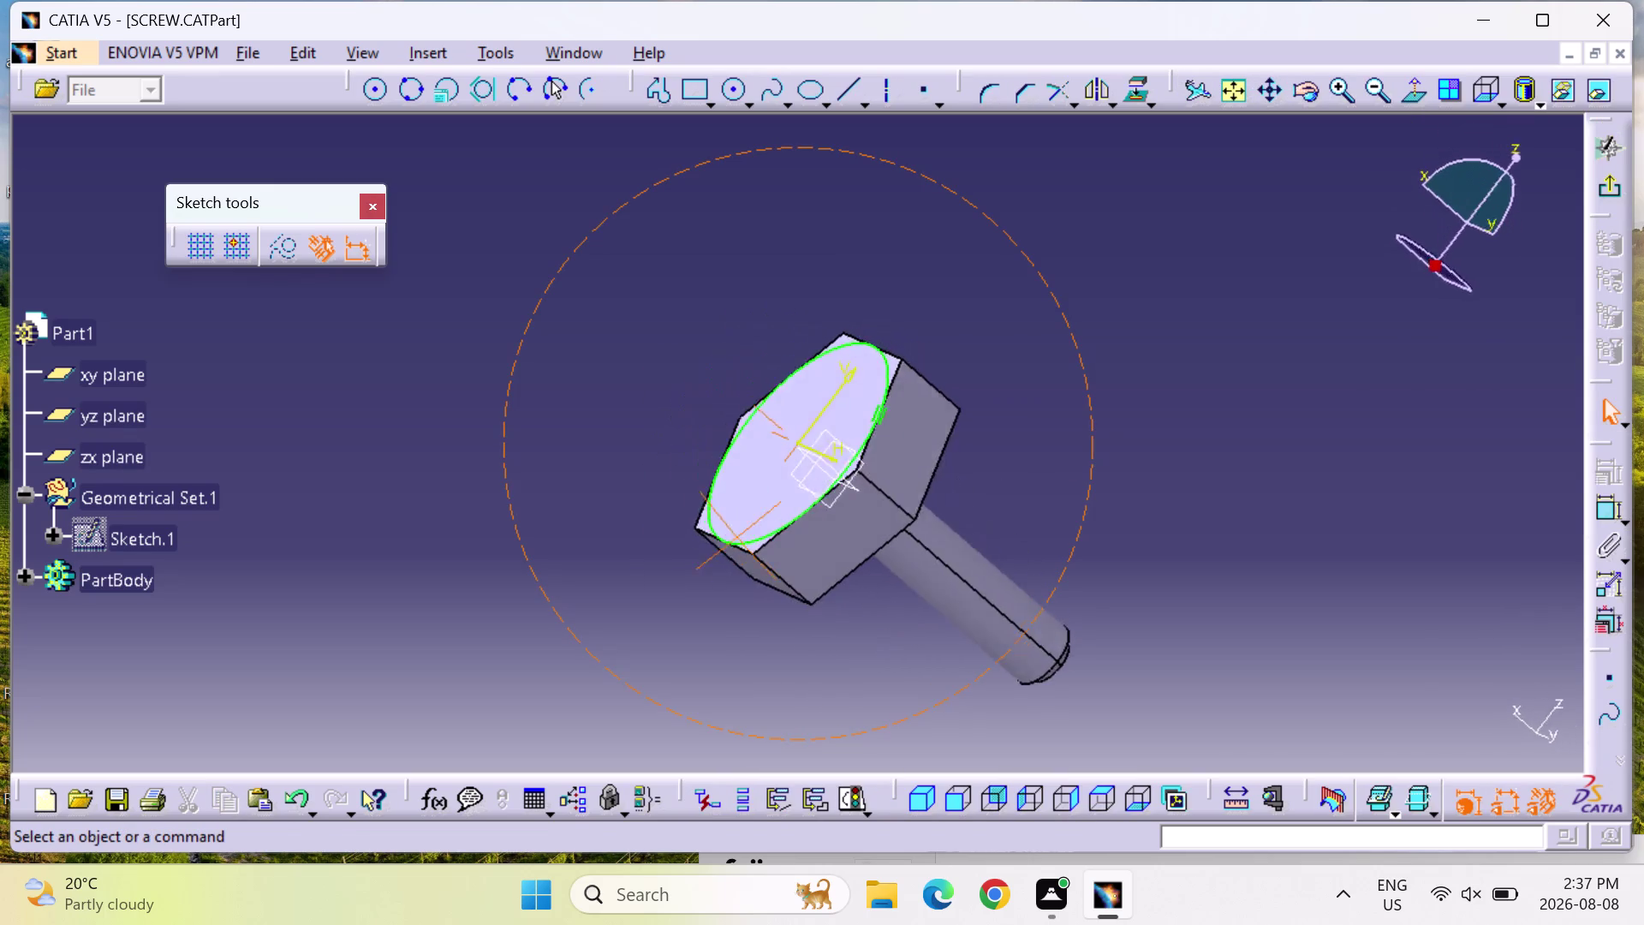
middle_drag(737, 536, 637, 478)
right_drag(737, 536, 637, 478)
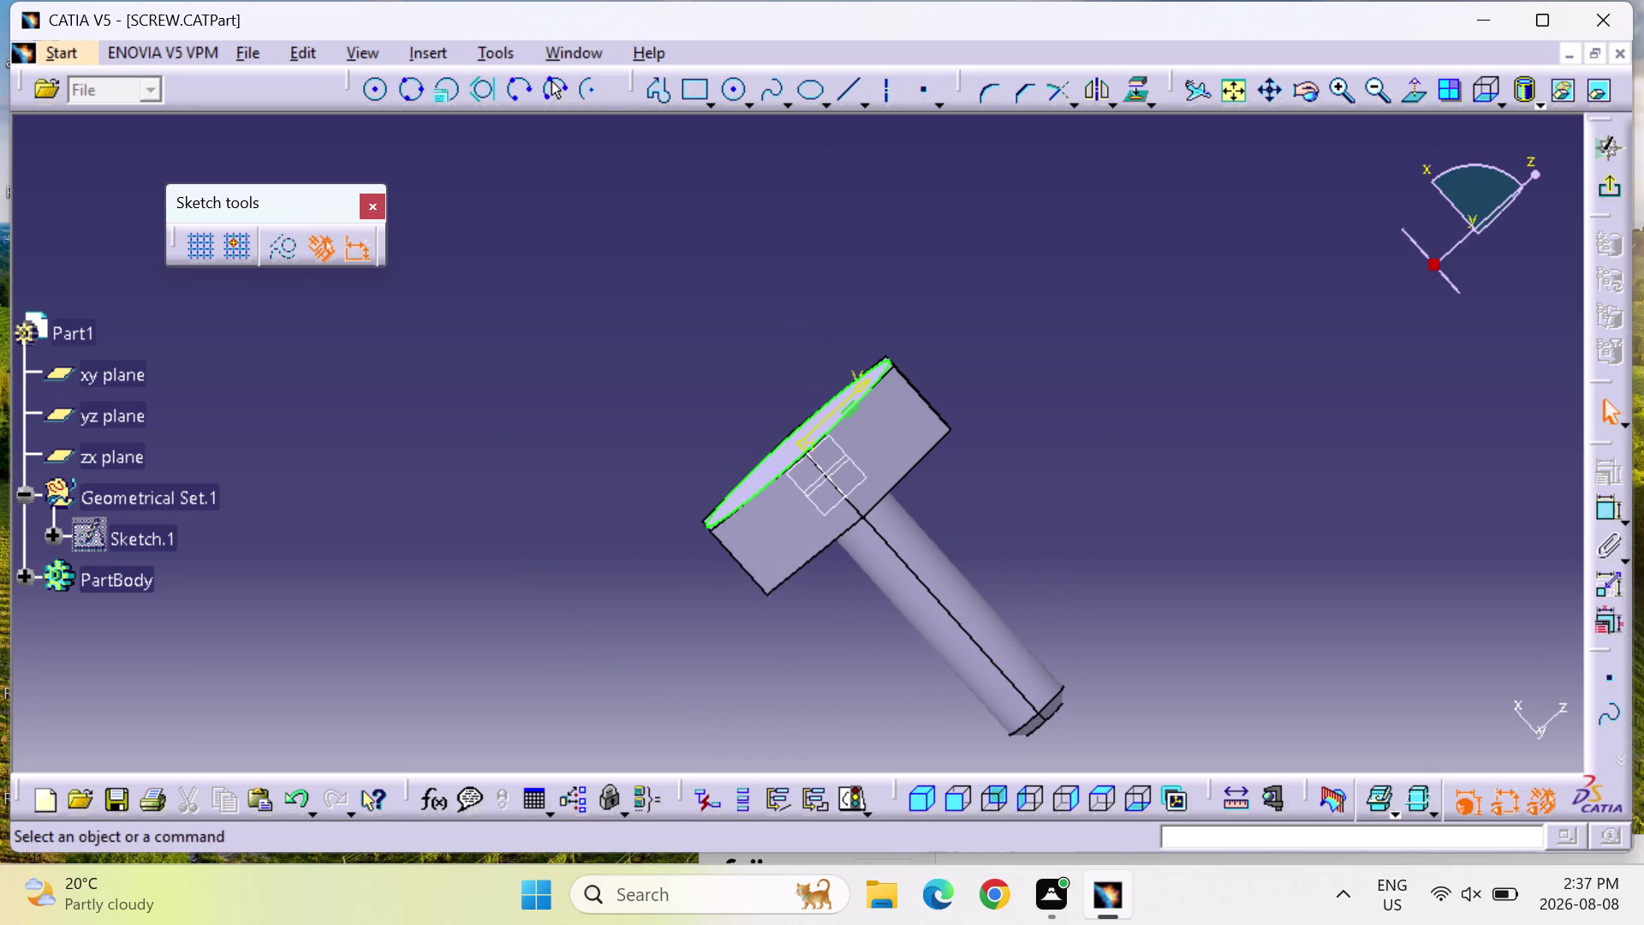
right_drag(767, 664, 760, 560)
middle_drag(767, 664, 760, 560)
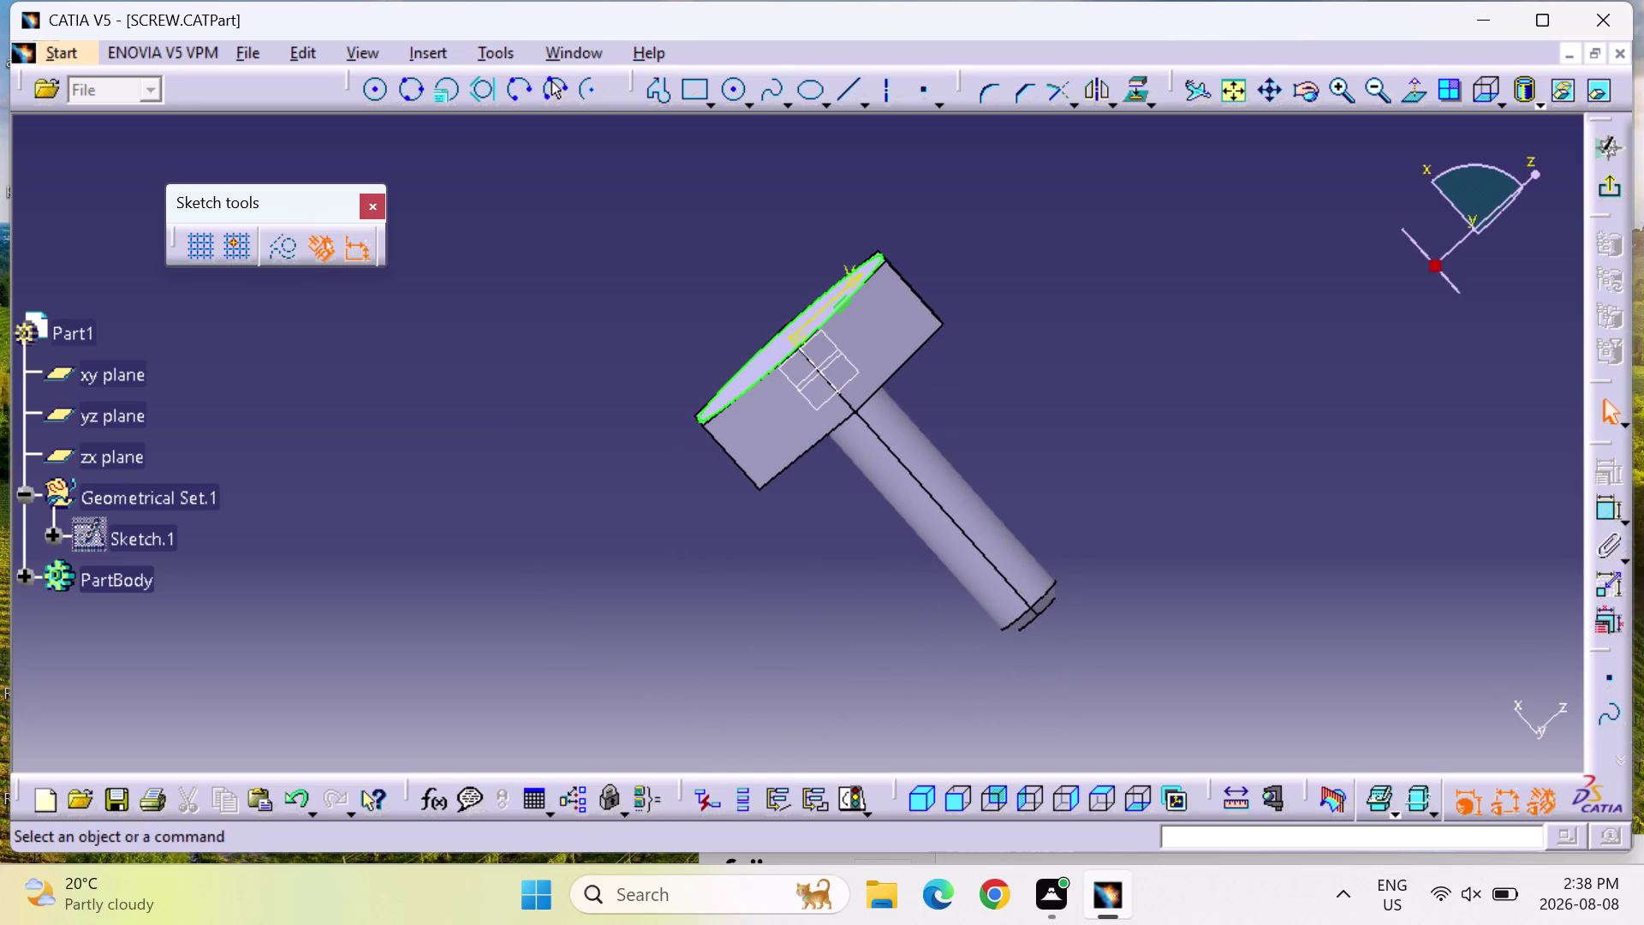
middle_drag(924, 672, 974, 307)
right_drag(924, 672, 974, 306)
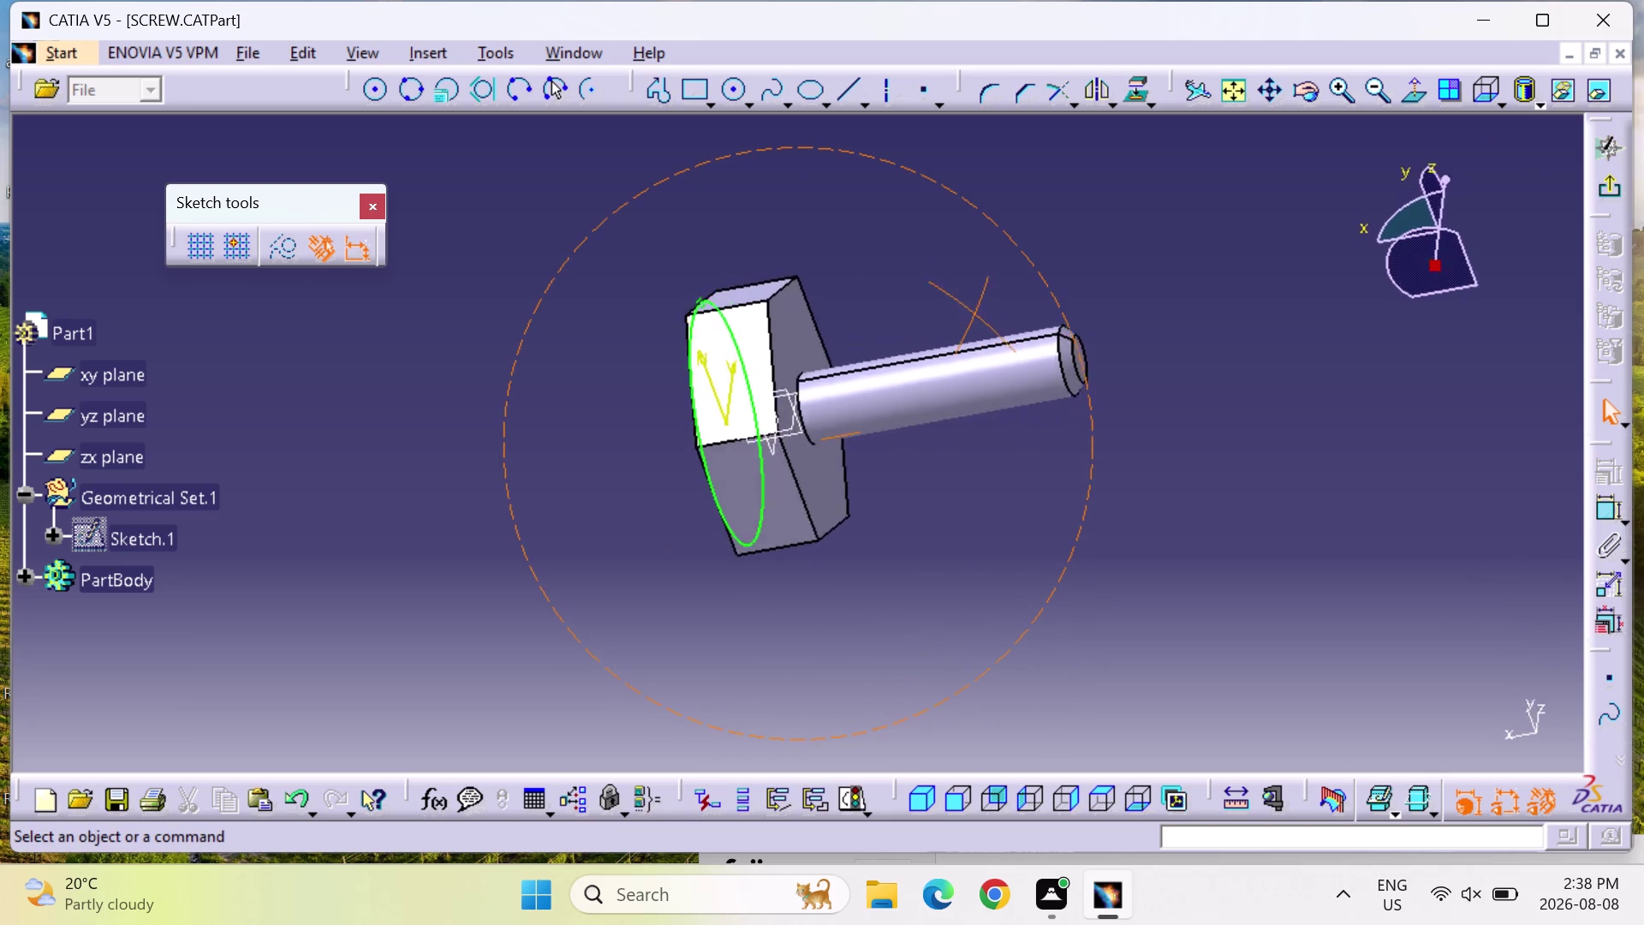
right_drag(974, 307, 1095, 363)
middle_drag(974, 307, 1095, 362)
right_drag(1095, 362, 1074, 436)
middle_drag(1088, 375, 1086, 391)
scroll(up, 3)
middle_click(1128, 520)
right_drag(1129, 519, 1129, 518)
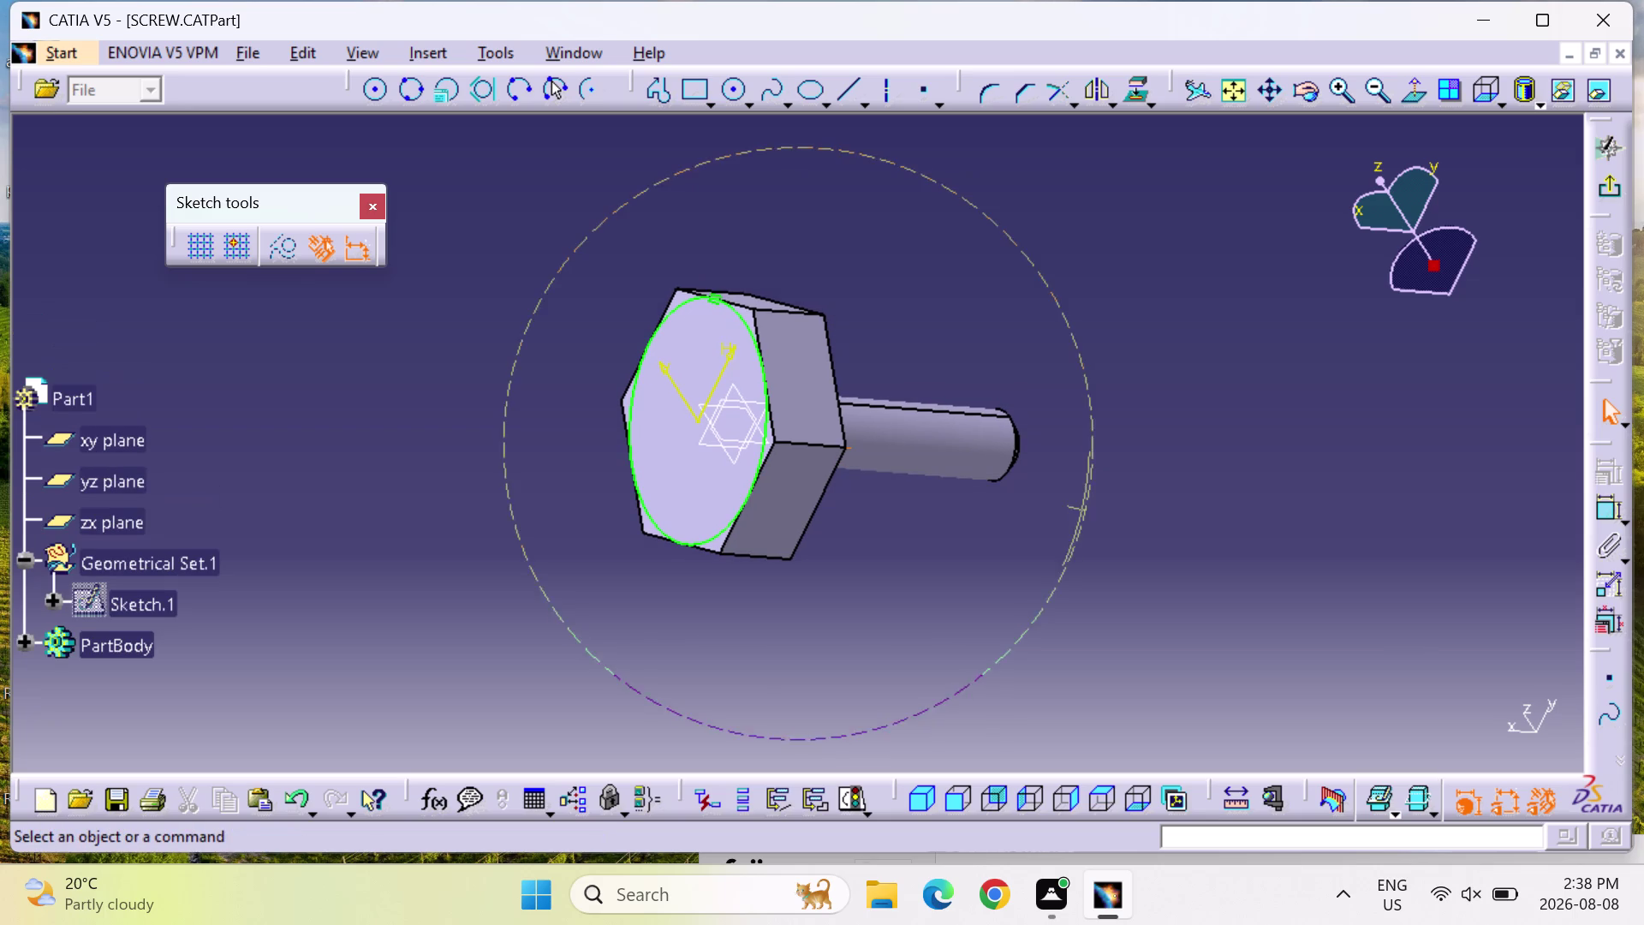
right_drag(1129, 518, 1079, 543)
middle_drag(1078, 545, 951, 421)
scroll(up, 3)
right_drag(1078, 545, 951, 421)
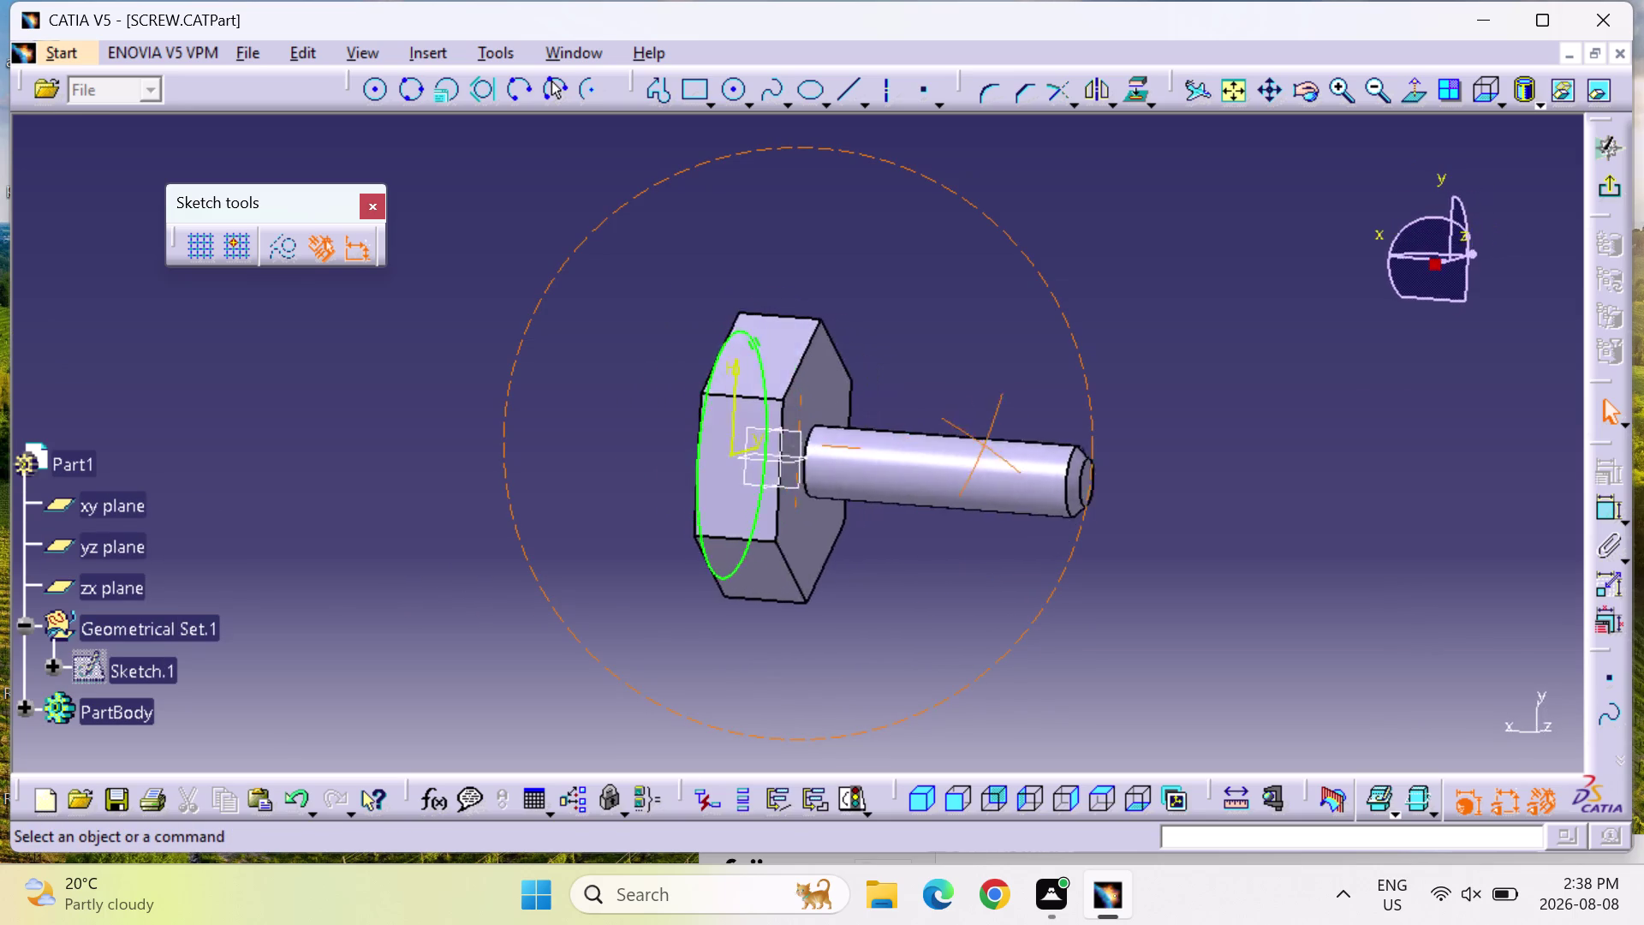
middle_drag(951, 421, 1038, 420)
right_drag(950, 421, 1038, 421)
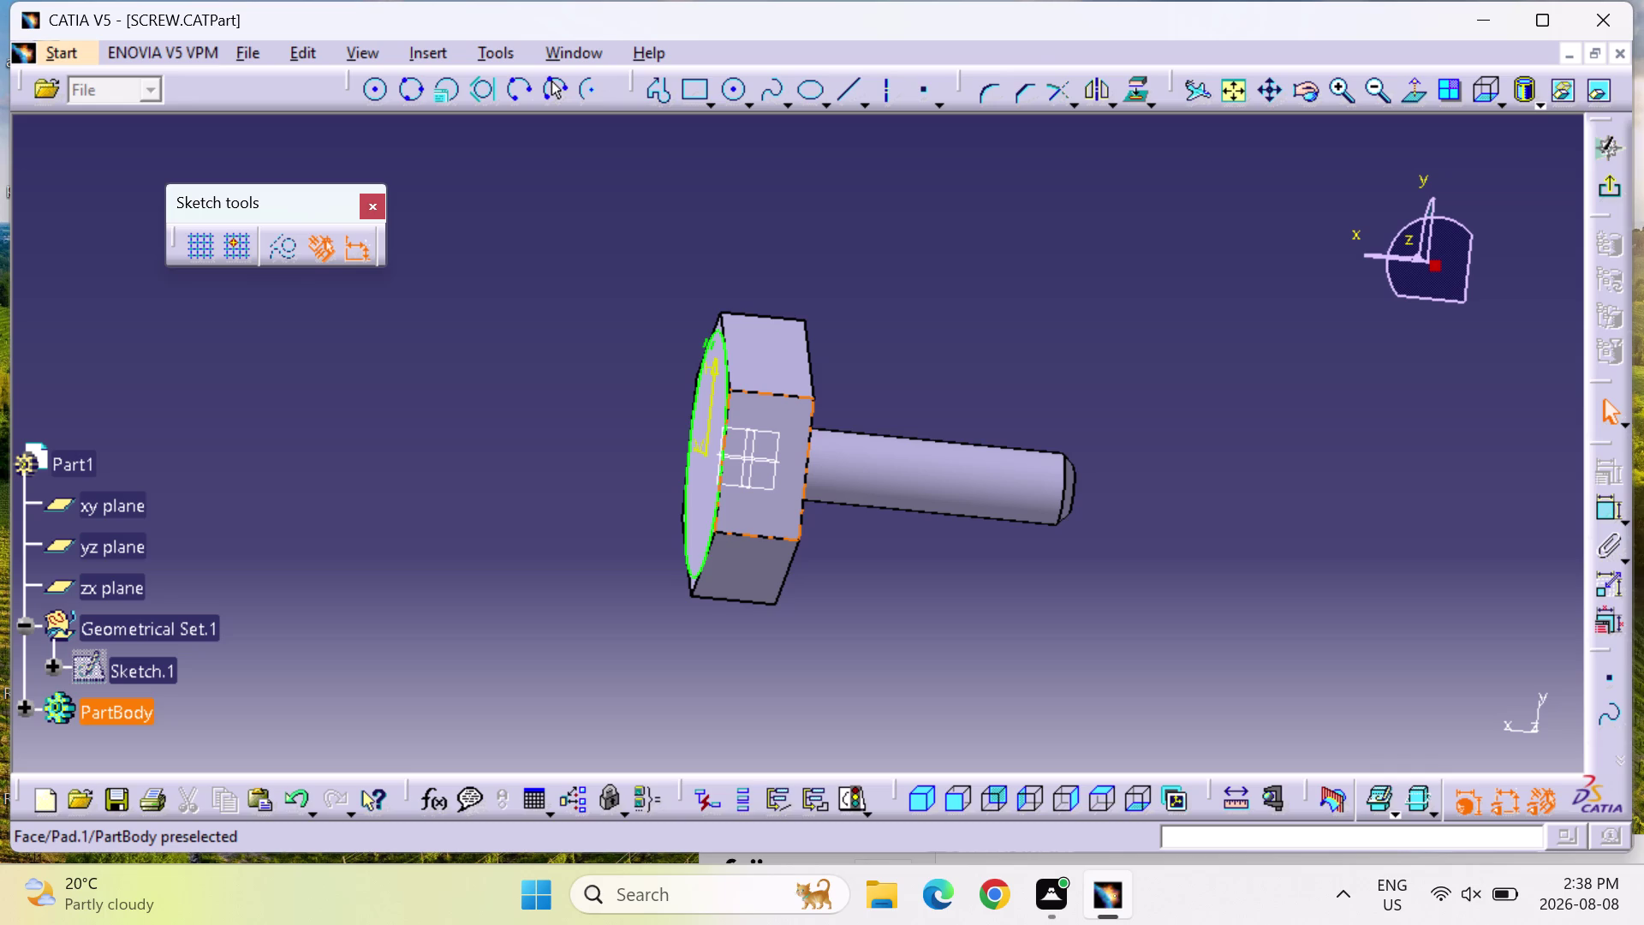
middle_drag(881, 383, 765, 435)
right_drag(882, 384, 764, 435)
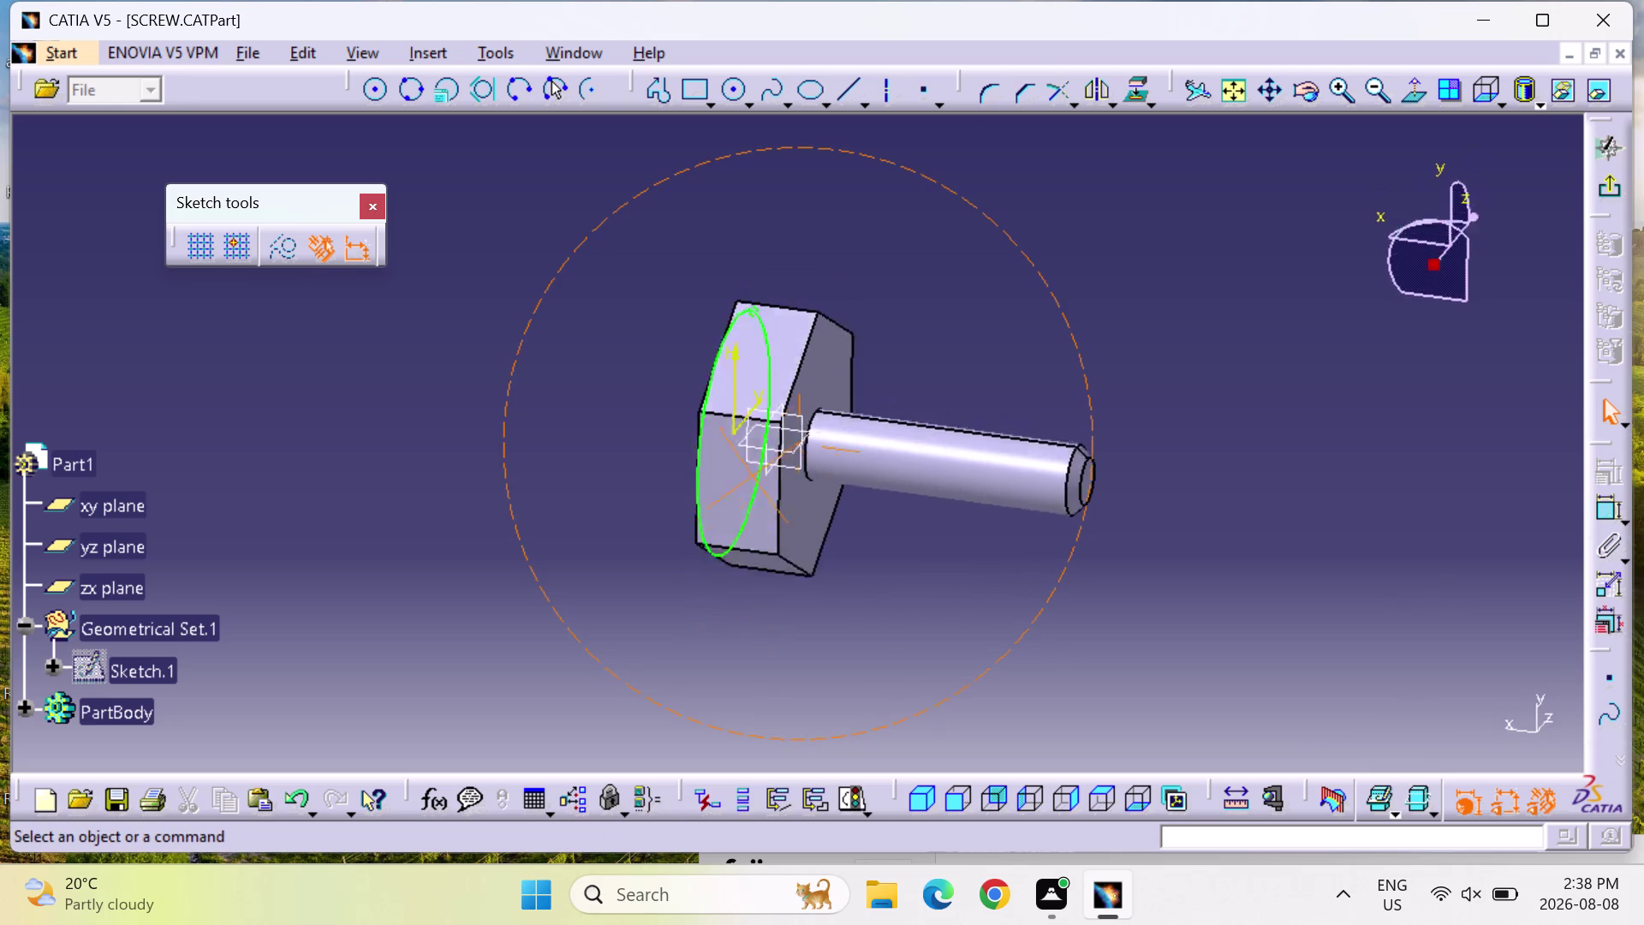
right_drag(764, 435, 967, 327)
middle_drag(764, 435, 967, 326)
middle_drag(967, 326, 743, 349)
right_drag(967, 327, 744, 348)
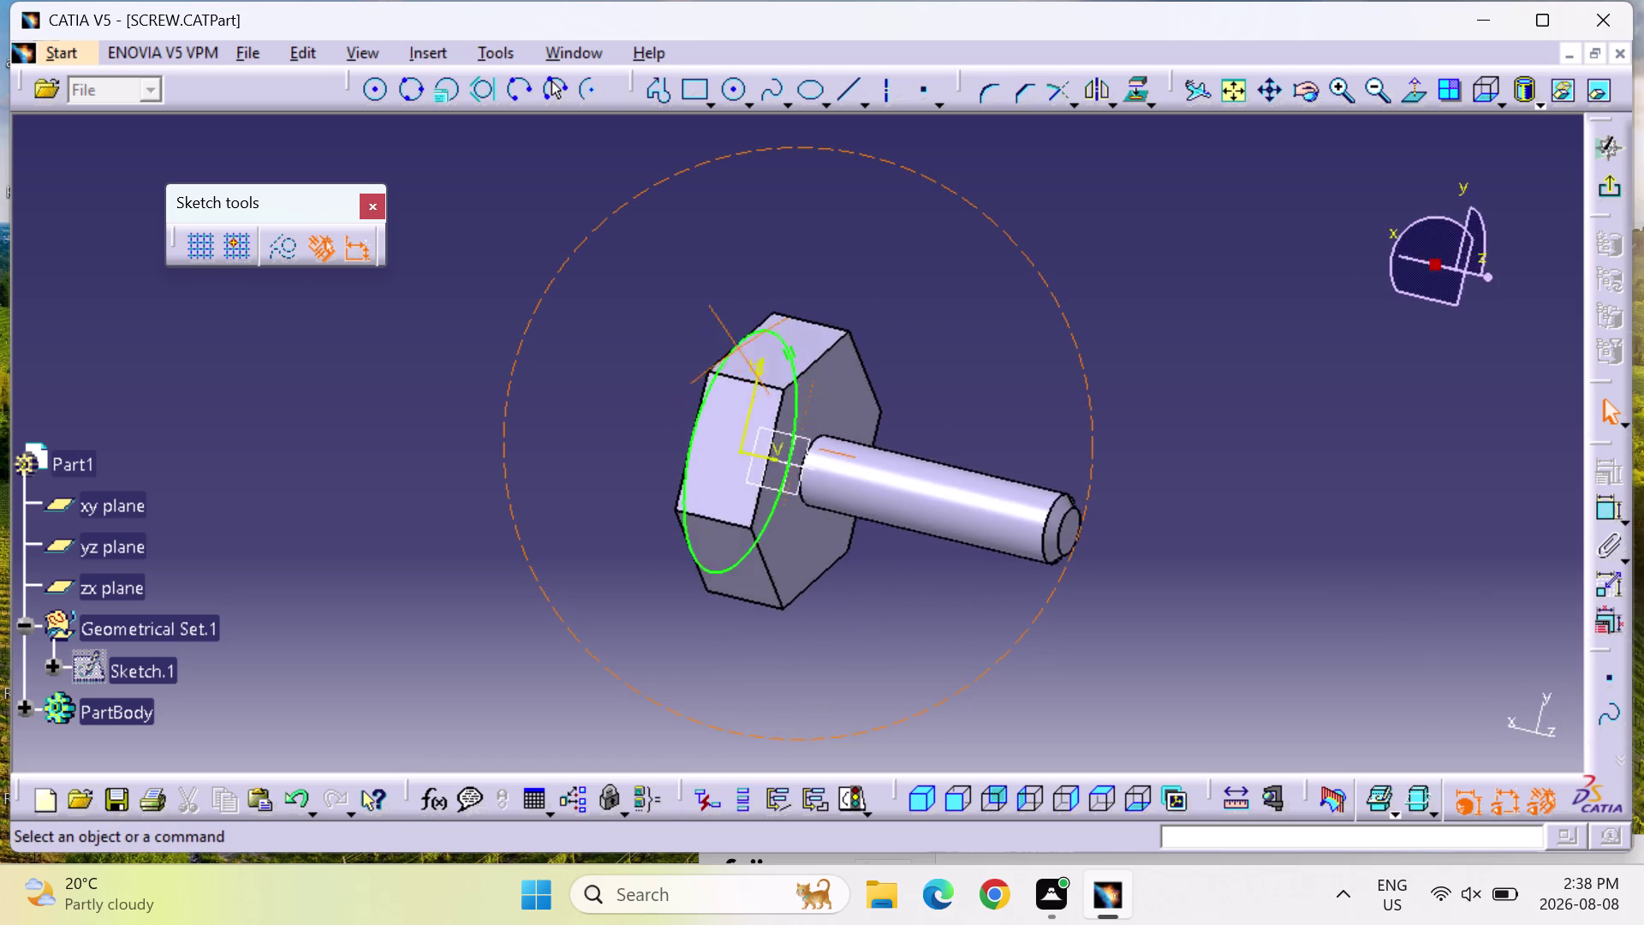
middle_drag(743, 349, 939, 393)
right_drag(744, 349, 939, 393)
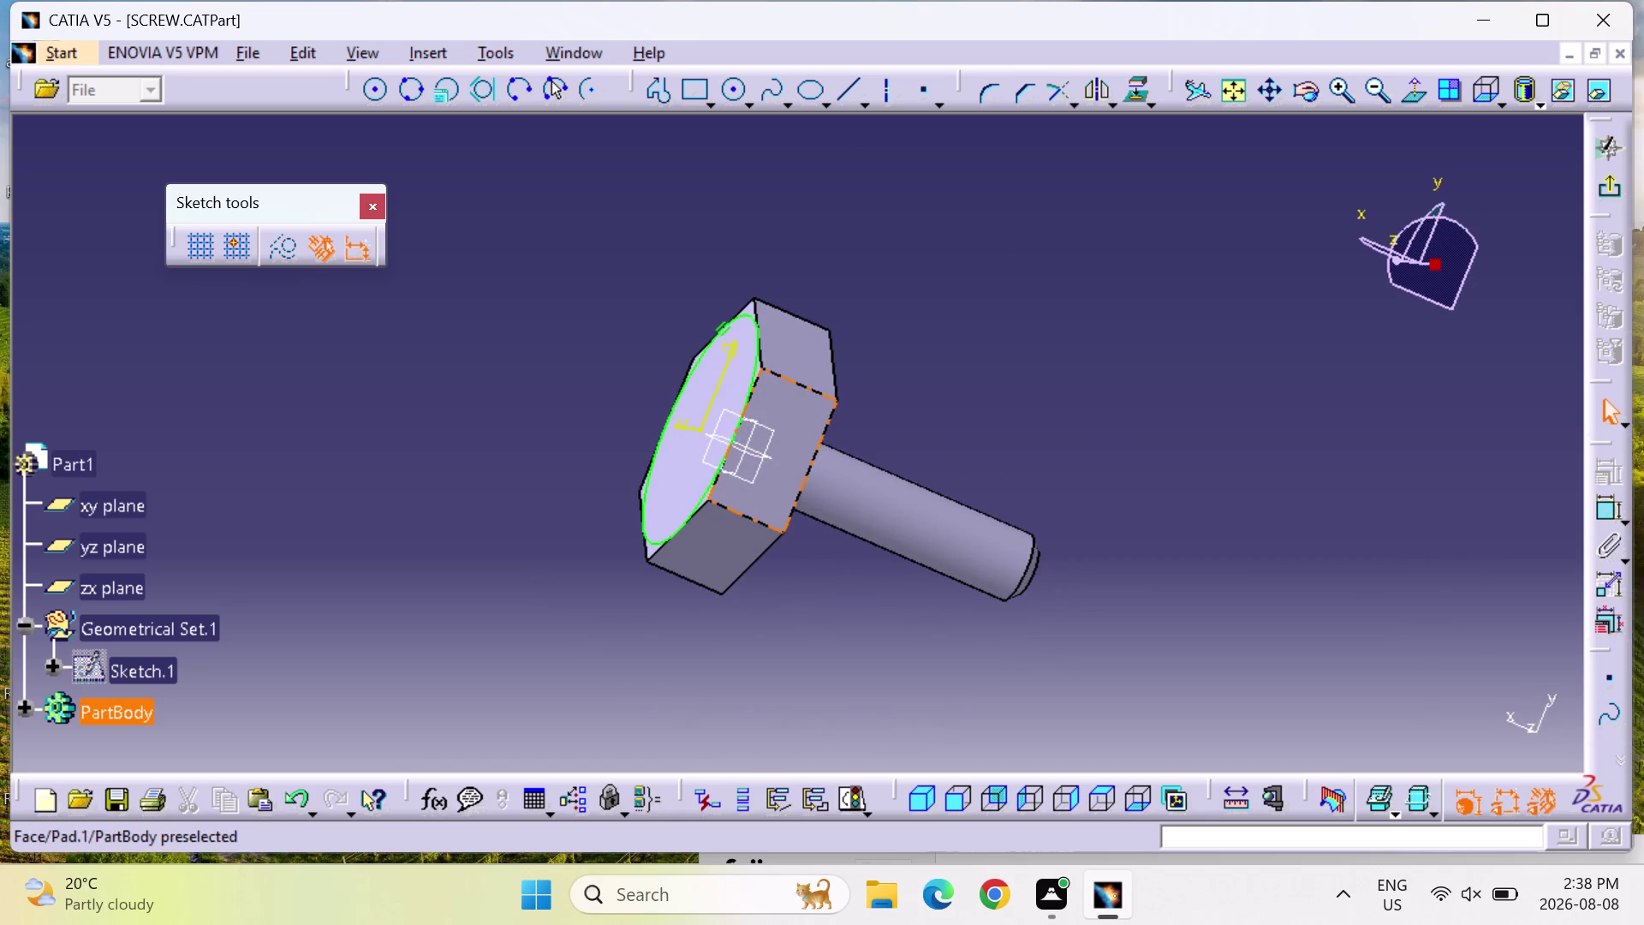
click(808, 412)
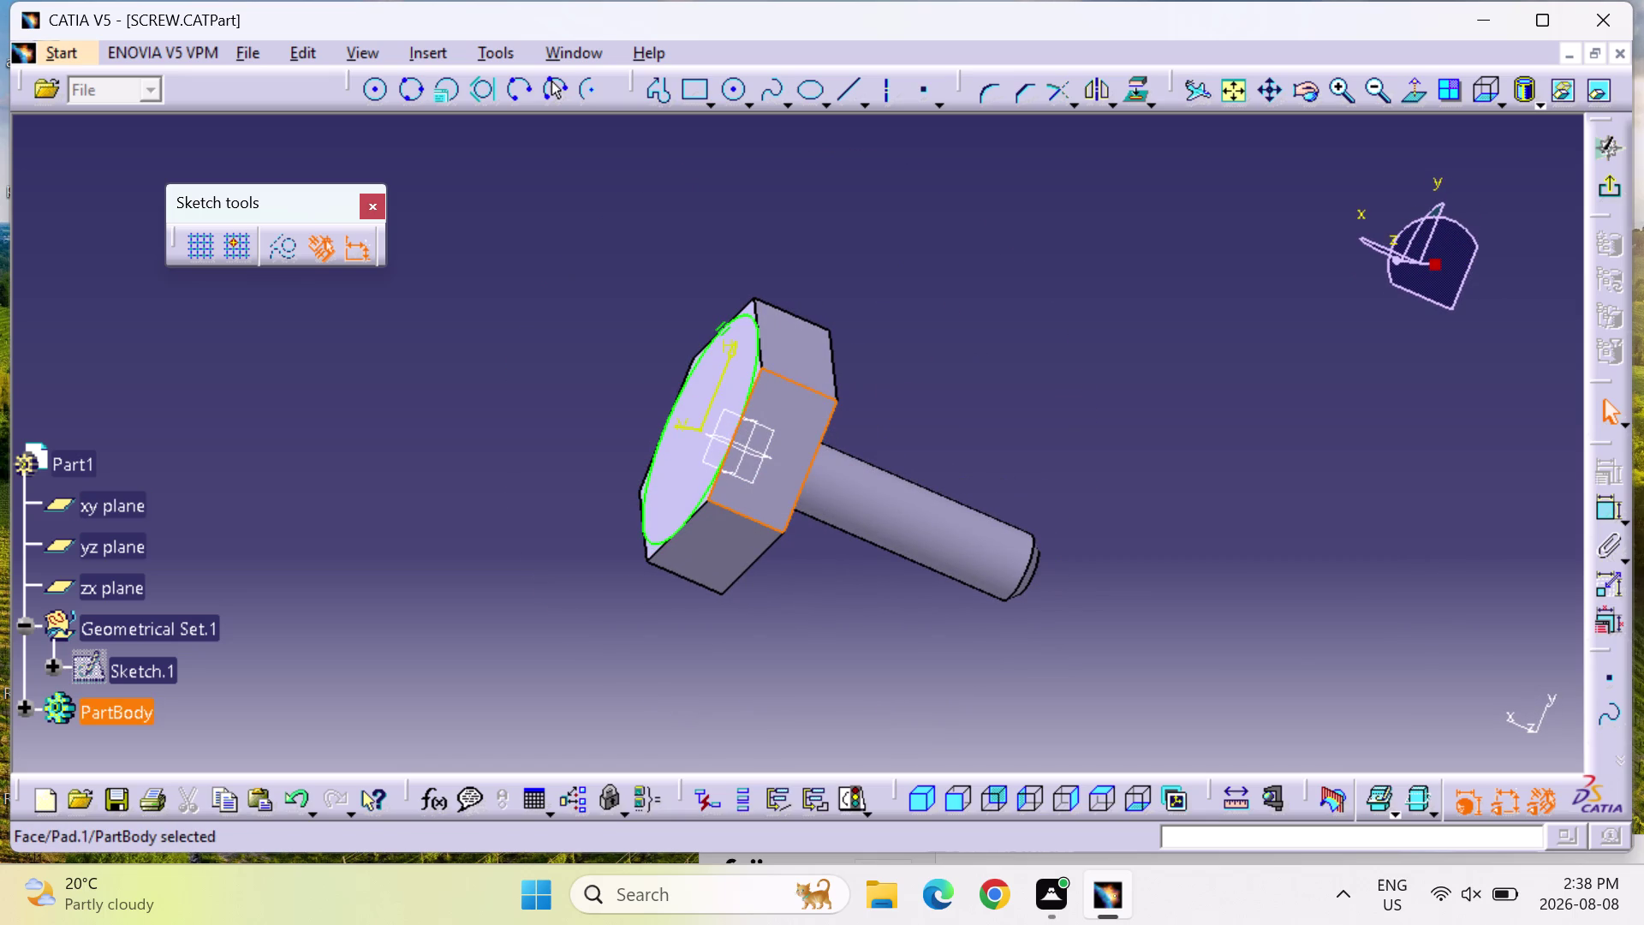
middle_click(1121, 367)
click(1121, 368)
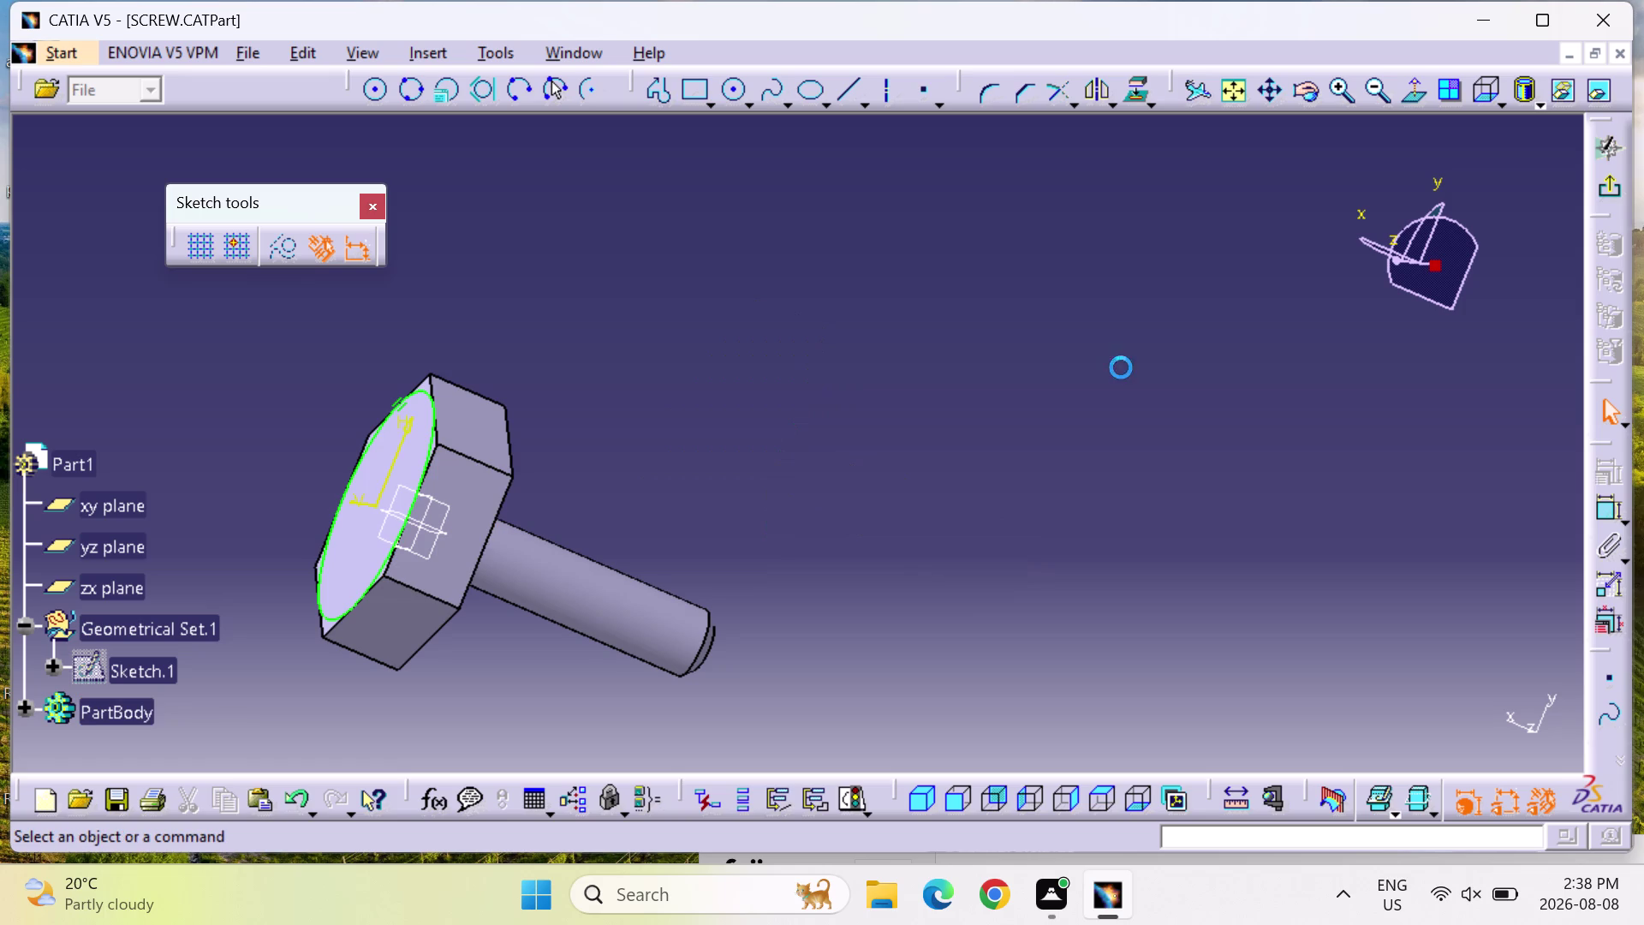
middle_drag(958, 444, 854, 526)
right_drag(959, 445, 854, 527)
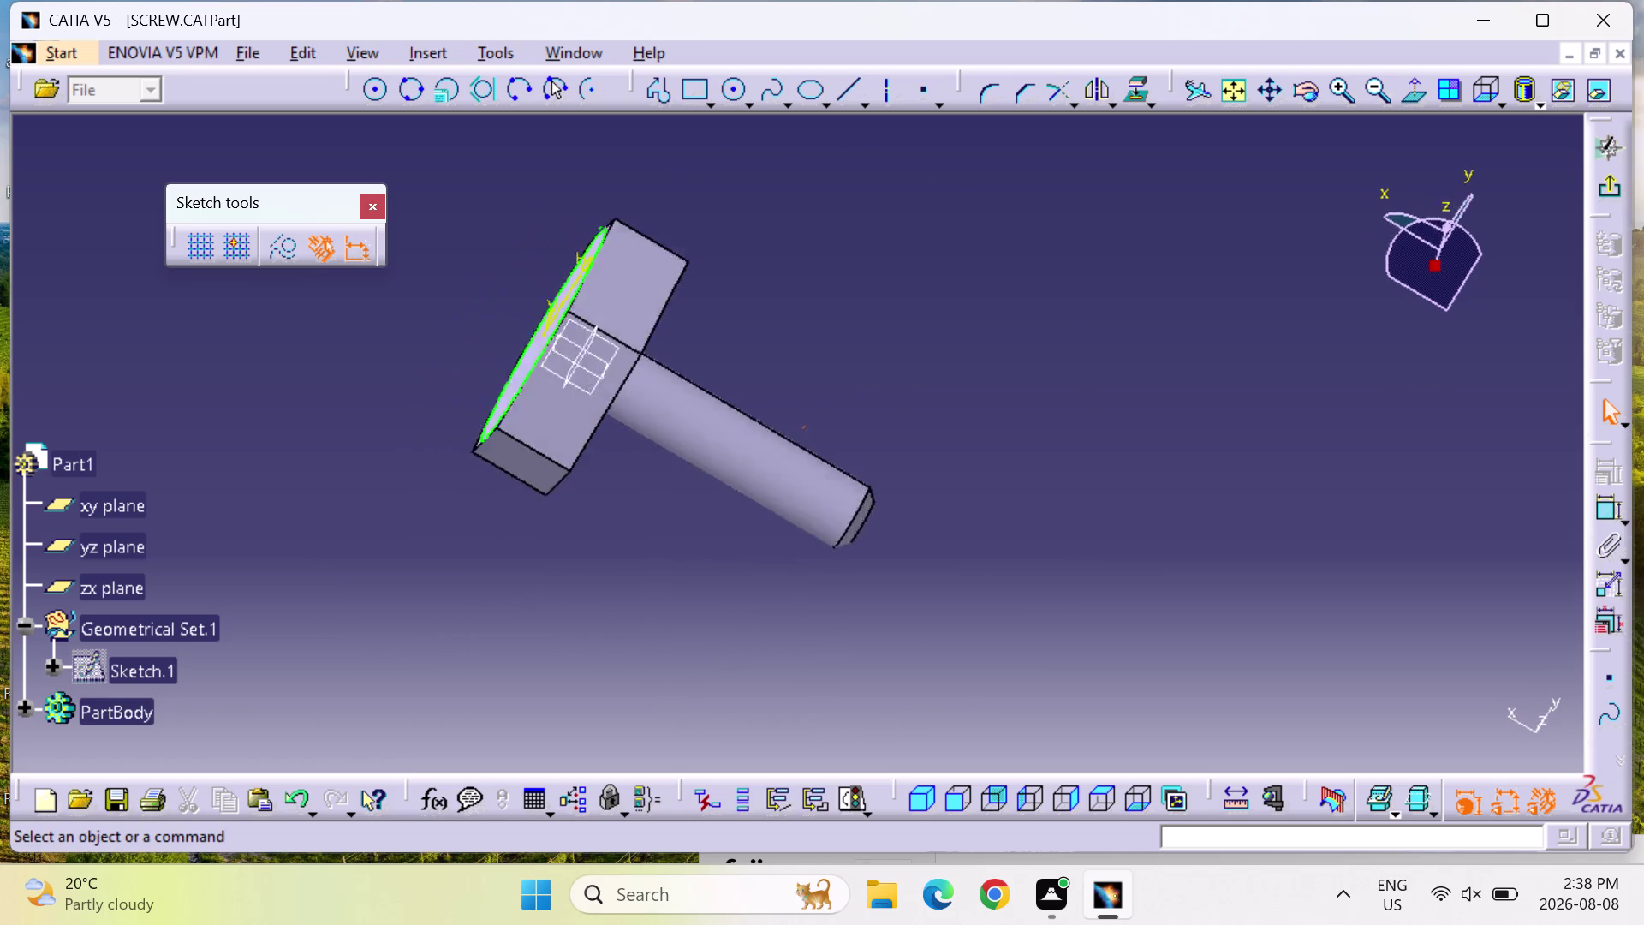
middle_drag(854, 527, 818, 528)
right_drag(854, 527, 818, 529)
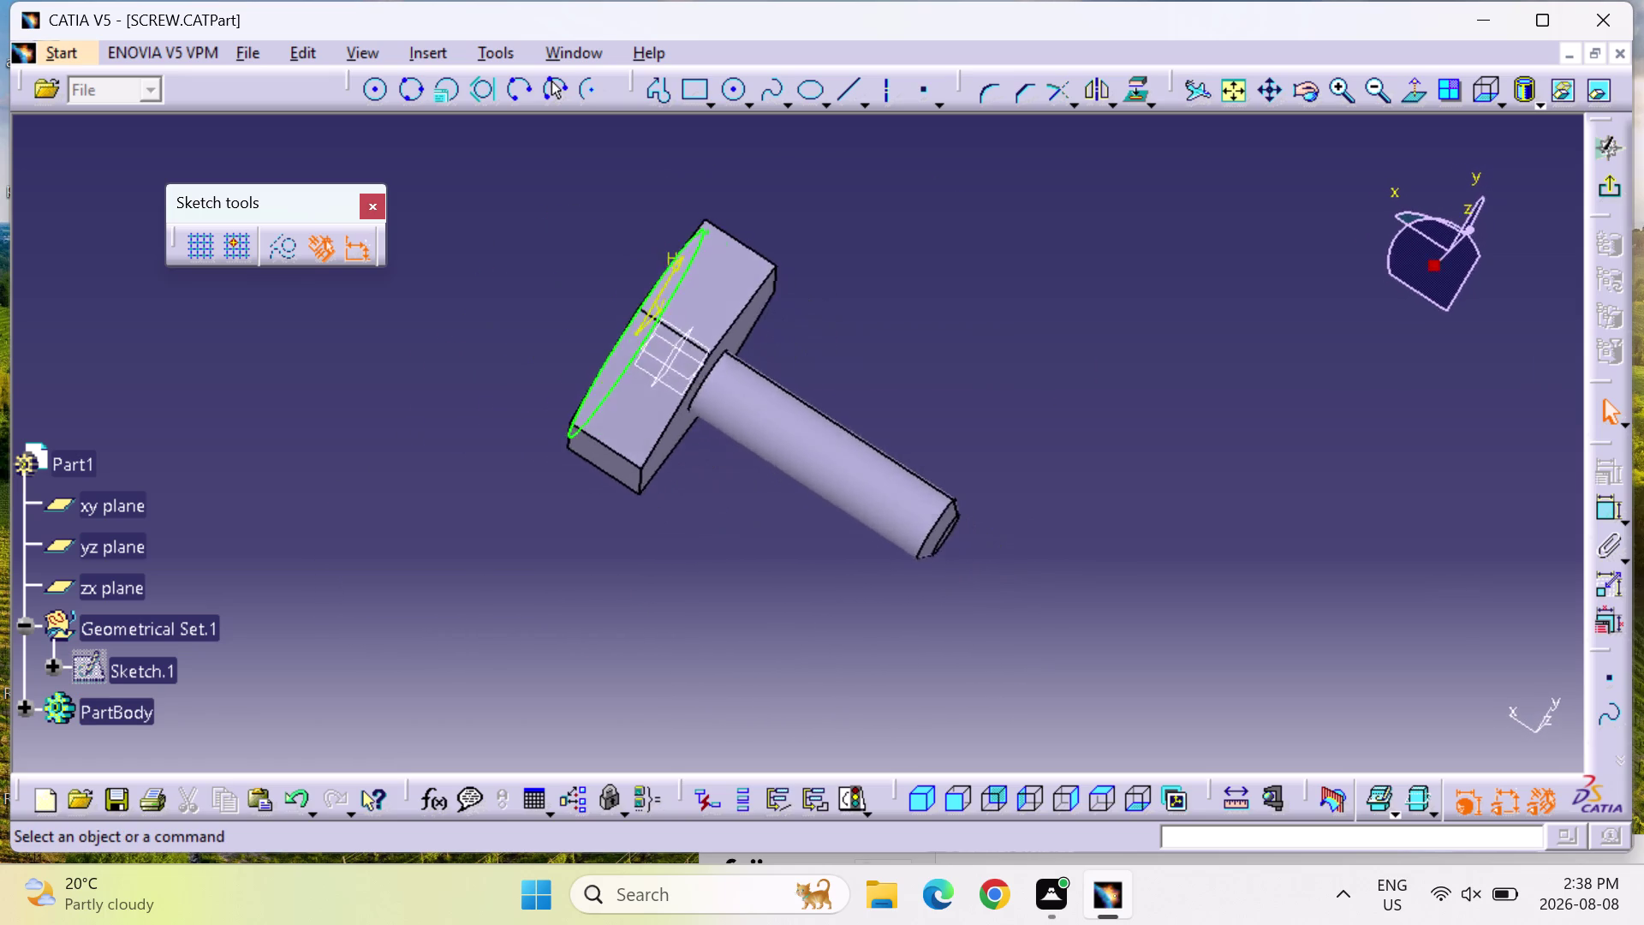
middle_drag(818, 529, 828, 531)
right_drag(818, 529, 827, 532)
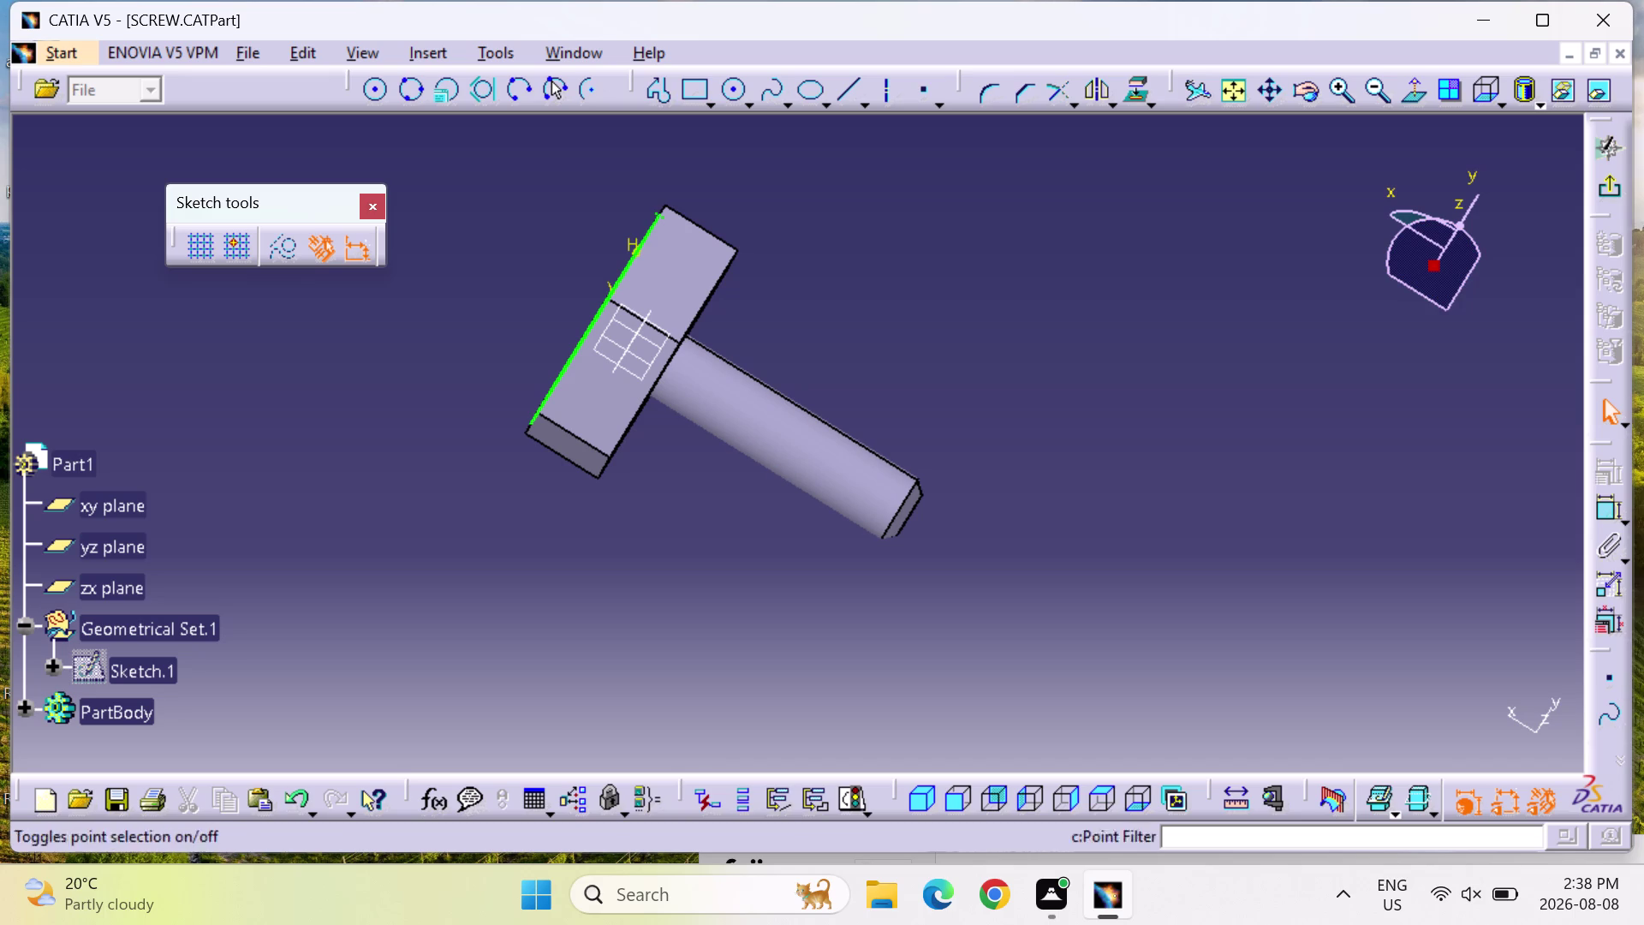
click(583, 394)
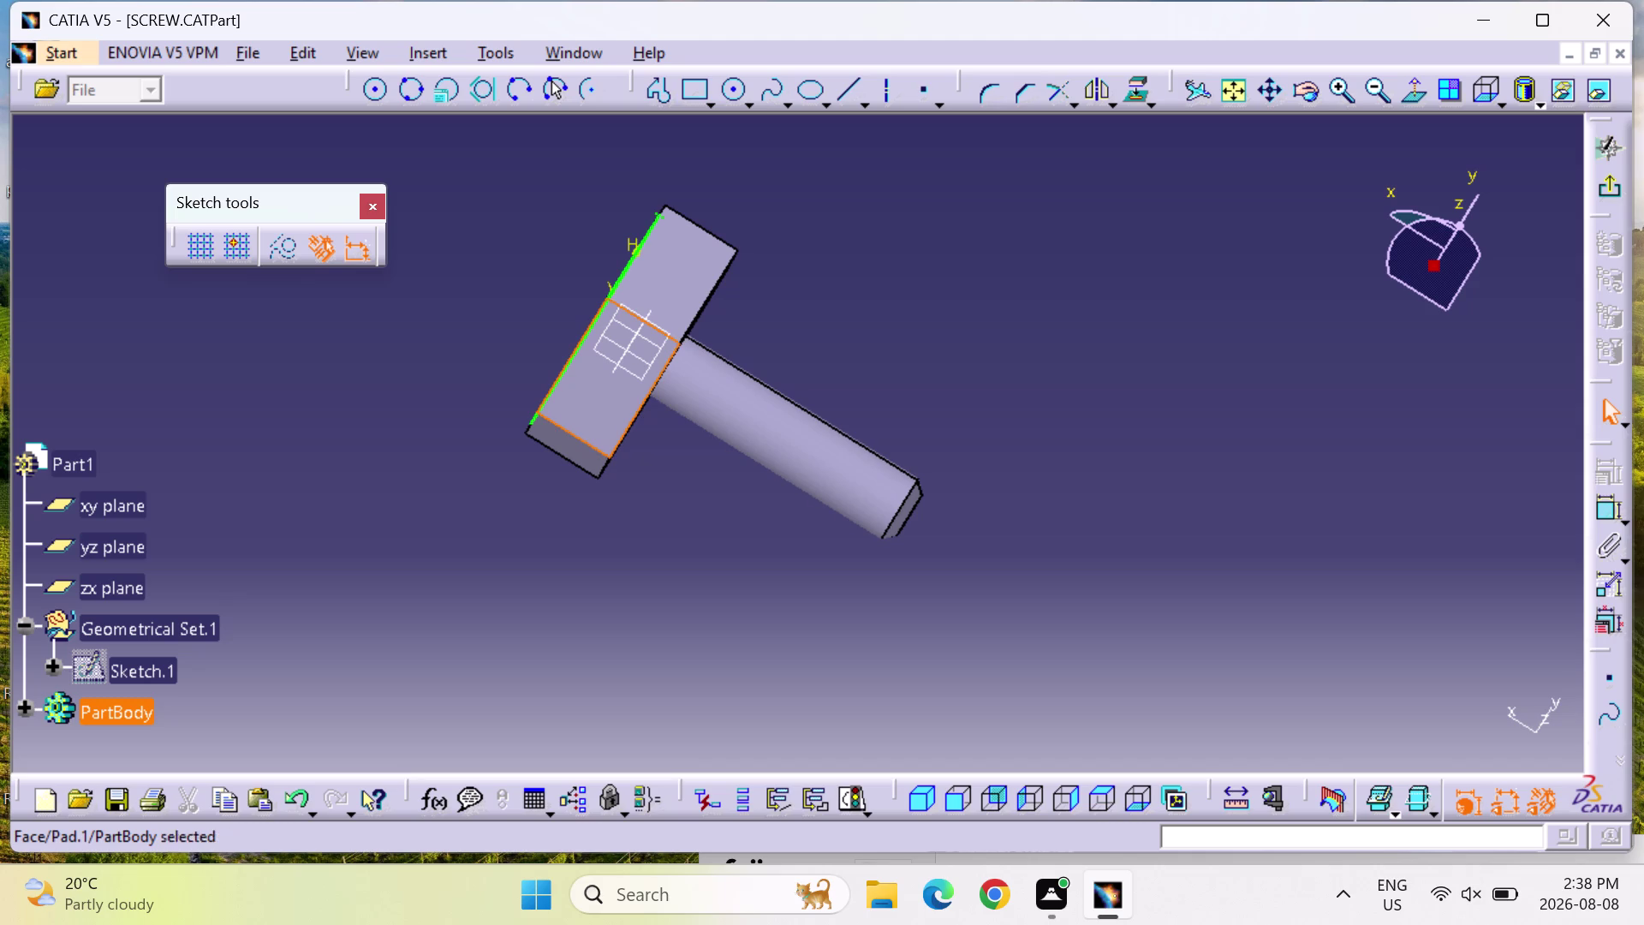
click(1616, 185)
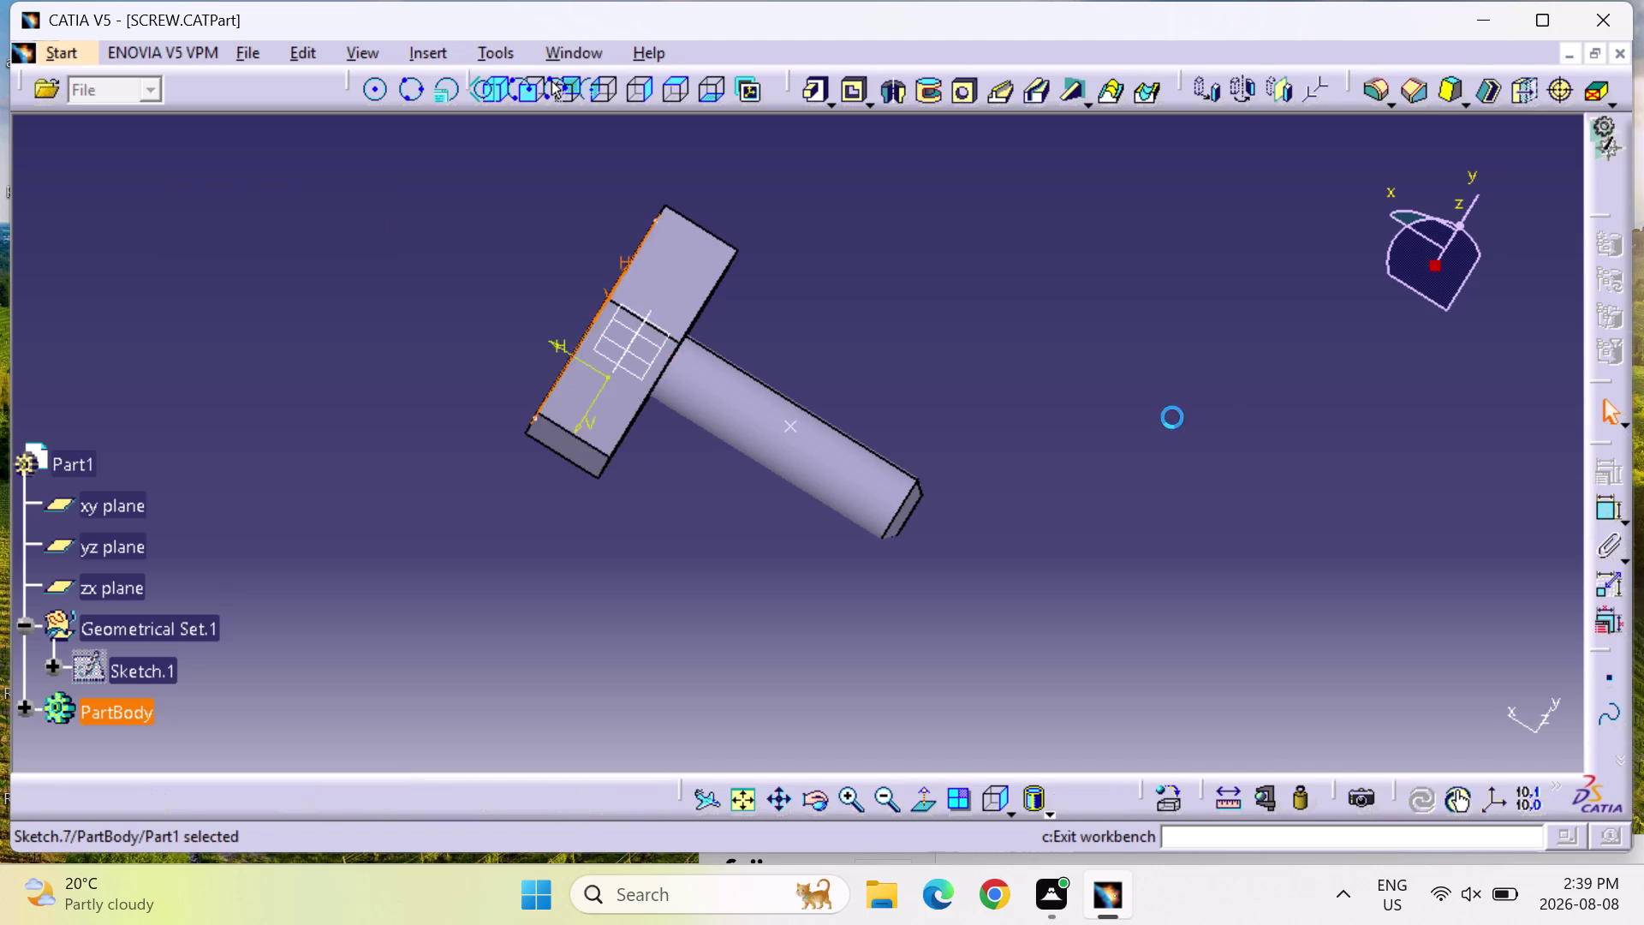
click(740, 795)
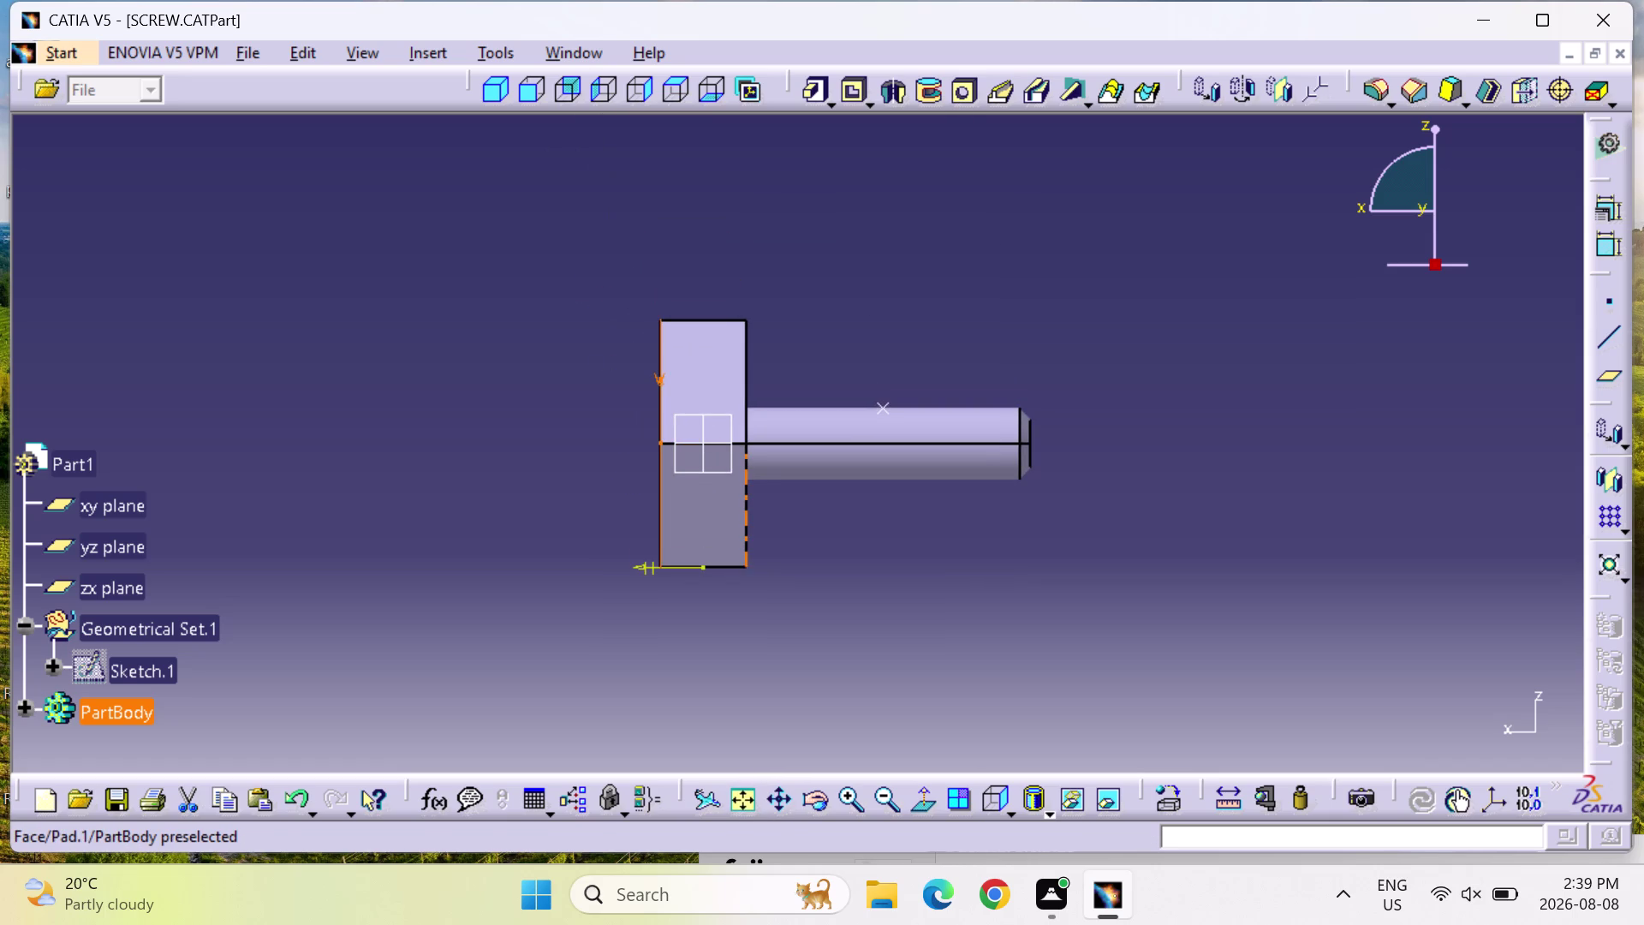
Orbit around the screw, then snap to a standard view with the shank pointing up.
middle_drag(864, 553, 874, 543)
right_drag(863, 554, 873, 543)
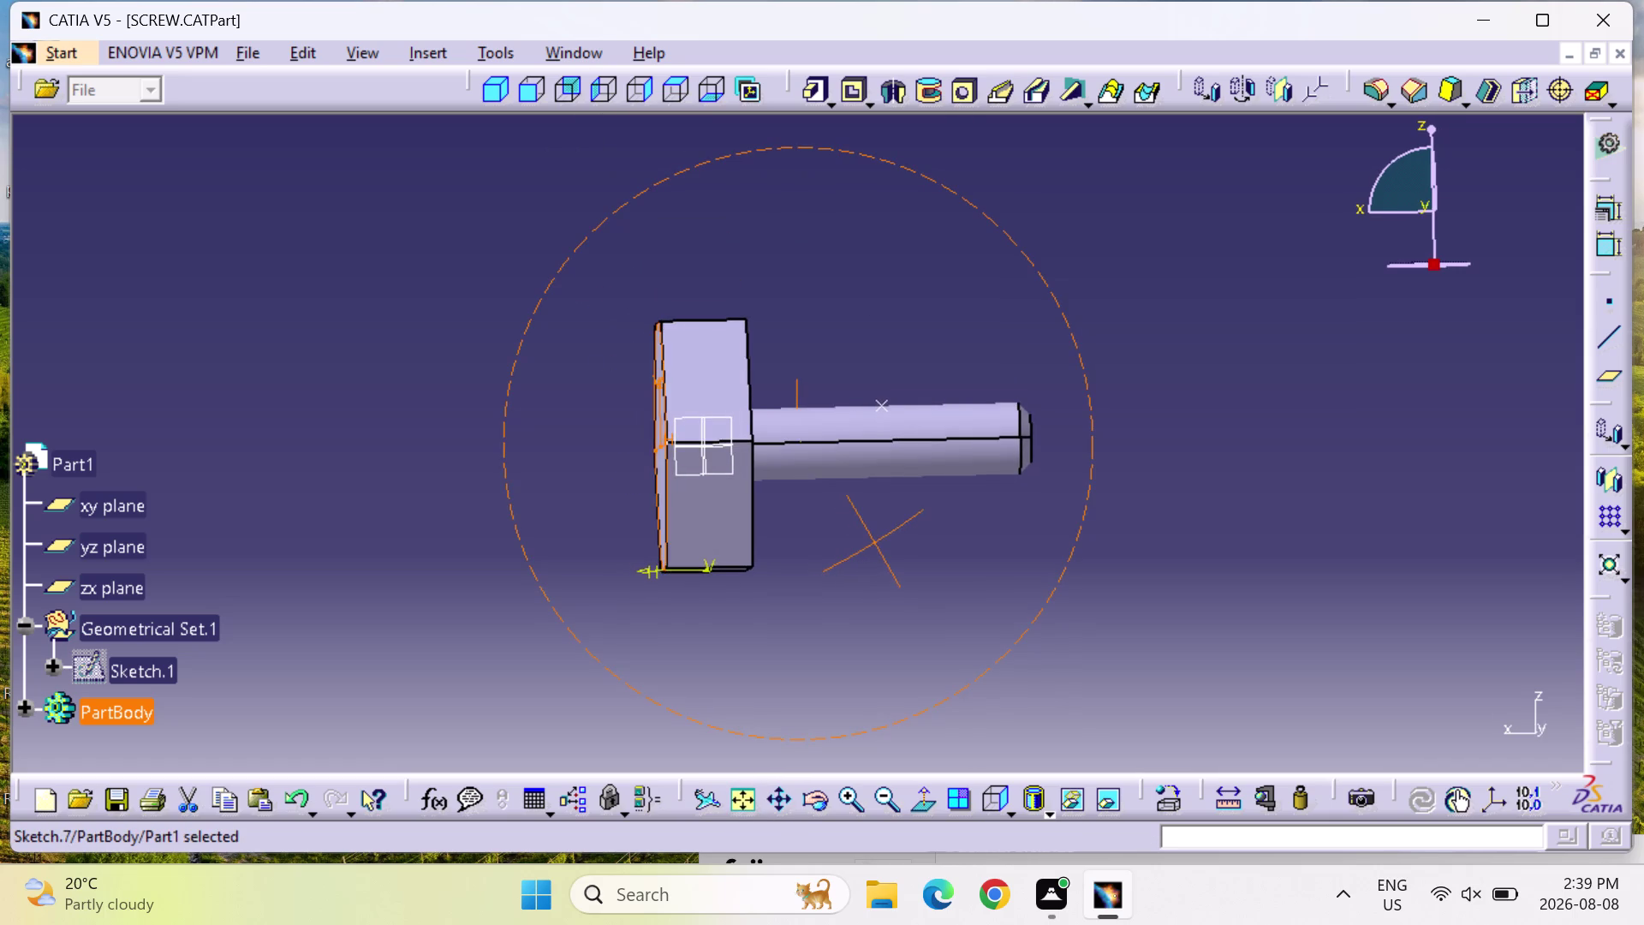
middle_drag(873, 543, 550, 518)
right_drag(873, 542, 550, 518)
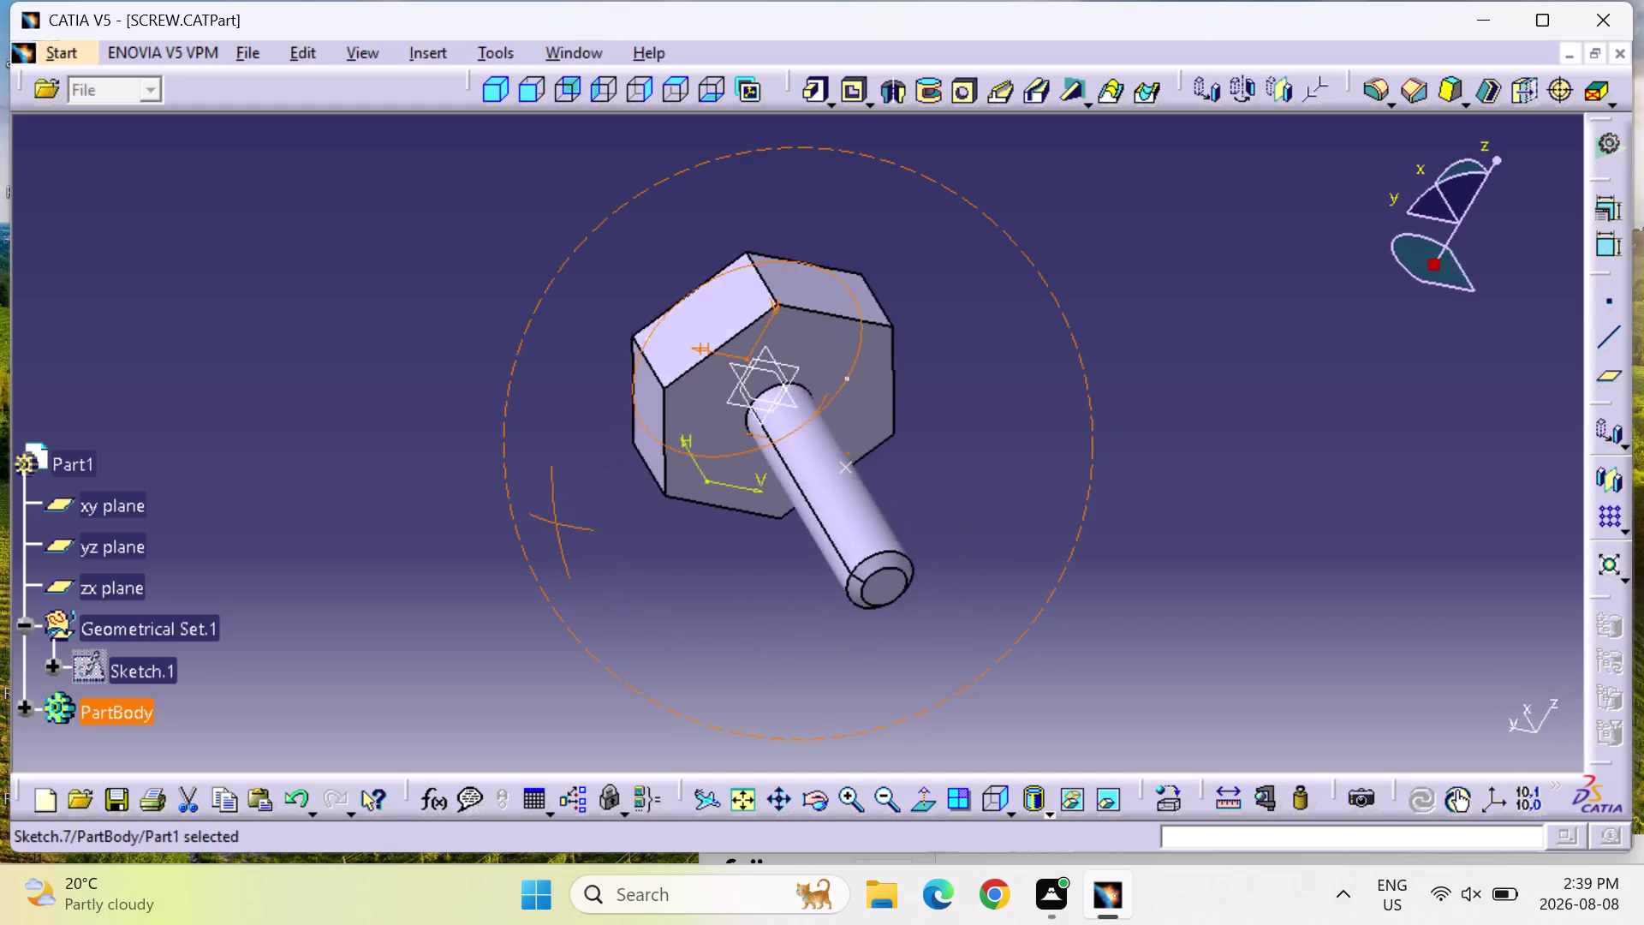
middle_drag(550, 518, 795, 319)
right_drag(550, 518, 796, 319)
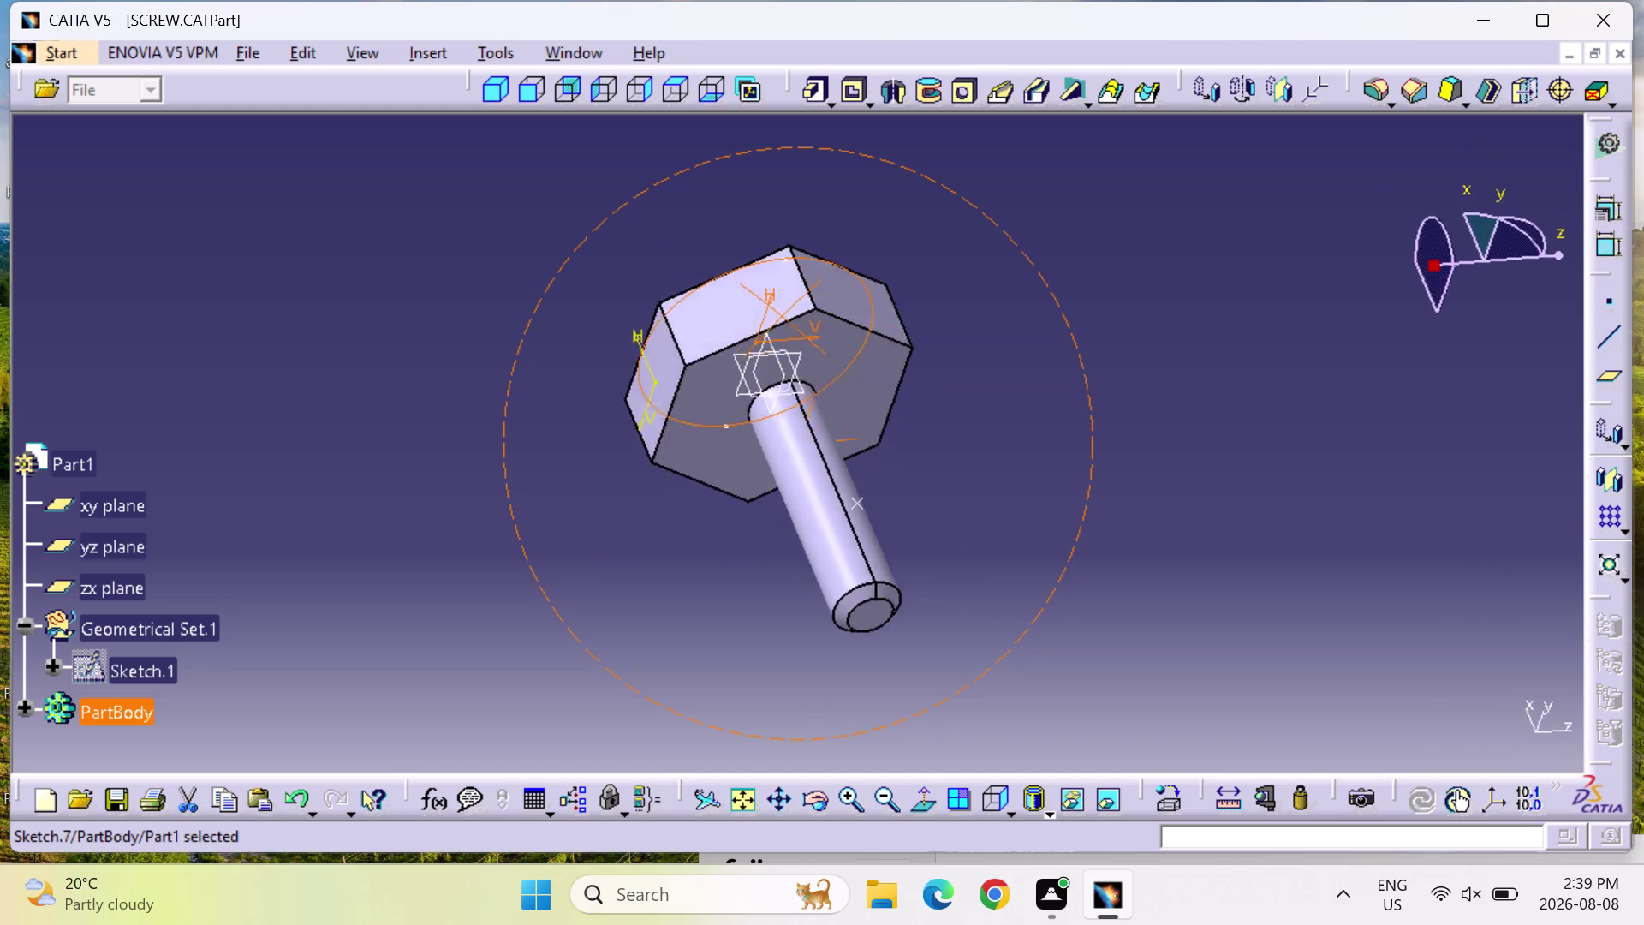
middle_drag(796, 320, 890, 419)
right_drag(796, 320, 891, 419)
middle_drag(875, 442, 876, 443)
right_drag(874, 443, 876, 443)
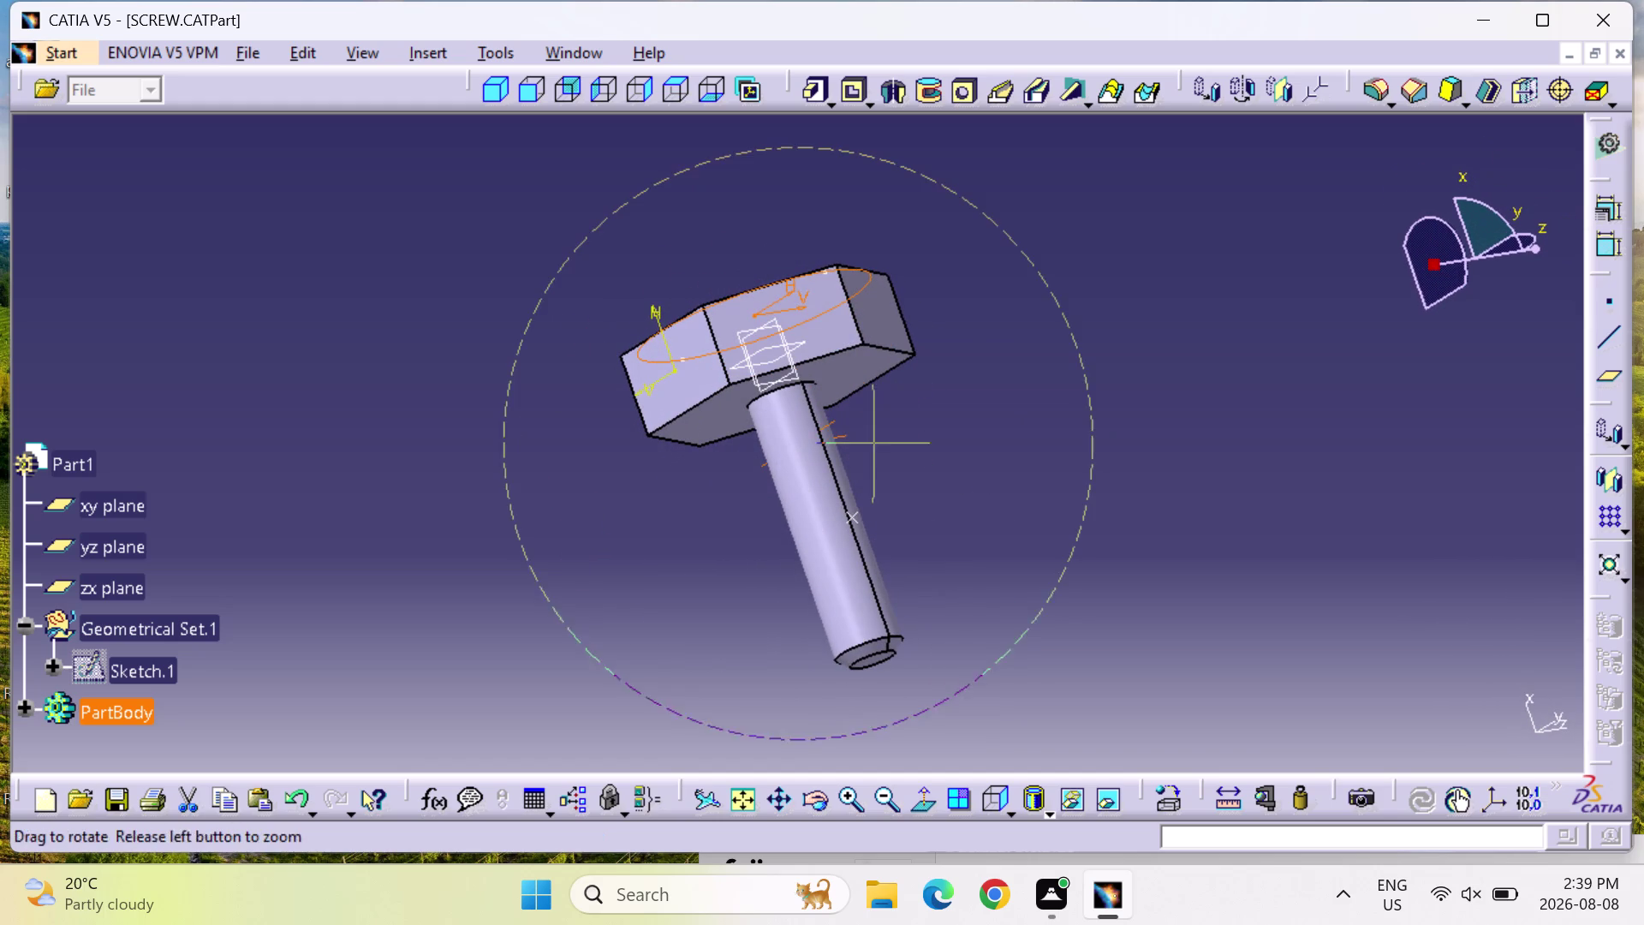
middle_drag(876, 443, 784, 264)
right_drag(875, 443, 784, 264)
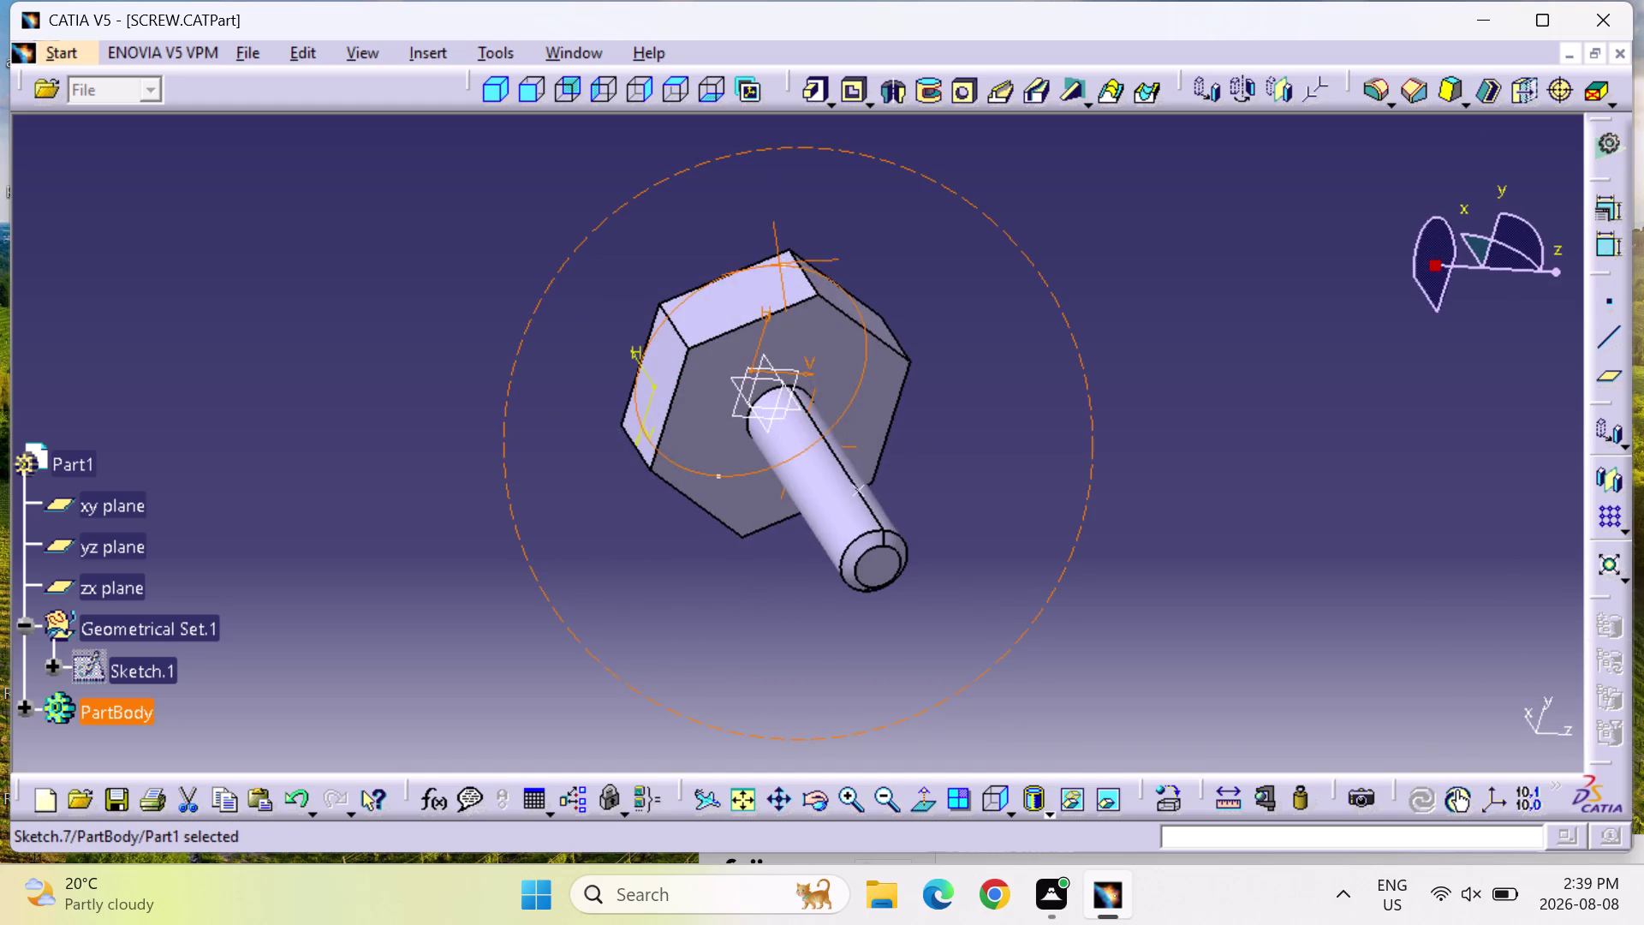
middle_drag(783, 264, 788, 225)
right_drag(783, 265, 788, 225)
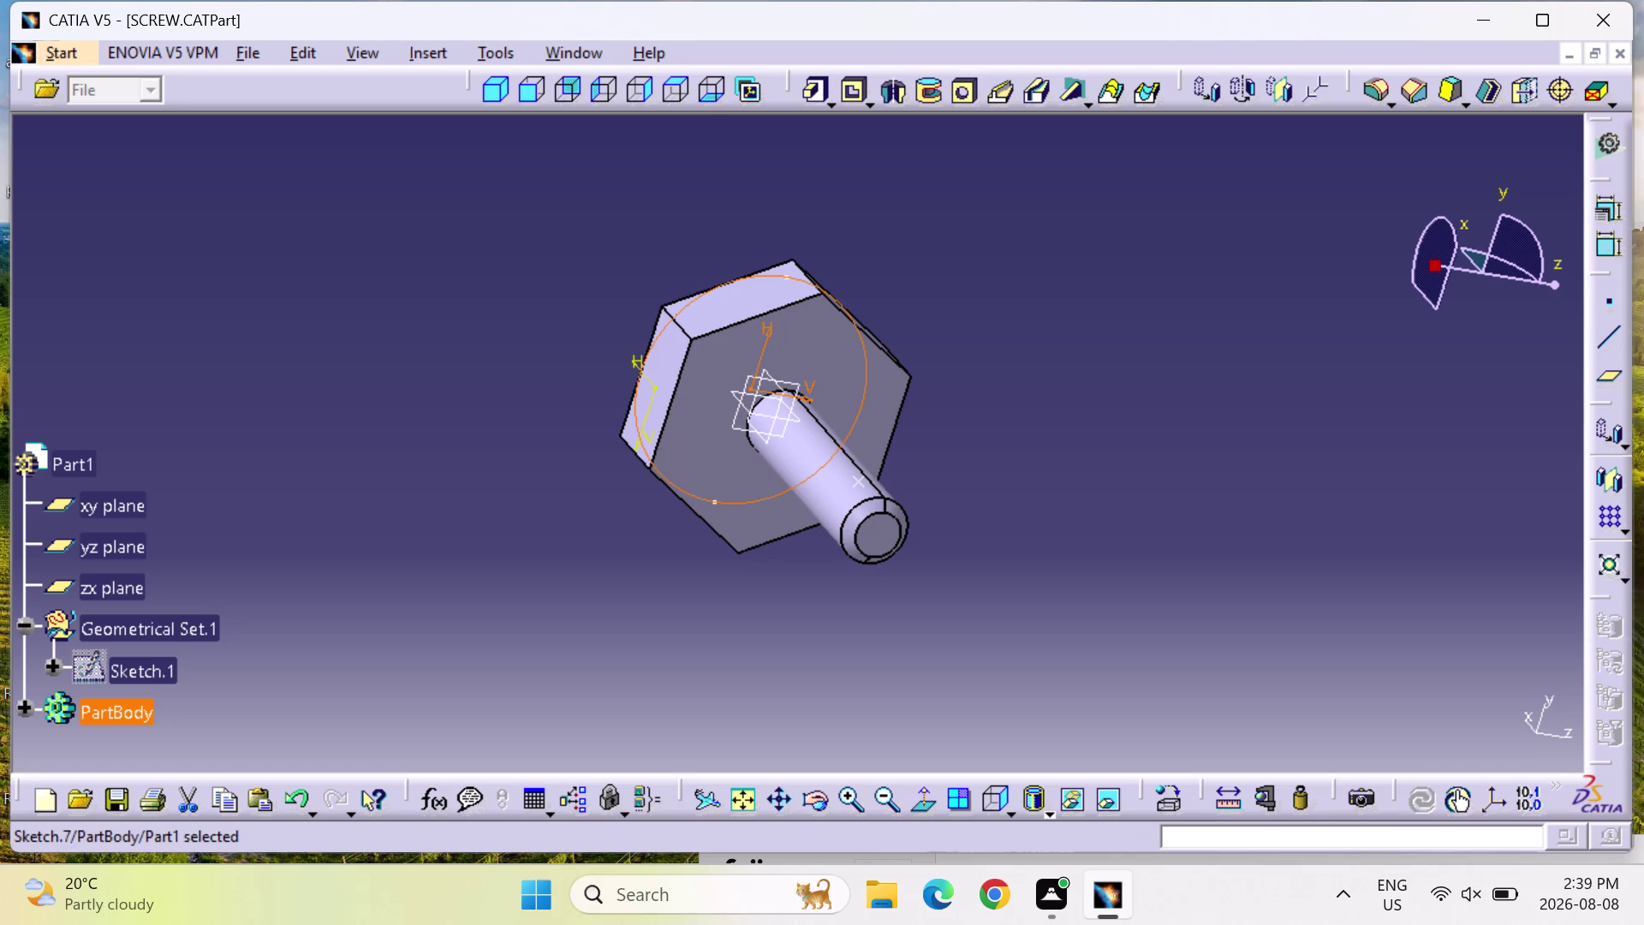
click(676, 87)
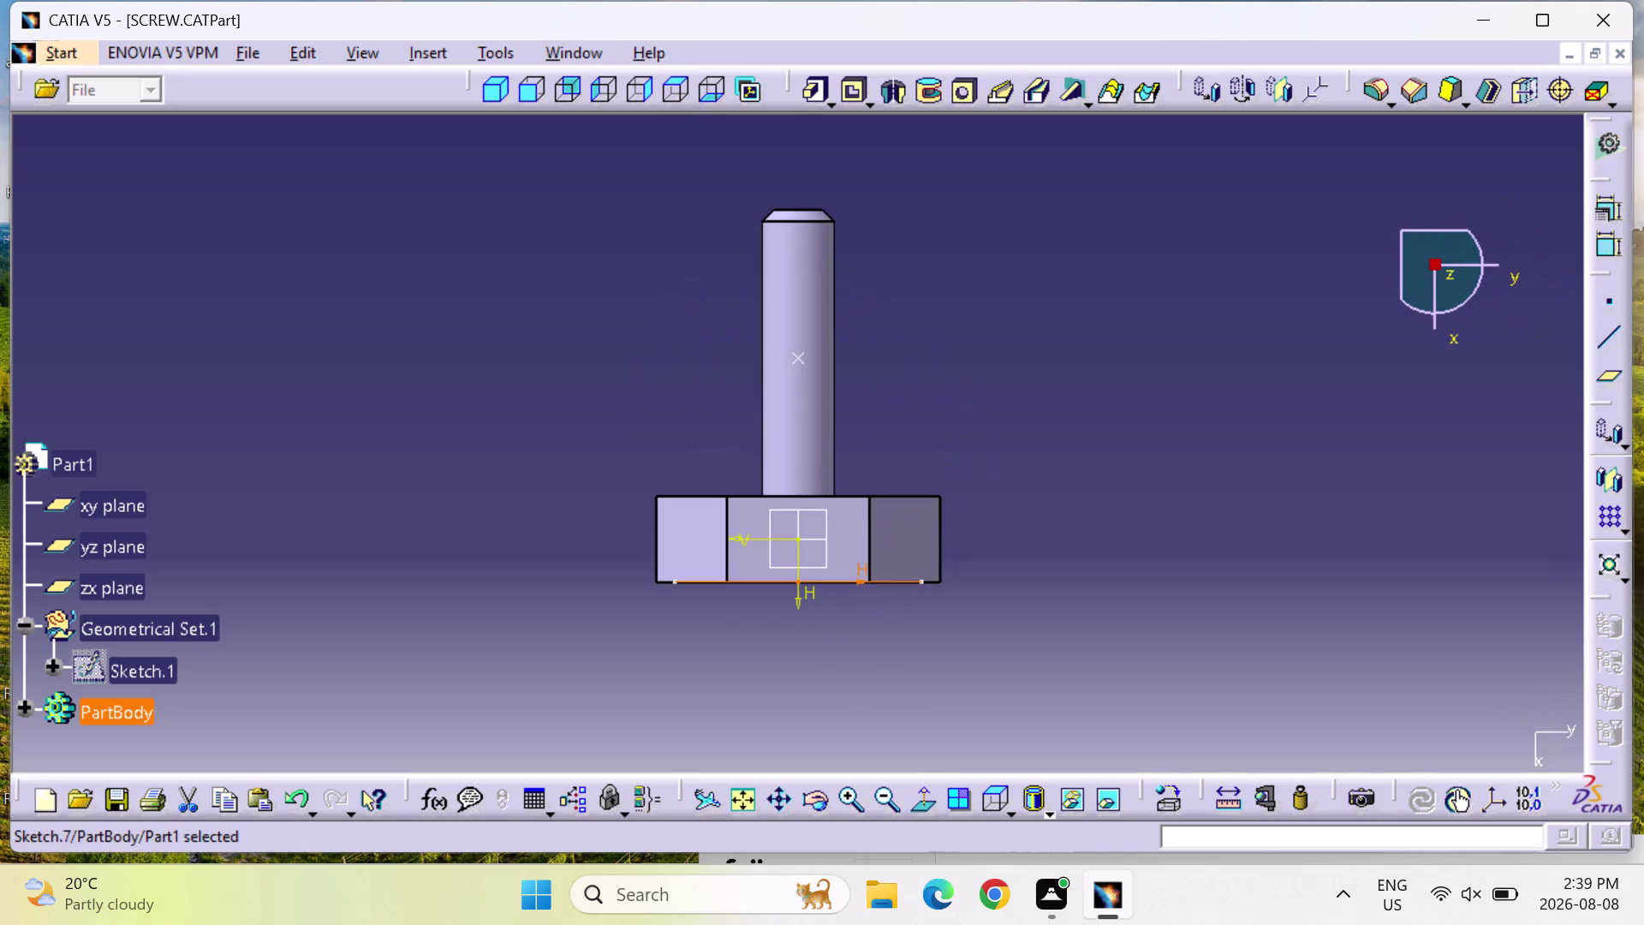
Create a point on the shank surface and confirm its definition.
click(678, 87)
click(799, 355)
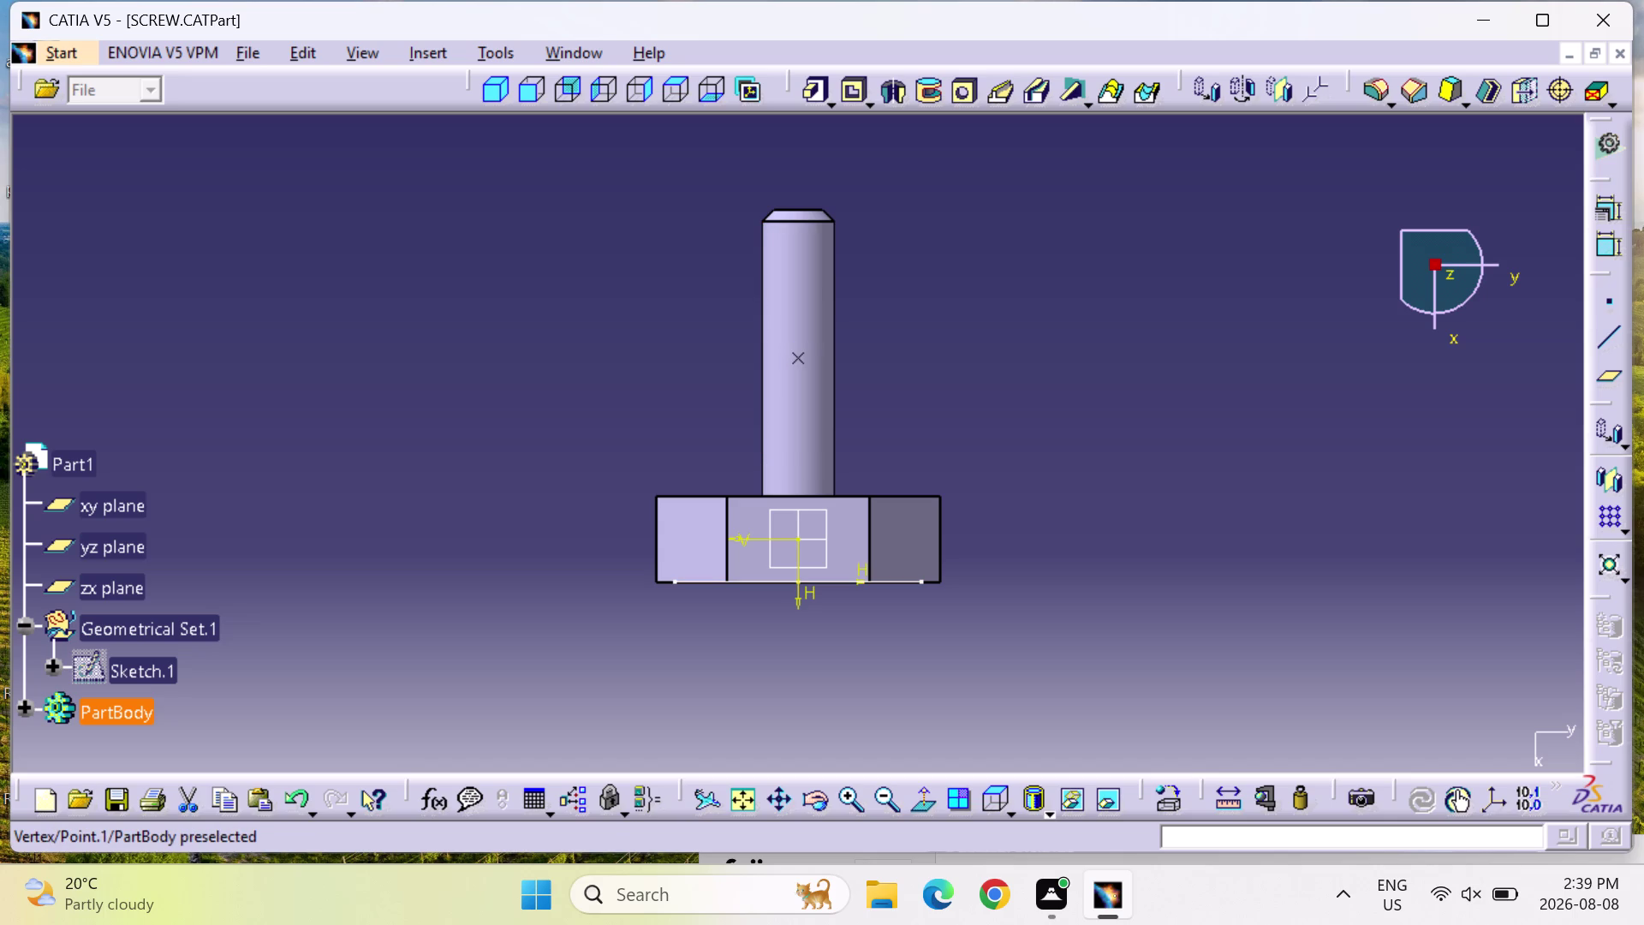
double_click(799, 355)
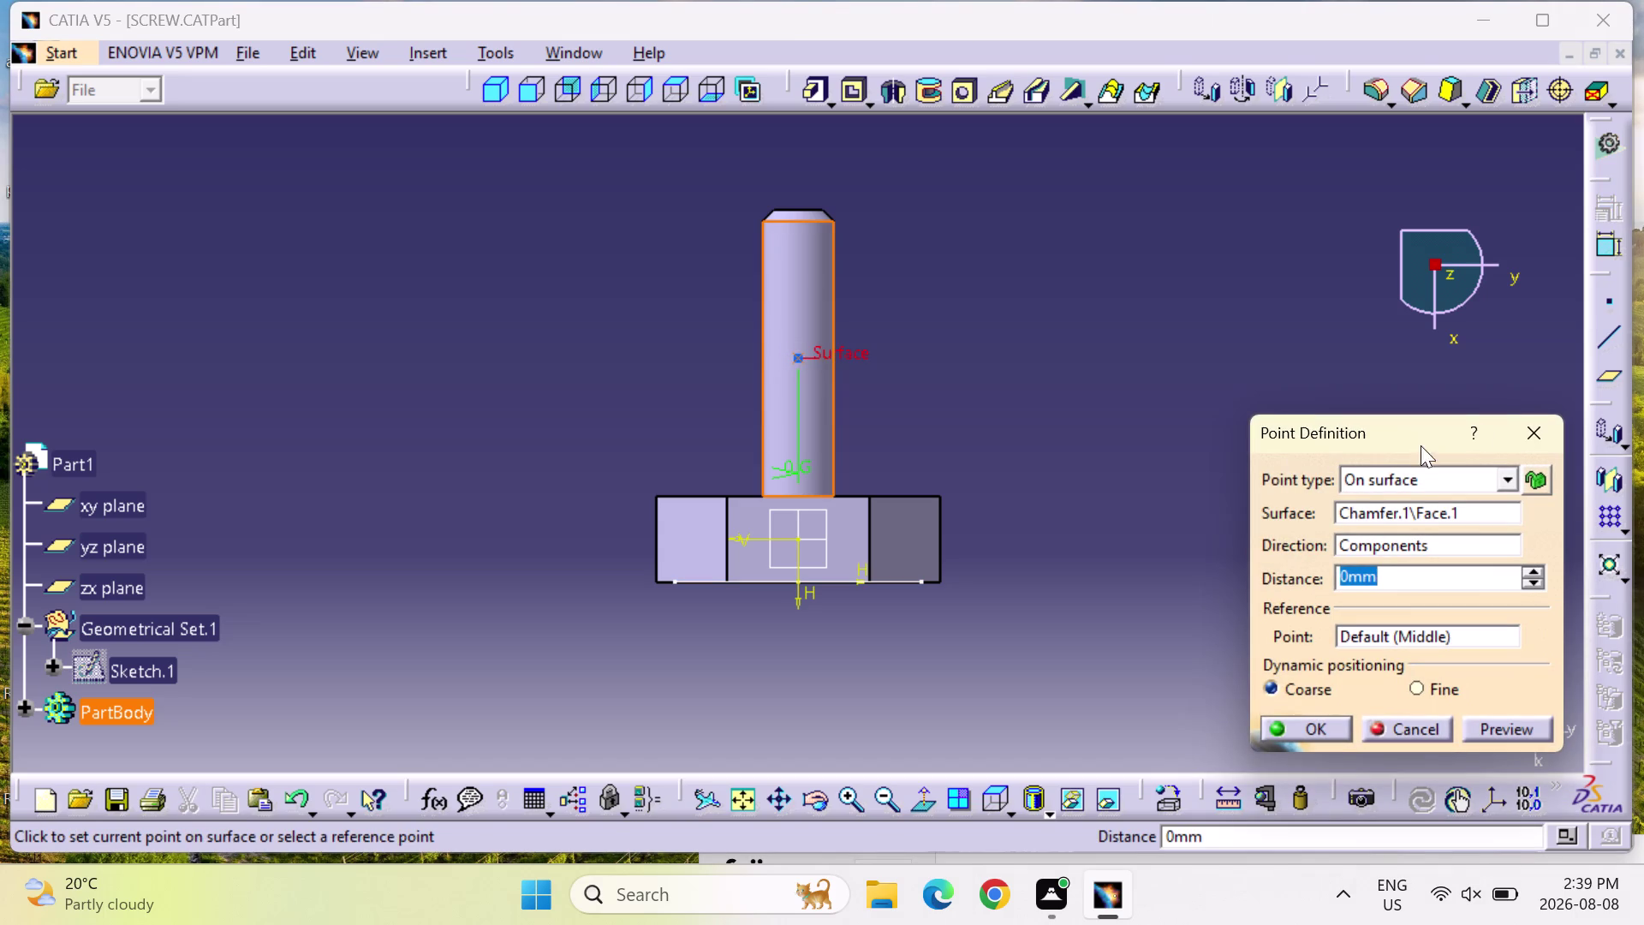
click(1509, 428)
click(1303, 832)
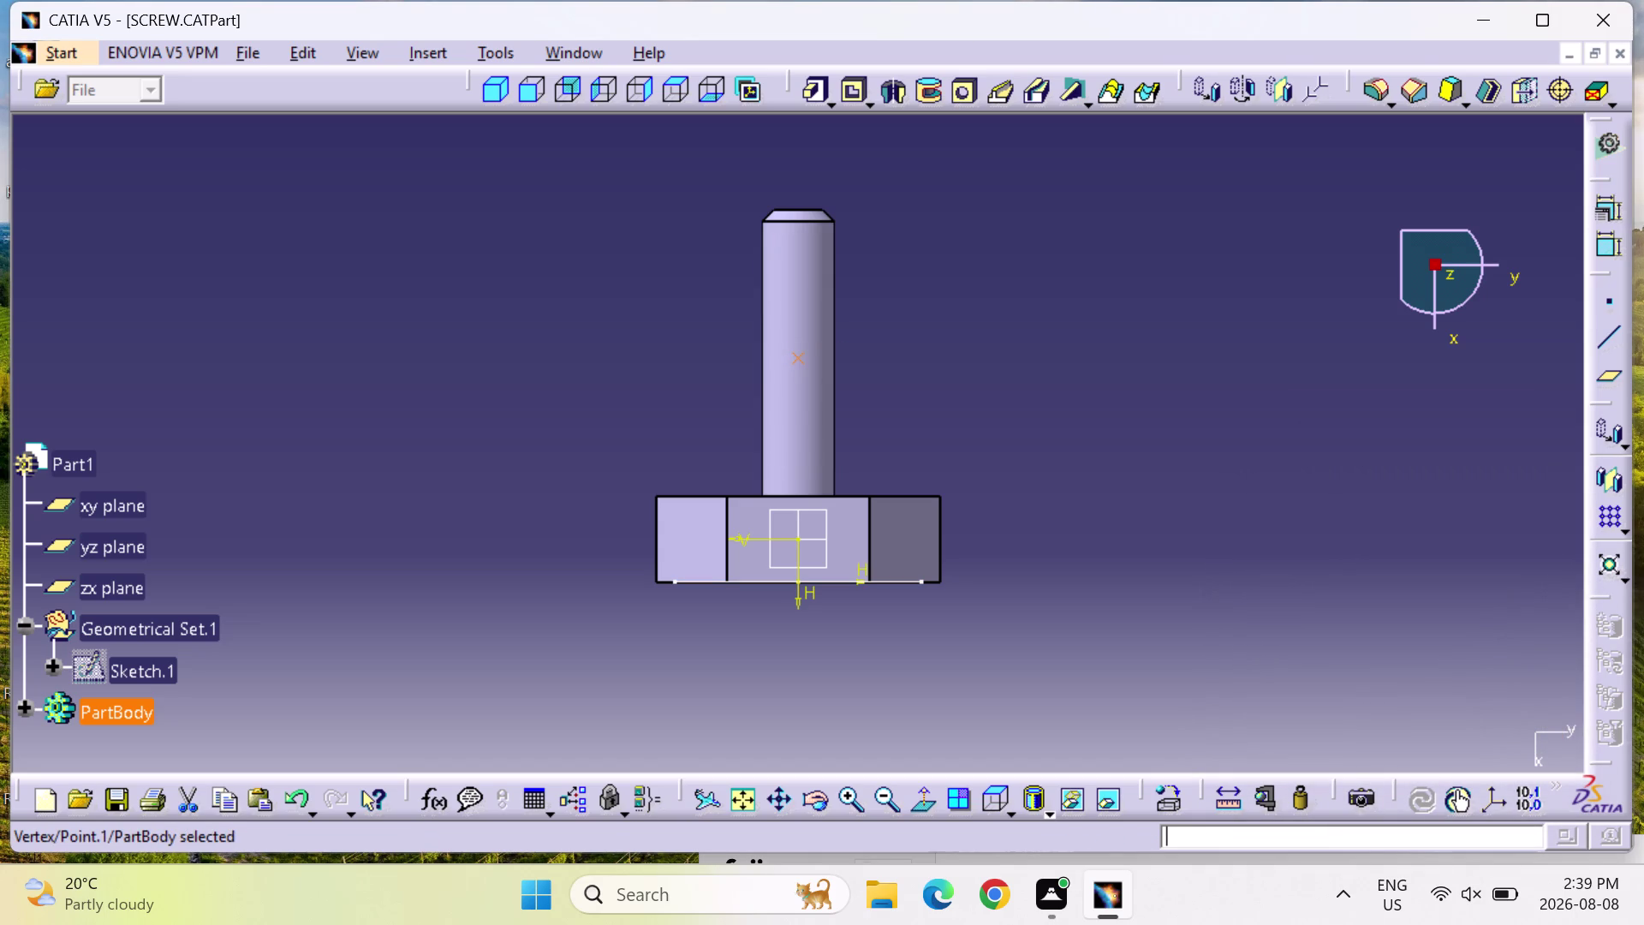
Launch the Helix command via command search, with 4 mm pitch and clockwise orientation.
key(c)
key(shift+colon)
text(HELI)
text(X)
key(Return)
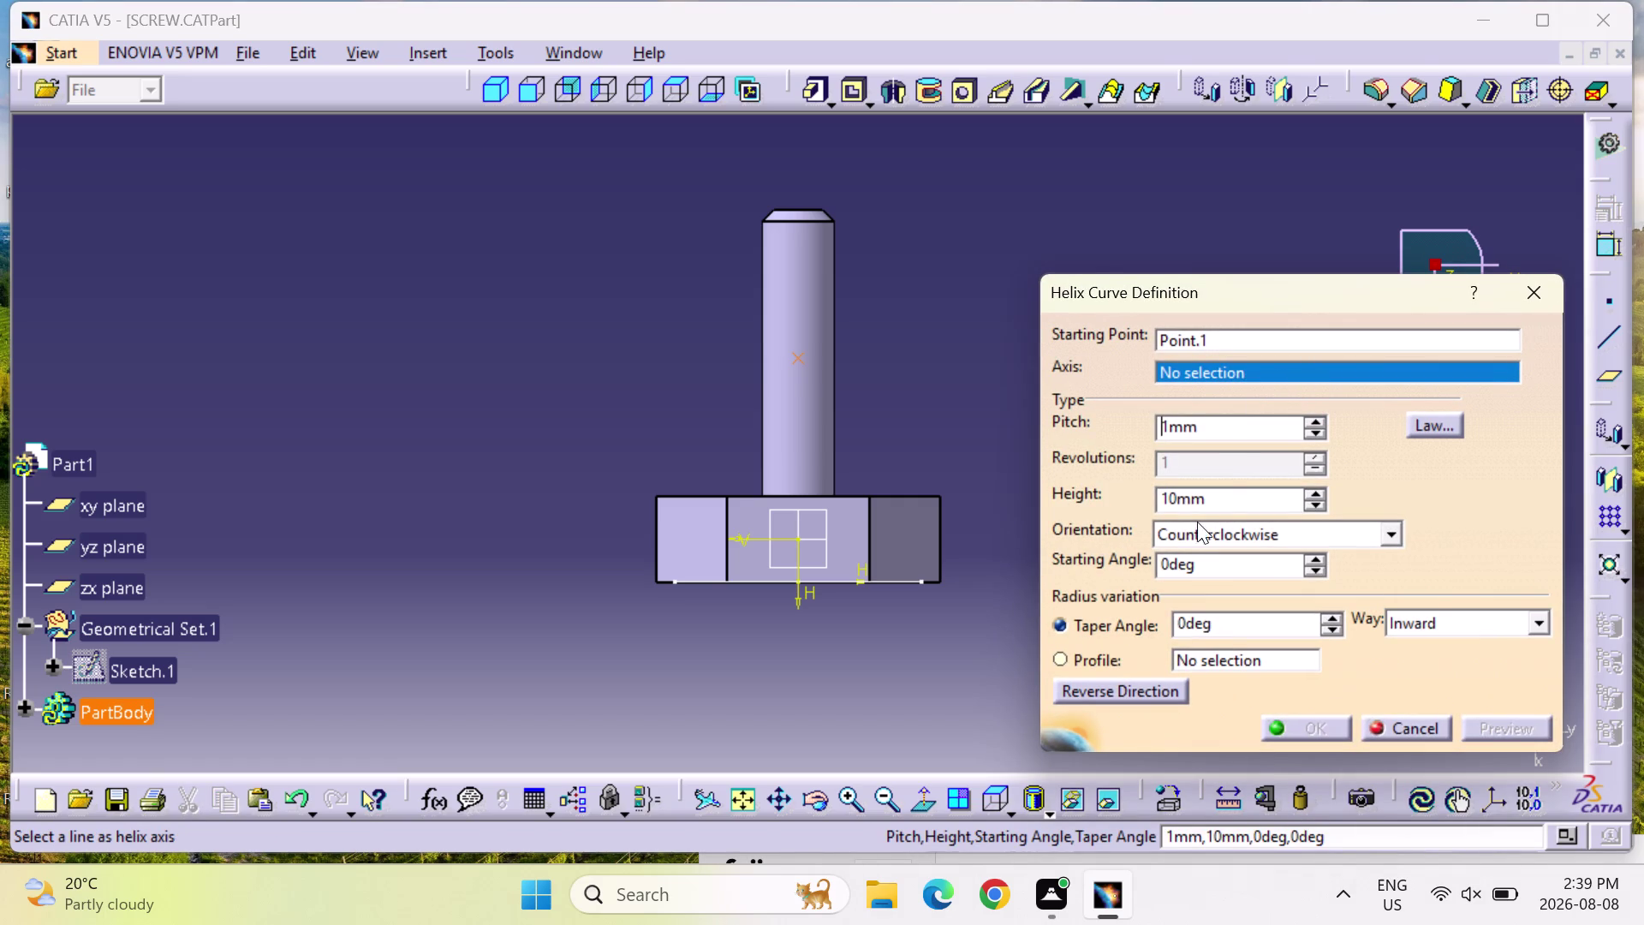
double_click(1224, 430)
key(1)
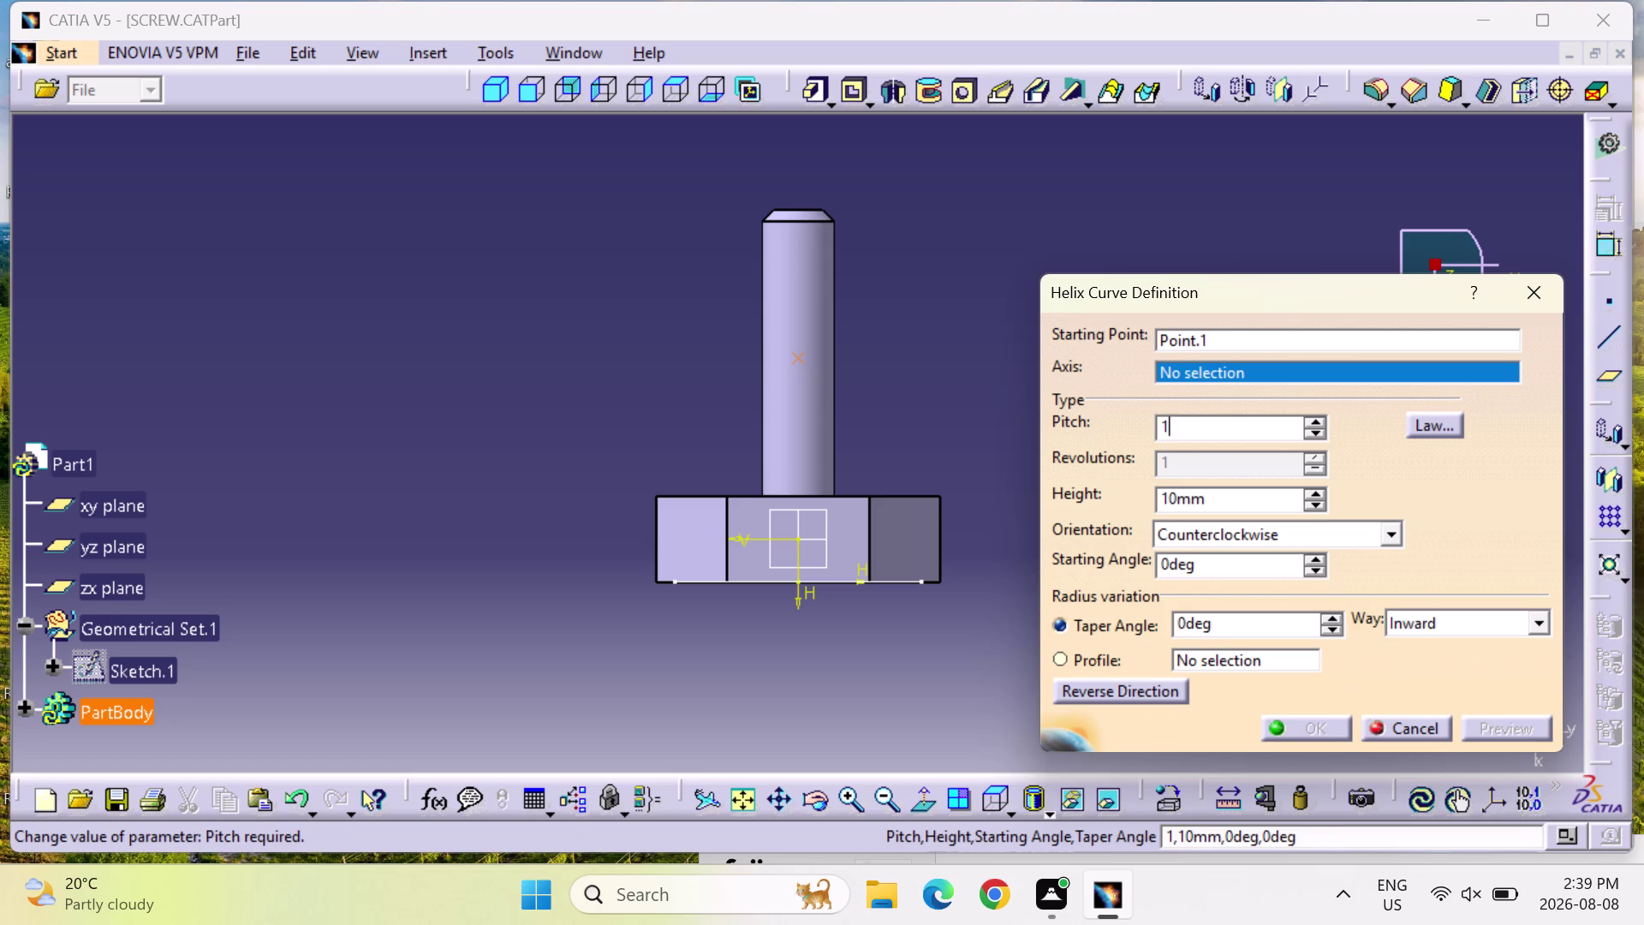
key(BackSpace)
key(4)
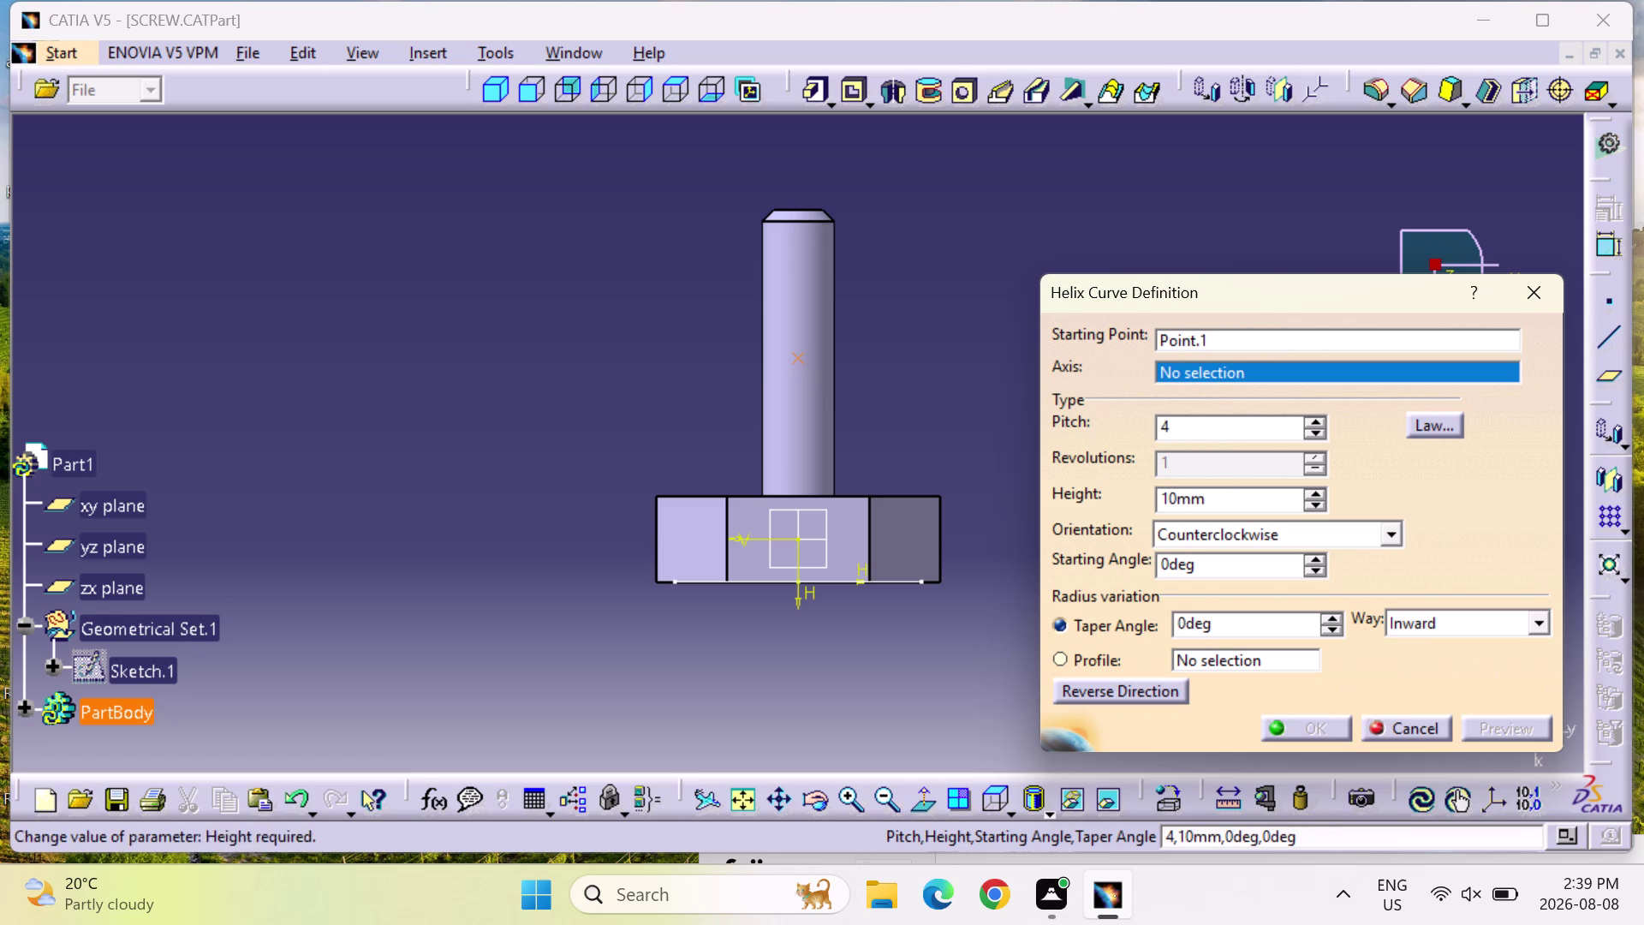
click(1282, 535)
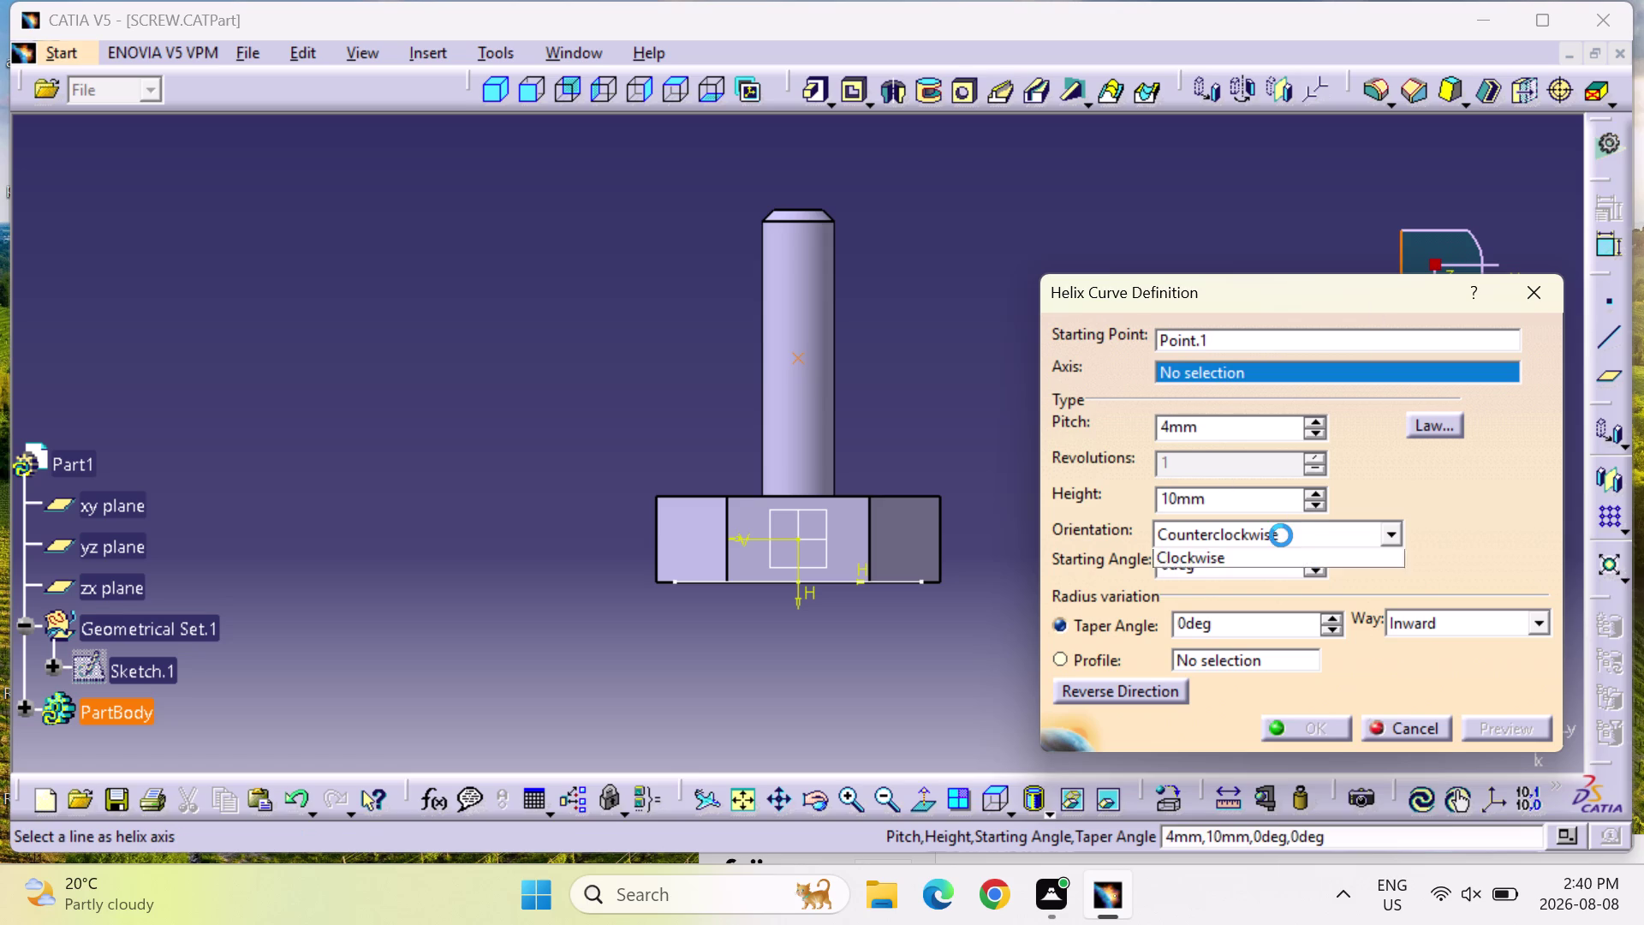
click(1273, 569)
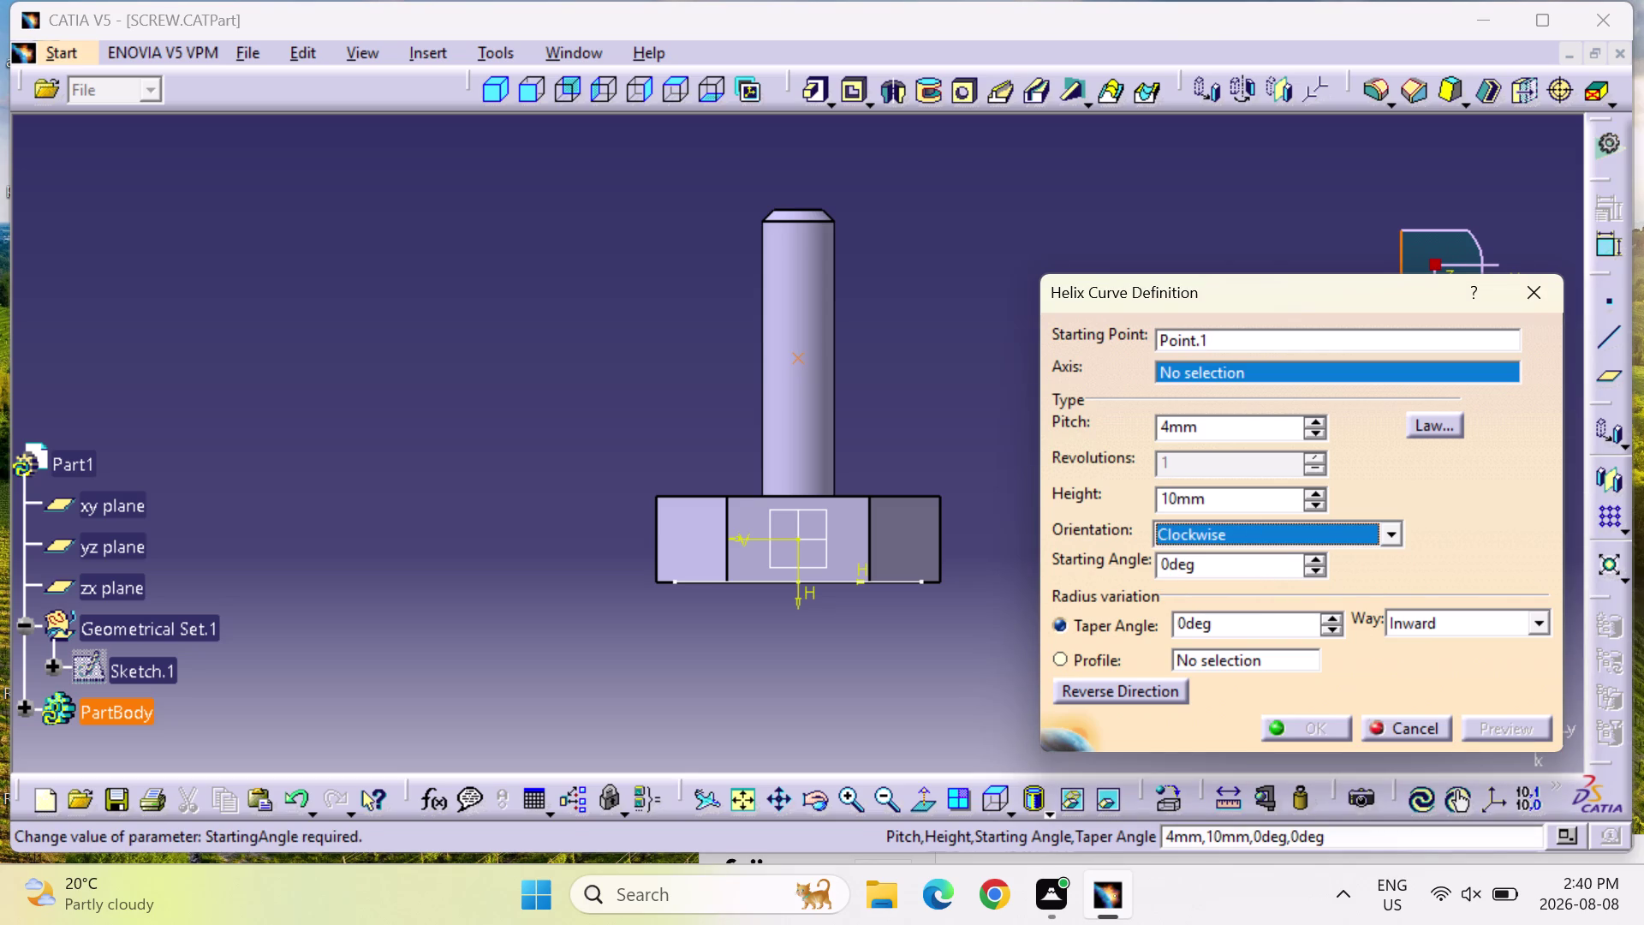
Use the X Axis as the helix axis.
click(799, 552)
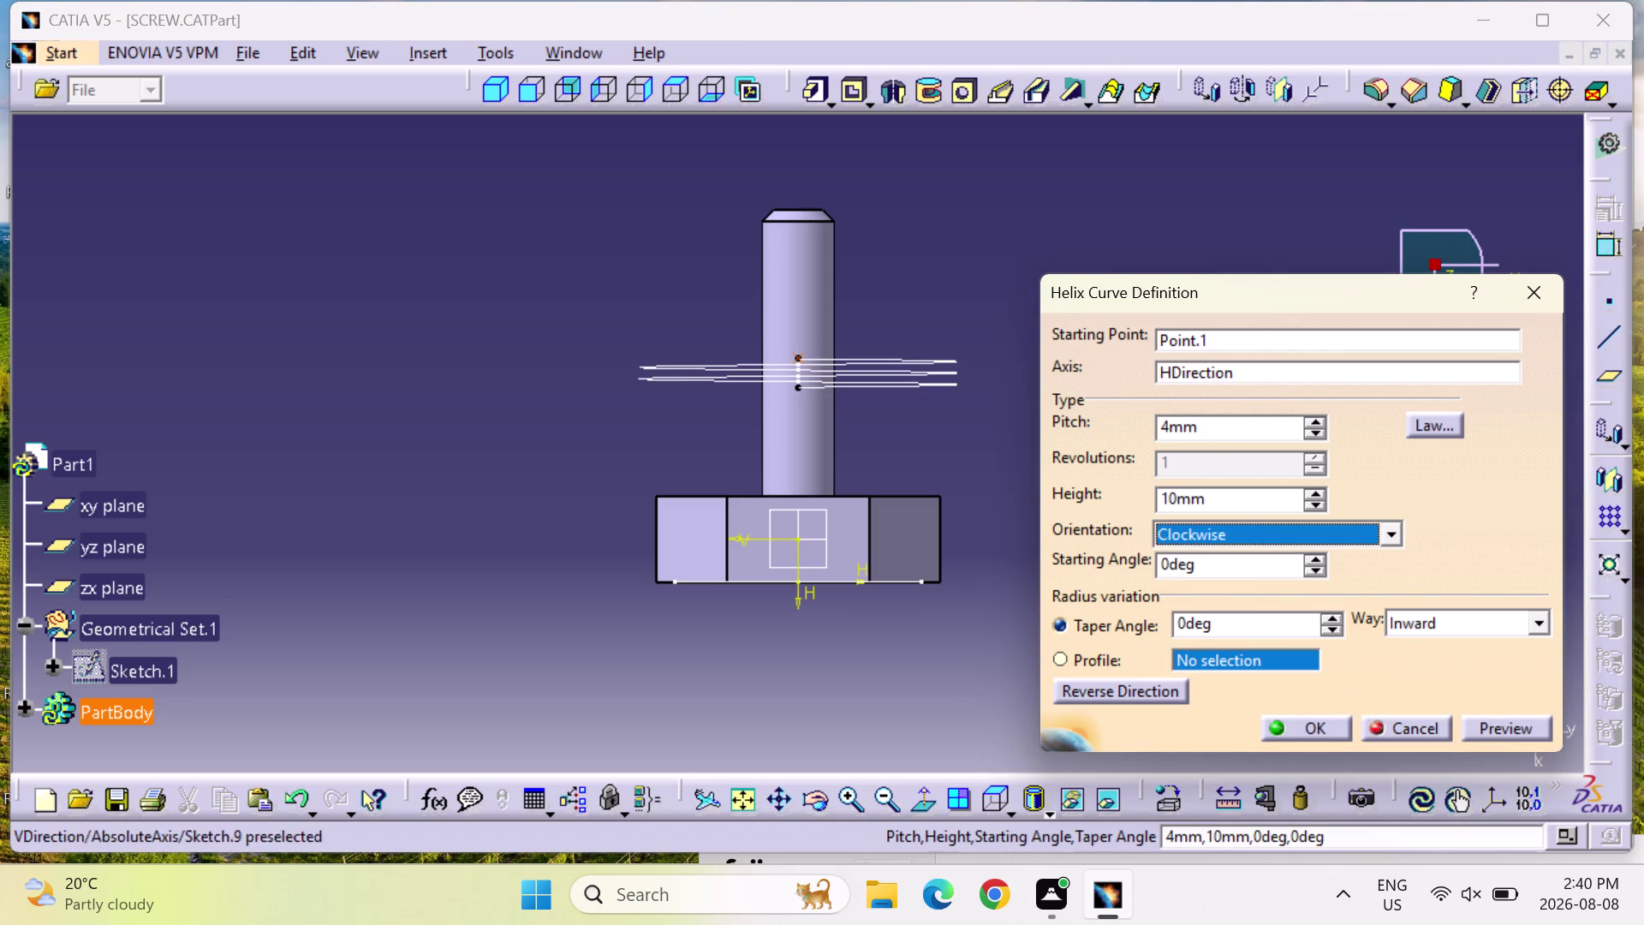
click(1264, 369)
right_click(1264, 370)
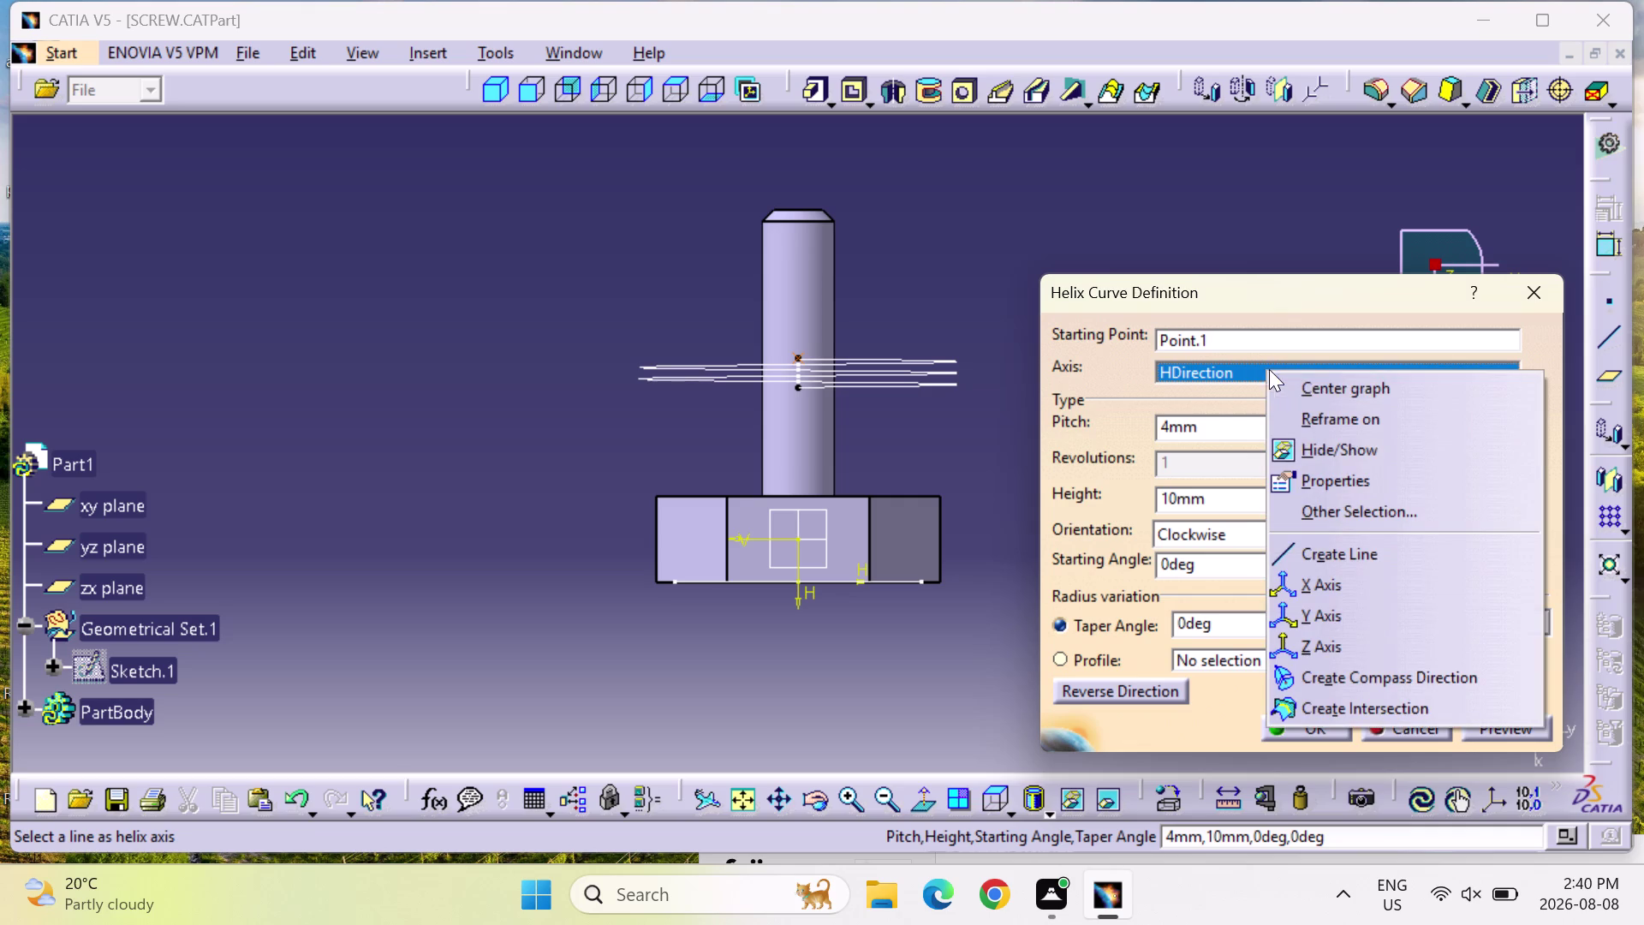
click(1362, 581)
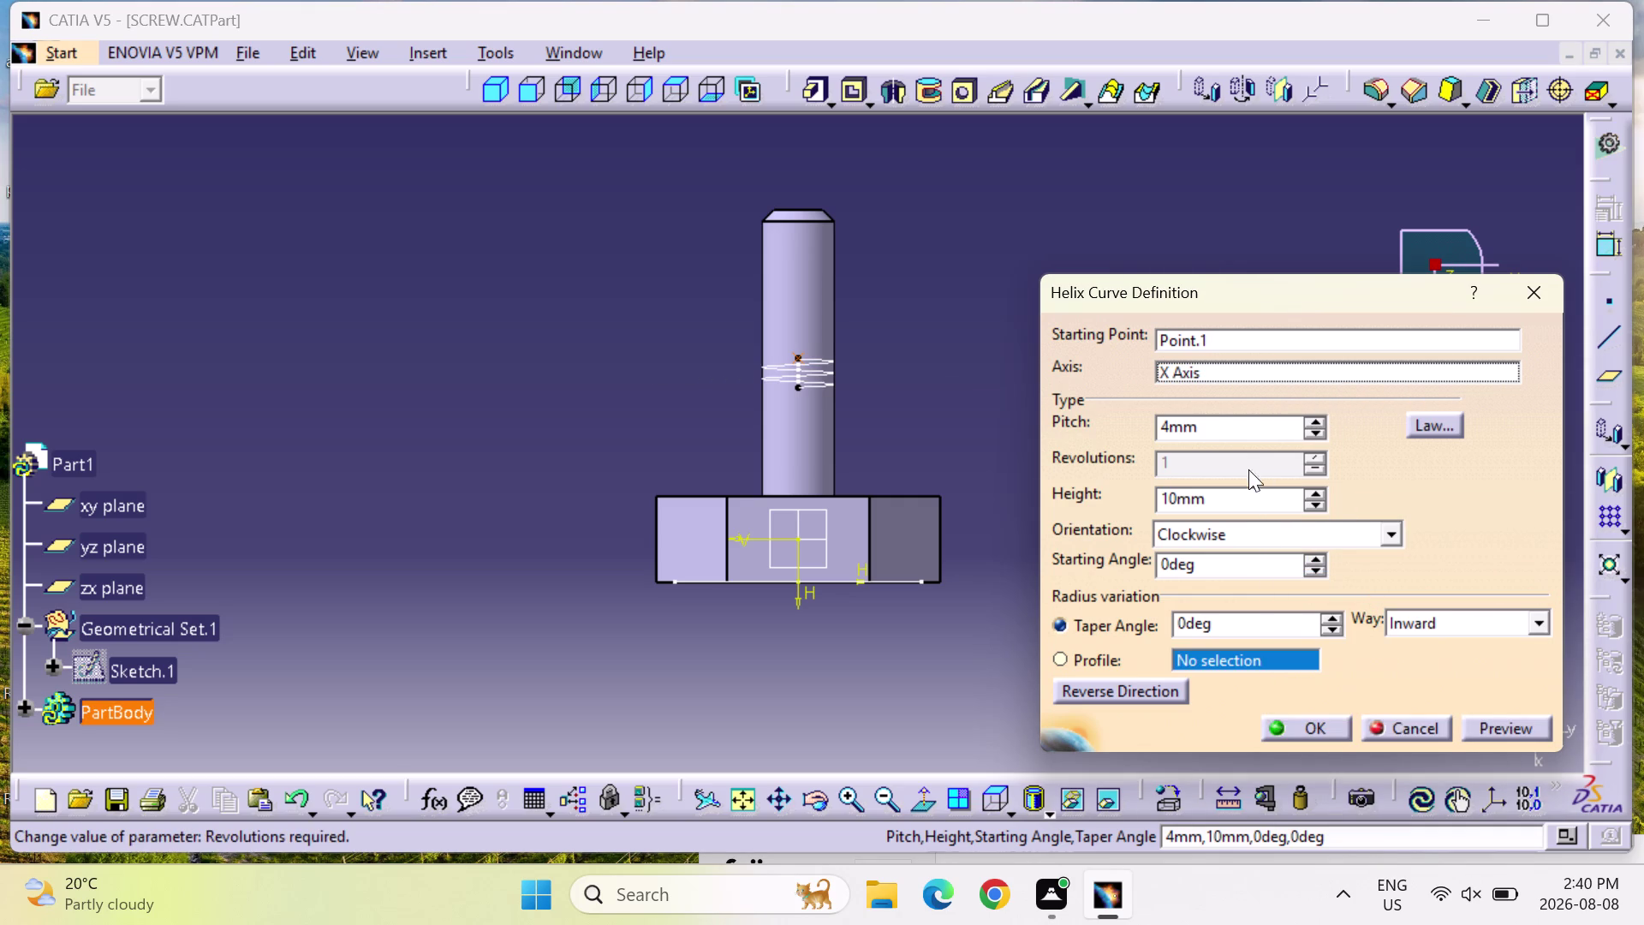
Set the helix height to 20 mm and pitch to 6 mm, and create it.
double_click(1236, 435)
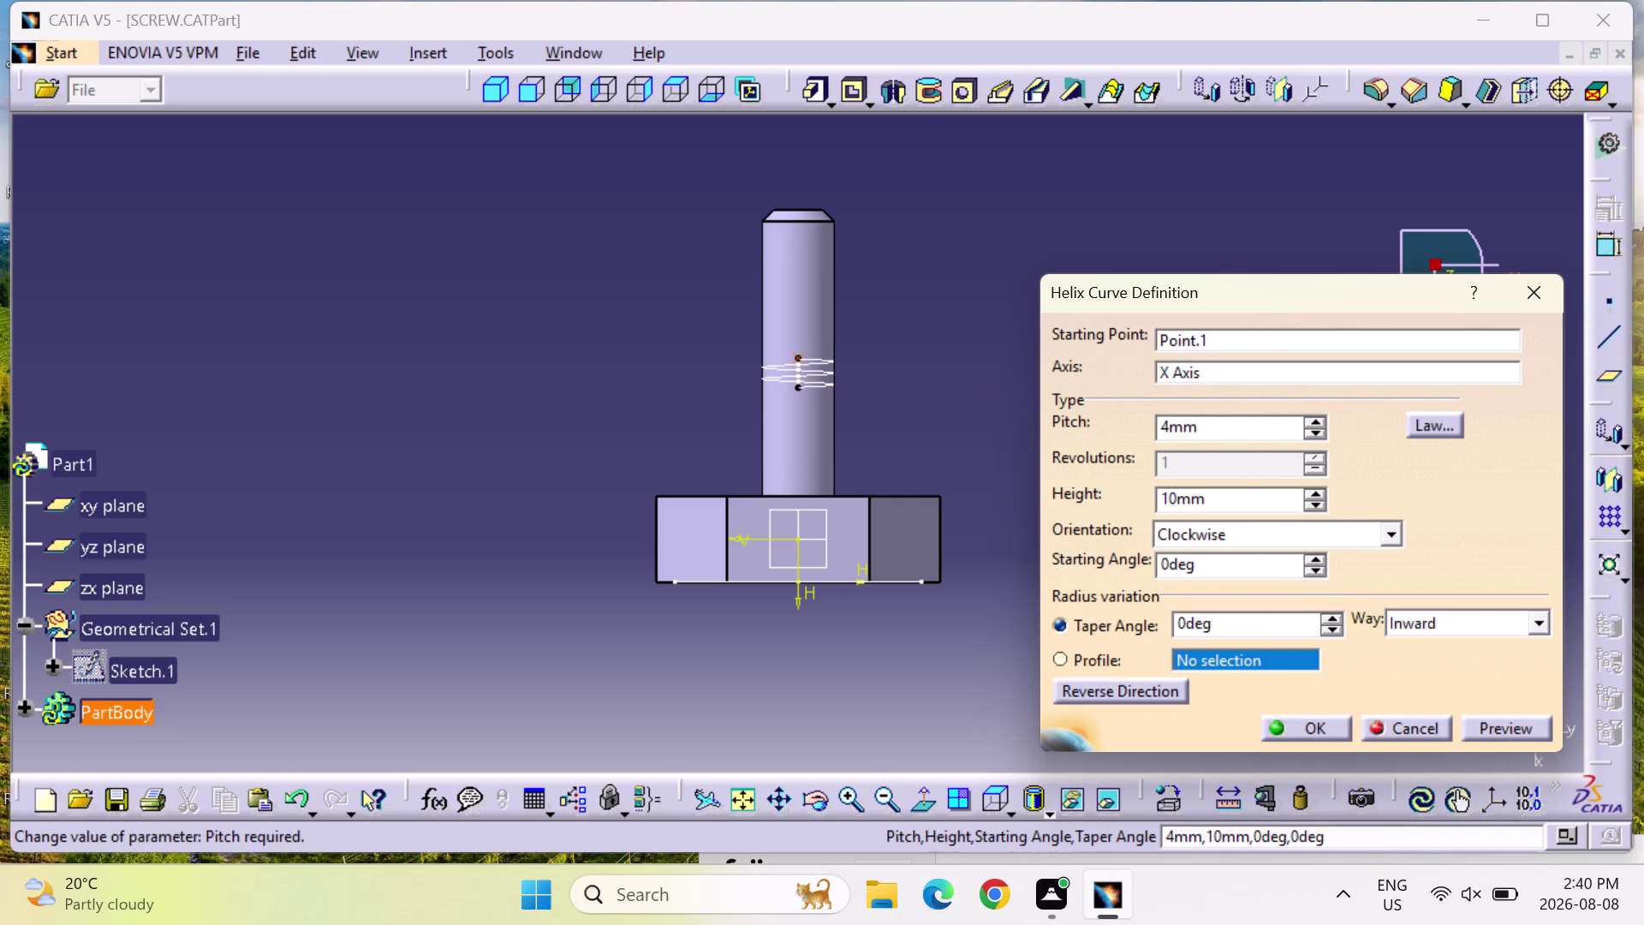
click(1237, 428)
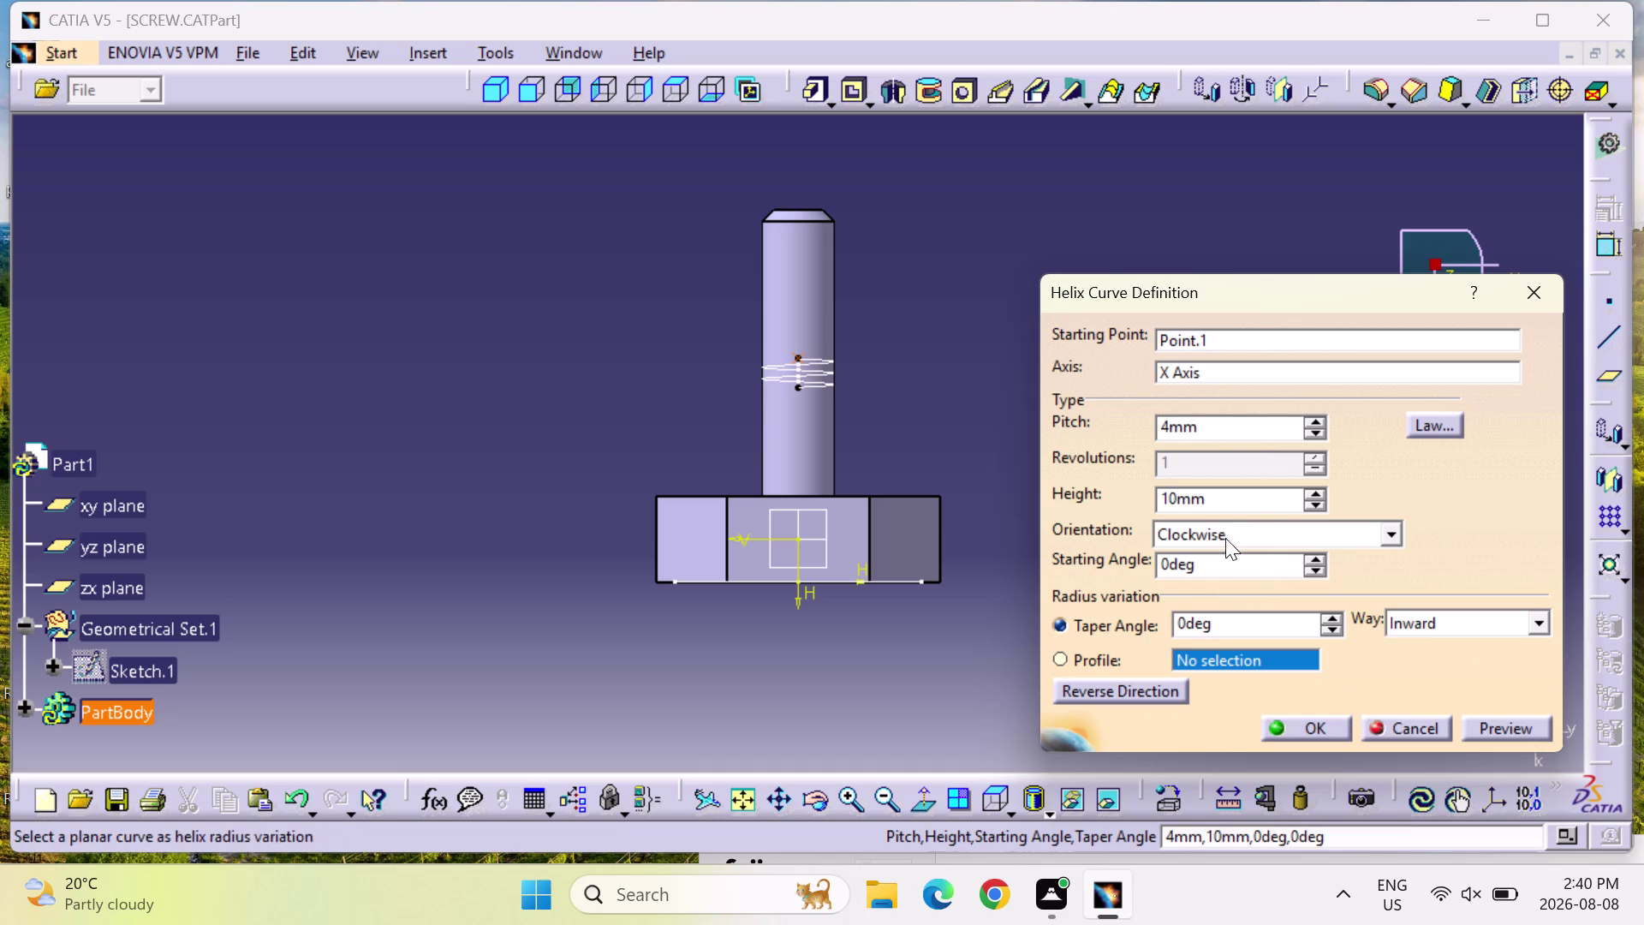
double_click(1219, 506)
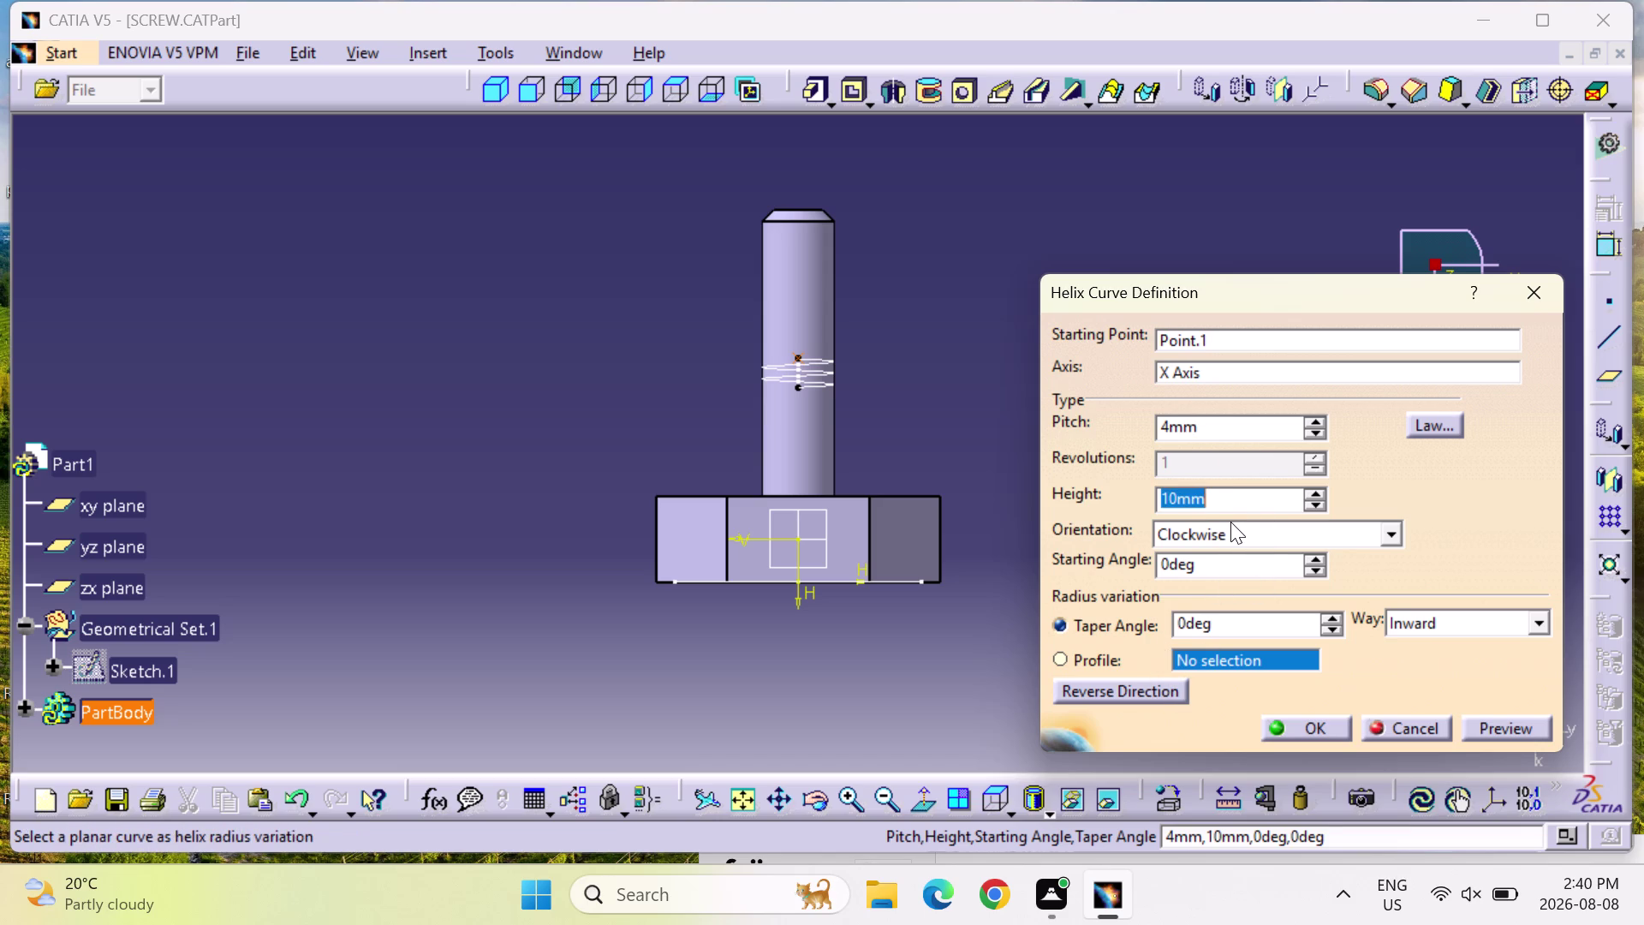
text(20)
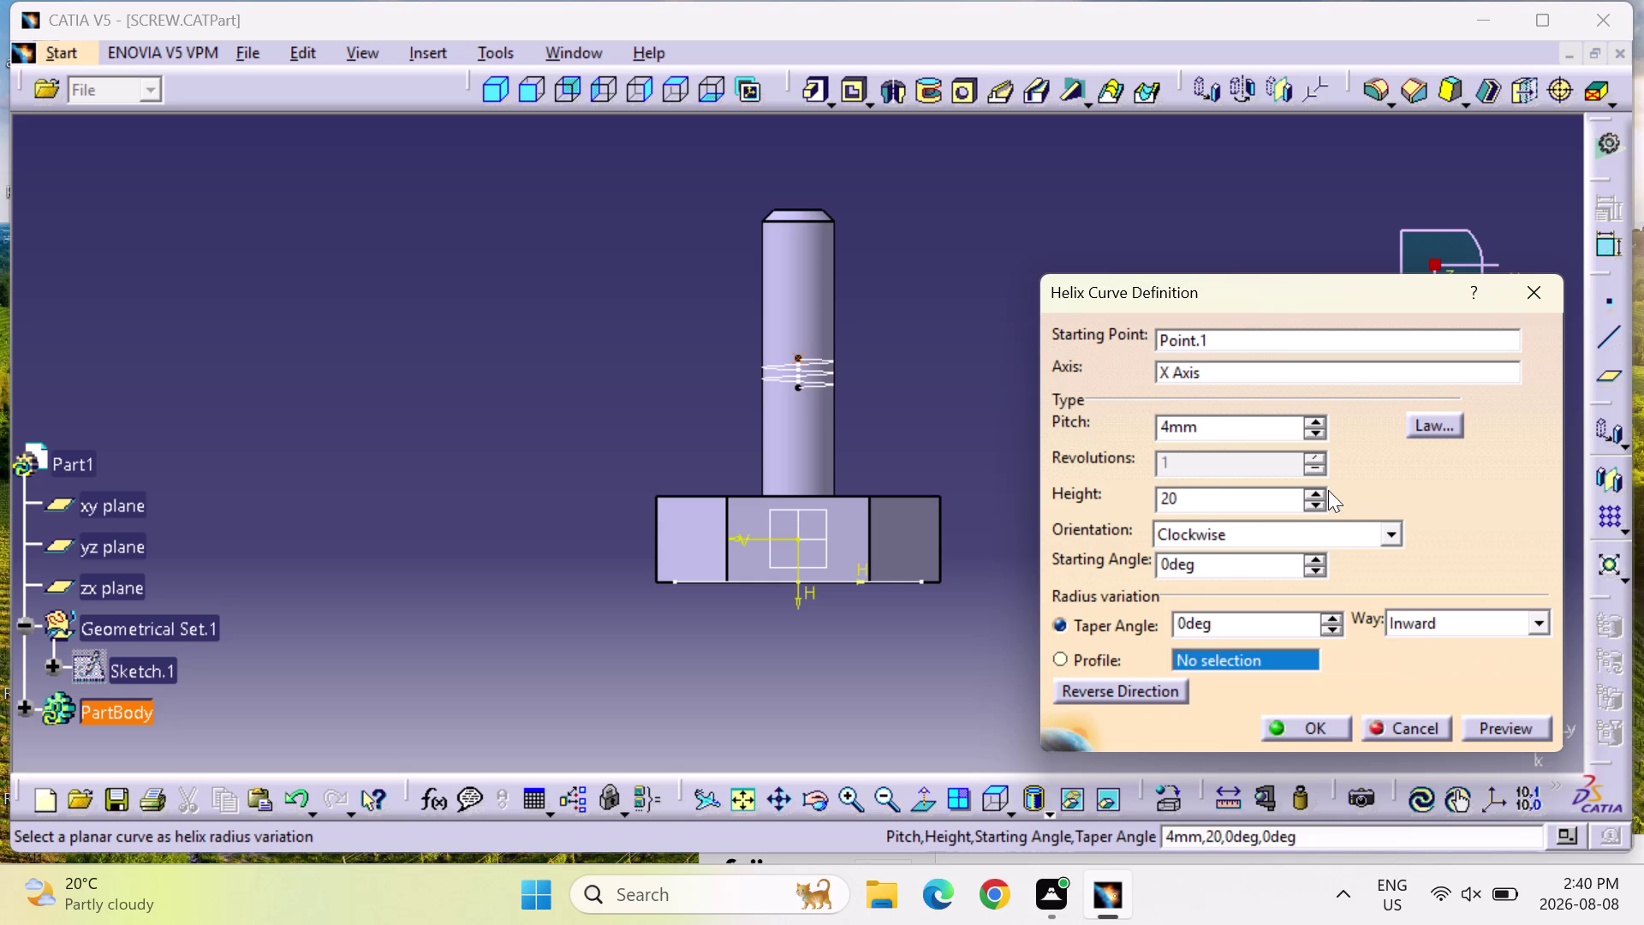
click(1137, 689)
click(1138, 690)
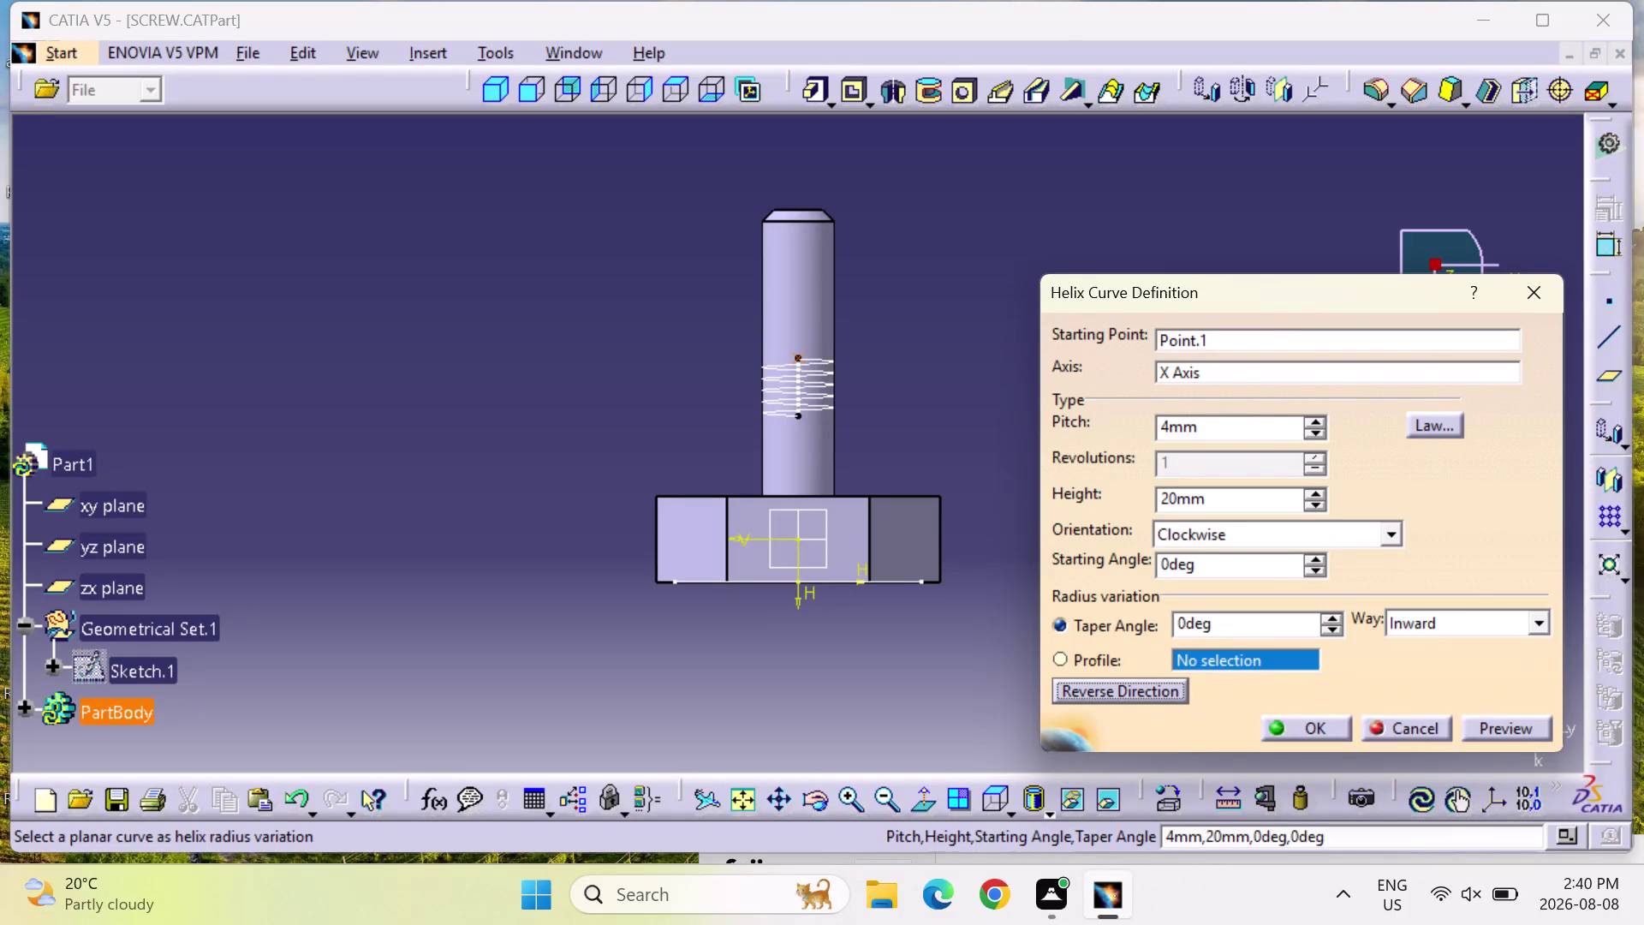
double_click(1260, 426)
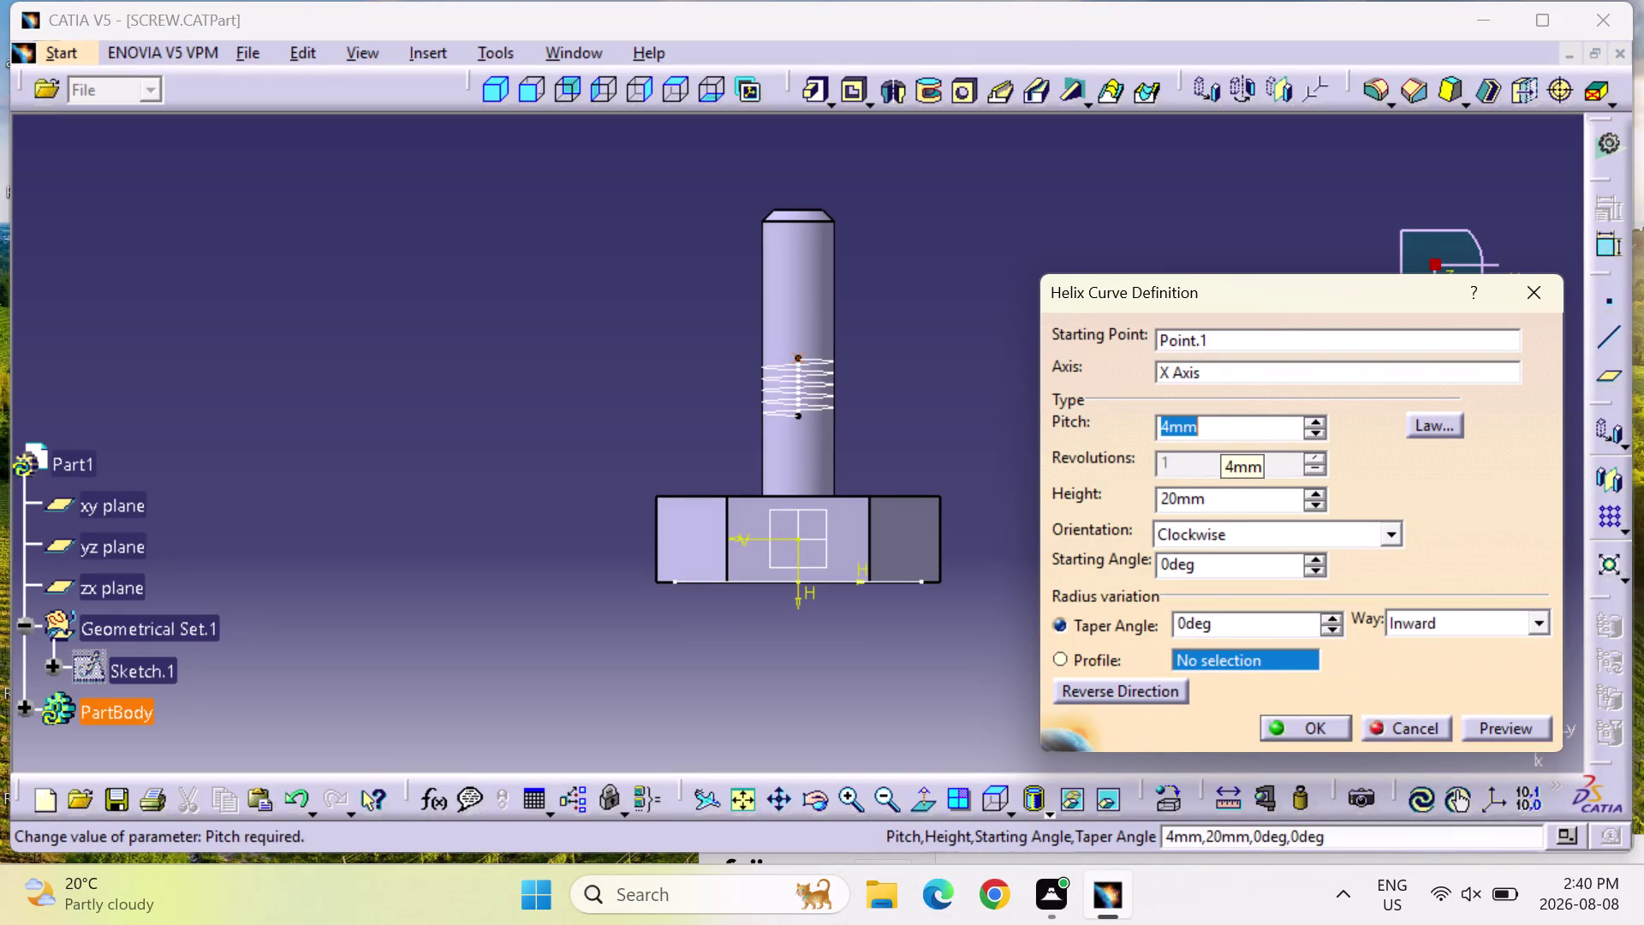
key(6)
key(Return)
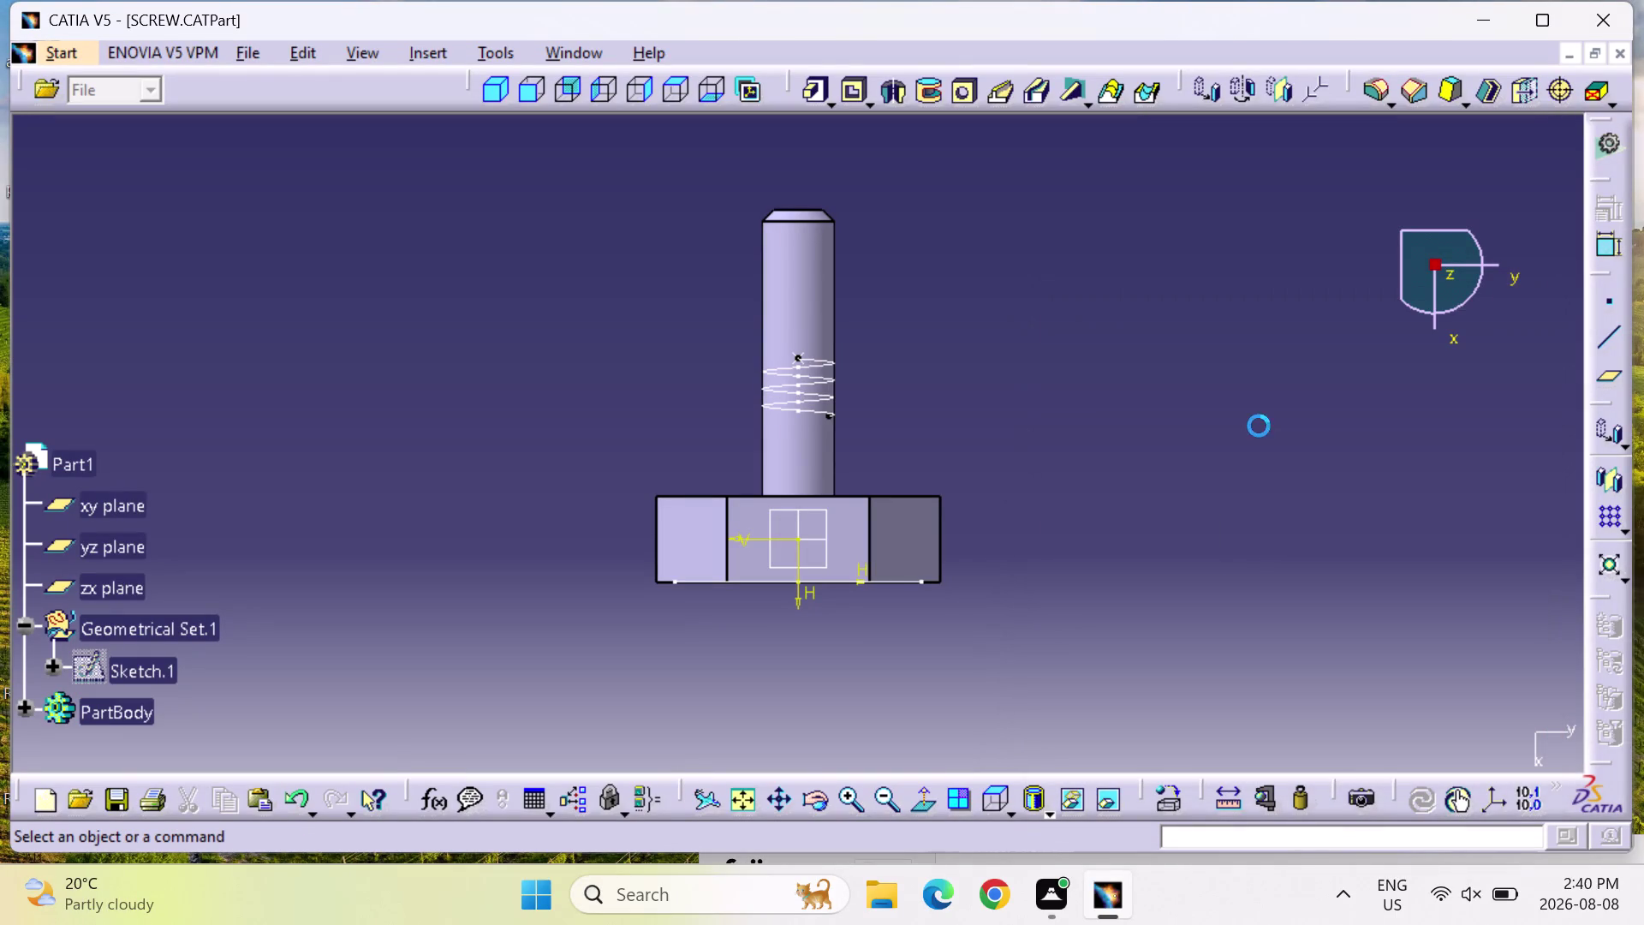
Redefine the helix height to 40 mm, then to 60 mm.
double_click(823, 380)
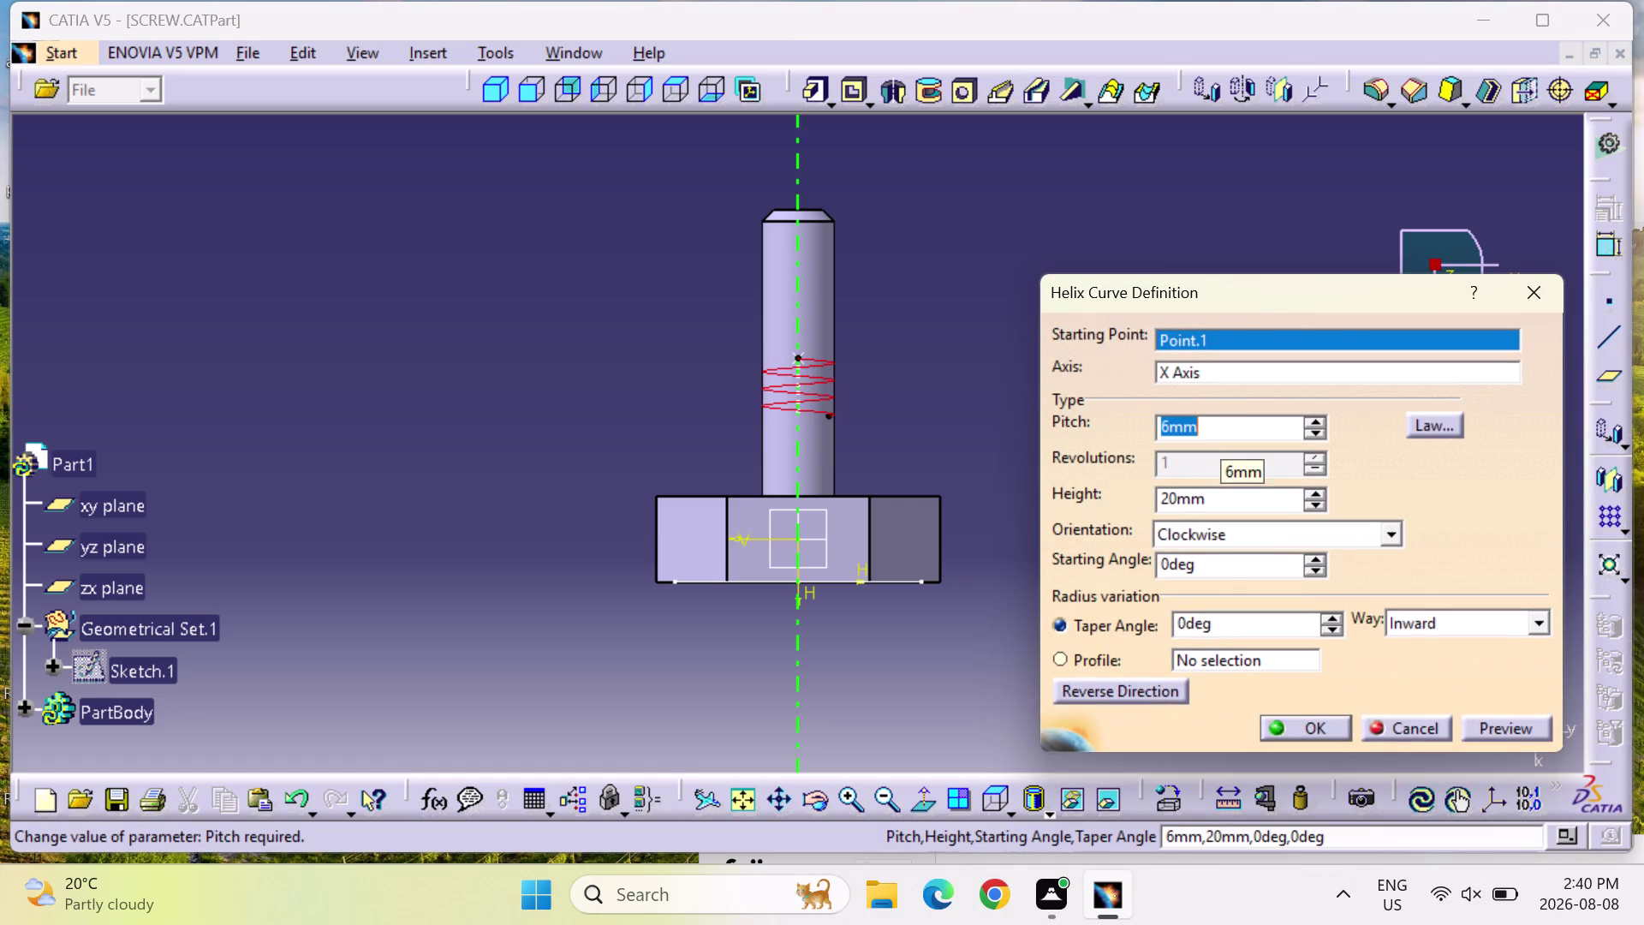
double_click(1226, 506)
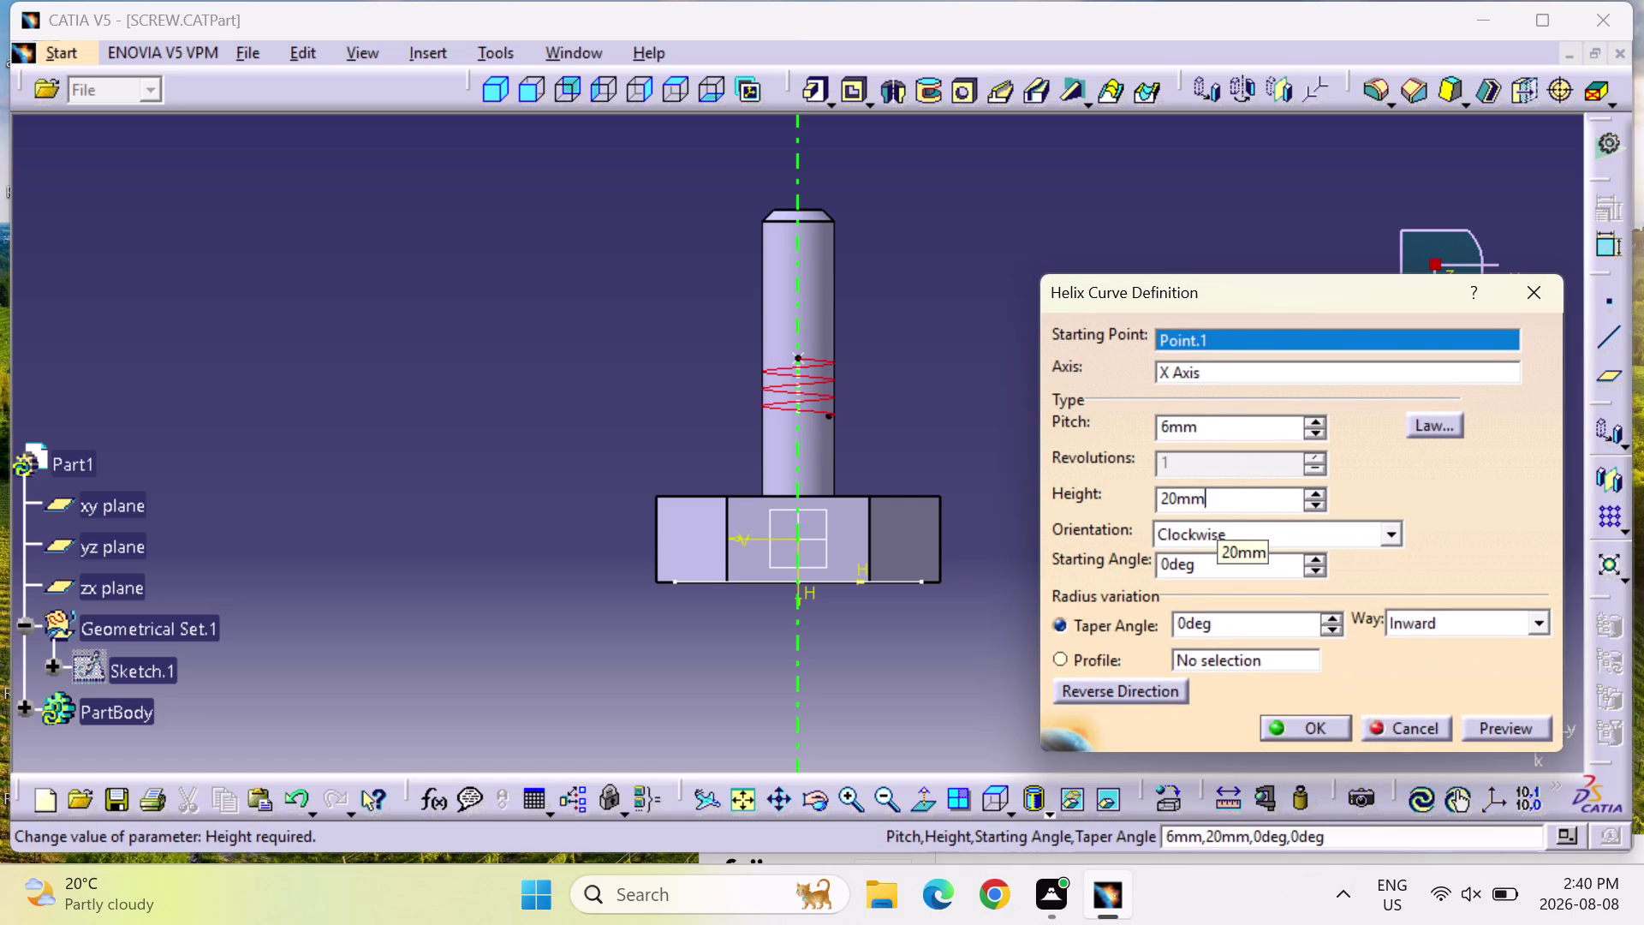
text(4)
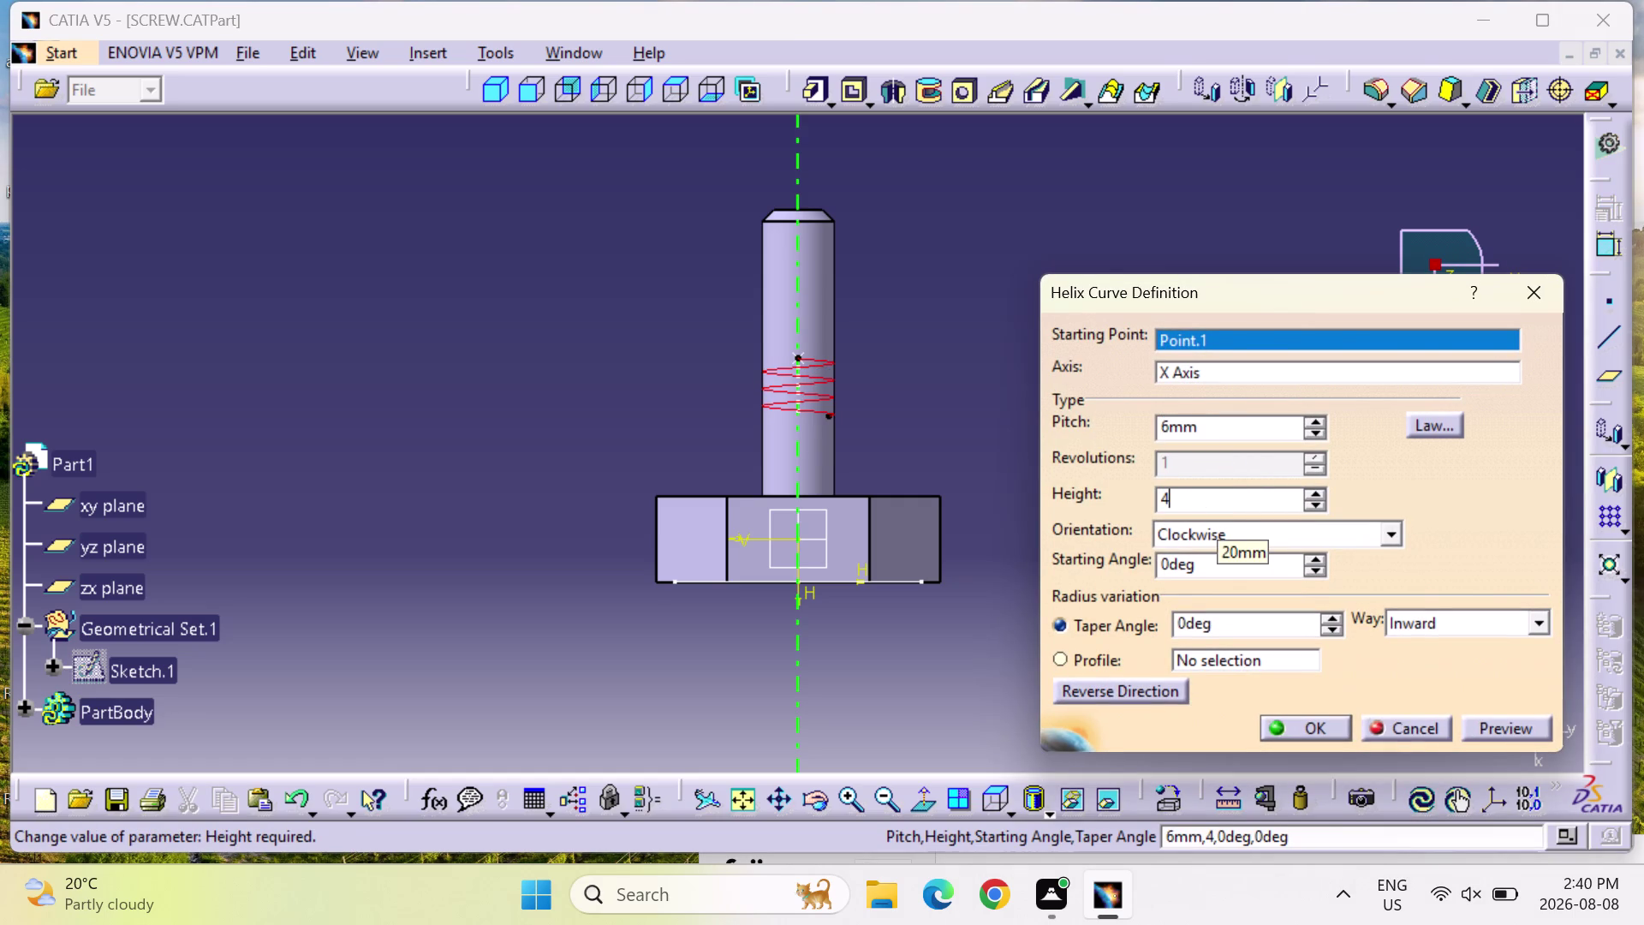
text(0)
key(Return)
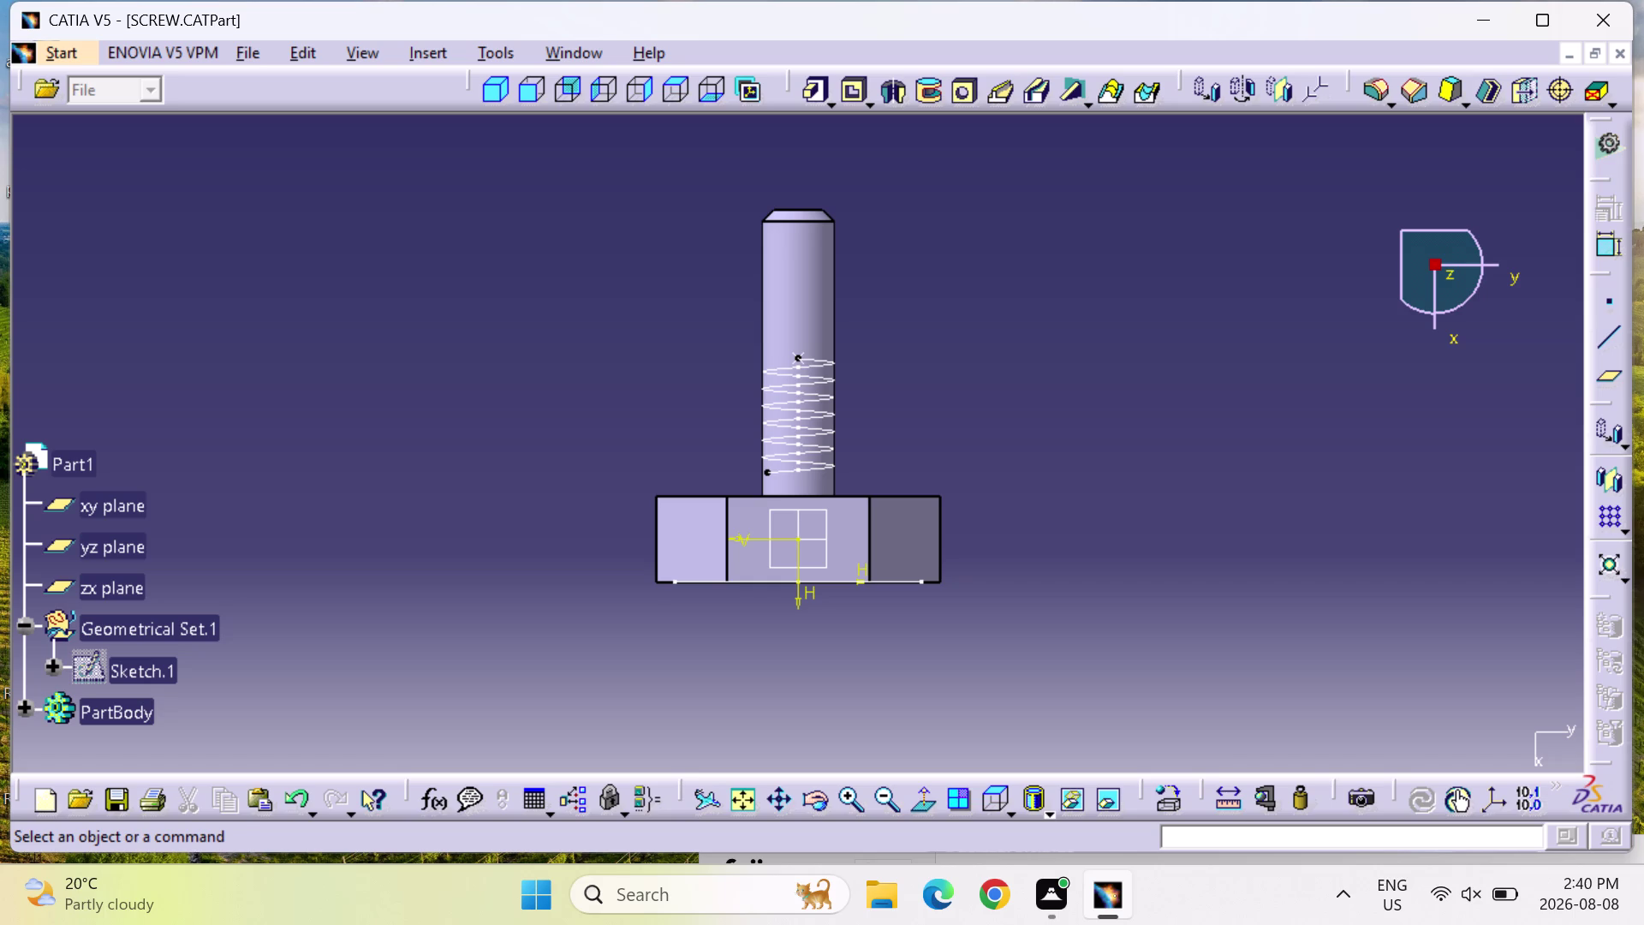
drag(802, 410, 805, 392)
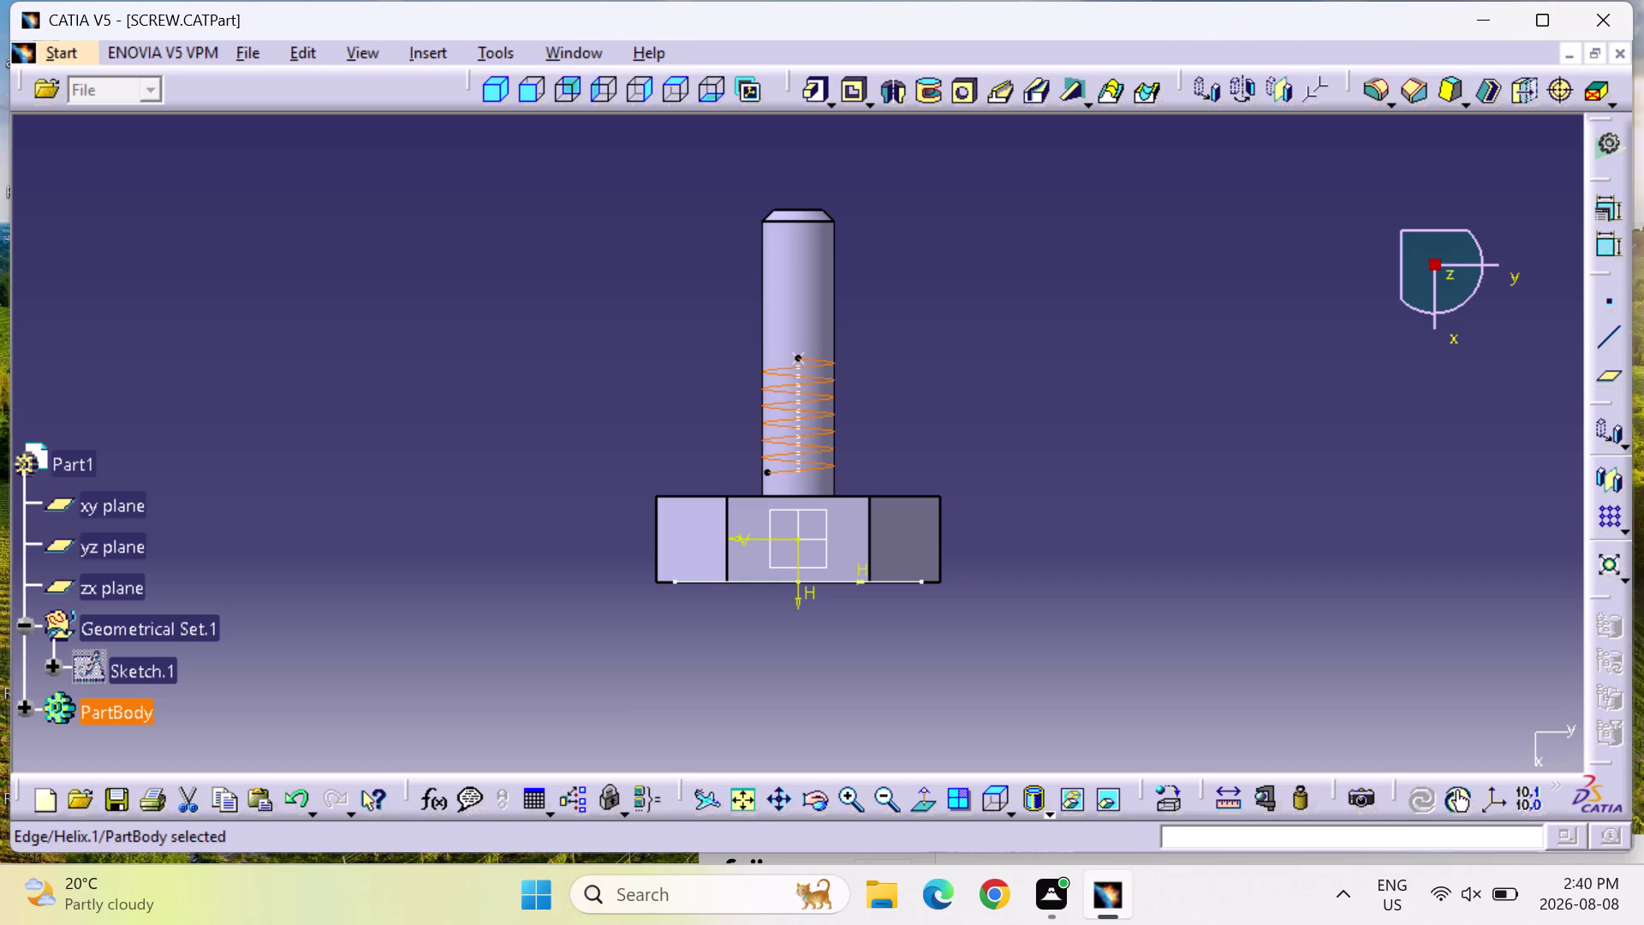
drag(805, 392, 805, 389)
double_click(805, 411)
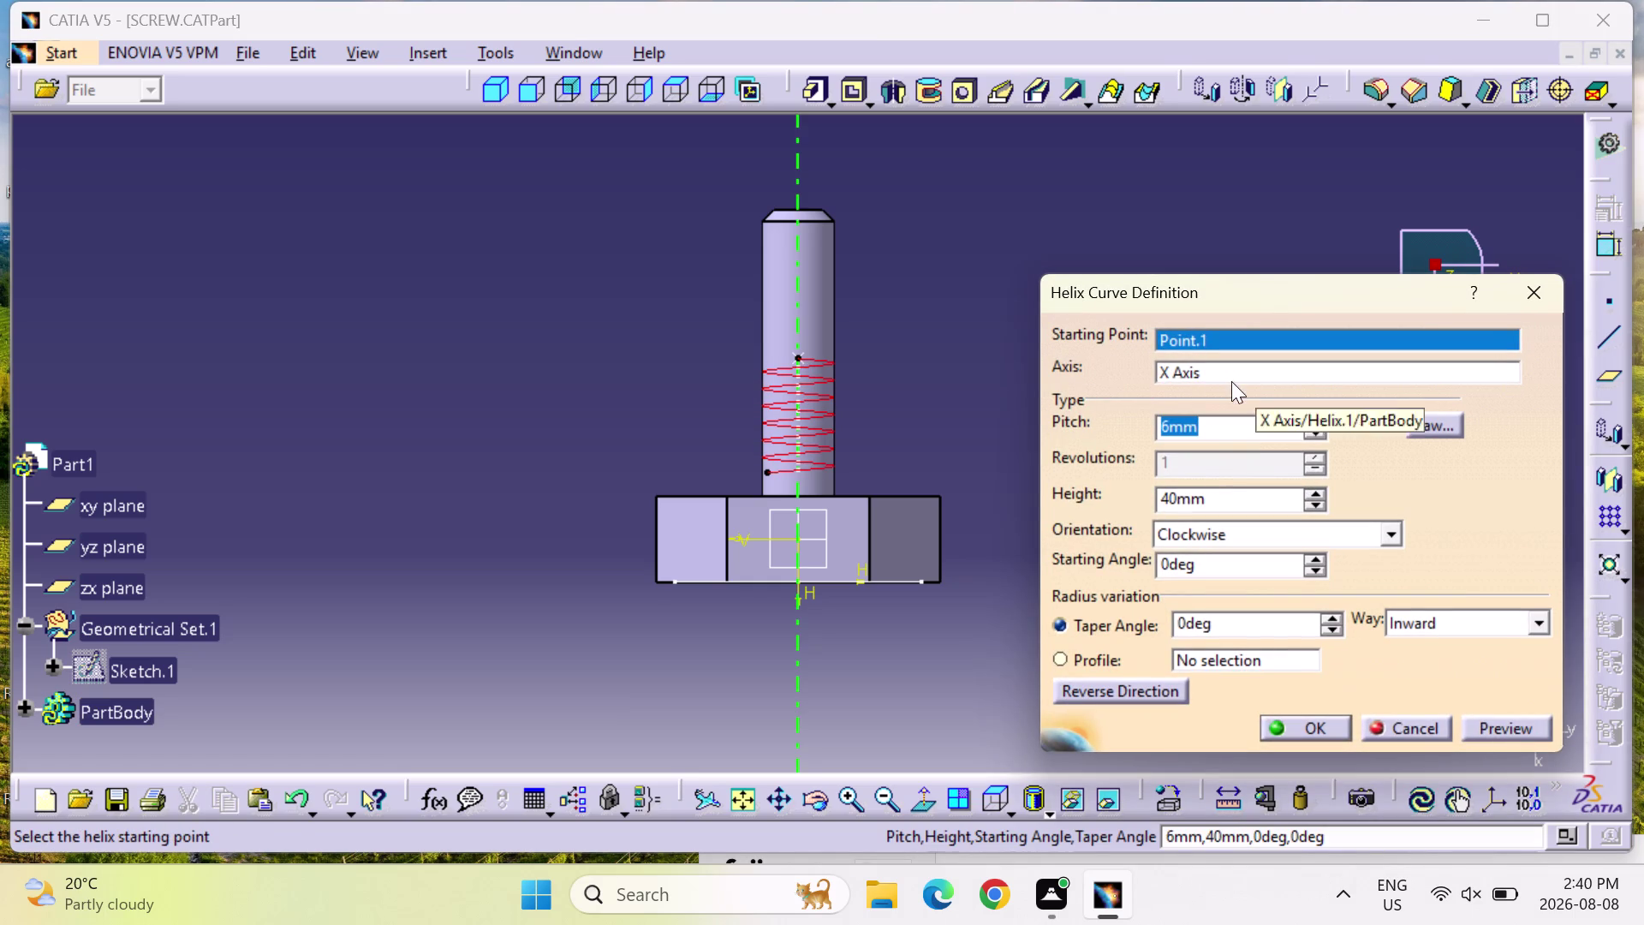
double_click(1220, 506)
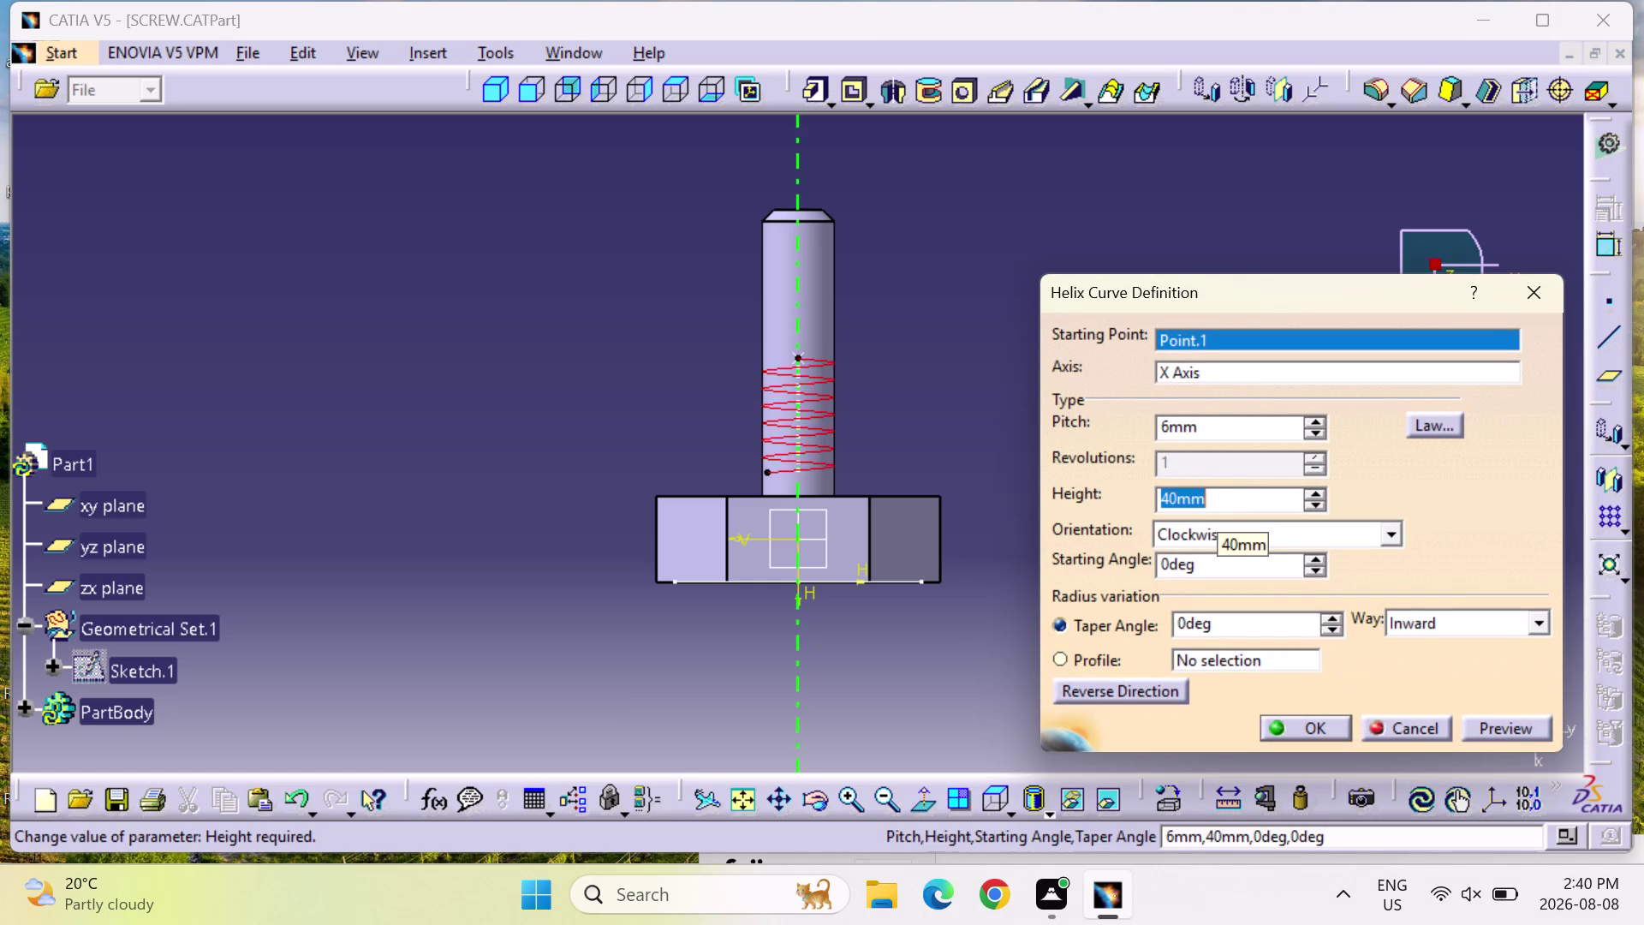
text(60)
key(Return)
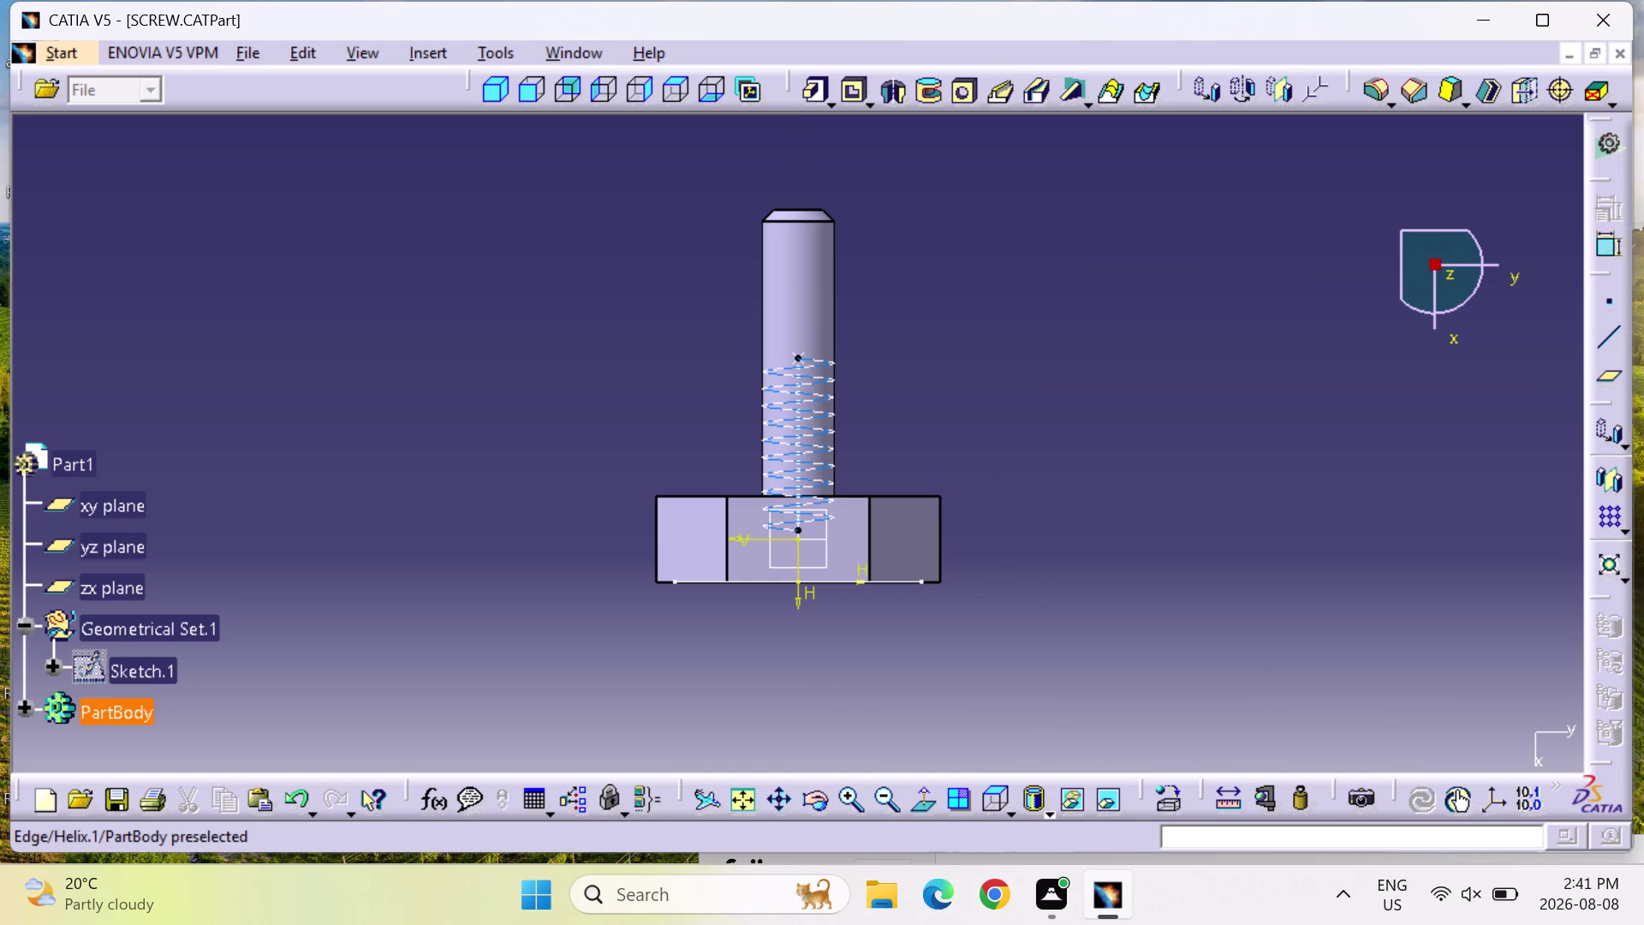
Select Helix.1, dismiss its context menu, and reopen the Helix Curve Definition.
drag(806, 443, 806, 406)
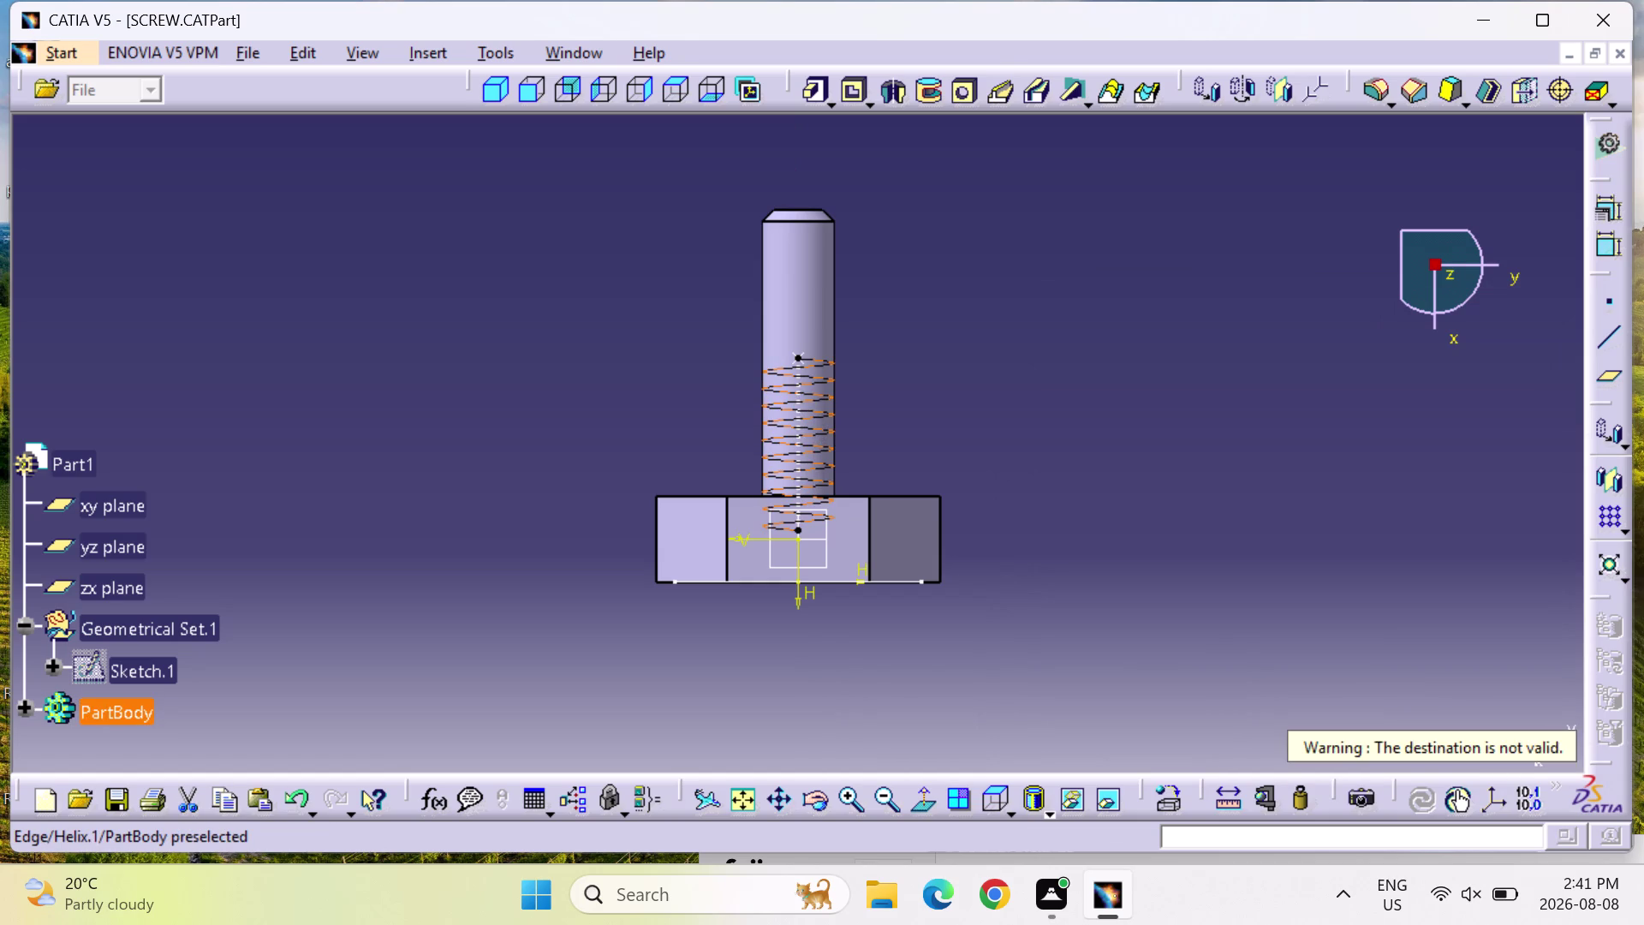
click(806, 377)
right_click(806, 376)
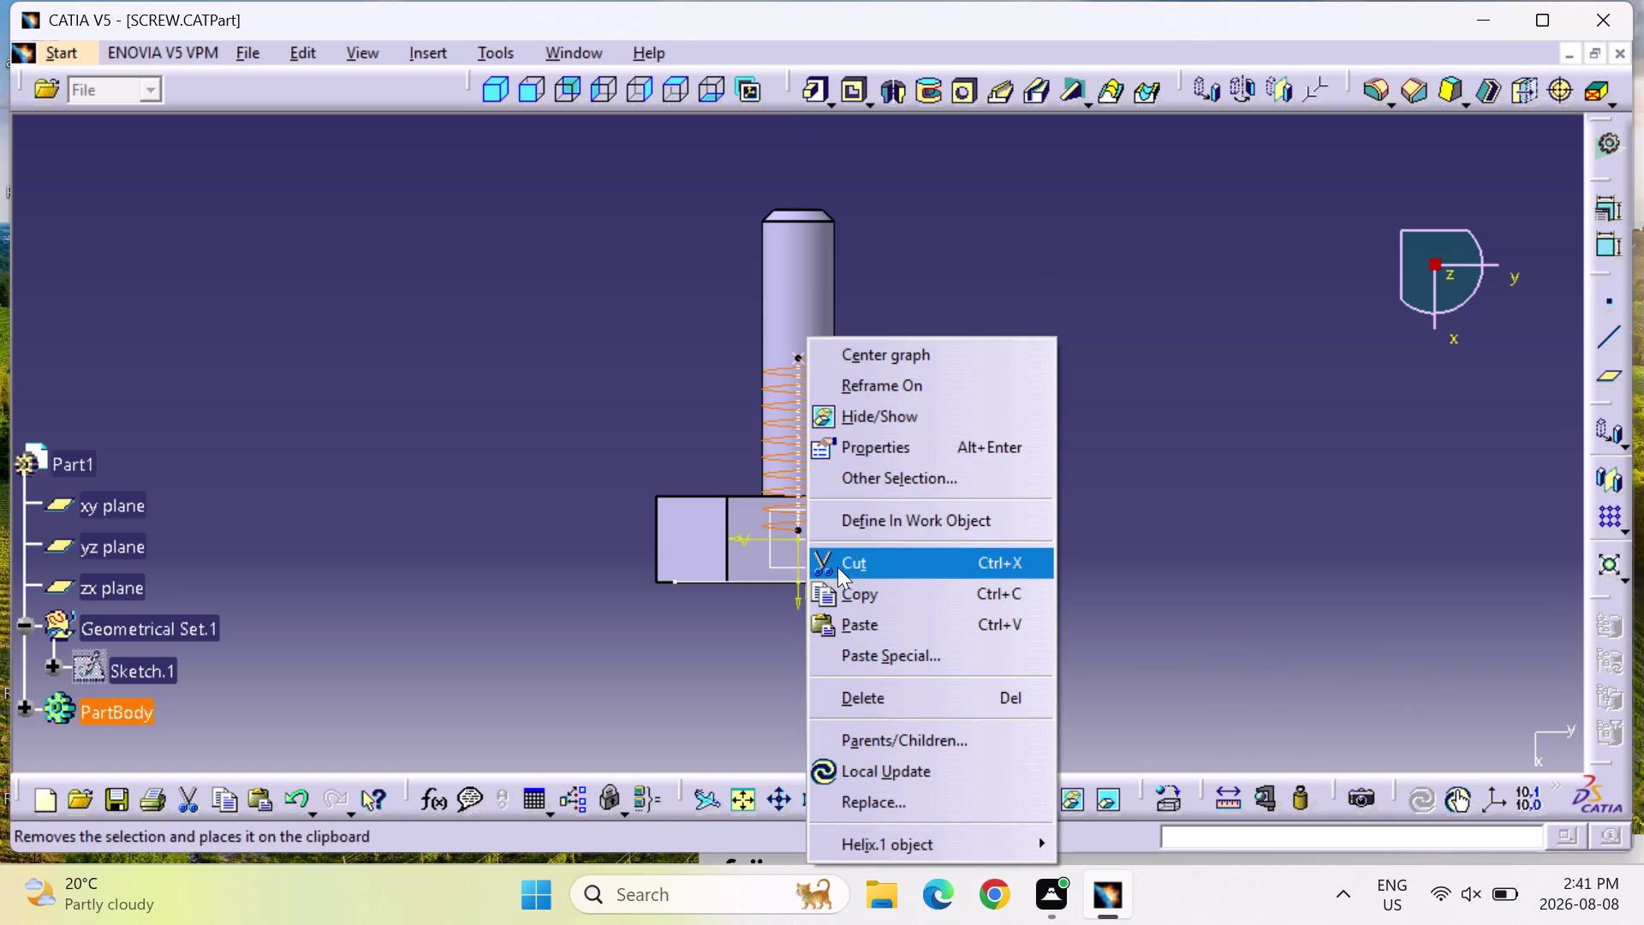
click(727, 669)
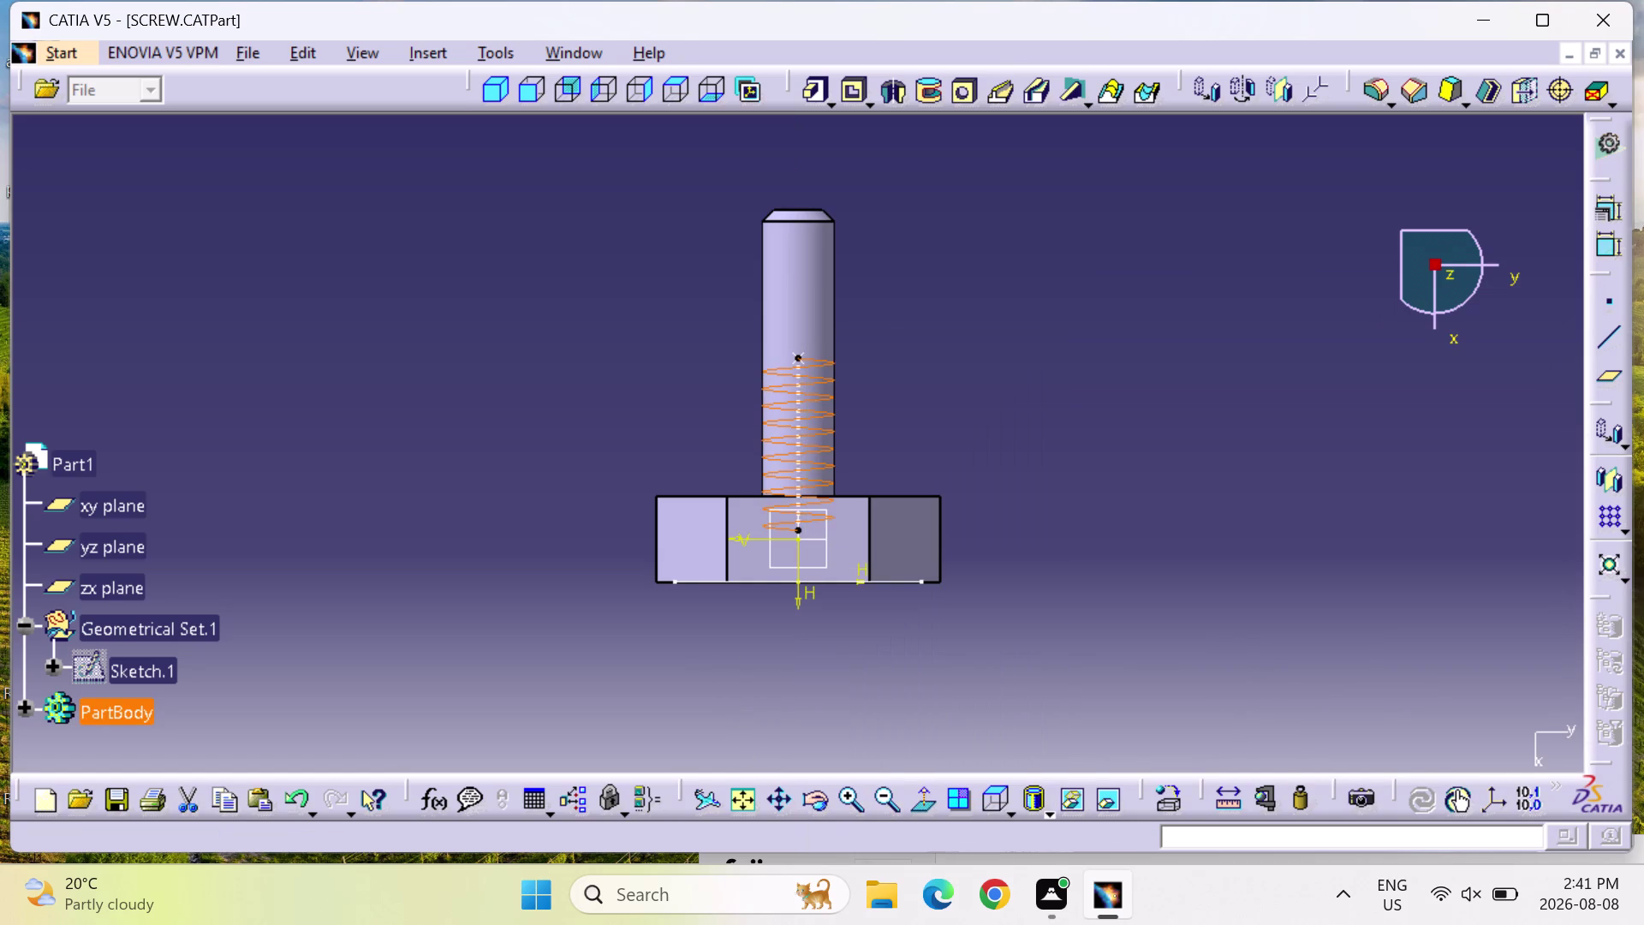
click(801, 439)
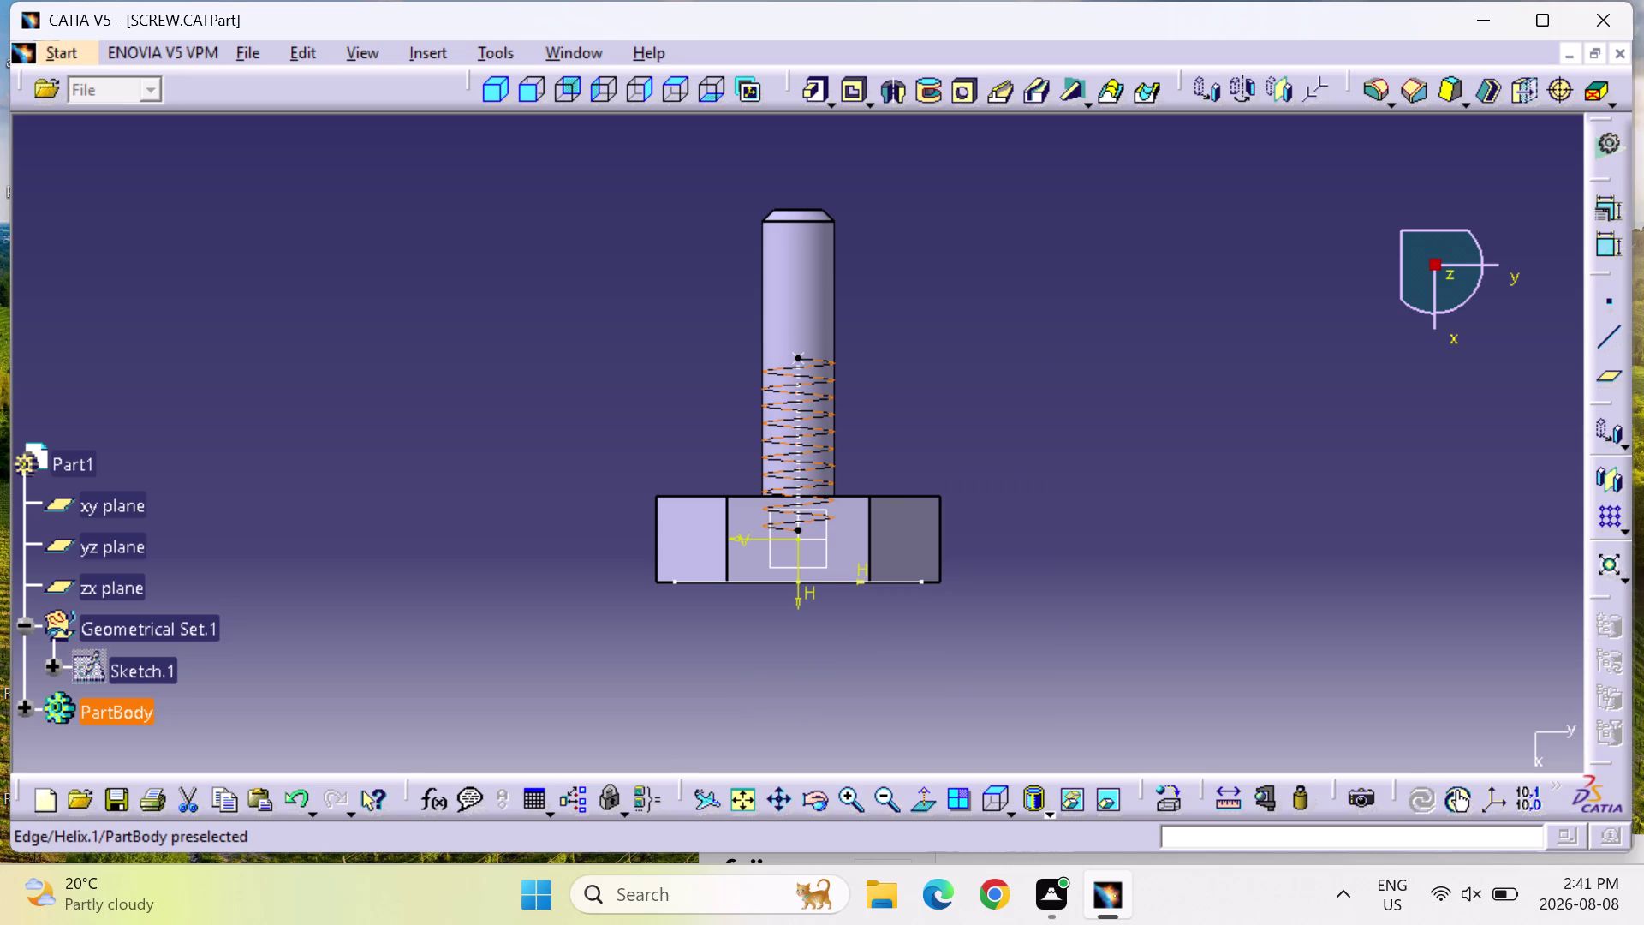
double_click(802, 473)
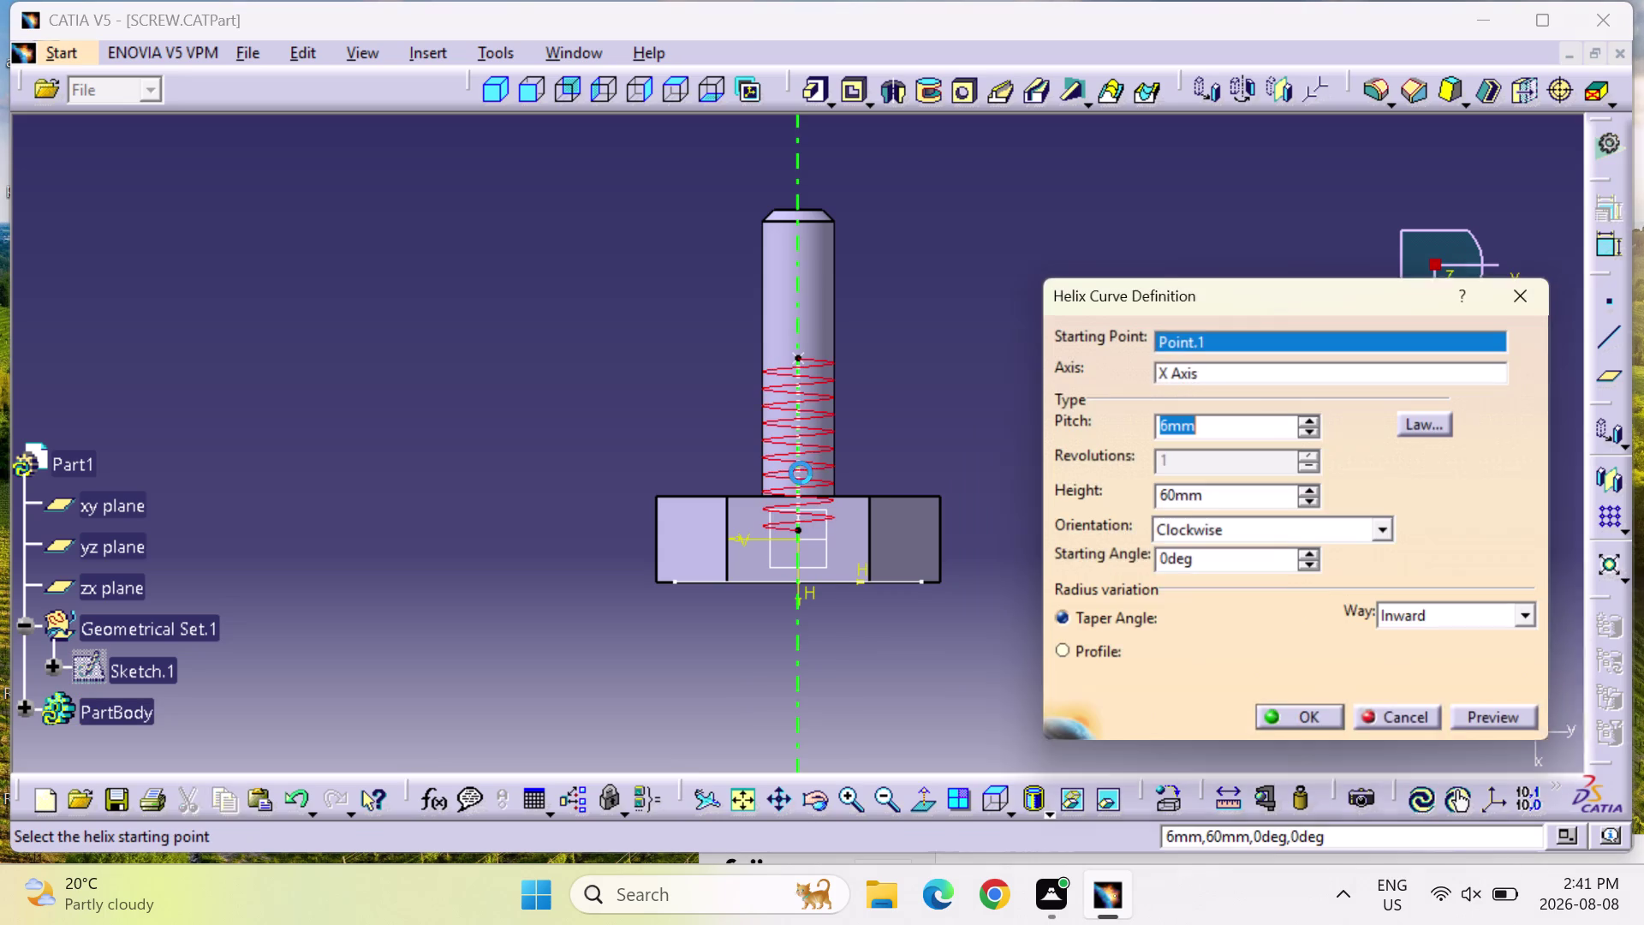
Reverse the helix direction so it winds upward, and set its height to 50 mm.
click(1124, 684)
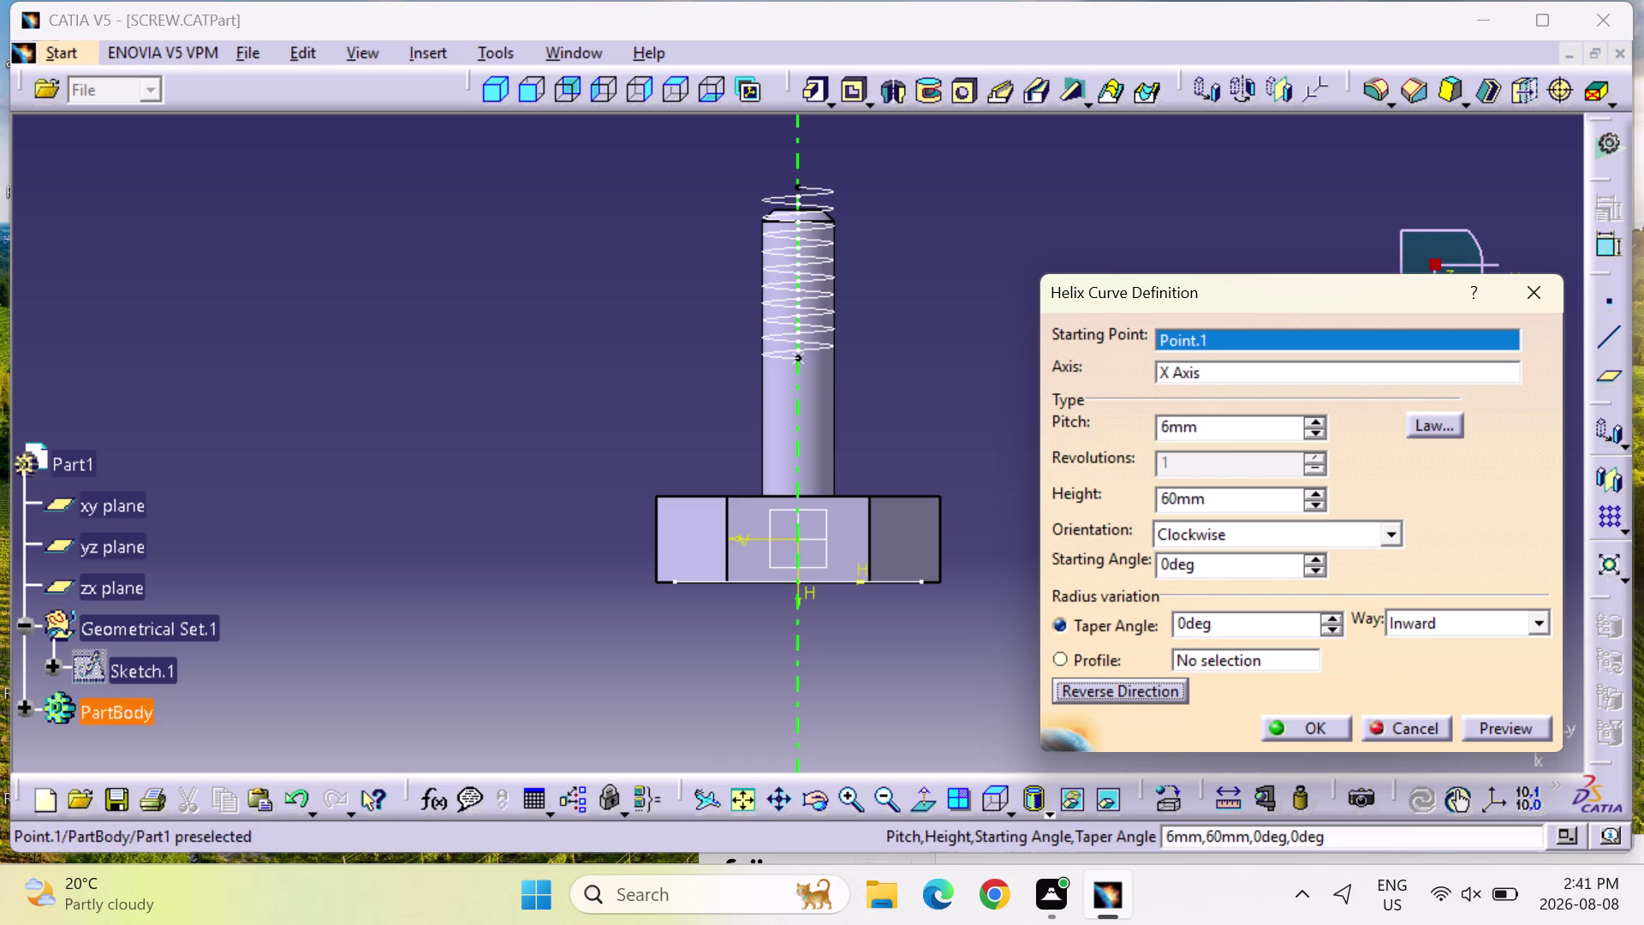
drag(797, 347, 800, 379)
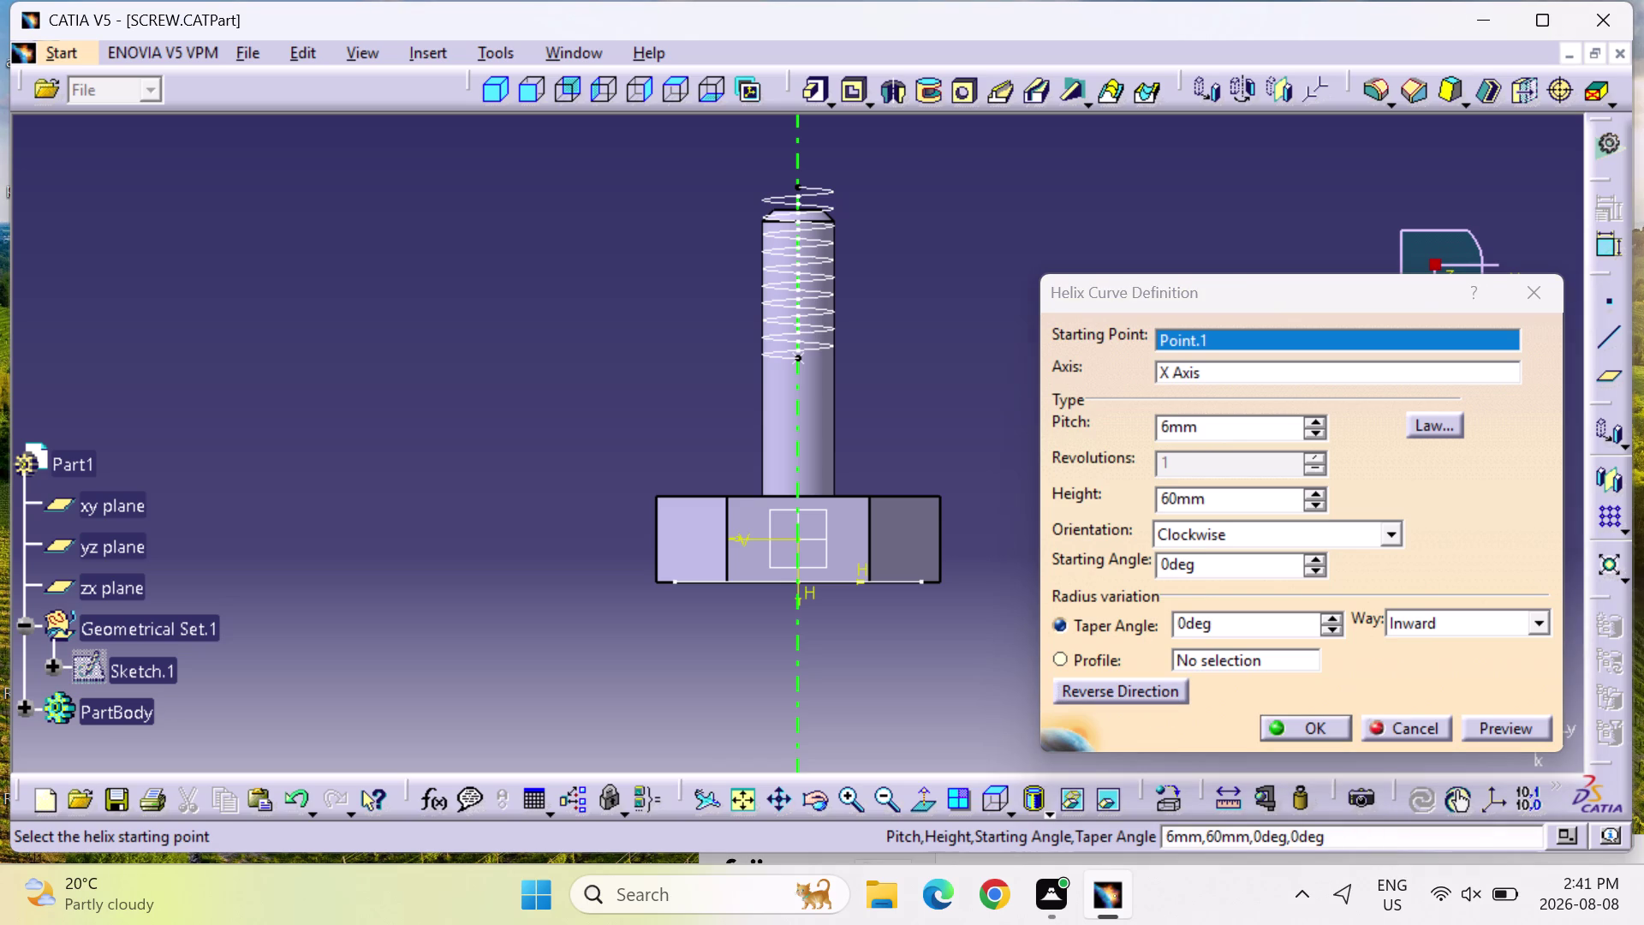
double_click(1222, 504)
text(50)
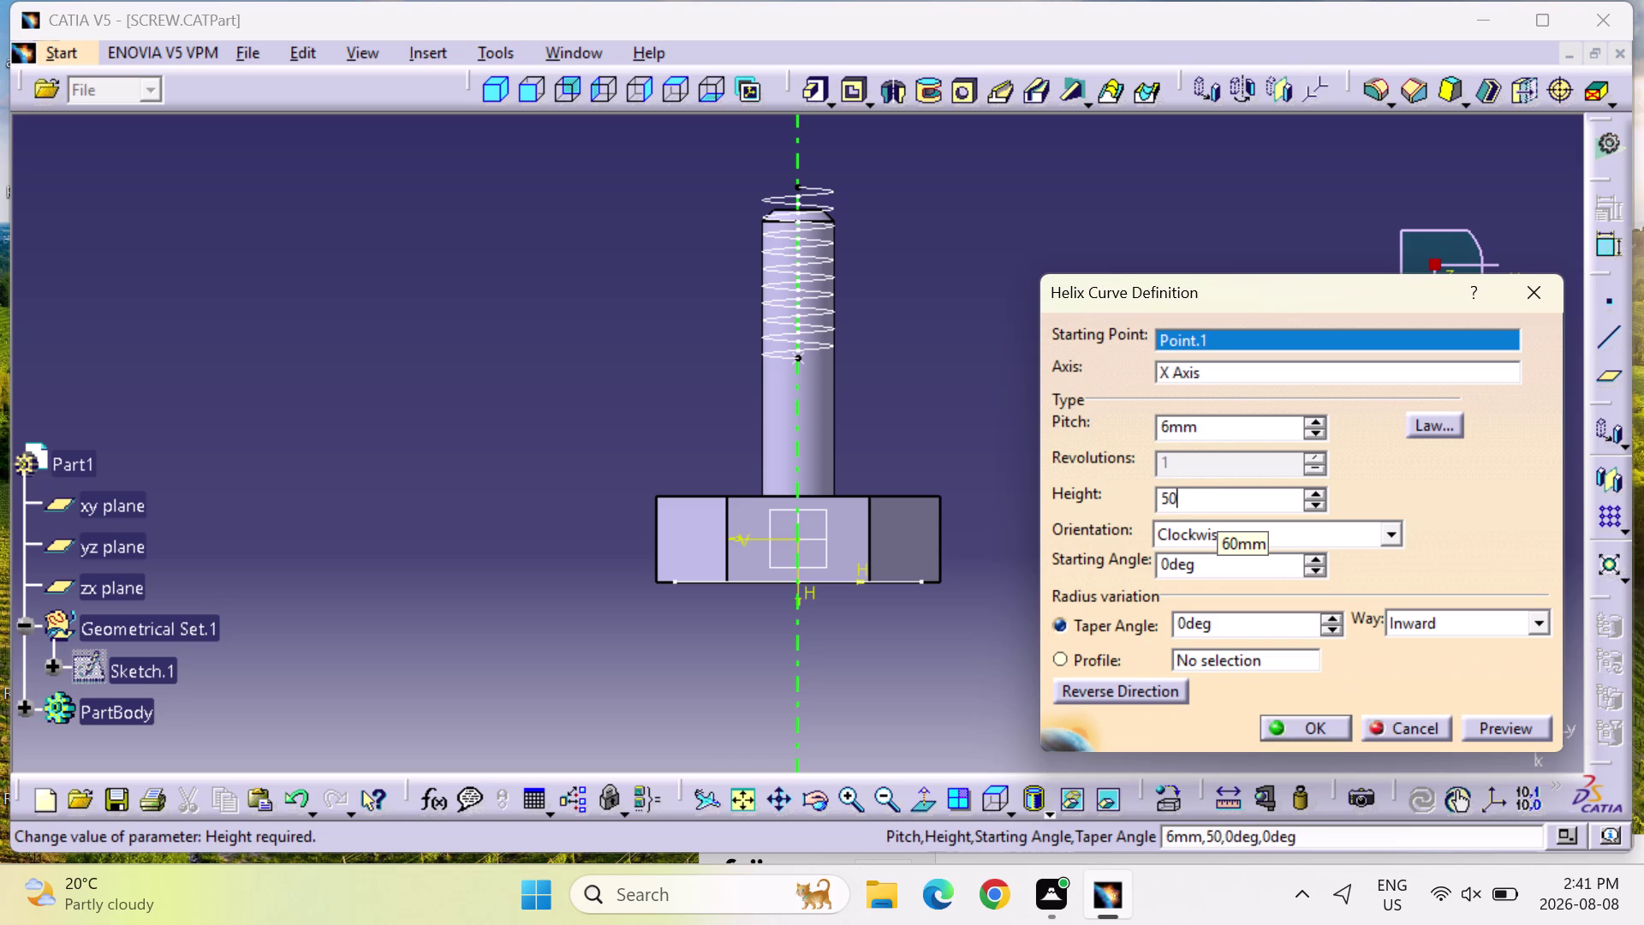
key(Return)
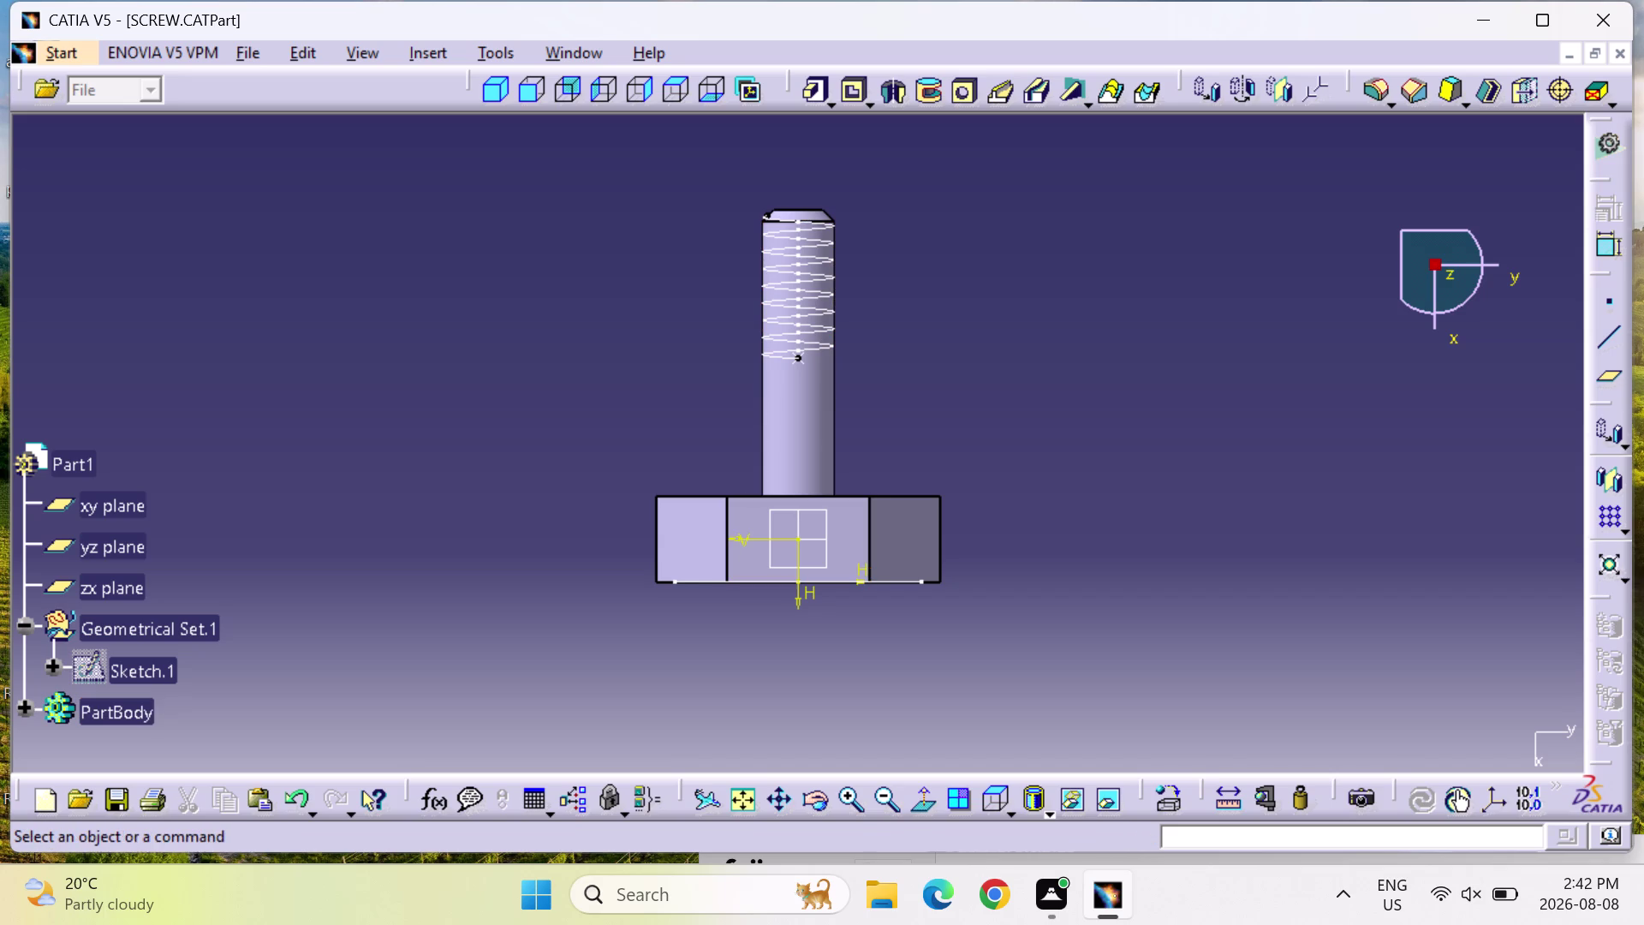
click(742, 801)
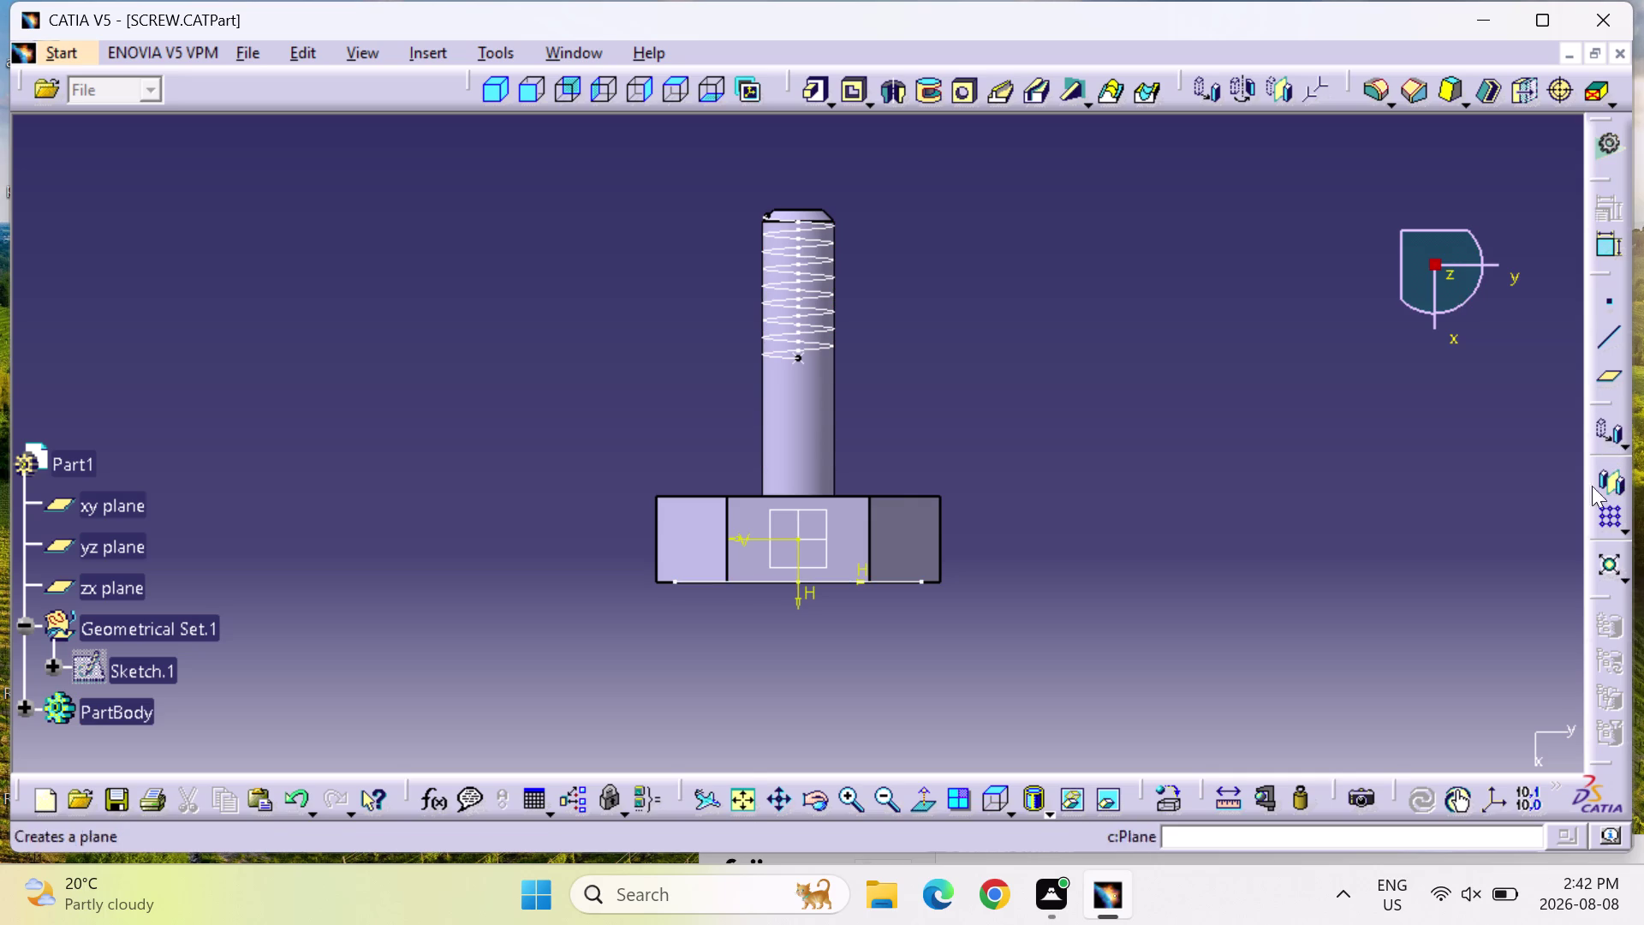
double_click(808, 414)
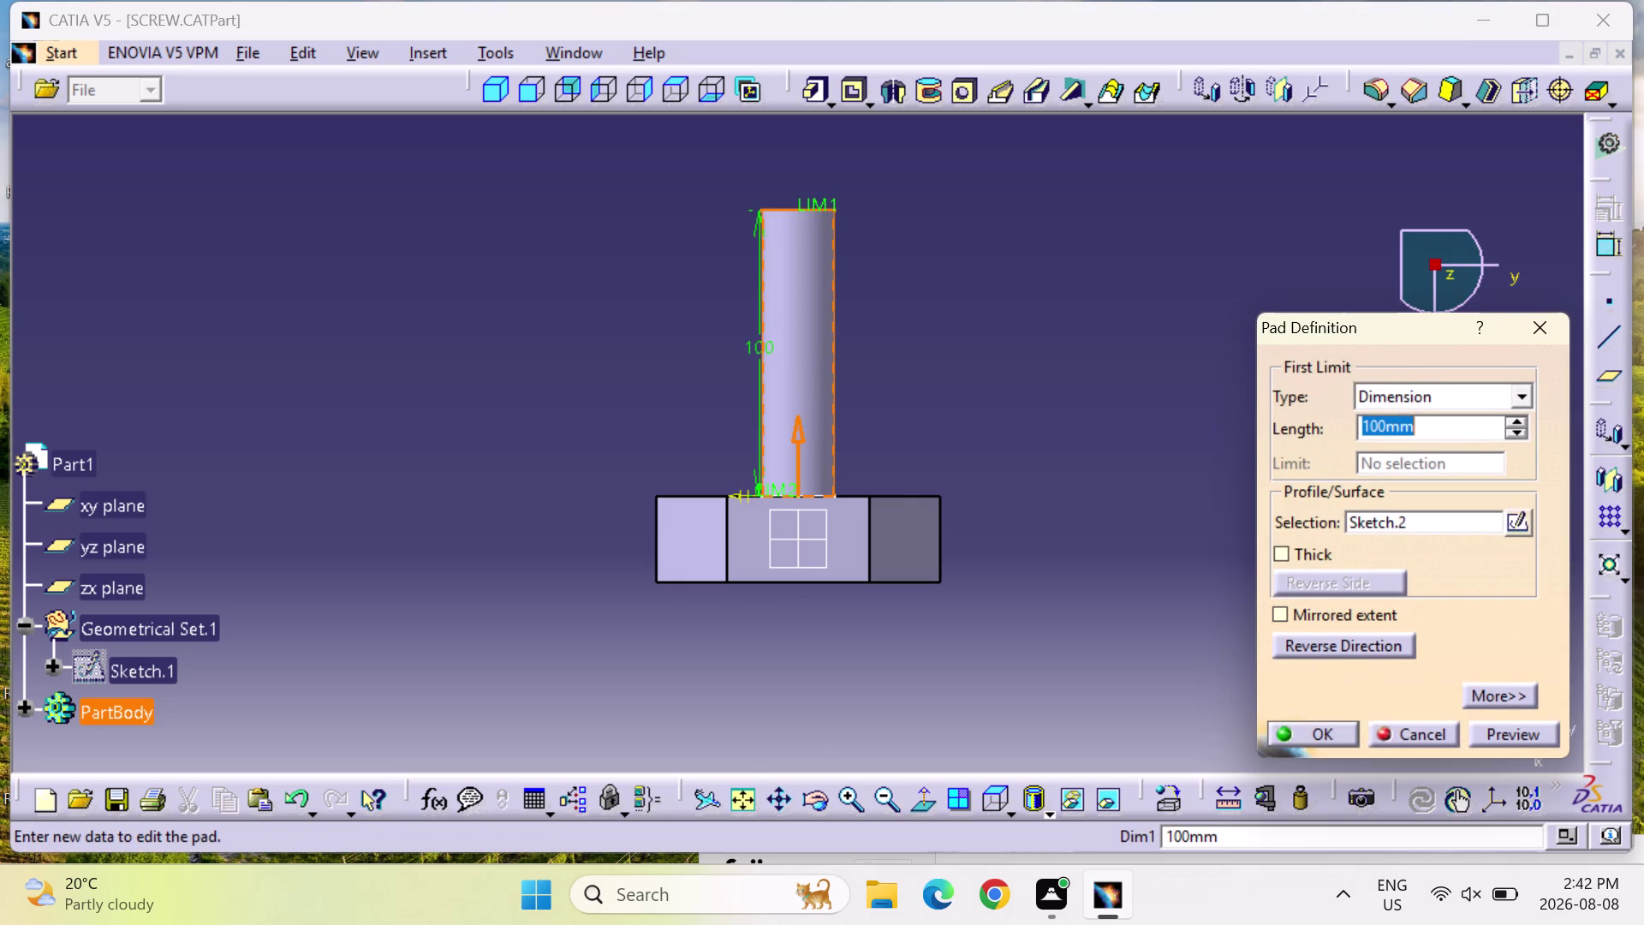
click(1531, 323)
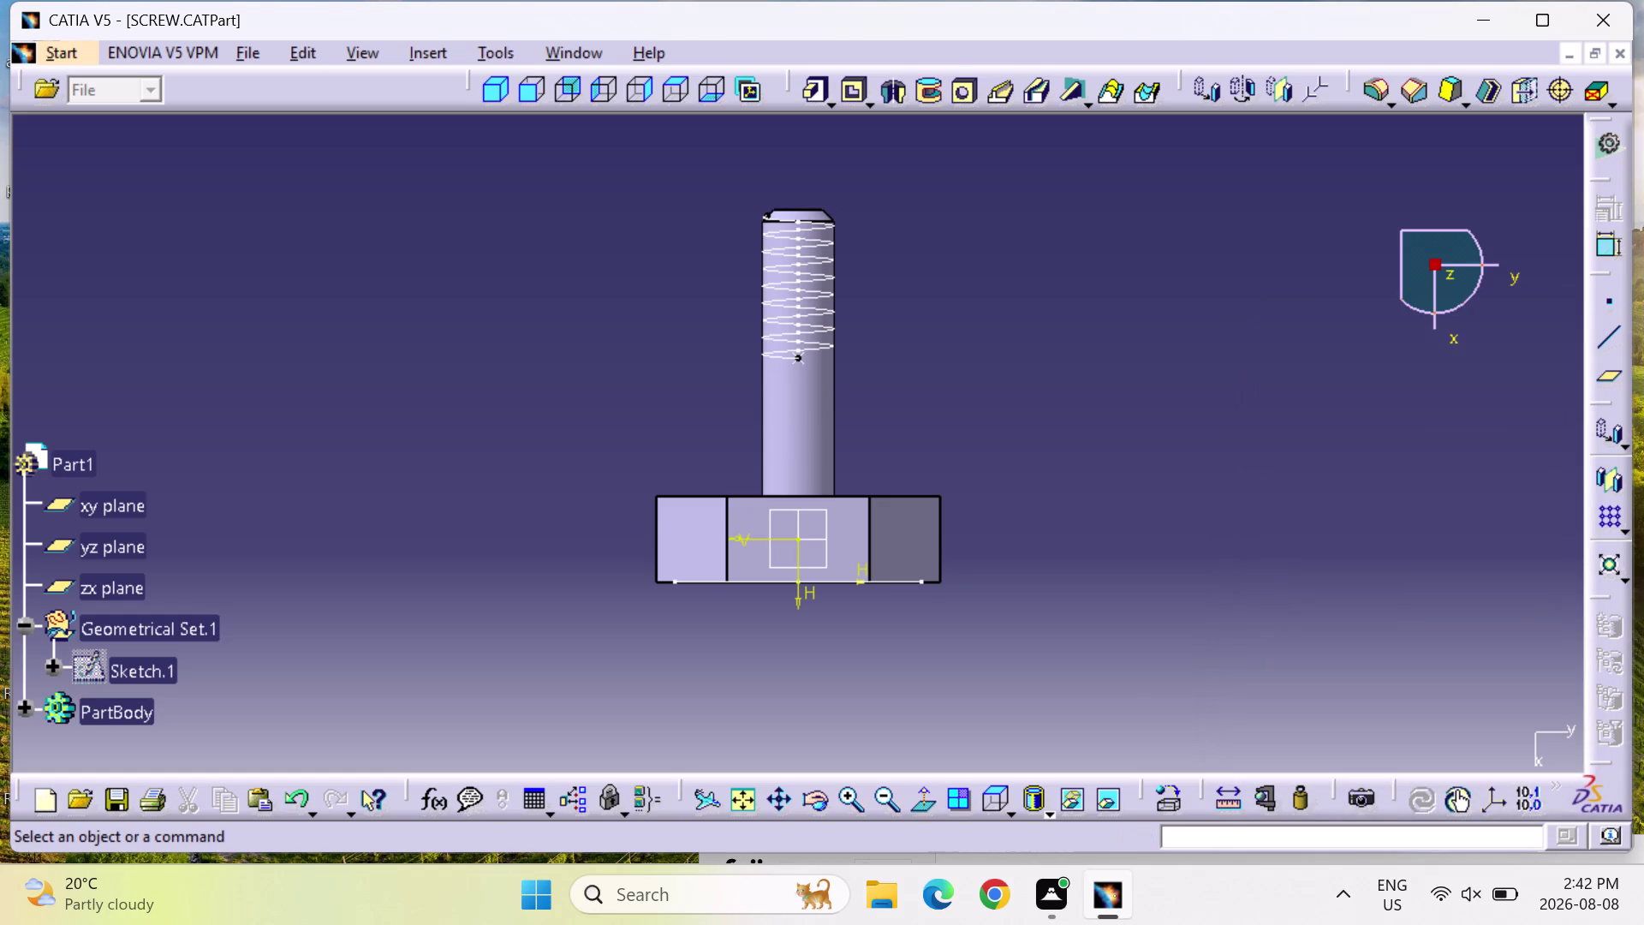
click(889, 94)
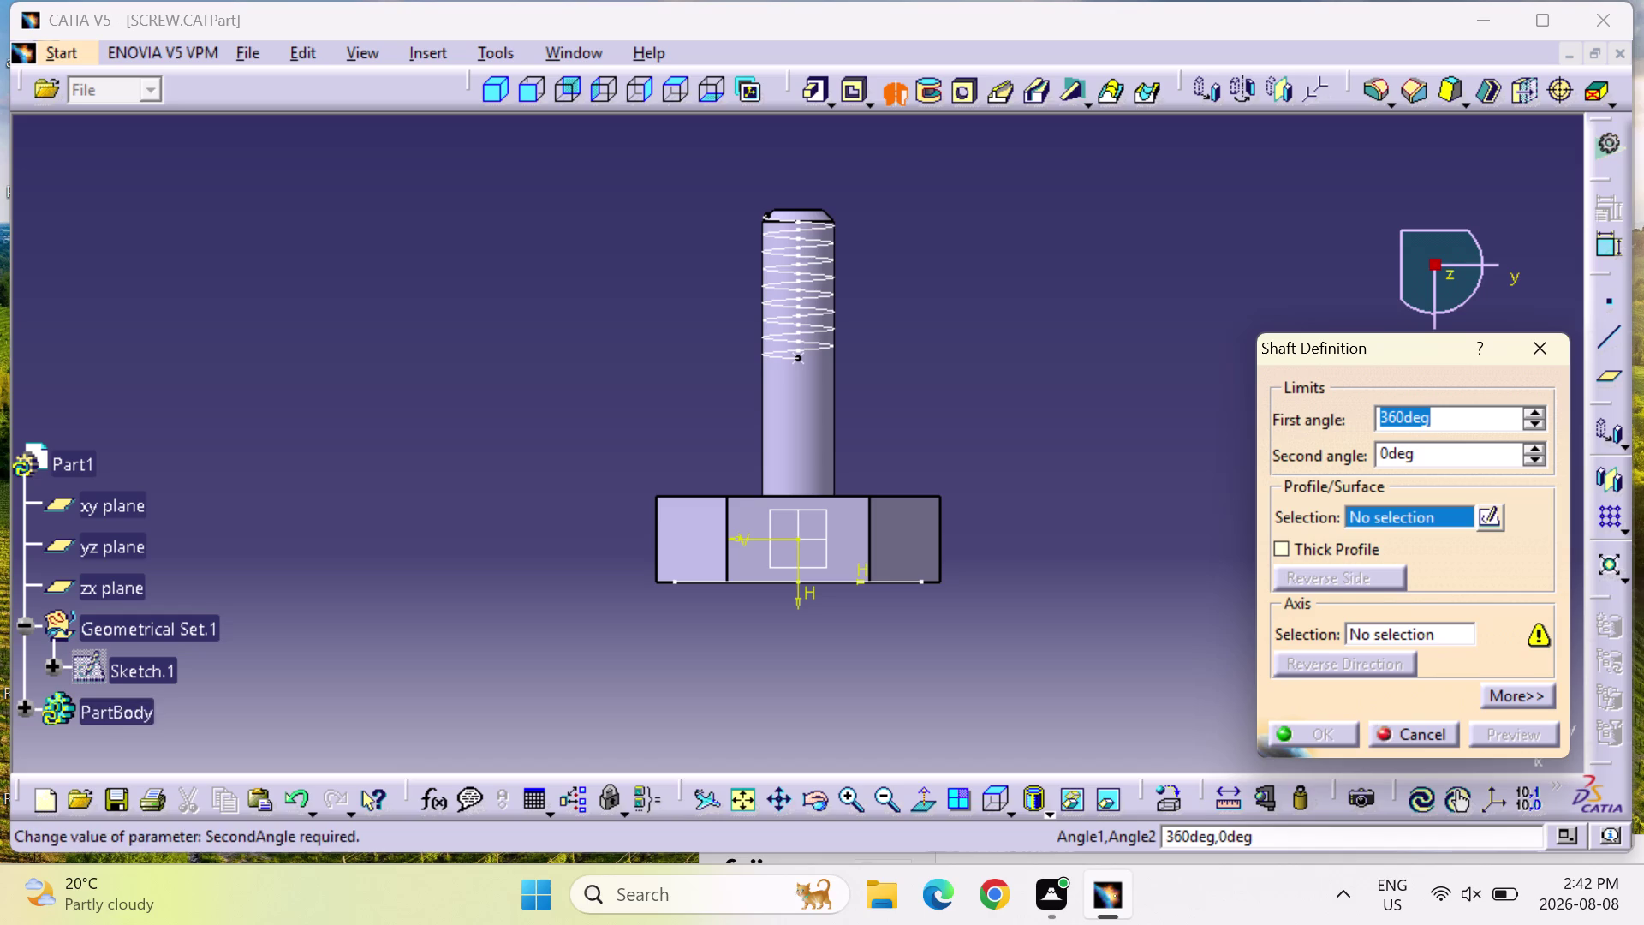
click(816, 407)
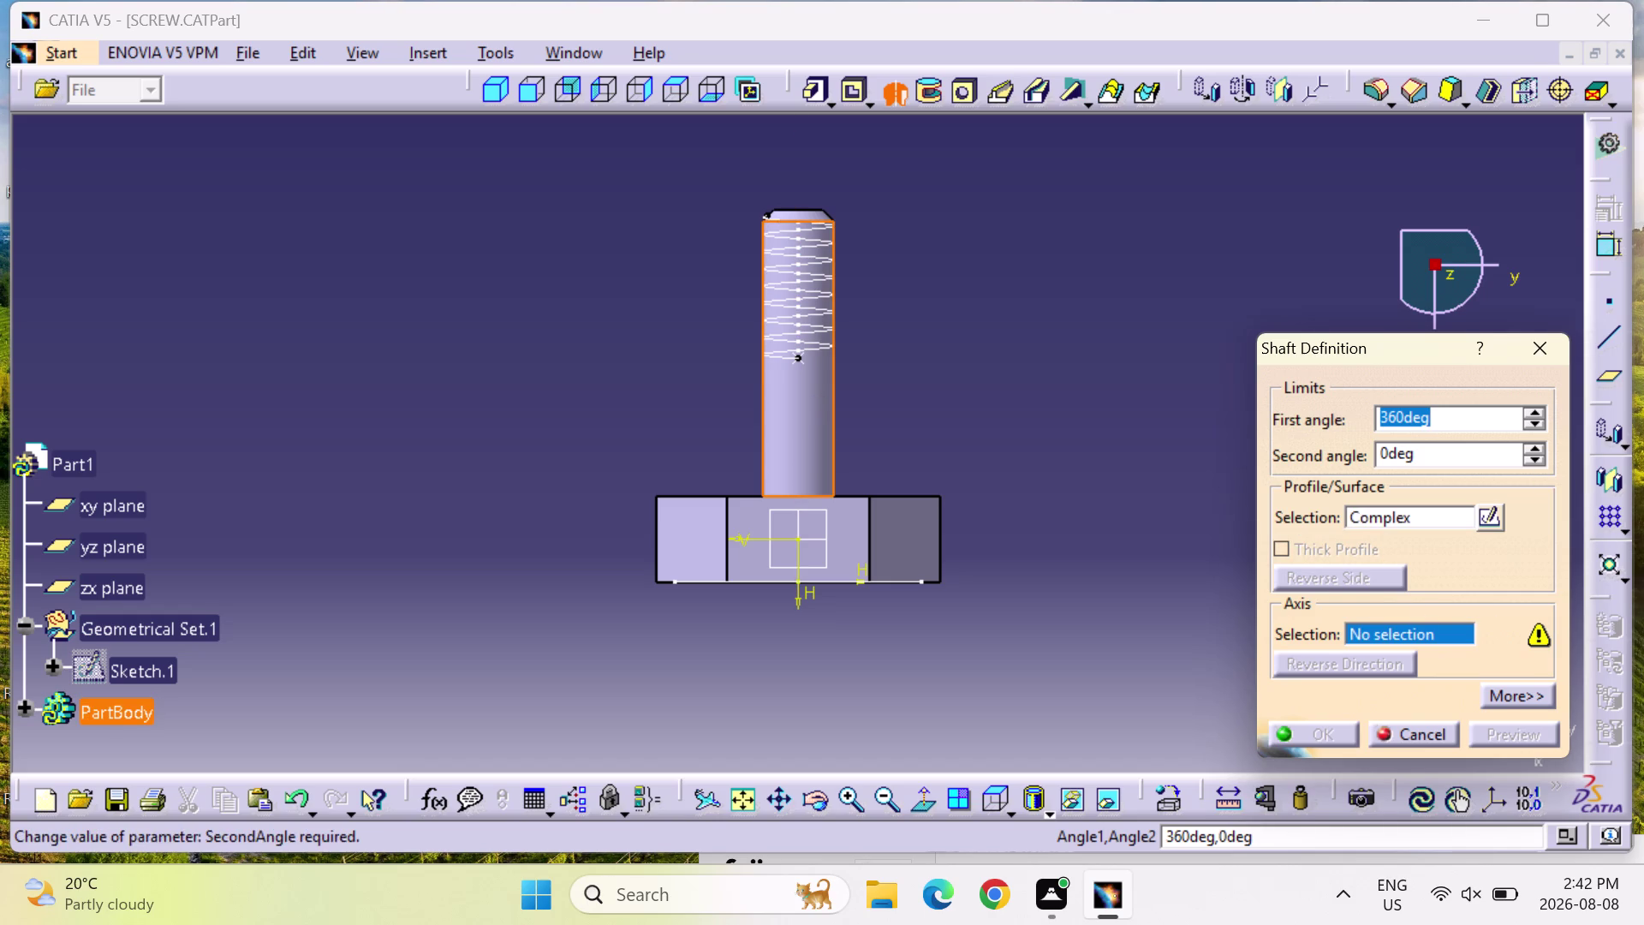
click(1516, 349)
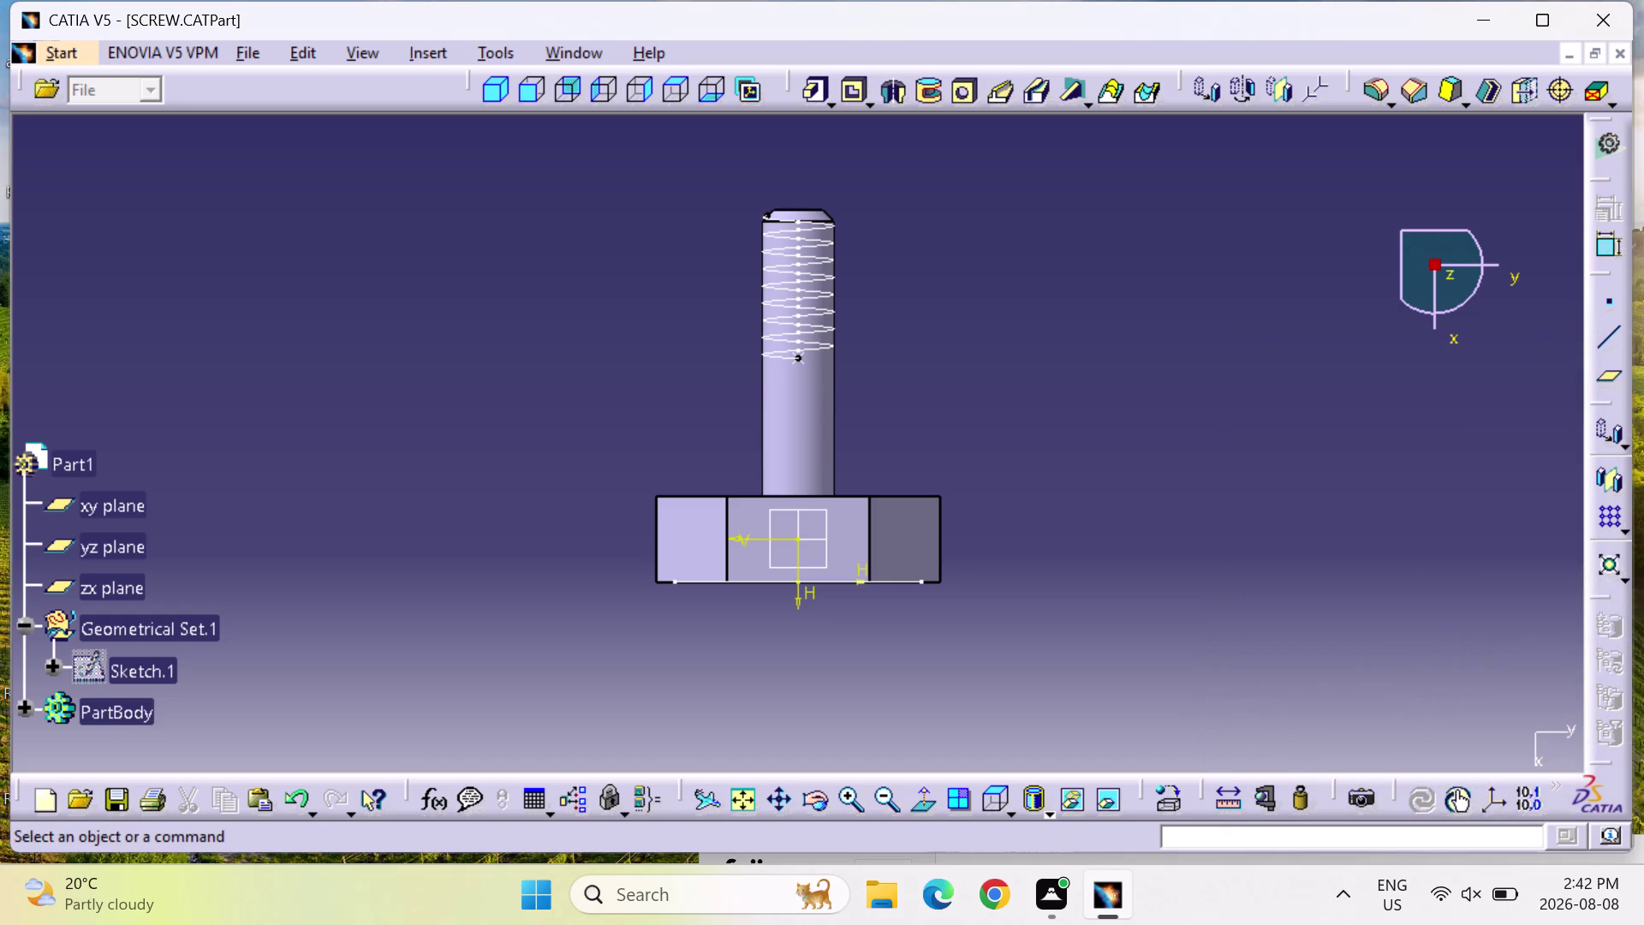
drag(1295, 178, 1331, 232)
drag(1331, 232, 1516, 371)
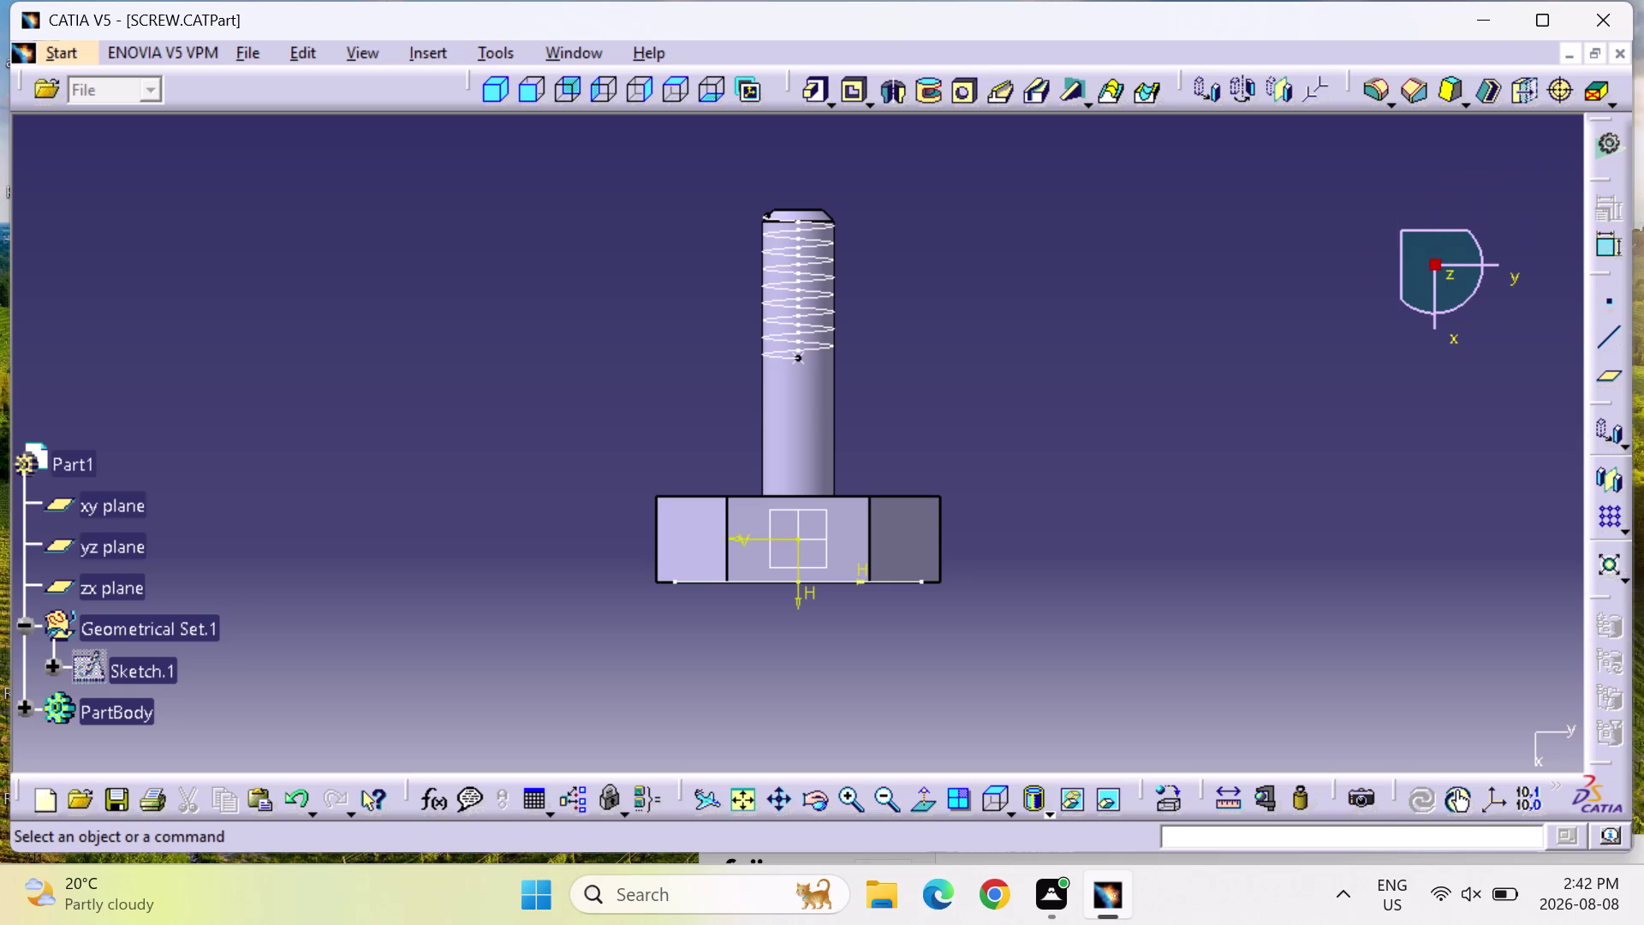
click(1181, 458)
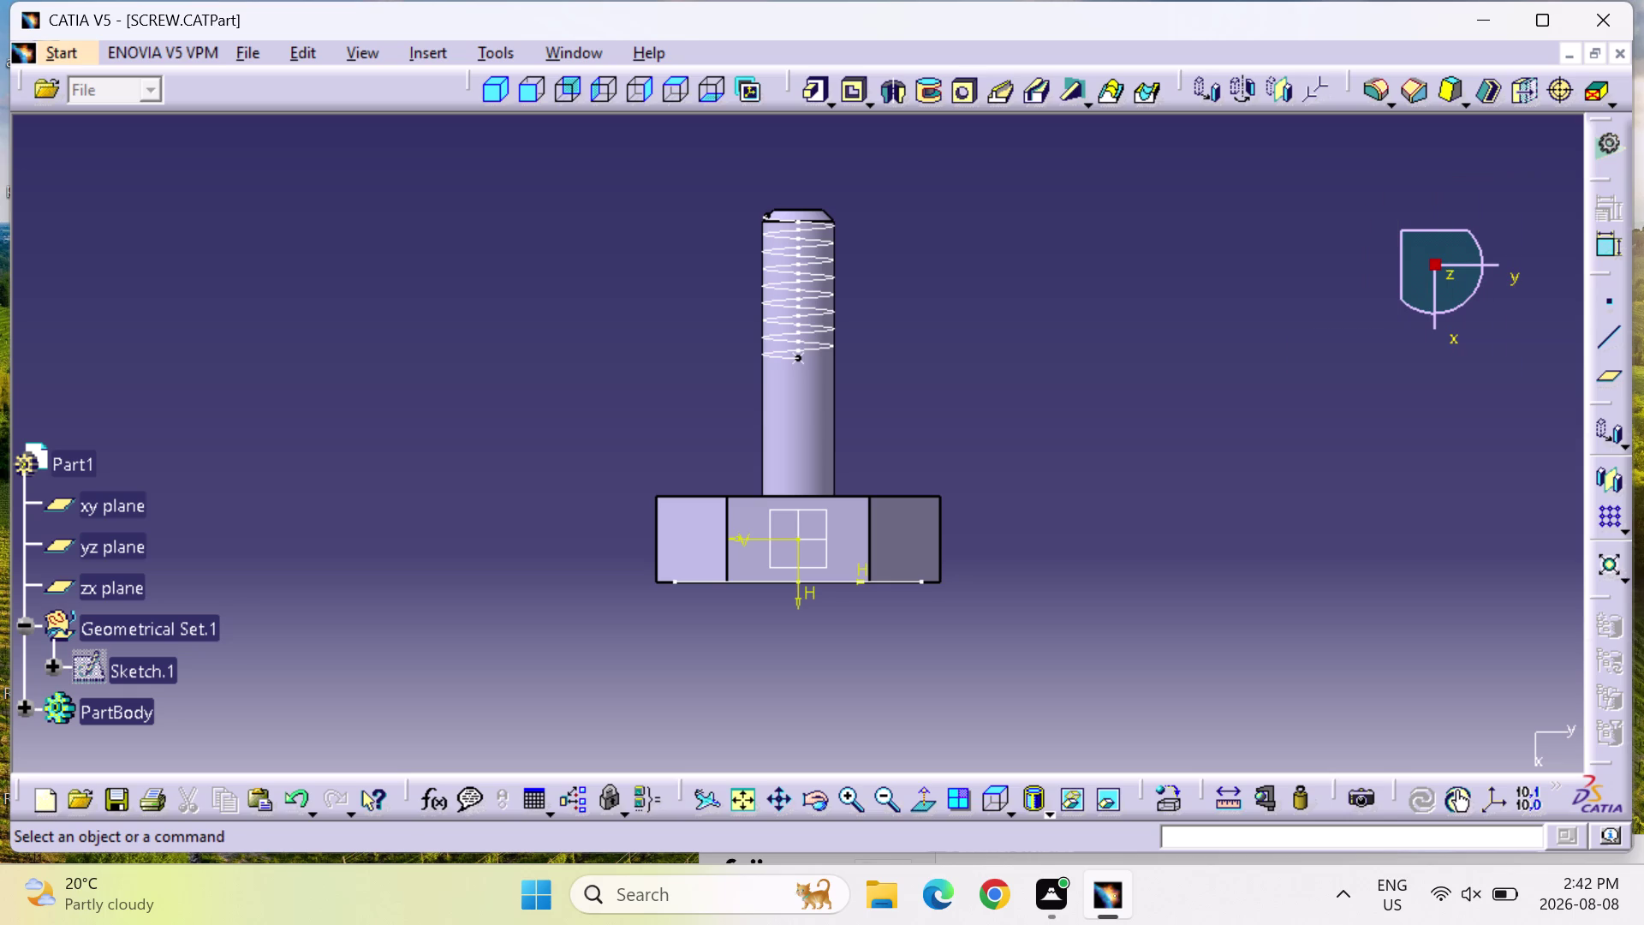